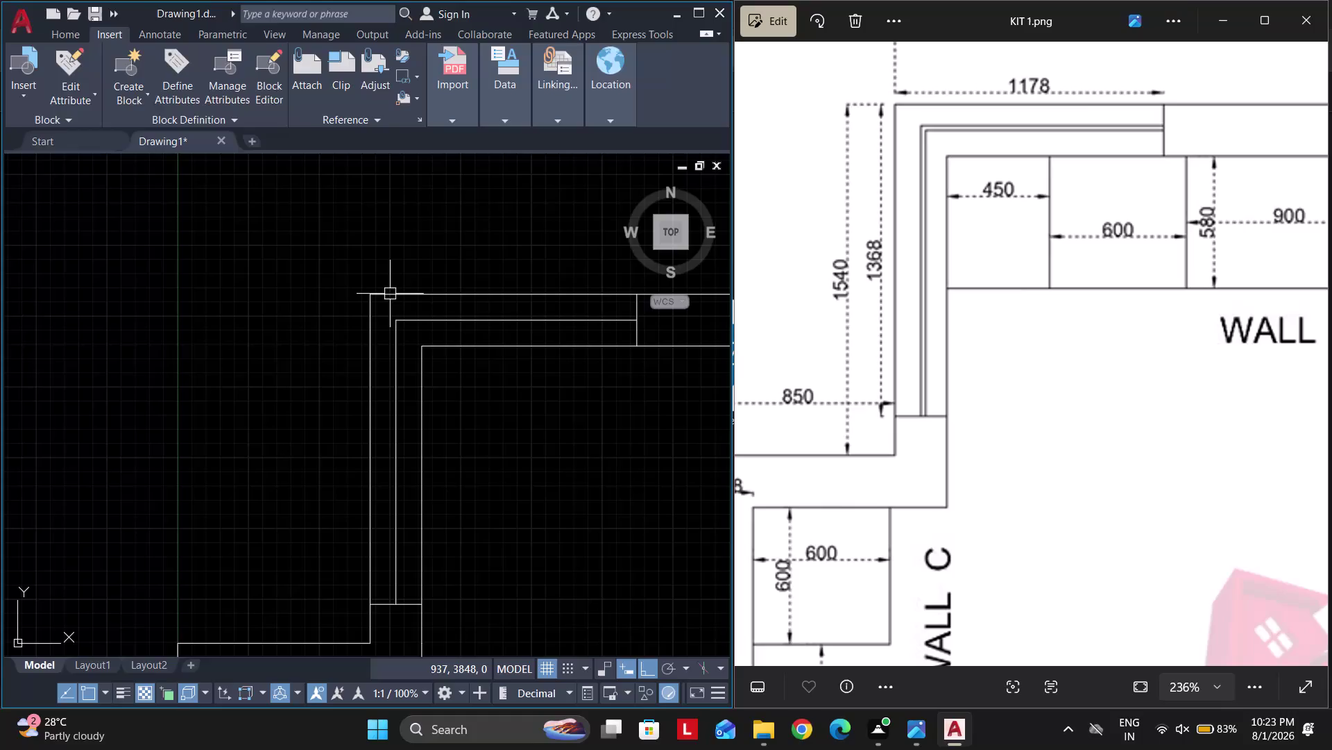
Offset four wall lines 20 units to form the parallel inner wall faces.
scroll(down, 3)
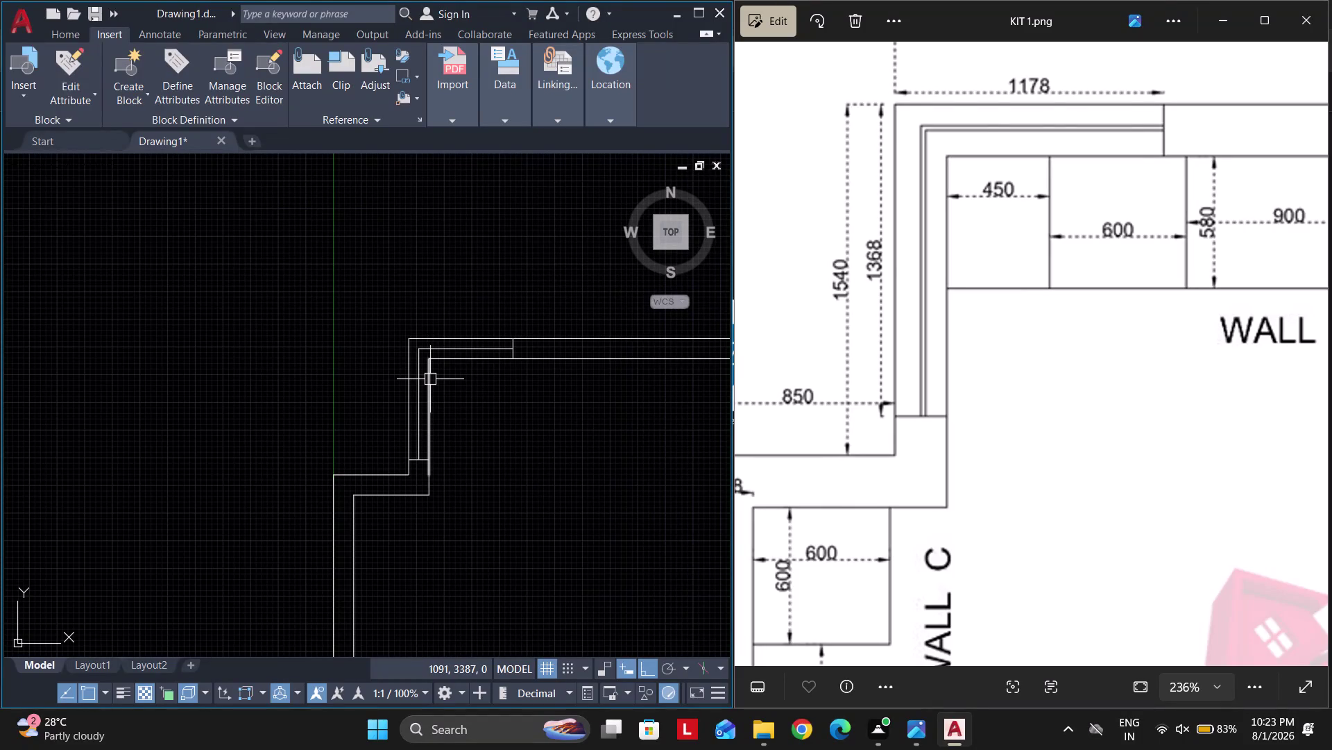
text(o 20)
key(Return)
scroll(up, 3)
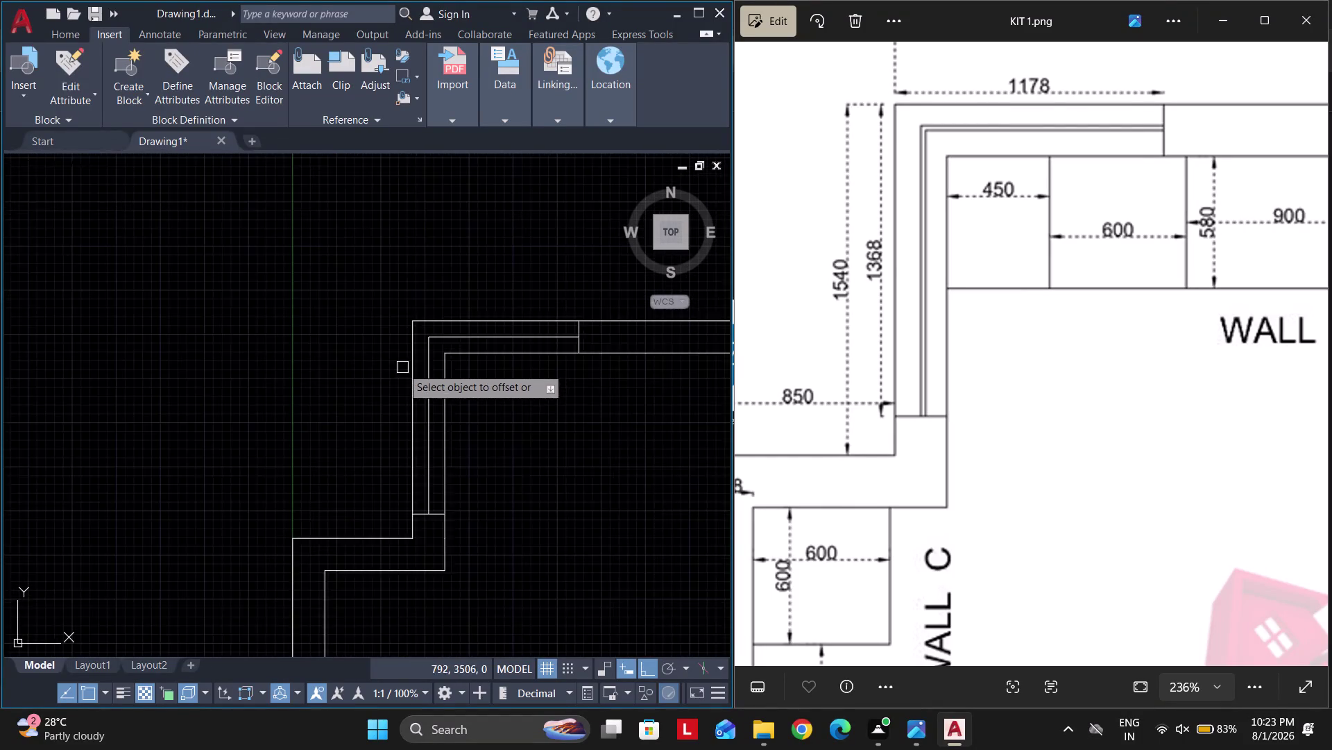
click(443, 380)
click(418, 381)
scroll(up, 3)
click(452, 302)
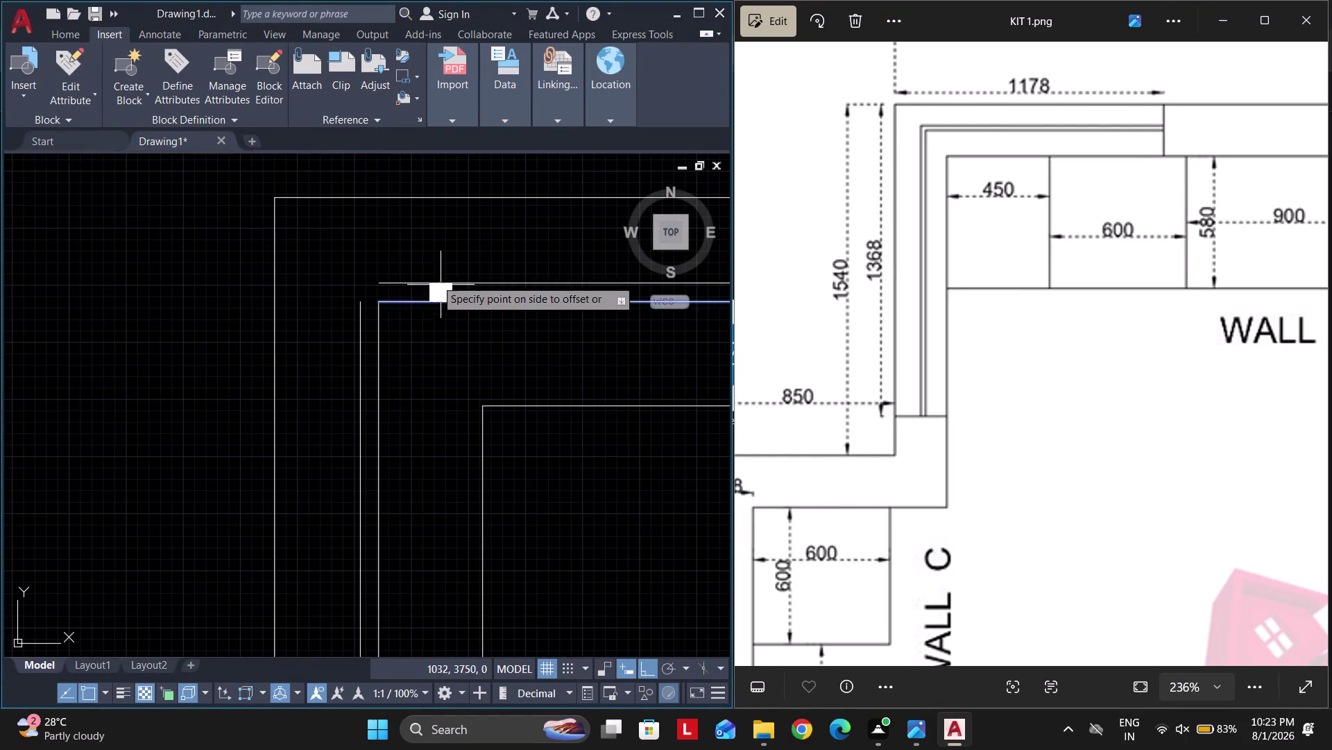
click(423, 255)
click(377, 343)
click(420, 338)
click(426, 296)
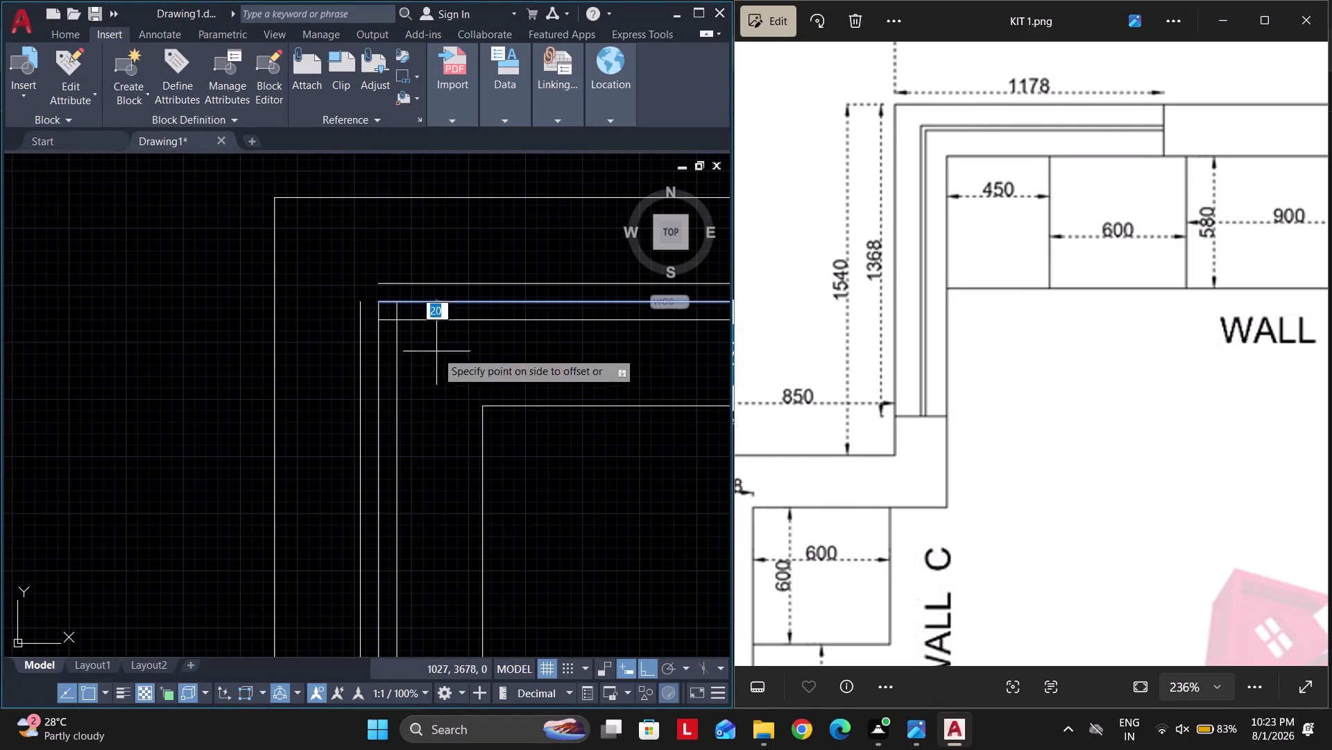
click(438, 354)
key(Escape)
Trim the overshooting line ends at the top-left wall corner.
text(tr)
key(space)
scroll(up, 3)
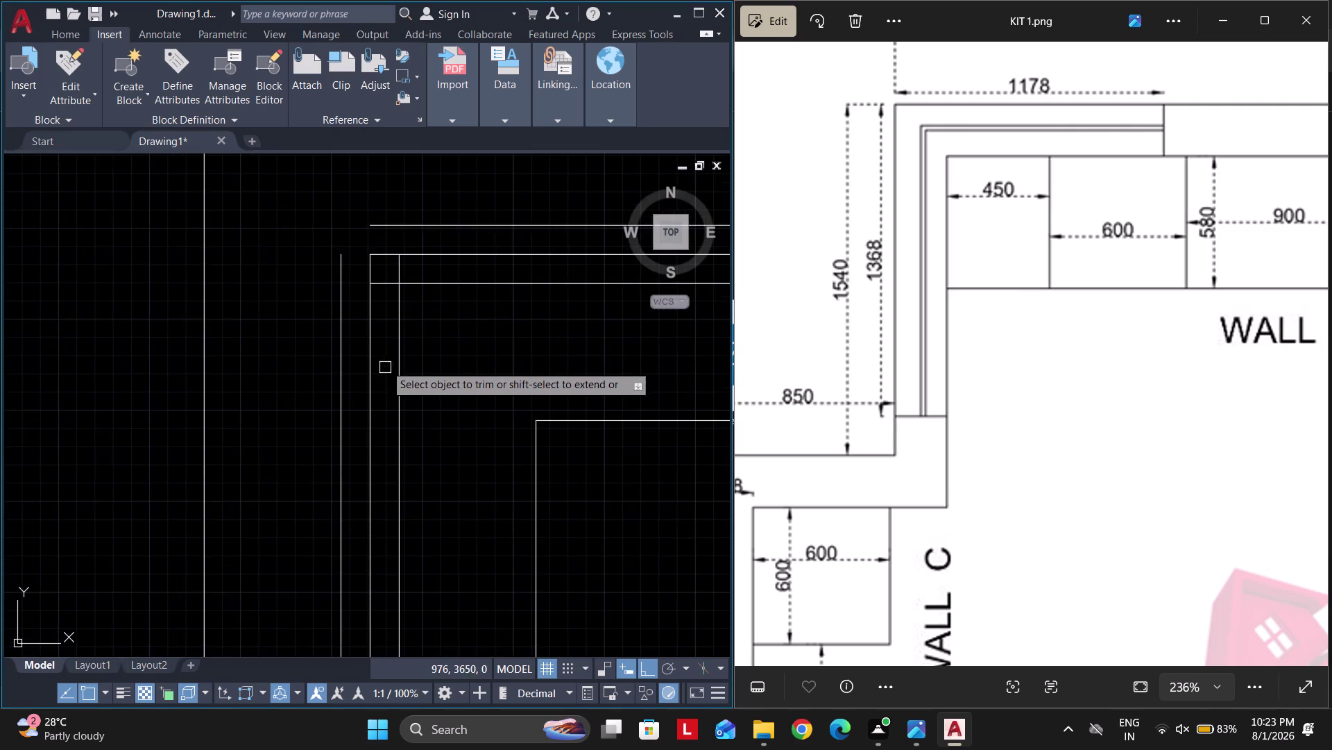
middle_drag(382, 329, 394, 384)
scroll(up, 3)
drag(395, 350, 448, 302)
key(Escape)
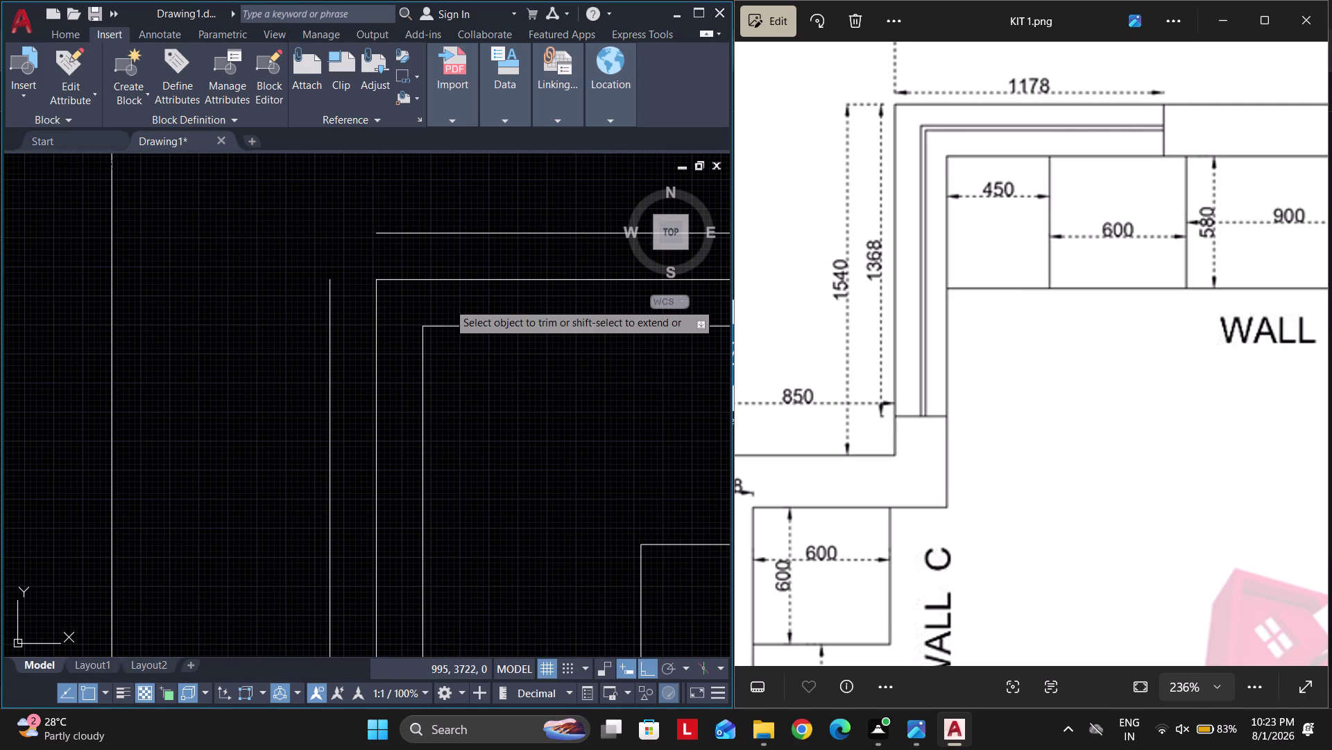
Fillet the wall lines with radius 0 to close the corners sharply.
text(f r 0)
key(Return)
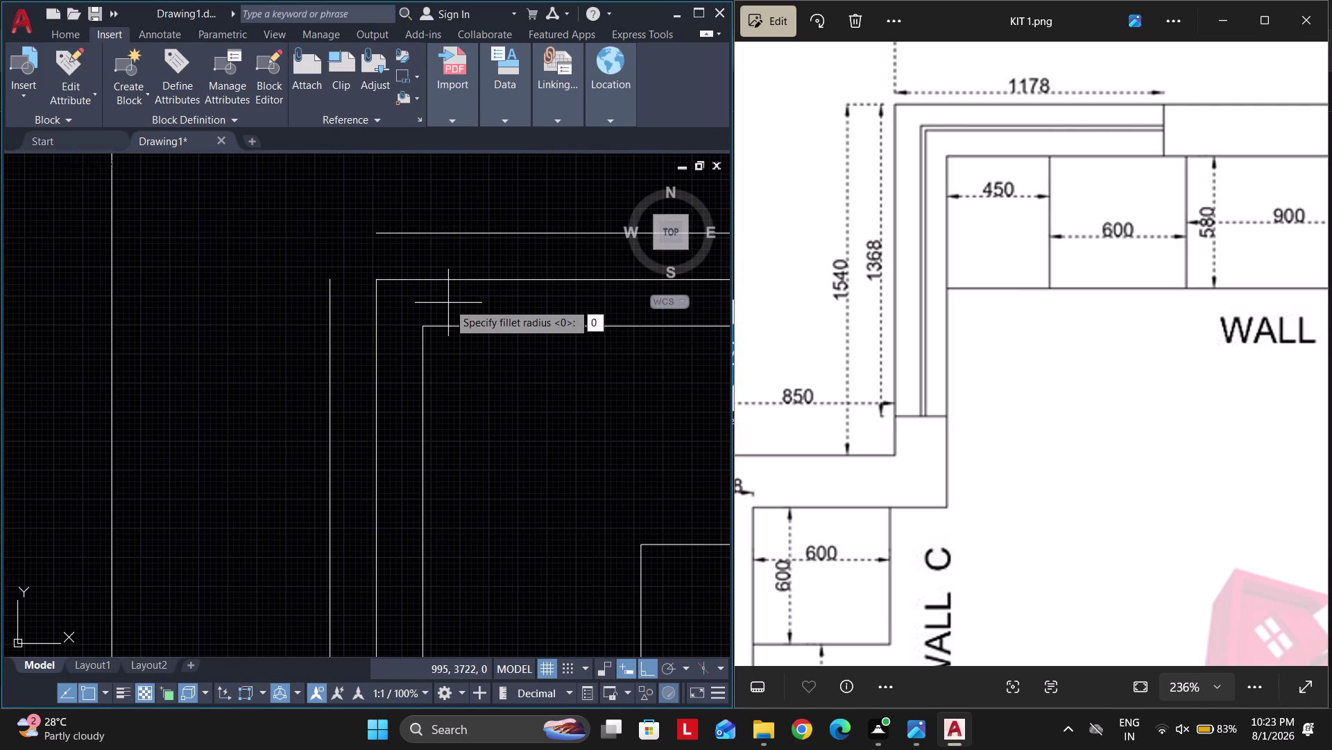
click(329, 322)
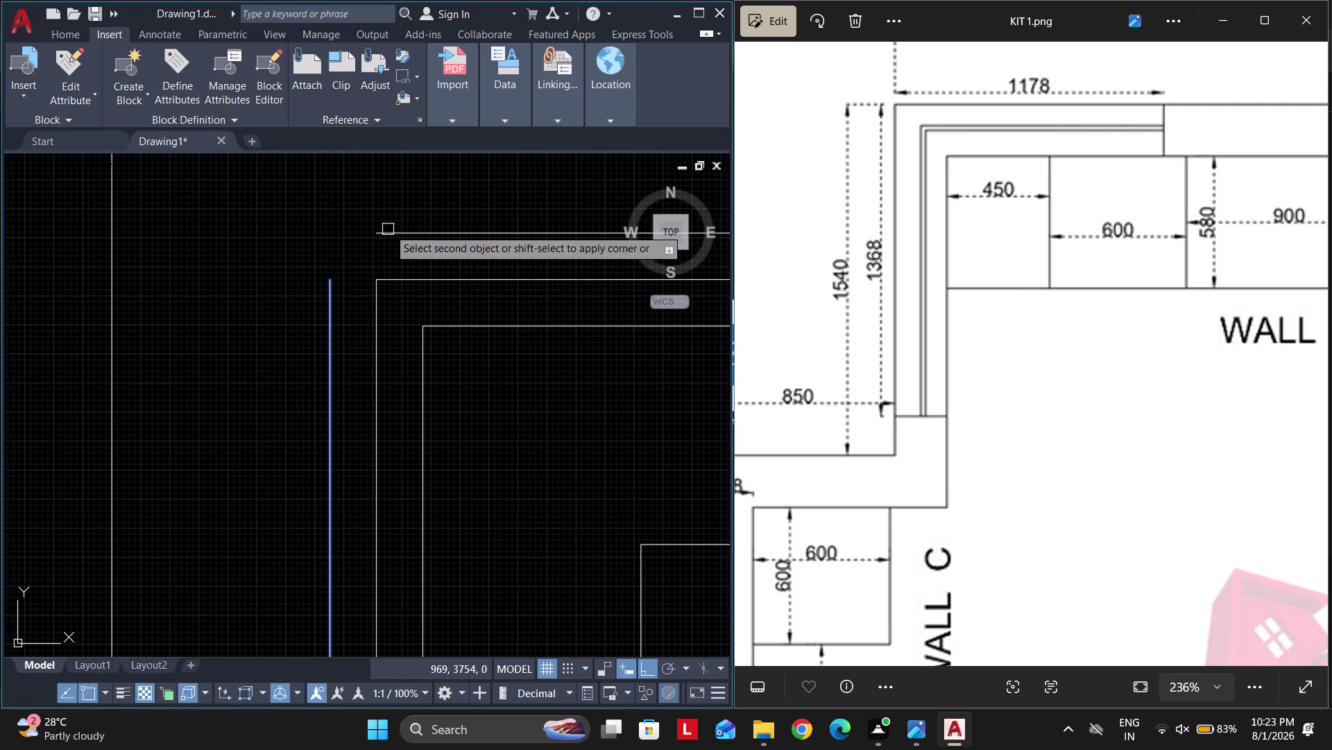
click(393, 225)
click(401, 228)
key(Escape)
scroll(down, 3)
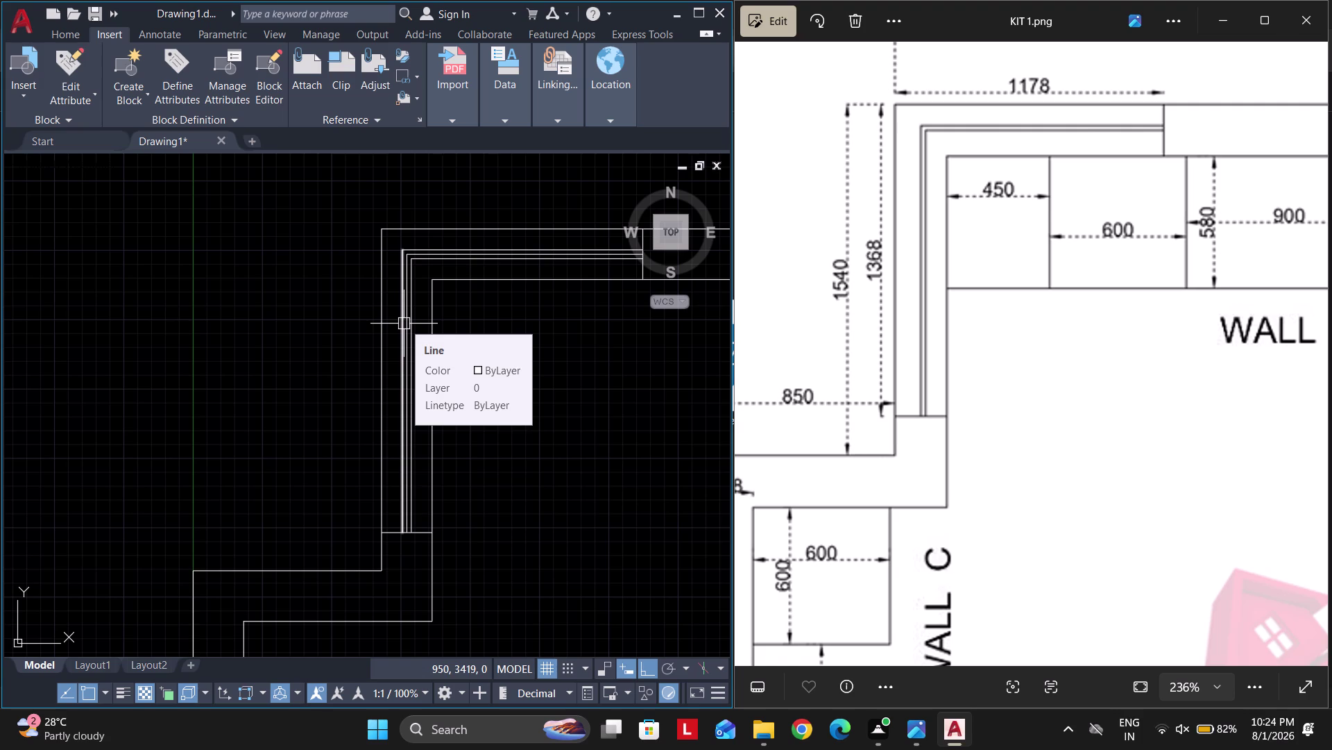
Pan the plan and shift the reference image to bring Wall C into view.
key(Escape)
scroll(down, 3)
middle_drag(510, 371, 470, 368)
scroll(down, 3)
scroll(up, 3)
scroll(up, 3)
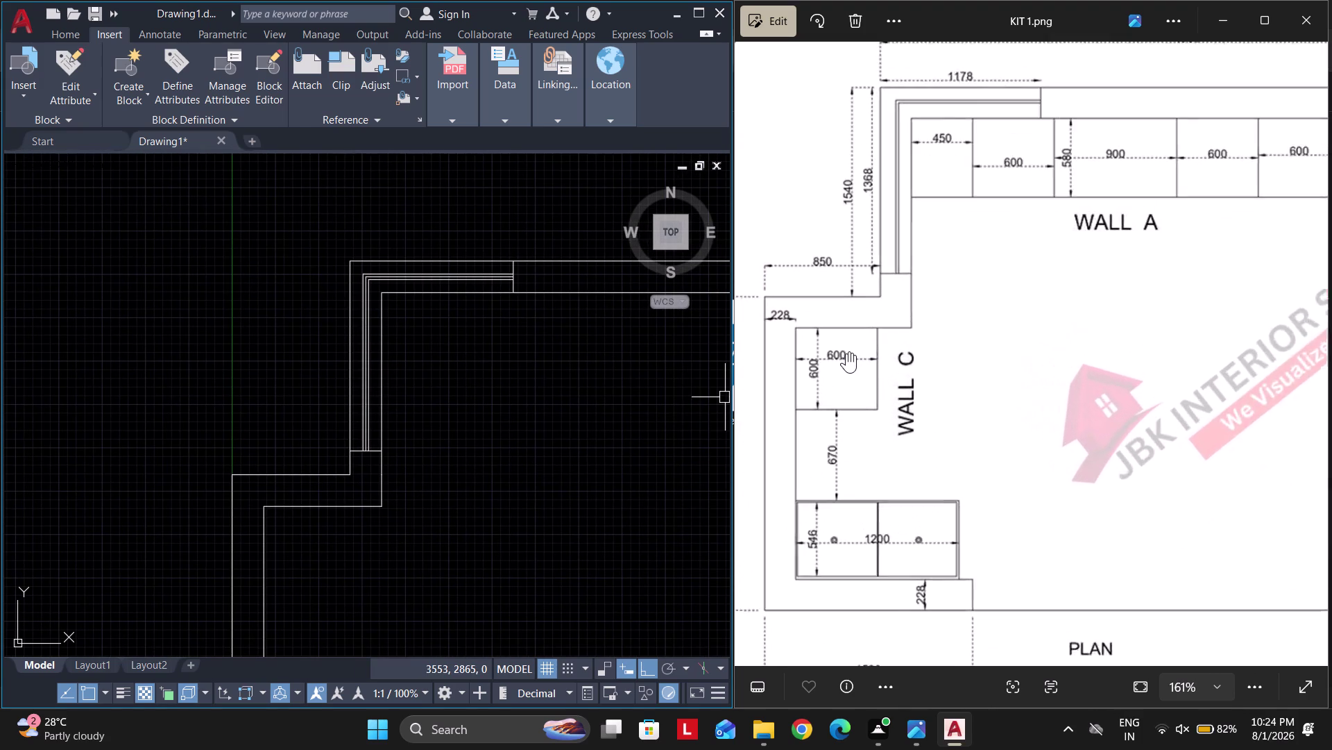
drag(821, 453, 864, 429)
scroll(up, 3)
middle_drag(368, 462, 384, 449)
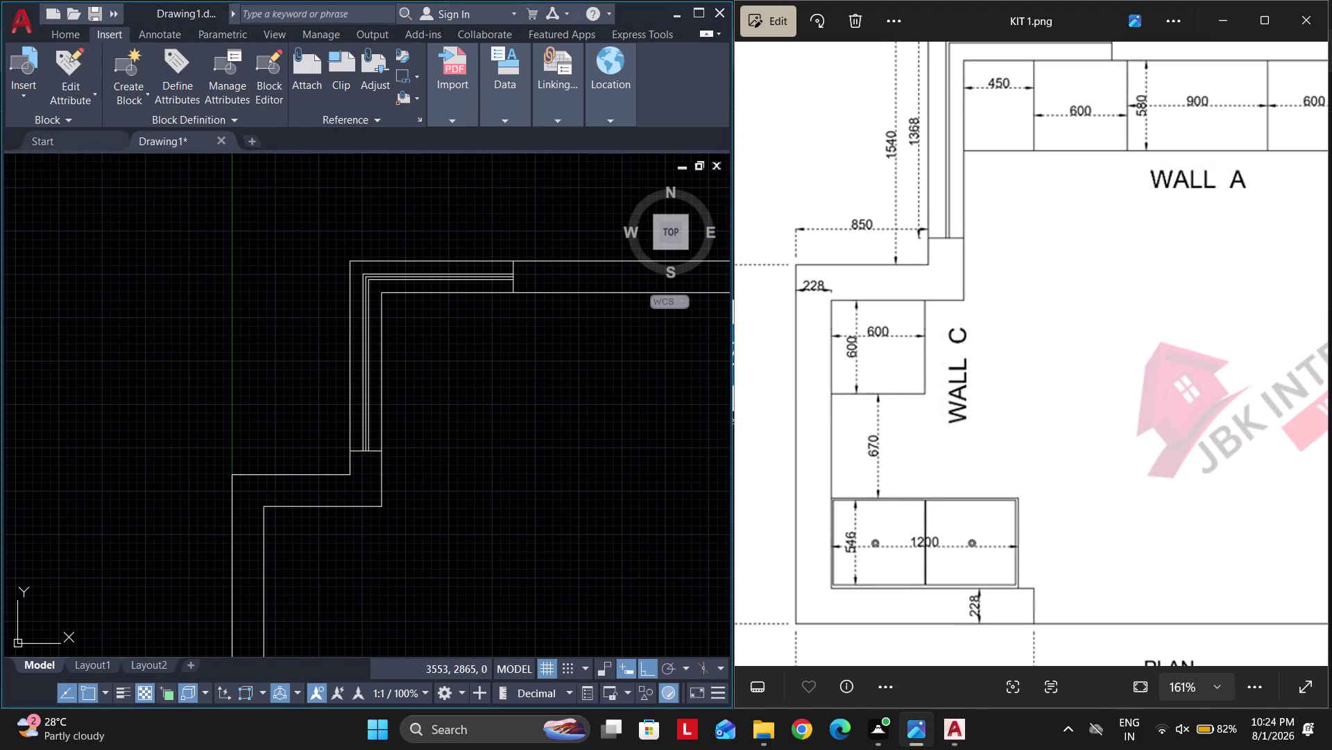
middle_drag(384, 449, 491, 338)
middle_drag(371, 458, 547, 280)
Draw a 600 by 600 rectangle cabinet against Wall C's inner face.
text(rec)
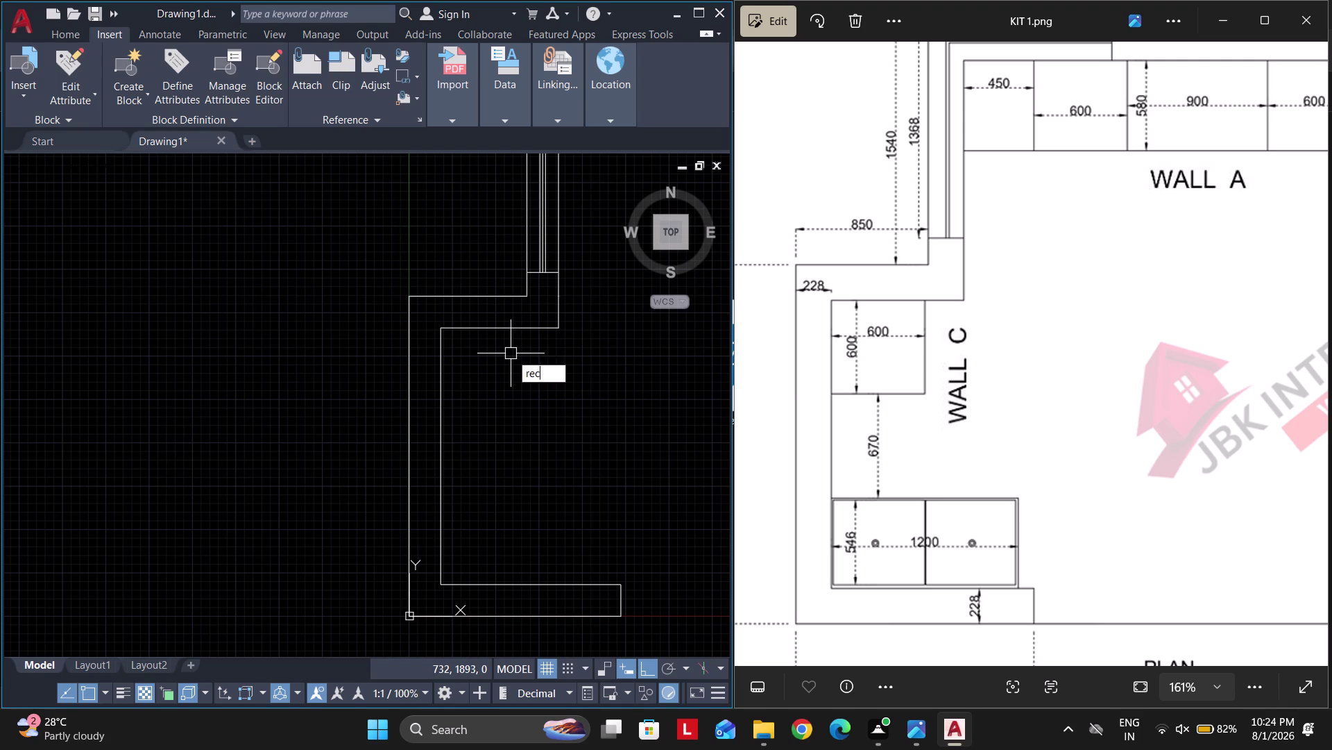
key(space)
click(437, 327)
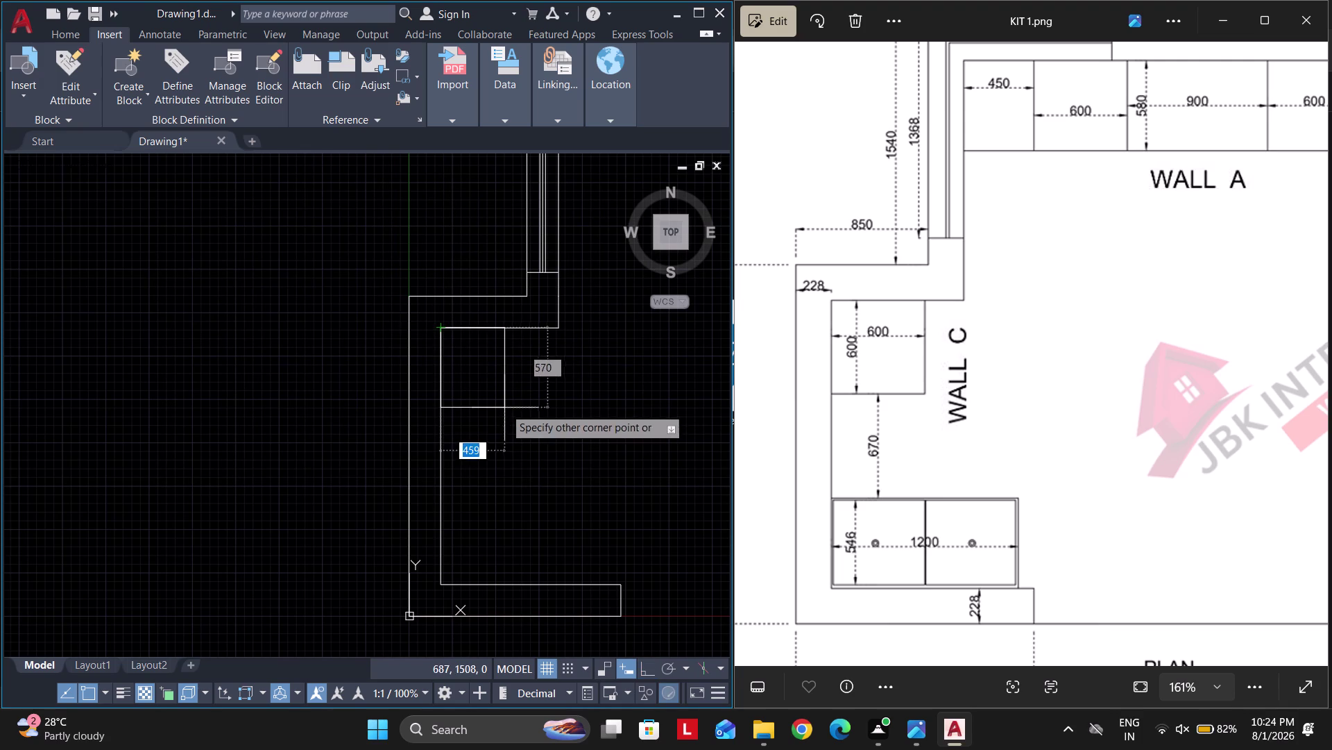
text(d 600)
key(Return)
text(6)
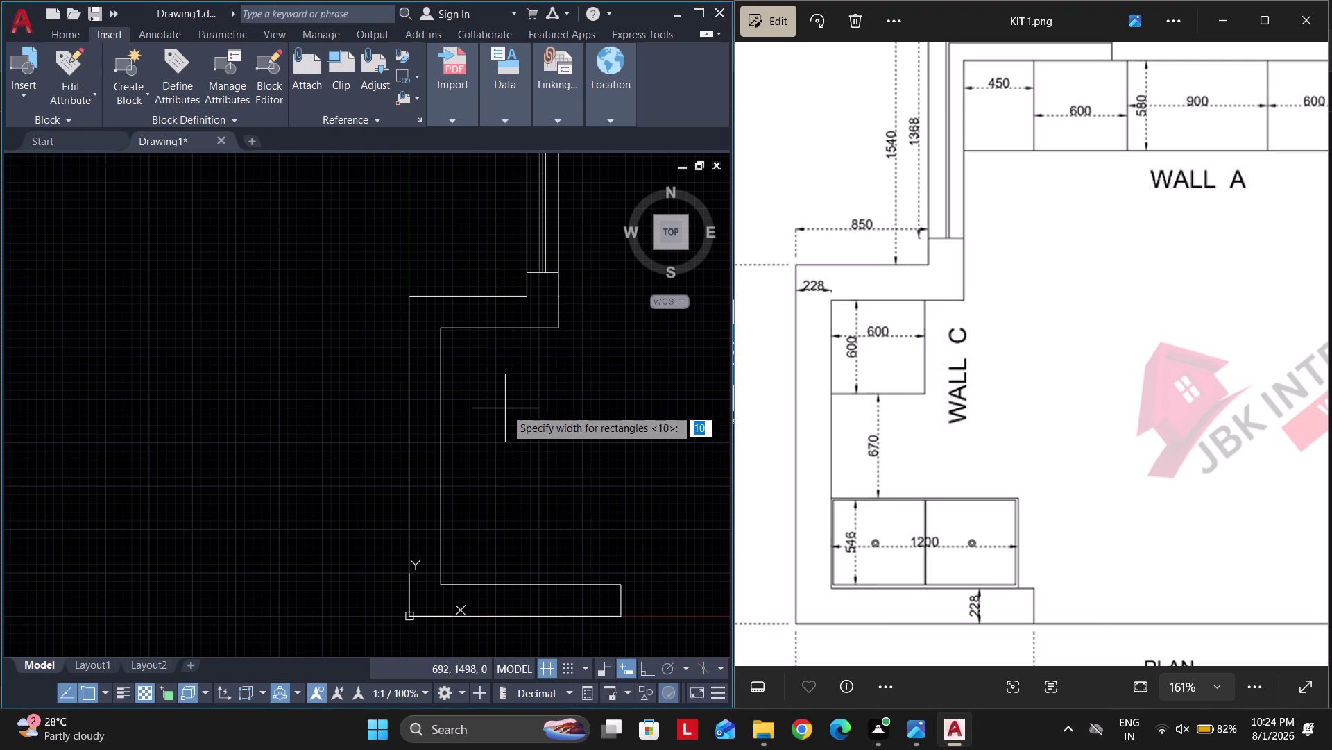
text(00)
key(Return)
click(526, 444)
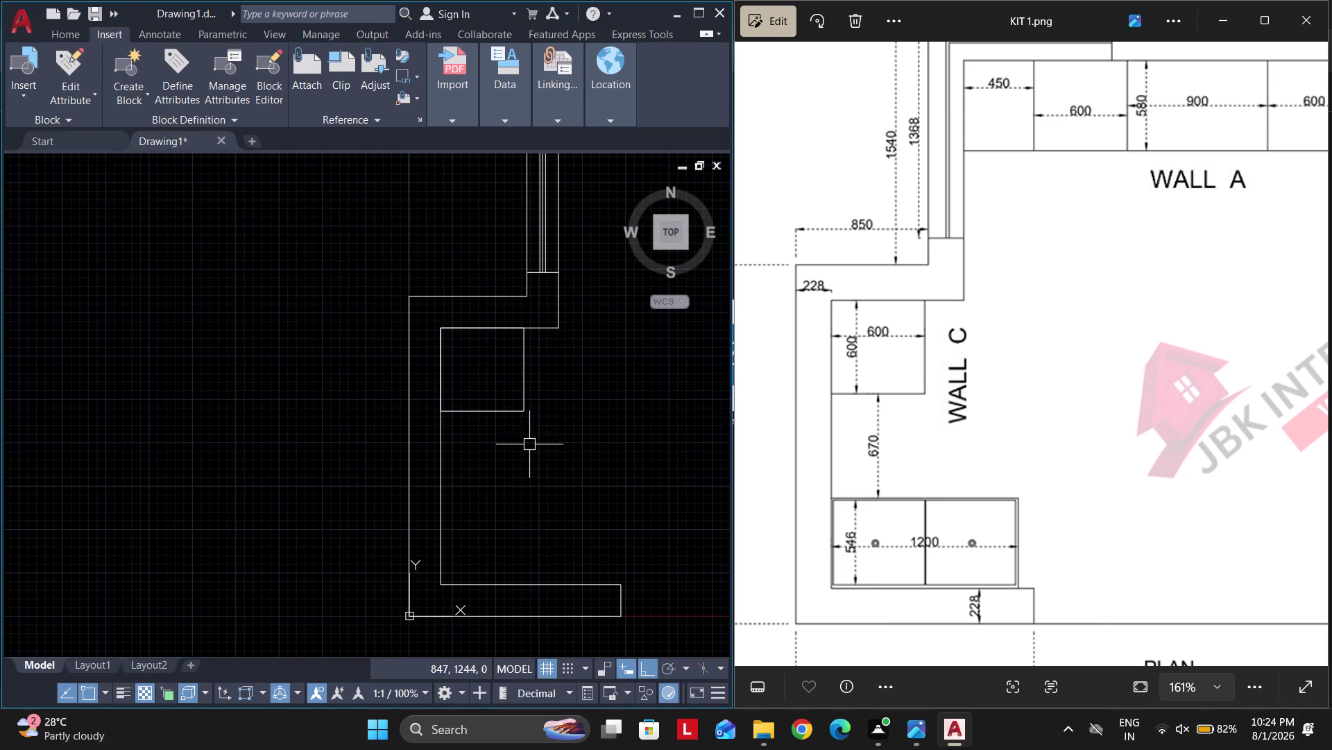
middle_drag(544, 450, 486, 376)
middle_drag(519, 475, 483, 433)
middle_drag(450, 460, 478, 422)
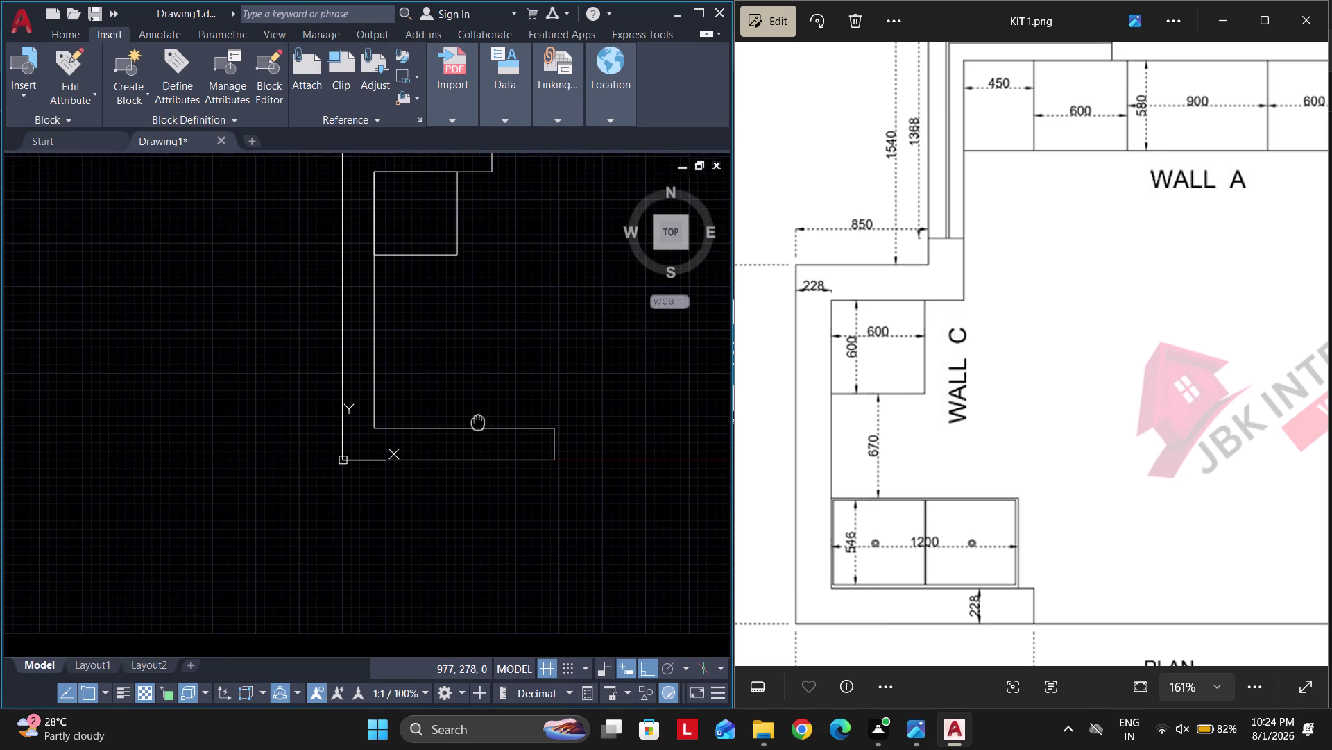
middle_drag(479, 421, 478, 420)
Offset the wall line 1200 toward the counter side.
text(o 120)
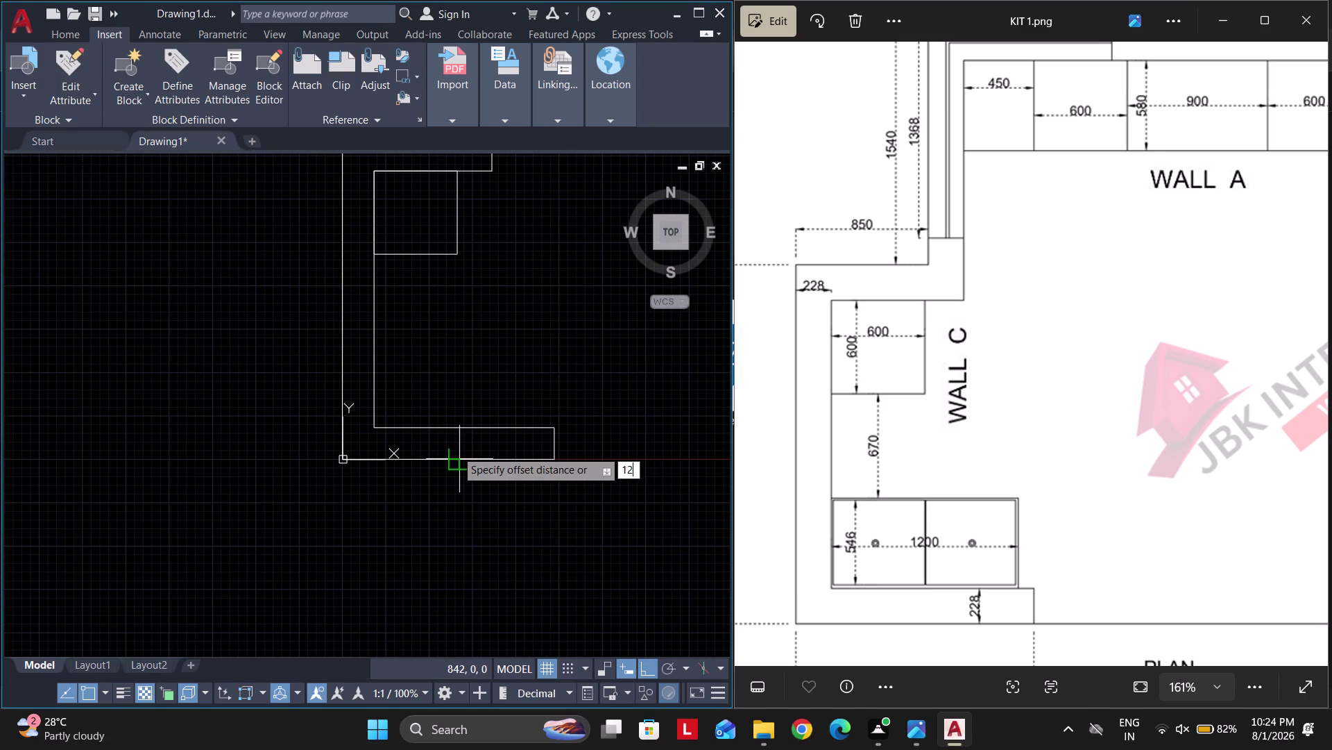
text(0)
key(Return)
click(373, 358)
click(462, 371)
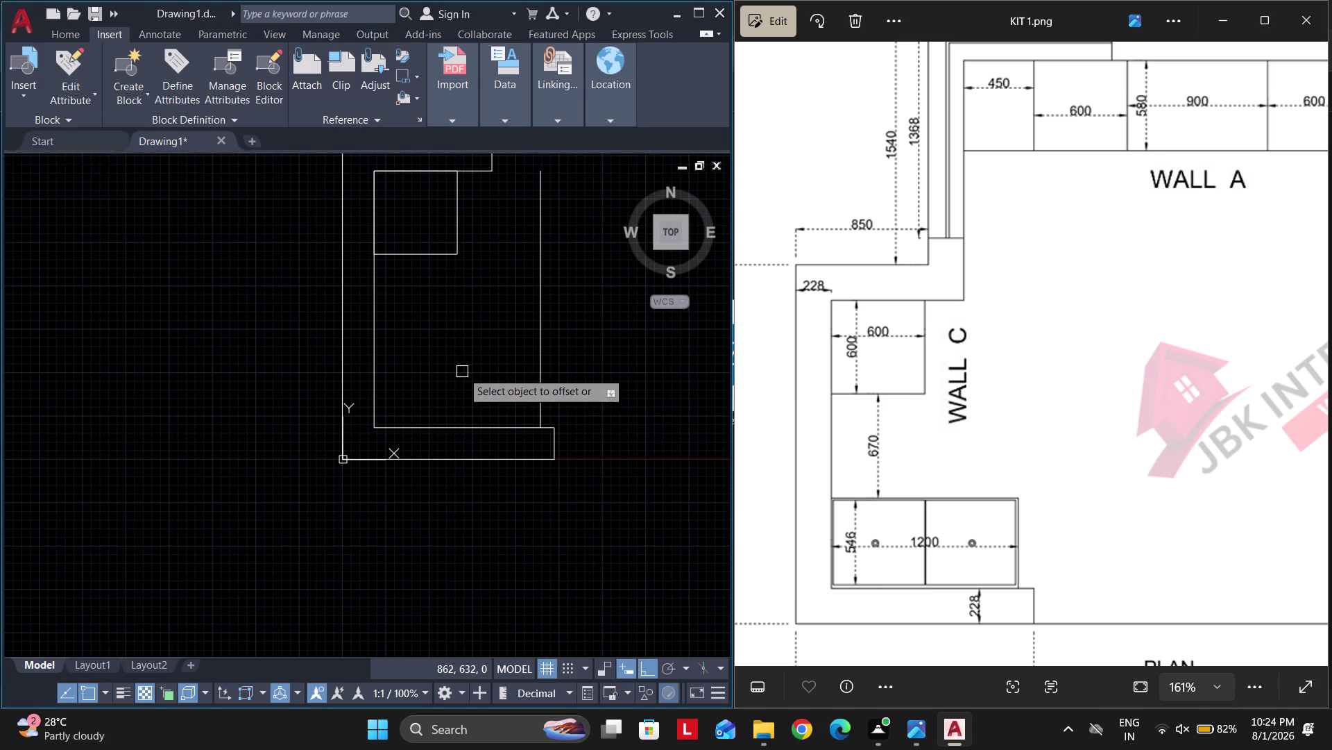
key(Escape)
middle_drag(585, 382, 527, 423)
key(space)
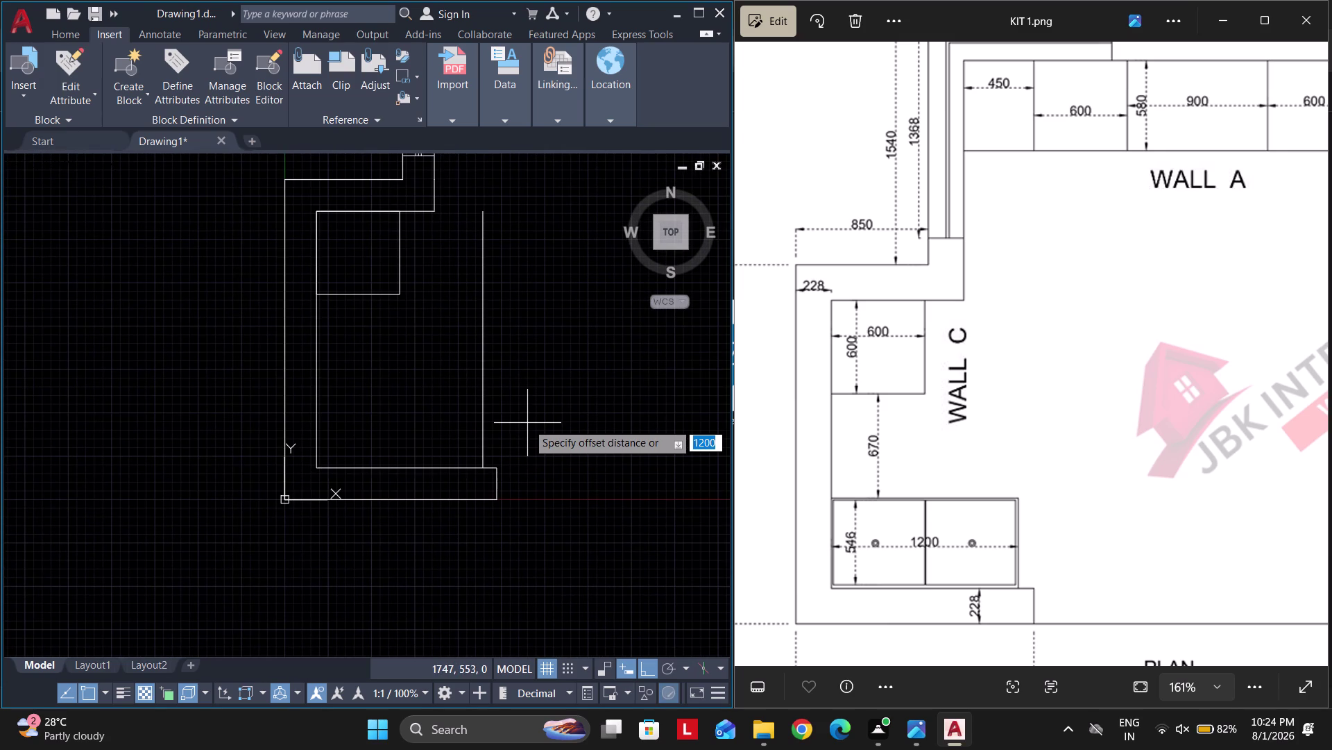
key(Escape)
key(Escape)
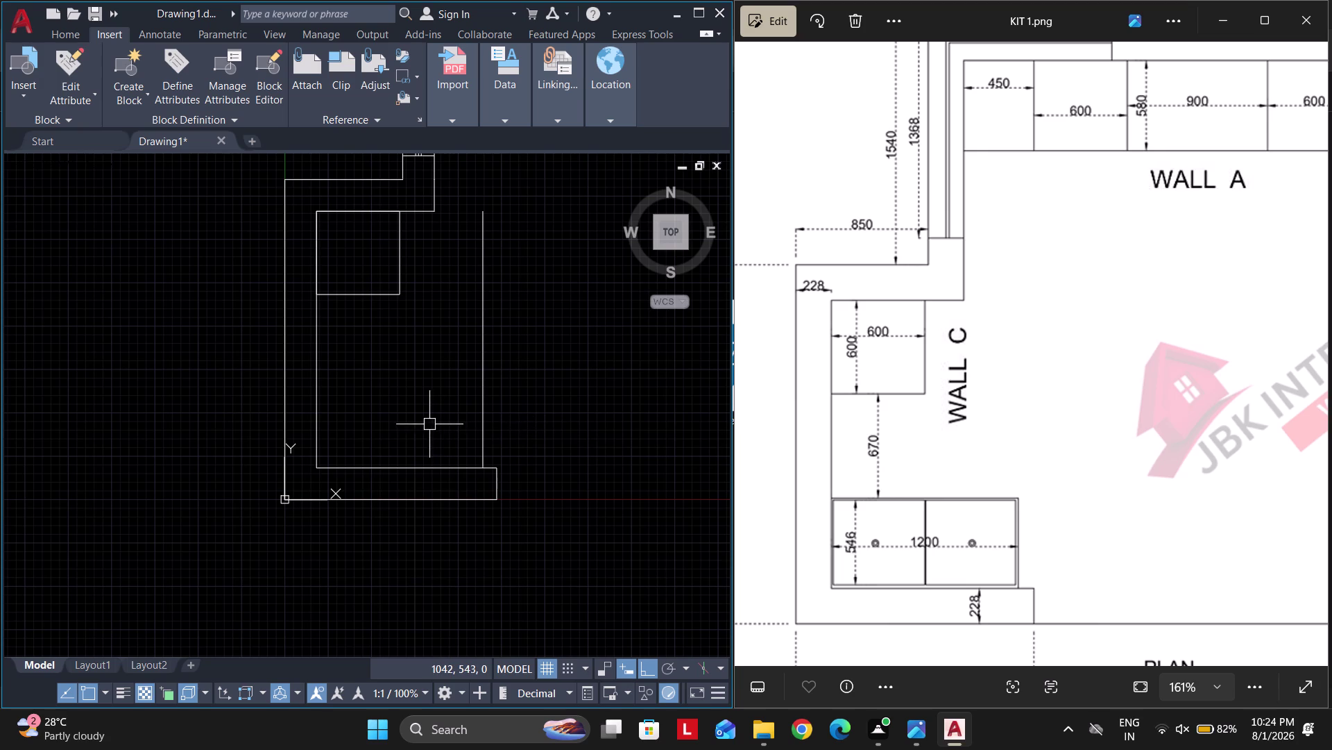
middle_drag(430, 424, 433, 445)
key(Escape)
key(Escape)
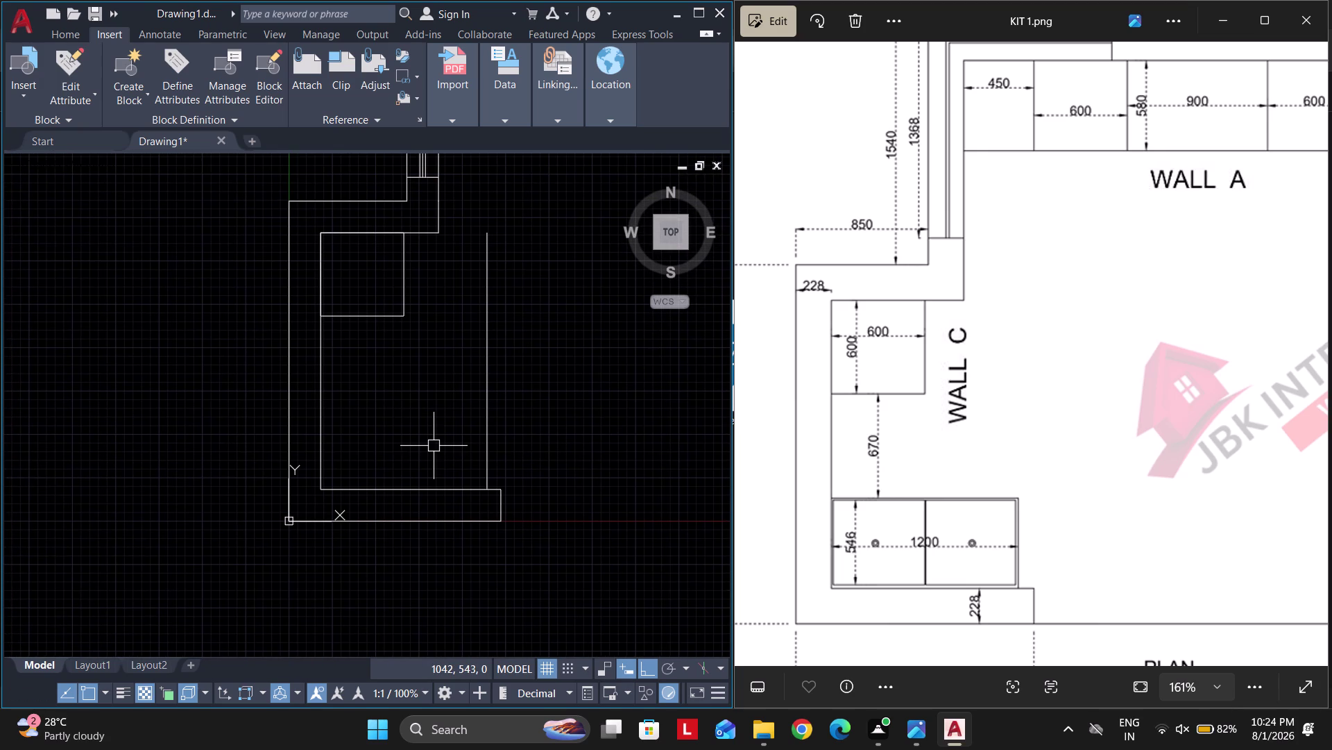
key(Escape)
Offset the base counter line 600 upward.
text(o)
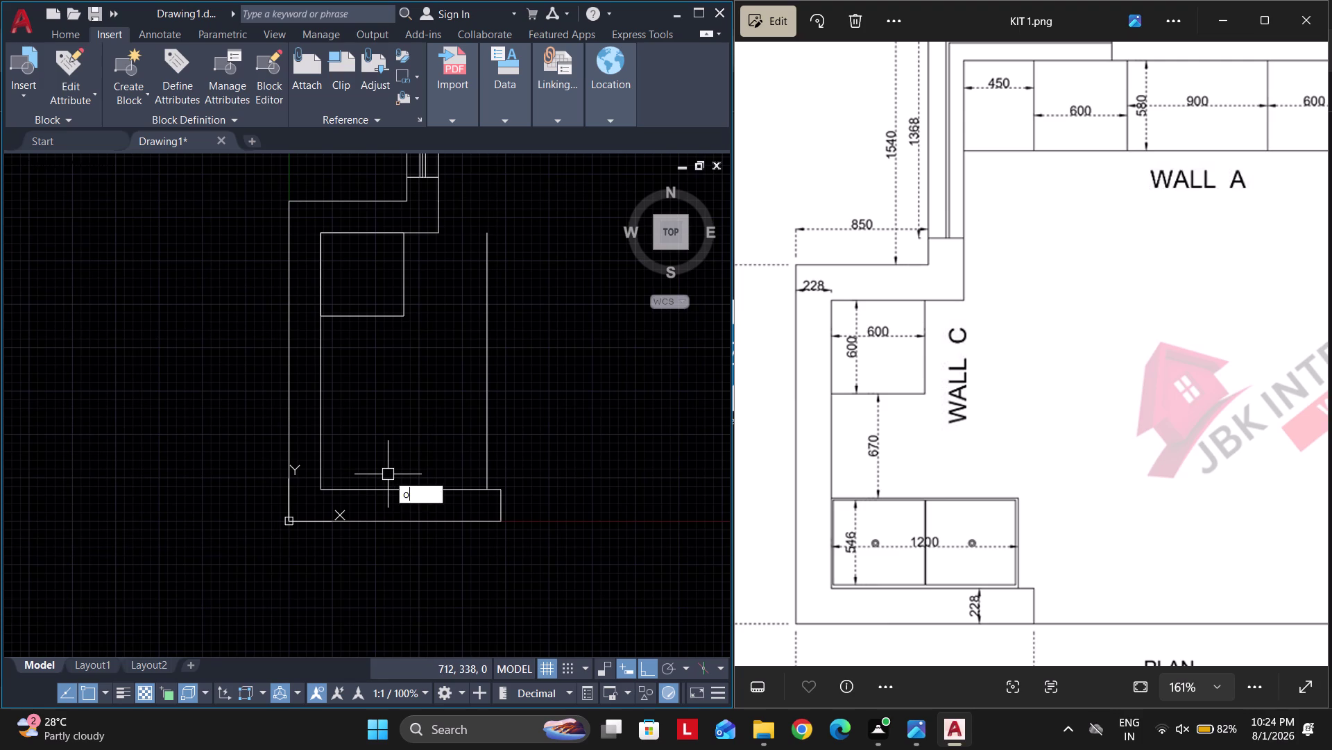
key(space)
text(600)
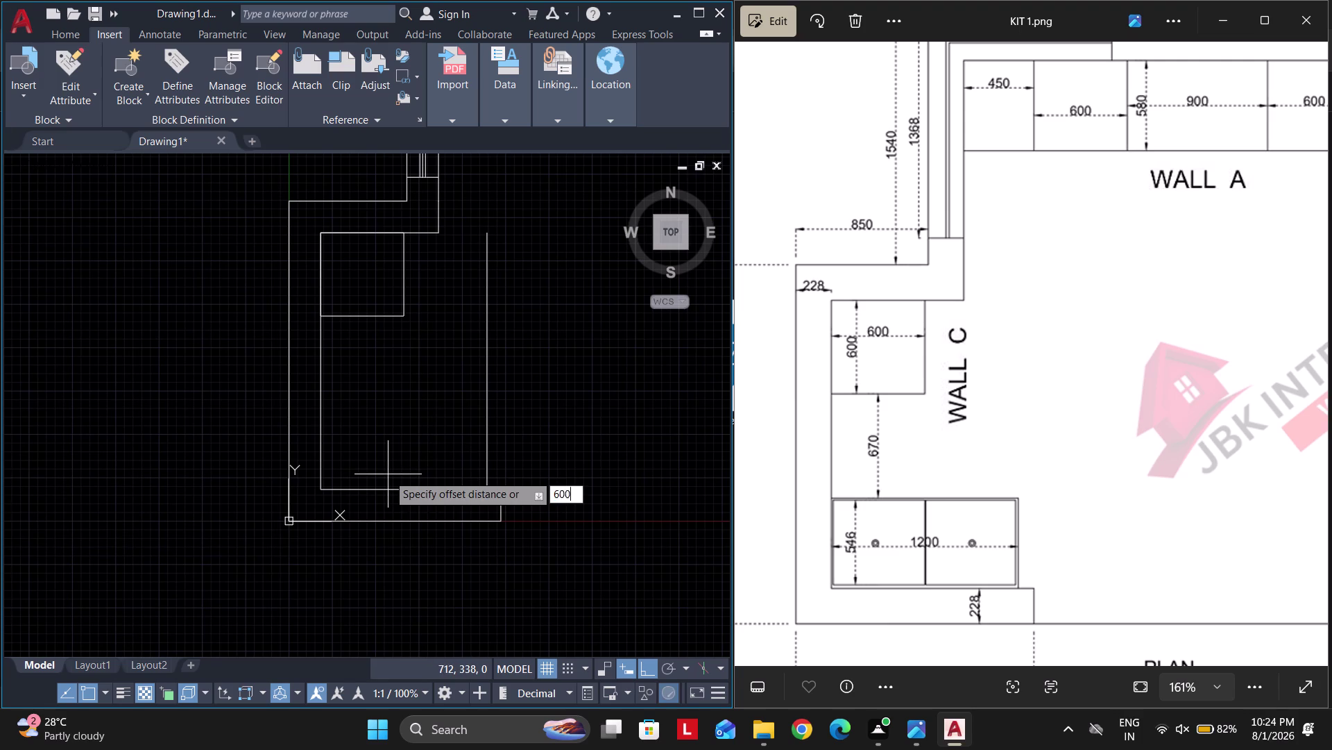
key(Return)
click(404, 495)
click(404, 488)
click(400, 452)
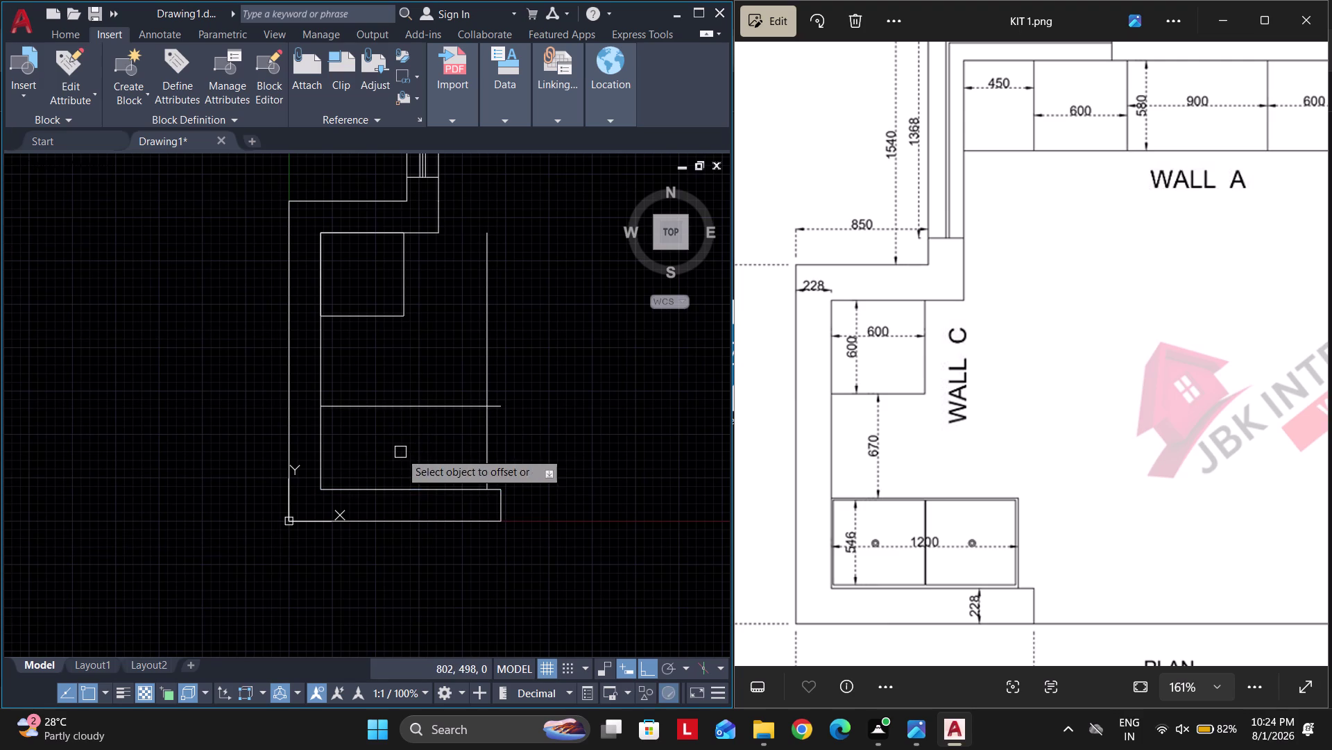
key(Escape)
Trim the excess line ends to close the 1200 by 600 counter block.
text(tr)
key(space)
drag(455, 370, 497, 429)
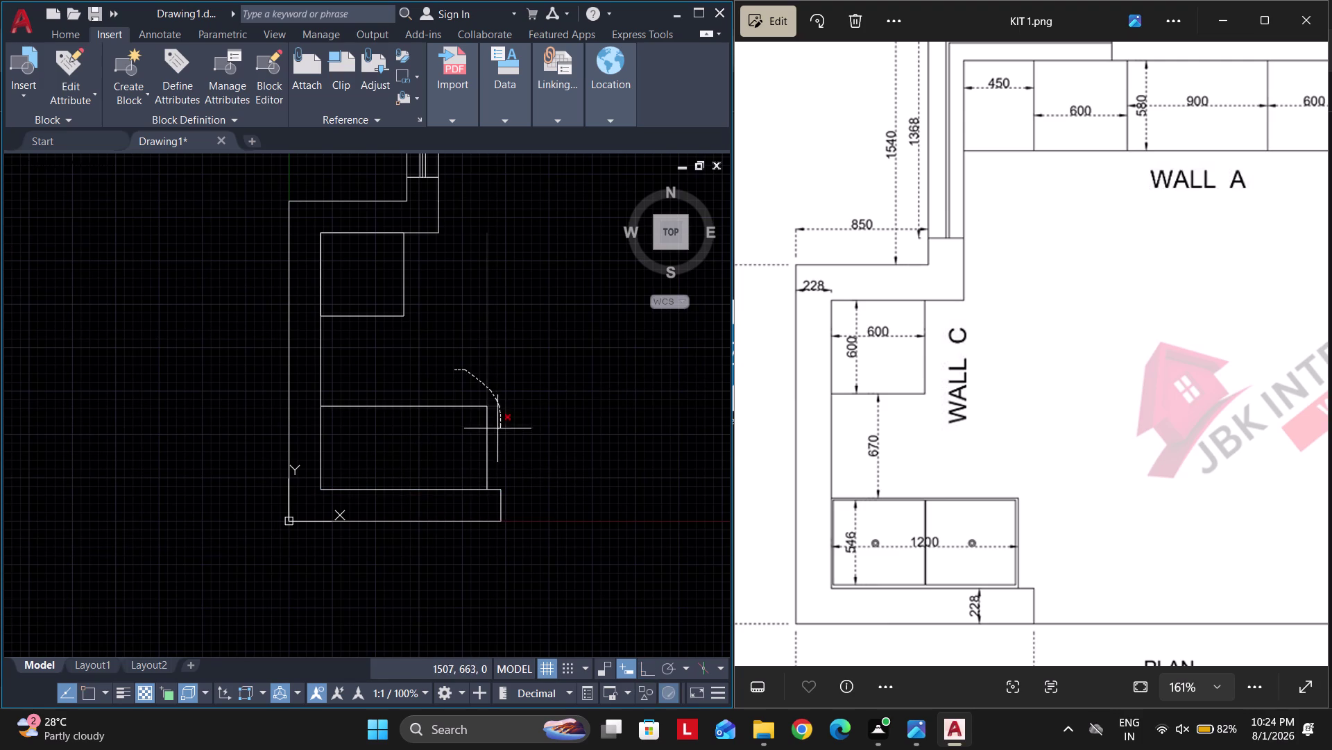
drag(498, 428, 498, 424)
key(Escape)
key(Escape)
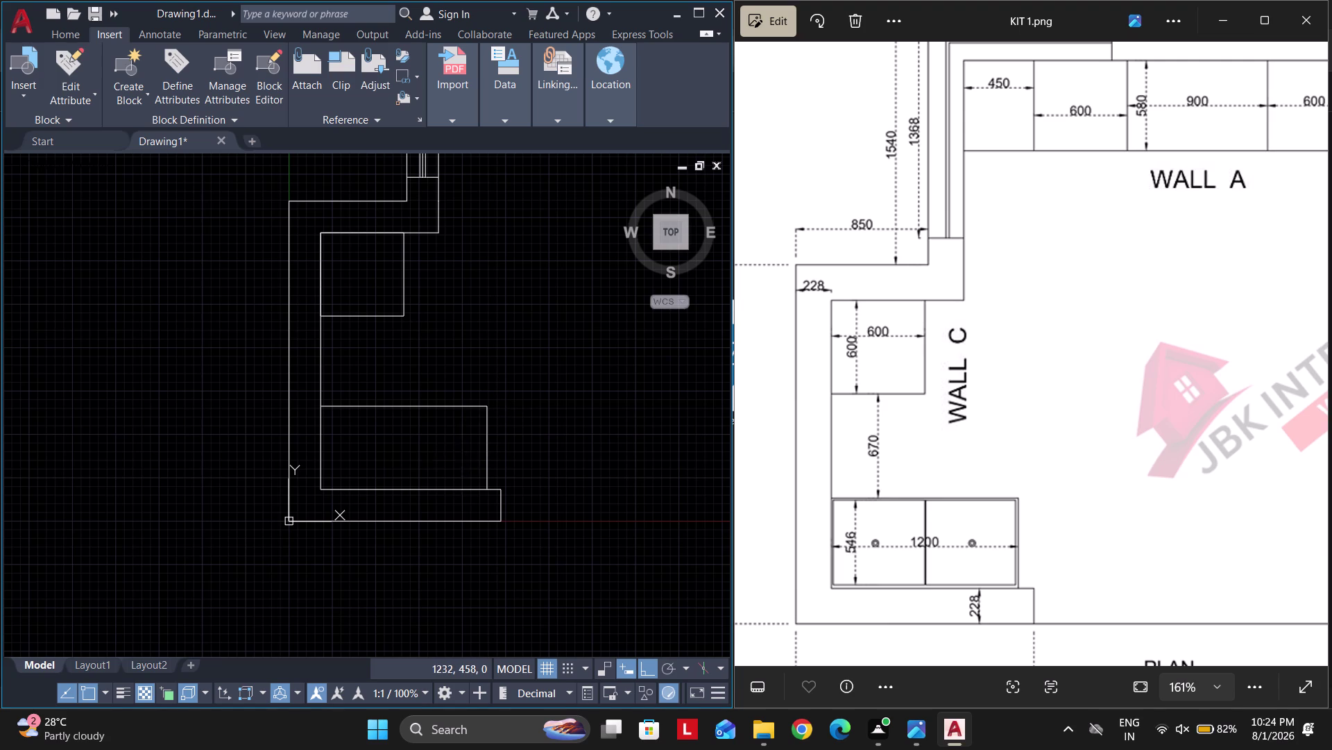
scroll(up, 3)
middle_drag(351, 457, 383, 457)
scroll(up, 3)
text(o)
key(space)
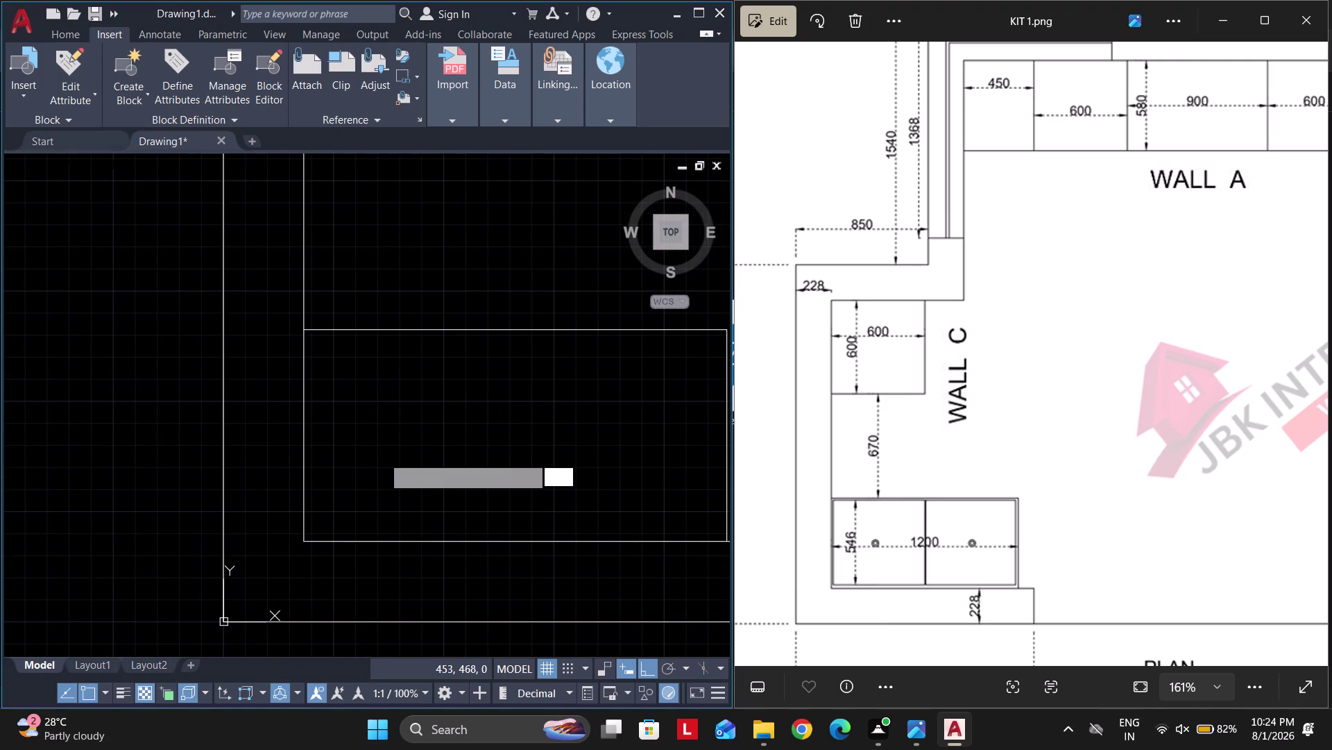
Offset the counter's lower, top and side edges 20 units inward.
text(20)
key(Return)
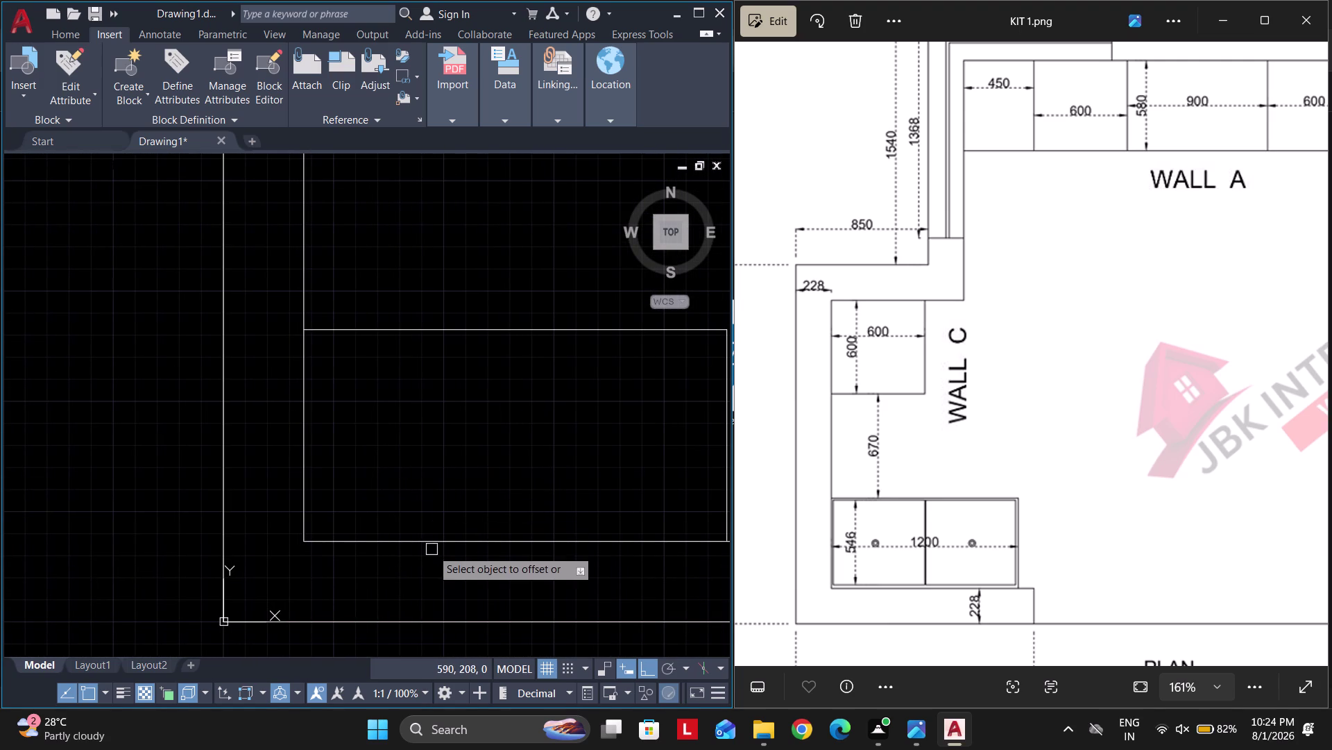
click(431, 543)
click(422, 495)
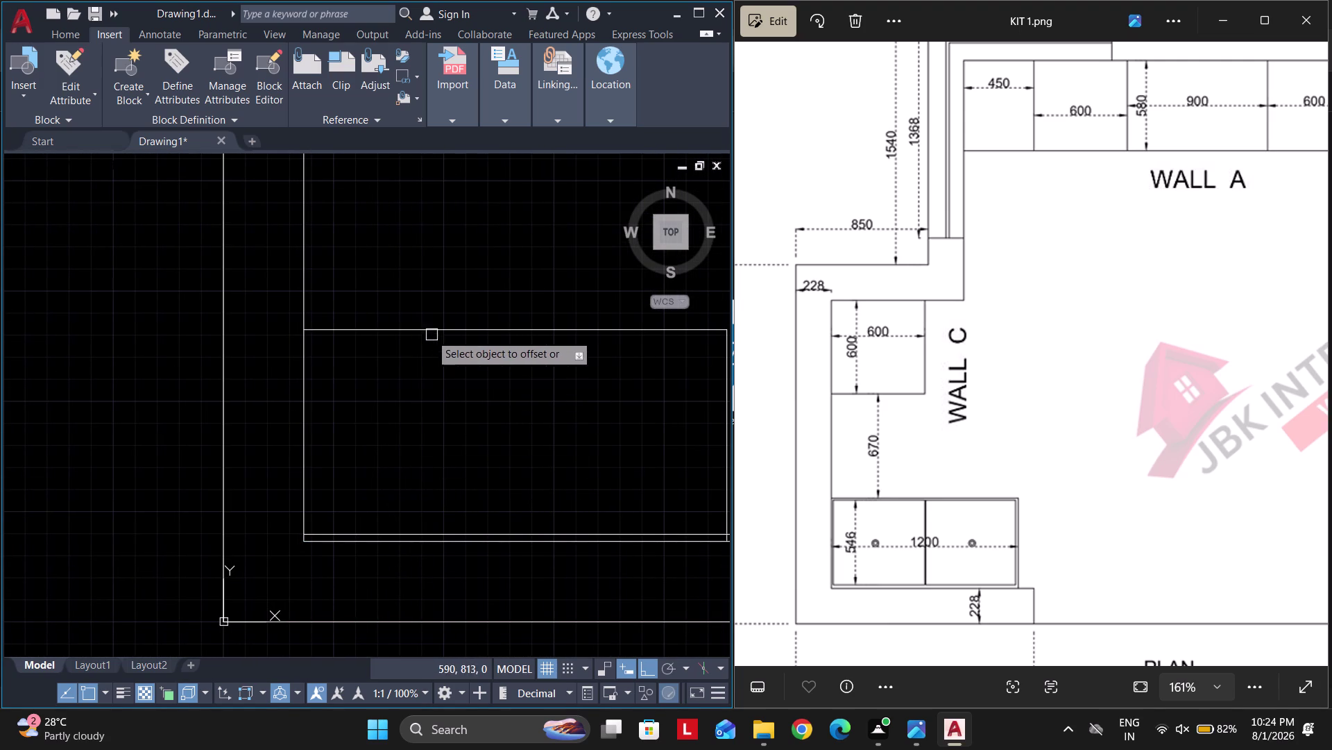
click(428, 333)
click(424, 359)
click(305, 379)
click(332, 382)
scroll(down, 3)
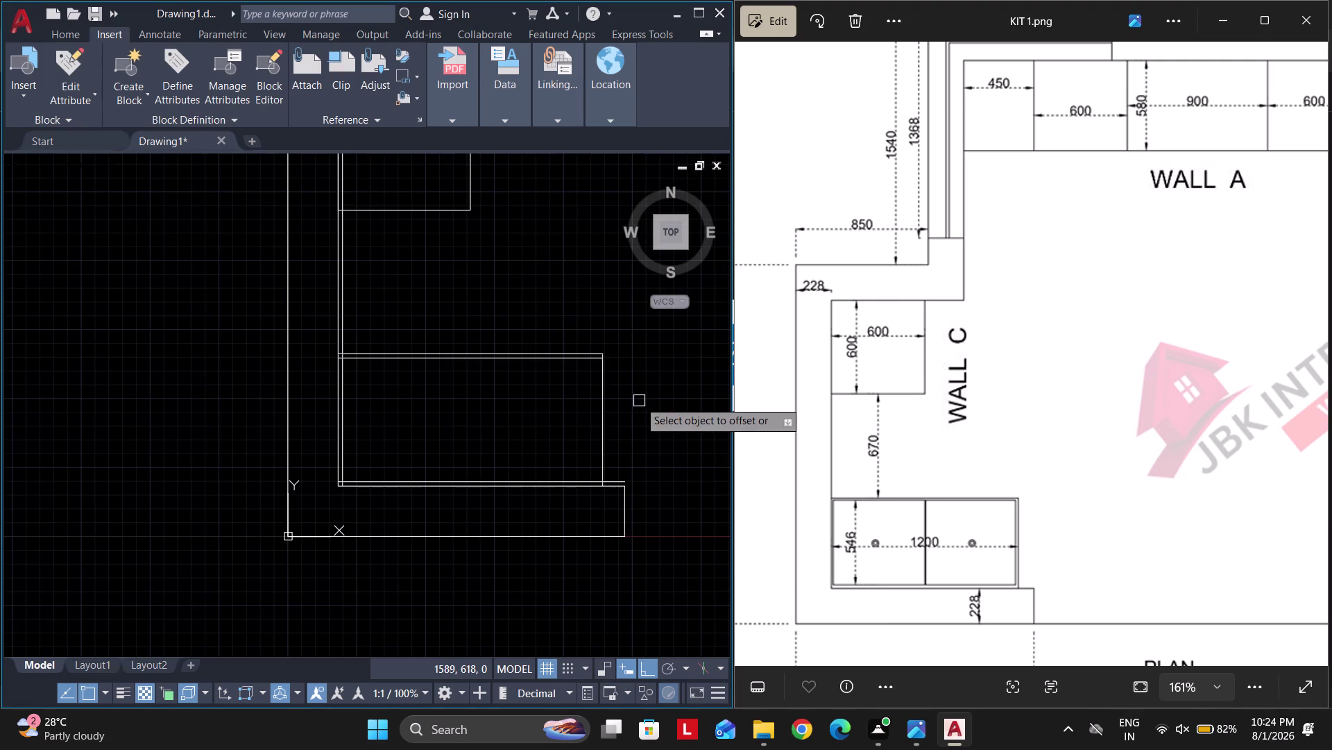
click(599, 412)
click(577, 418)
Trim overlapping line ends at the counter's first corners.
key(Escape)
key(t)
key(r)
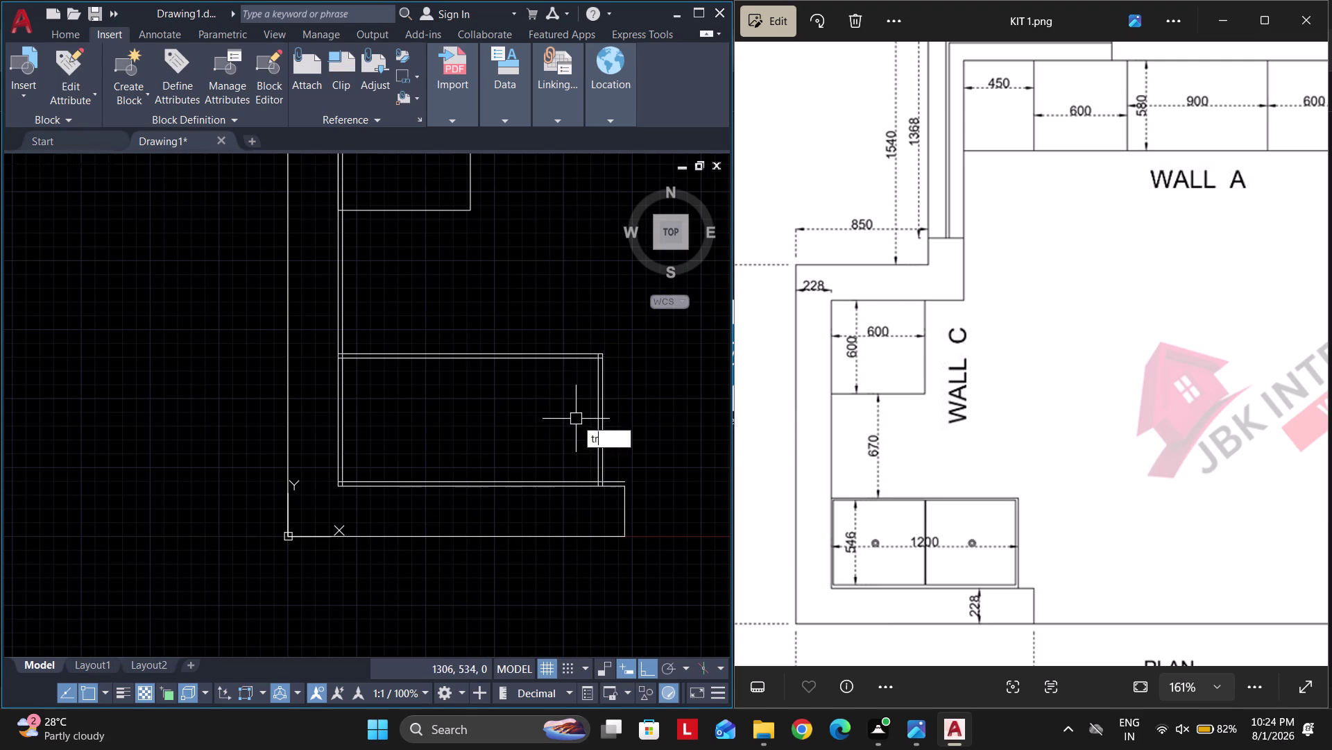
key(space)
scroll(up, 3)
click(329, 334)
scroll(up, 3)
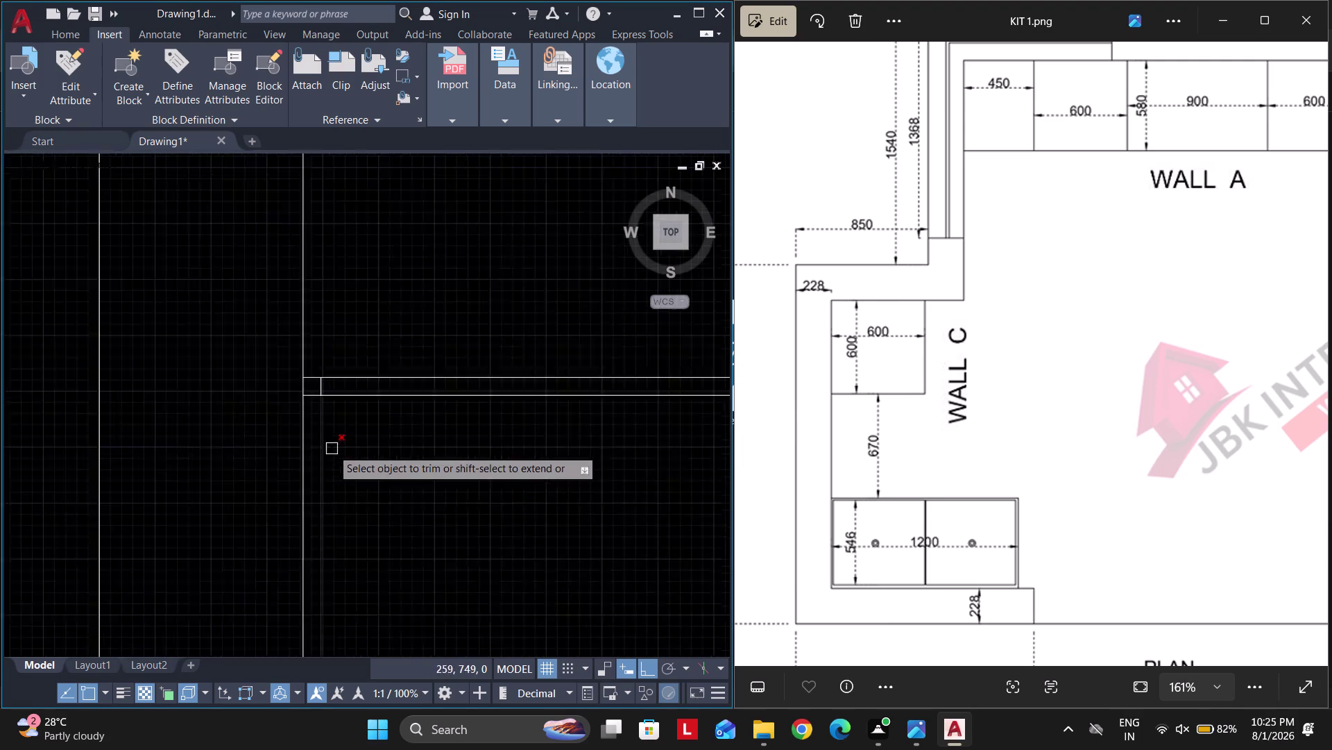
scroll(up, 3)
middle_drag(310, 326, 395, 384)
drag(361, 374, 369, 335)
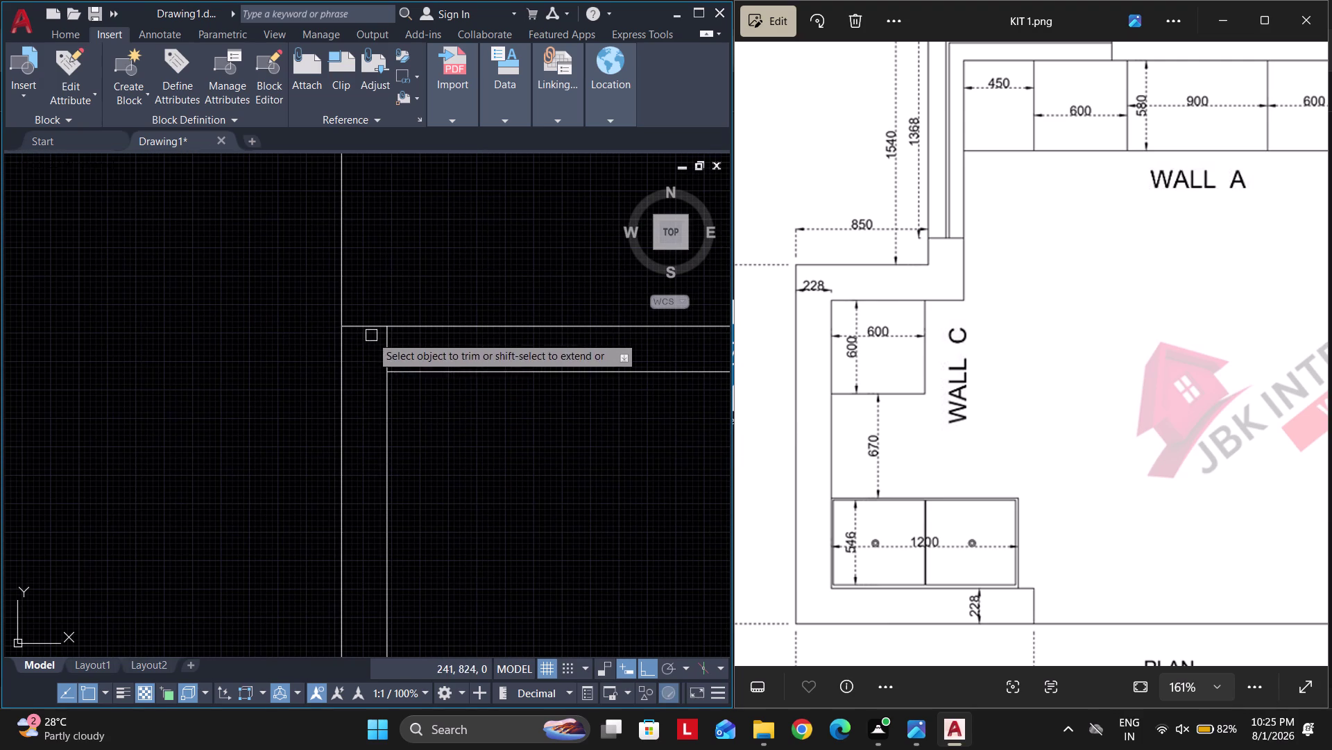
drag(371, 338, 382, 341)
click(396, 341)
scroll(down, 3)
middle_drag(441, 467, 423, 349)
scroll(up, 3)
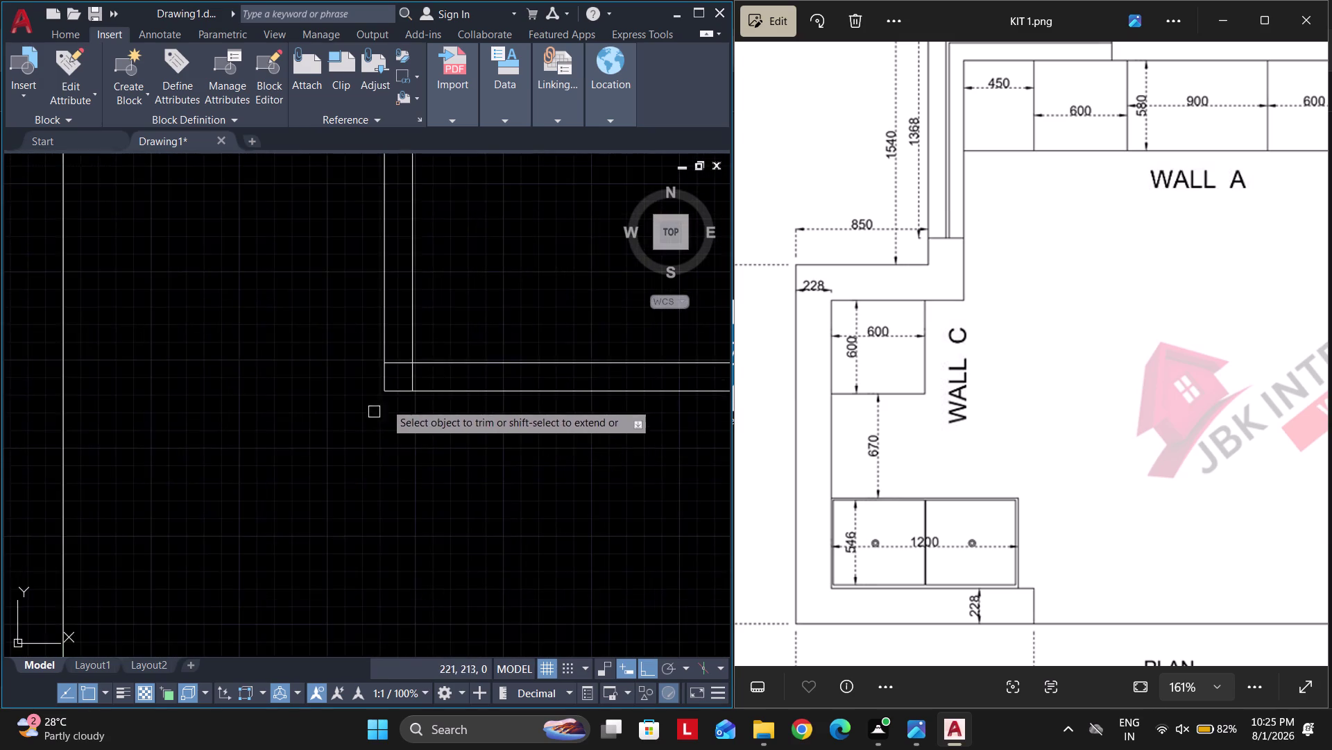
scroll(up, 3)
drag(389, 343, 445, 398)
scroll(down, 3)
Trim the remaining crossing lines at the counter's right corners.
key(Escape)
middle_drag(544, 436, 362, 467)
scroll(down, 3)
key(space)
middle_drag(633, 476, 510, 482)
scroll(up, 3)
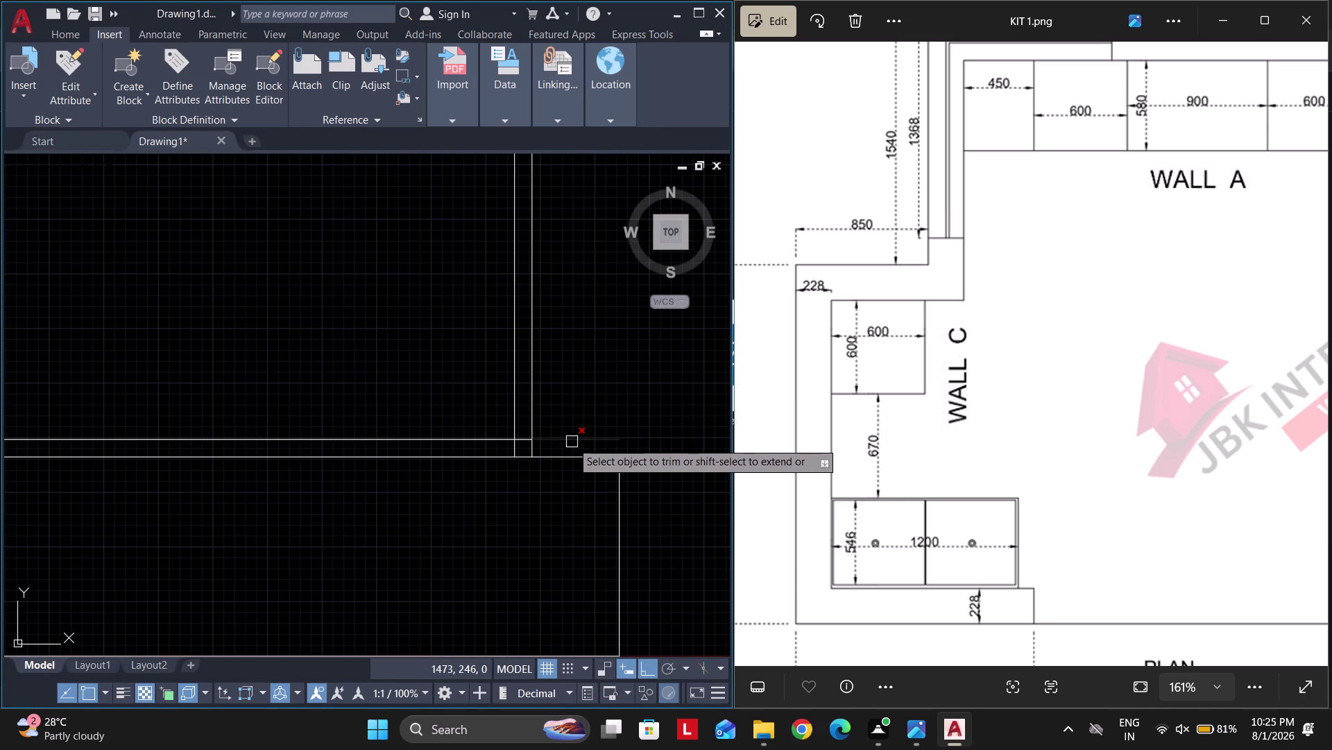
click(572, 441)
scroll(up, 3)
drag(492, 434, 559, 367)
scroll(down, 3)
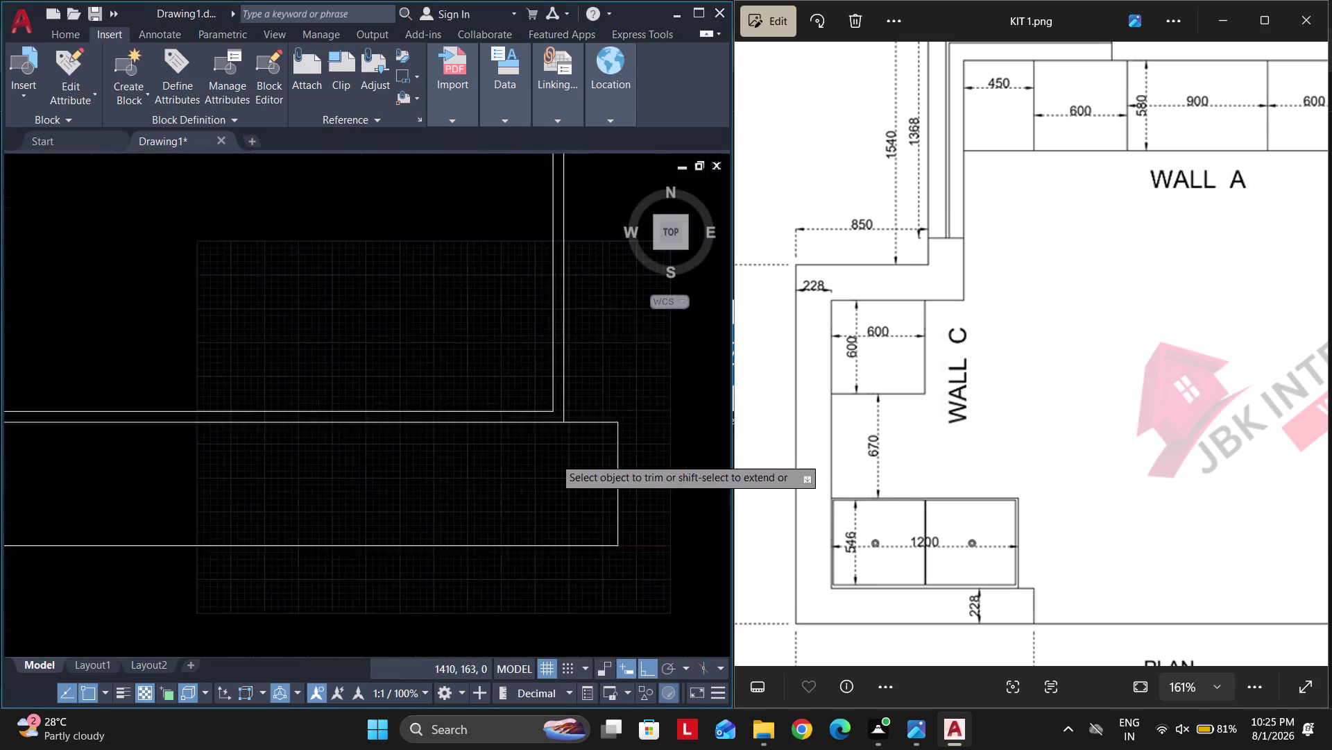
scroll(up, 3)
scroll(up, 3)
drag(501, 301, 626, 451)
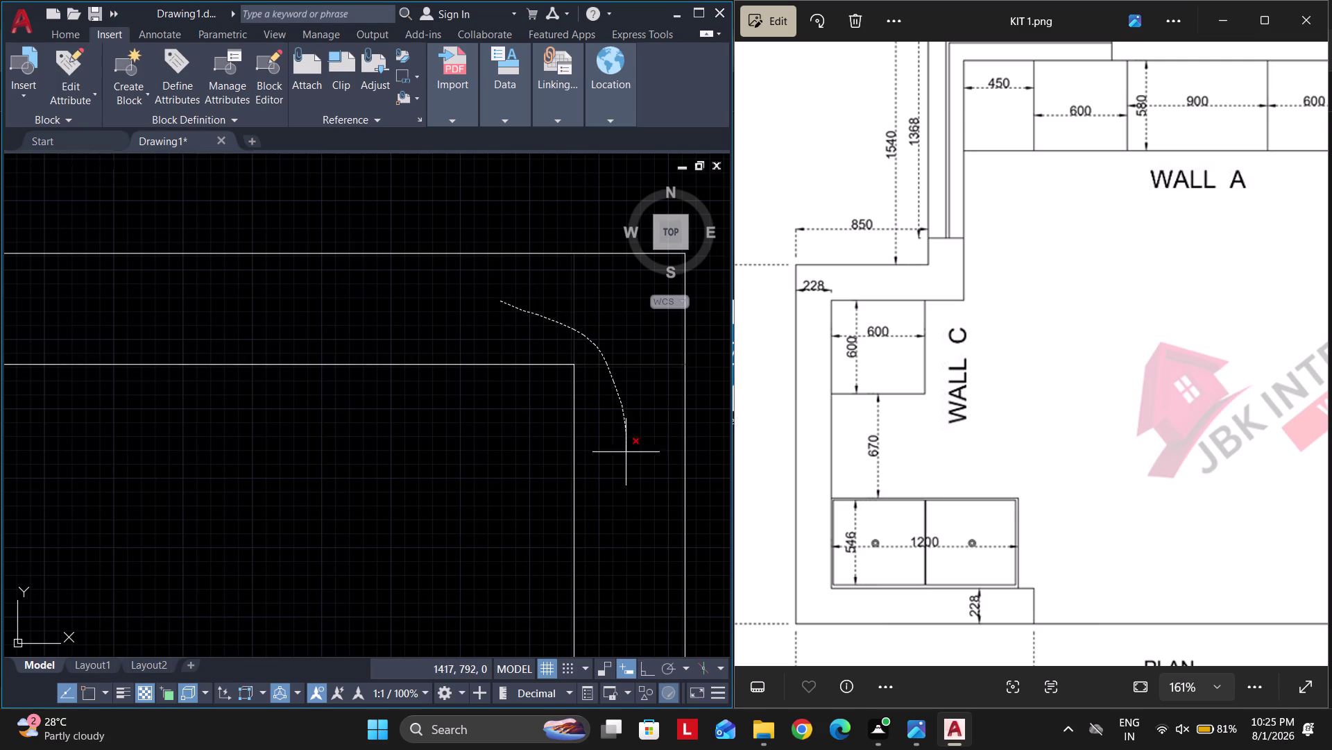
drag(626, 451, 626, 455)
scroll(down, 3)
key(Escape)
key(Escape)
middle_drag(580, 399, 625, 384)
scroll(down, 3)
key(l)
key(space)
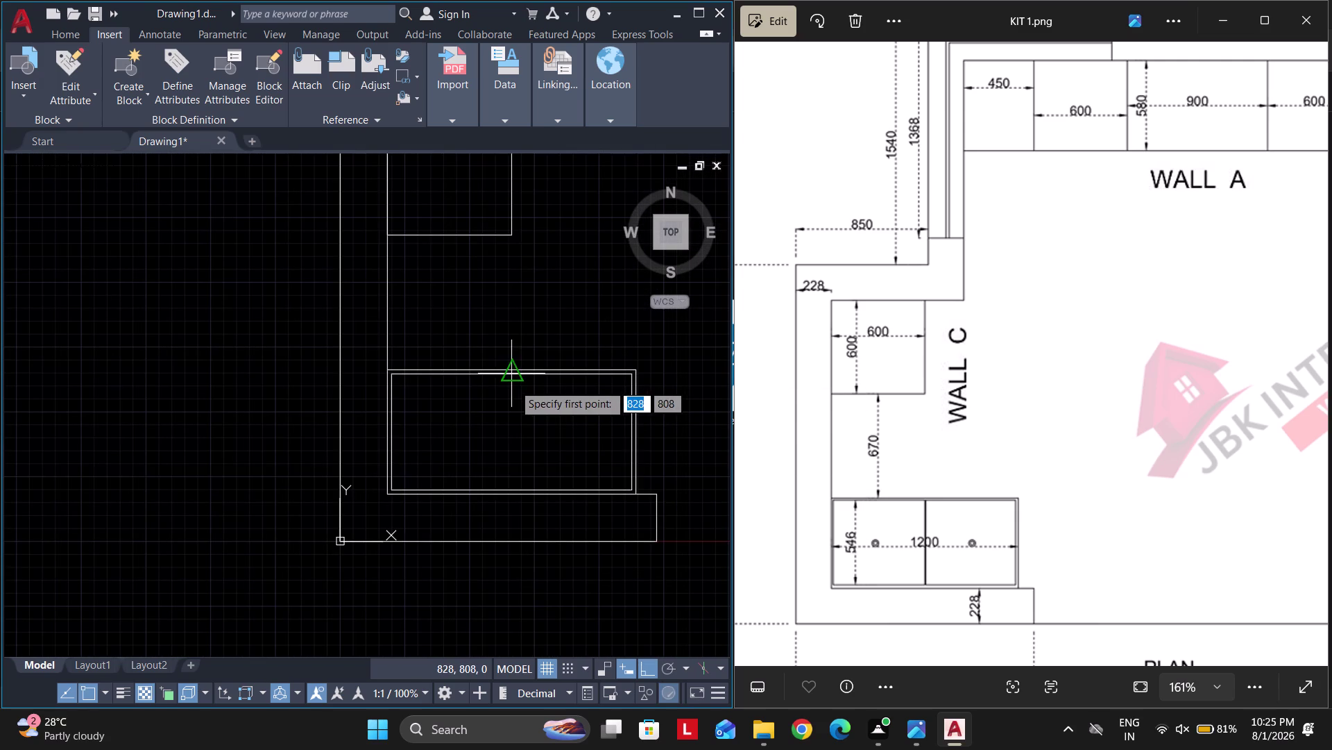
Draw the sink bowl divider line up from the inner bottom edge midpoint.
click(511, 379)
key(Escape)
click(510, 491)
key(Escape)
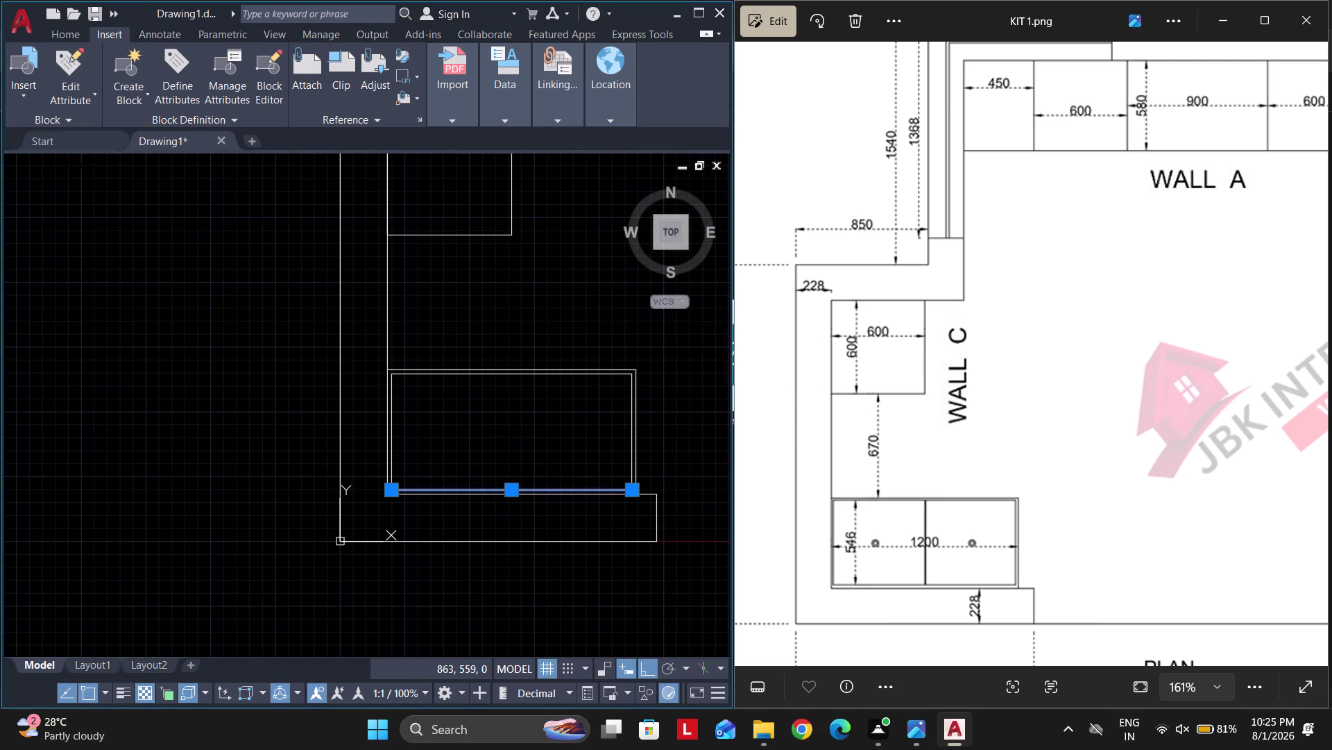
key(space)
click(517, 374)
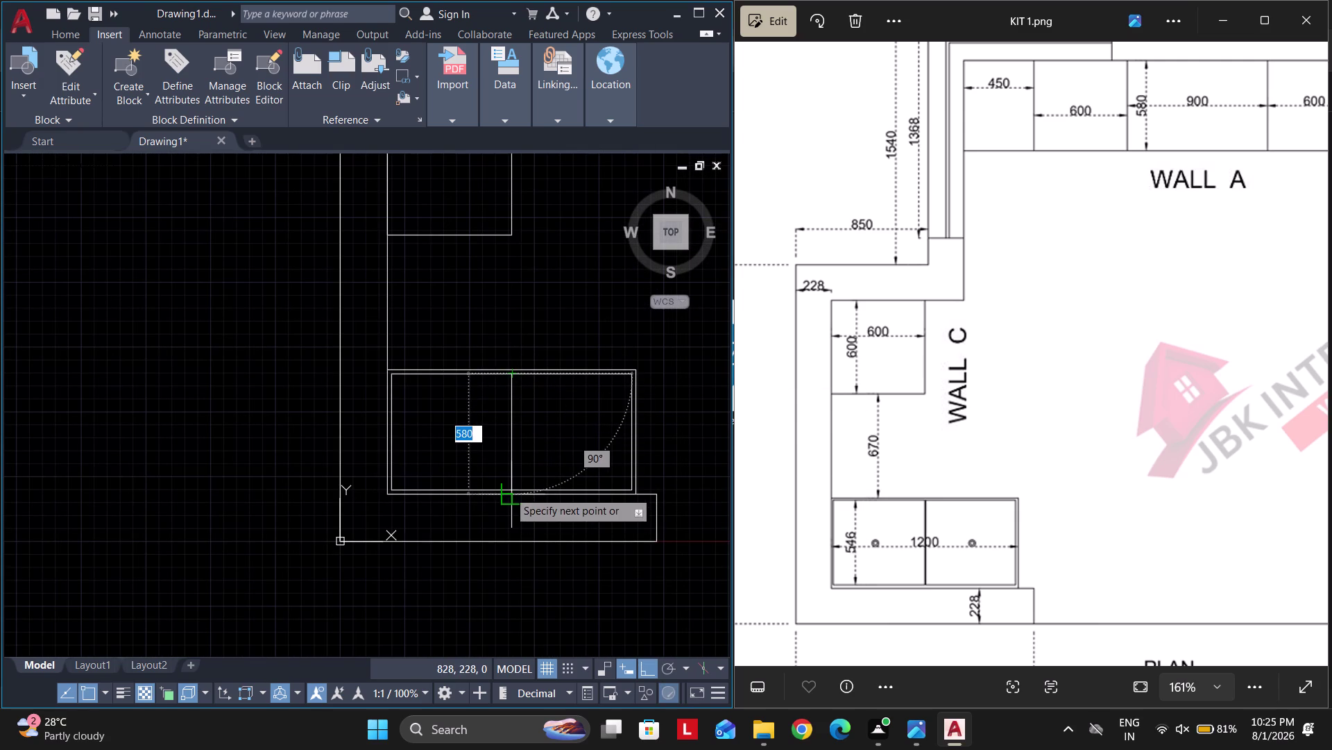
click(509, 490)
key(Escape)
Offset the divider 10 to make a double divider line, deleting a stray line.
text(o 10)
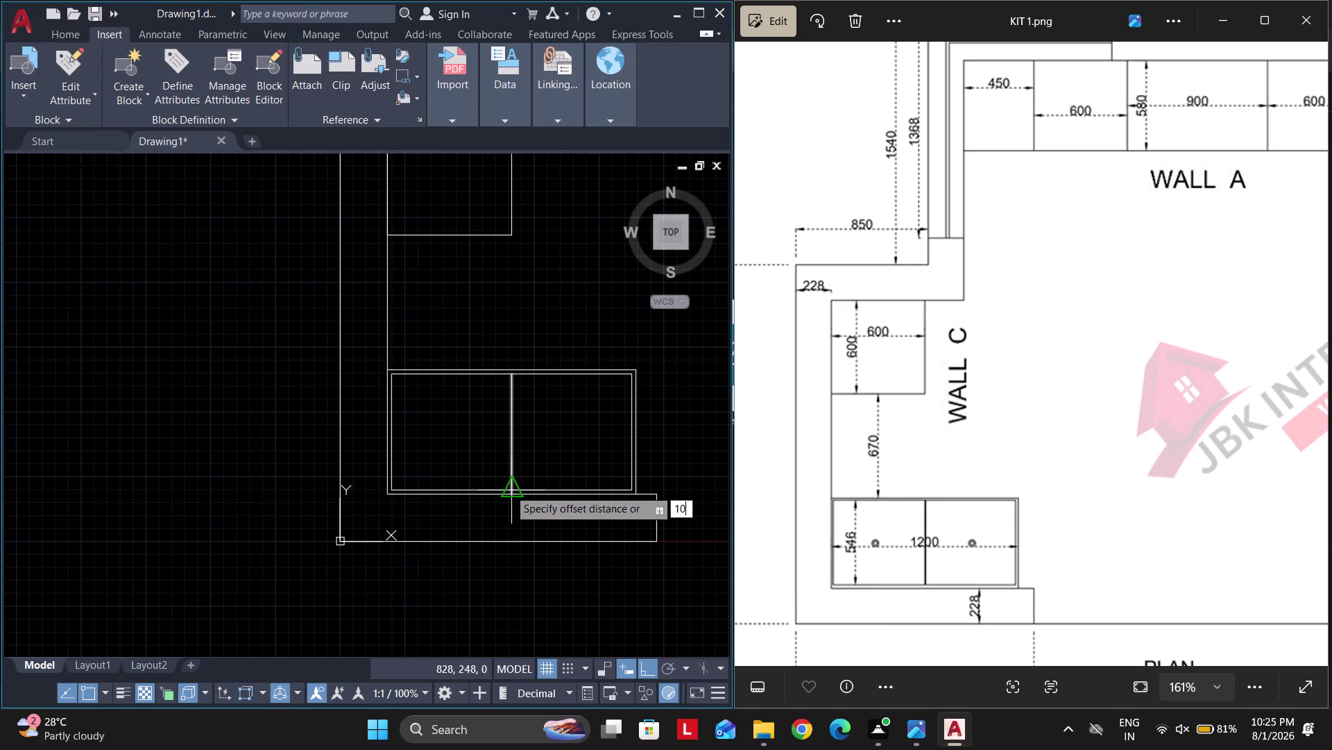
key(Return)
scroll(up, 3)
click(633, 435)
click(612, 442)
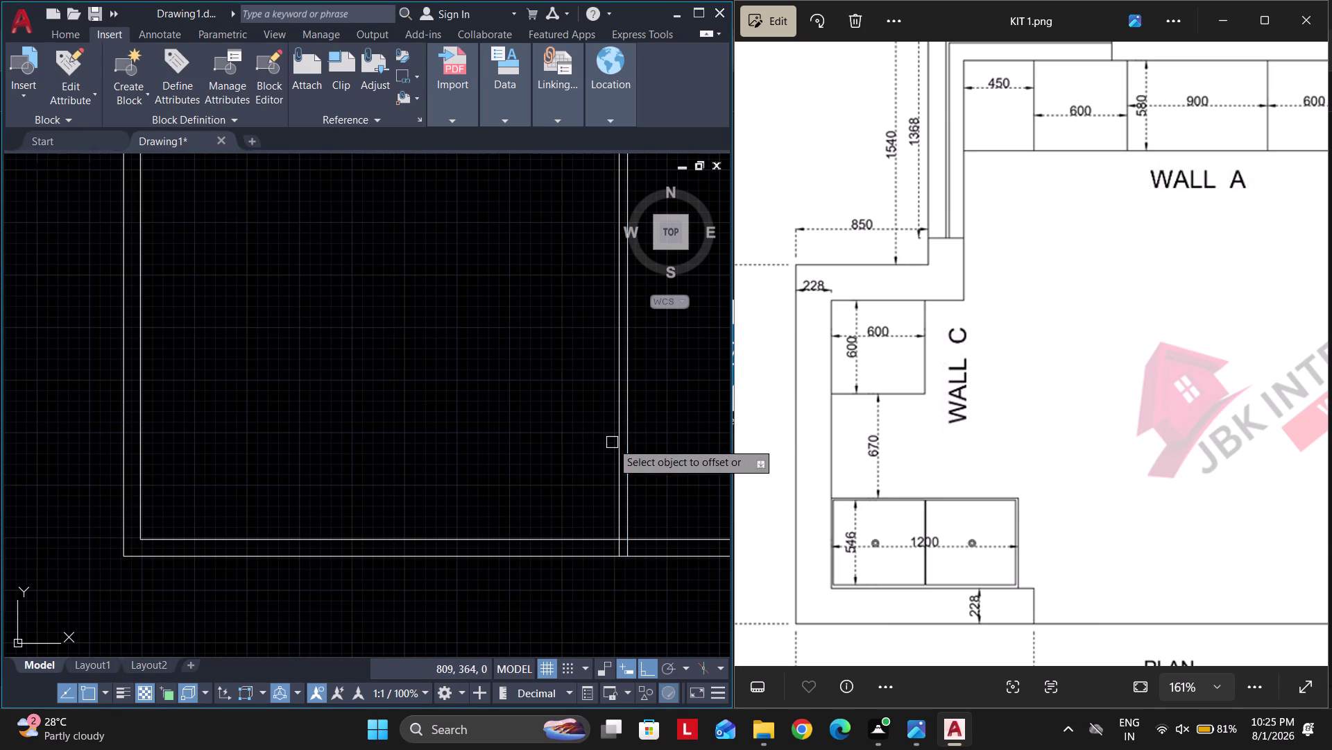
click(622, 447)
key(Escape)
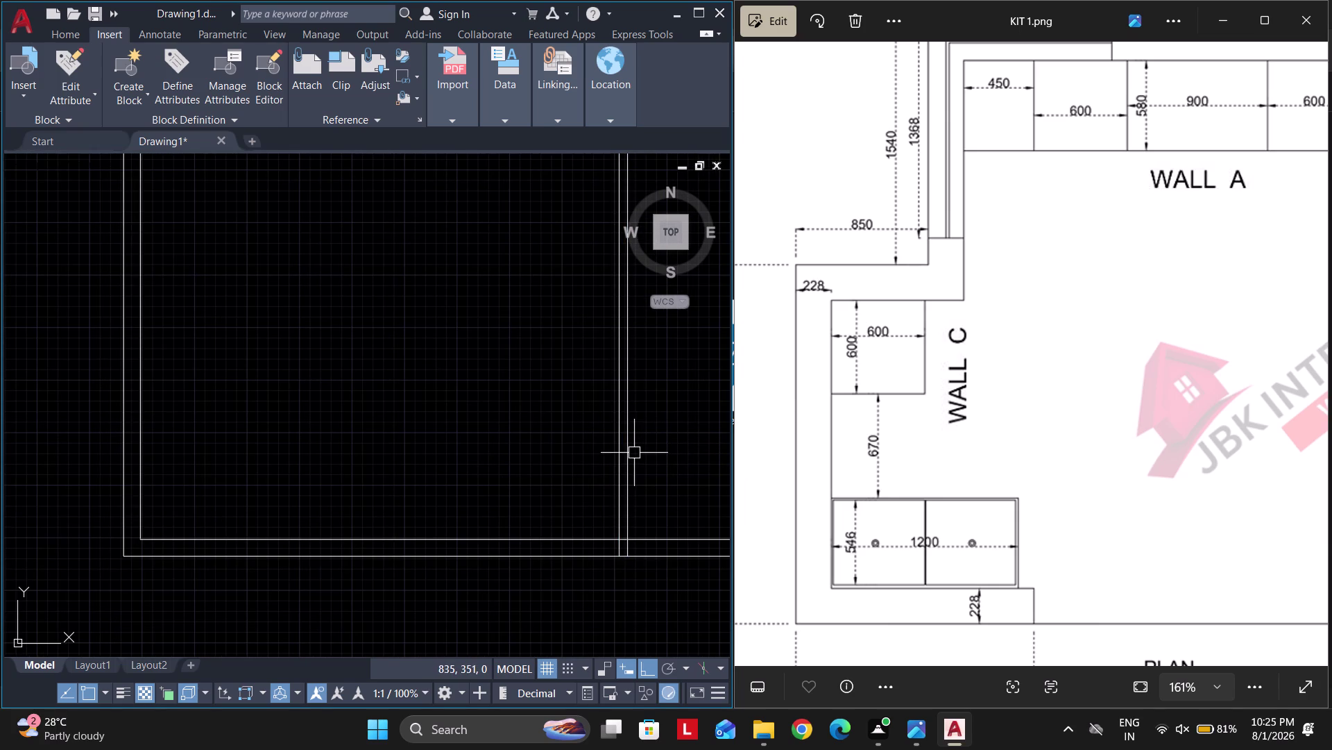
key(space)
key(space)
click(632, 452)
click(691, 450)
key(Escape)
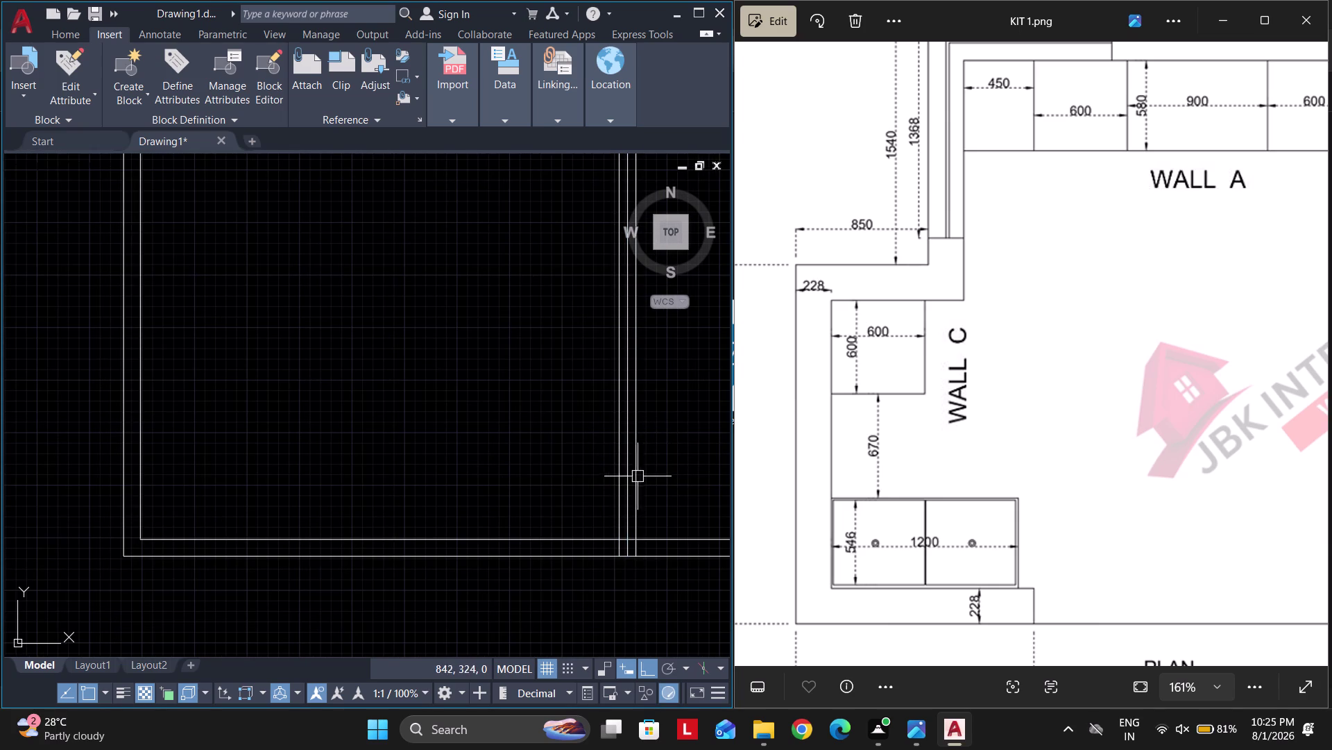
click(630, 477)
key(Delete)
Trim the divider line ends back to the counter edges.
middle_drag(529, 492, 491, 504)
text(t)
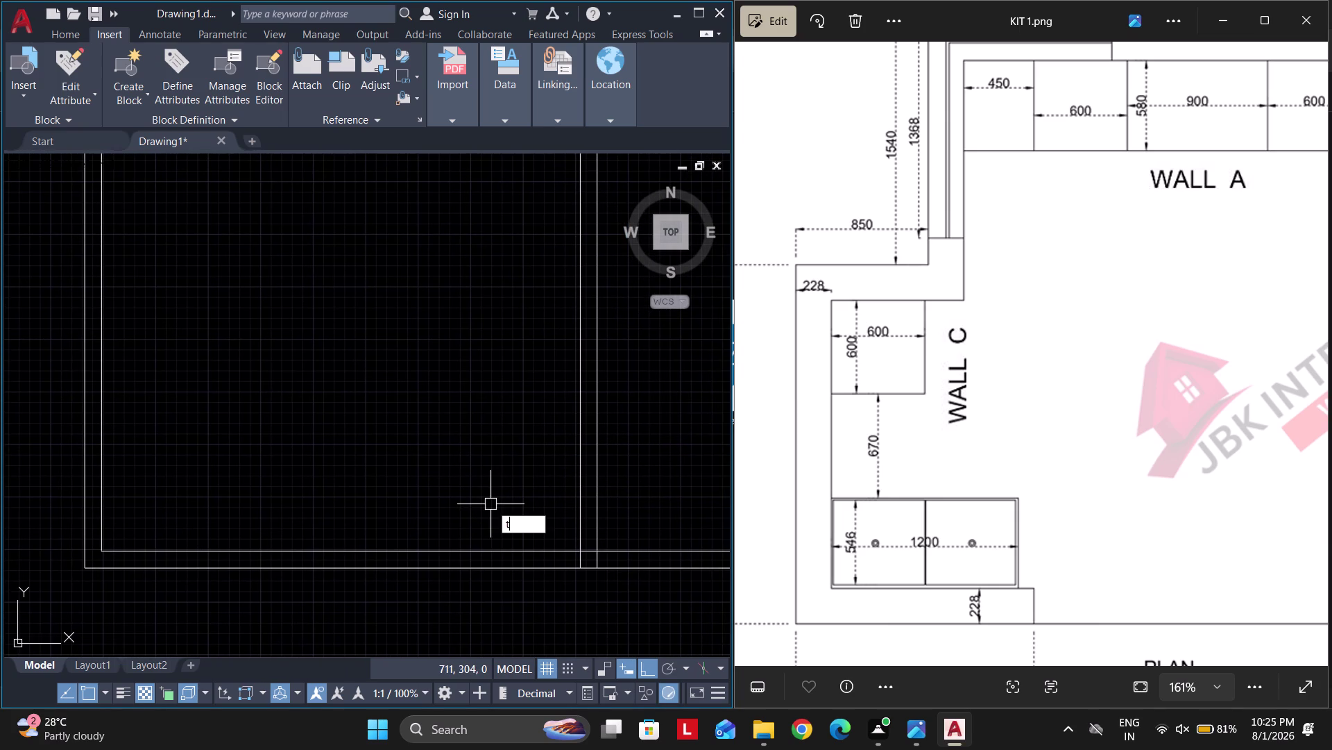
text(r)
key(space)
scroll(up, 3)
drag(547, 589, 605, 549)
scroll(down, 3)
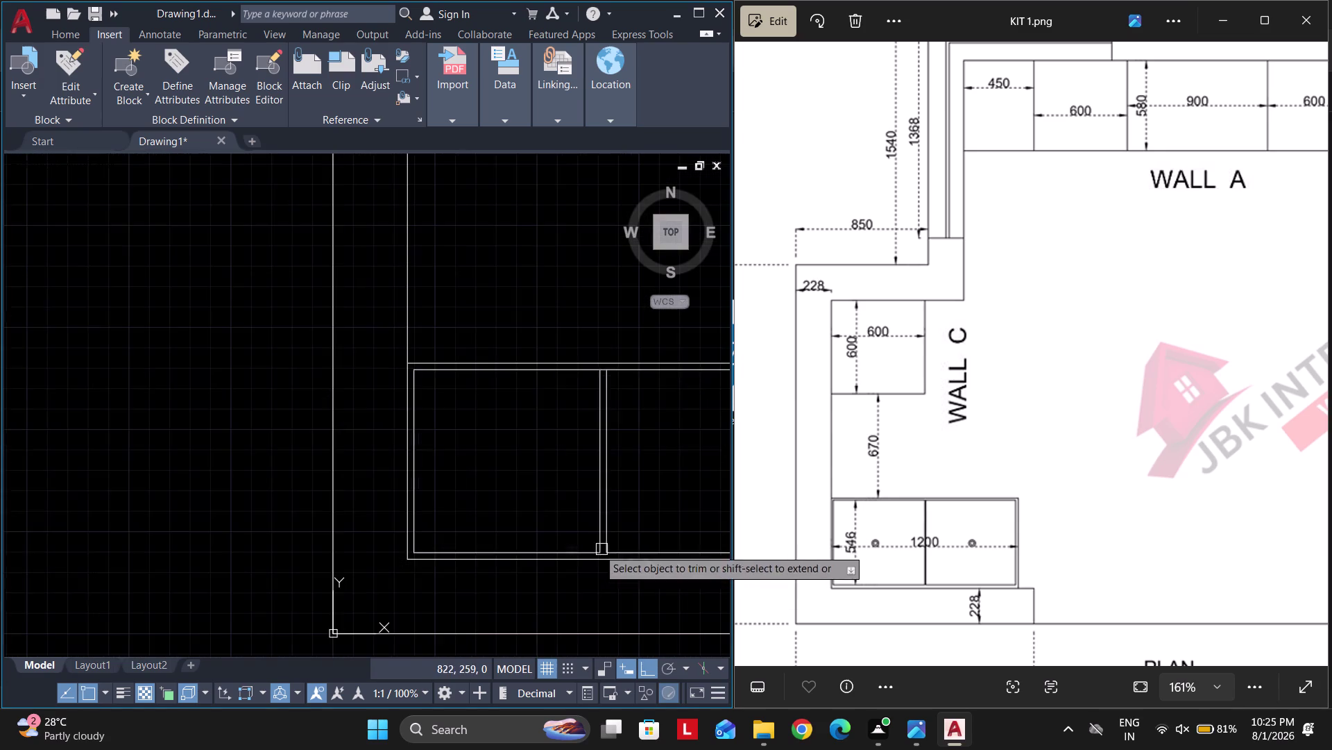
scroll(up, 3)
drag(602, 342, 602, 436)
scroll(down, 3)
key(Escape)
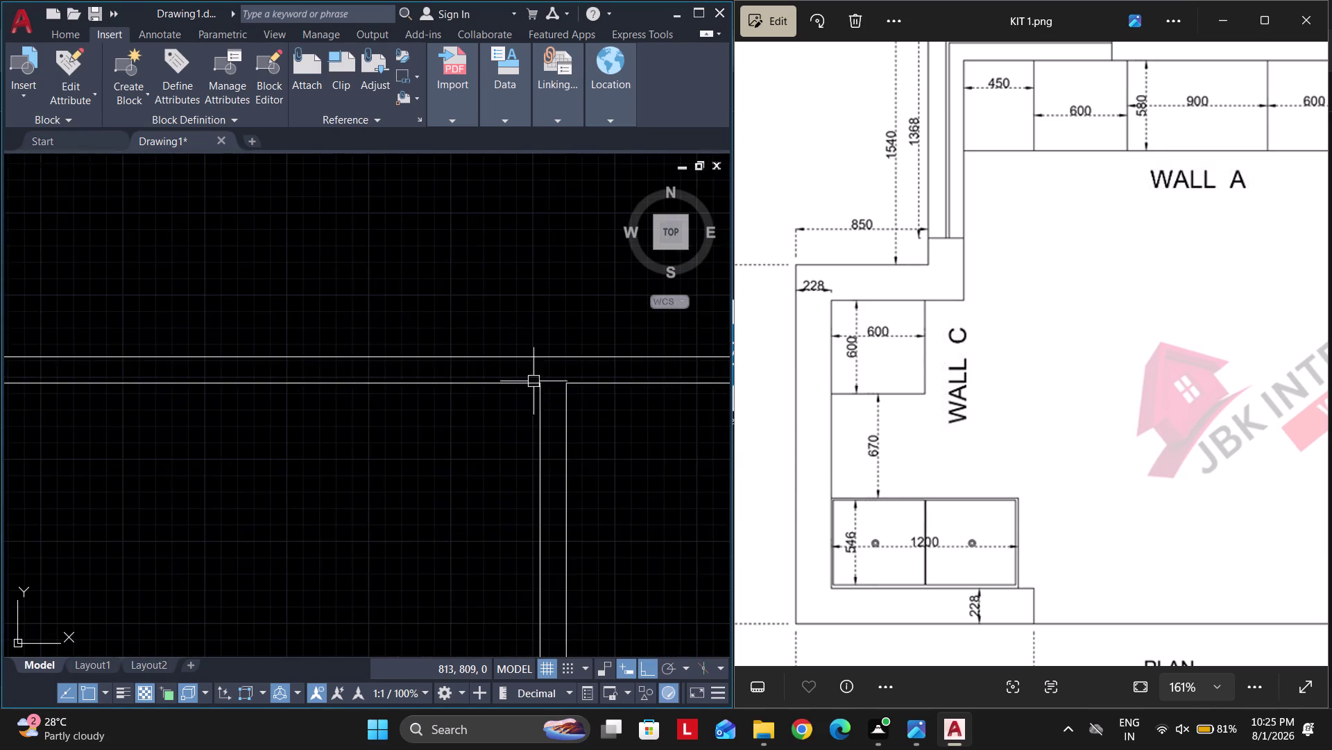
key(Escape)
scroll(down, 3)
middle_drag(542, 483, 544, 411)
Draw a radius 20 drain circle at the centre of the left bowl.
key(l)
key(Escape)
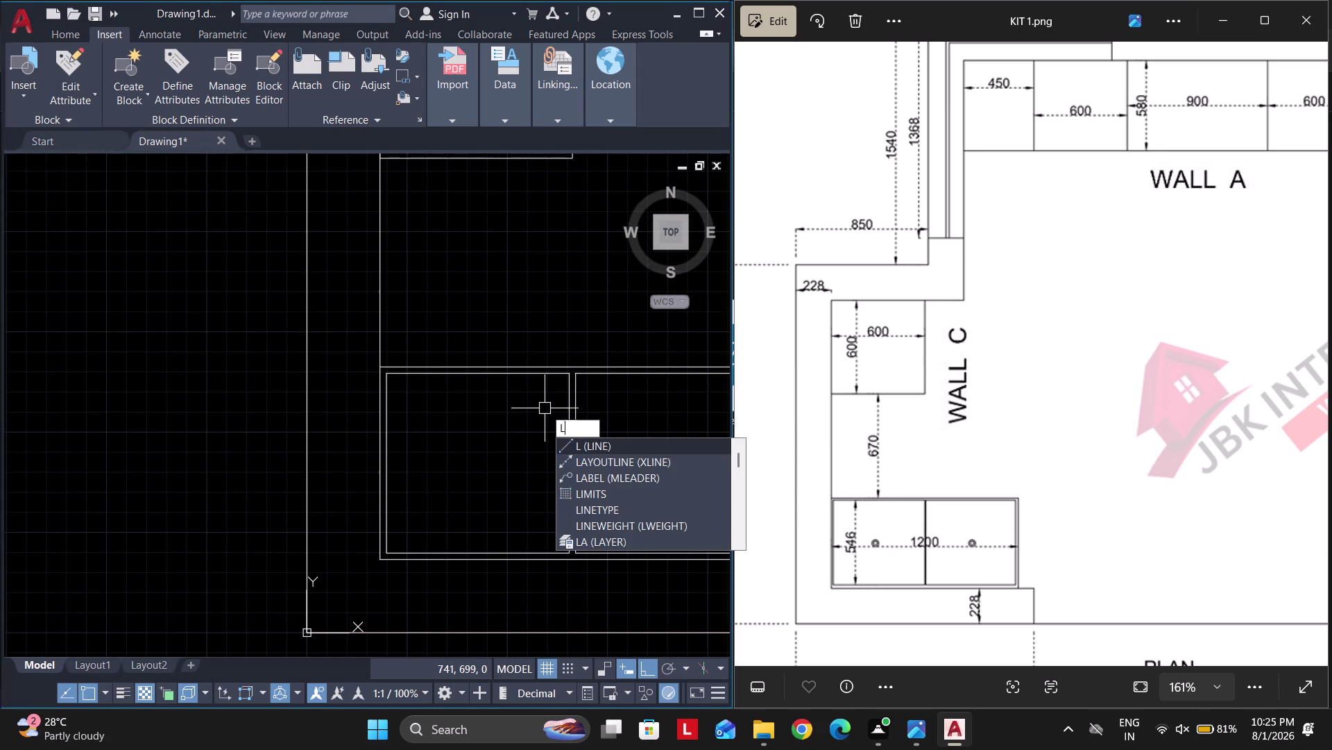
key(Escape)
key(Escape)
key(Escape)
key(Escape)
text(c)
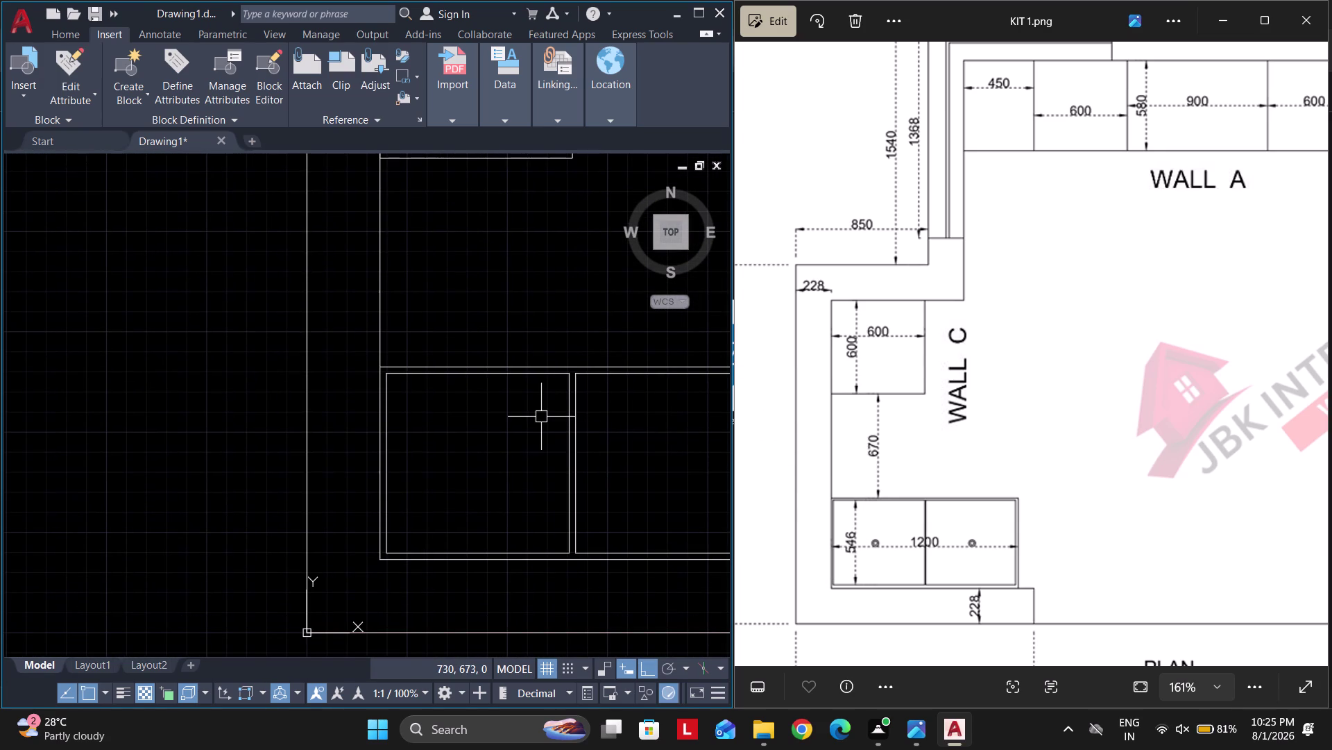
key(space)
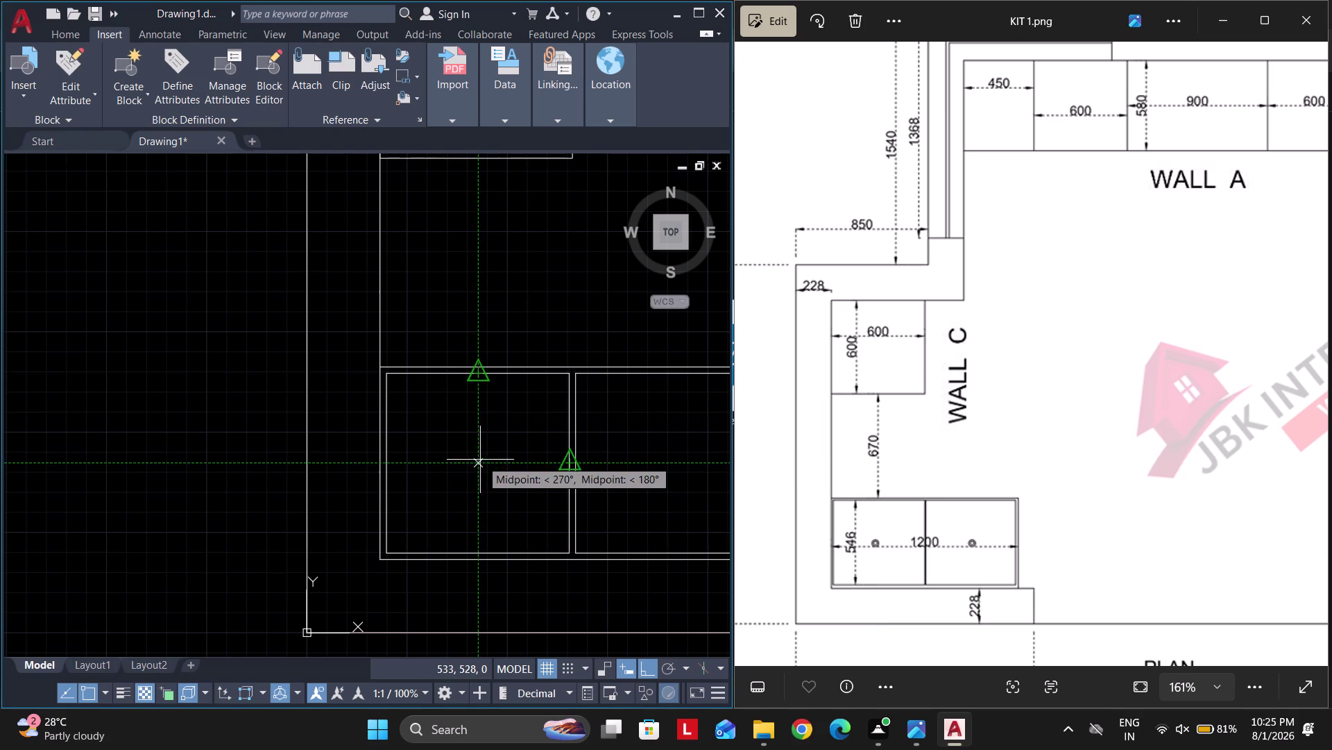
click(479, 463)
text(20)
key(Return)
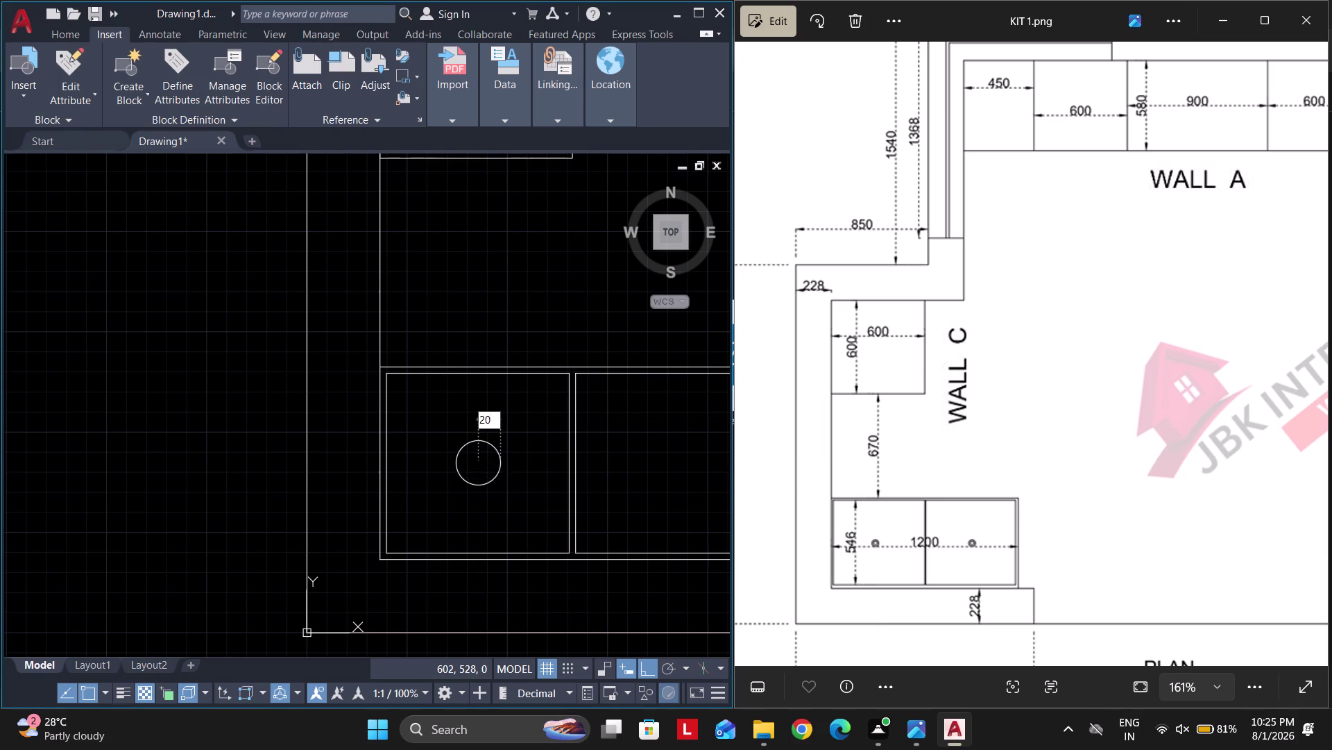
Offset the drain circle 10 outward to form its outer ring.
drag(453, 440, 467, 445)
click(538, 526)
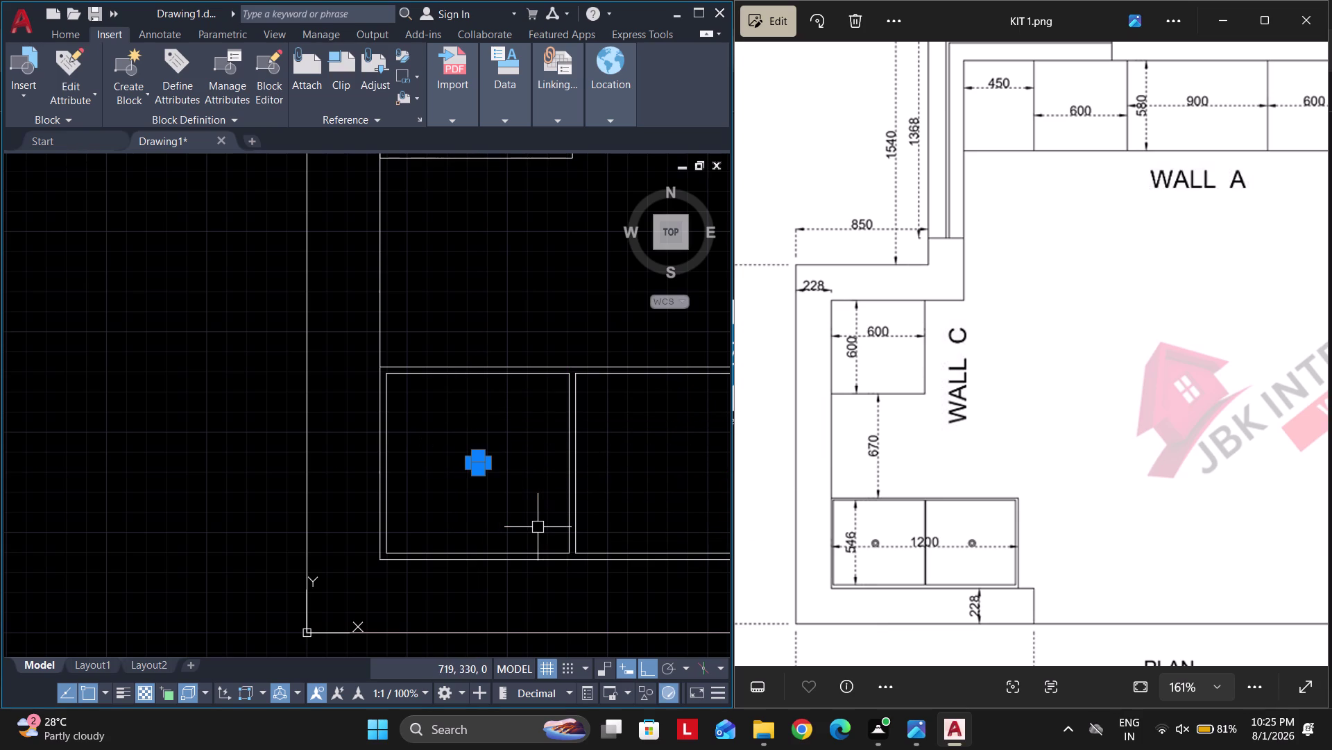
key(Escape)
text(o 10)
key(Return)
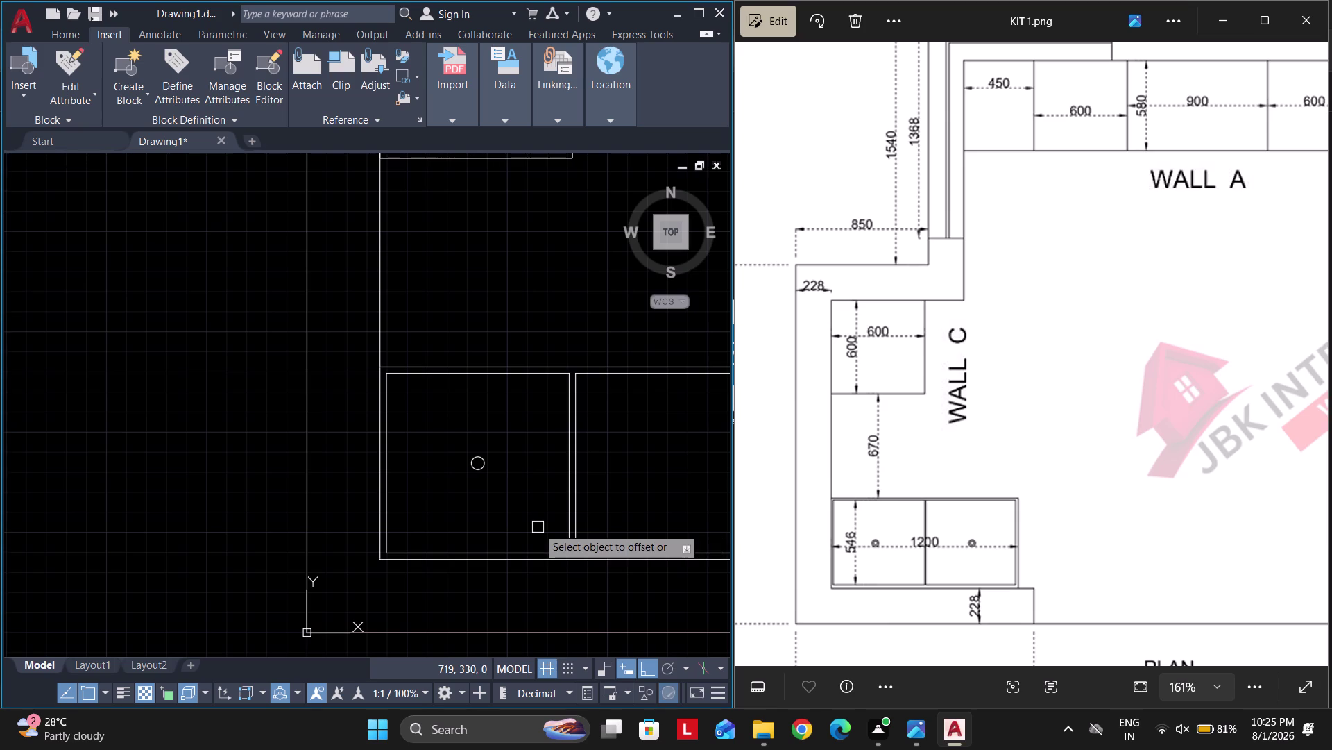
scroll(up, 3)
click(417, 429)
click(475, 467)
key(Escape)
Mirror both drain circles across the divider into the right bowl, keeping the originals.
drag(479, 484, 422, 409)
click(385, 371)
scroll(down, 3)
text(mi)
key(space)
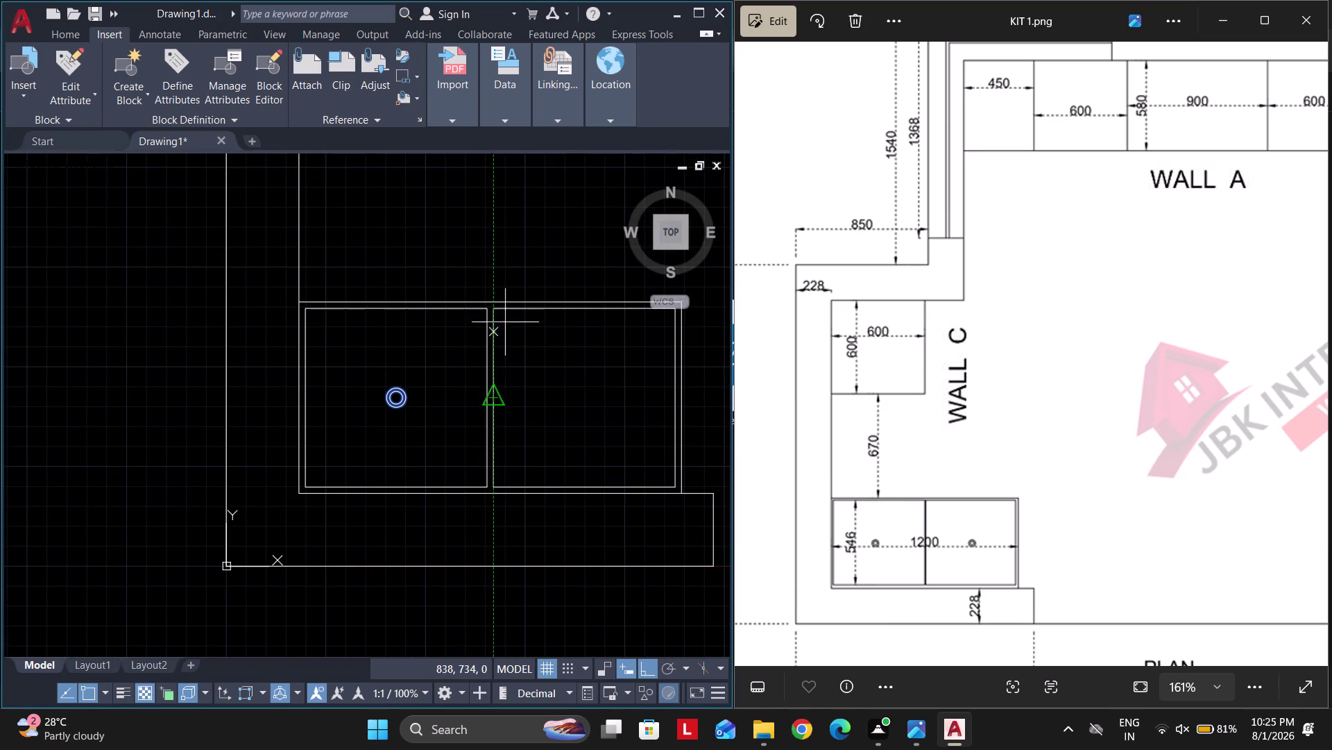
scroll(up, 3)
click(487, 288)
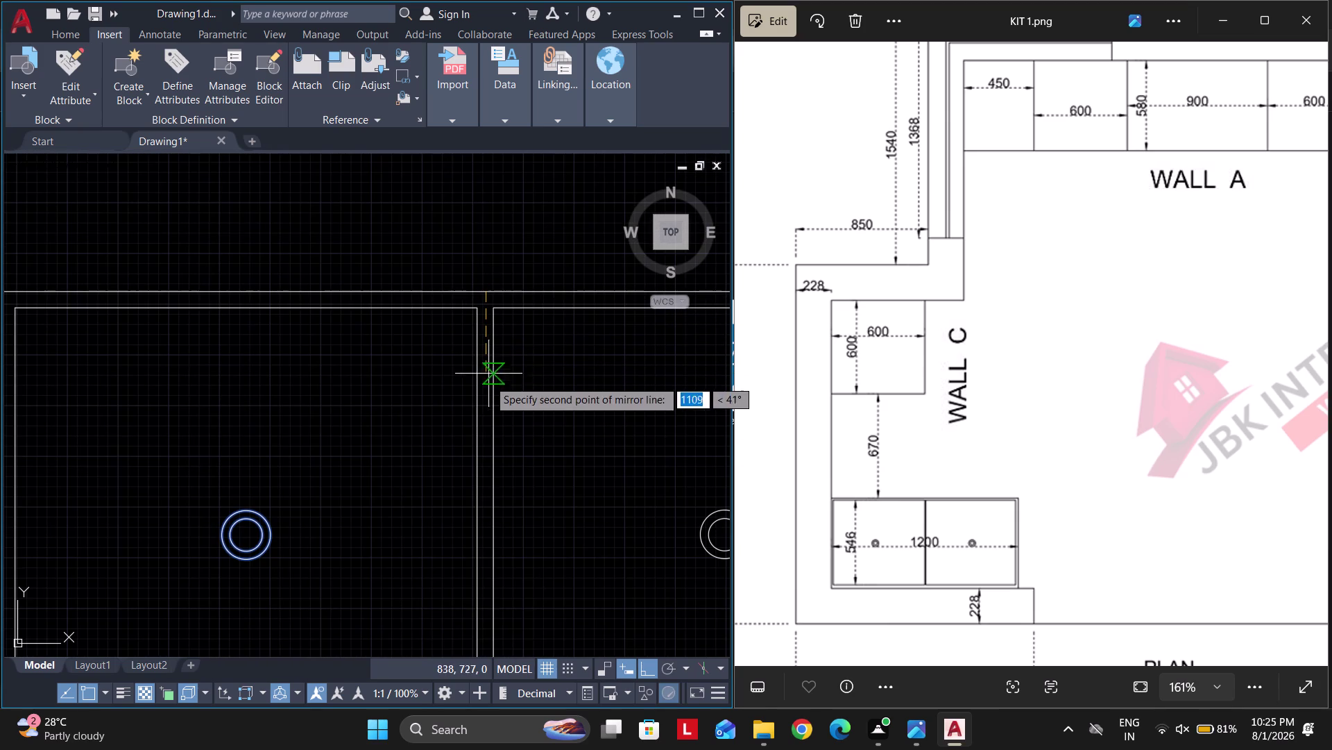
click(488, 433)
key(space)
scroll(down, 3)
middle_drag(540, 453, 453, 477)
key(Escape)
middle_drag(632, 504, 587, 489)
middle_drag(457, 383, 557, 408)
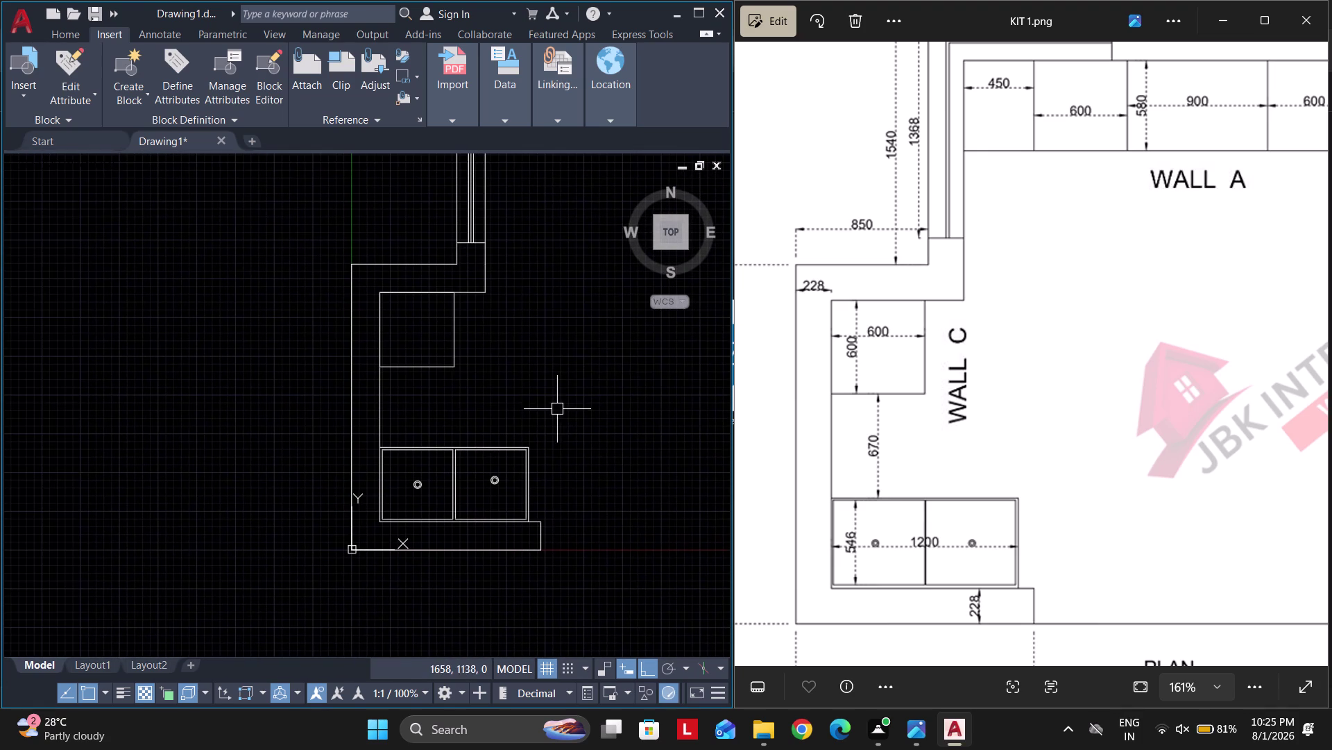
key(Escape)
middle_drag(542, 416, 514, 480)
key(Escape)
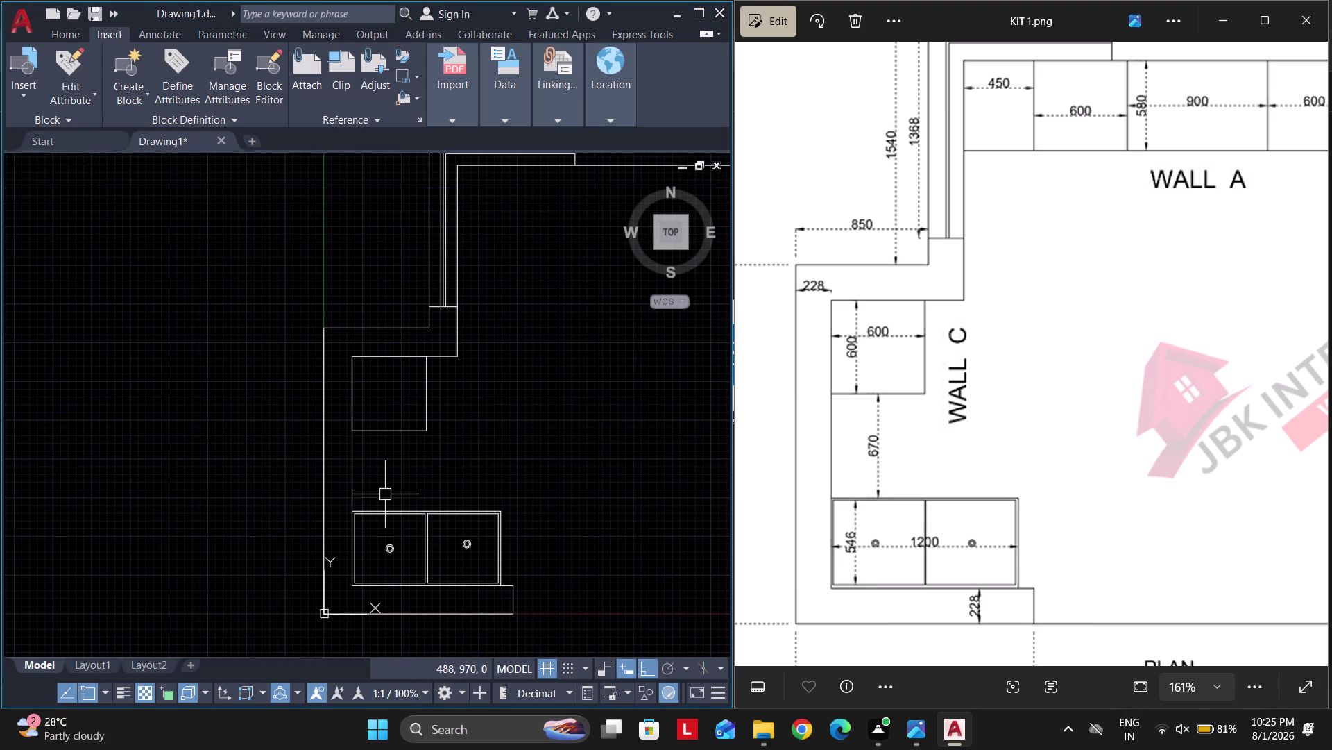
scroll(up, 3)
middle_drag(385, 475, 446, 470)
text(dl)
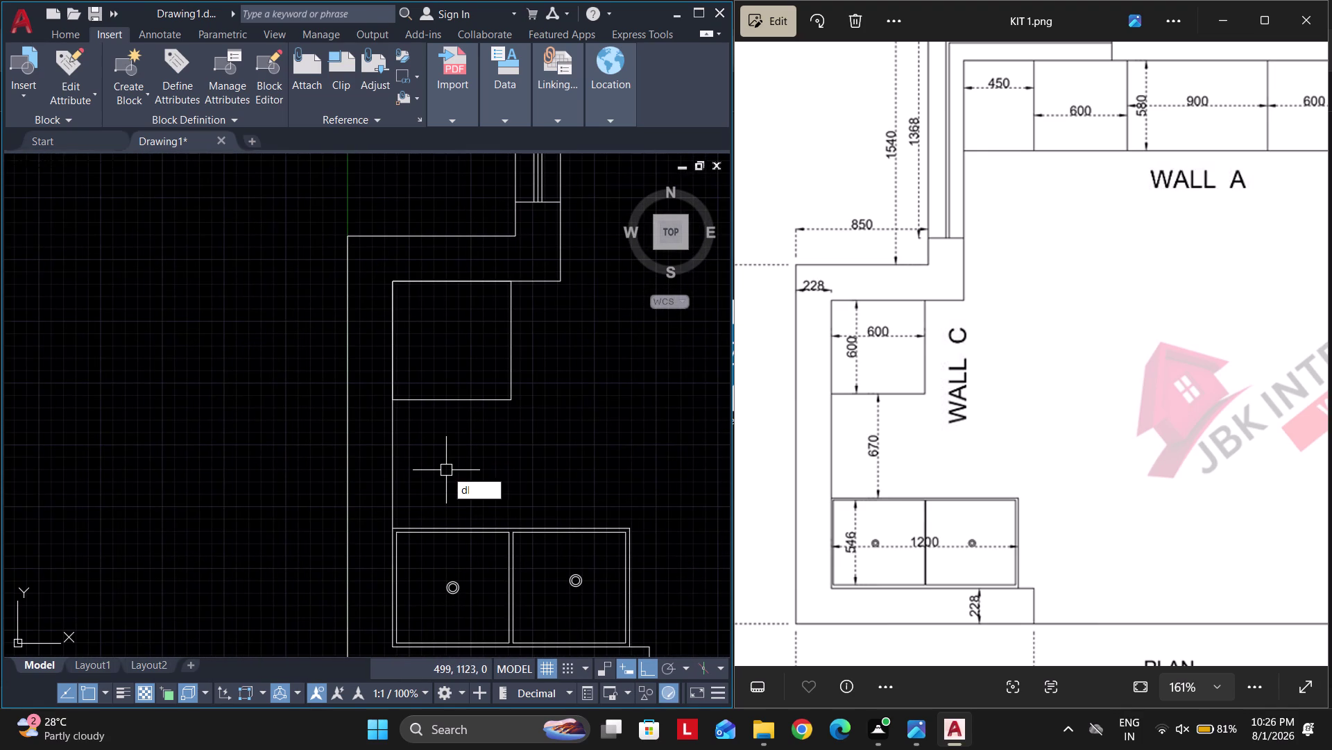
text(i)
key(space)
click(441, 400)
scroll(up, 3)
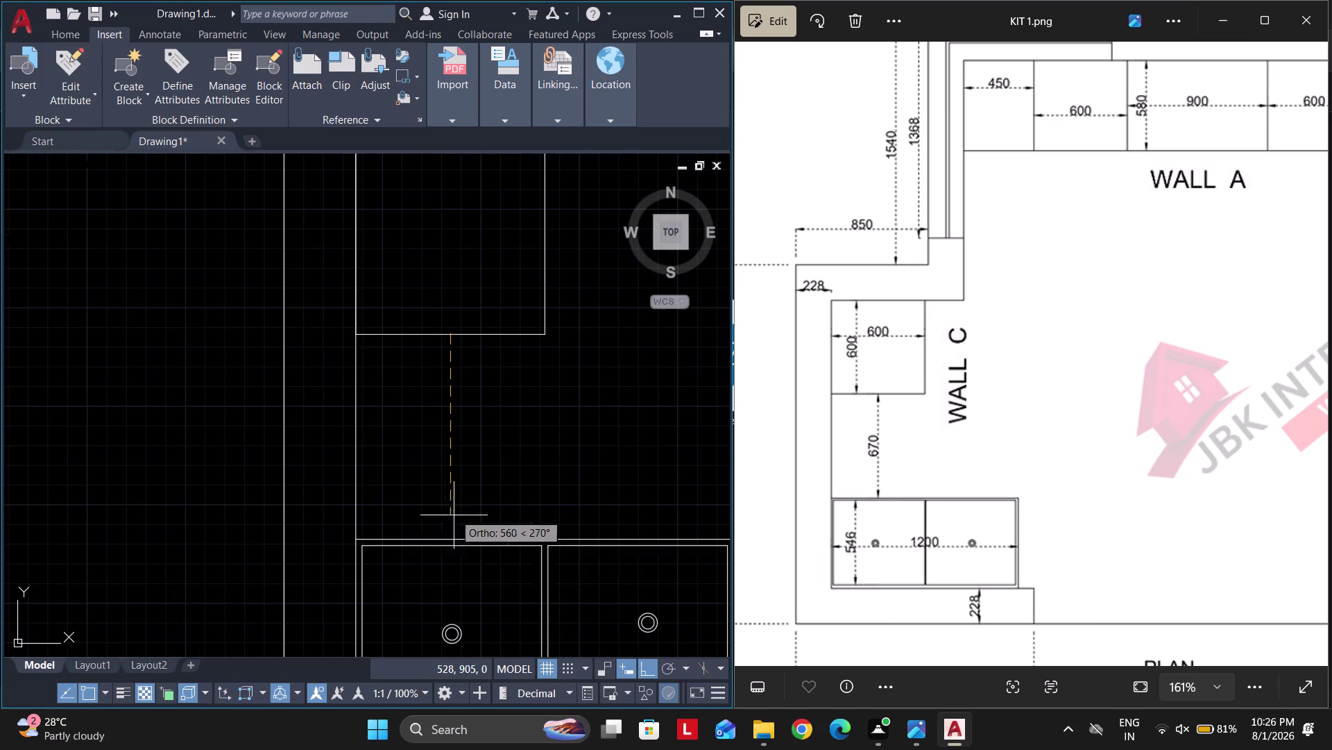
click(452, 535)
scroll(up, 3)
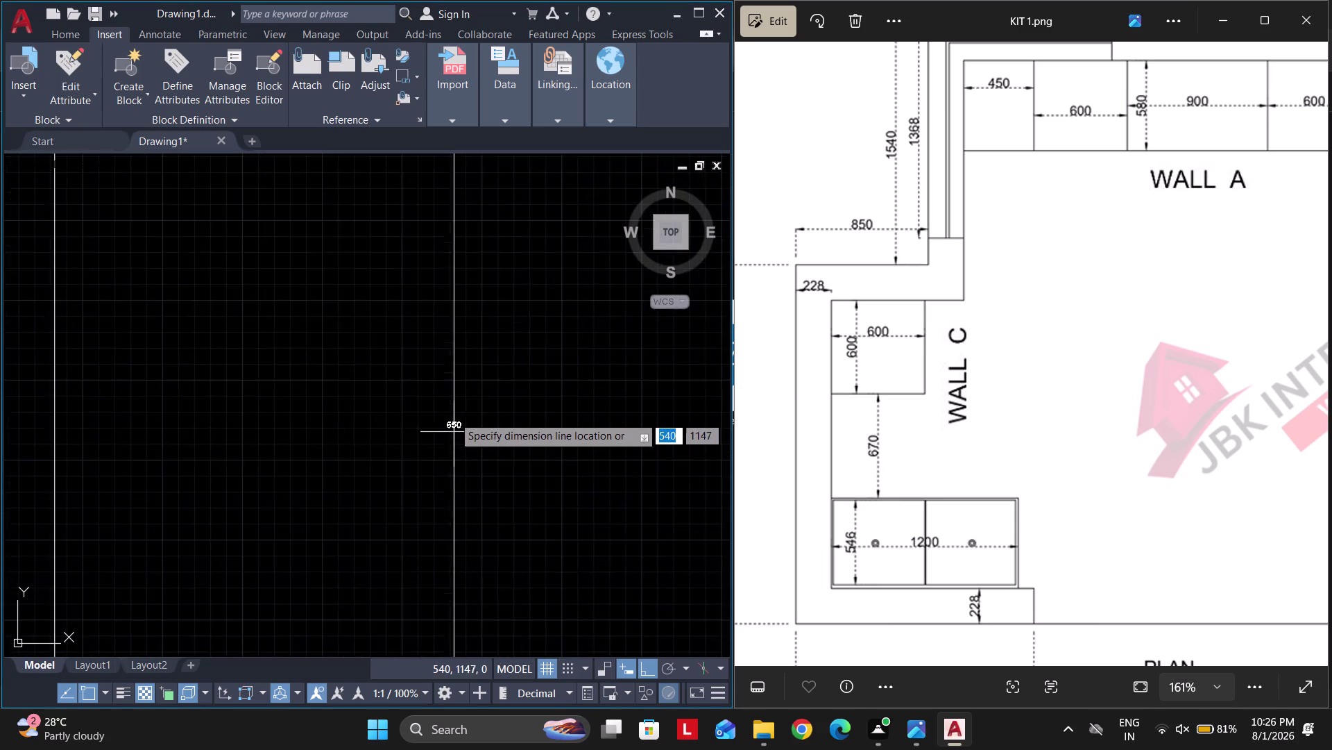
scroll(up, 3)
key(Escape)
scroll(down, 3)
scroll(down, 3)
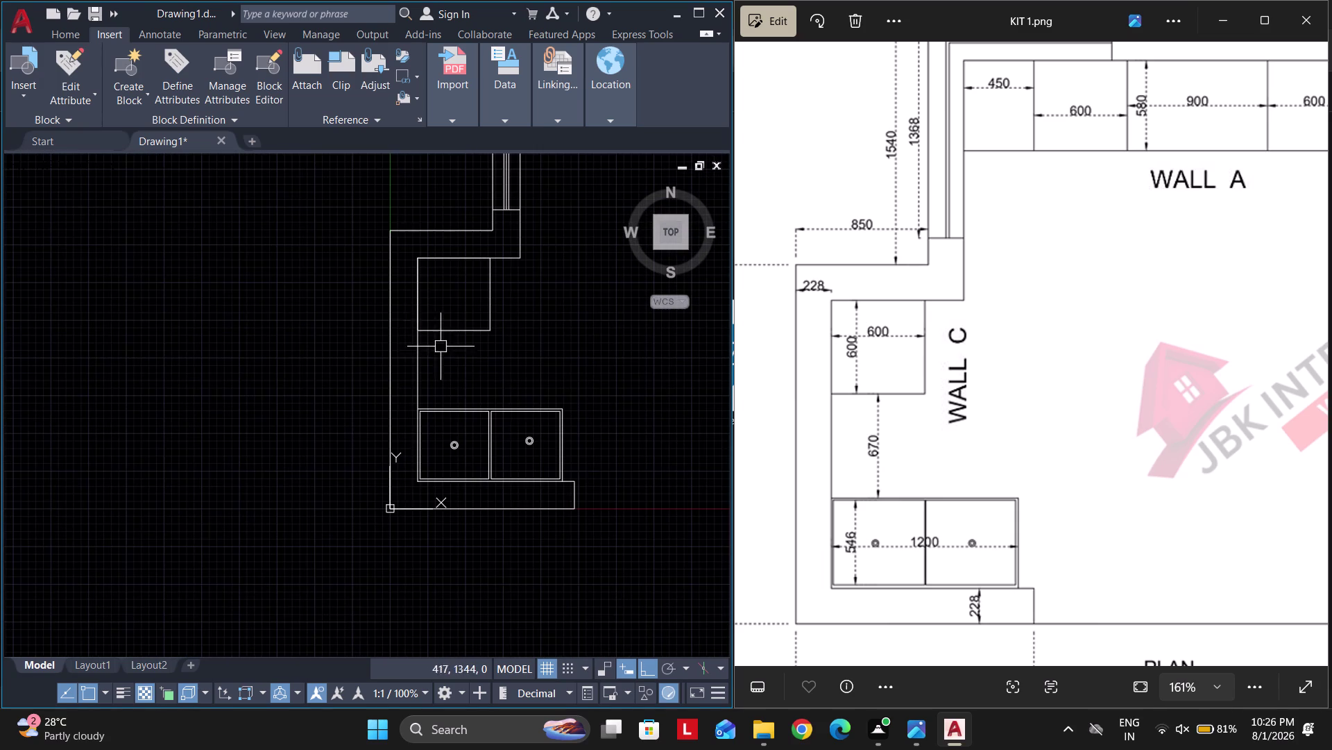
key(Escape)
scroll(down, 3)
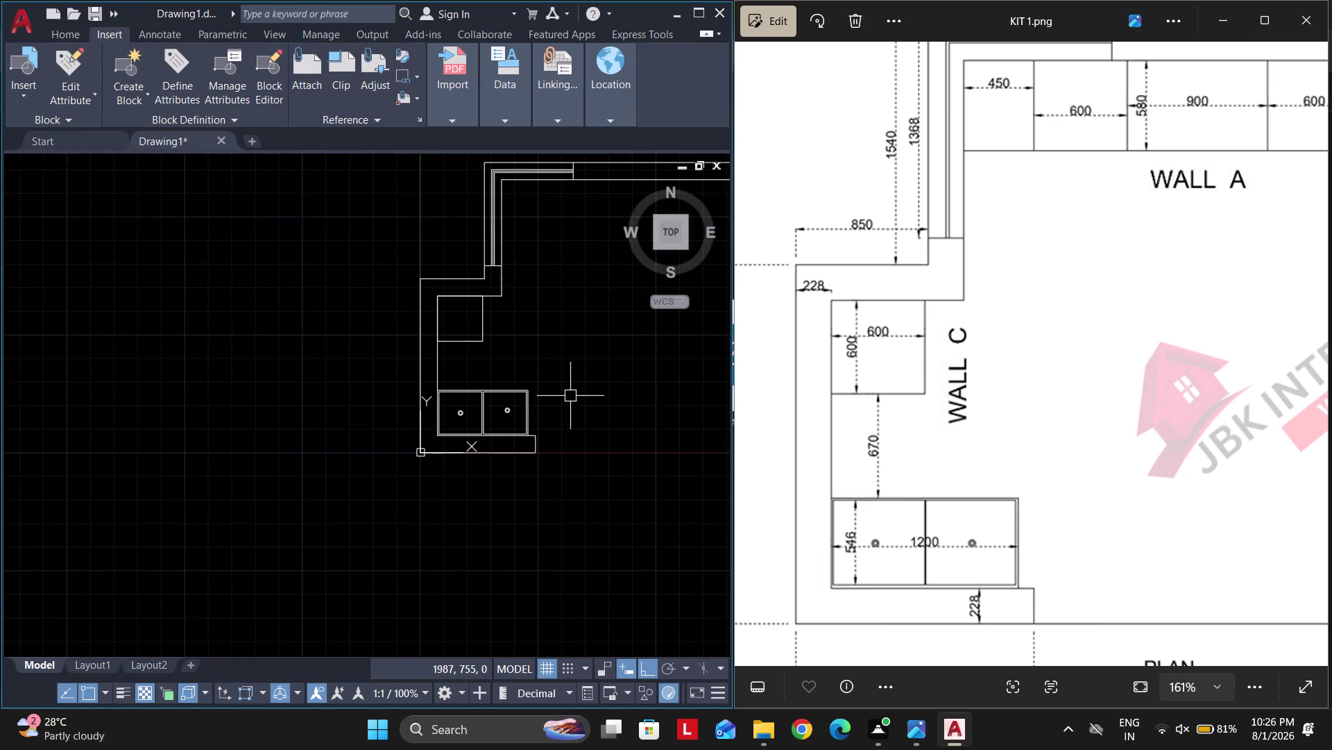
scroll(down, 3)
middle_drag(565, 427, 500, 454)
scroll(down, 3)
scroll(up, 3)
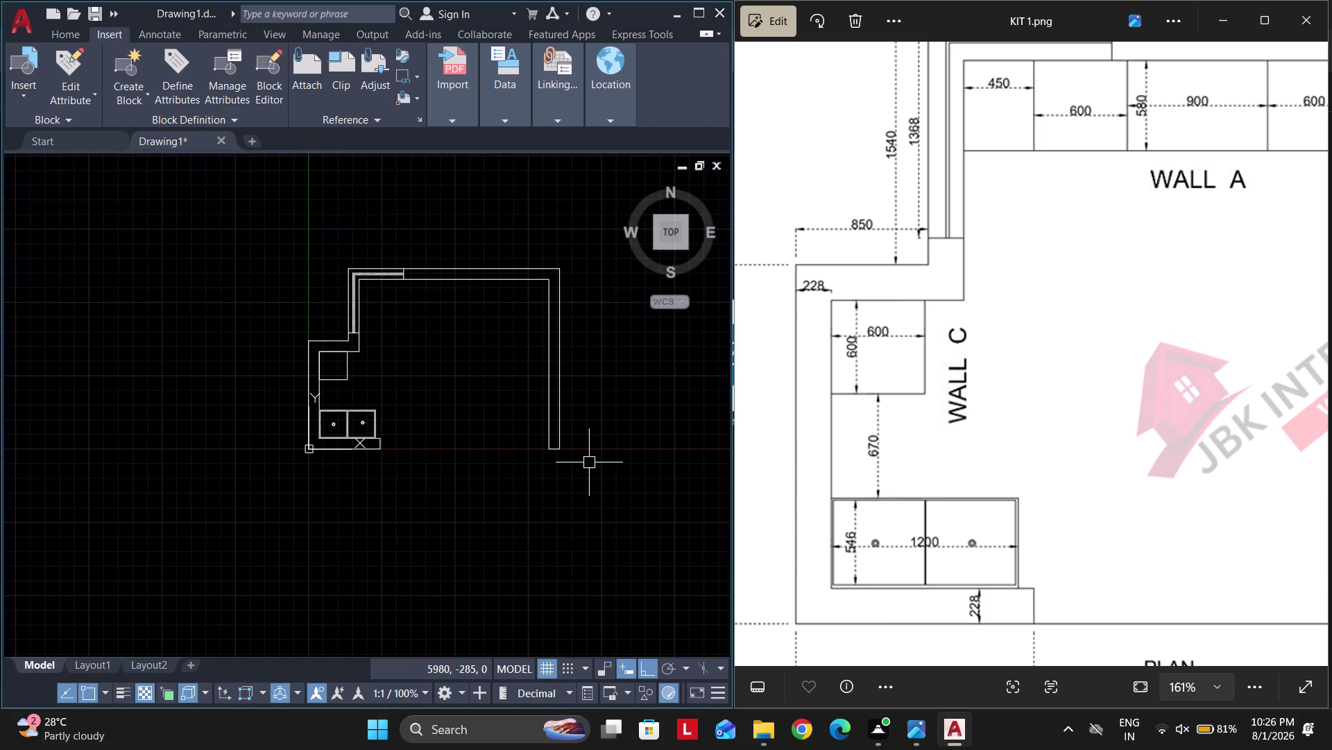
scroll(down, 3)
scroll(up, 3)
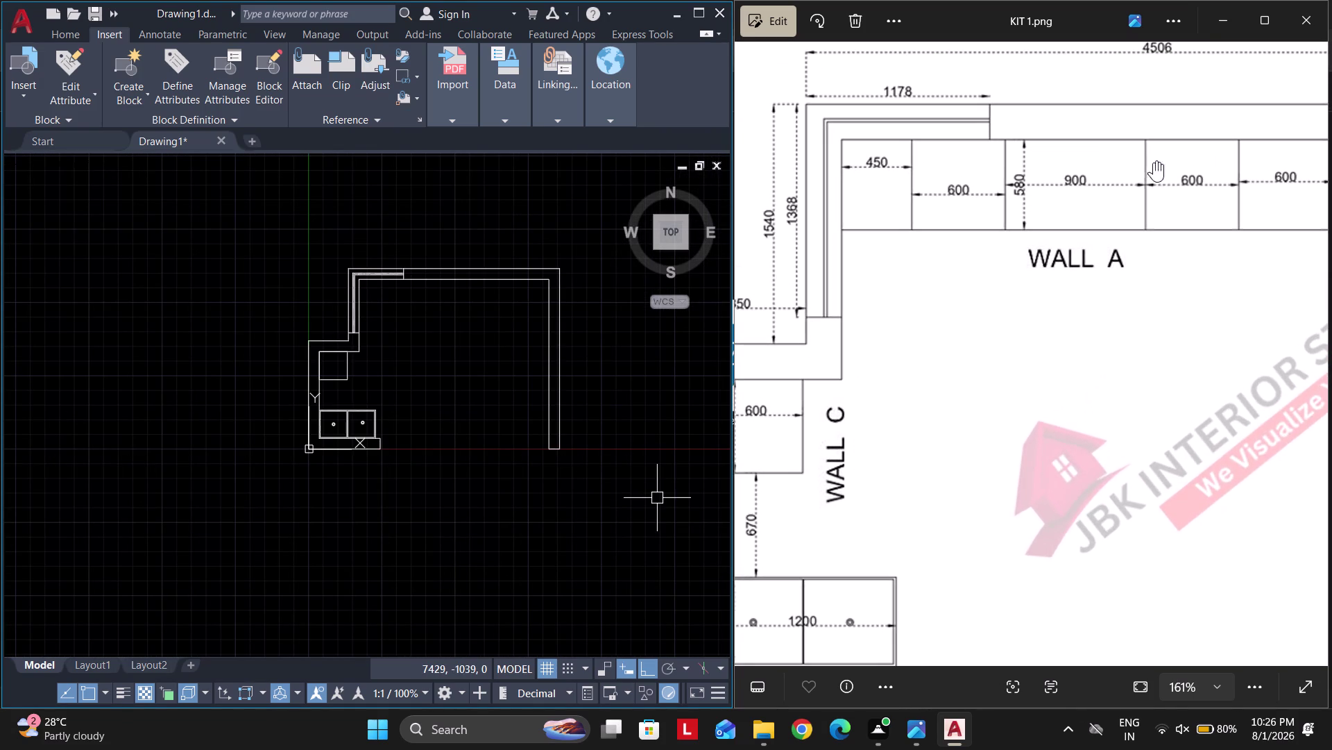
drag(1139, 181, 933, 284)
scroll(down, 3)
drag(946, 269, 1086, 384)
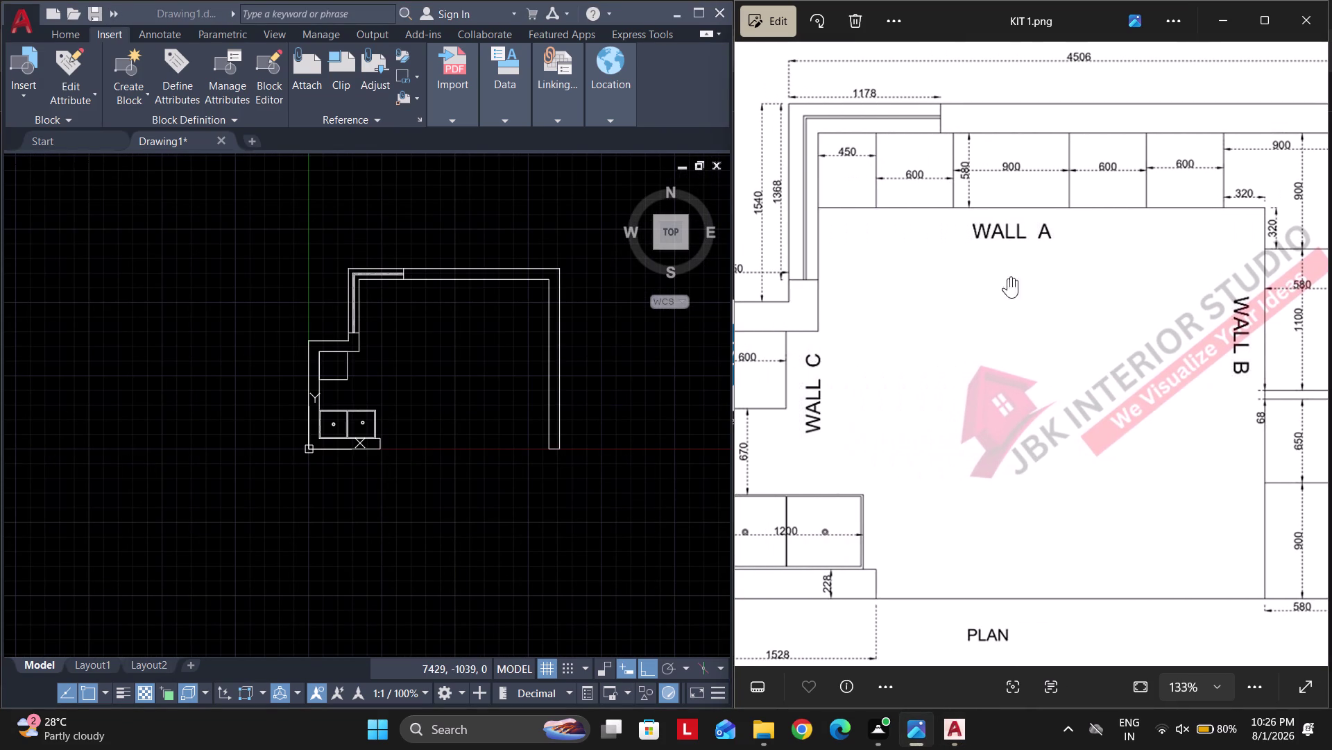
scroll(up, 3)
scroll(up, 3)
scroll(up, 3)
middle_drag(363, 324, 509, 313)
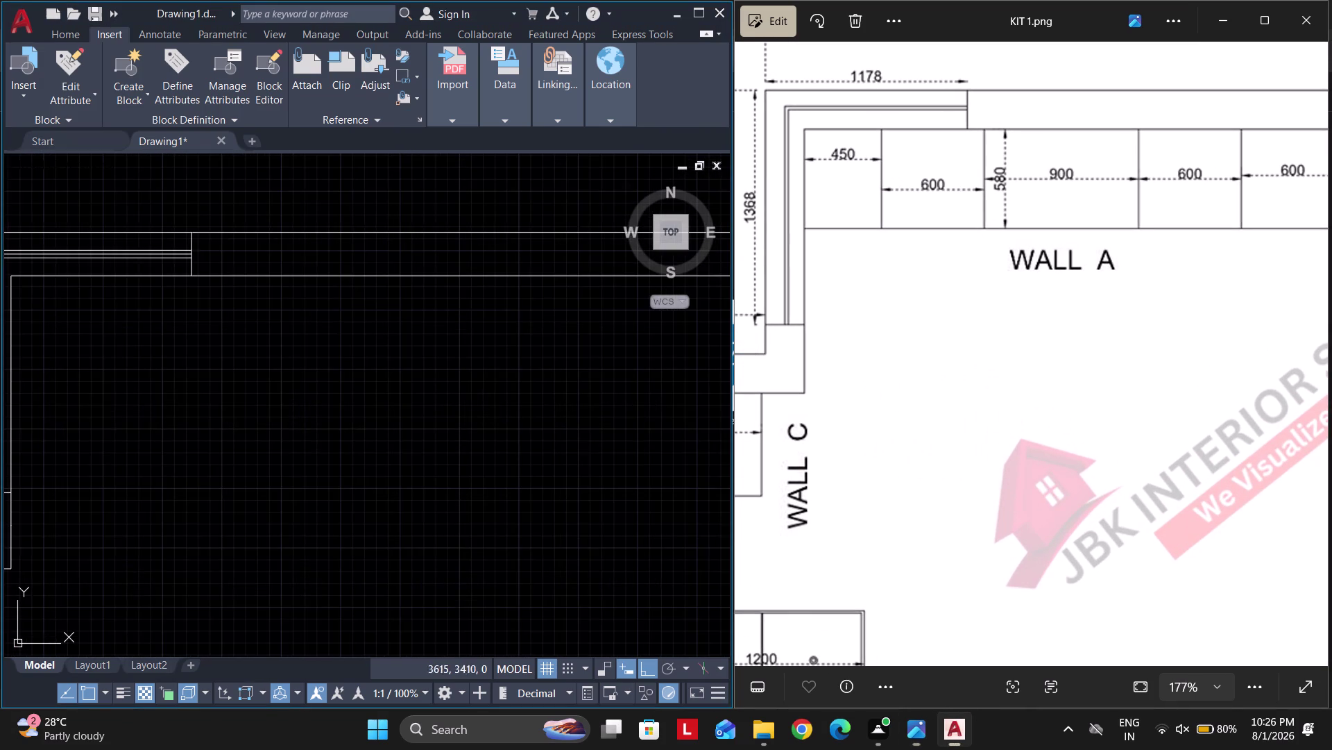
middle_drag(509, 314, 548, 308)
middle_drag(303, 386, 468, 386)
scroll(down, 3)
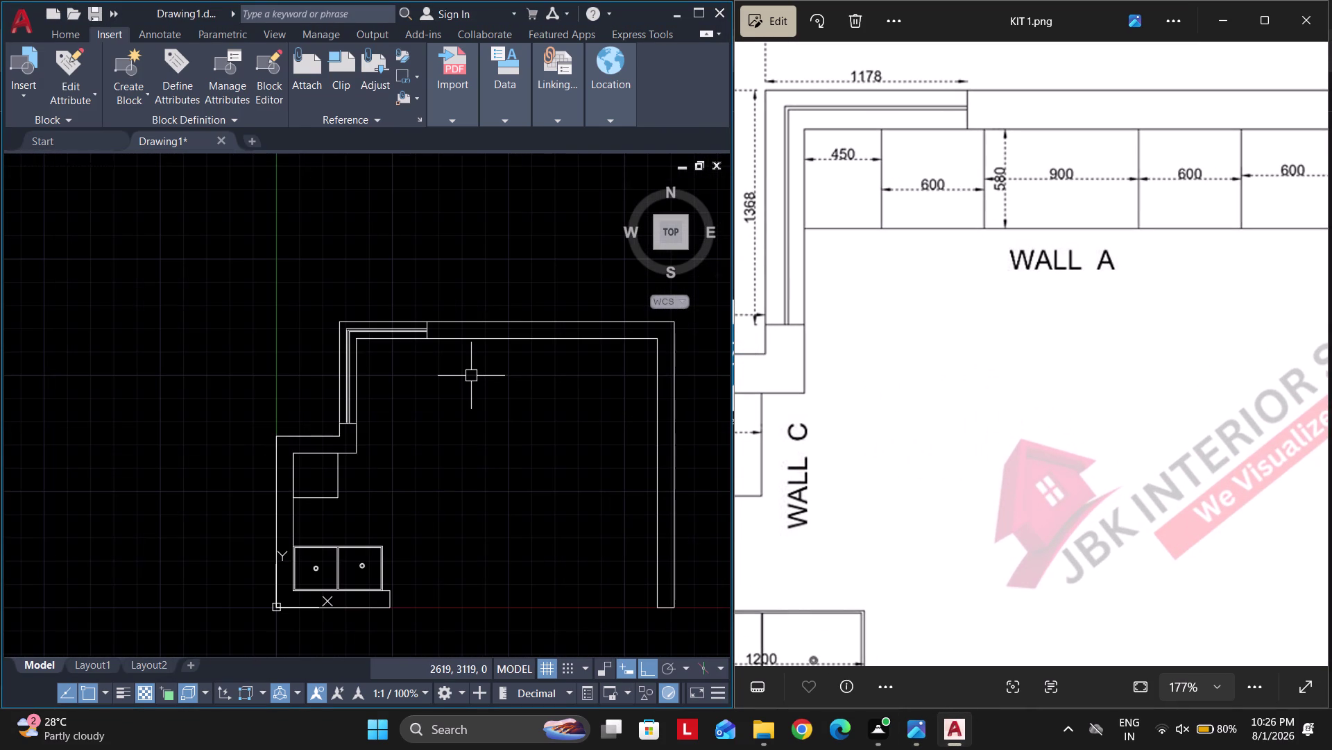
Offset the inner left wall line 450 inward.
middle_drag(450, 386, 450, 409)
text(o 450)
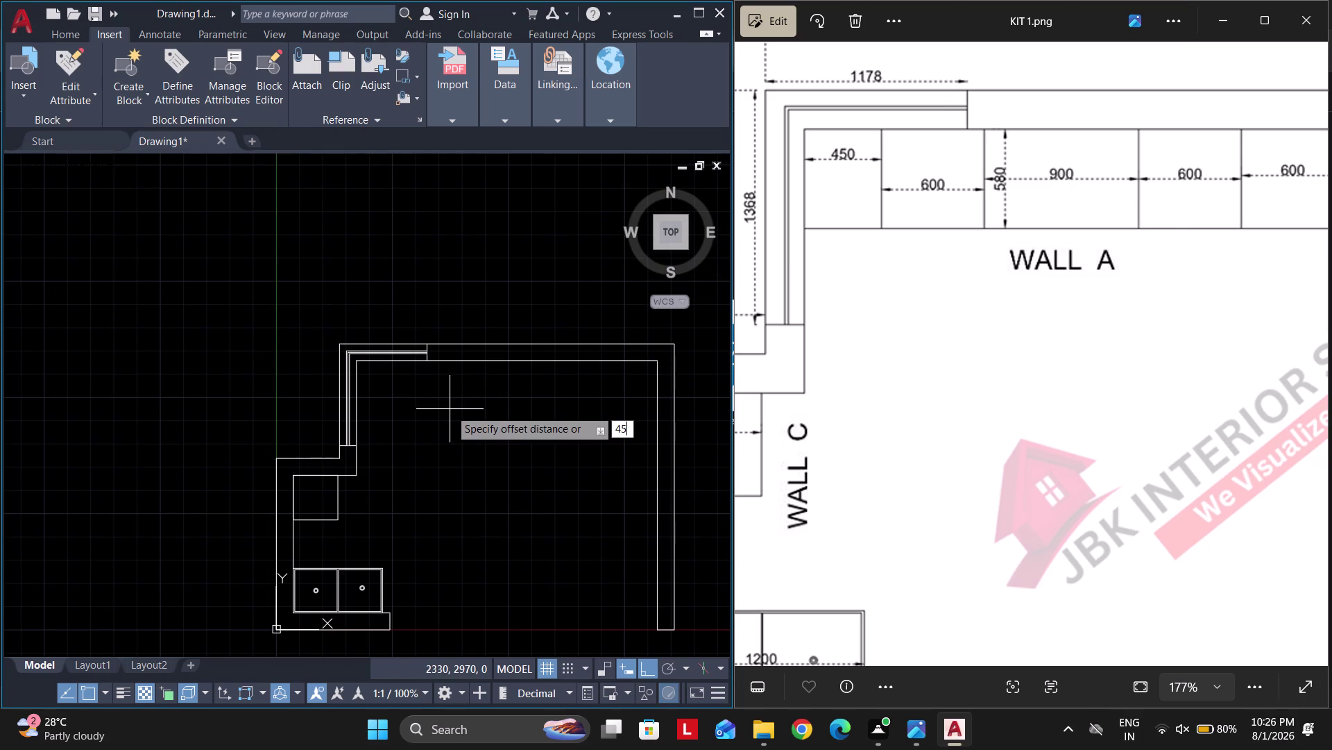
key(Return)
scroll(up, 3)
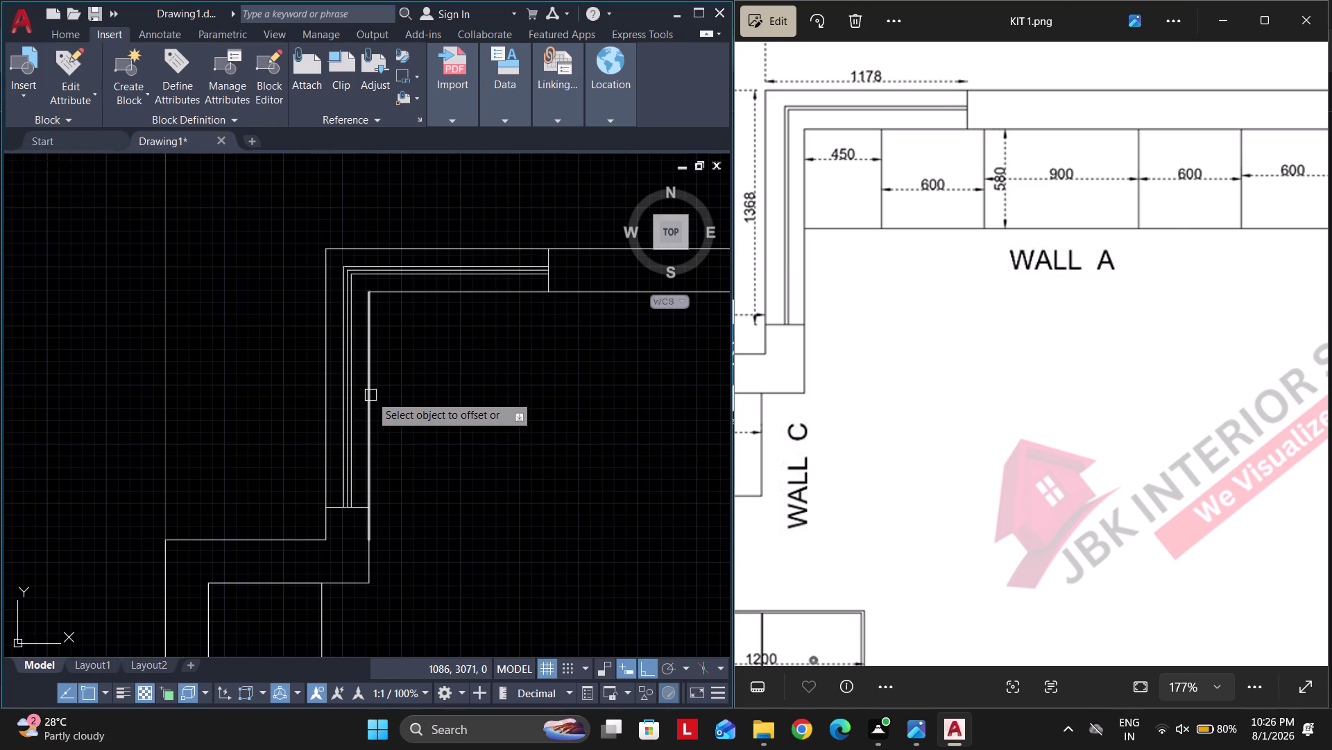
click(370, 394)
click(481, 402)
scroll(down, 3)
key(Escape)
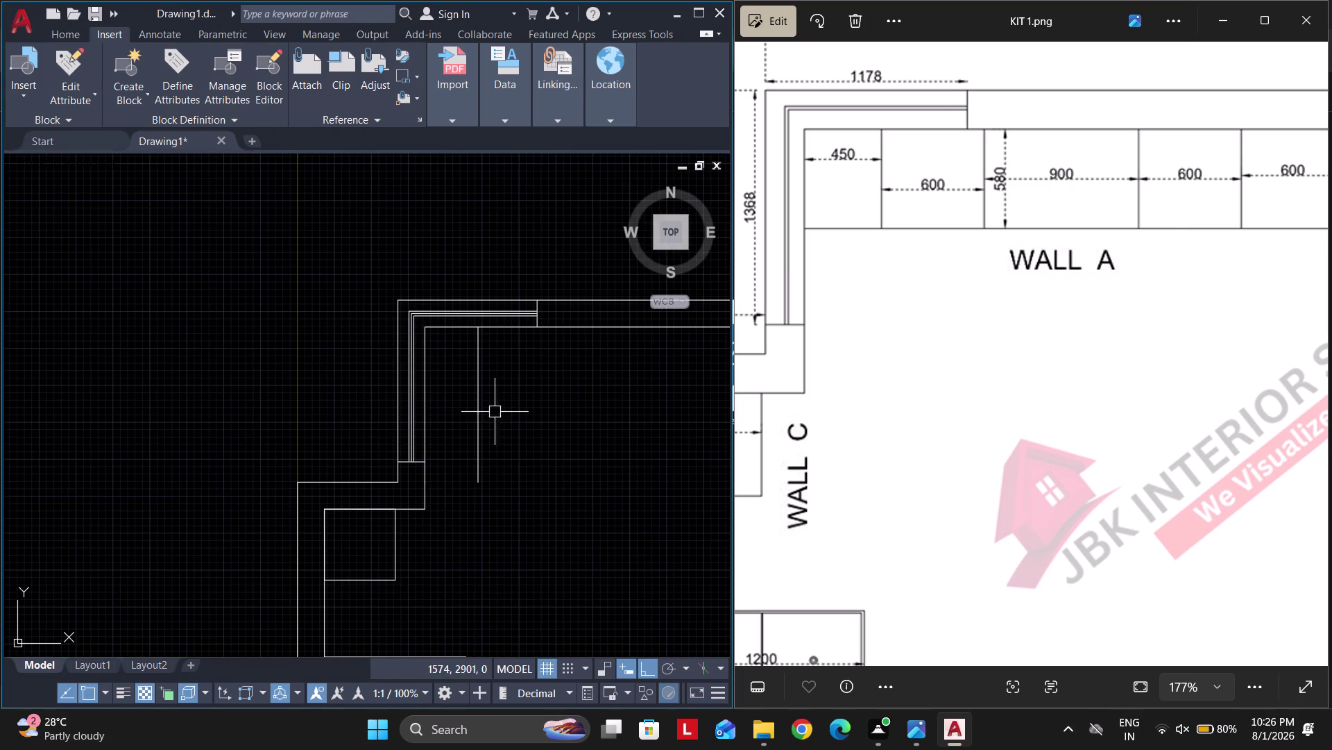
Offset the inner top wall 580 down to form the counter edge.
key(Escape)
middle_drag(553, 430, 460, 466)
key(Escape)
key(Escape)
key(Escape)
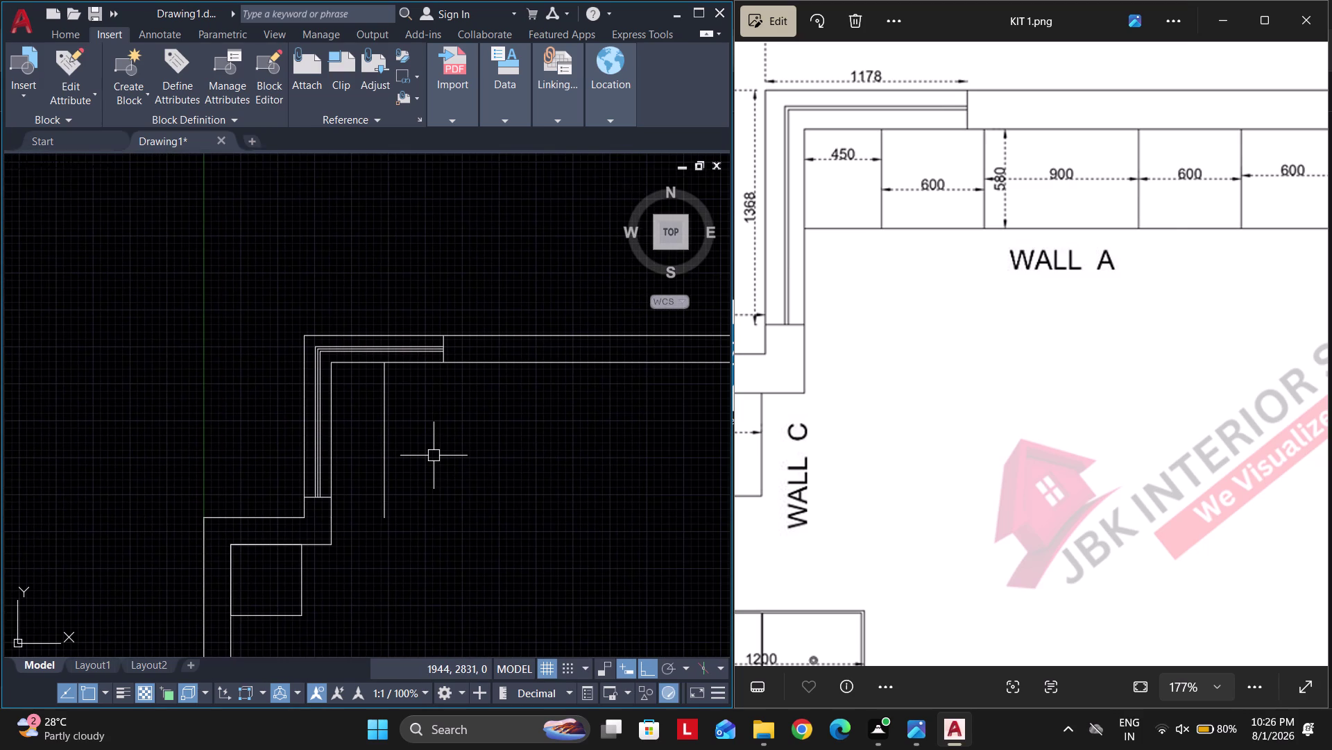
key(Return)
text(580)
key(Return)
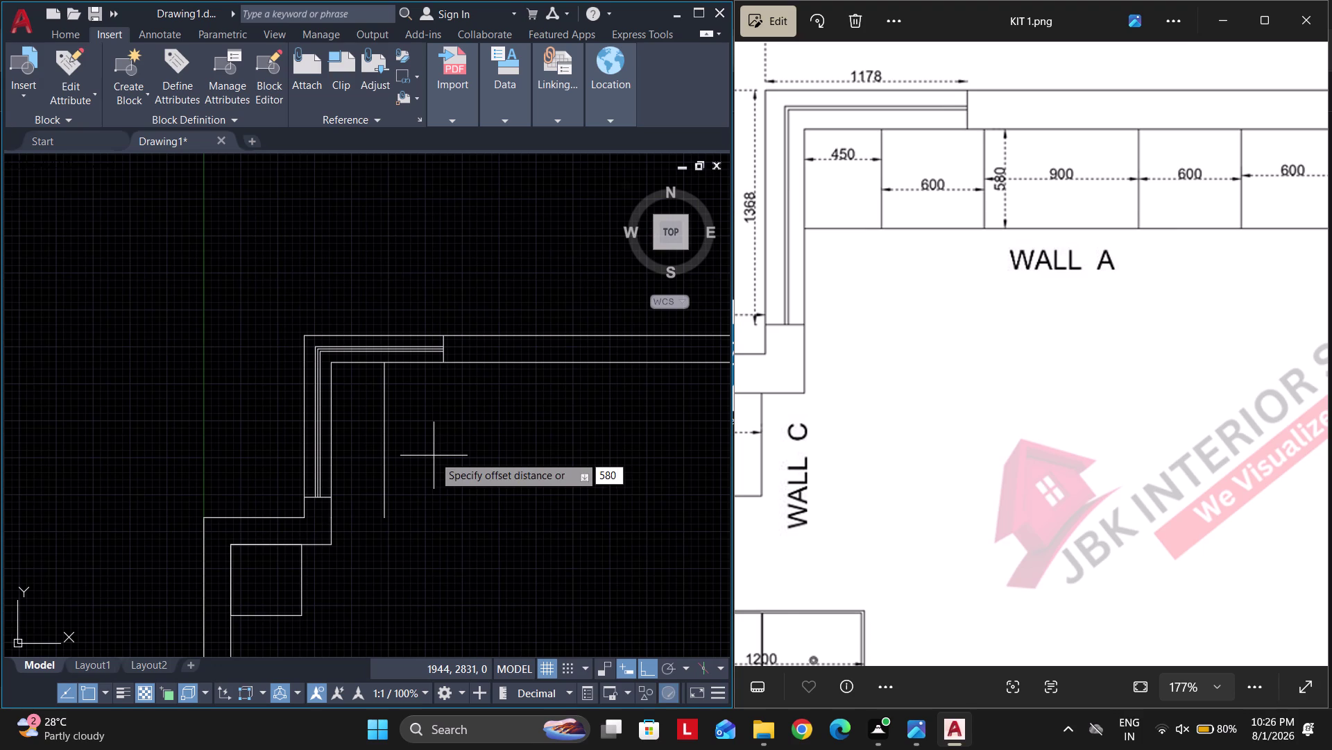
click(490, 359)
click(478, 405)
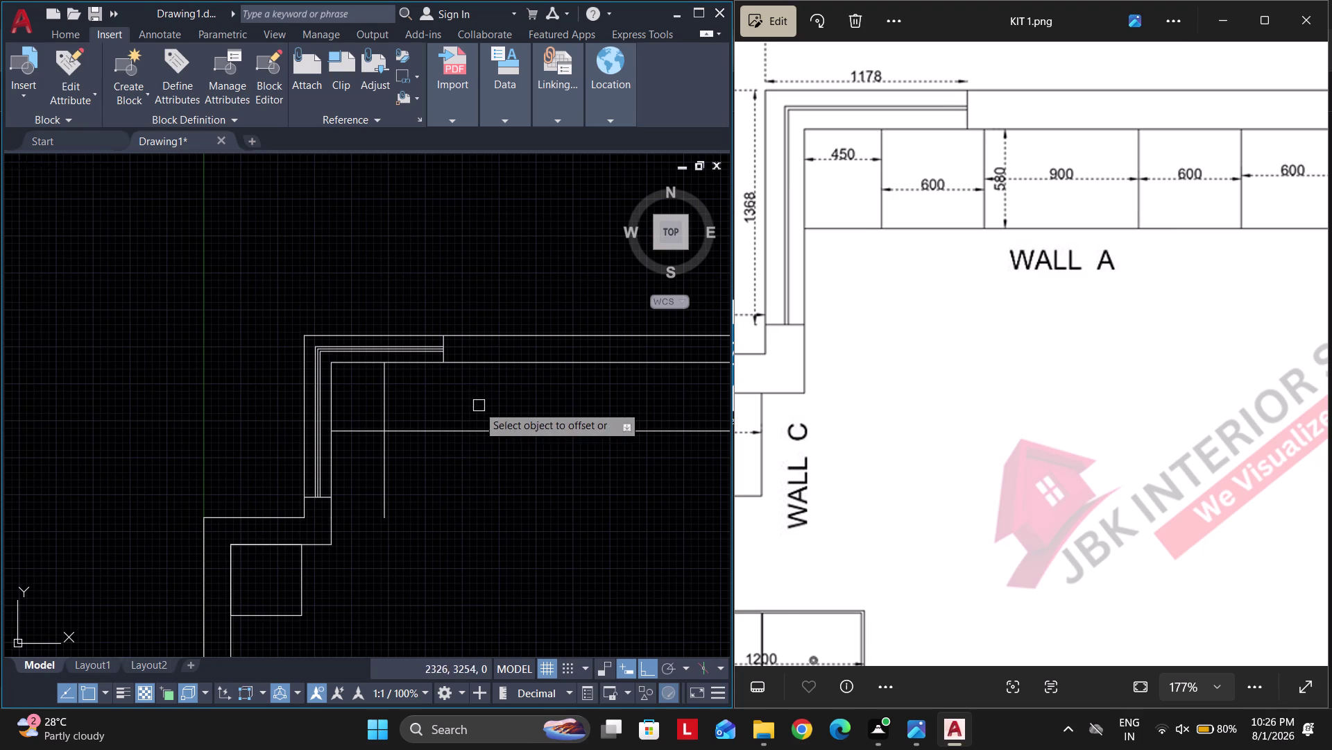
key(Escape)
Trim the excess divider line below the counter edge.
key(Escape)
text(tr)
key(space)
drag(372, 476, 375, 476)
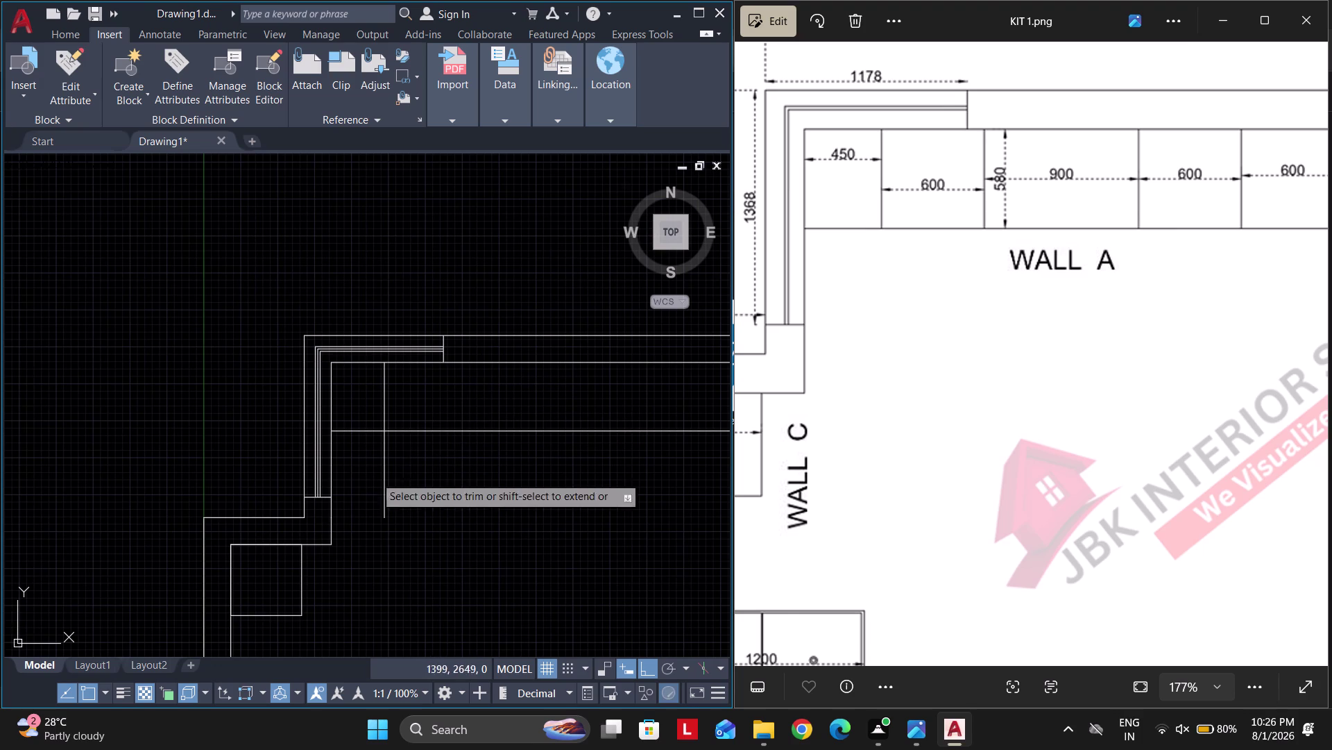
drag(374, 476, 413, 466)
scroll(down, 3)
key(Escape)
key(Escape)
scroll(up, 3)
Add cabinet divider lines offset 600 and then 900 to the right.
text(o)
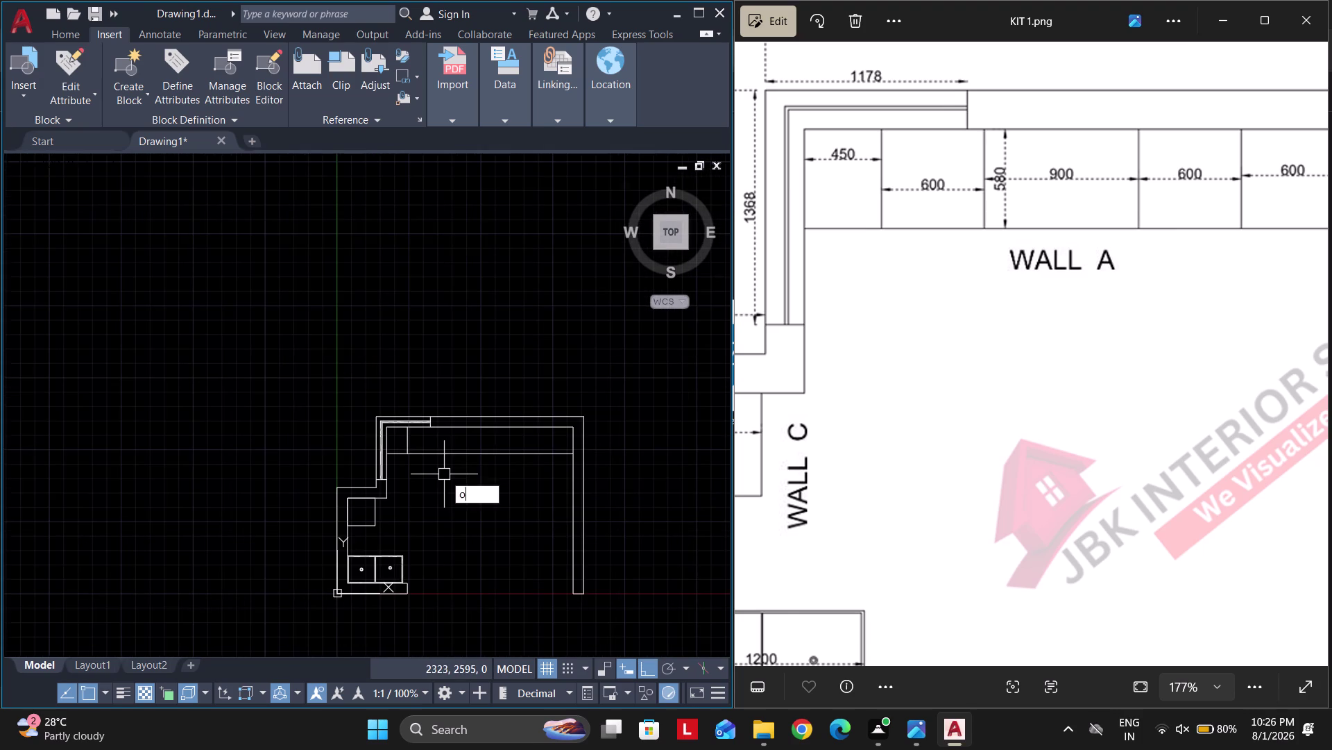
key(space)
text(600)
key(Return)
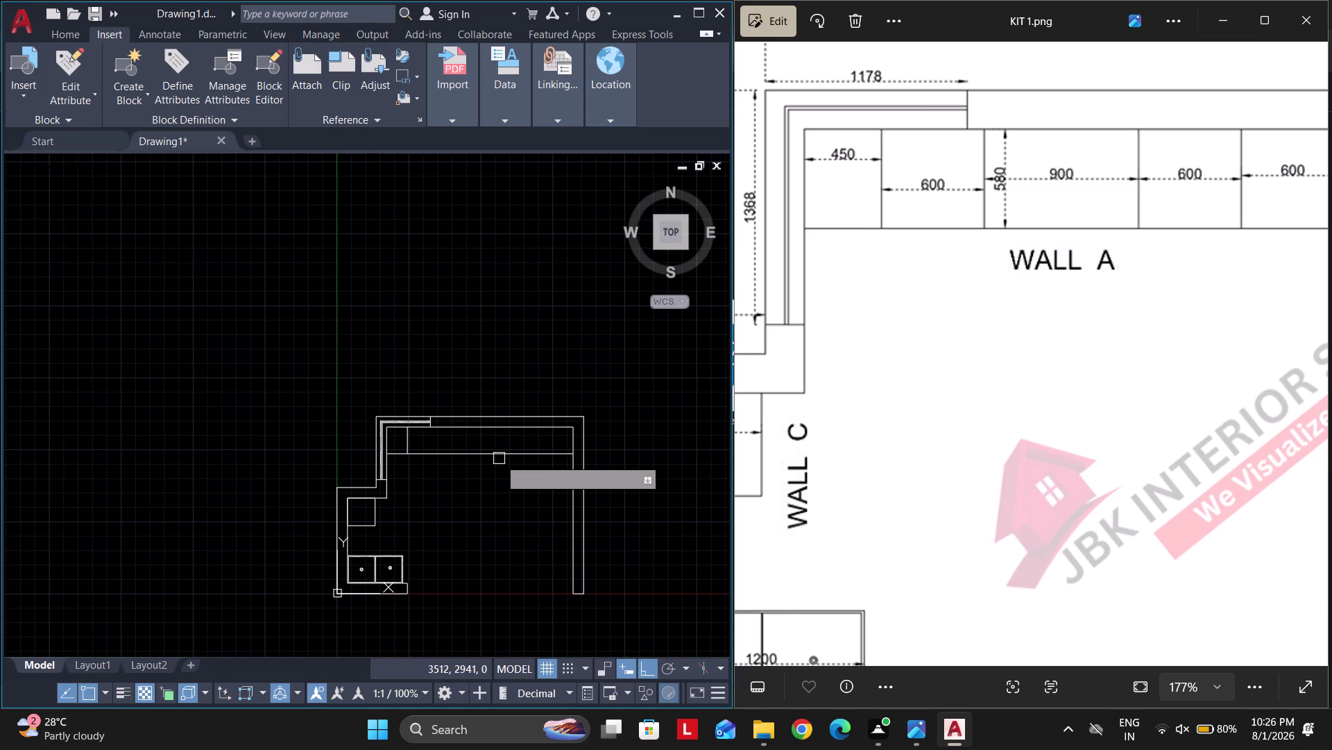
click(406, 450)
click(444, 447)
middle_drag(525, 470, 435, 496)
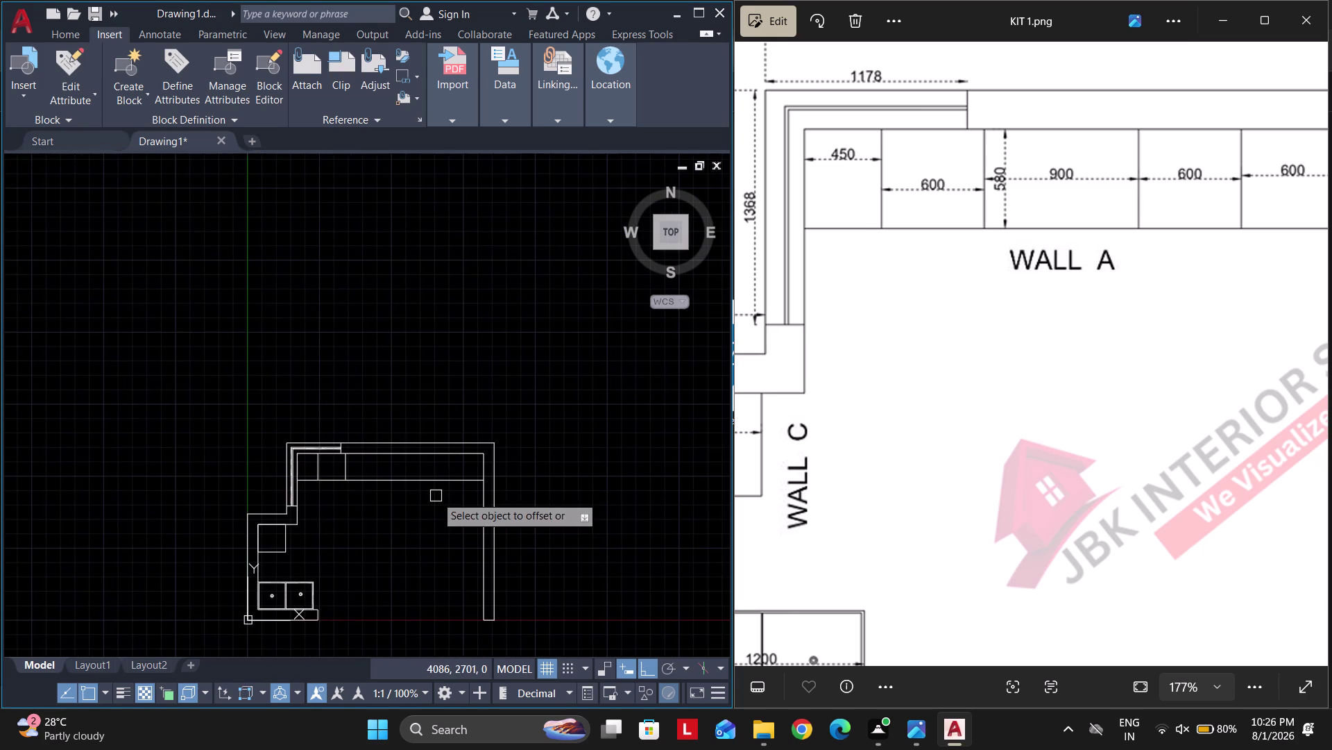
key(space)
key(space)
text(900)
key(Return)
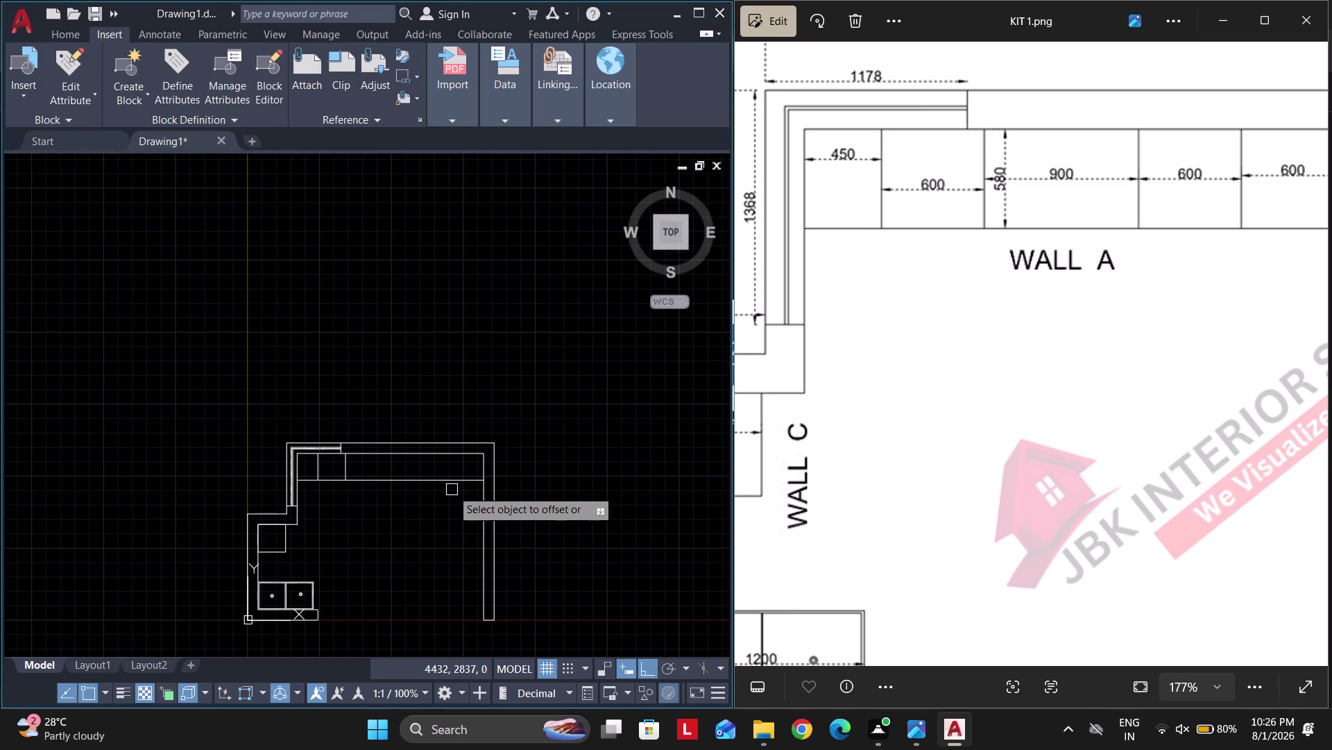
click(343, 466)
click(422, 478)
key(space)
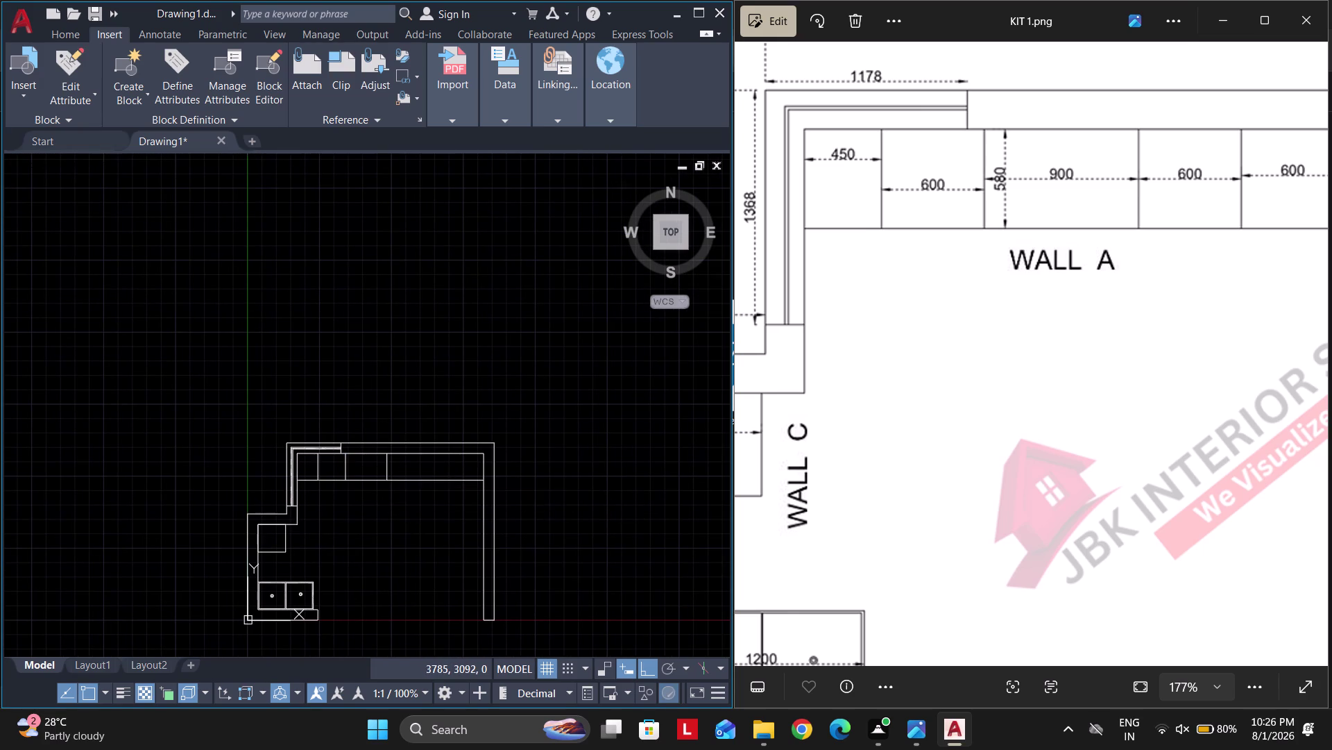
drag(1258, 252, 1014, 361)
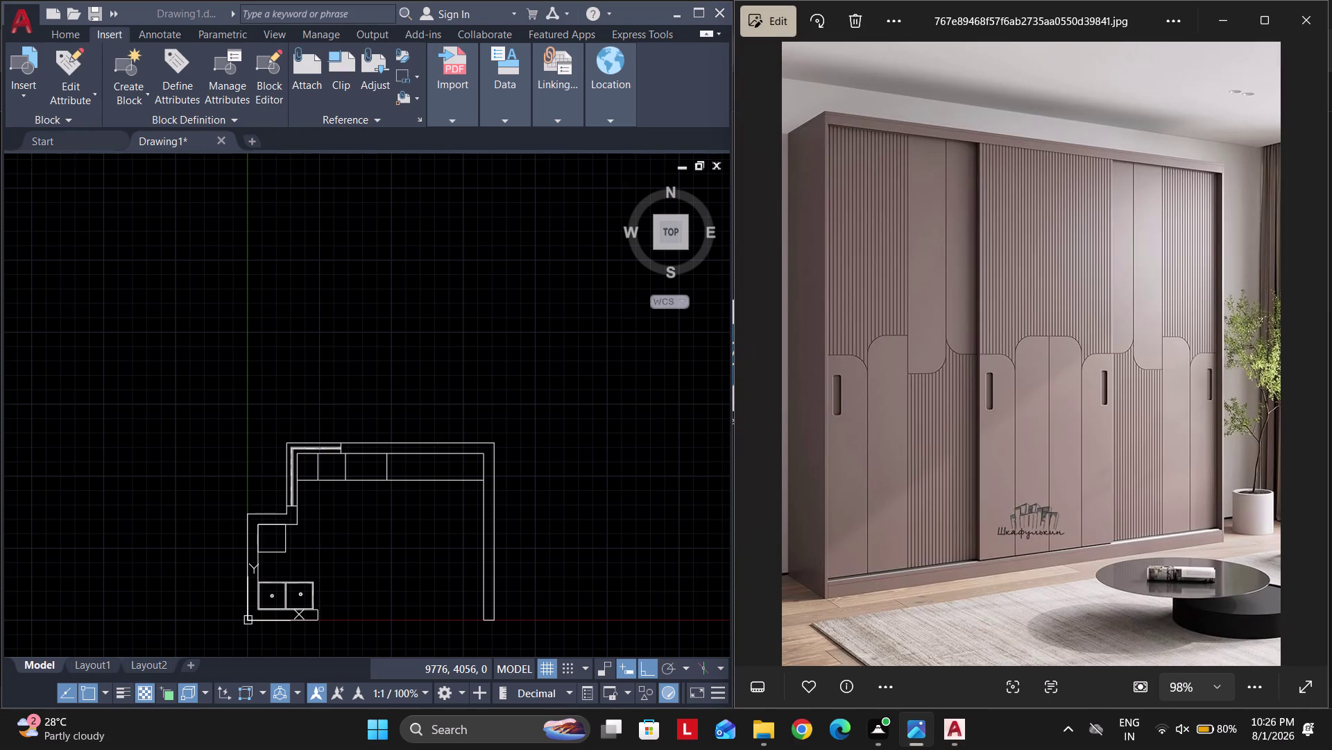
Browse back to KIT 1.png and pan to Wall B's cabinet widths by Wall A's end.
double_click(743, 355)
click(743, 355)
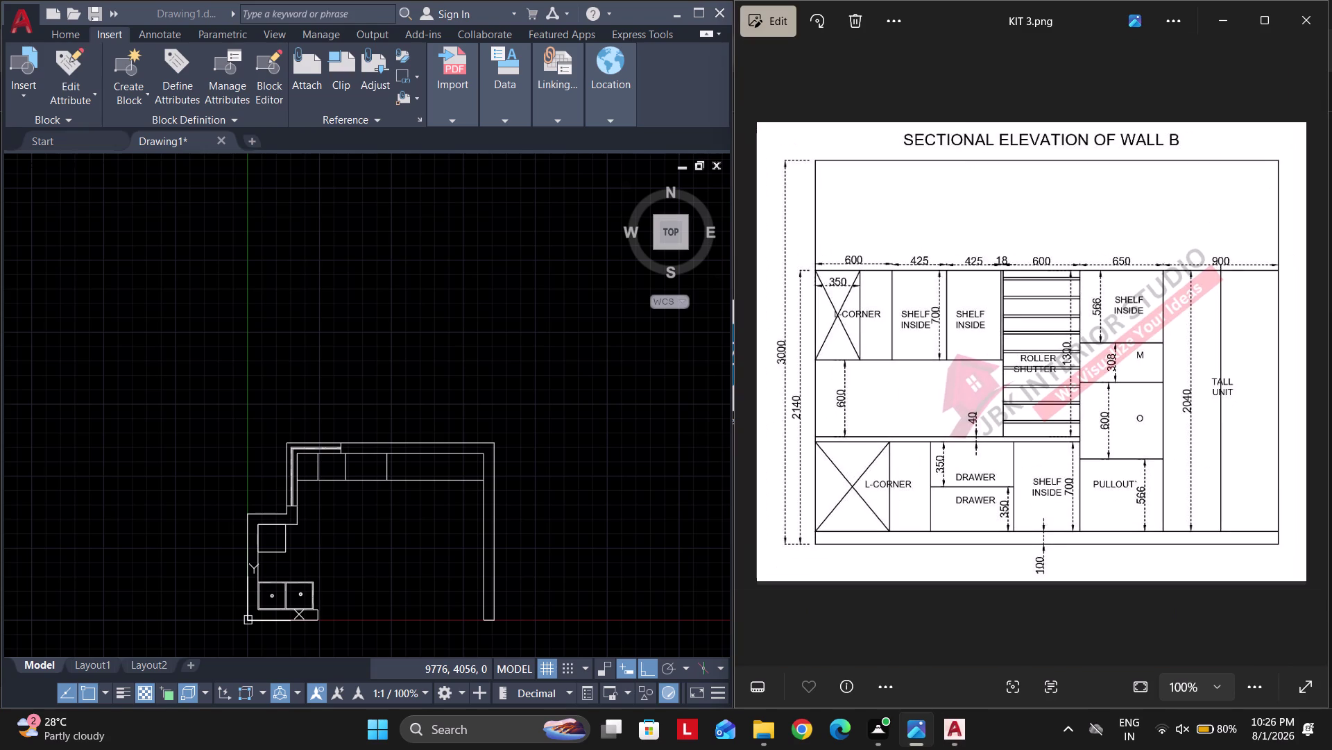
click(740, 361)
click(1246, 364)
click(1279, 368)
click(1282, 369)
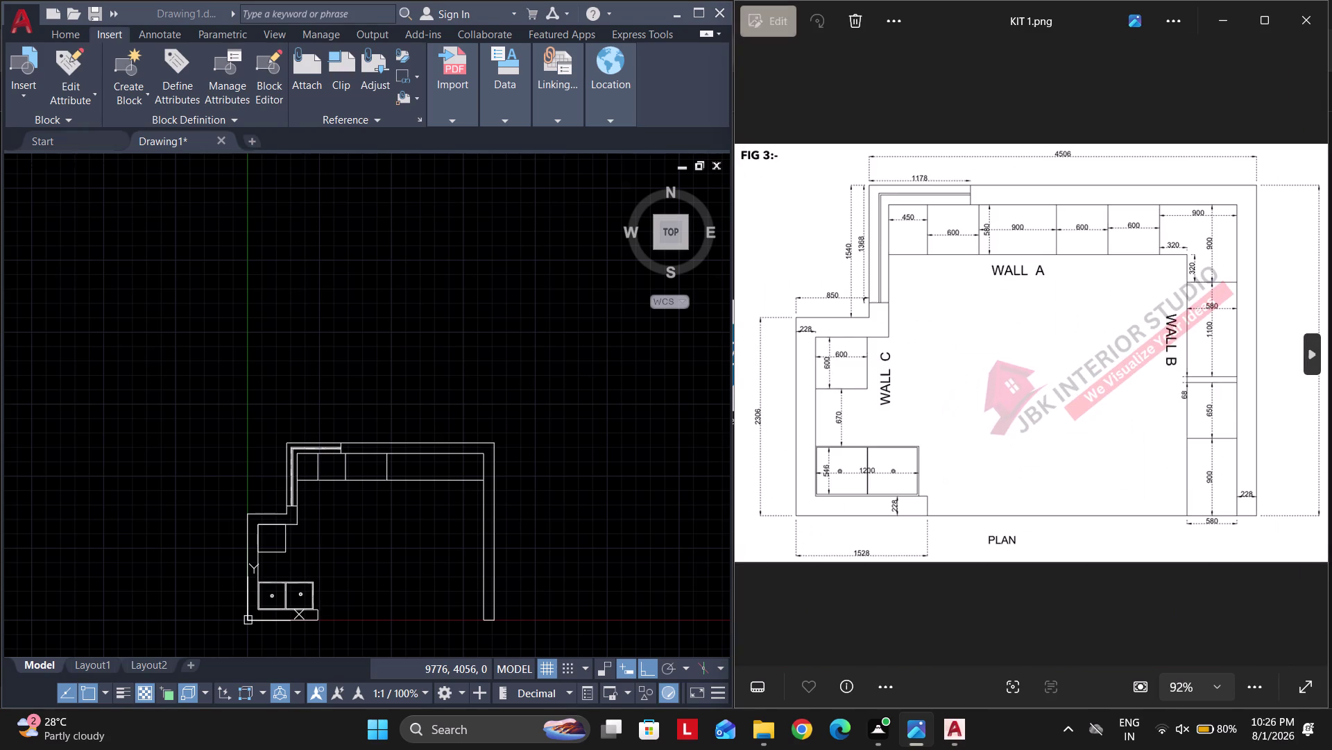
scroll(up, 3)
drag(1205, 188, 1221, 311)
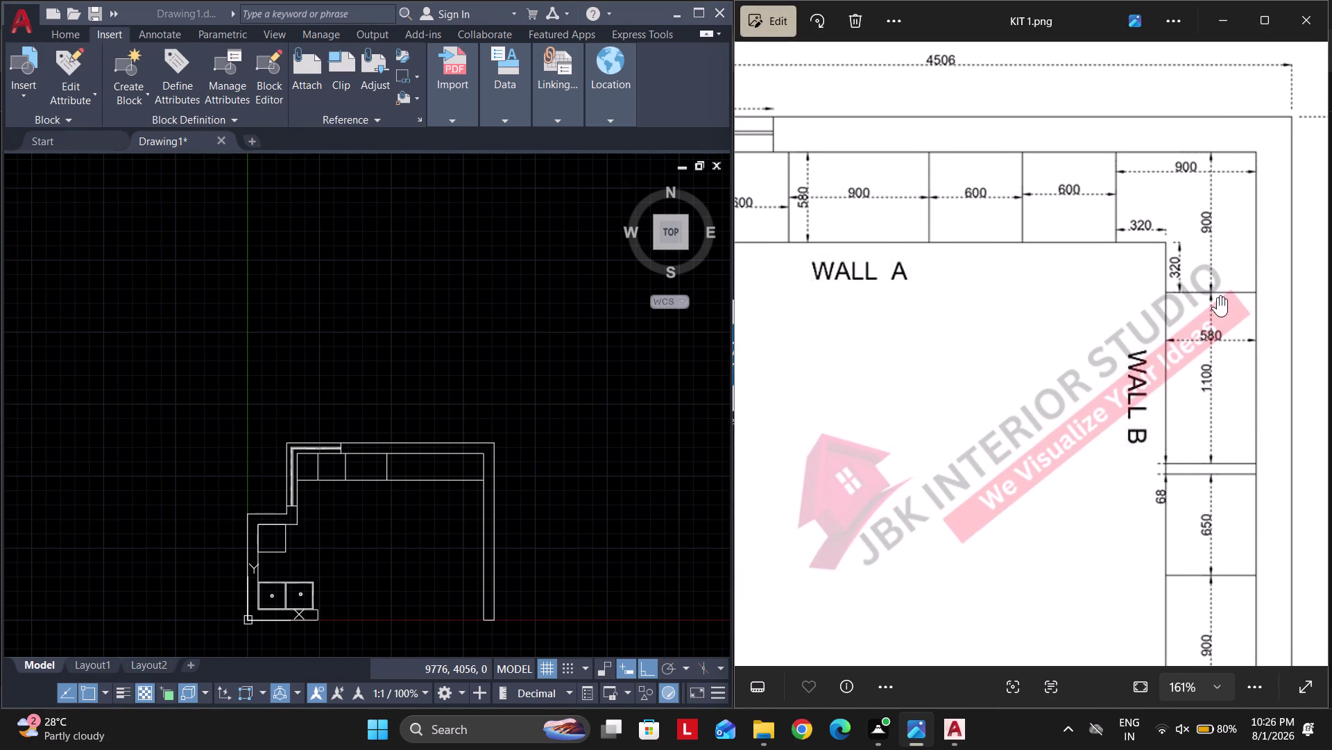
middle_drag(434, 488, 479, 476)
middle_drag(464, 458, 488, 454)
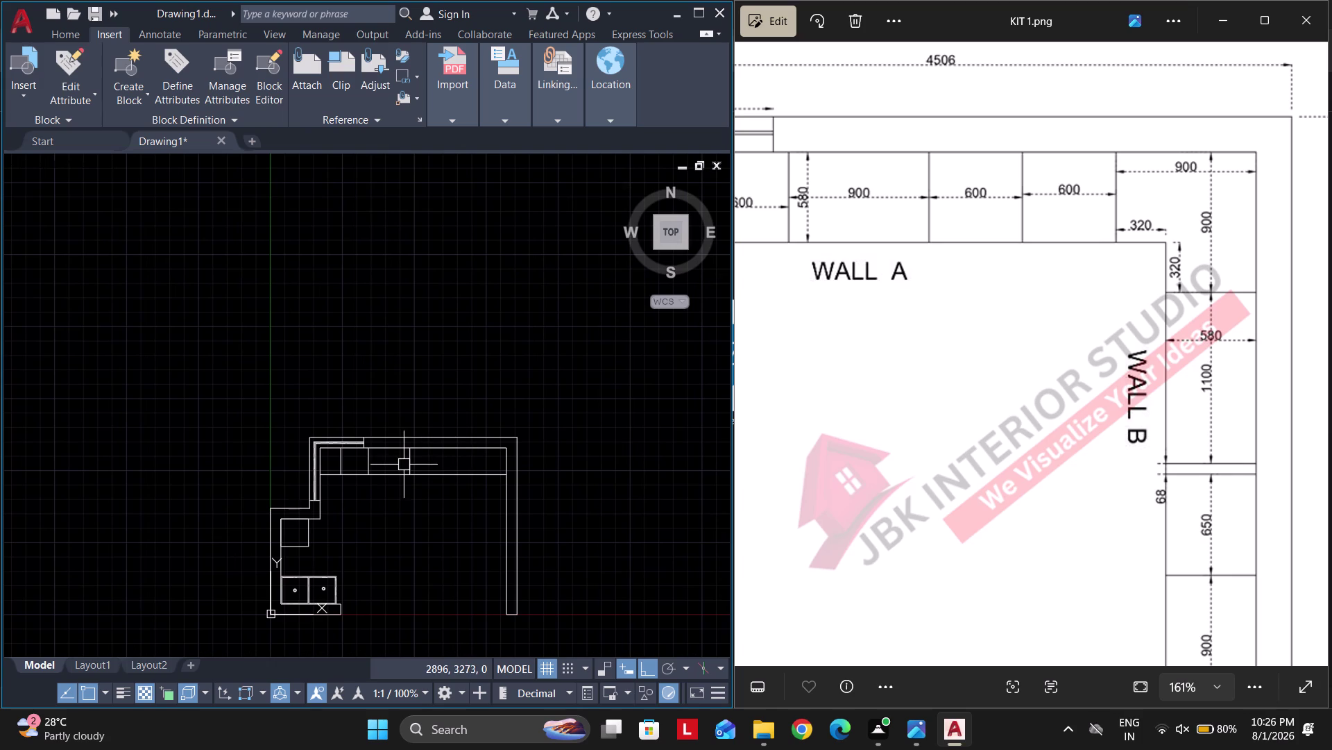
Frame the Wall A counter and cancel the pending linear dimension.
middle_drag(404, 465, 462, 466)
scroll(up, 3)
middle_drag(560, 466, 457, 494)
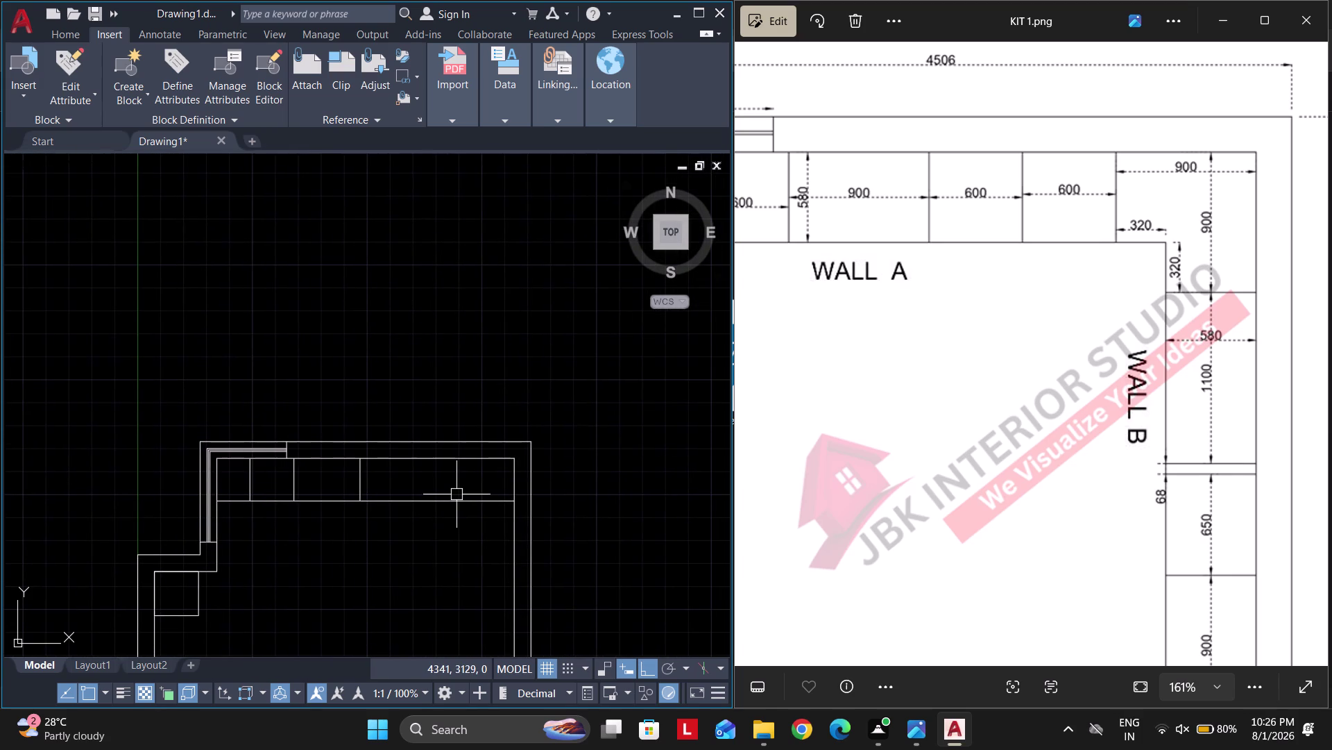
key(Return)
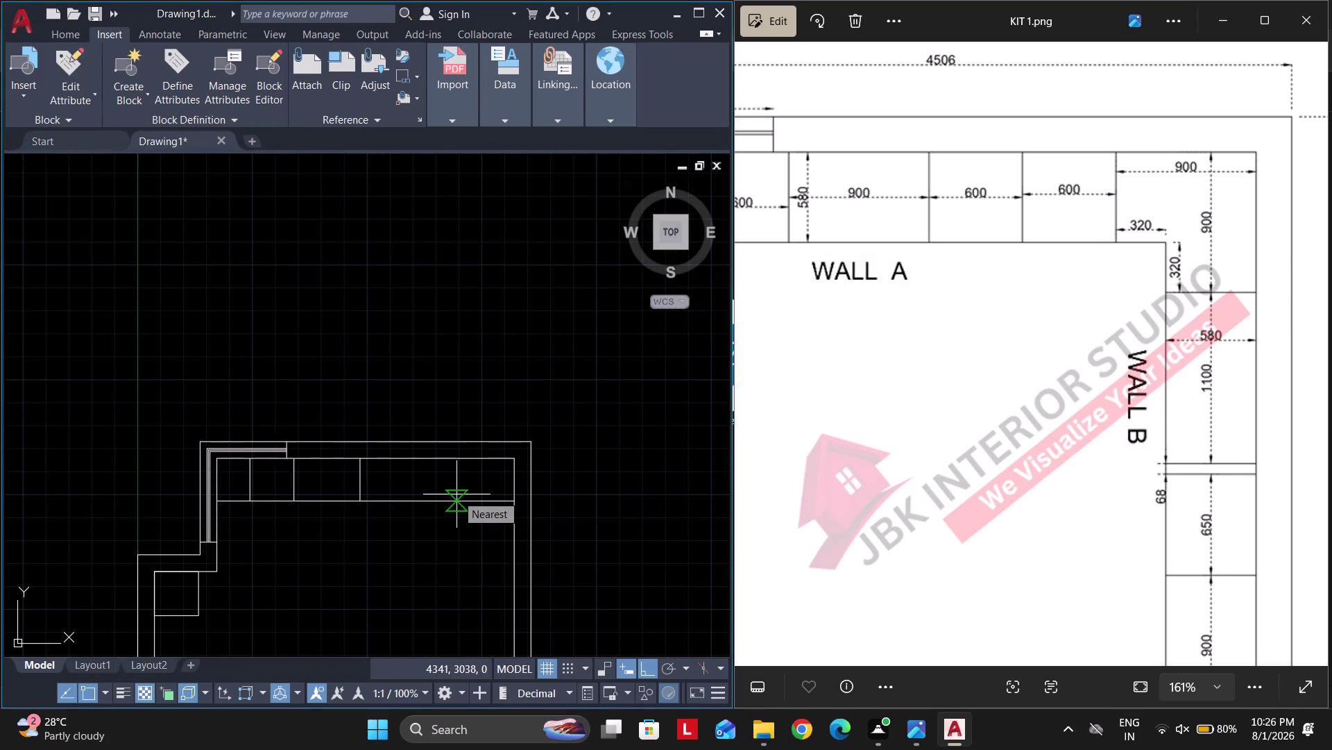
key(Escape)
Offset two 600 cabinet dividers to the right of the 900 divider on Wall A.
text(o 60)
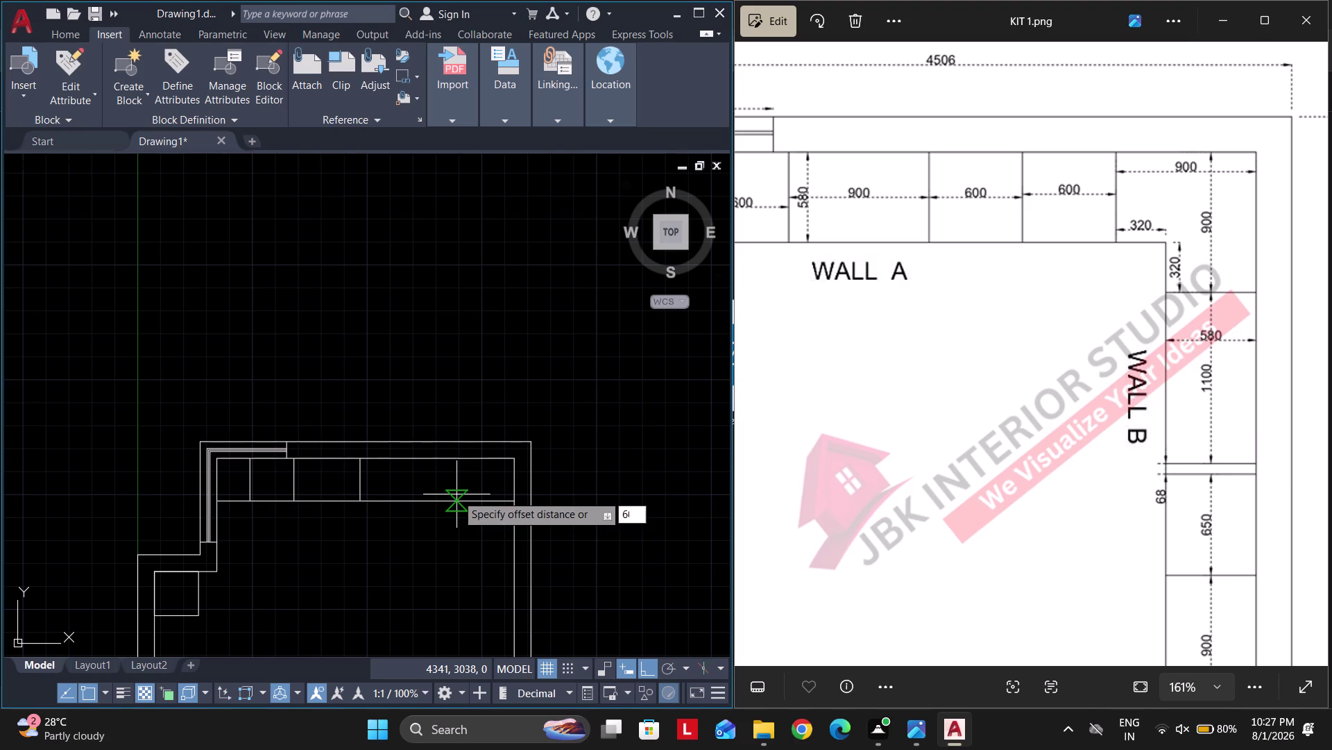
text(0)
key(Return)
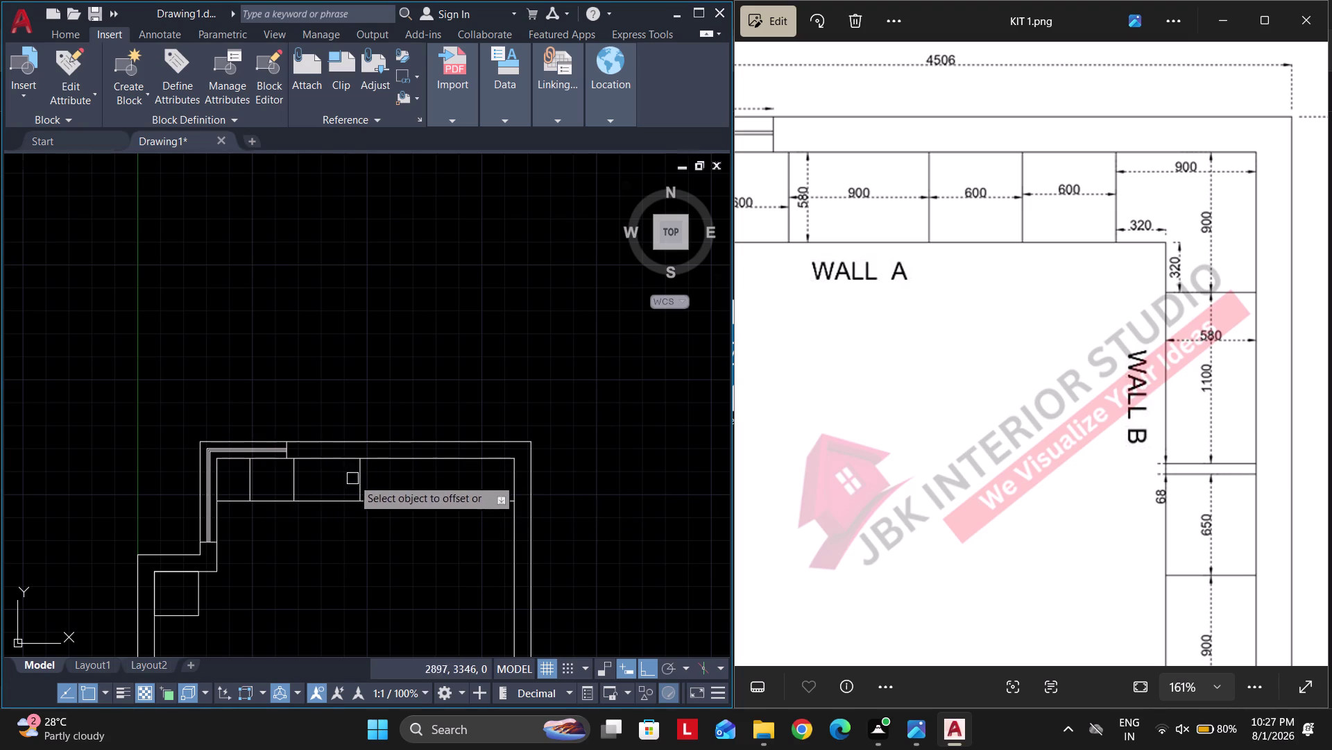
click(356, 478)
click(417, 488)
key(space)
key(space)
key(space)
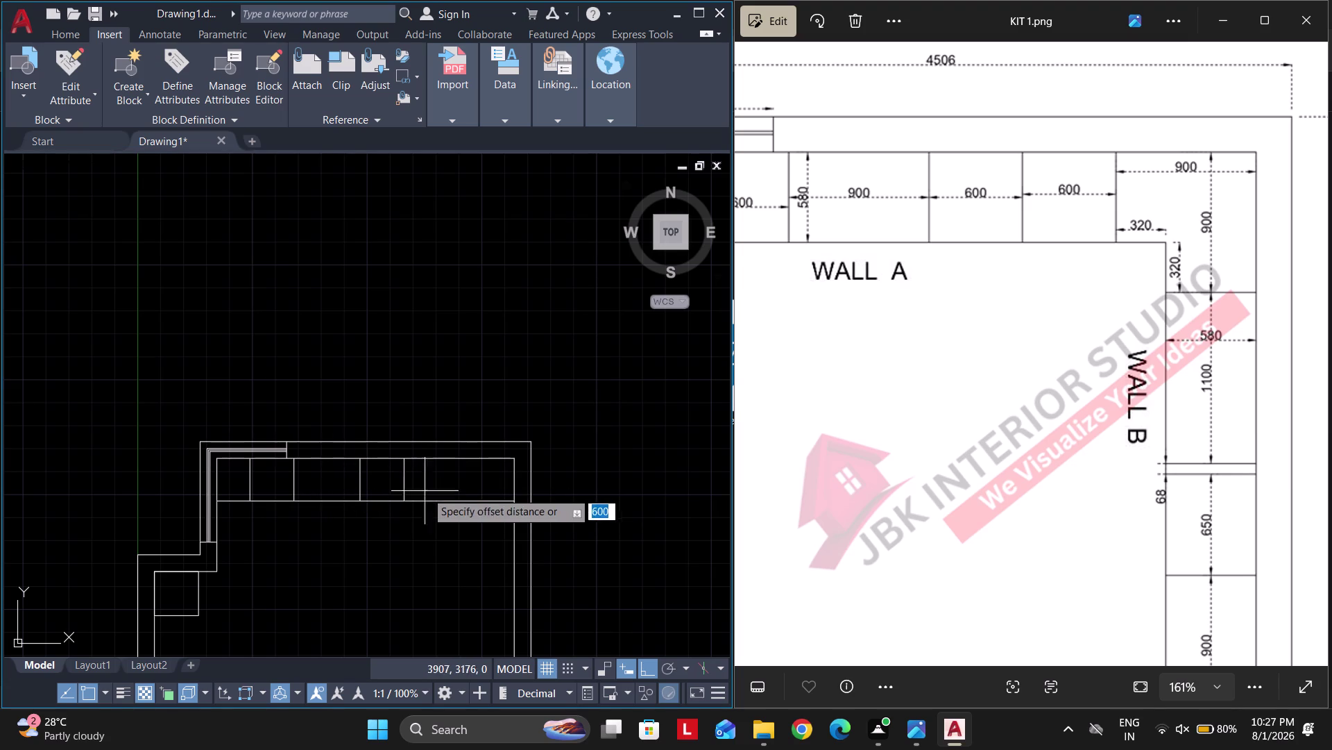
click(409, 482)
click(449, 487)
key(space)
key(space)
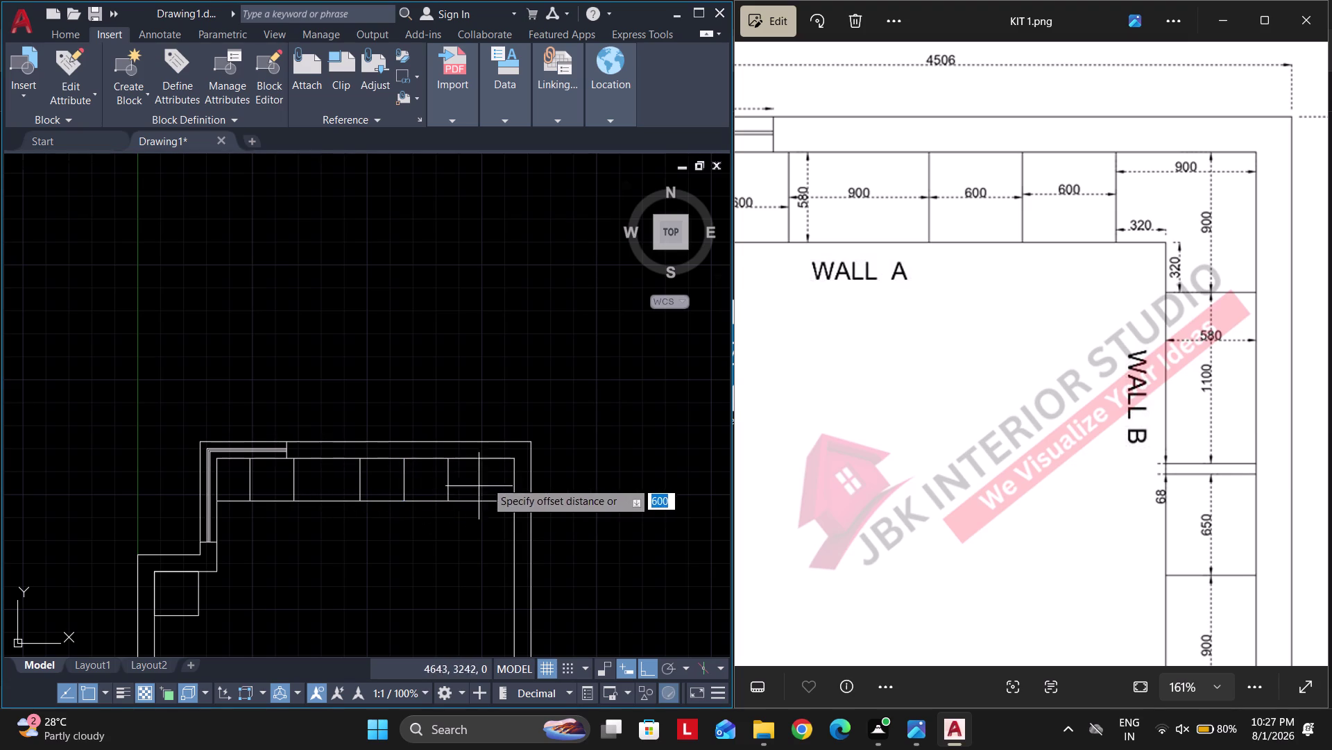
scroll(up, 3)
key(space)
click(387, 477)
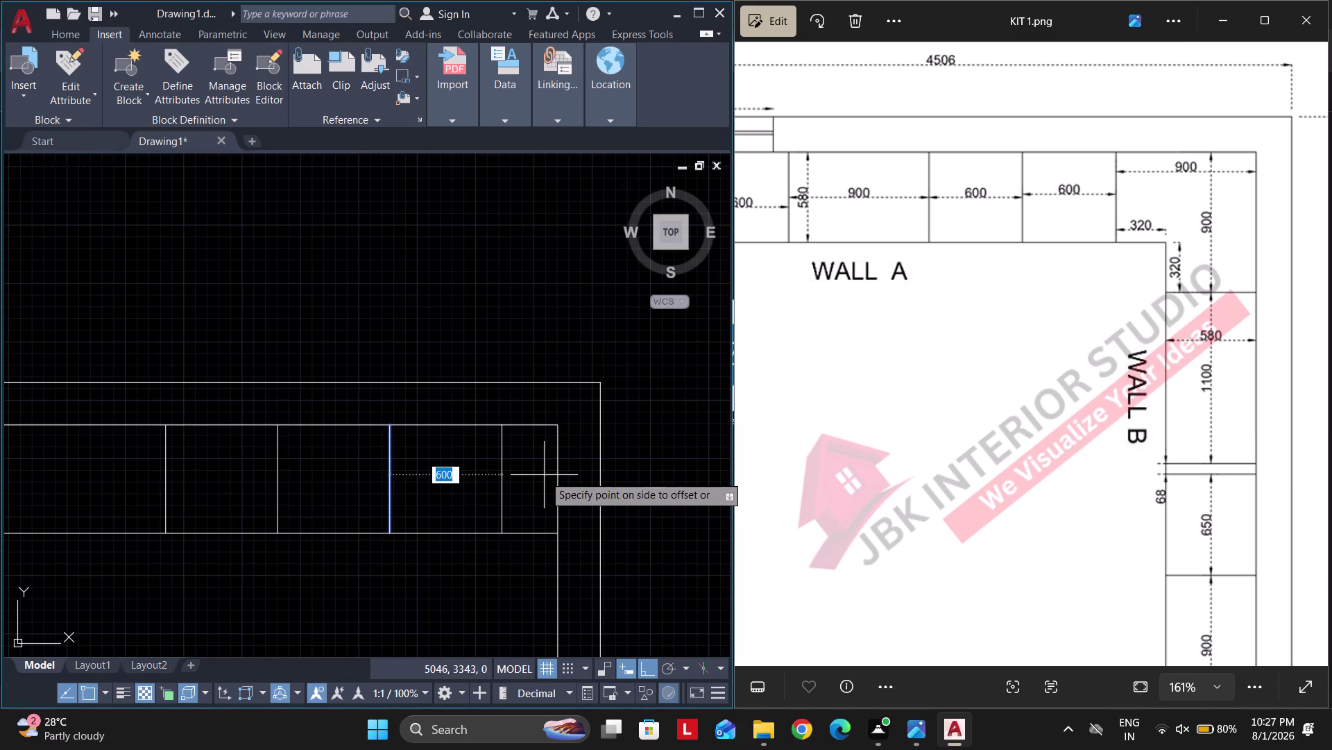
key(Escape)
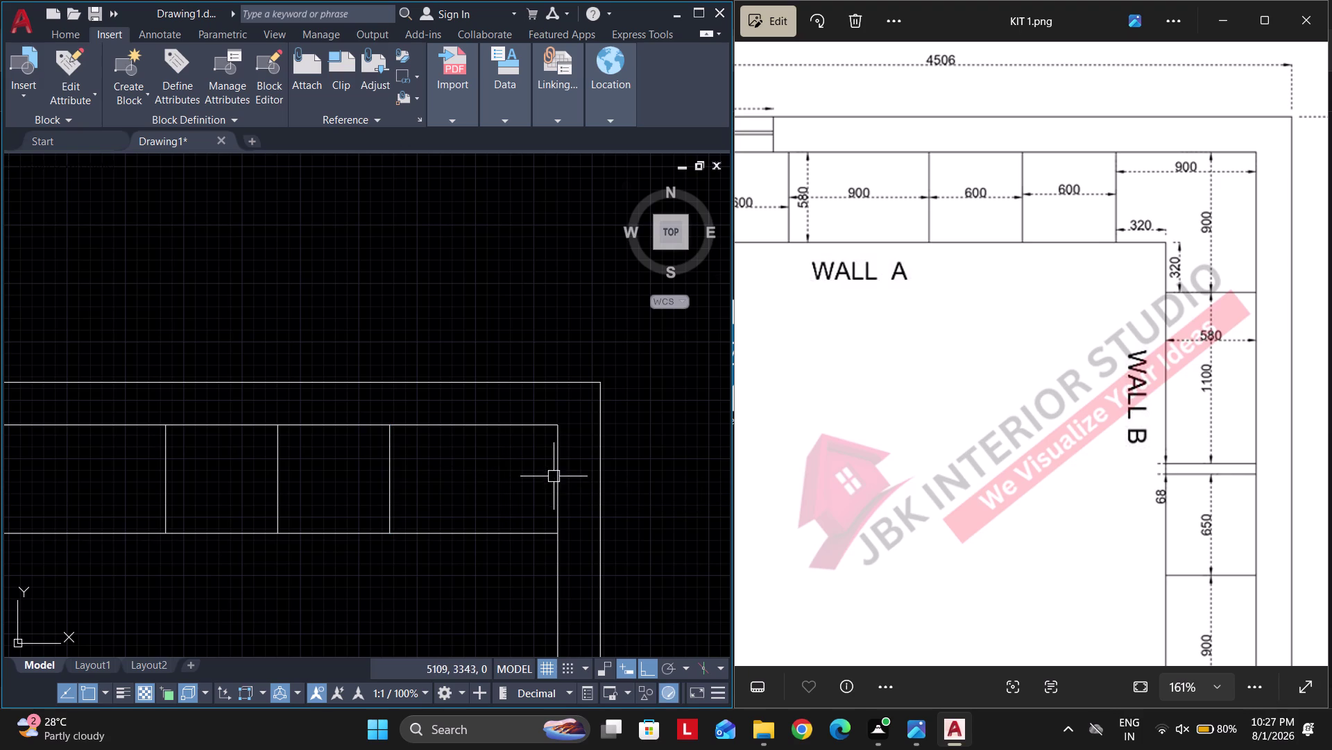
key(space)
key(Escape)
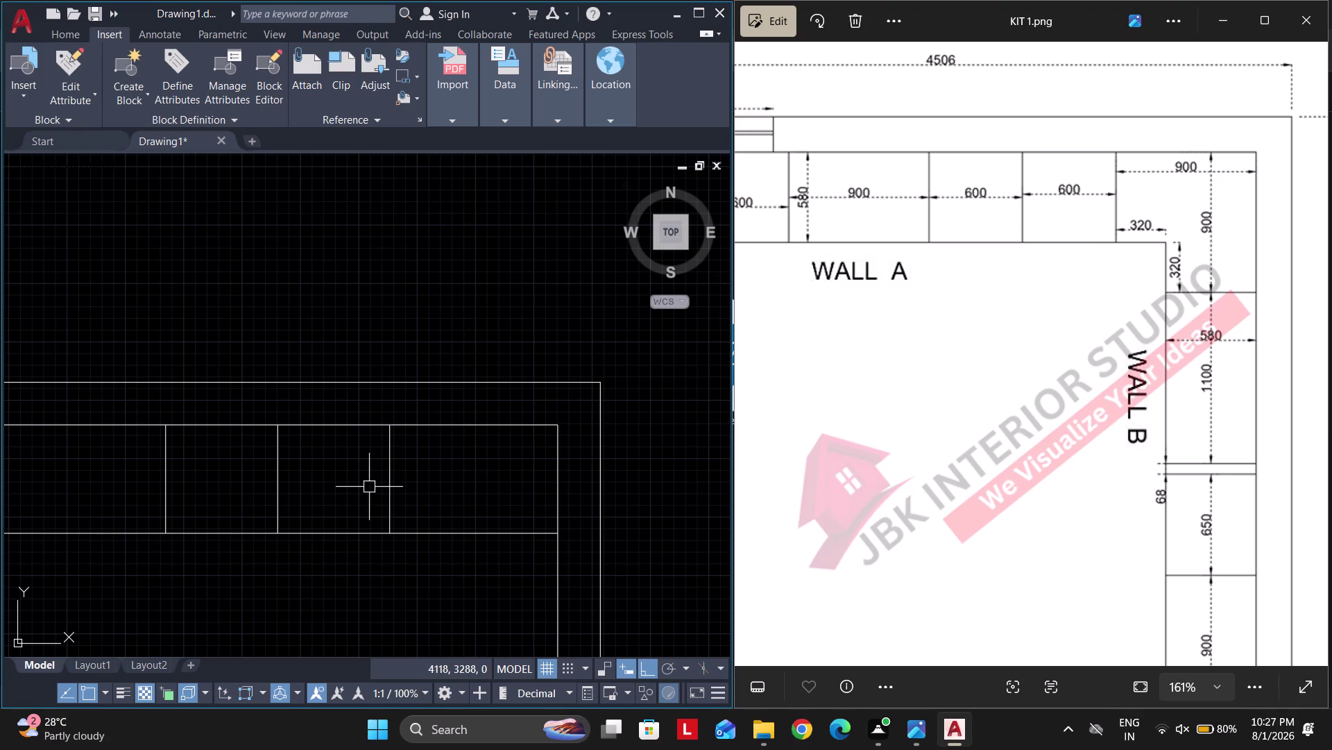
Start a linear dimension across the Wall A counter, cancel it, and reframe the plan.
key(d)
key(l)
key(i)
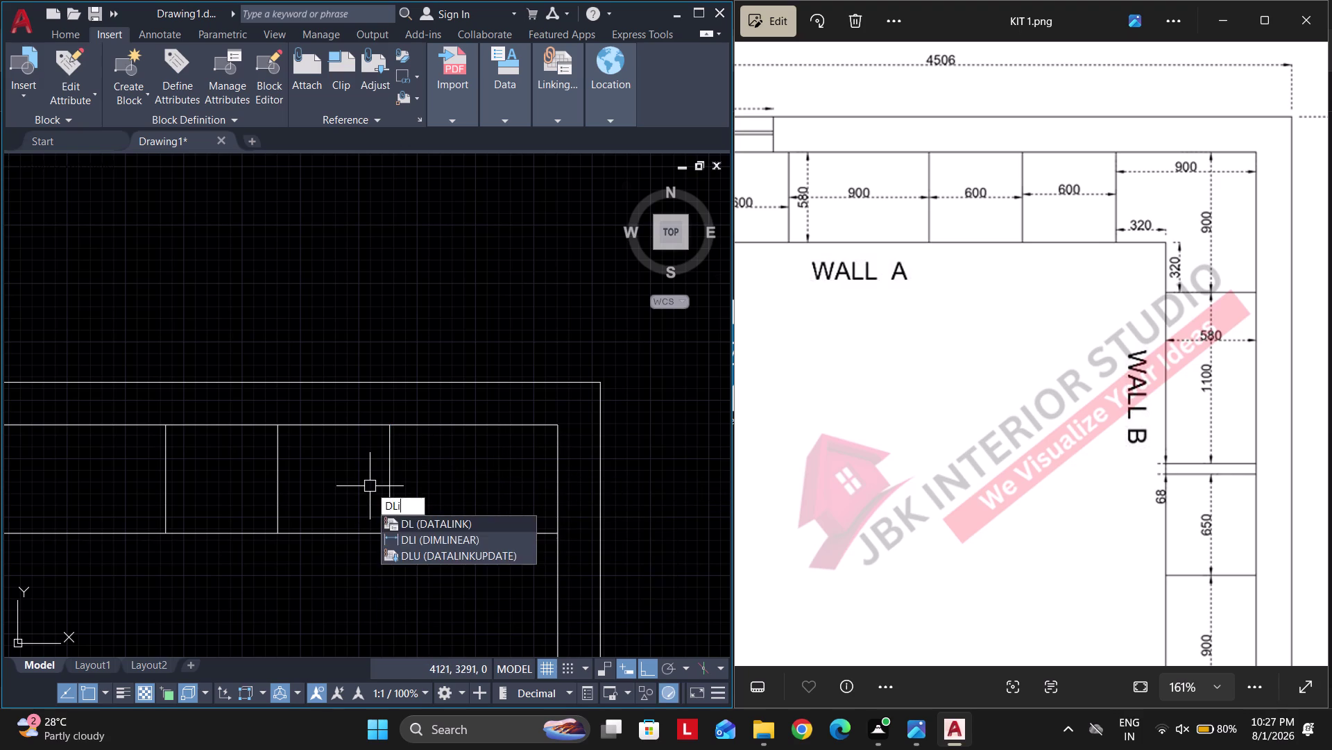
key(space)
click(397, 468)
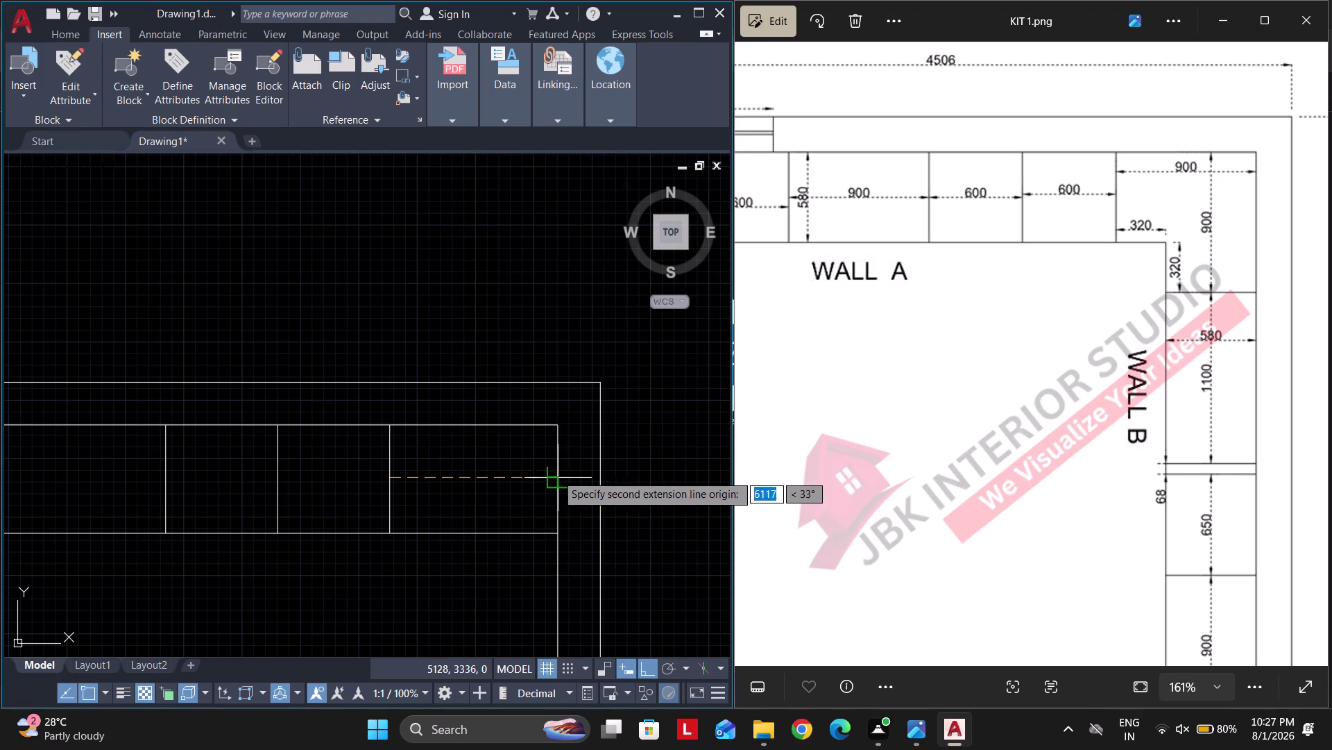
click(557, 474)
scroll(up, 3)
key(Escape)
scroll(down, 3)
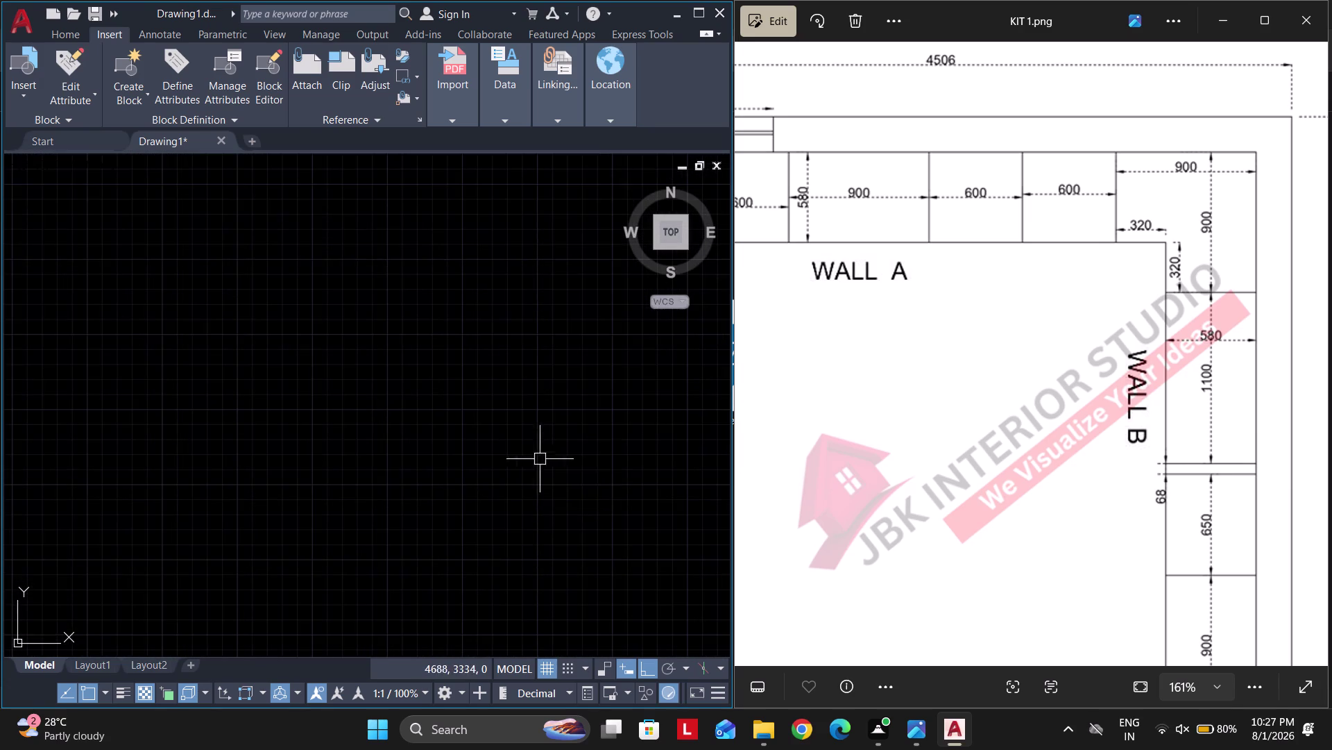
middle_drag(604, 501, 596, 500)
scroll(down, 3)
middle_drag(617, 520, 531, 471)
Offset a plan line by 900 toward the top.
text(o)
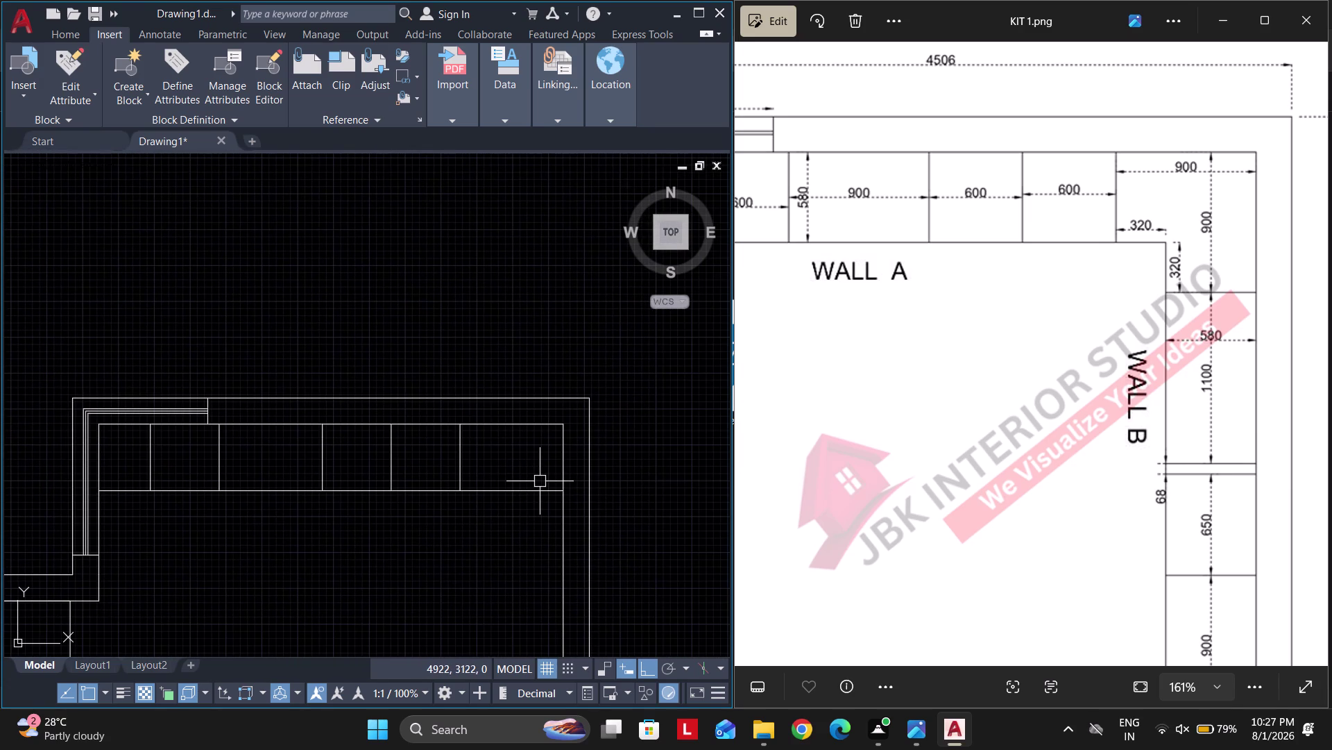
key(space)
text(900)
key(Return)
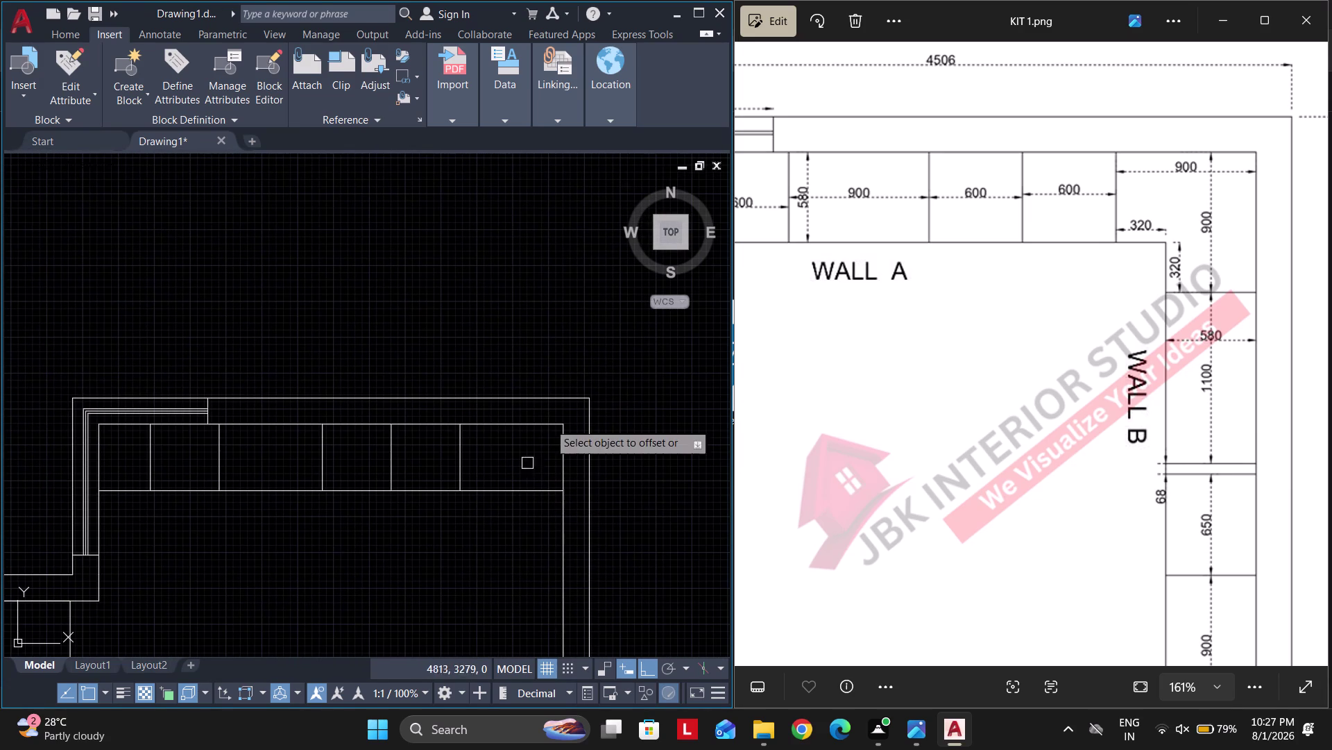
click(530, 432)
click(532, 425)
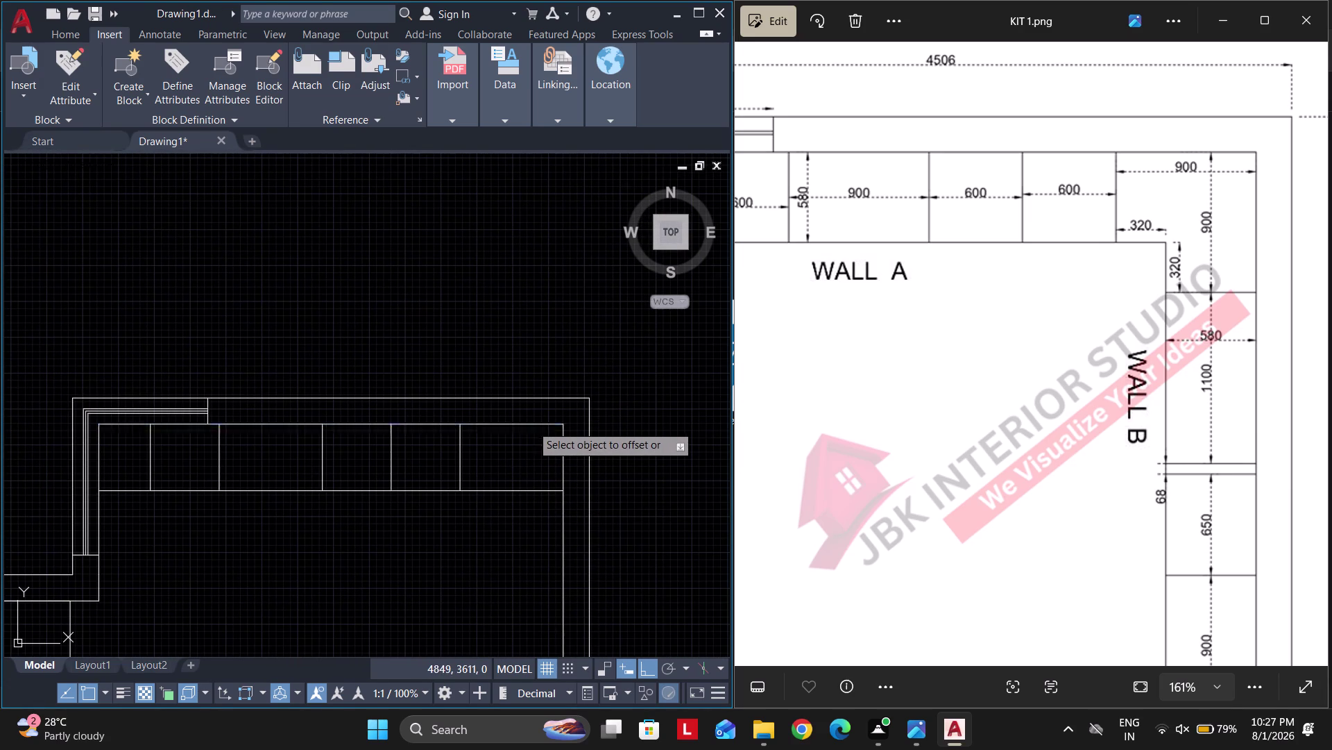
click(517, 565)
key(Escape)
Offset the right wall's inner line 580 inward to form the Wall B counter edge.
key(space)
text(58)
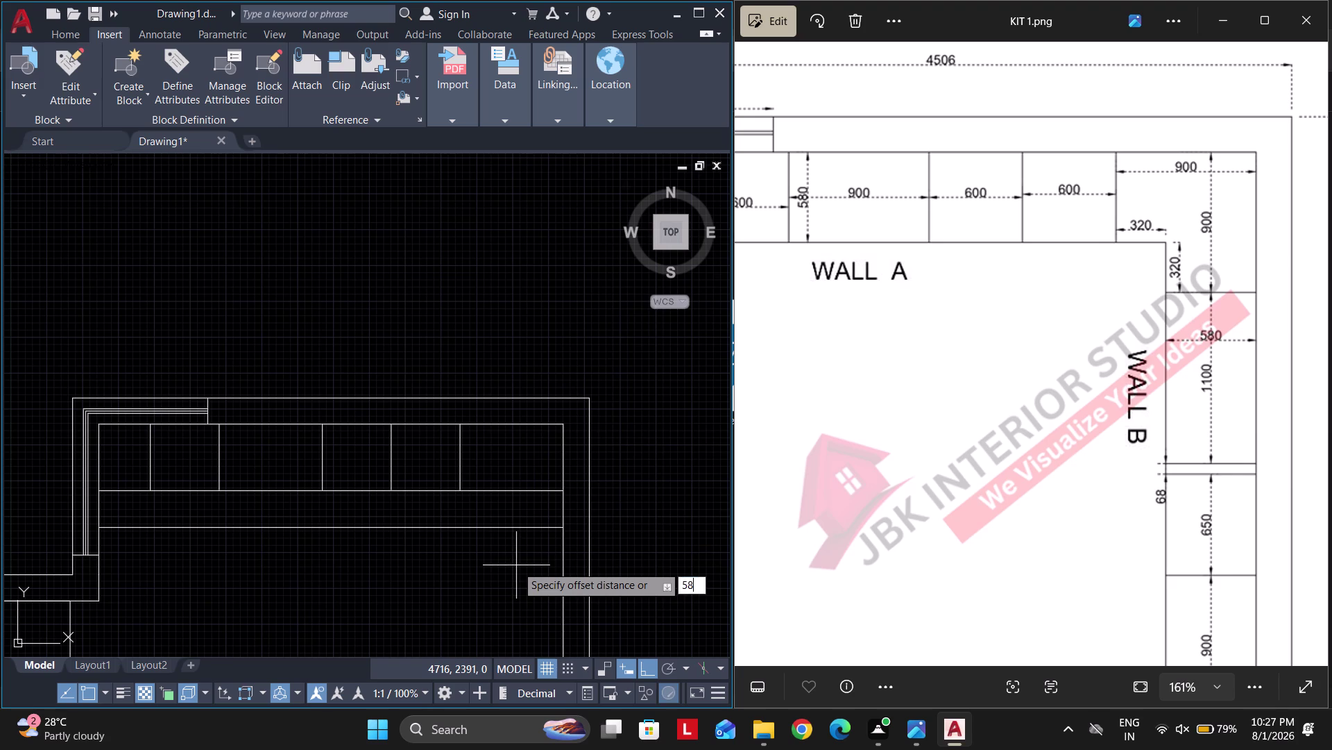
text(0)
key(Return)
click(564, 506)
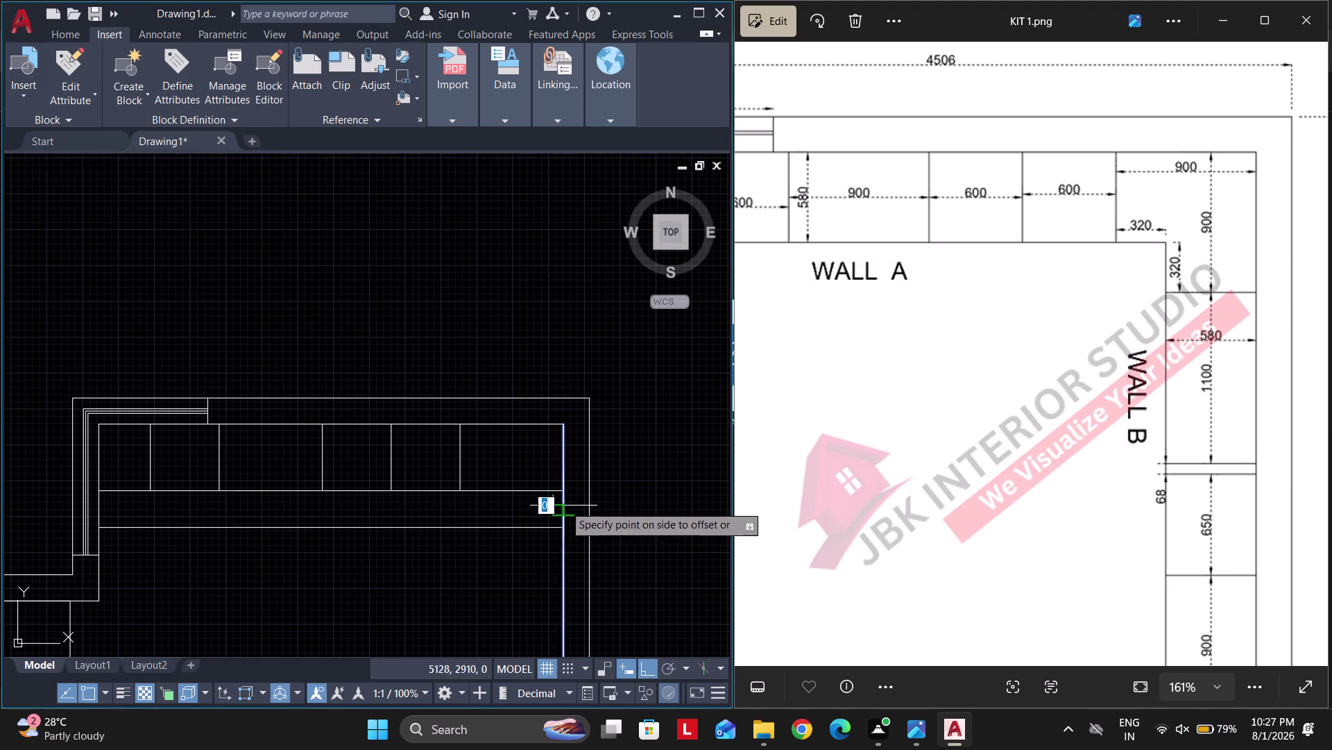
click(514, 508)
key(Escape)
Trim the overlapping counter lines where Wall A and Wall B counters meet.
text(tr)
key(space)
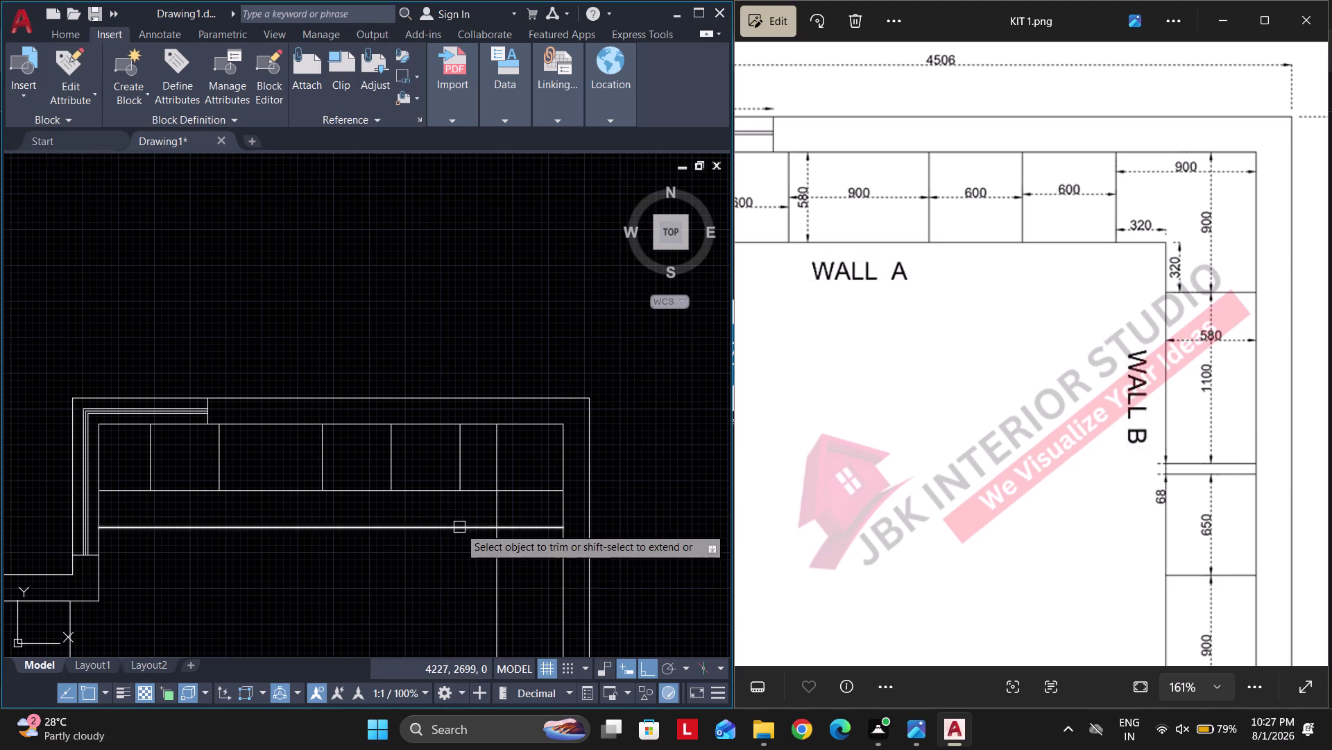
click(459, 526)
drag(478, 450, 523, 503)
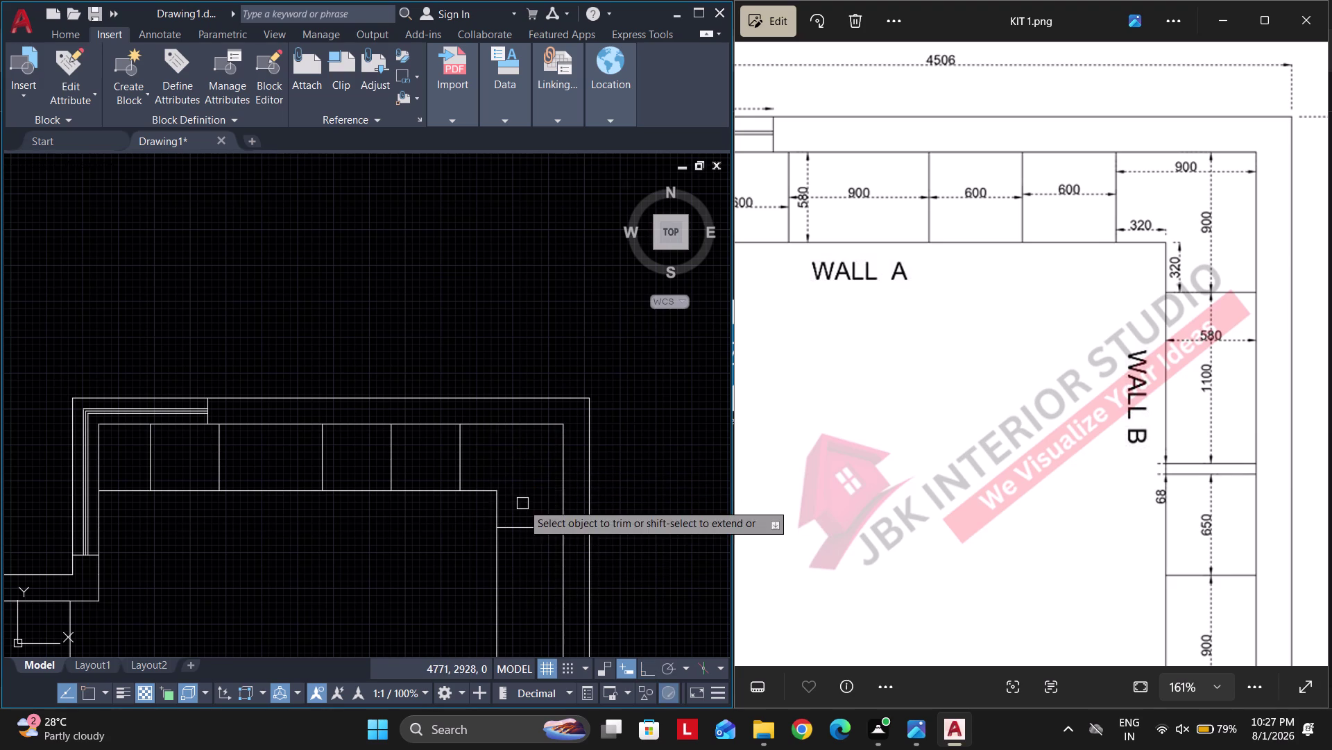
key(Escape)
scroll(down, 3)
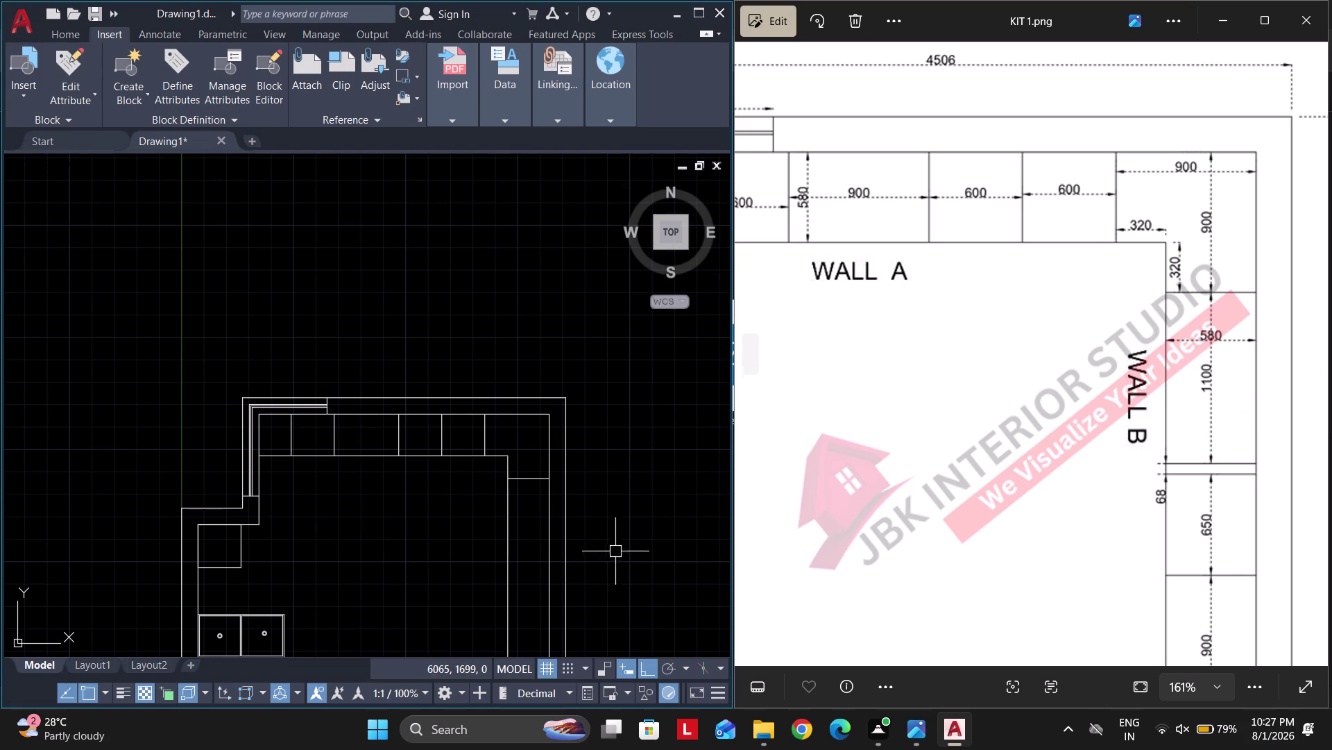
Offset the counter cross line 1100 down the Wall B counter.
middle_drag(515, 538, 534, 406)
text(o 110)
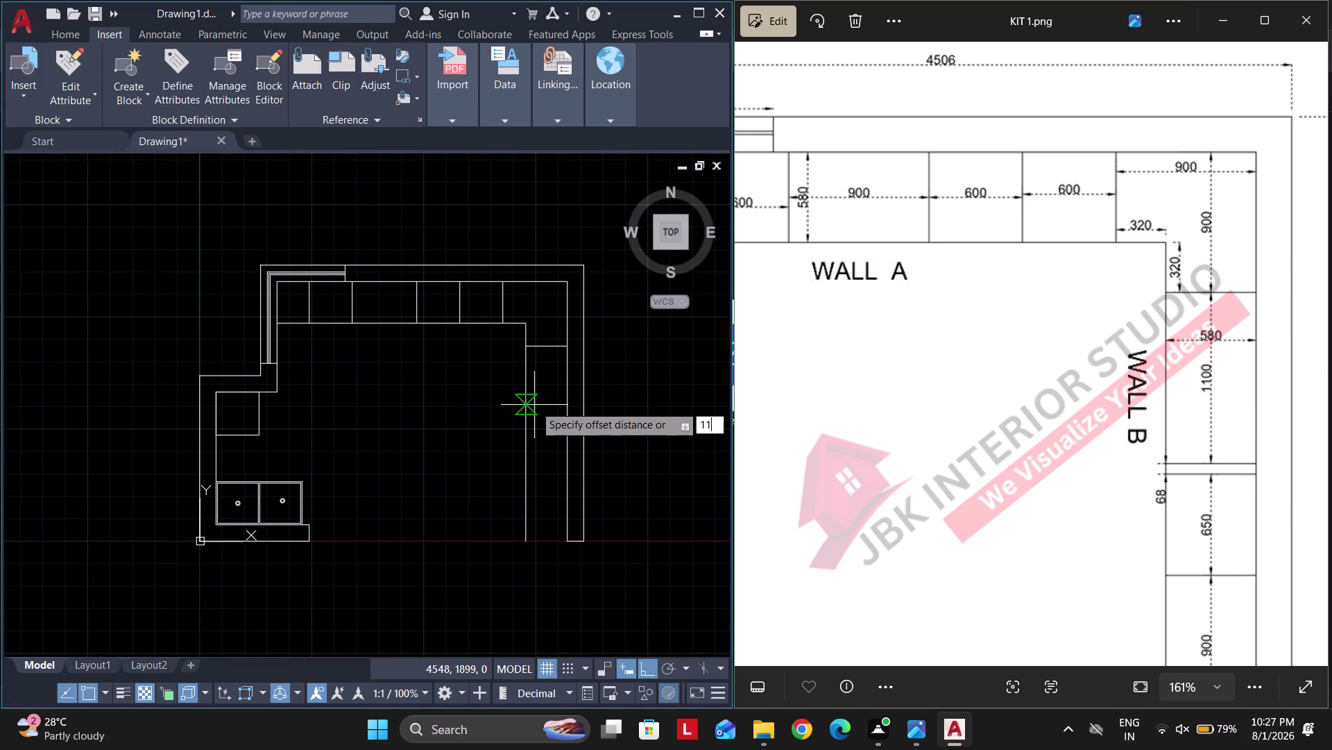
text(0)
key(Return)
click(557, 346)
click(537, 451)
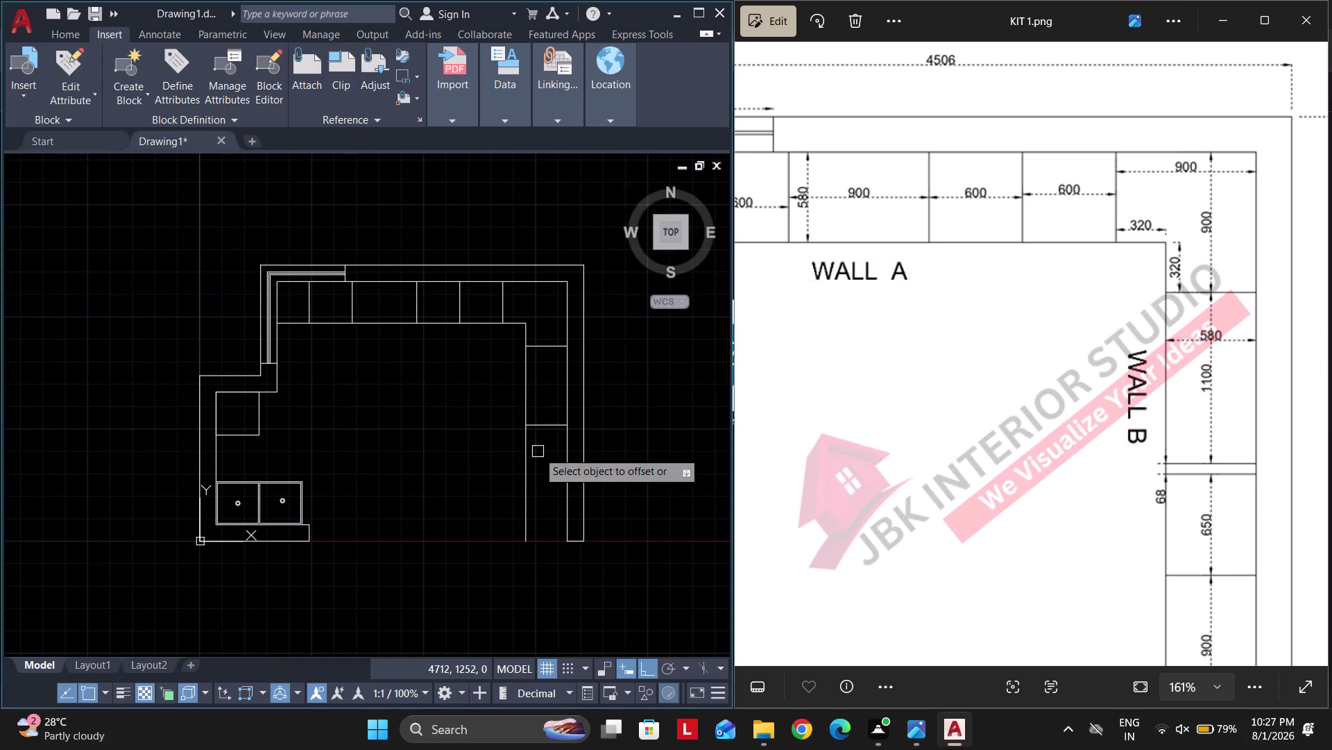
key(space)
drag(1245, 521, 1218, 348)
scroll(up, 3)
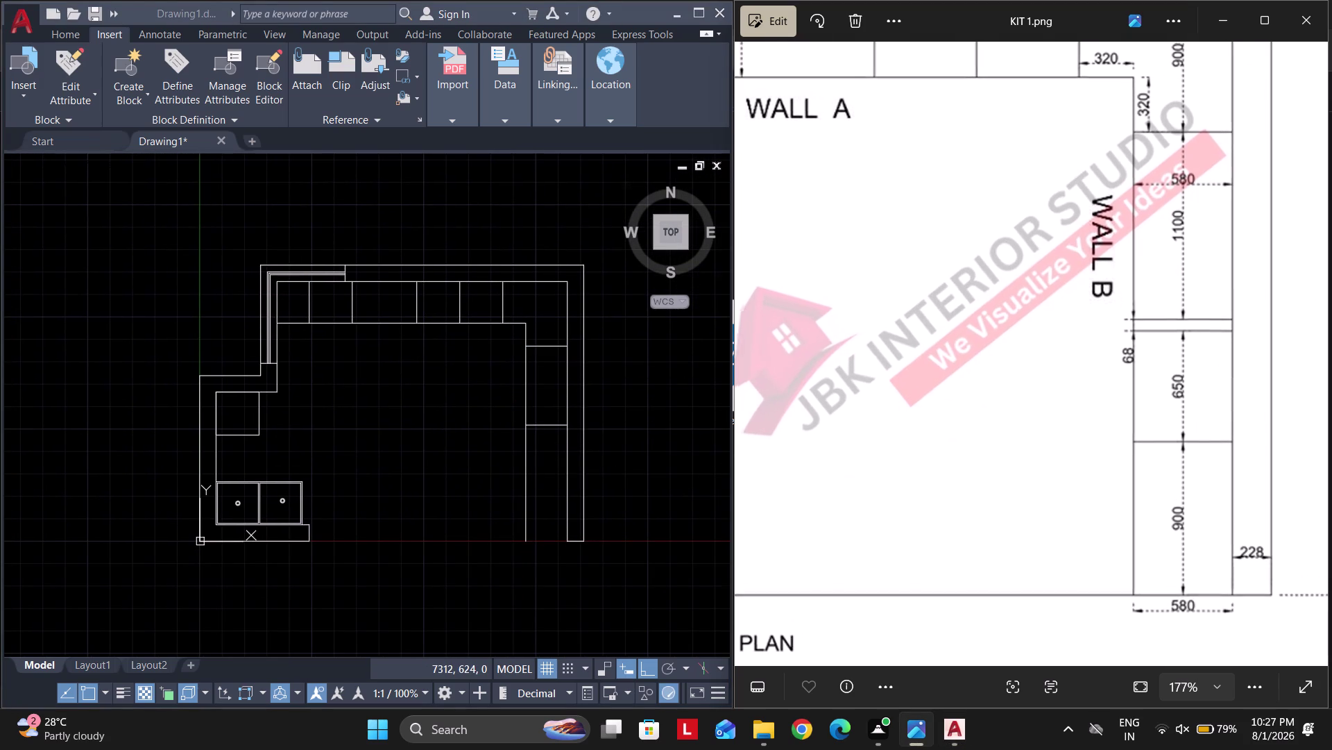
scroll(up, 3)
middle_drag(606, 514, 499, 465)
scroll(down, 3)
Offset the newest cabinet line 650 further down the counter.
key(space)
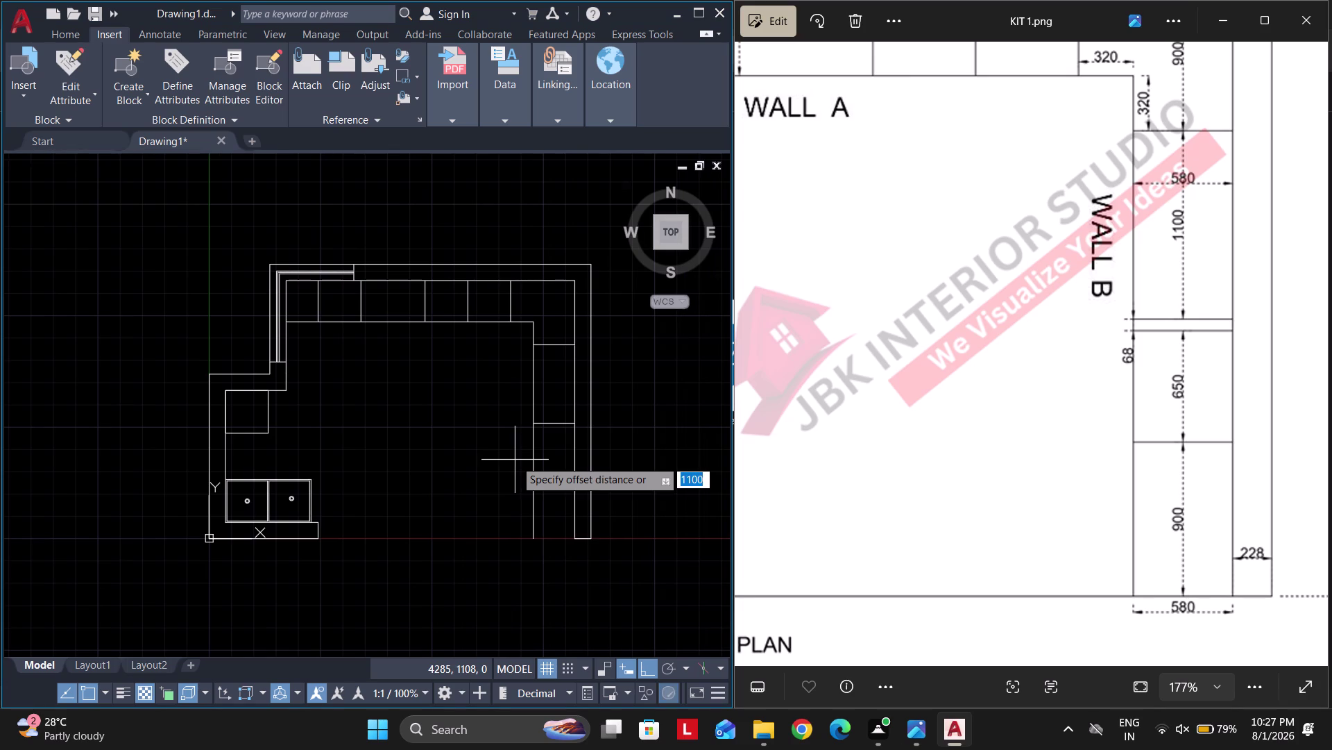
text(650)
key(Return)
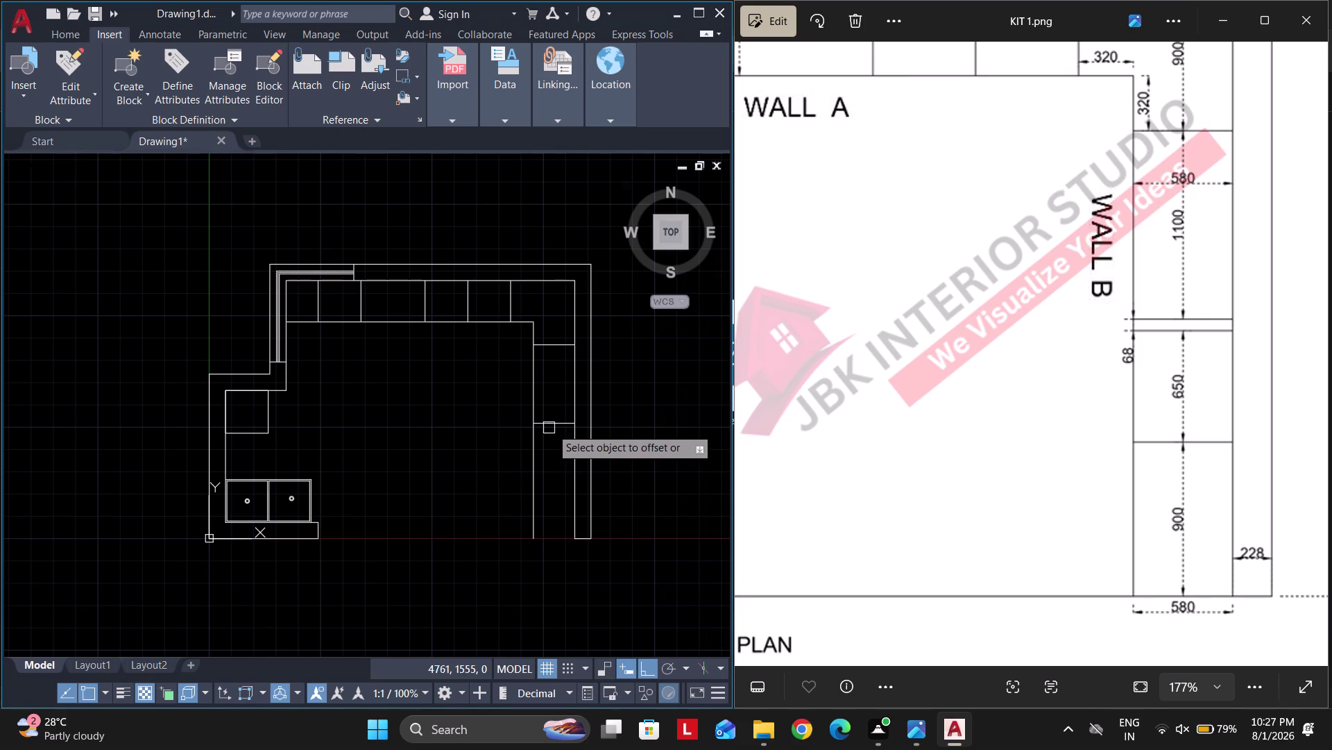
click(560, 424)
click(560, 527)
key(space)
Offset a 900 cabinet divider, then undo the last two changes.
key(space)
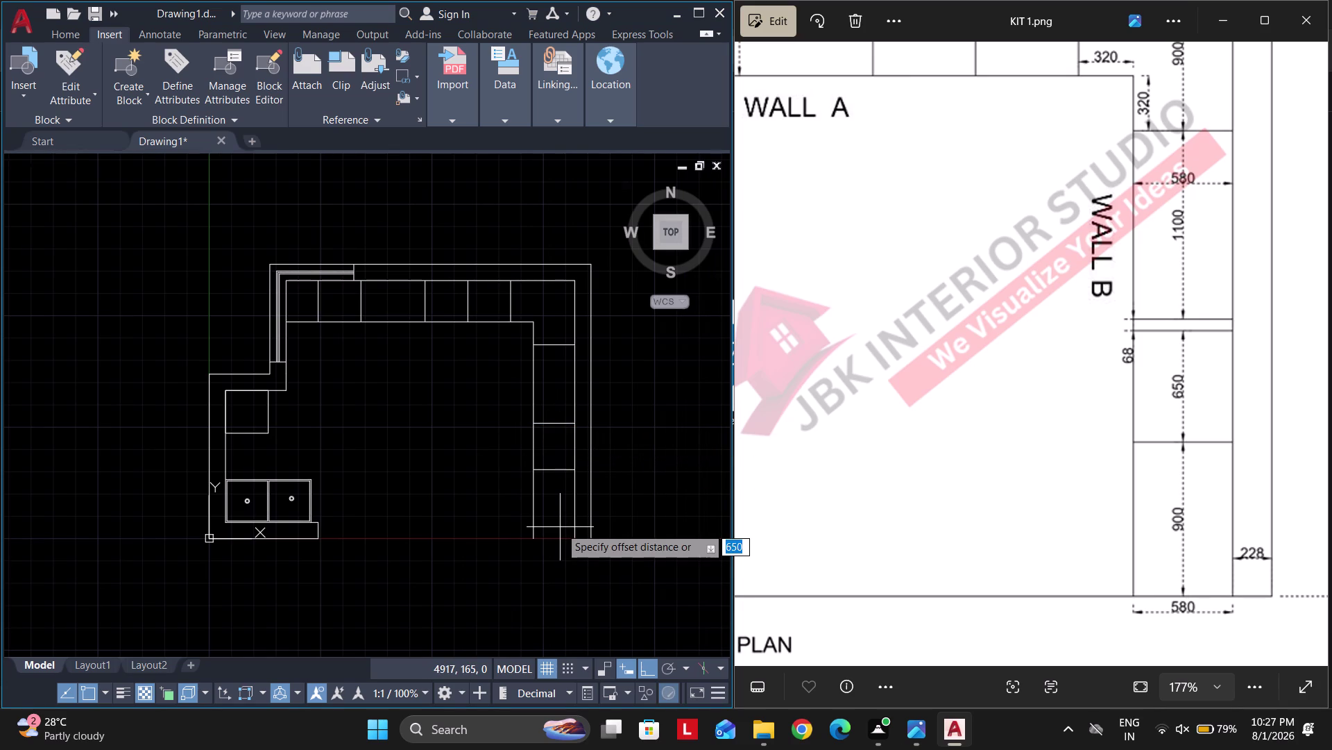
text(900)
key(Return)
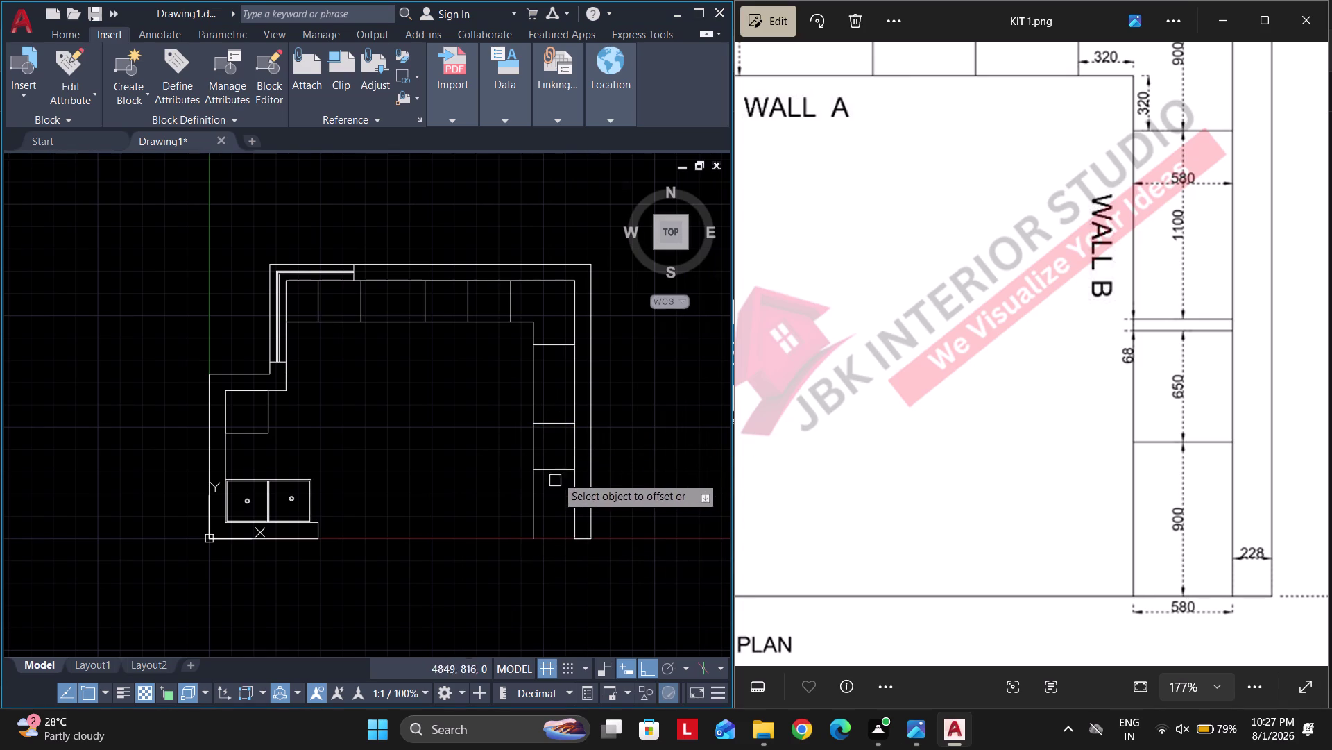
click(557, 471)
click(553, 531)
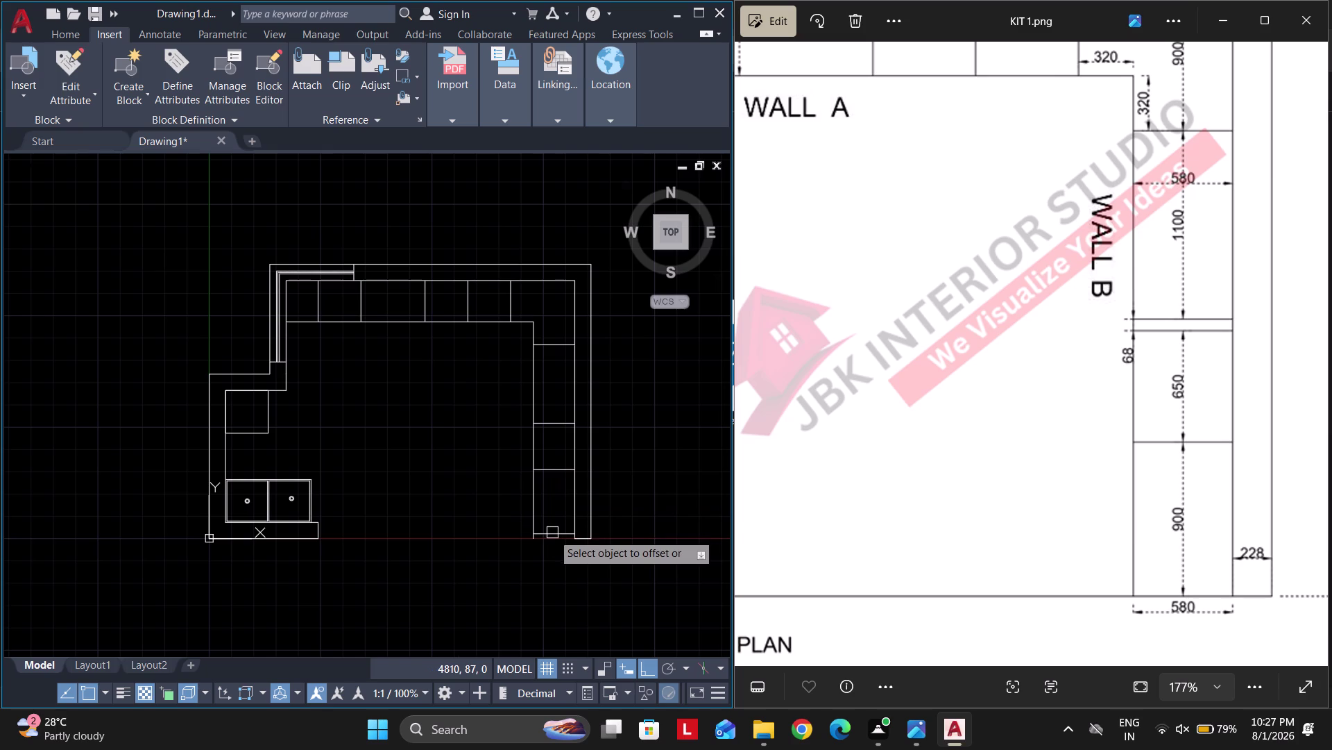
key(Escape)
key(Escape)
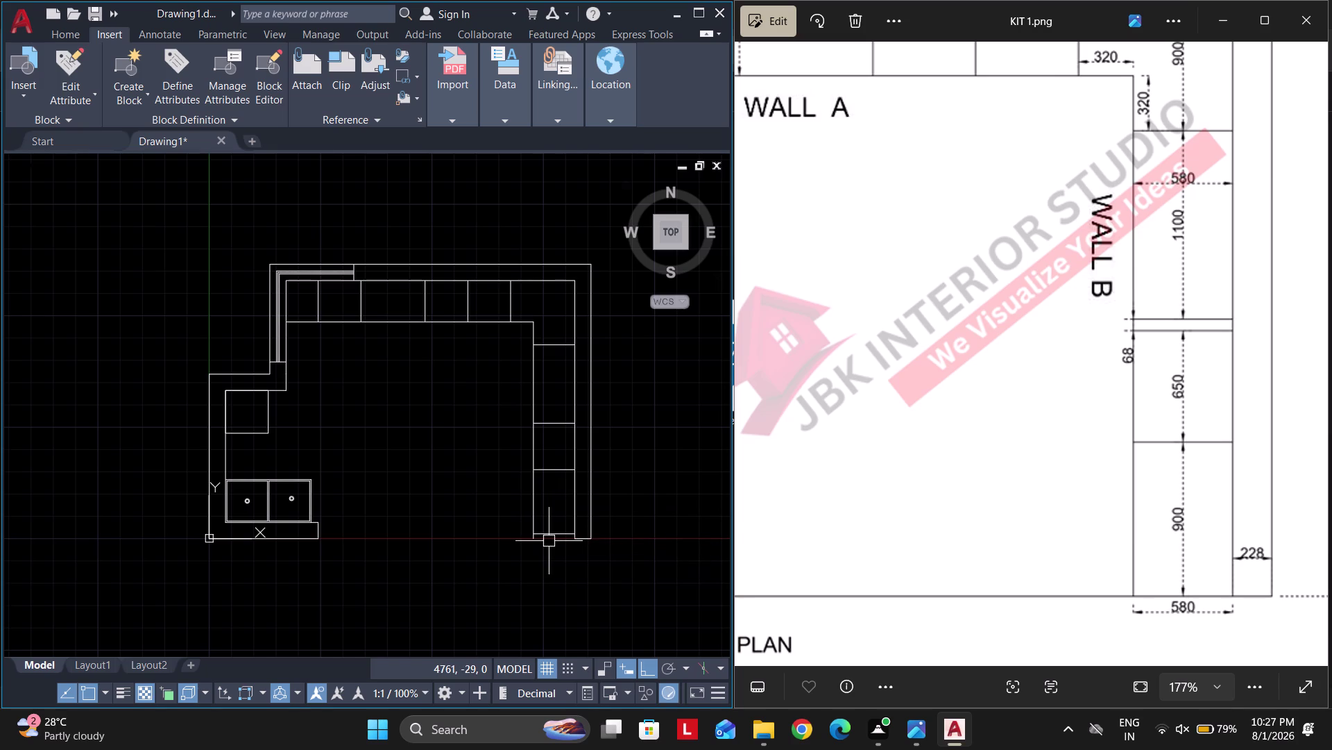
key(ctrl+z)
key(ctrl+z)
scroll(down, 3)
scroll(up, 3)
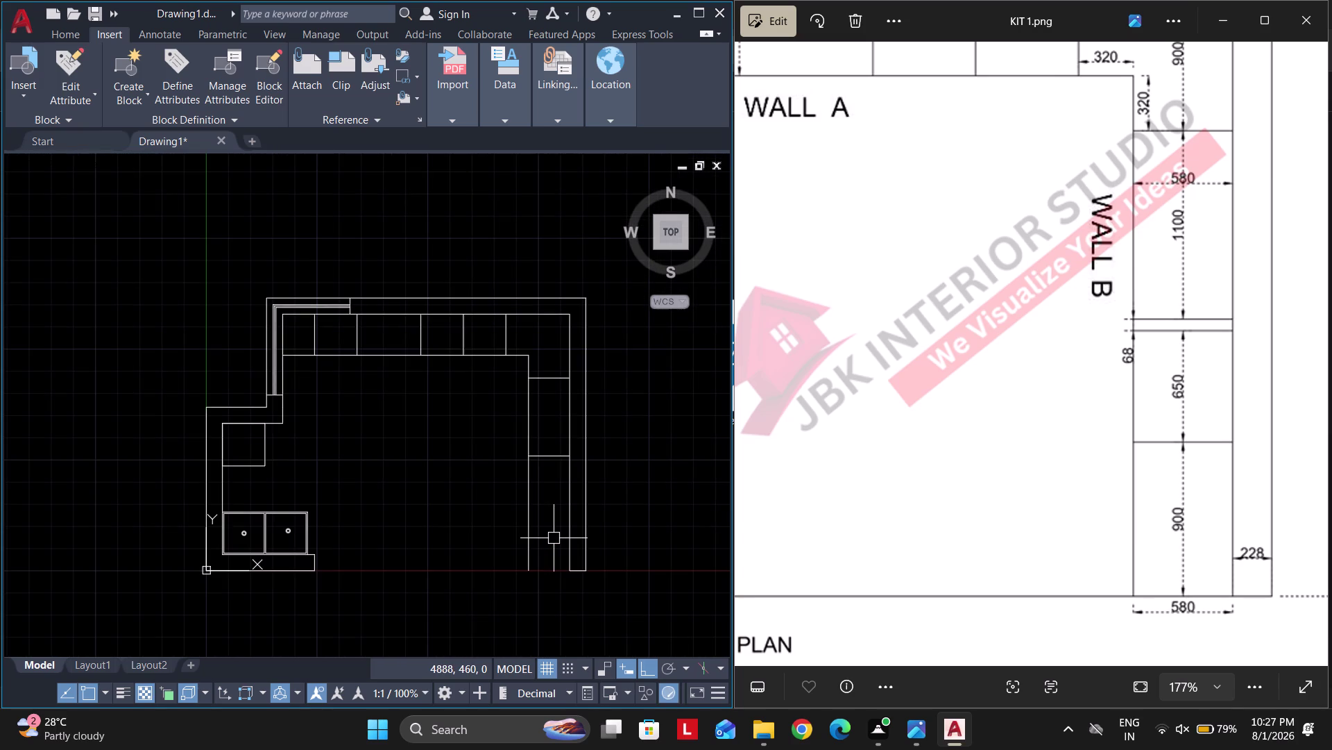
Offset a cabinet line by 68 to form a narrow strip.
text(o 68)
key(Return)
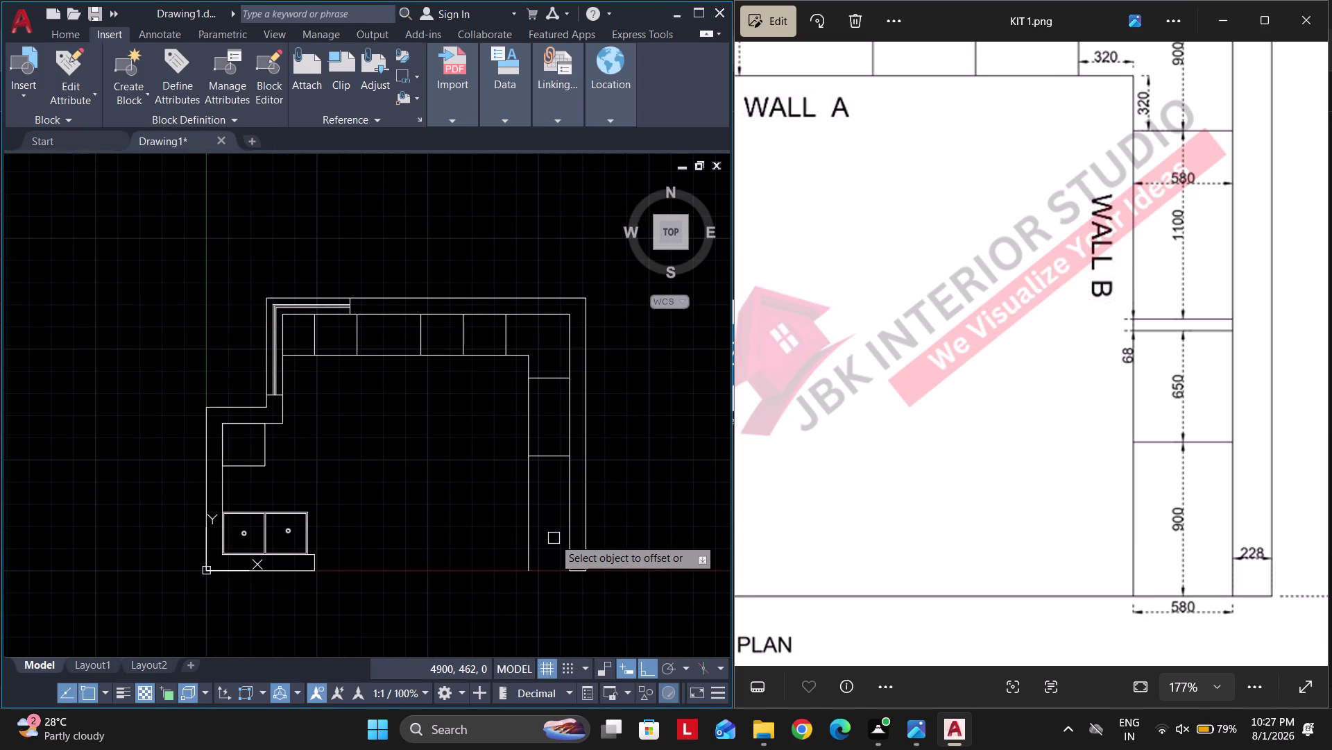
click(555, 450)
click(550, 510)
click(554, 457)
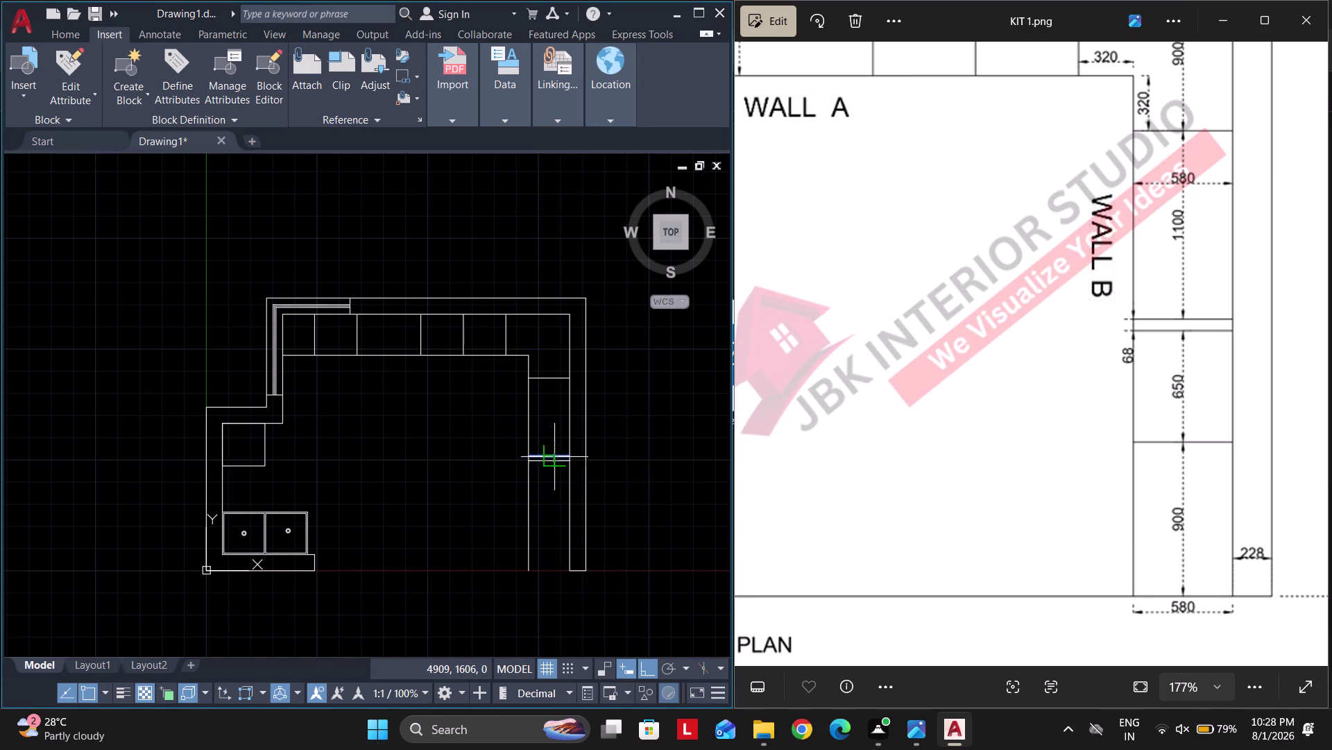
click(555, 506)
key(space)
scroll(up, 3)
Offset the 68 strip line 650 down the counter.
key(space)
scroll(down, 3)
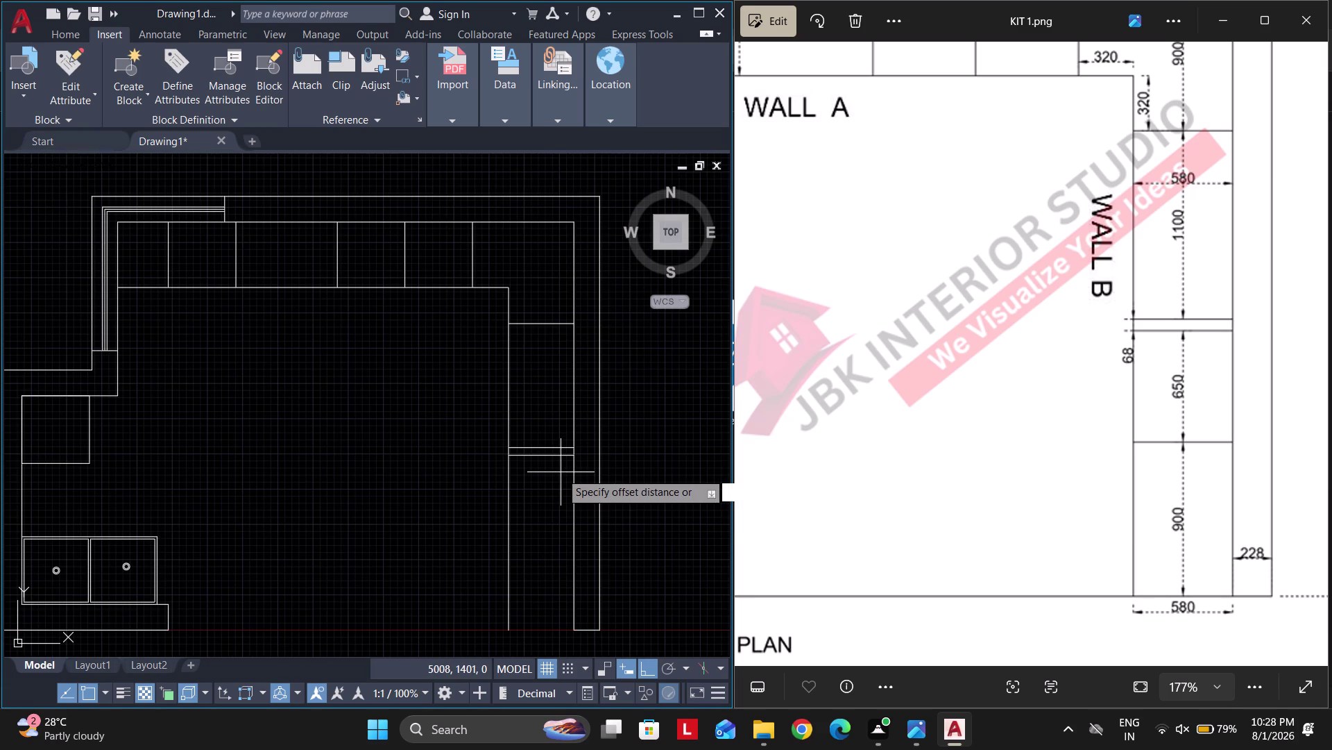
text(650)
key(Return)
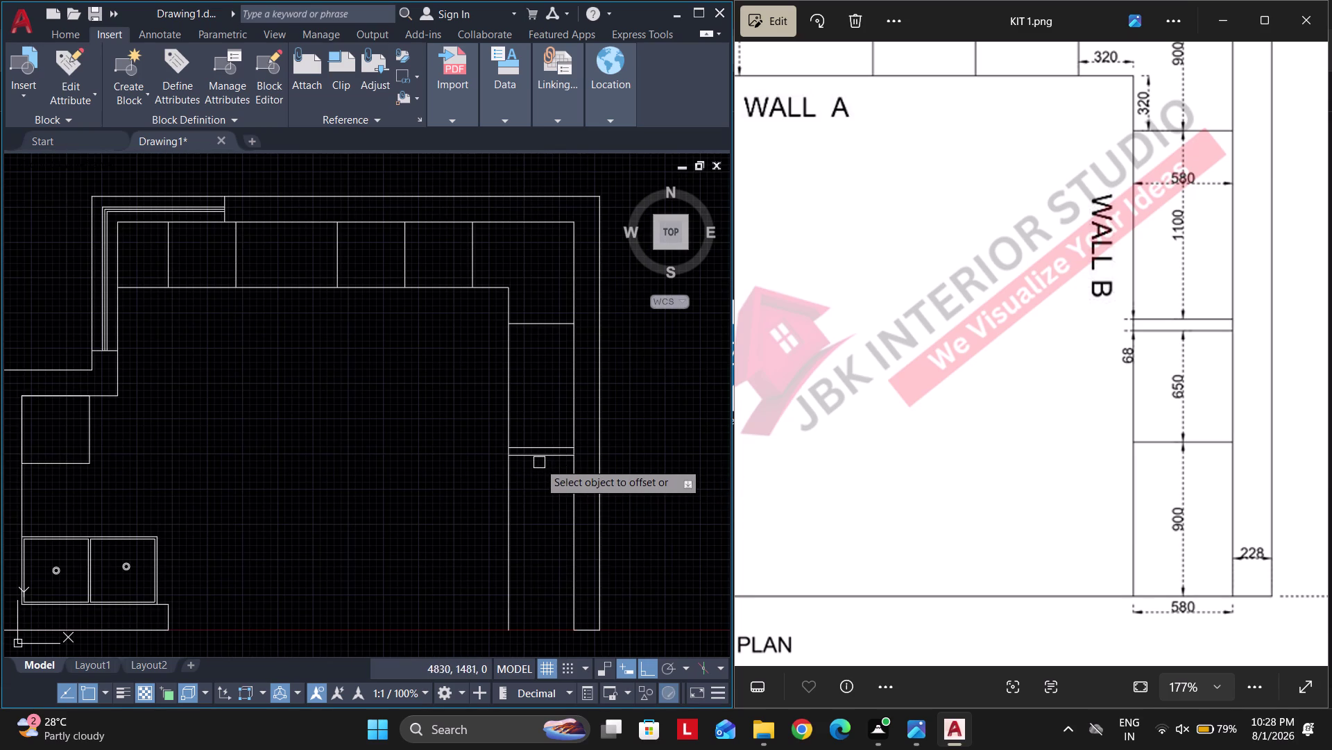
click(537, 456)
click(544, 520)
key(space)
Offset the final 900 cabinet divider and begin a linear dimension with DLI.
key(space)
text(9)
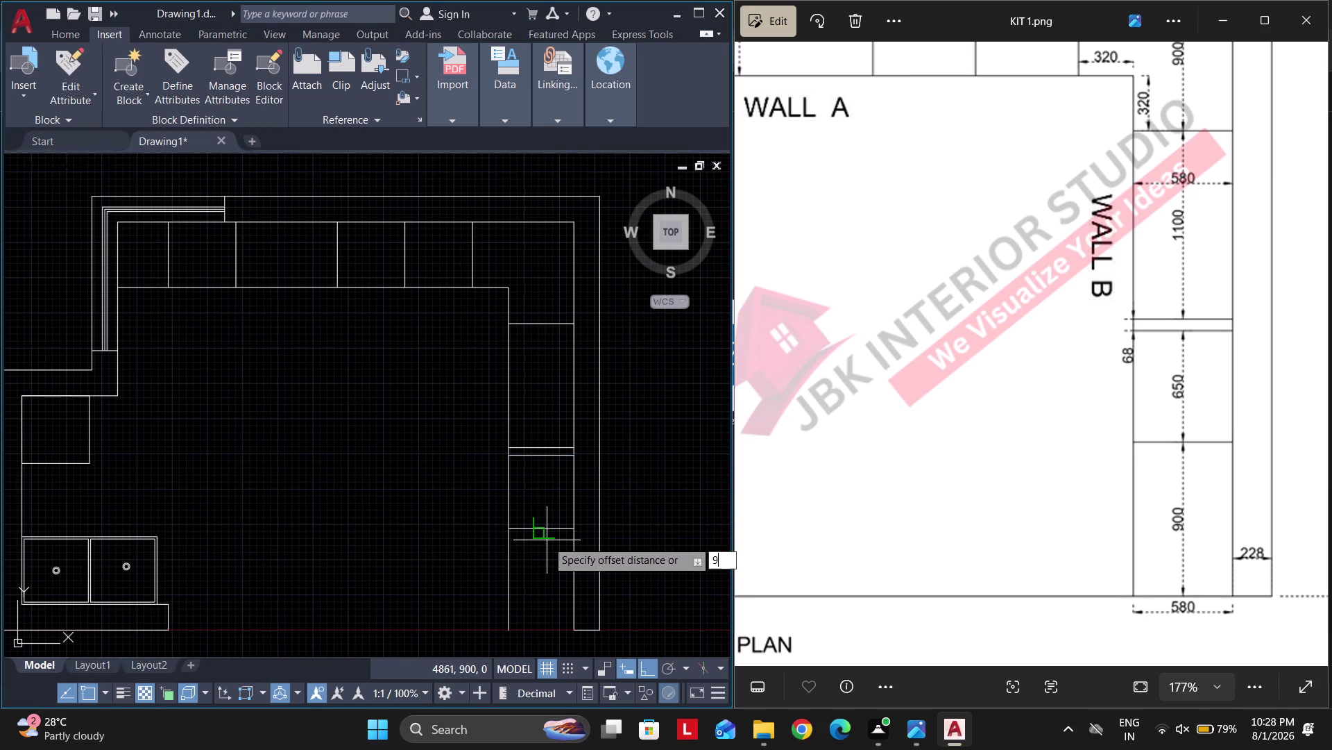
text(00)
key(Return)
click(535, 531)
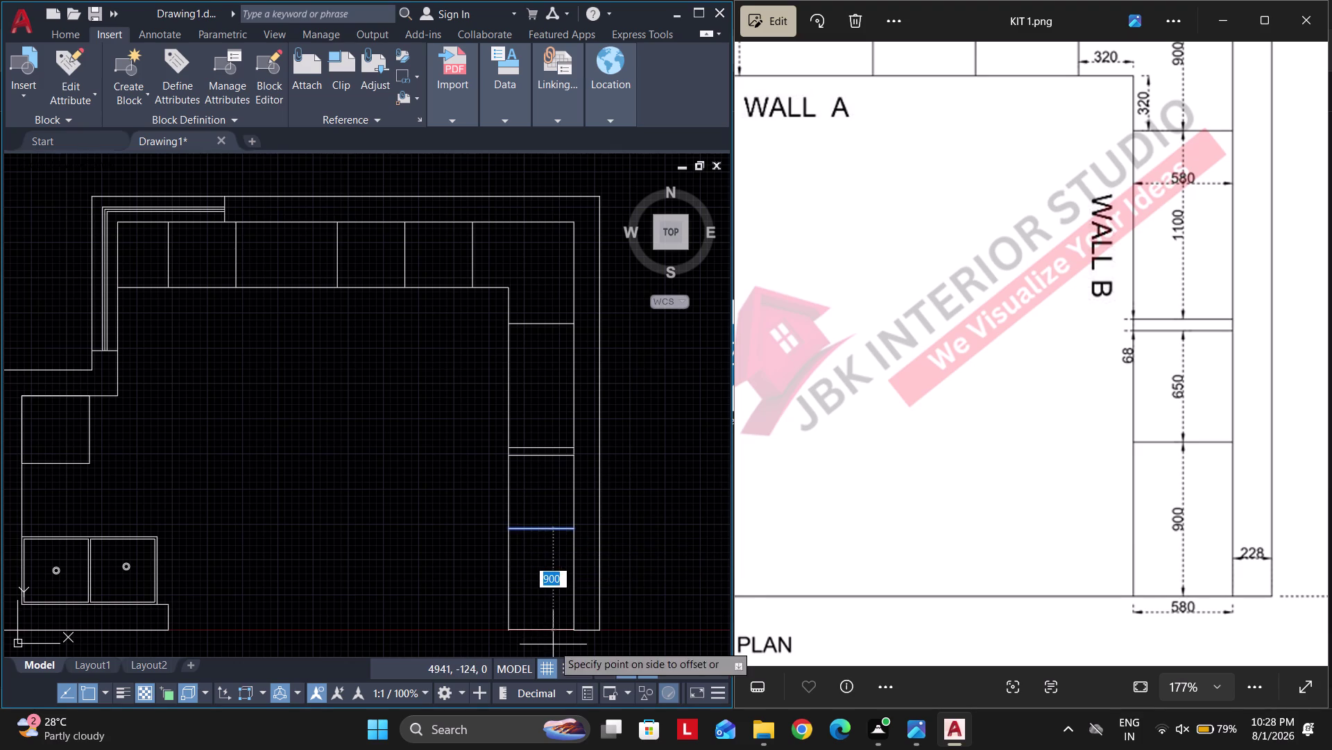
click(553, 644)
key(space)
scroll(down, 3)
middle_drag(547, 556, 590, 510)
scroll(up, 3)
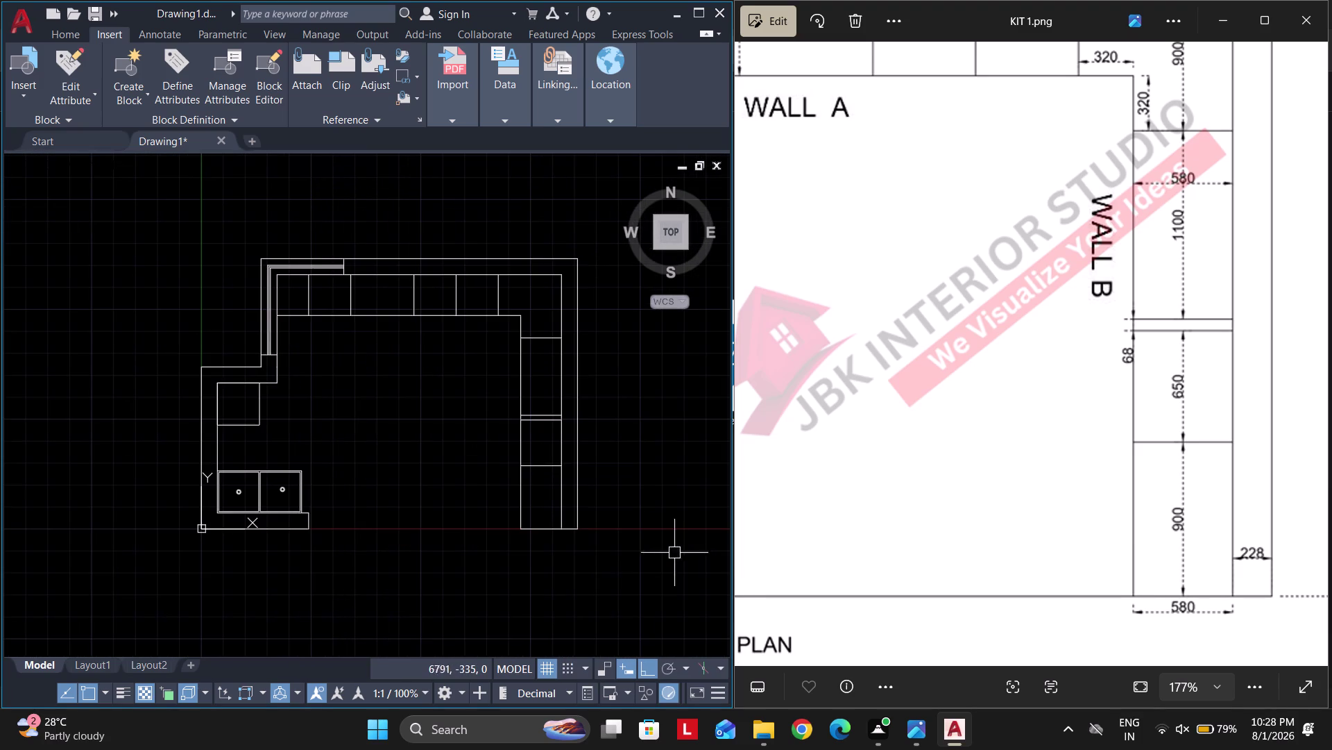
text(dli)
key(space)
Repeat the dimension command to measure edges along the cabinet counter.
scroll(up, 3)
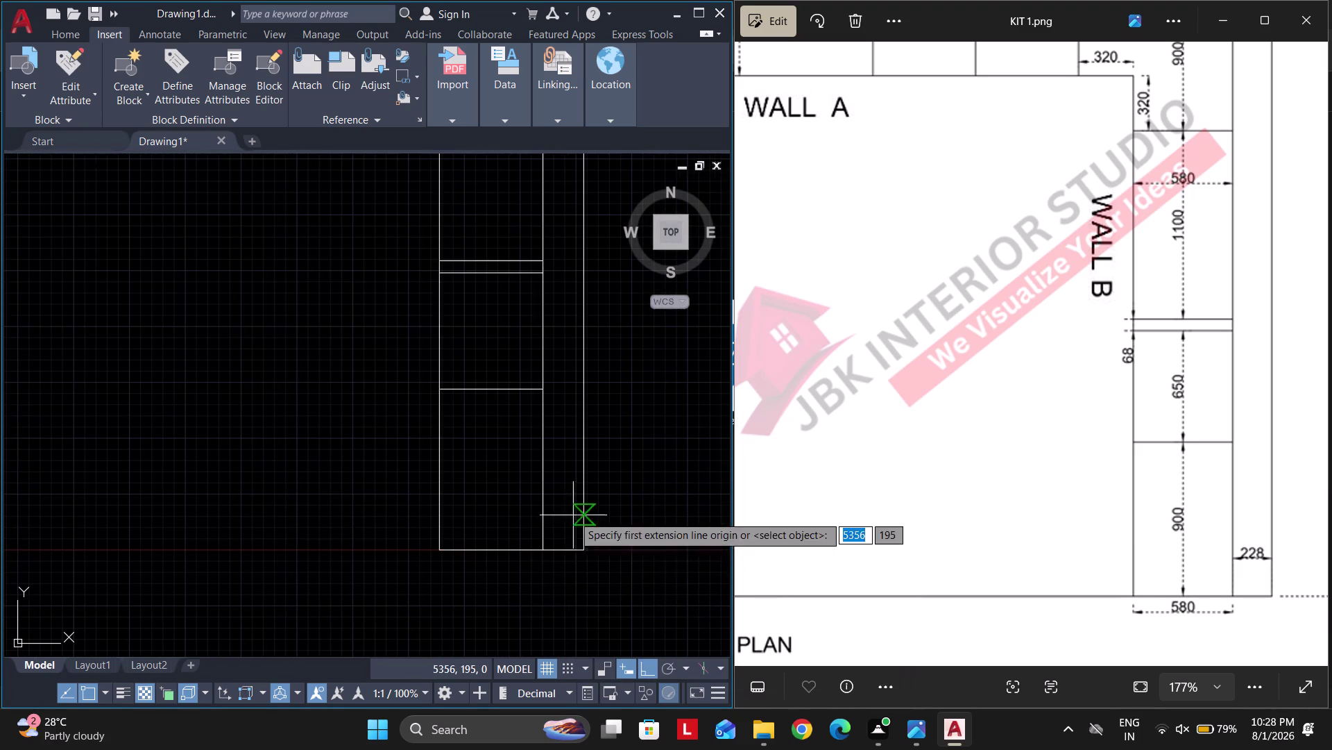
key(space)
click(568, 552)
scroll(up, 3)
click(567, 508)
scroll(down, 3)
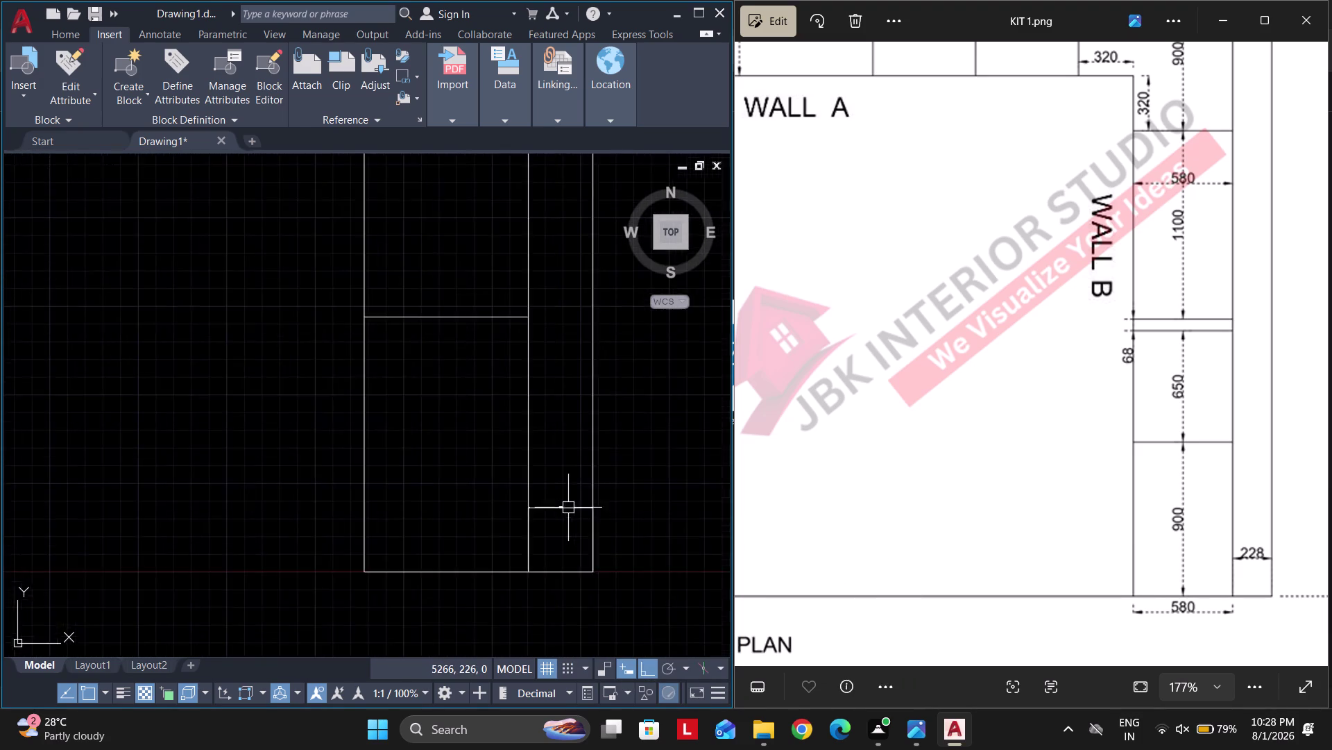
scroll(down, 3)
middle_drag(522, 508, 565, 529)
key(space)
click(560, 551)
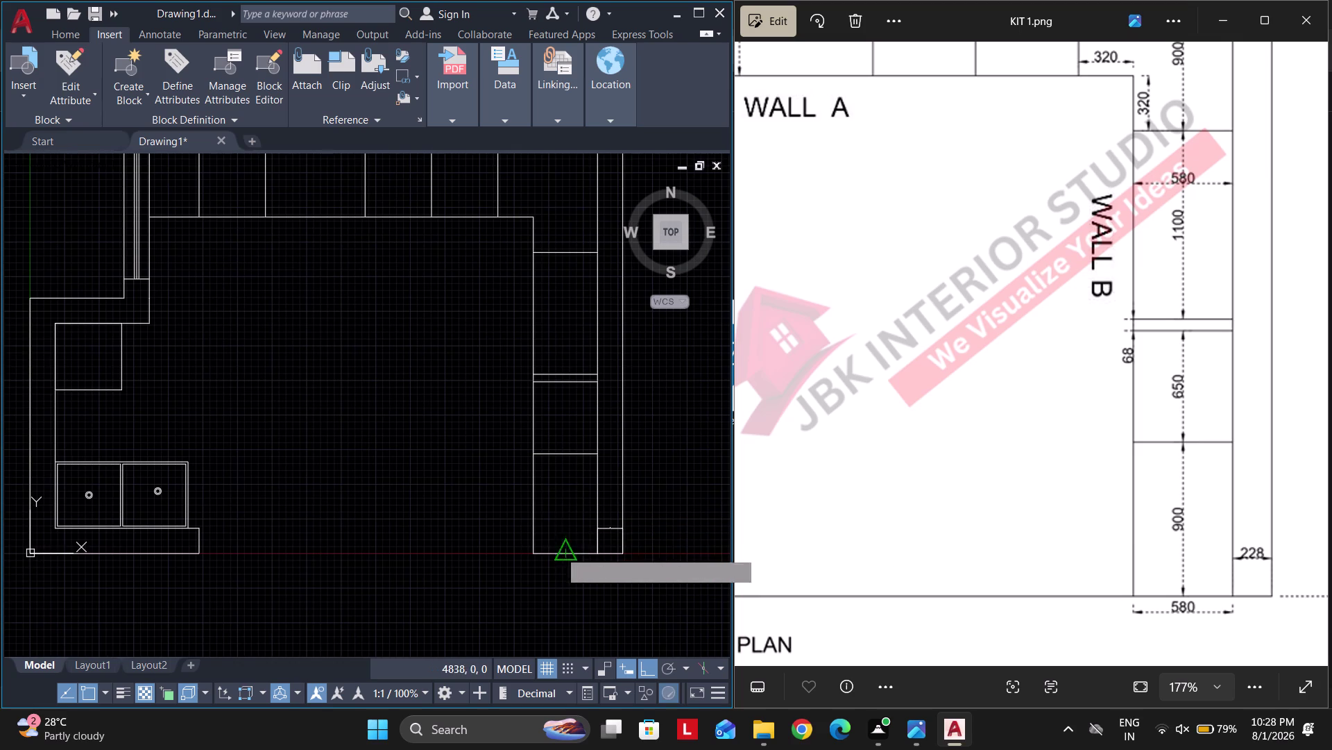
click(562, 453)
scroll(up, 3)
click(565, 490)
scroll(down, 3)
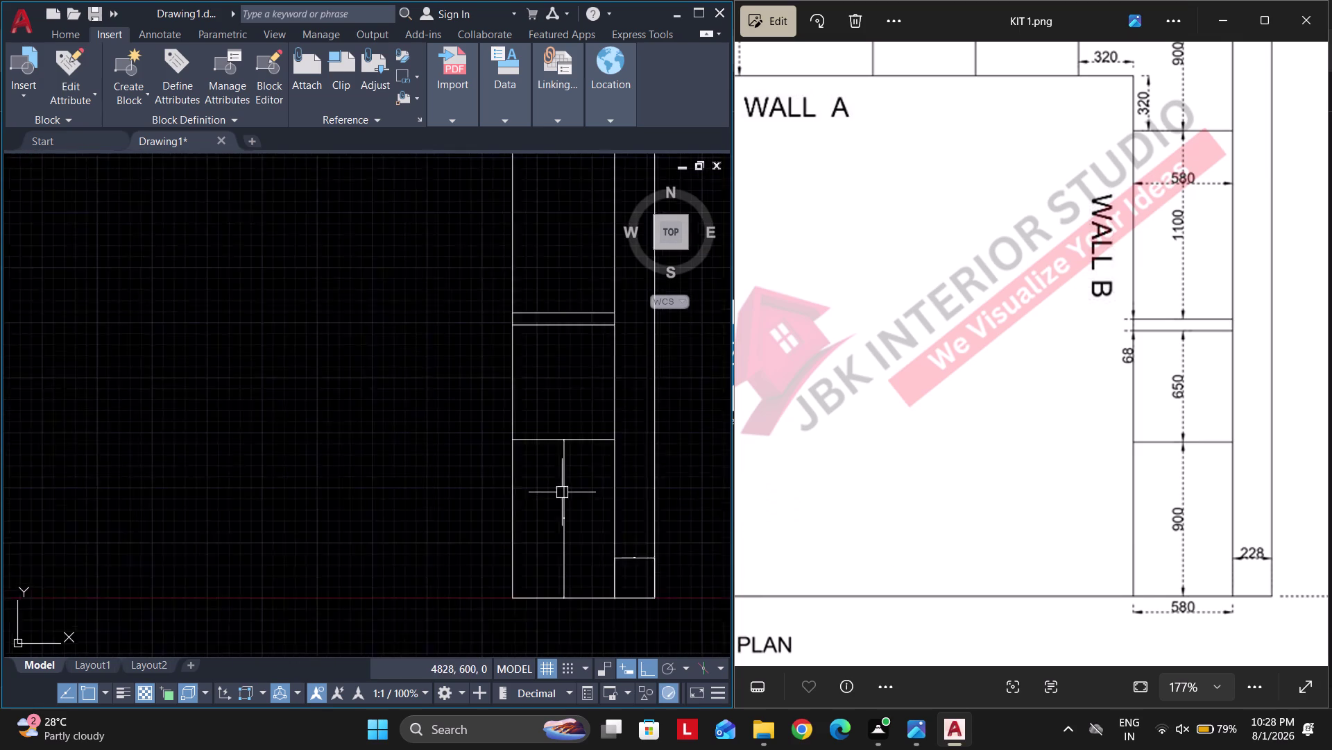
From the Annotate tools, add a linear dimension for the first cabinet along Wall A.
click(152, 37)
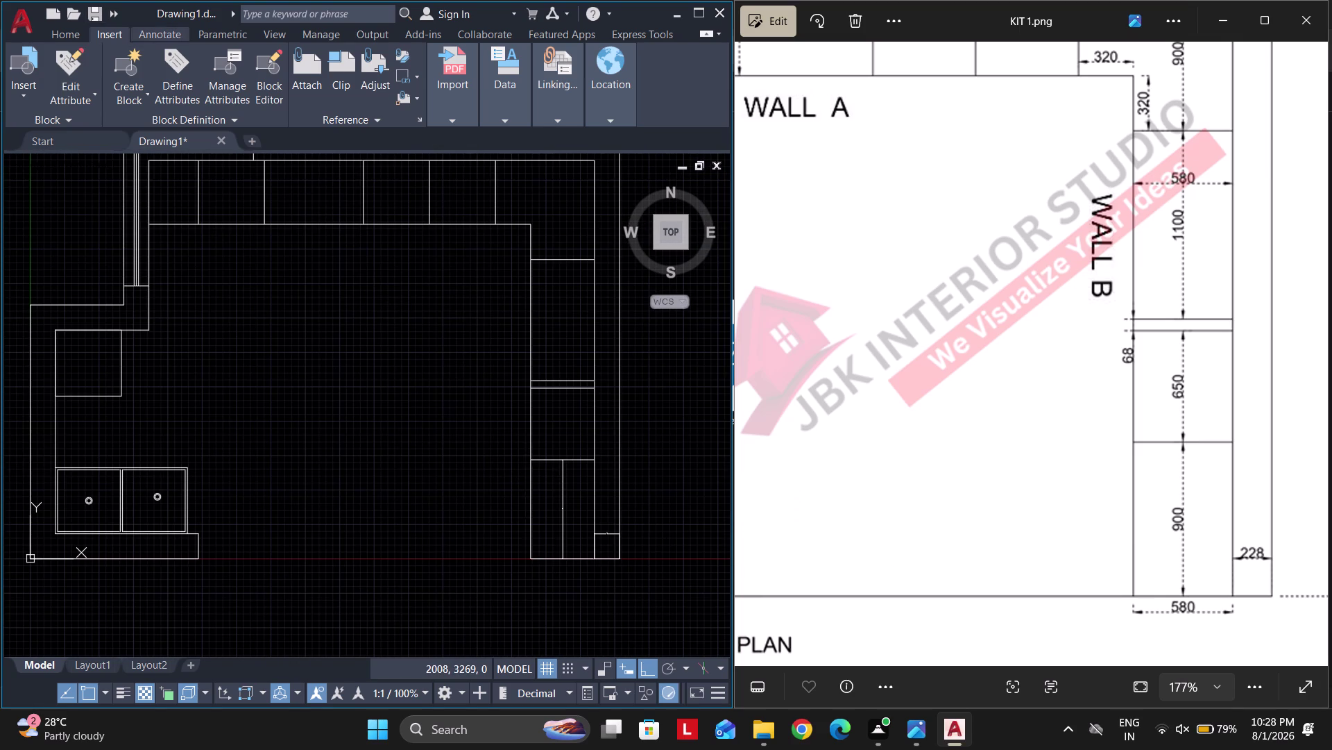
click(303, 124)
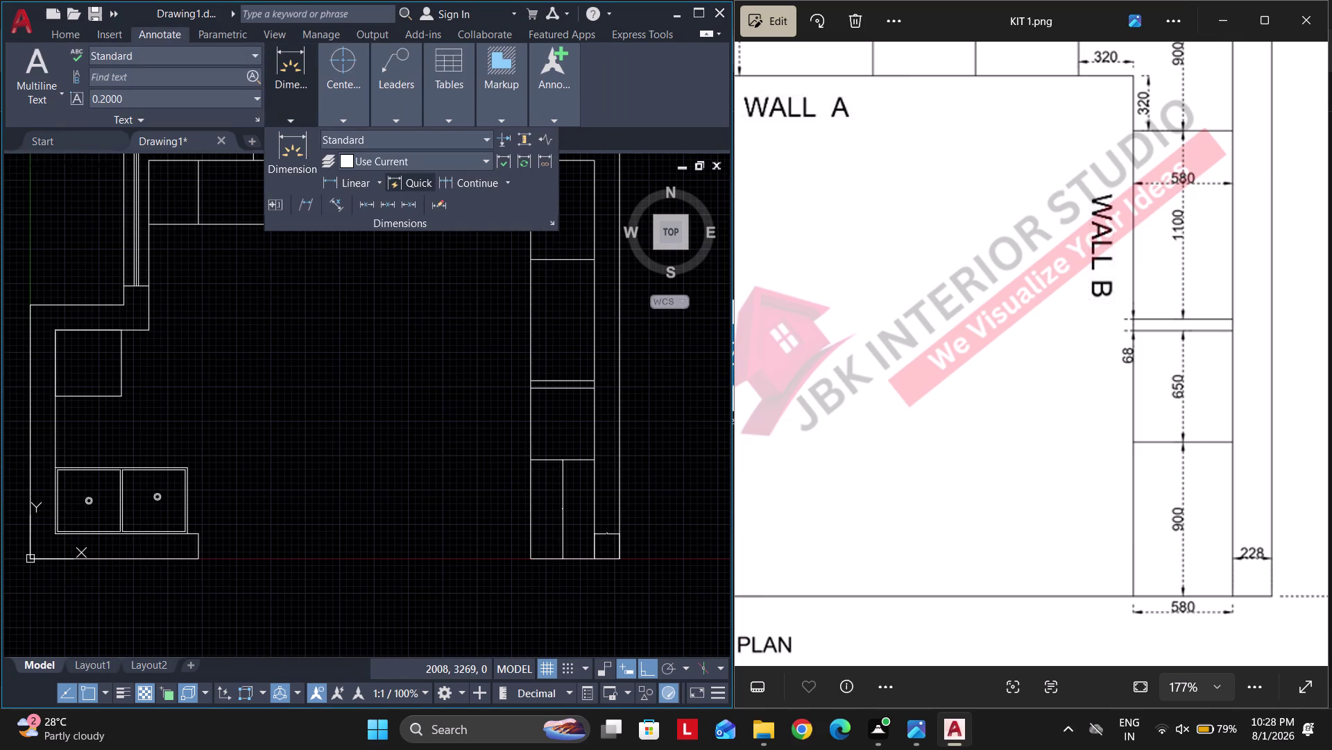
click(481, 185)
scroll(up, 3)
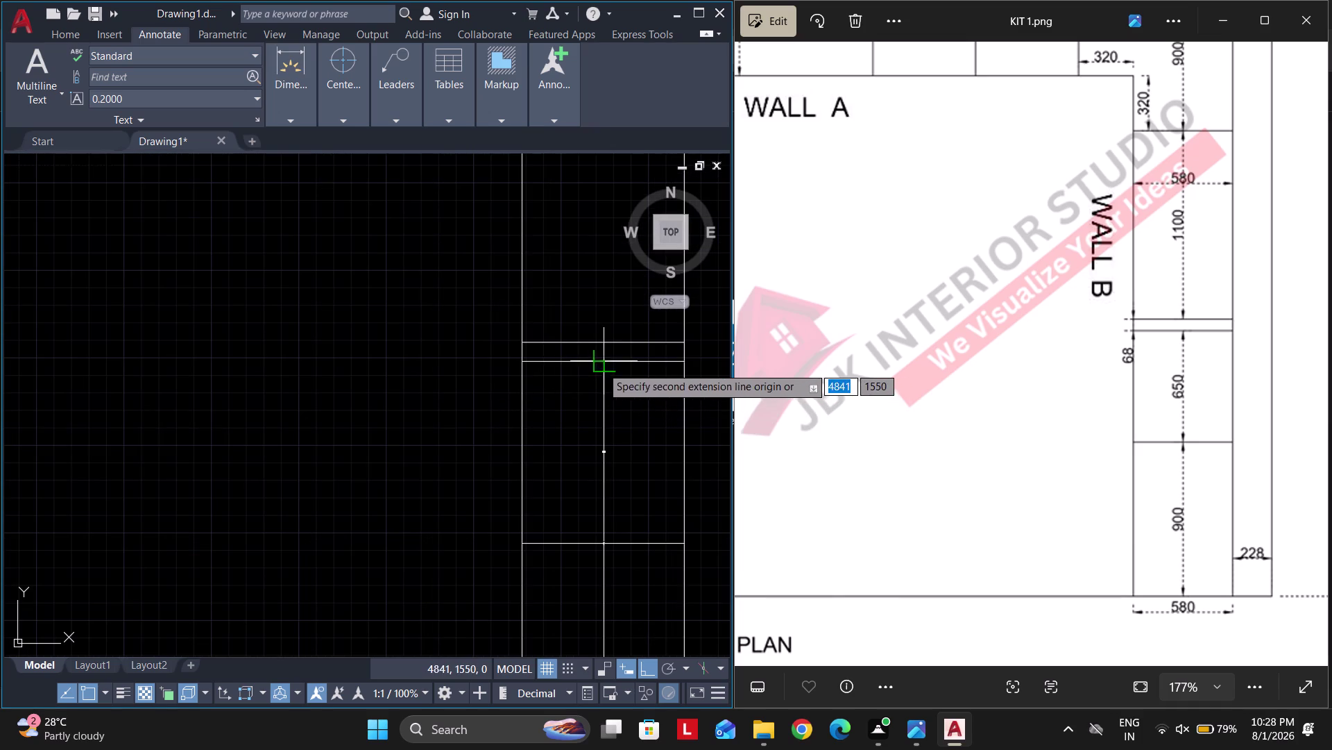
click(599, 366)
click(597, 343)
middle_drag(581, 283, 567, 485)
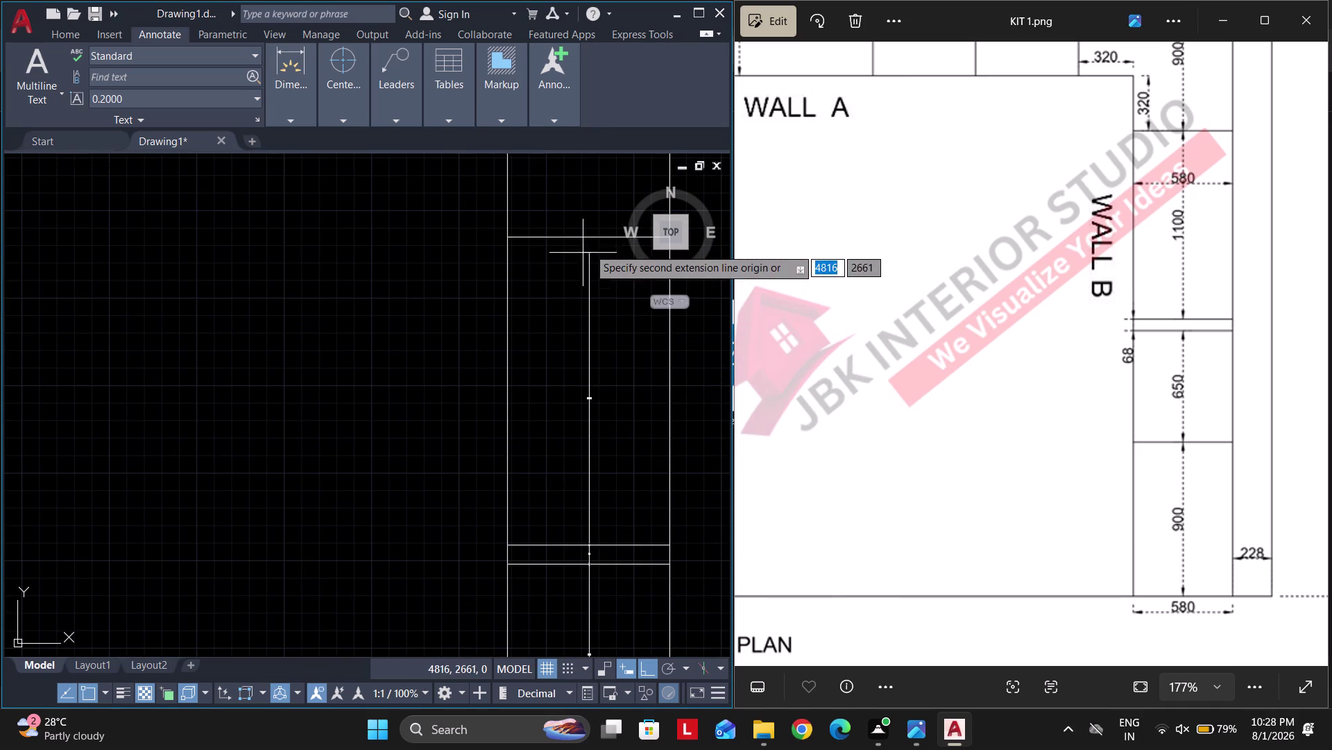
click(593, 233)
middle_drag(588, 237, 575, 546)
click(569, 292)
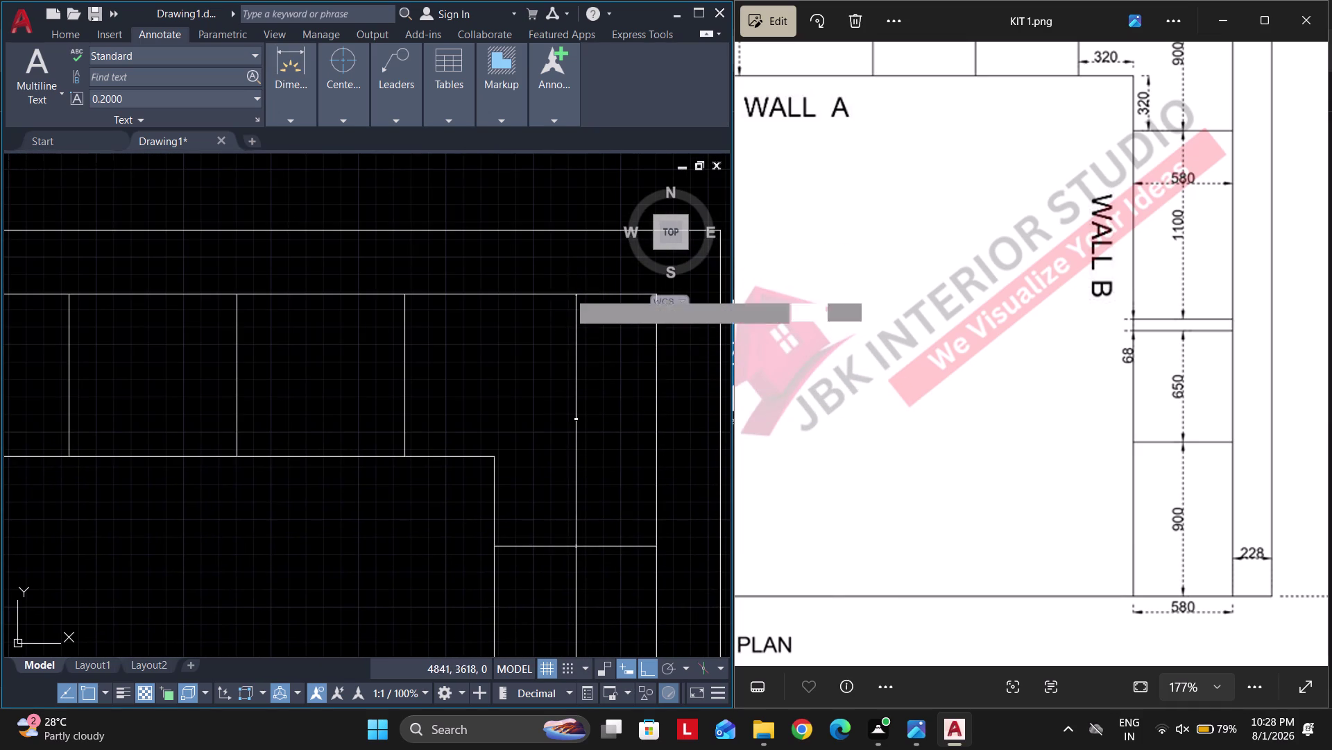
key(space)
scroll(down, 3)
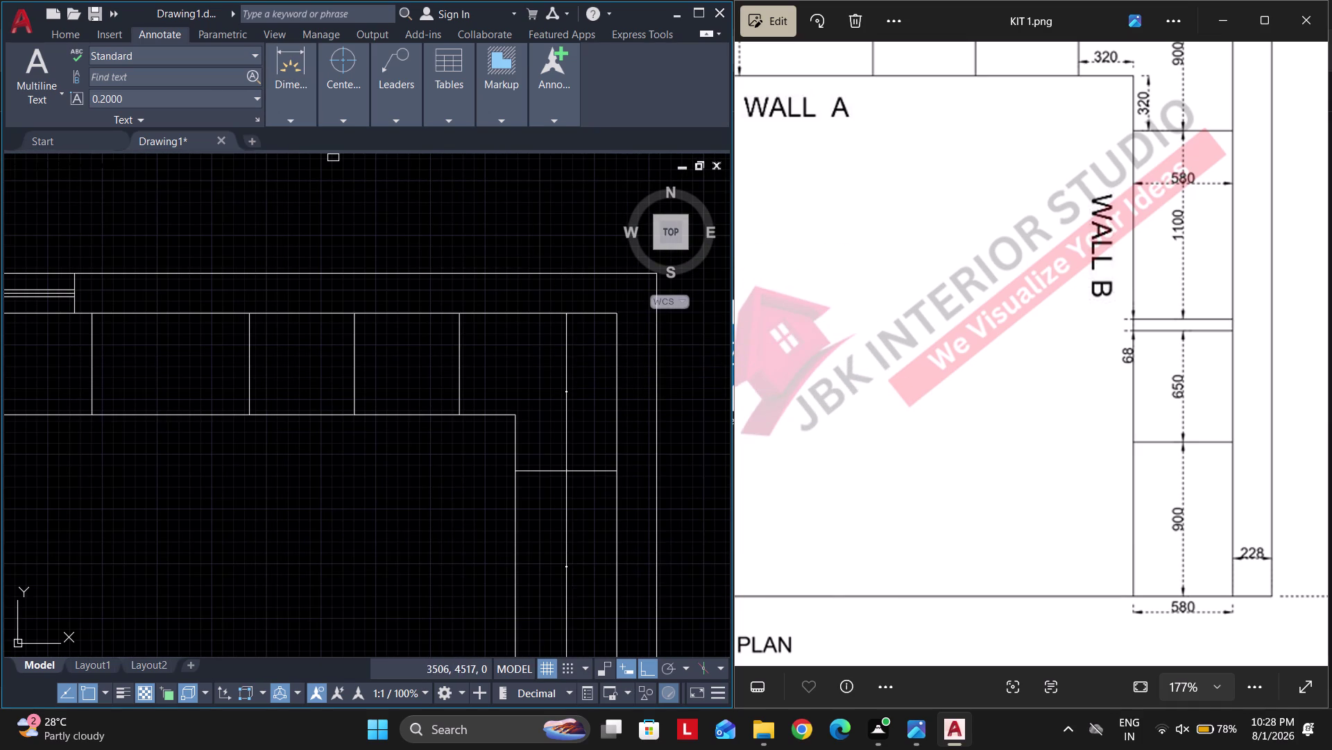
key(Escape)
Dimension the next cabinet width, placing the dimension line above the cabinets.
click(361, 93)
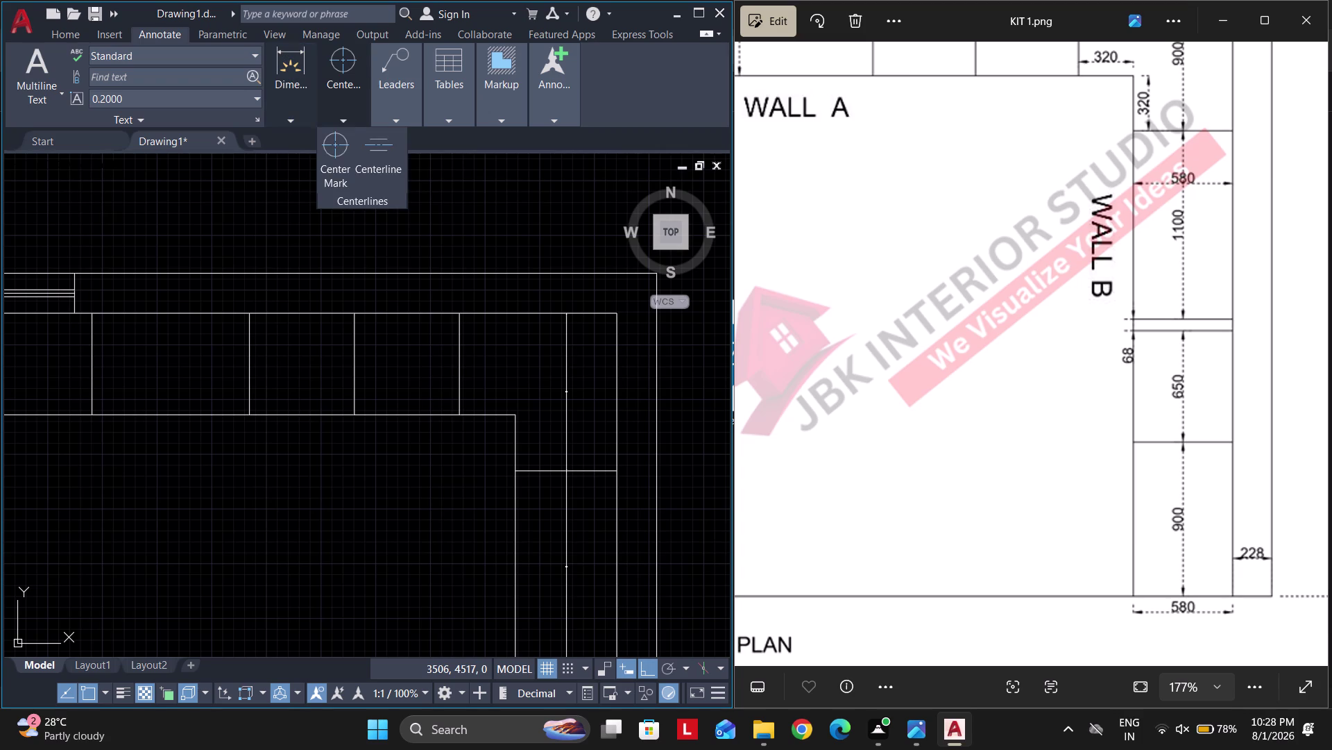
click(287, 107)
click(357, 179)
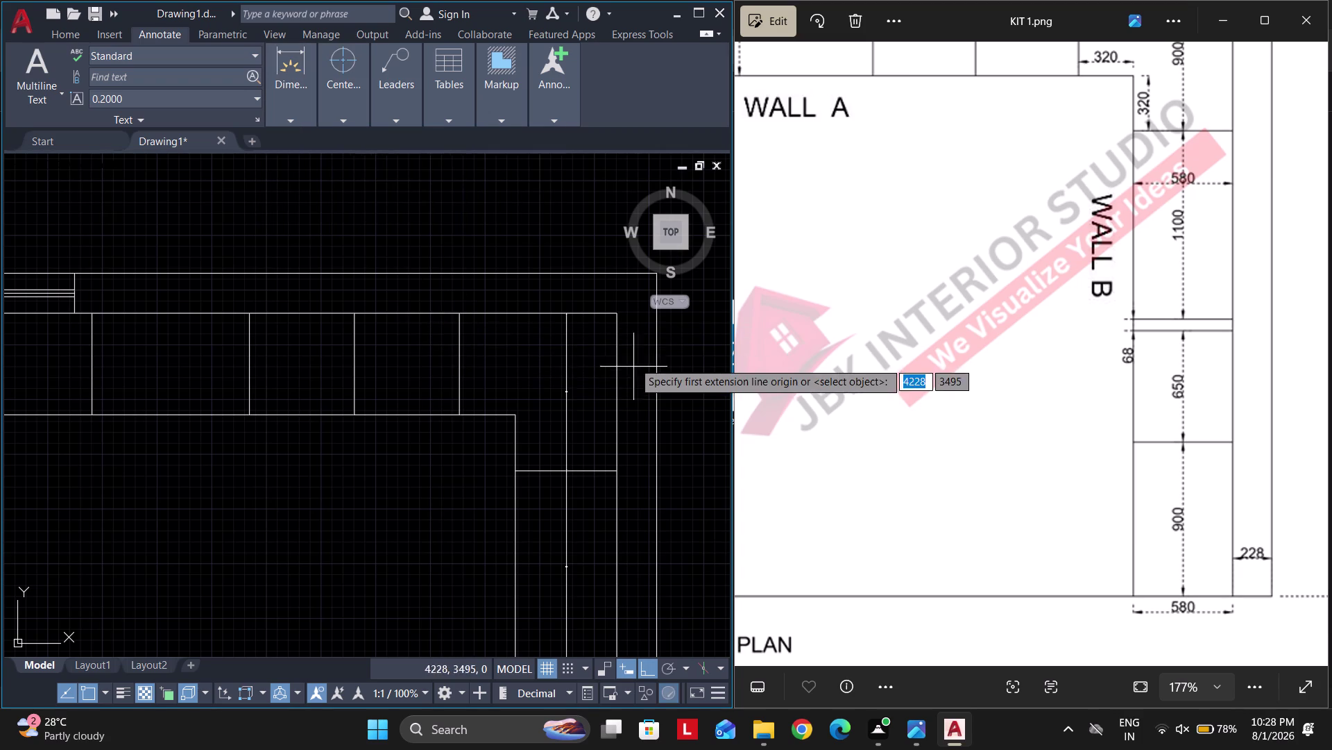
click(616, 363)
click(460, 371)
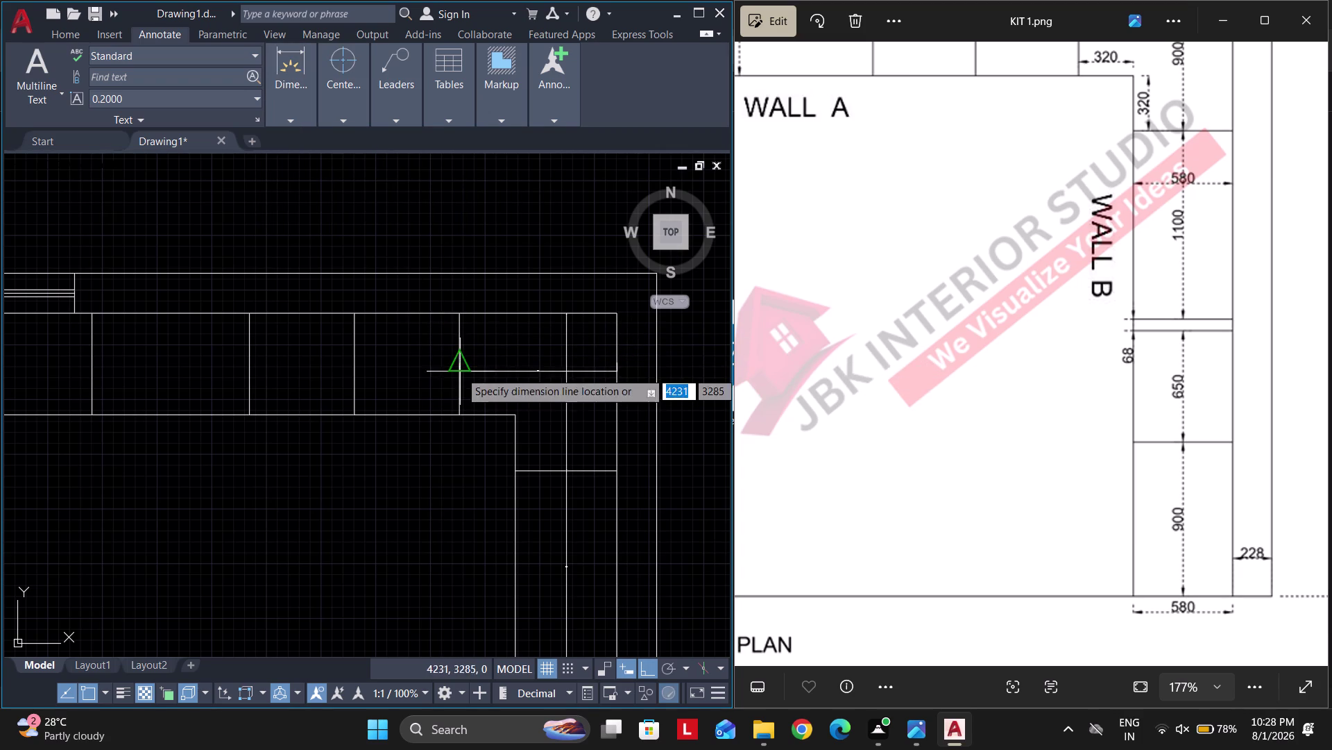
click(522, 361)
middle_drag(480, 362, 519, 374)
Dimension the remaining cabinet edges toward the left corner of the plan.
click(279, 109)
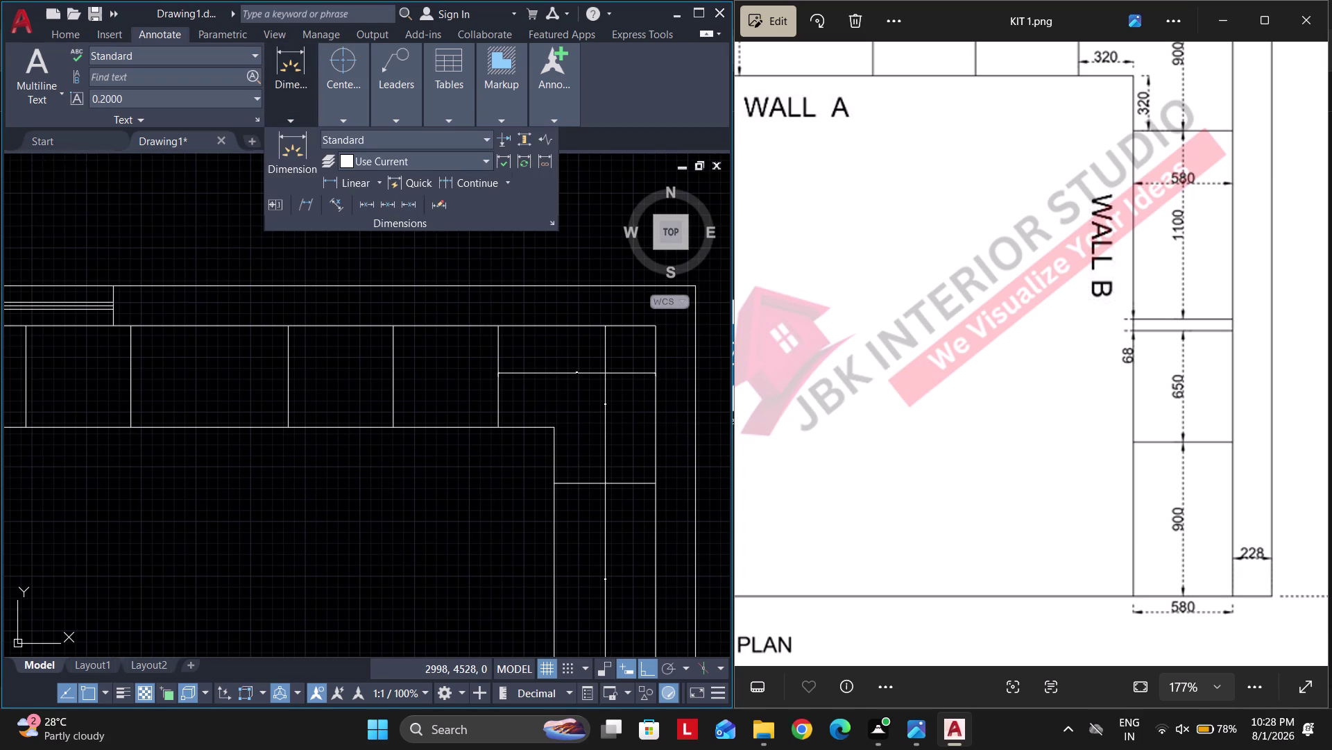
click(467, 183)
middle_drag(404, 356, 567, 352)
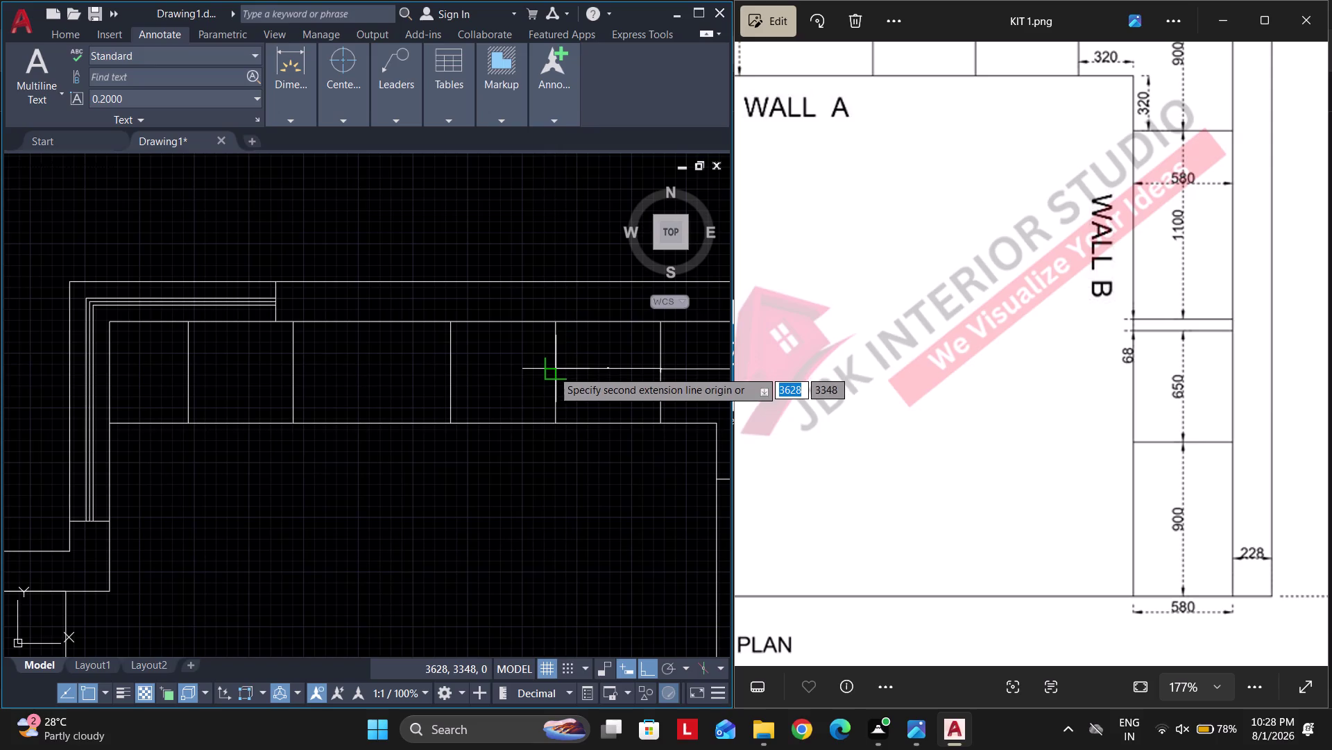
drag(552, 370, 545, 370)
click(455, 368)
scroll(up, 3)
middle_drag(363, 381, 527, 381)
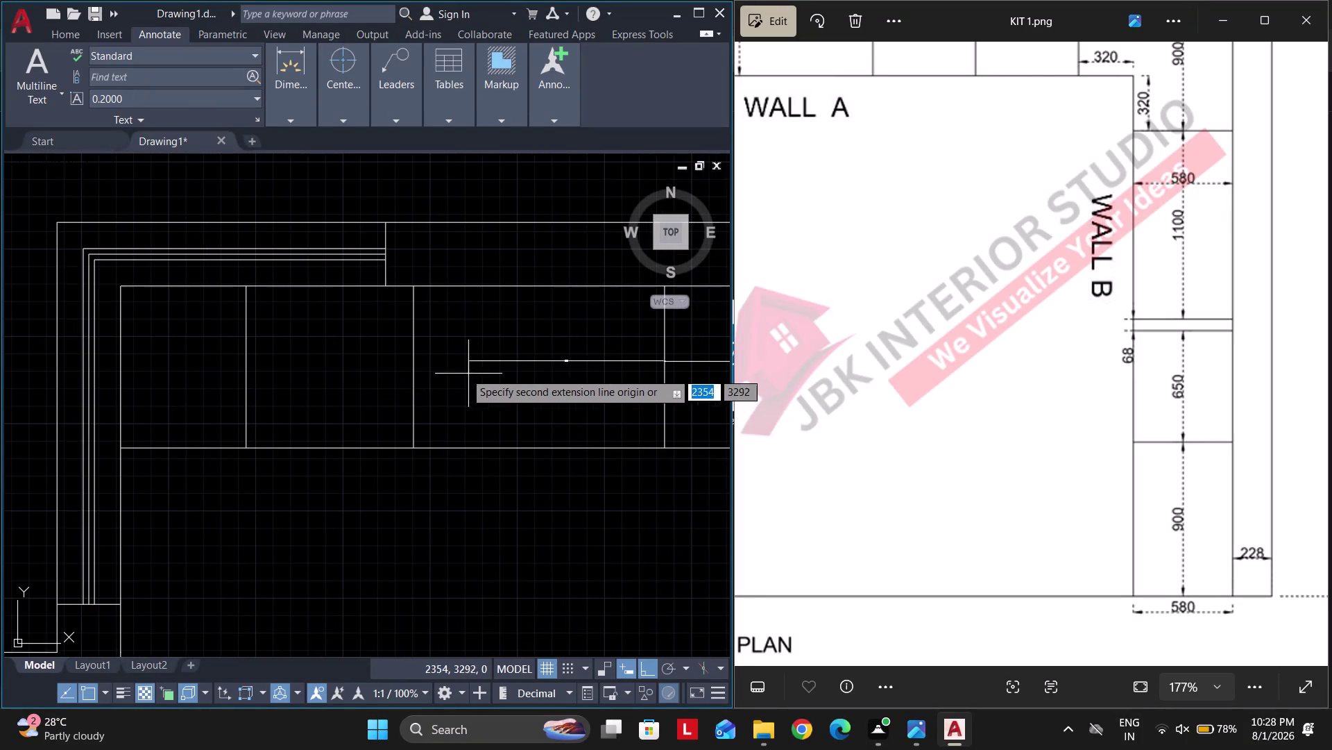
click(412, 360)
middle_drag(388, 365, 624, 403)
scroll(down, 3)
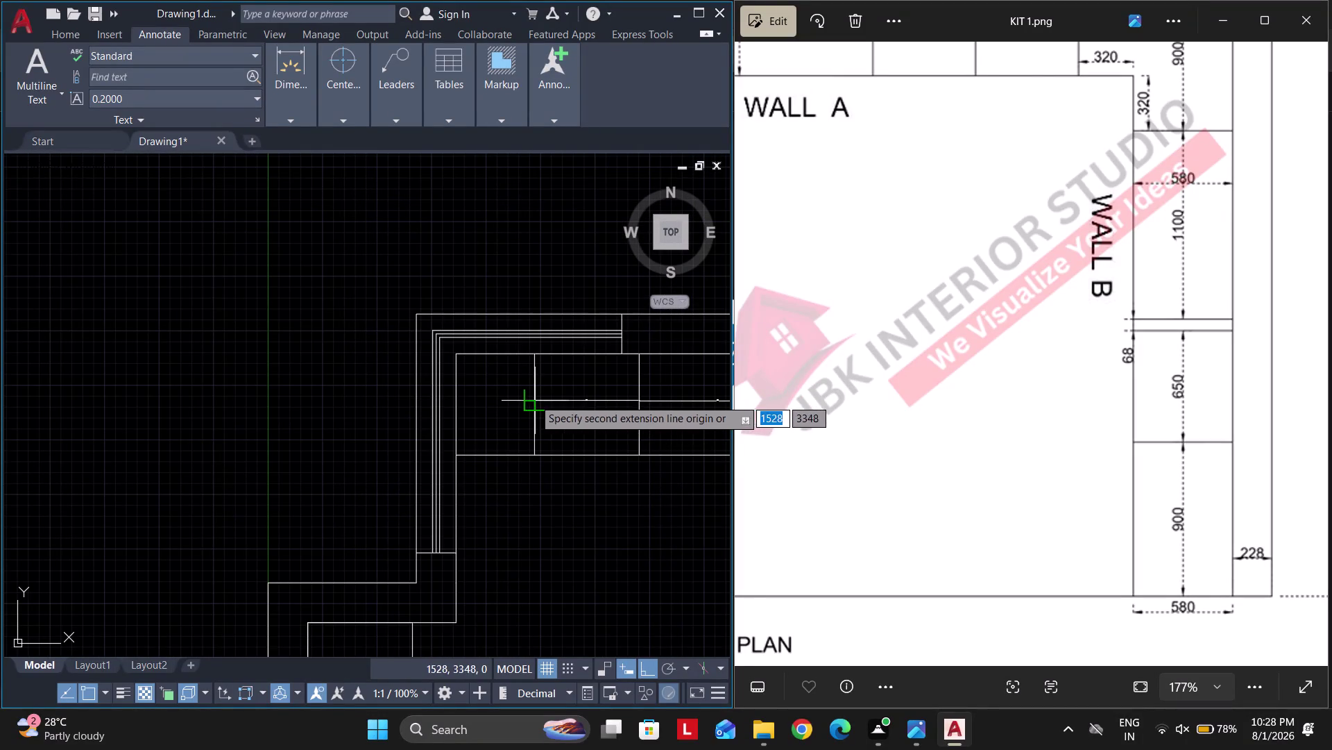
click(534, 399)
click(459, 401)
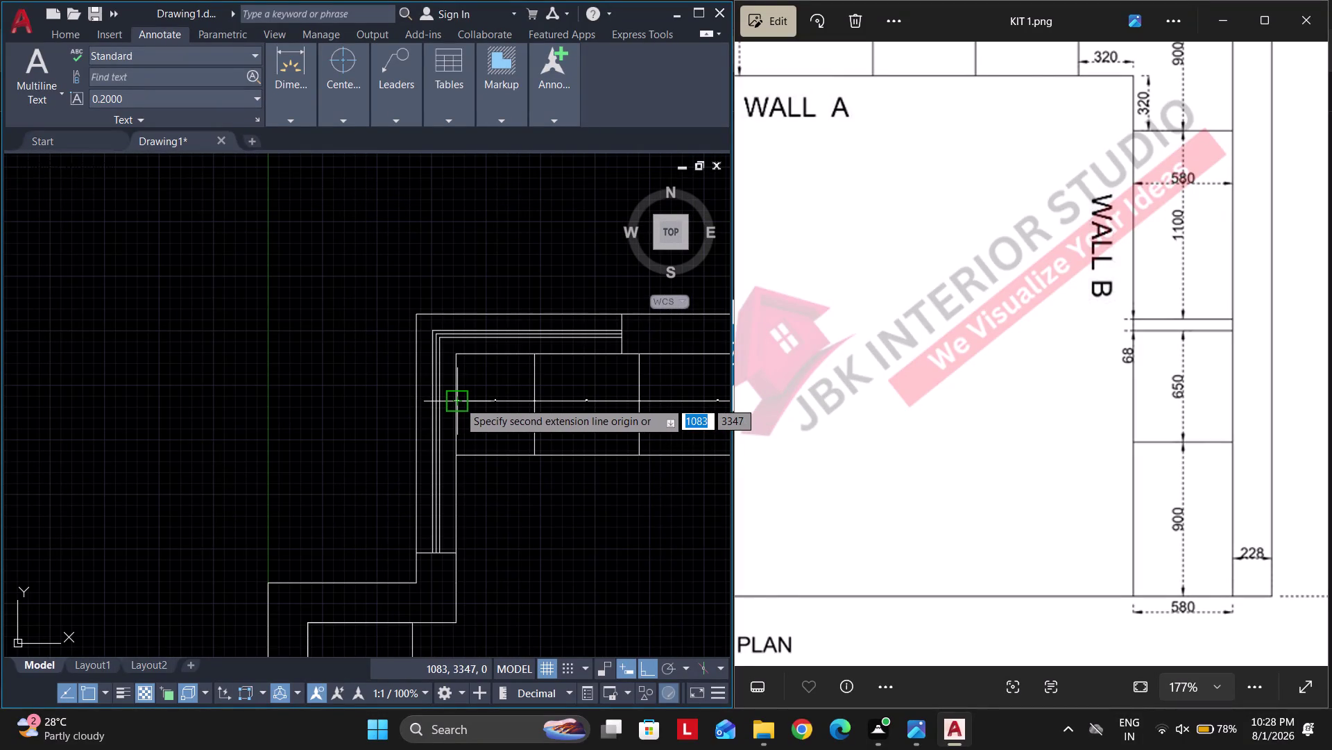
Exit the dimension command and open the Dimension Style Manager with D.
key(Escape)
scroll(down, 3)
key(Escape)
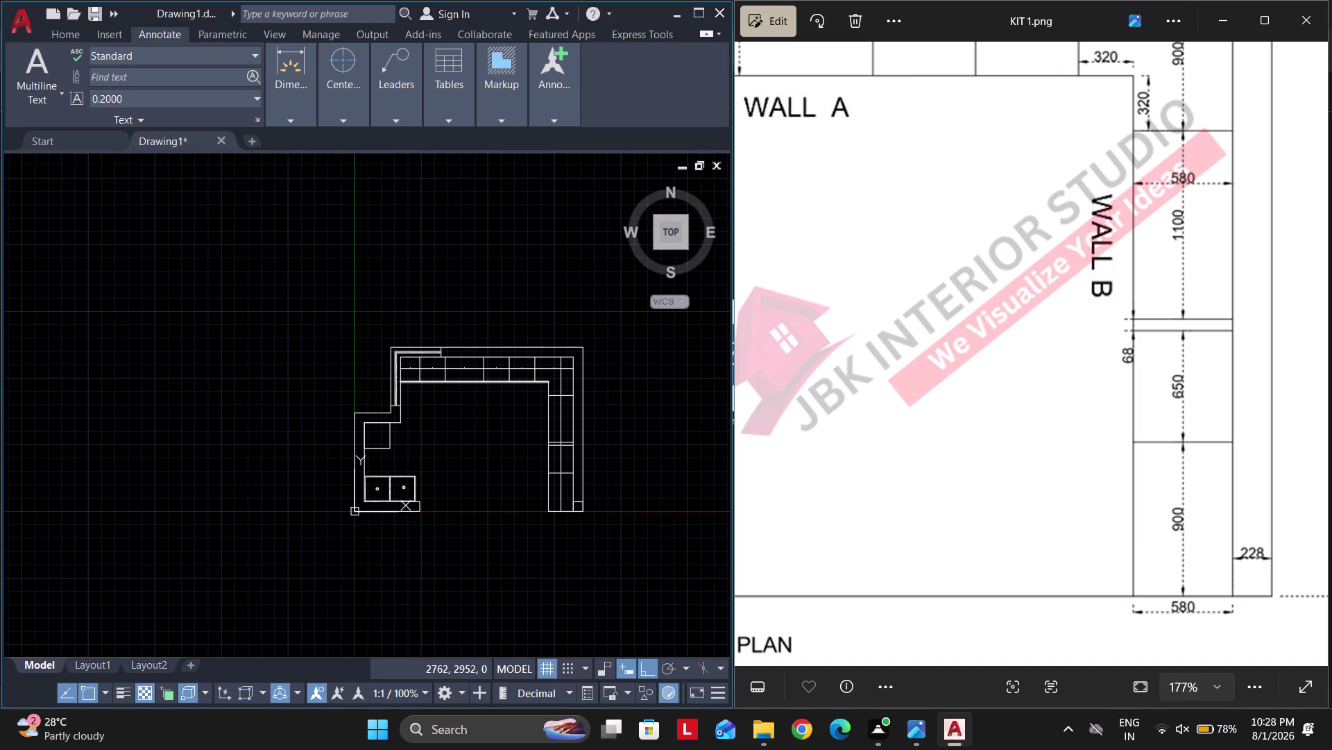
text(d)
key(space)
Modify the Standard style and set its arrow size to 25.
click(573, 325)
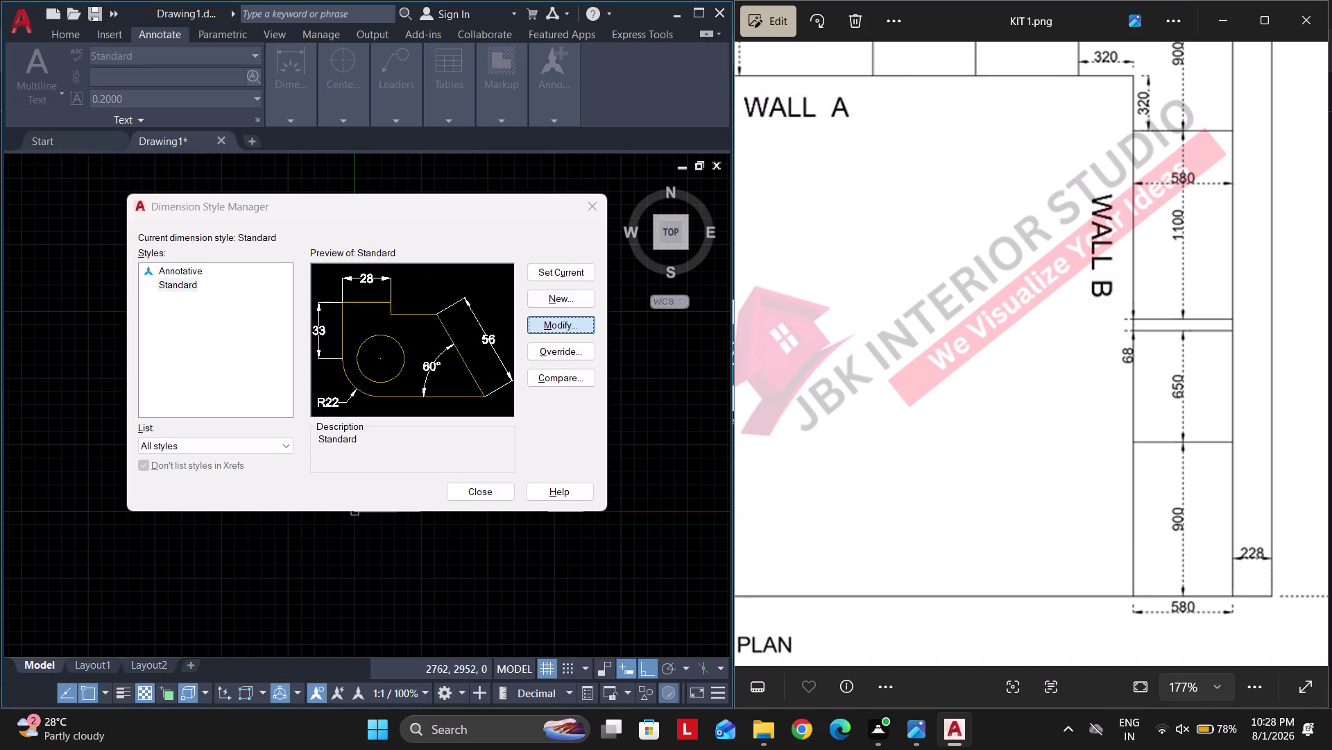
key(F5)
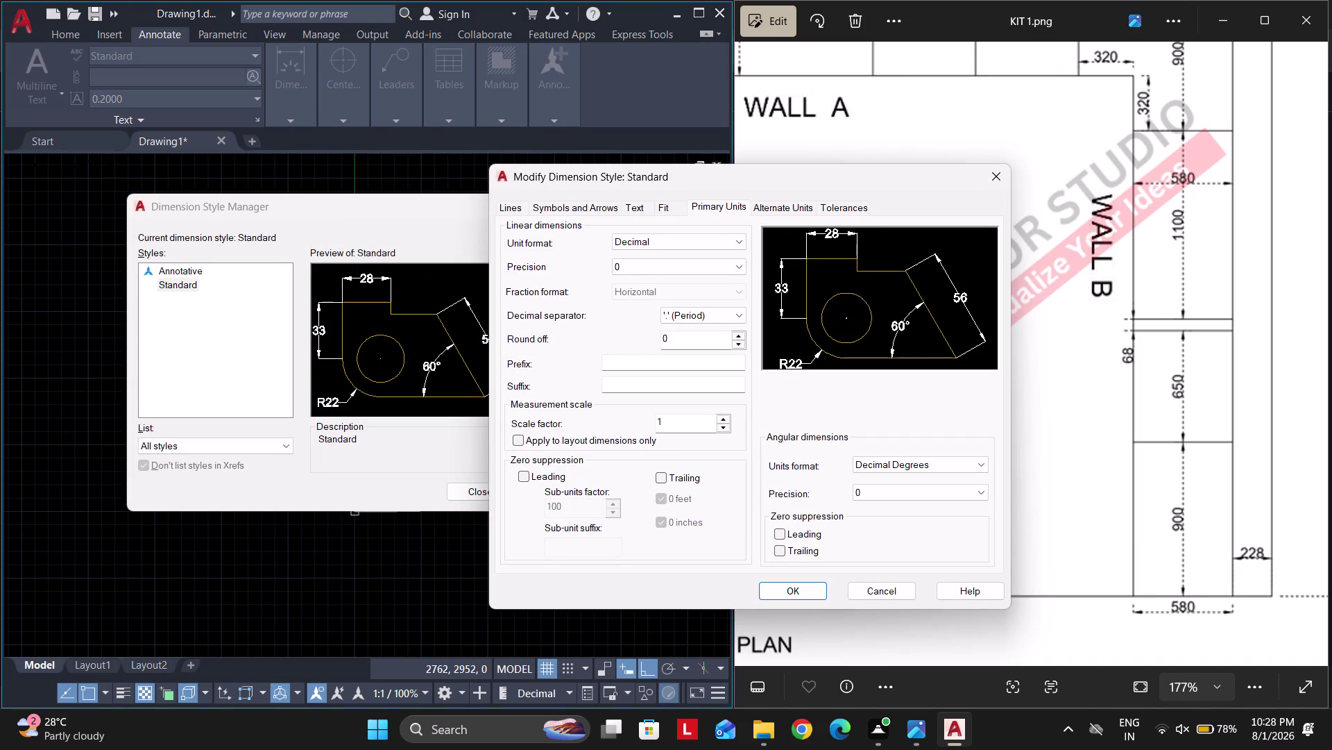
key(F5)
key(F5)
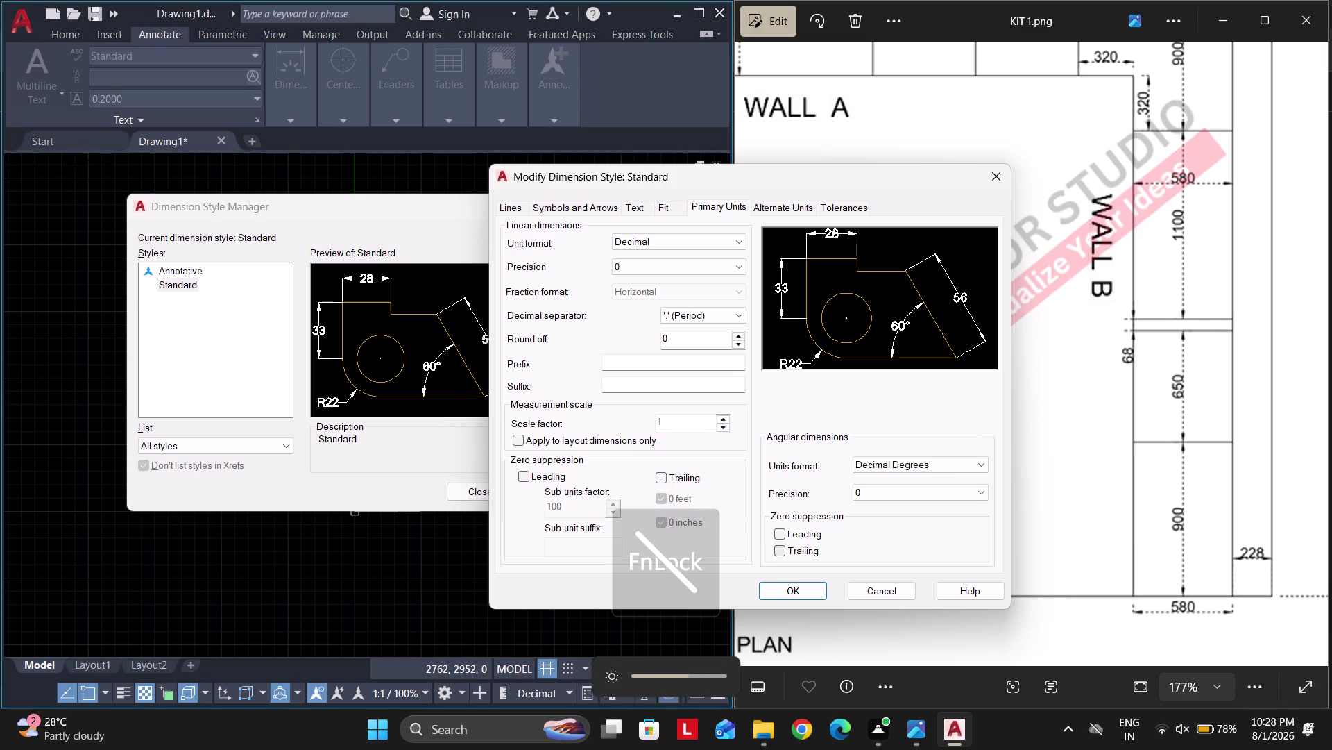
click(560, 202)
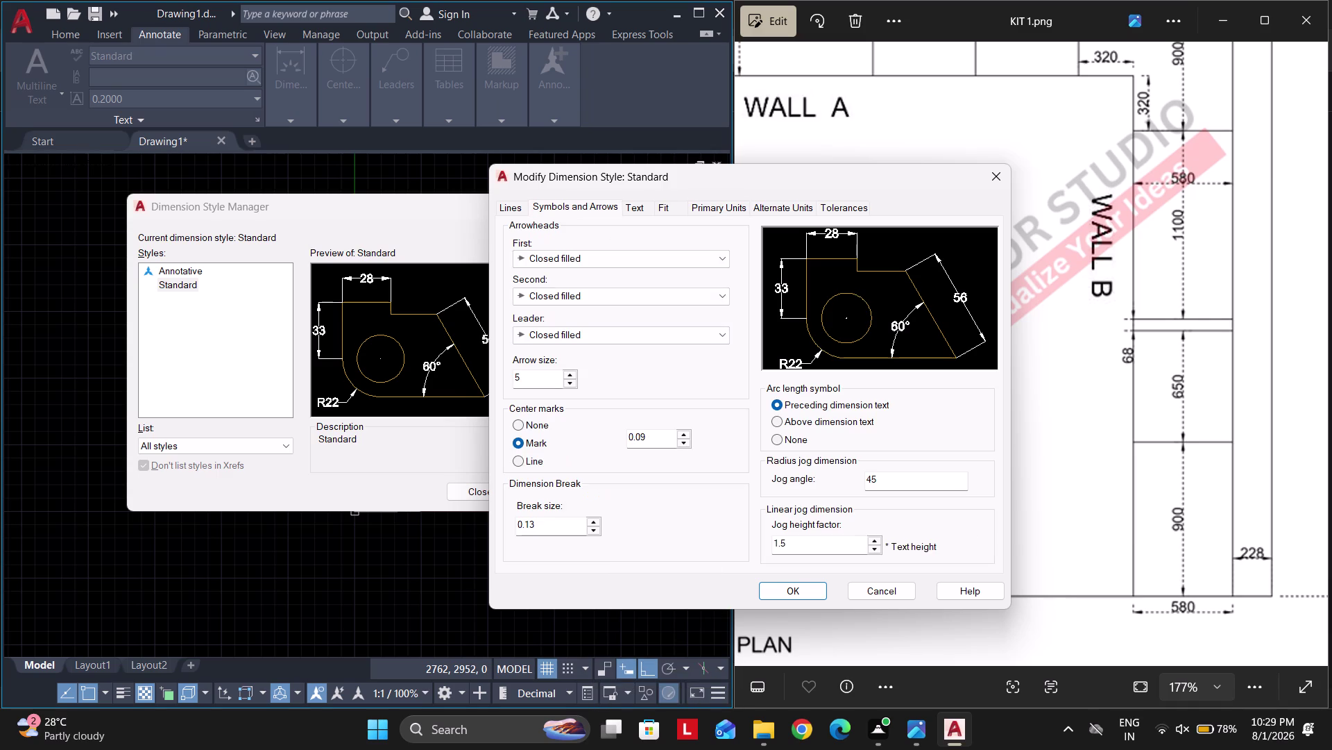
drag(546, 365, 510, 380)
drag(561, 377, 437, 395)
text(25)
key(Return)
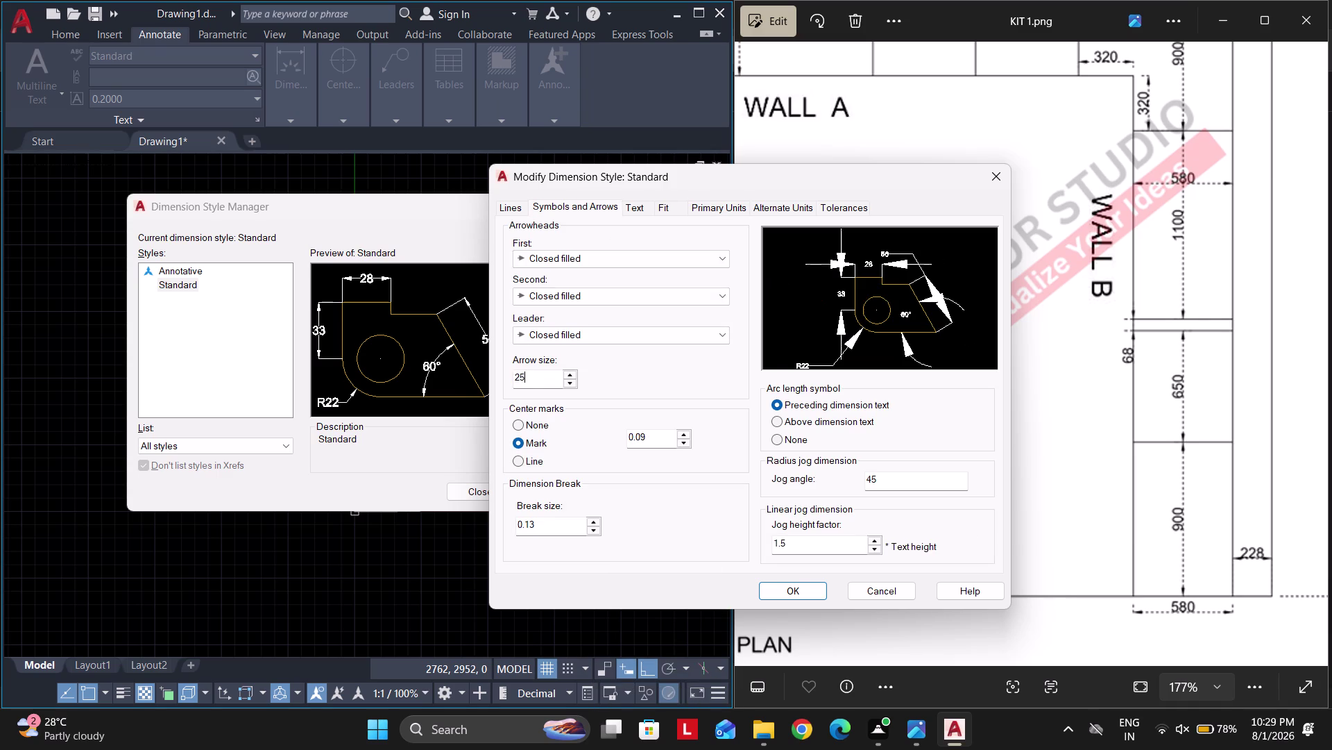
Set the dimension text height to 25 and accept the style changes.
click(645, 209)
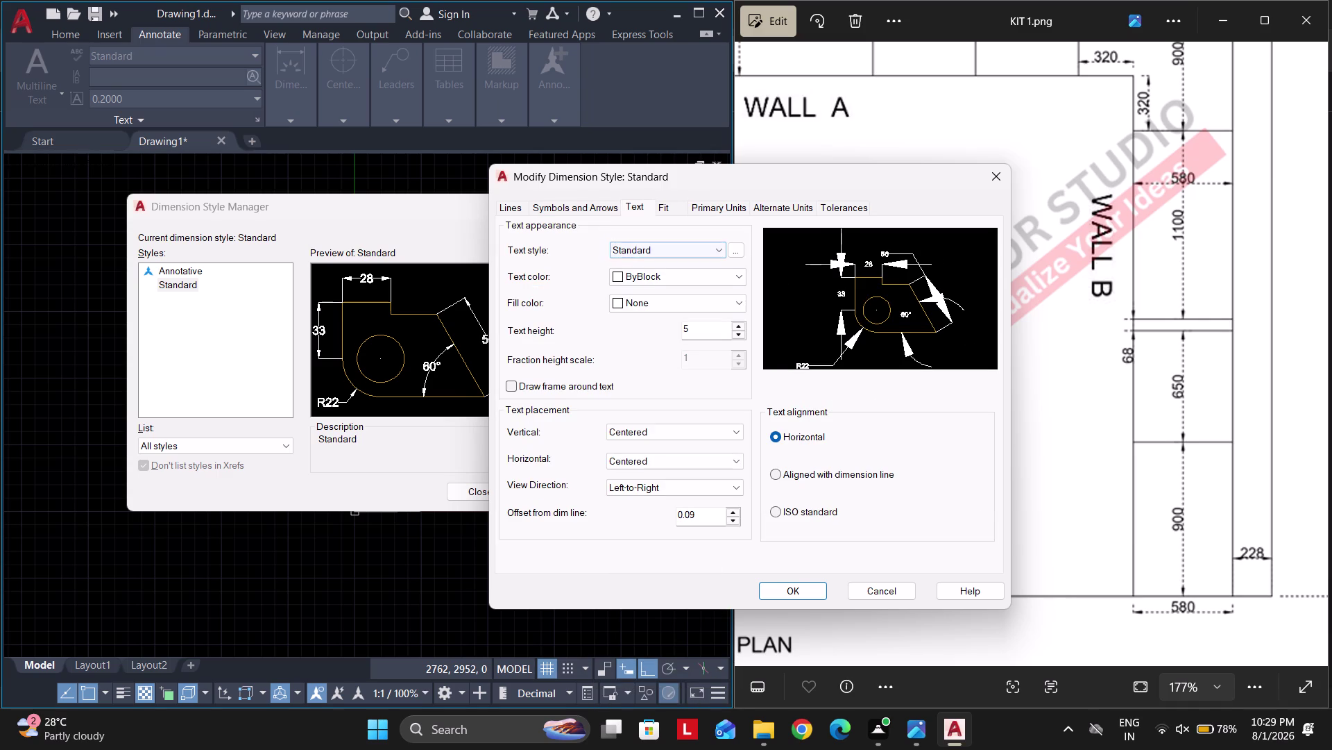
drag(704, 333, 582, 333)
text(25)
key(Return)
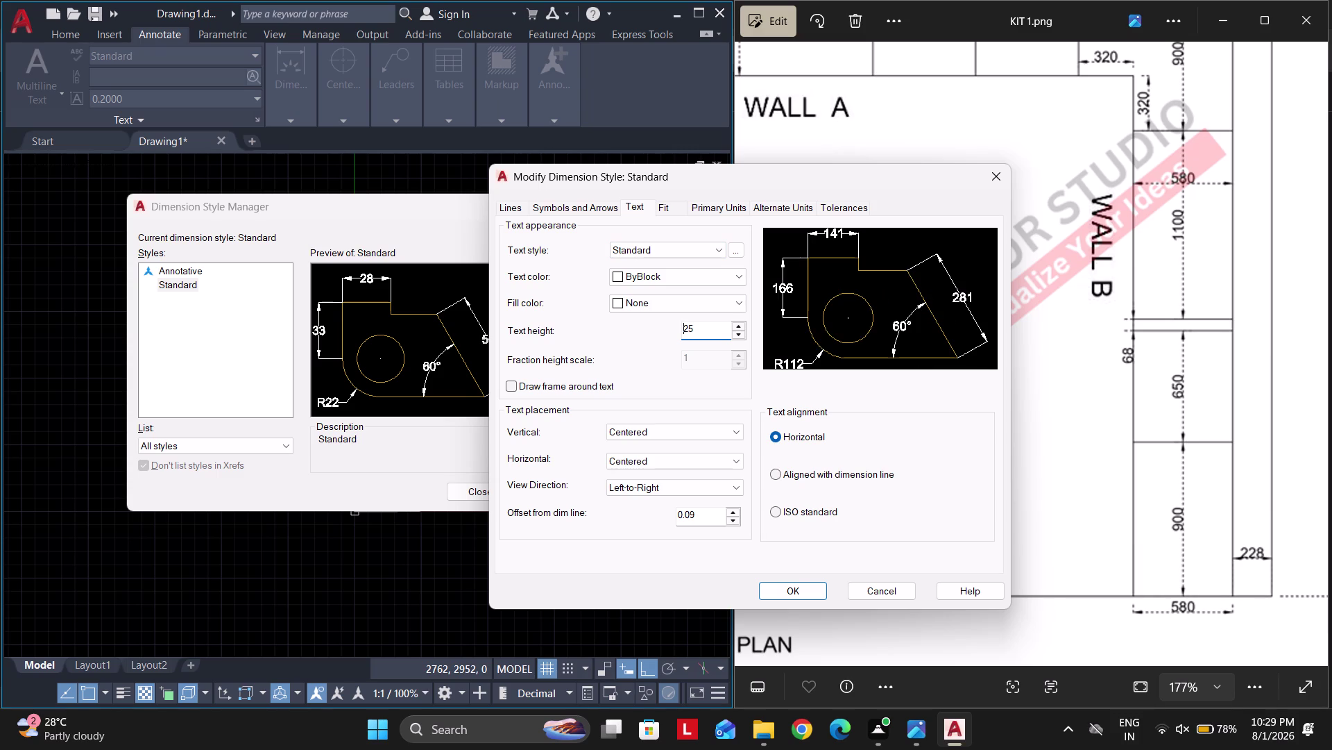
click(795, 597)
click(481, 494)
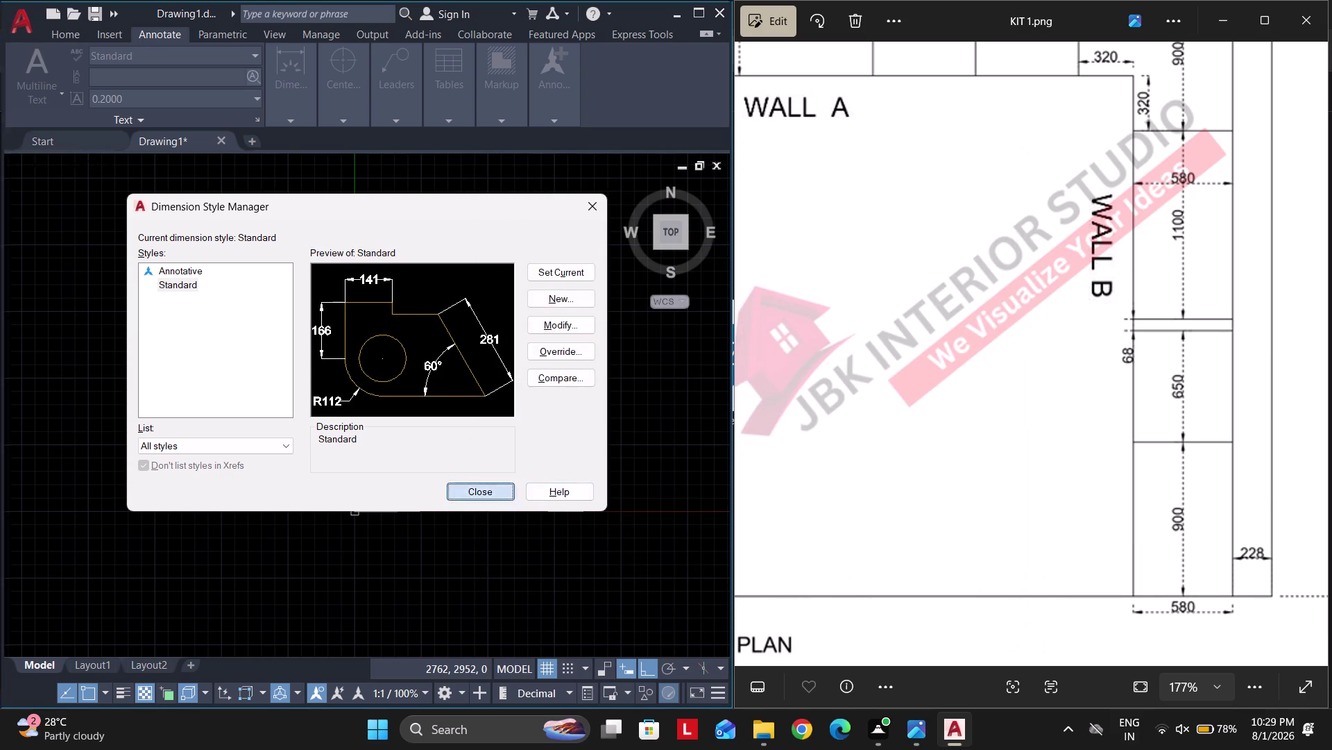
Compare the dimensioned cabinets against the Wall A dimensions in the reference image.
scroll(up, 3)
scroll(up, 3)
middle_drag(457, 397, 504, 386)
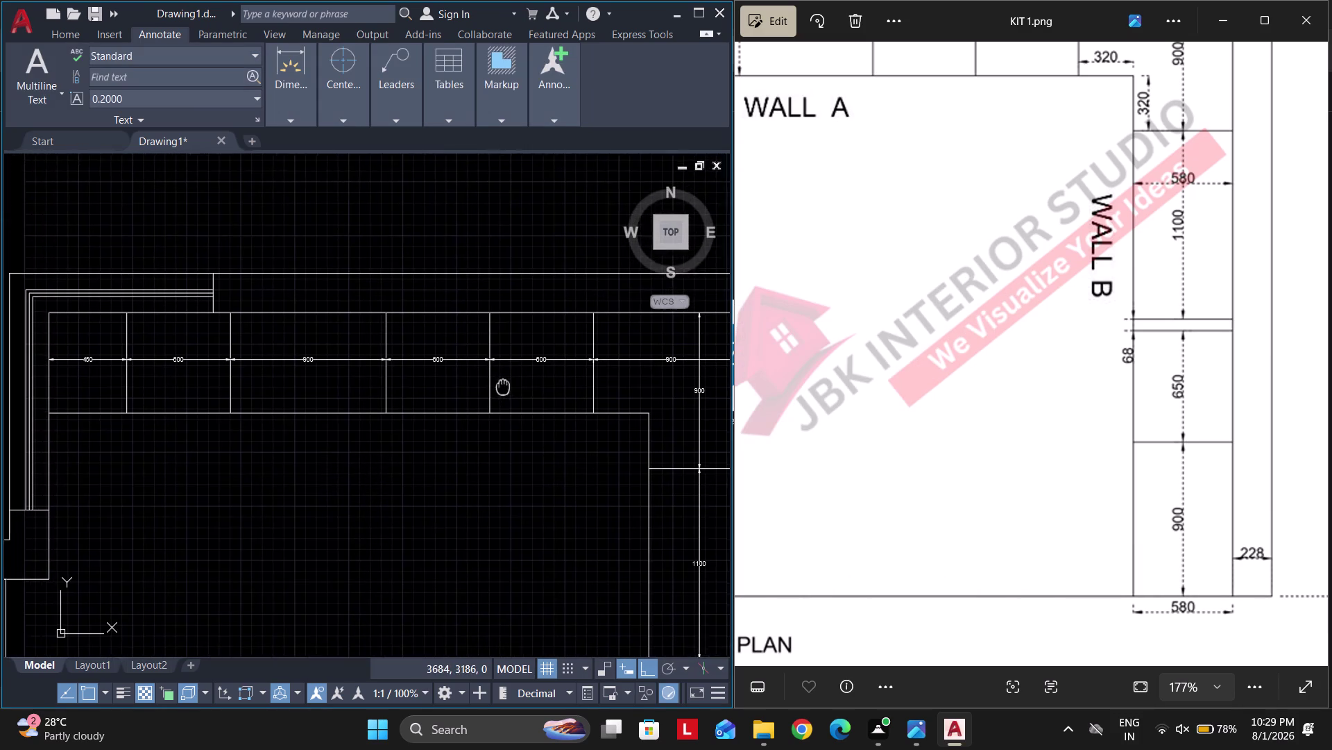
middle_drag(504, 386, 512, 384)
scroll(down, 3)
scroll(down, 3)
drag(1000, 307, 1044, 354)
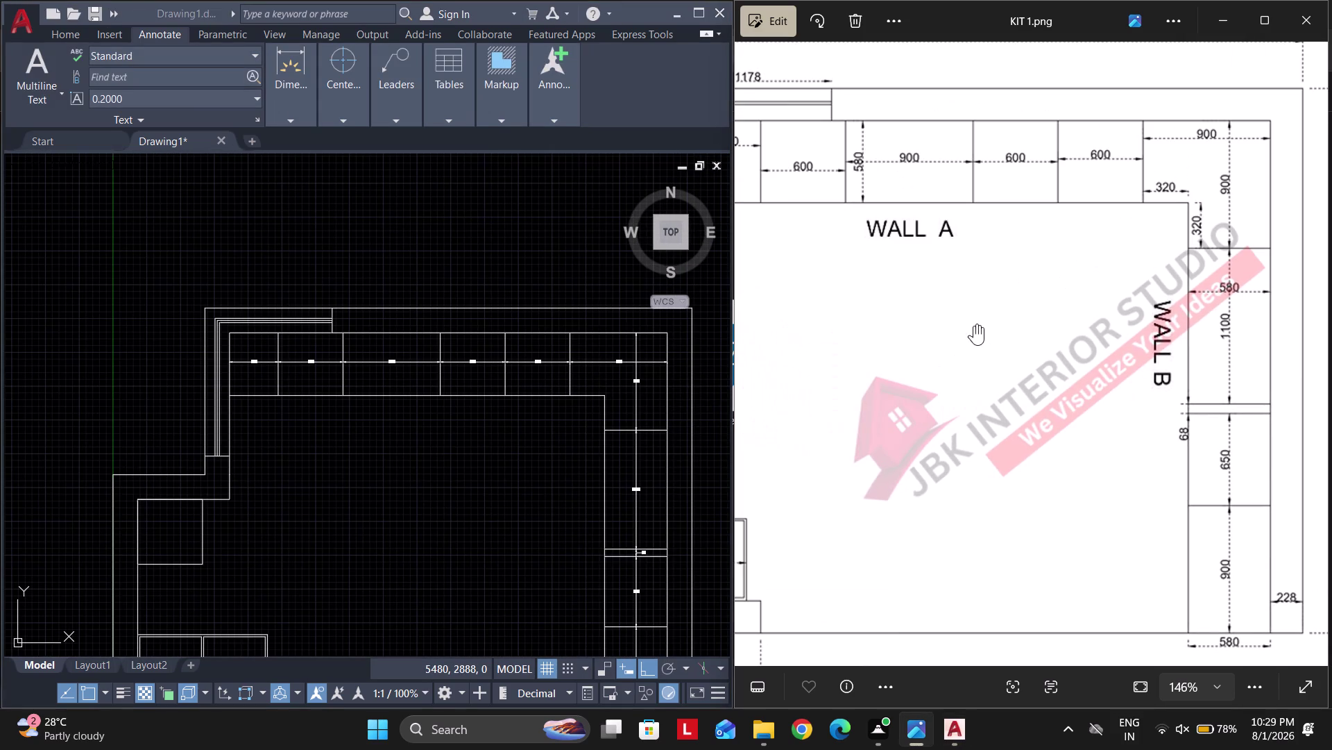
middle_drag(424, 379, 535, 406)
middle_drag(460, 414, 584, 452)
Write a 'WALL A' text label below the Wall A cabinets.
key(t)
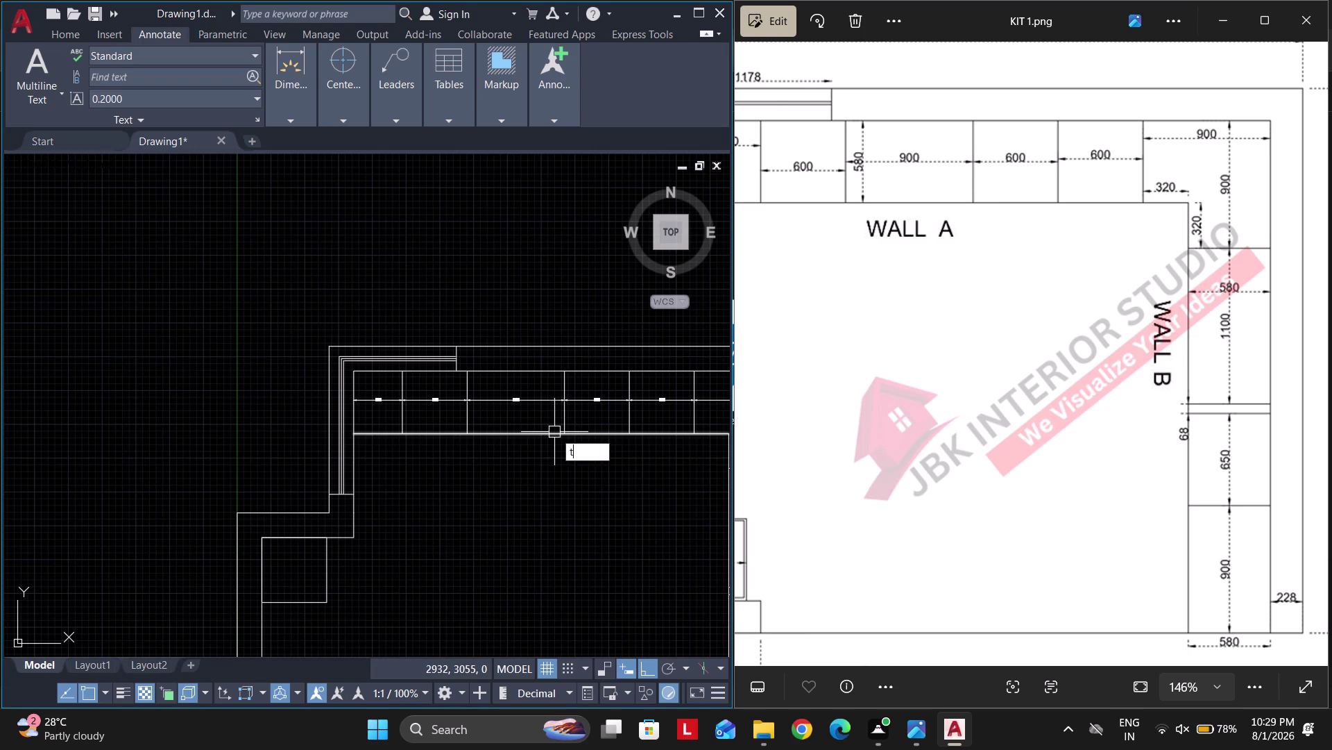
key(space)
scroll(up, 3)
click(437, 456)
middle_drag(622, 508, 508, 458)
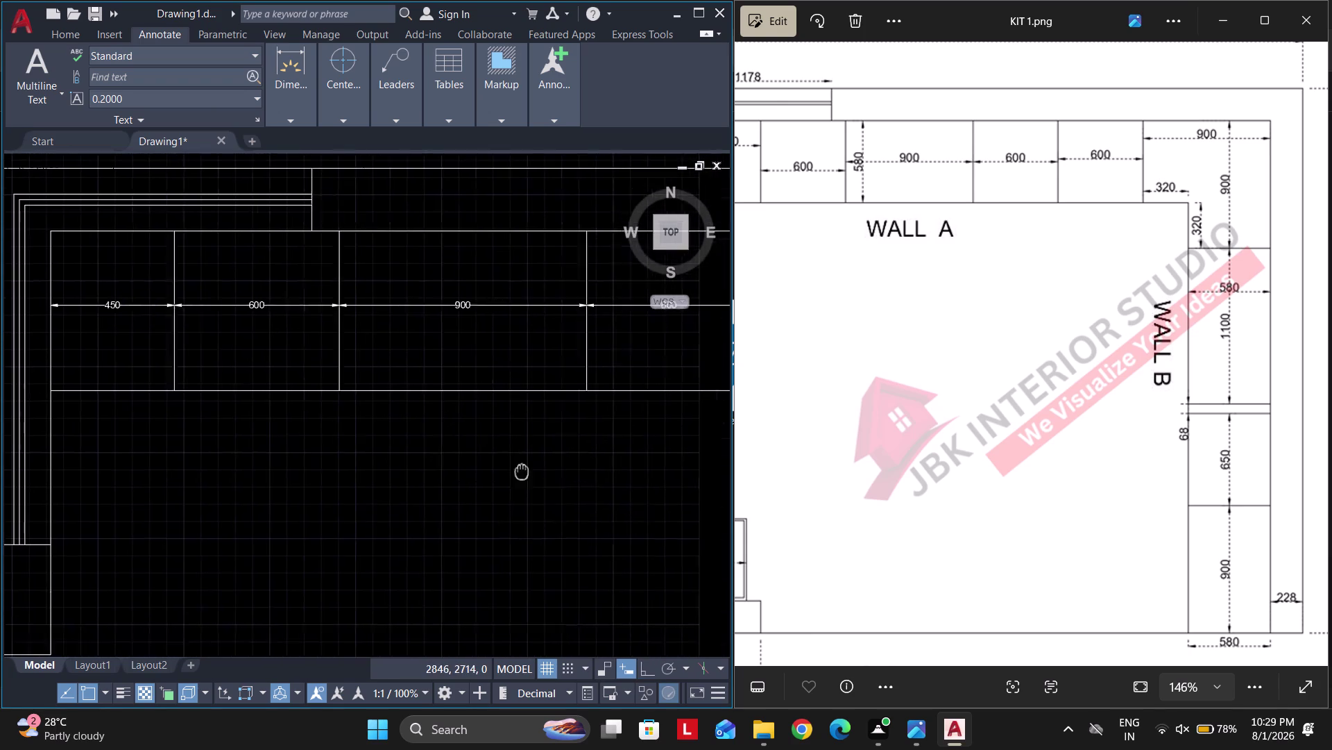
middle_drag(507, 458, 495, 443)
scroll(down, 3)
click(627, 449)
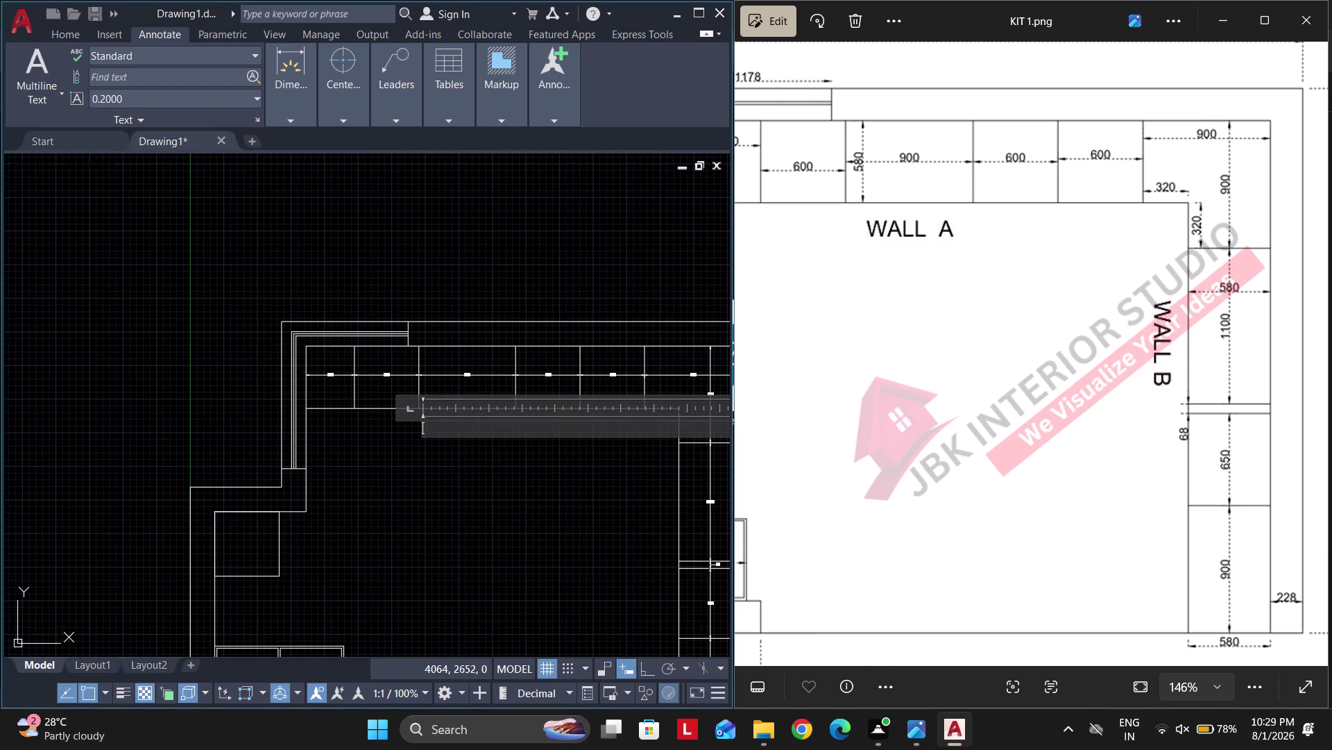
text(WALL)
key(space)
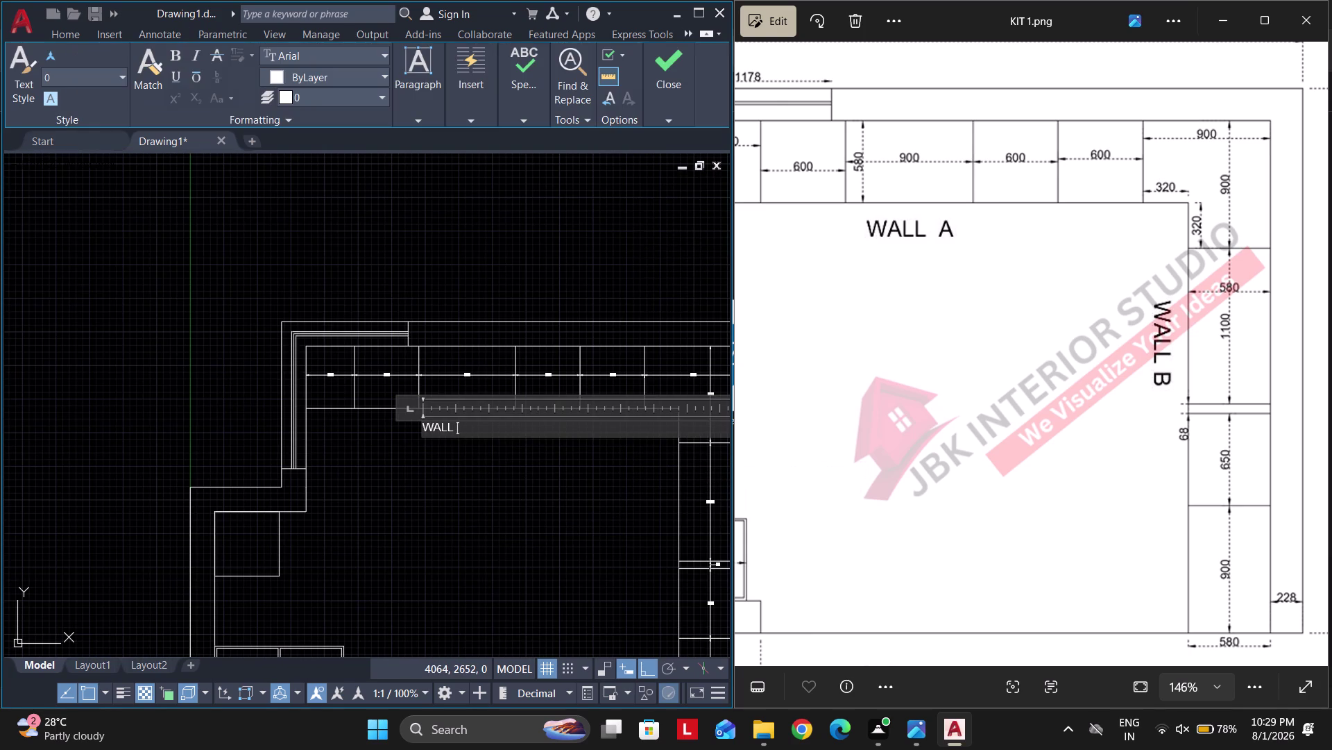
text(A)
scroll(up, 3)
Set the WALL A label's text height to 25.
drag(477, 436, 361, 439)
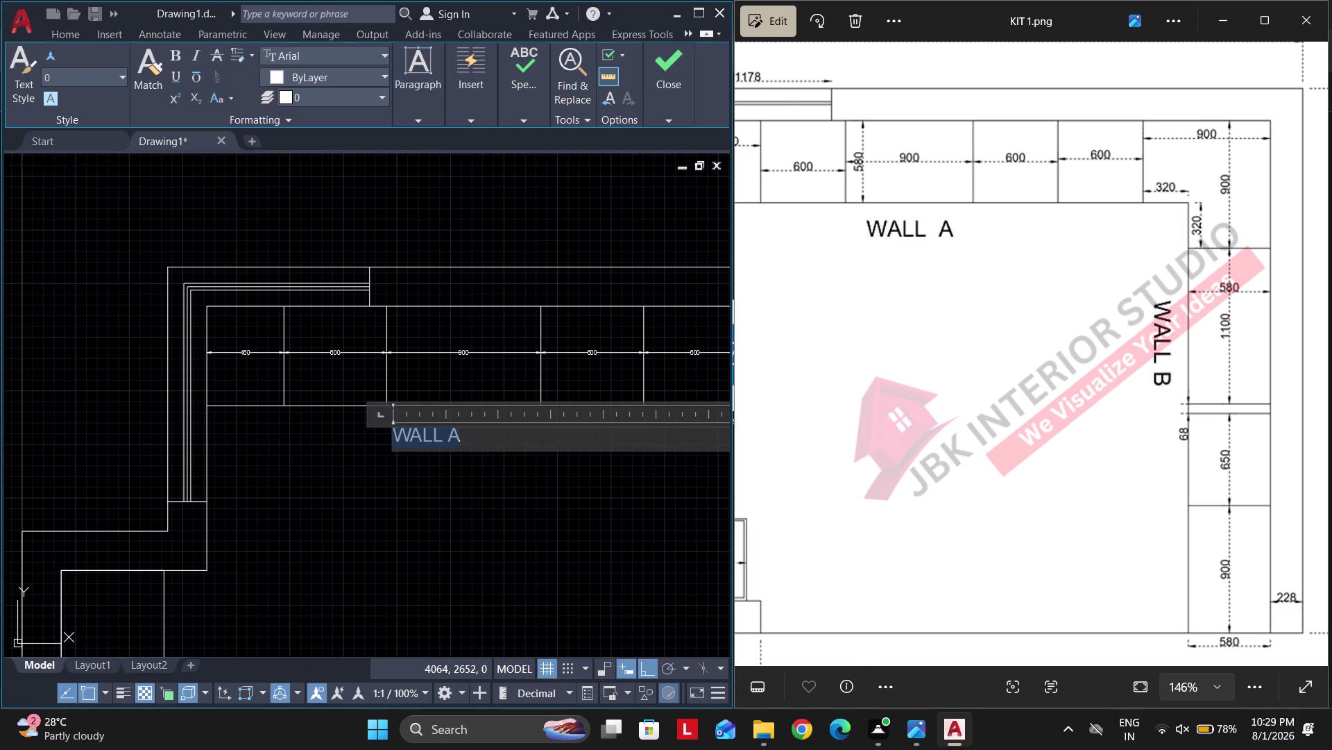
click(84, 73)
text(25)
key(Return)
click(474, 221)
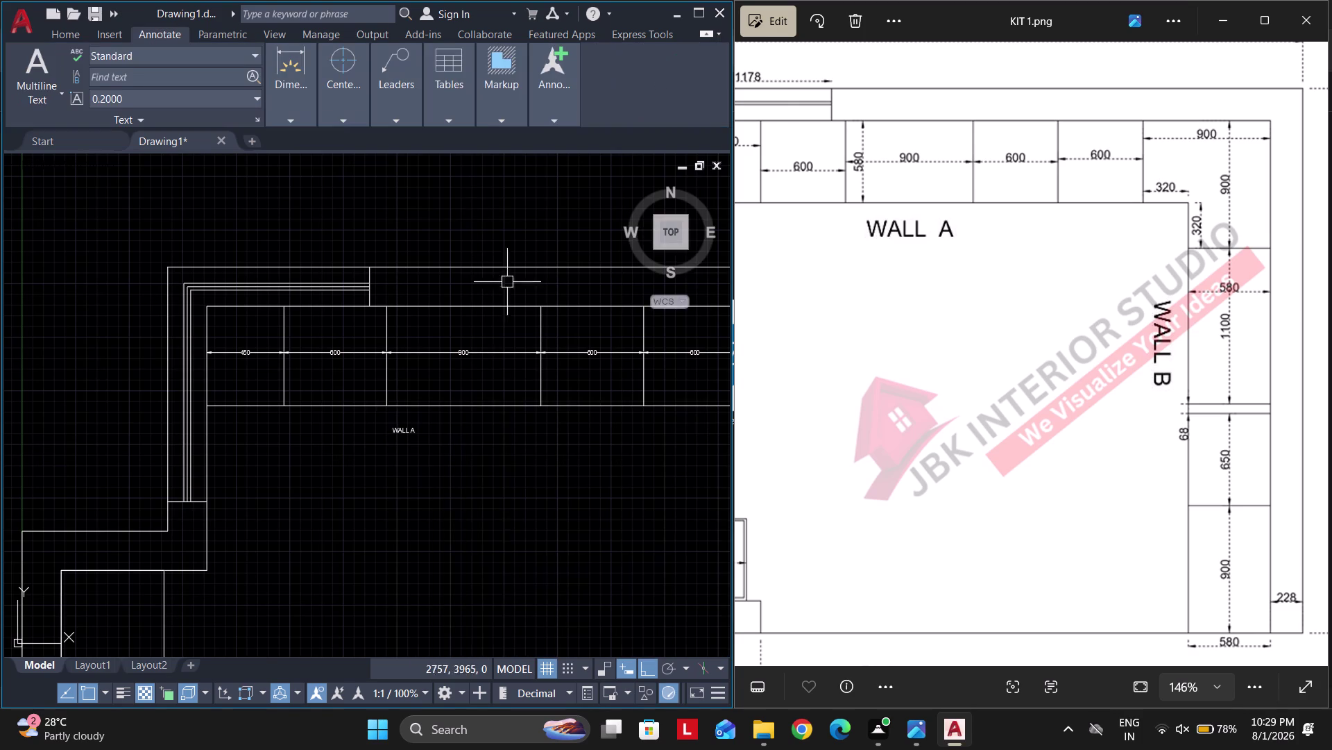
Reopen the WALL A label and increase its text height to 50.
scroll(down, 3)
scroll(up, 3)
click(406, 445)
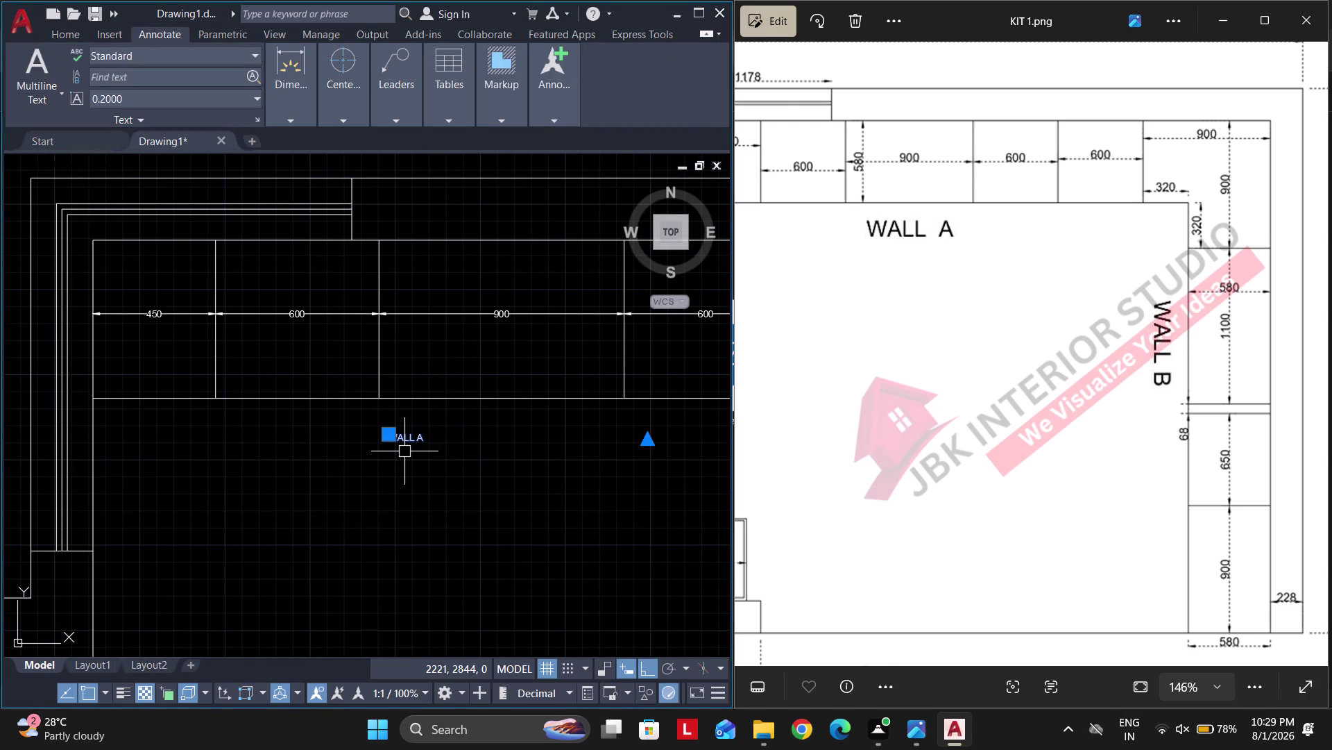
double_click(407, 436)
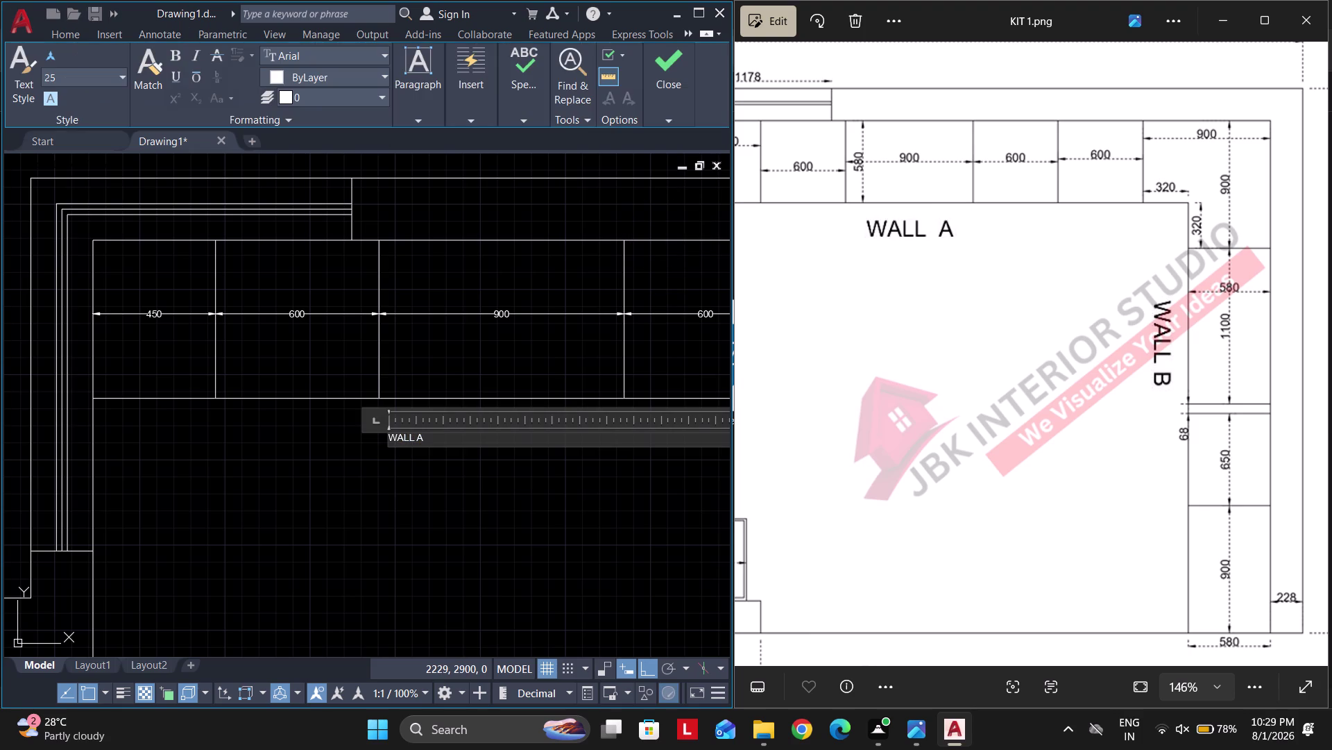
drag(443, 444, 306, 447)
drag(437, 436, 358, 442)
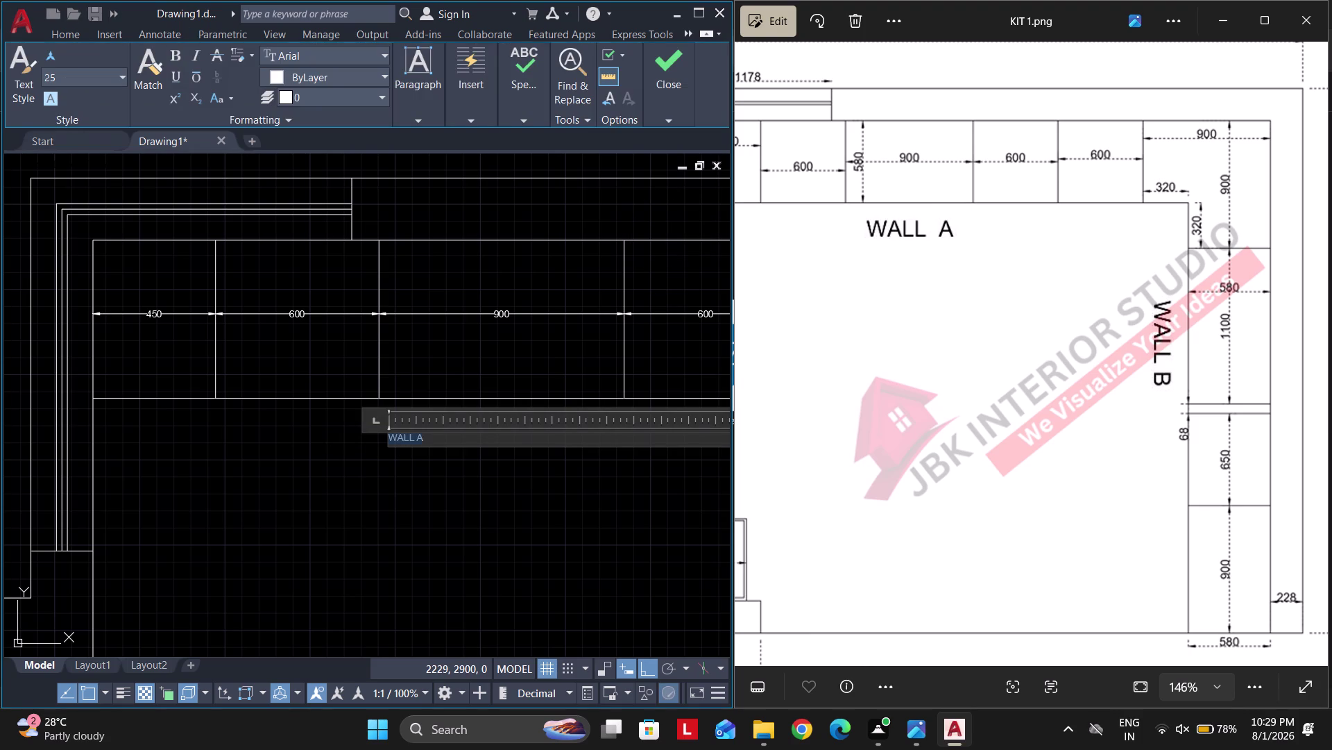
click(86, 69)
text(50)
key(Return)
scroll(down, 3)
click(533, 521)
scroll(up, 3)
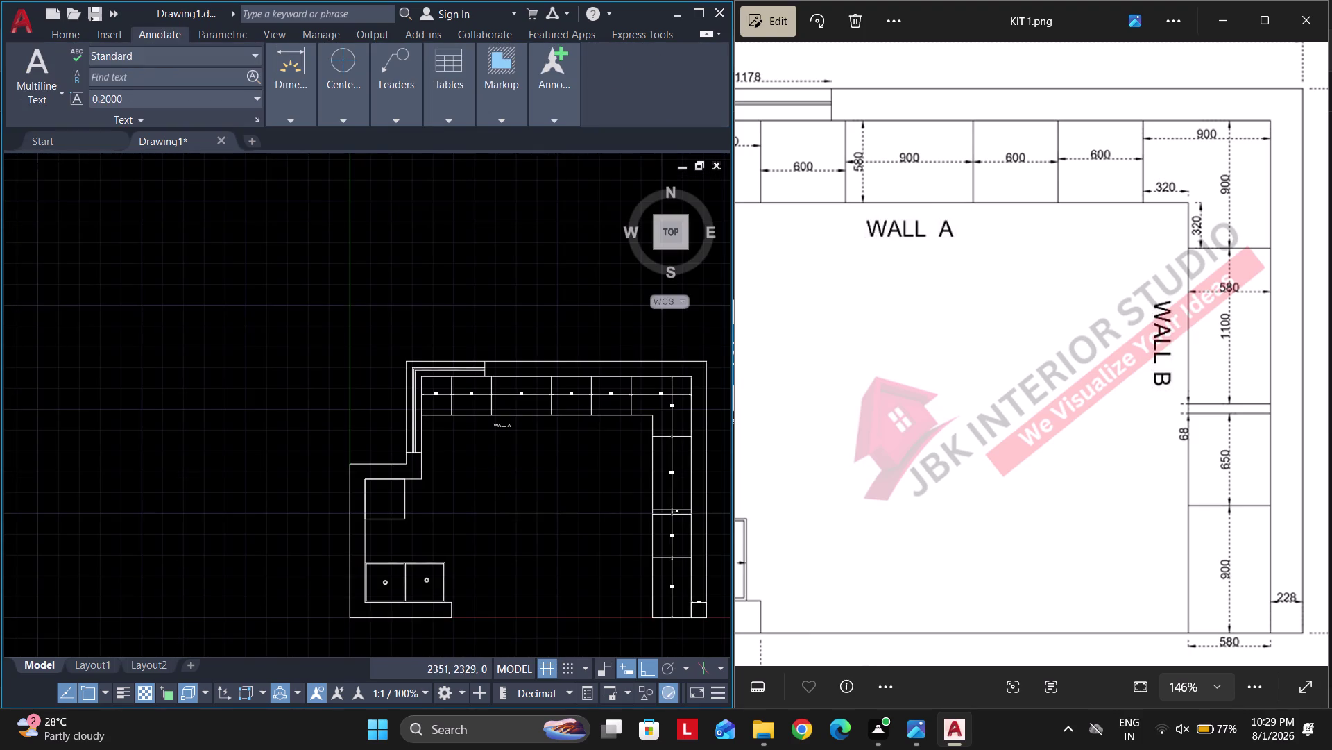
Copy the WALL A label to a spot near the Wall B cabinets.
click(511, 404)
text(C)
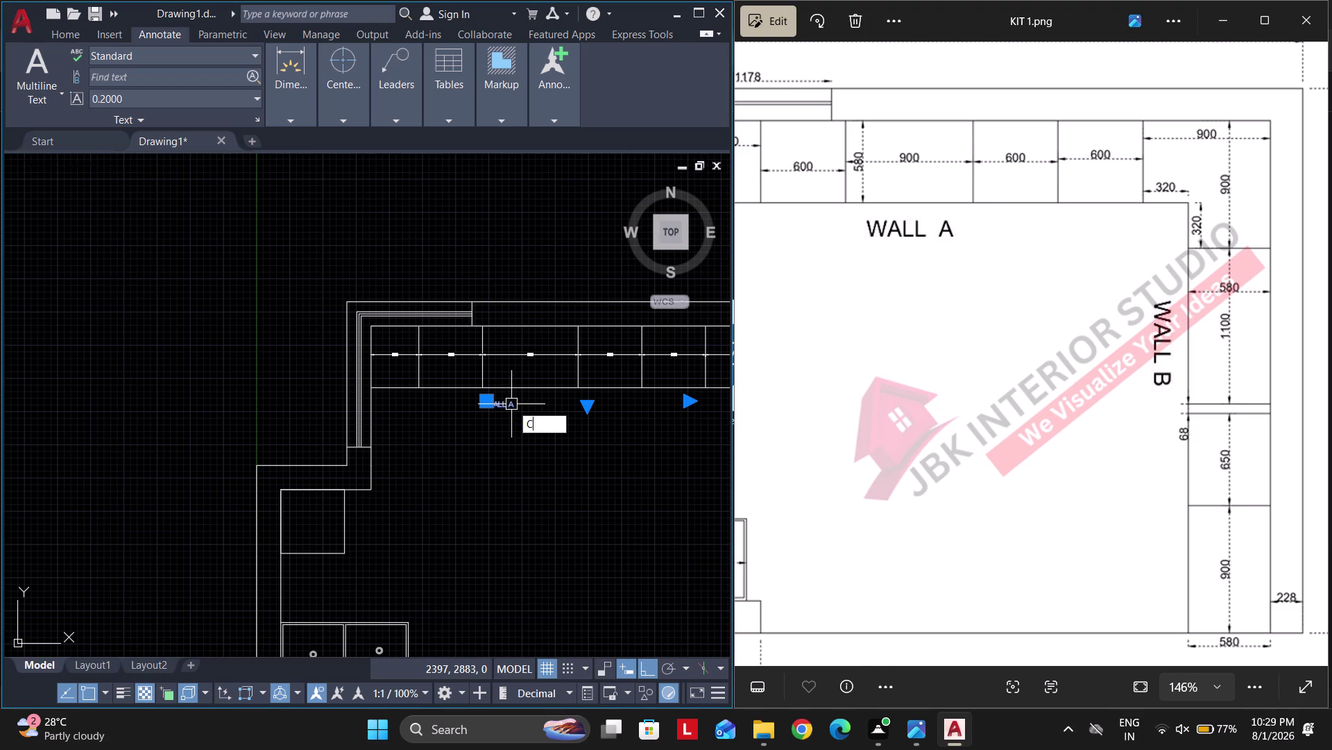
text(O)
key(space)
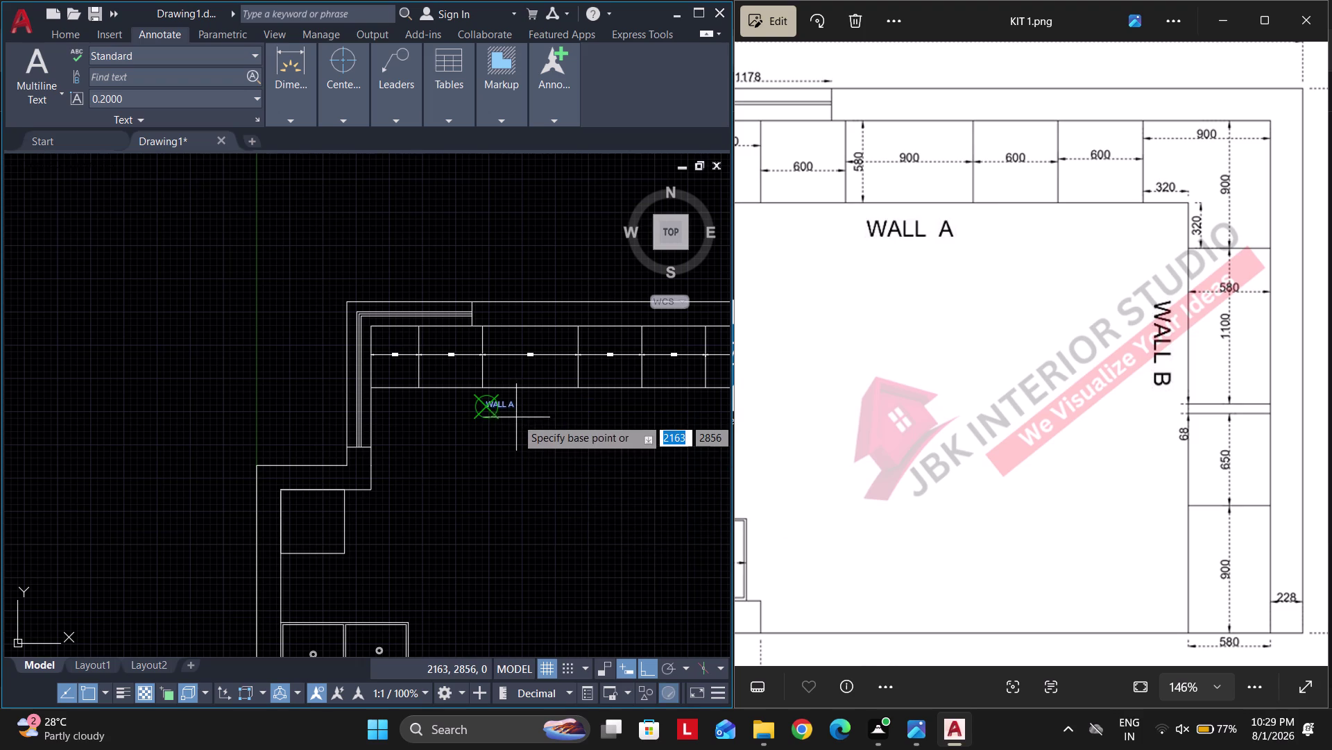
click(508, 418)
middle_drag(606, 493, 382, 406)
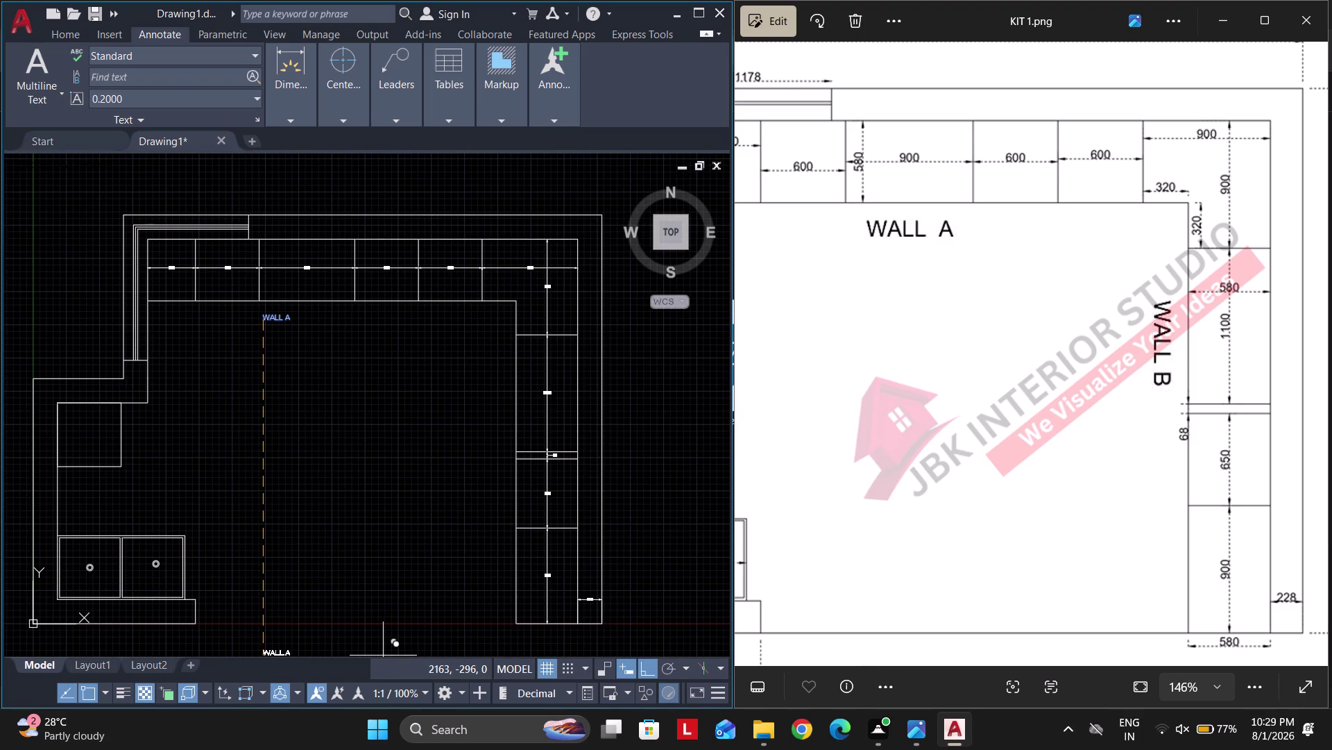
click(649, 673)
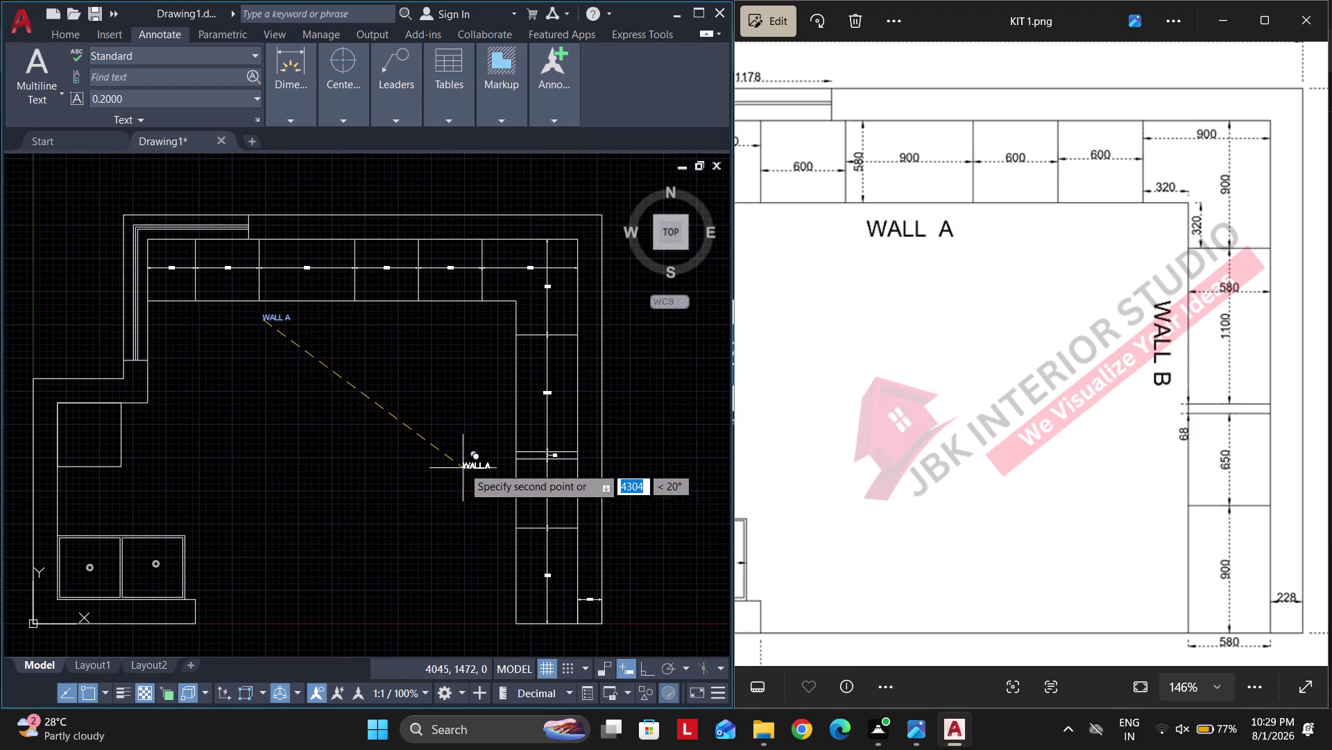
click(469, 458)
key(Escape)
Rotate the copied label 90° so it stands vertical.
scroll(up, 3)
click(653, 663)
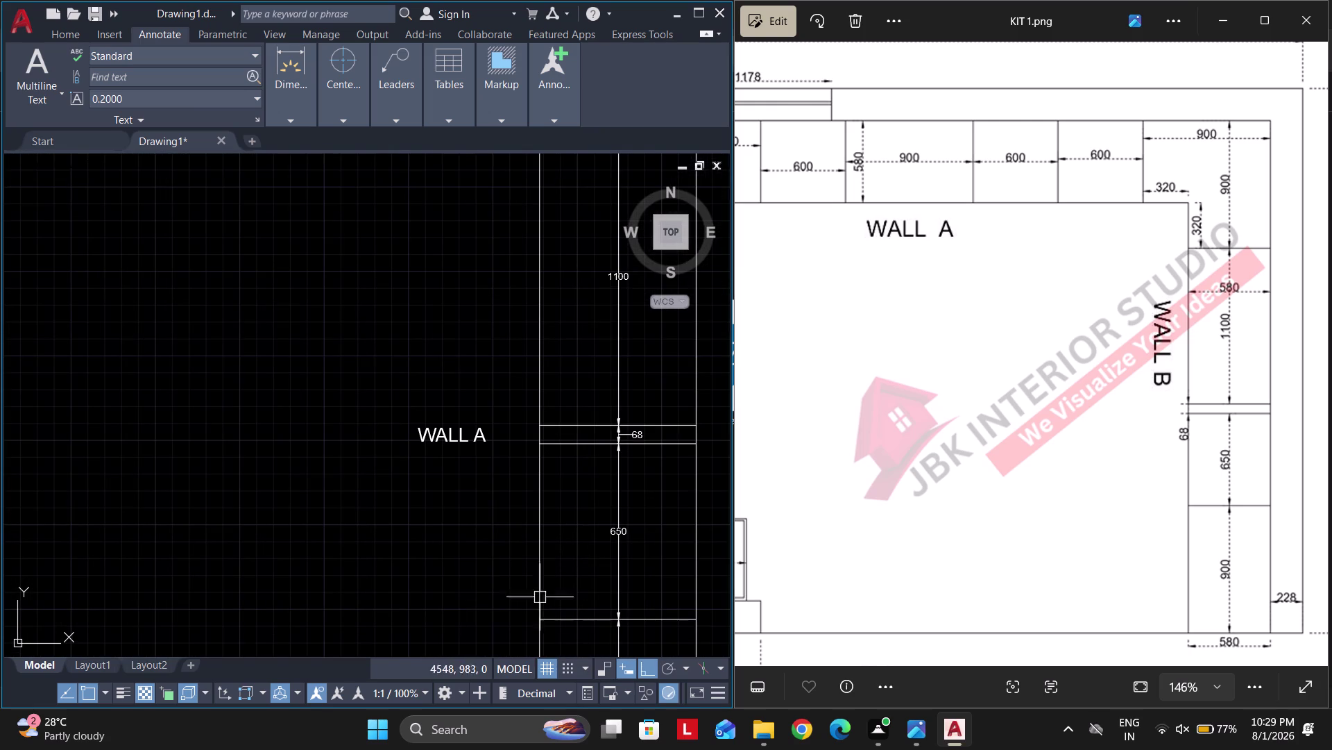
drag(511, 518, 475, 454)
click(392, 324)
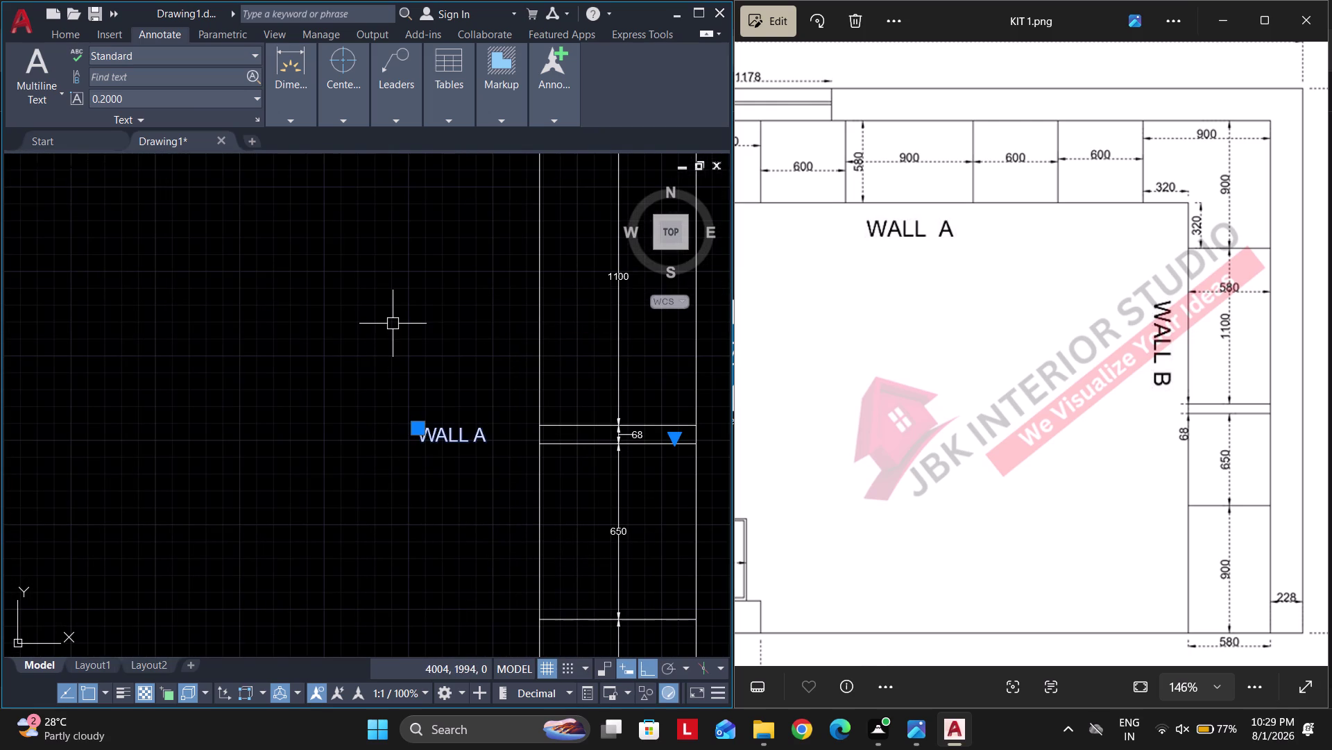
text(RO)
key(space)
click(487, 447)
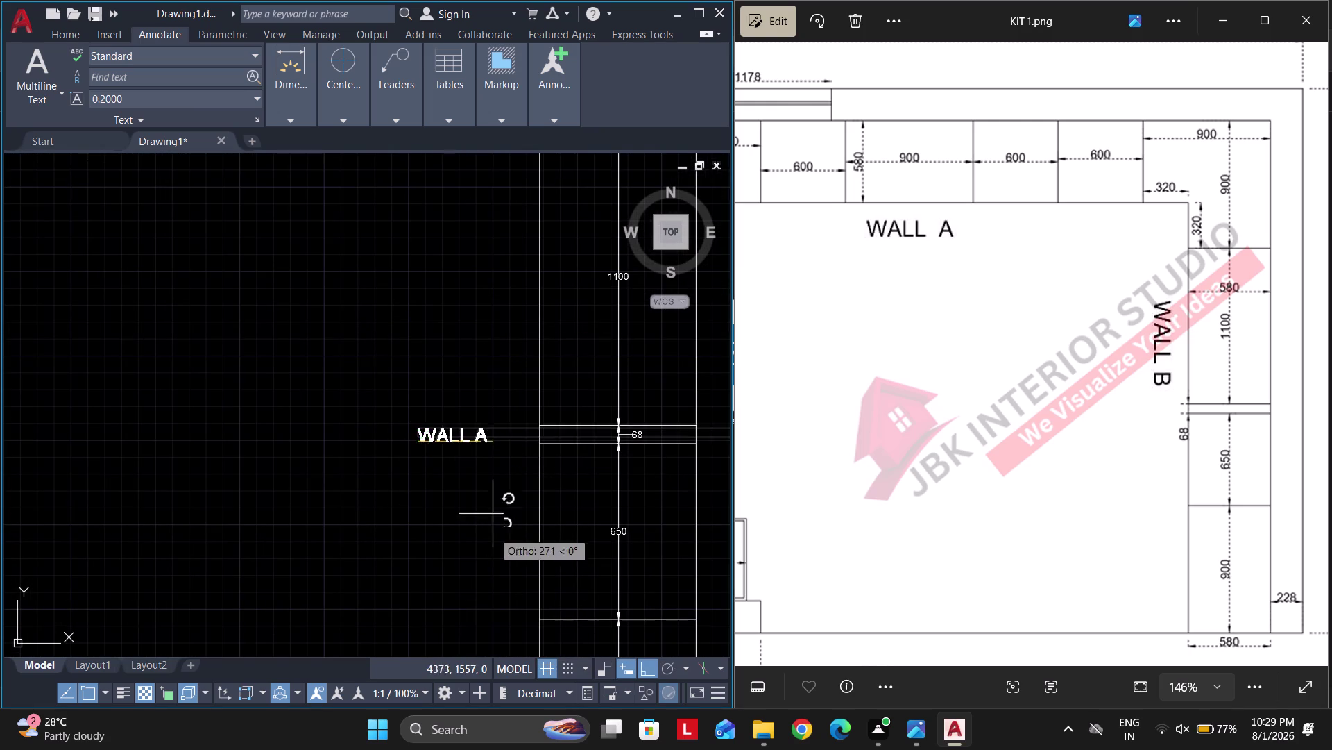
double_click(480, 551)
click(389, 455)
key(m)
key(space)
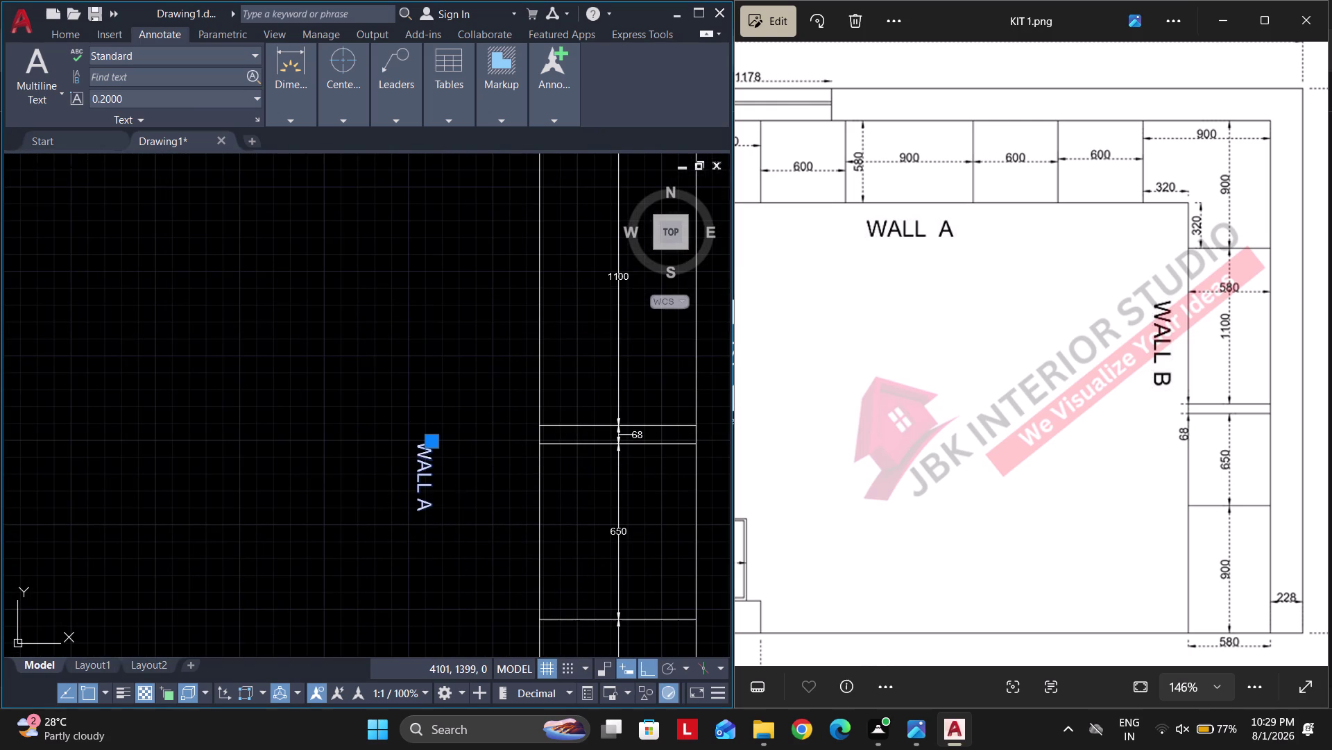
Move the vertical label beside the Wall B cabinets.
click(427, 484)
click(514, 401)
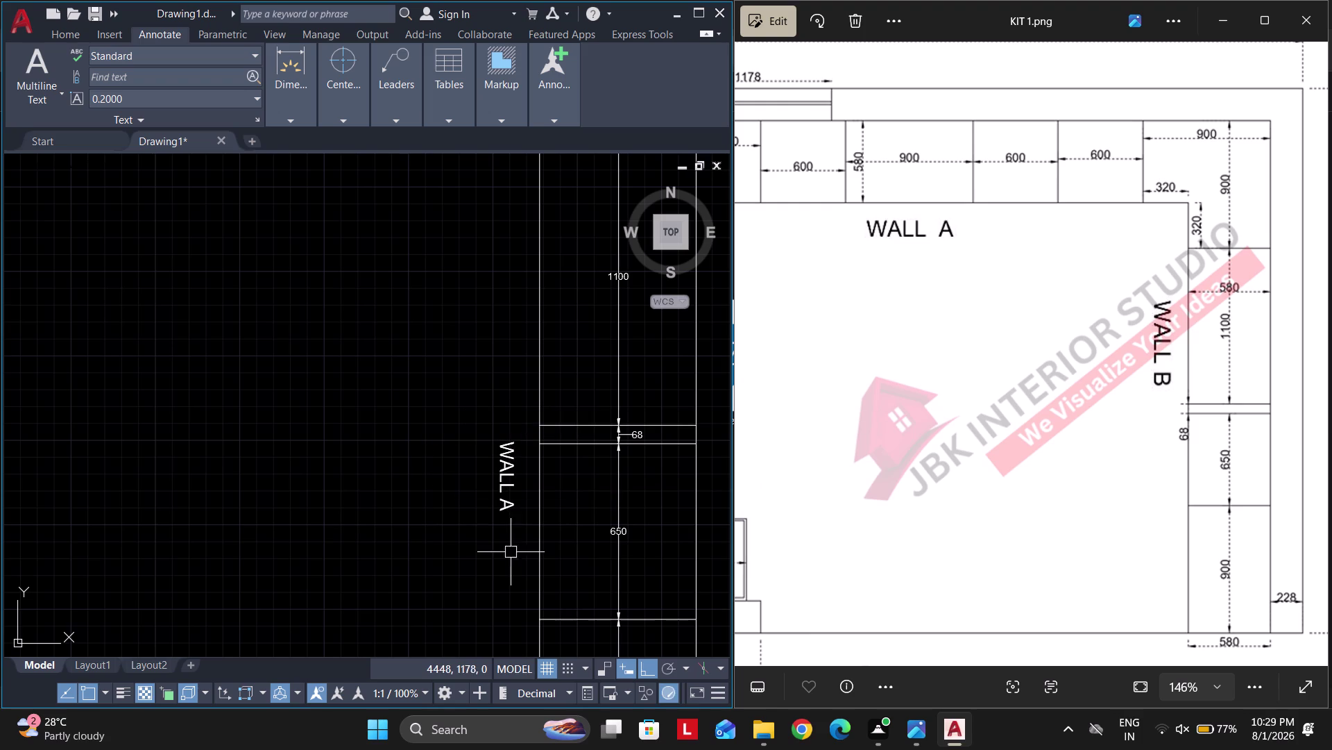
drag(510, 558, 504, 553)
click(469, 445)
key(space)
click(515, 508)
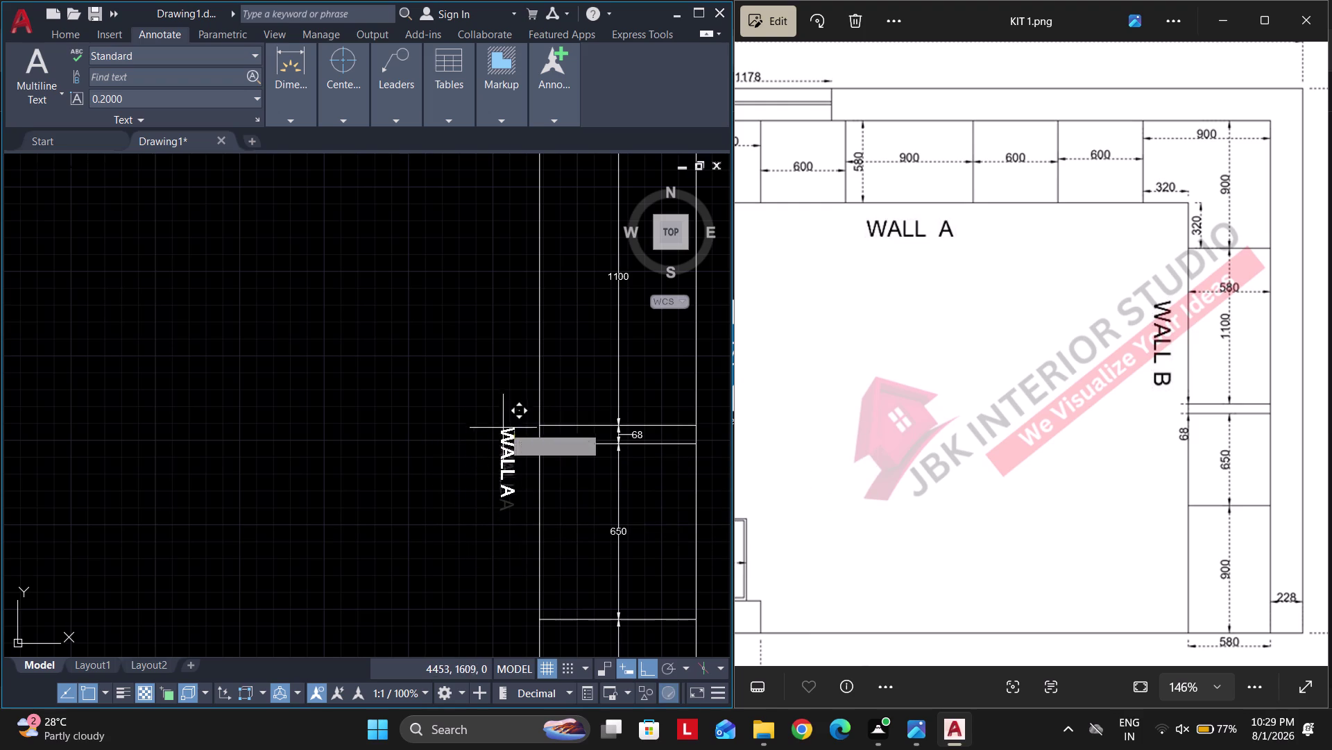
Edit the copied label's text to read 'WALL B'.
click(509, 360)
double_click(501, 414)
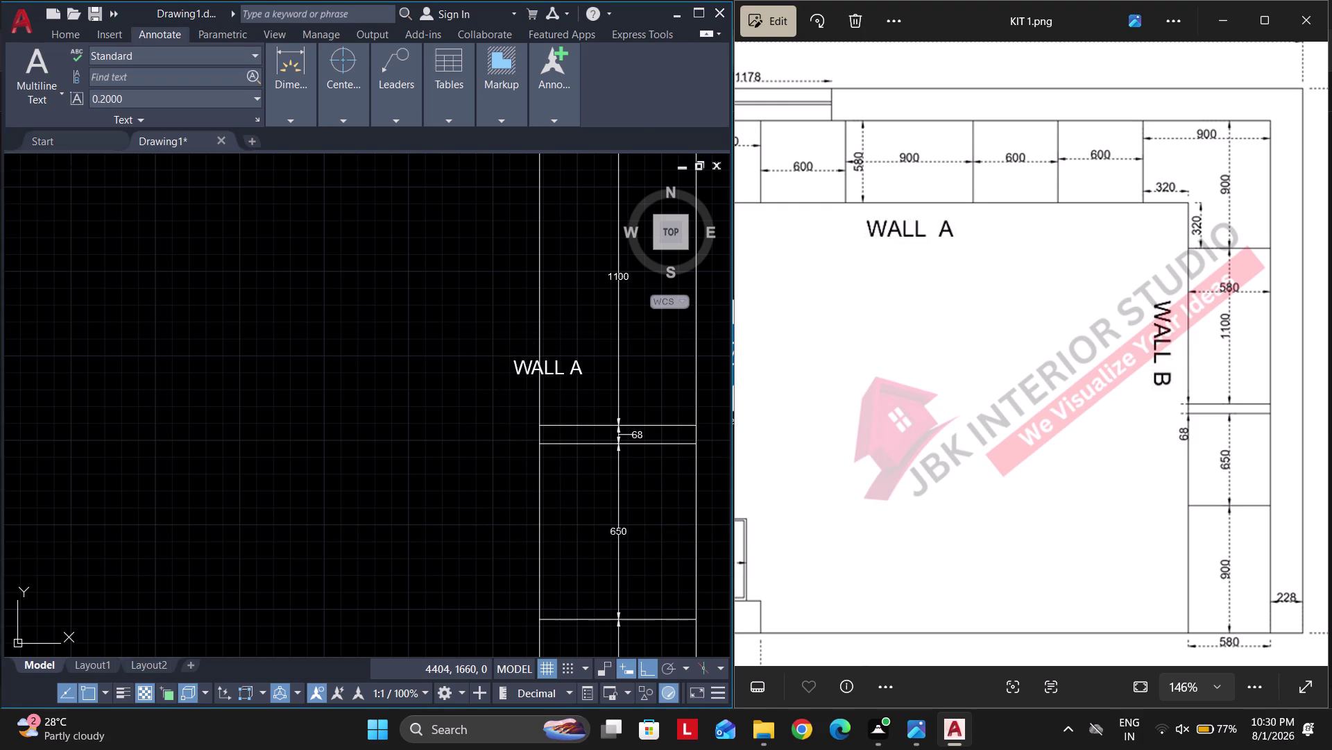
click(617, 380)
key(BackSpace)
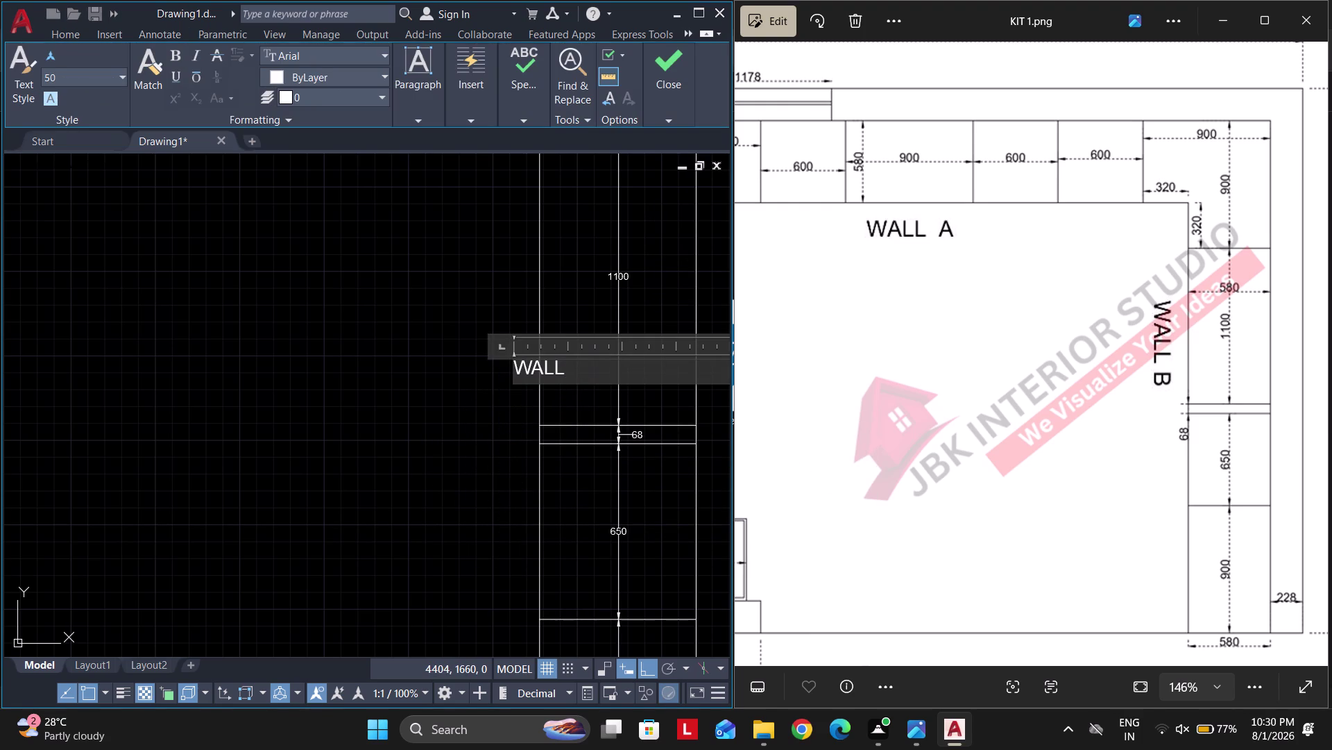
key(b)
click(394, 291)
scroll(down, 3)
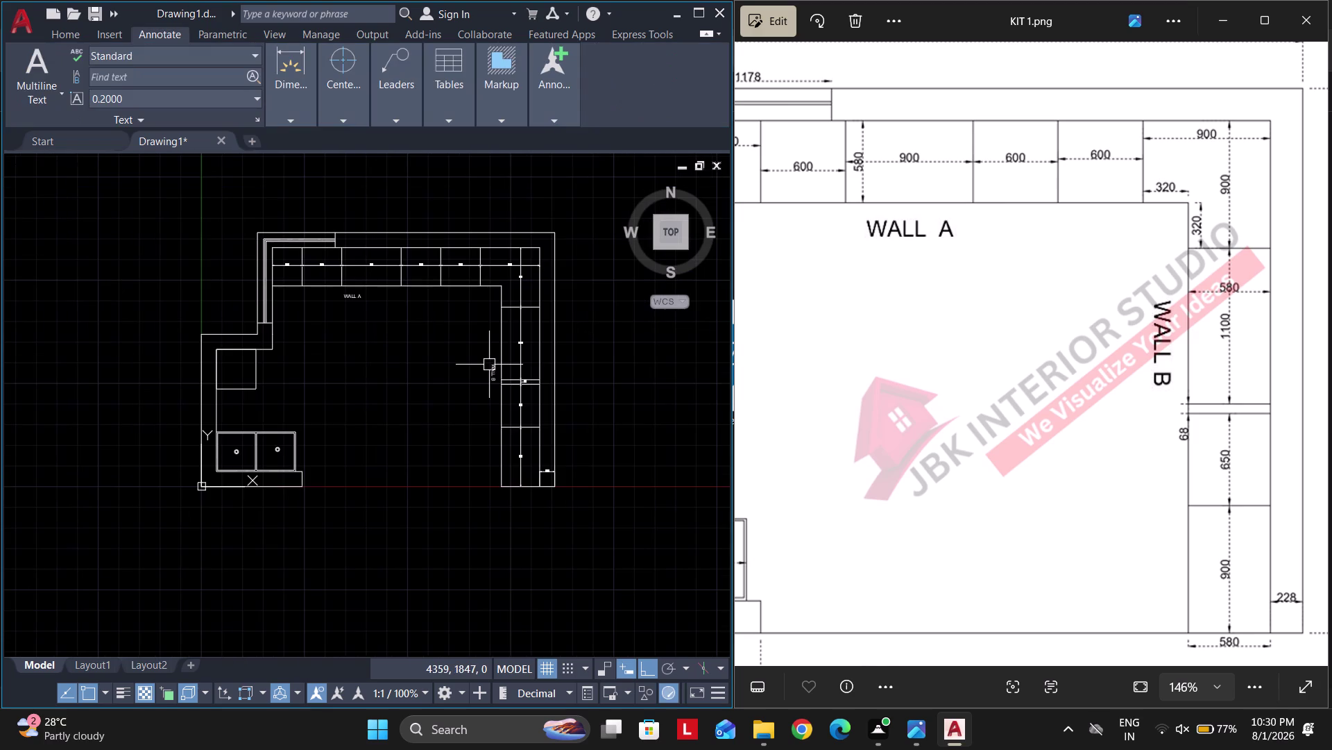
Mirror the WALL B label across the plan to the Wall C side.
scroll(down, 3)
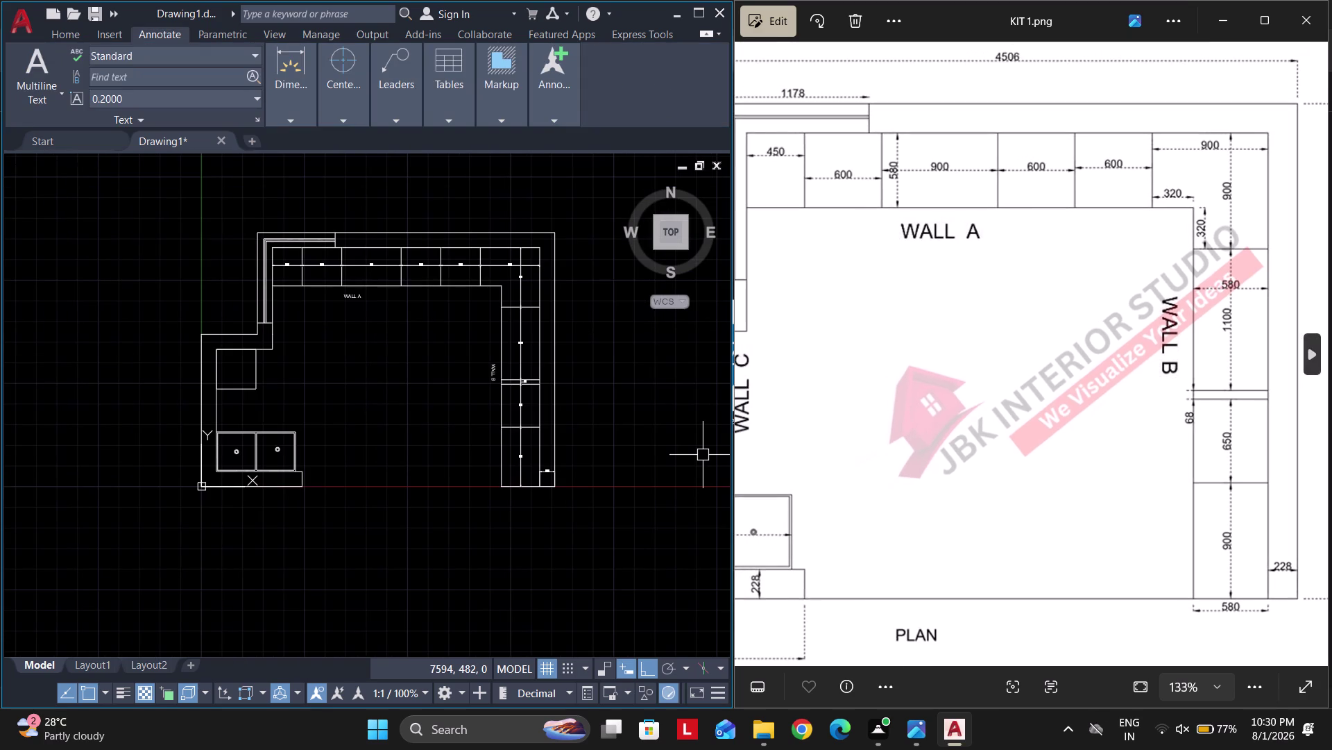
scroll(down, 3)
scroll(up, 3)
middle_drag(414, 439, 414, 439)
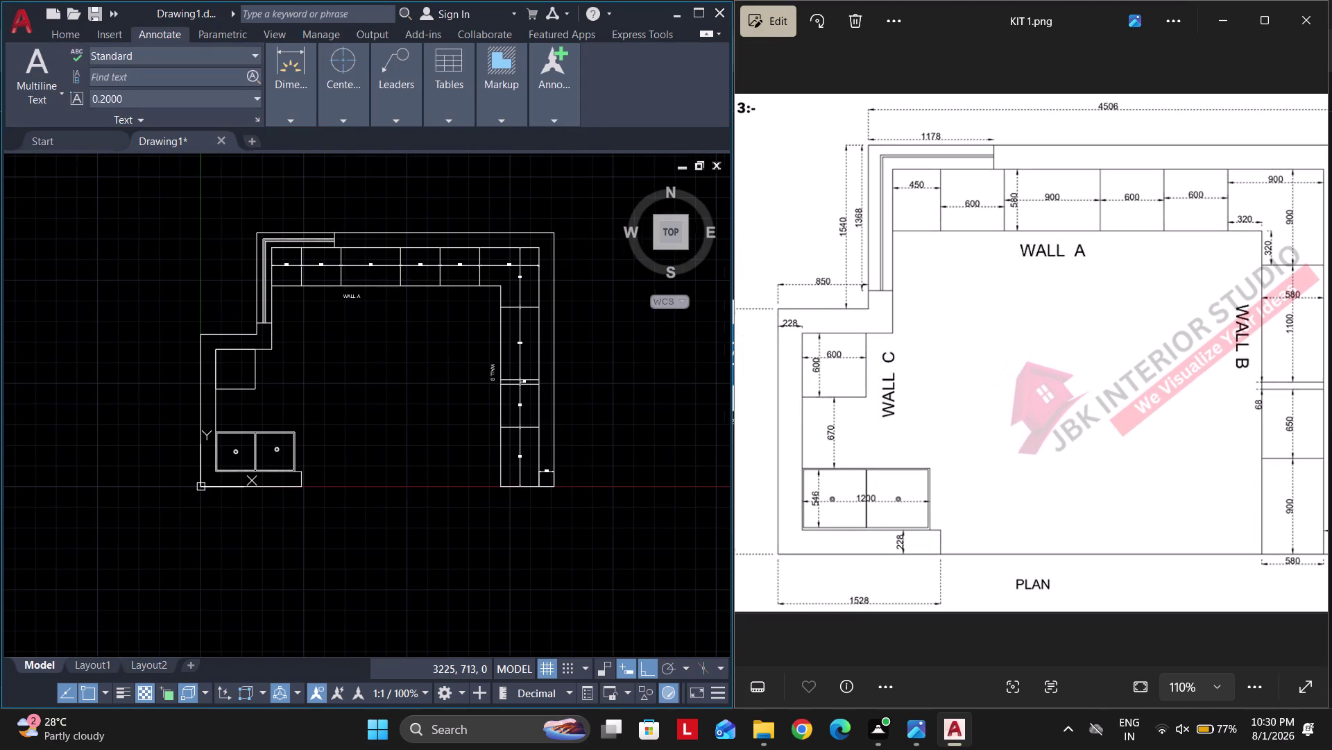
middle_drag(414, 440, 554, 431)
scroll(up, 3)
click(607, 372)
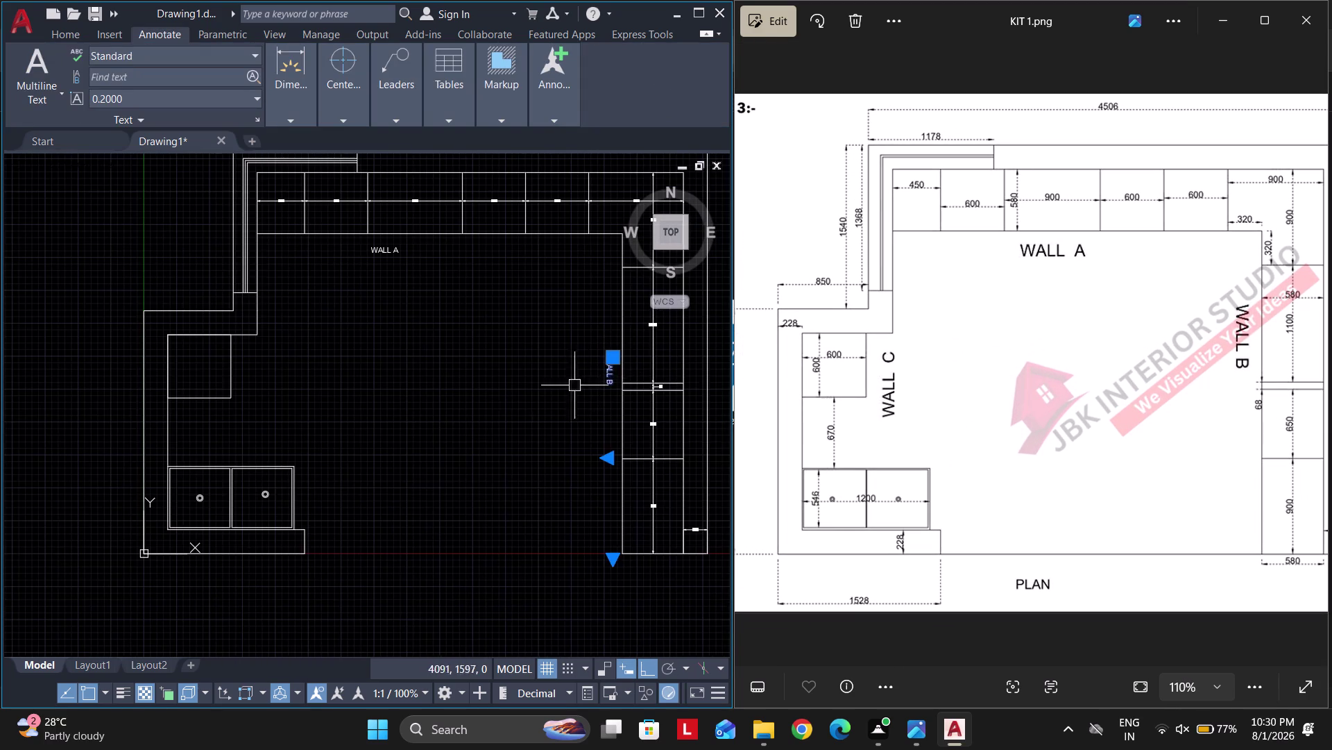
middle_drag(533, 402, 634, 417)
text(MI)
key(space)
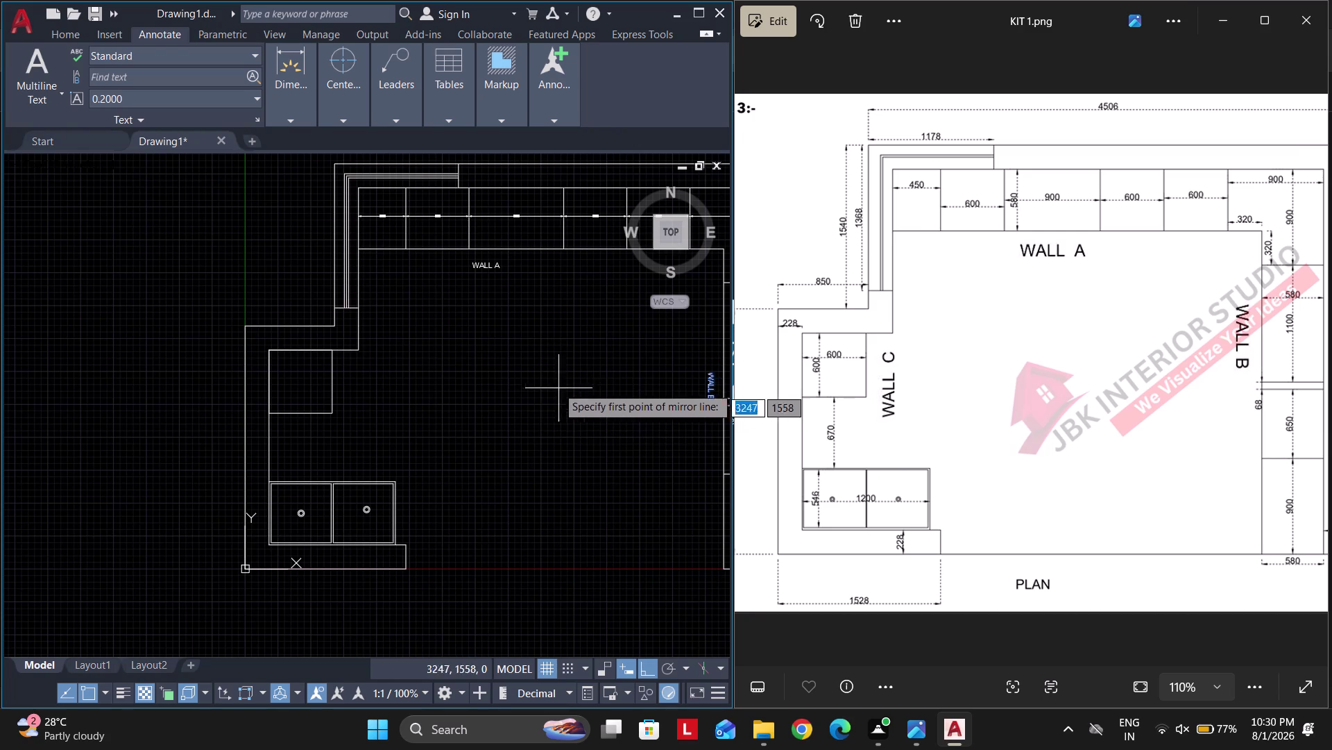
click(529, 373)
click(516, 550)
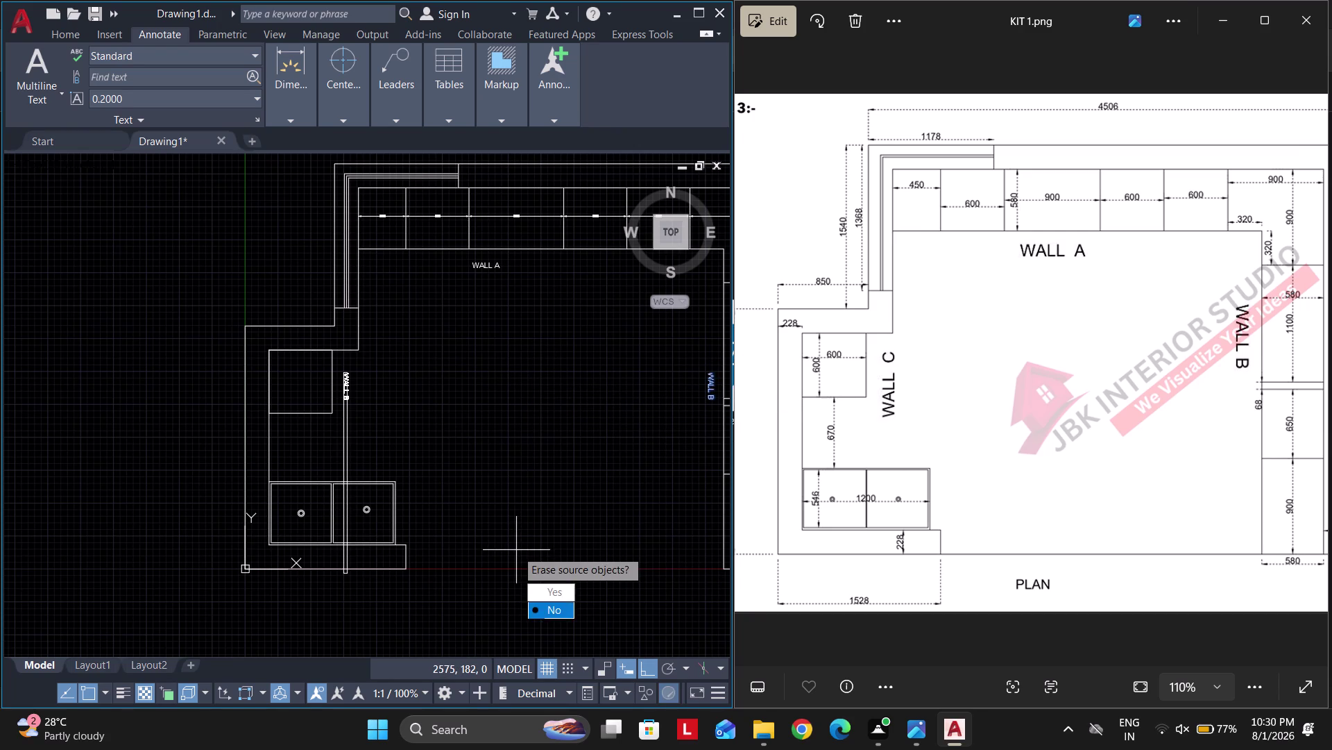
drag(553, 613, 517, 550)
Rotate the mirrored label so it reads vertically beside the Wall C cabinet.
scroll(up, 3)
click(372, 429)
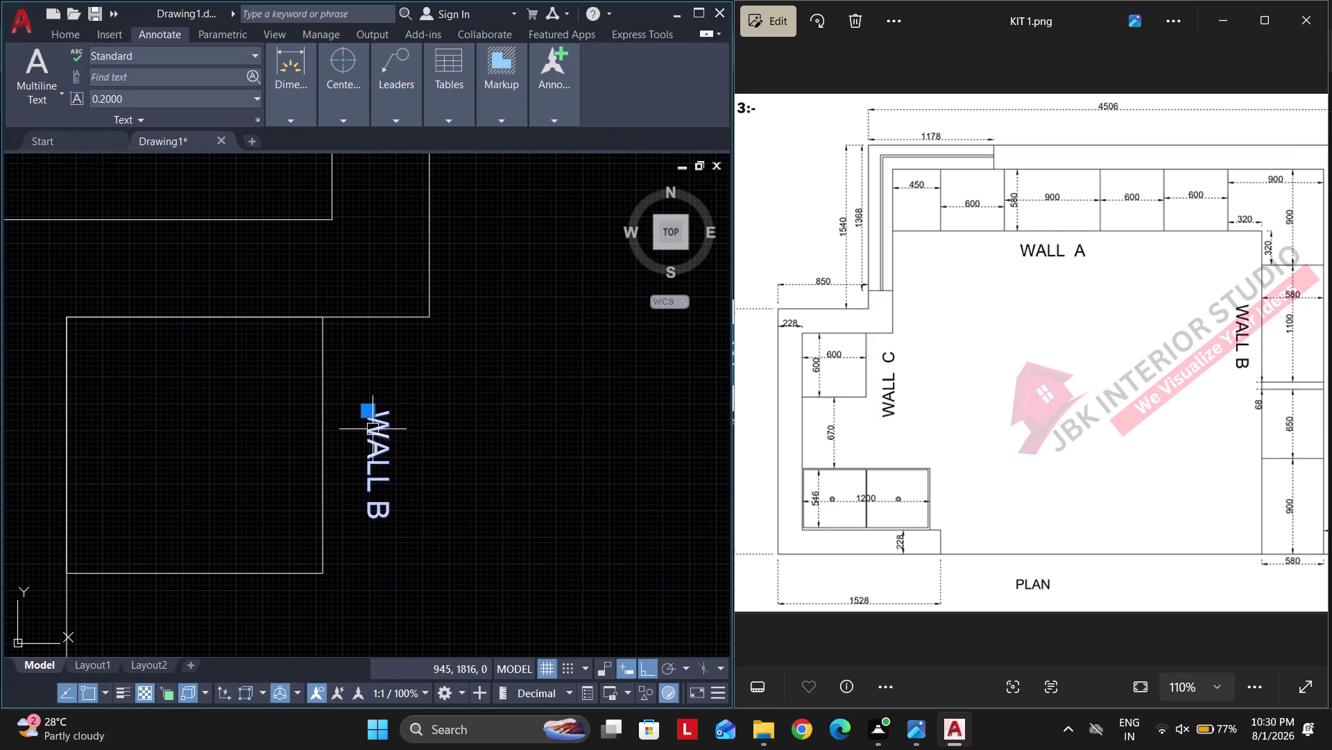
text(RO)
key(space)
click(377, 471)
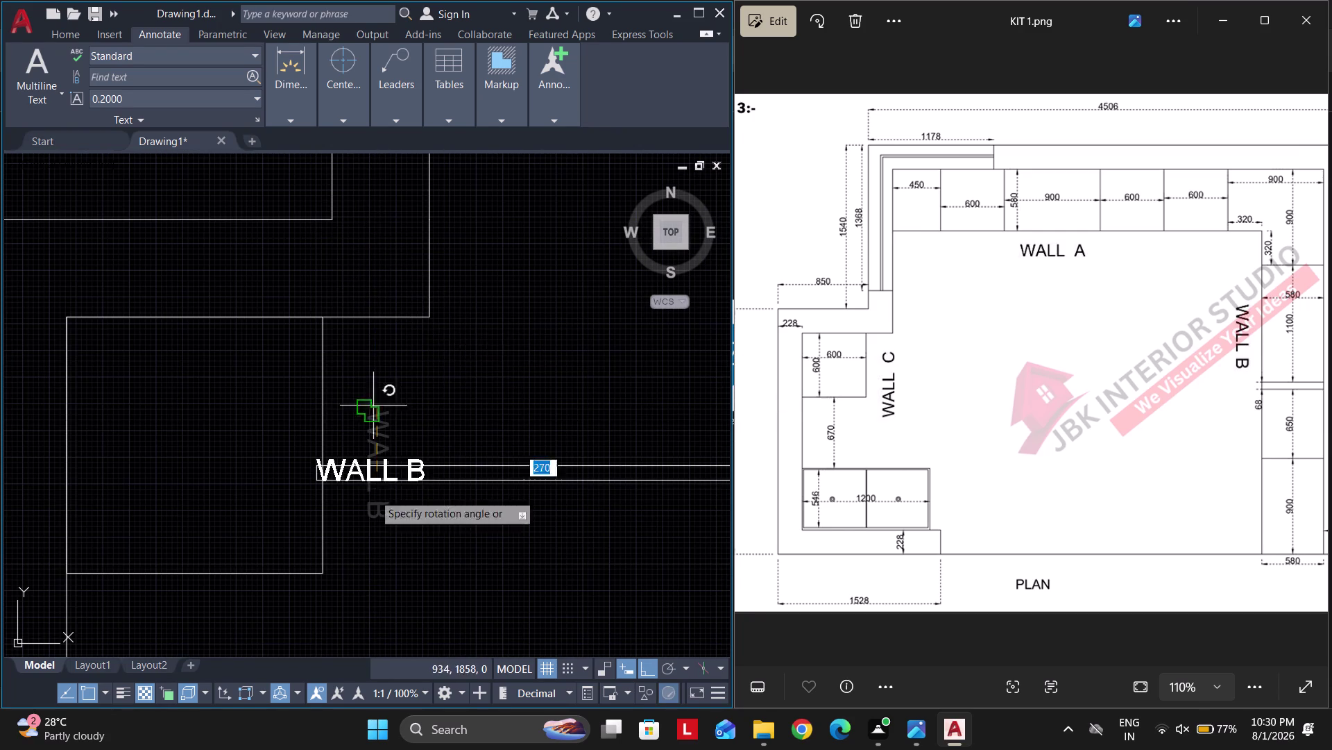
scroll(down, 3)
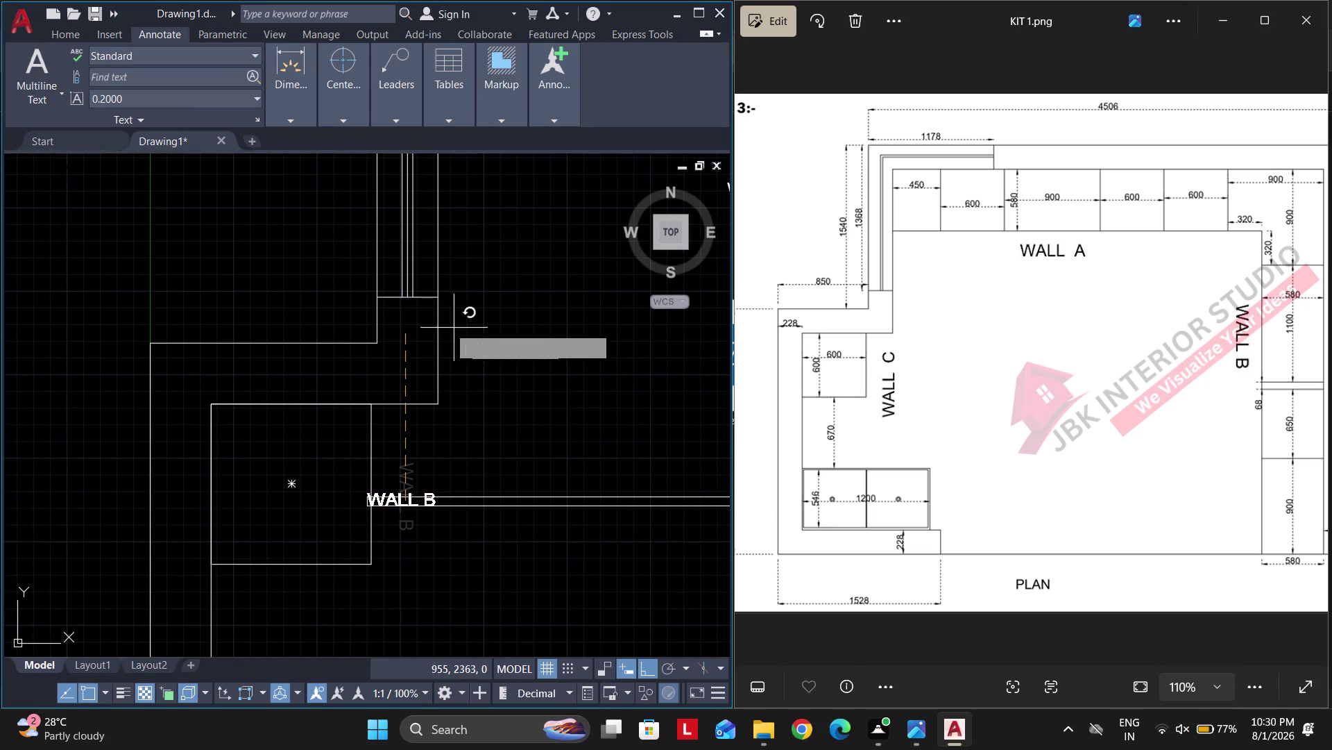
middle_drag(322, 492, 506, 444)
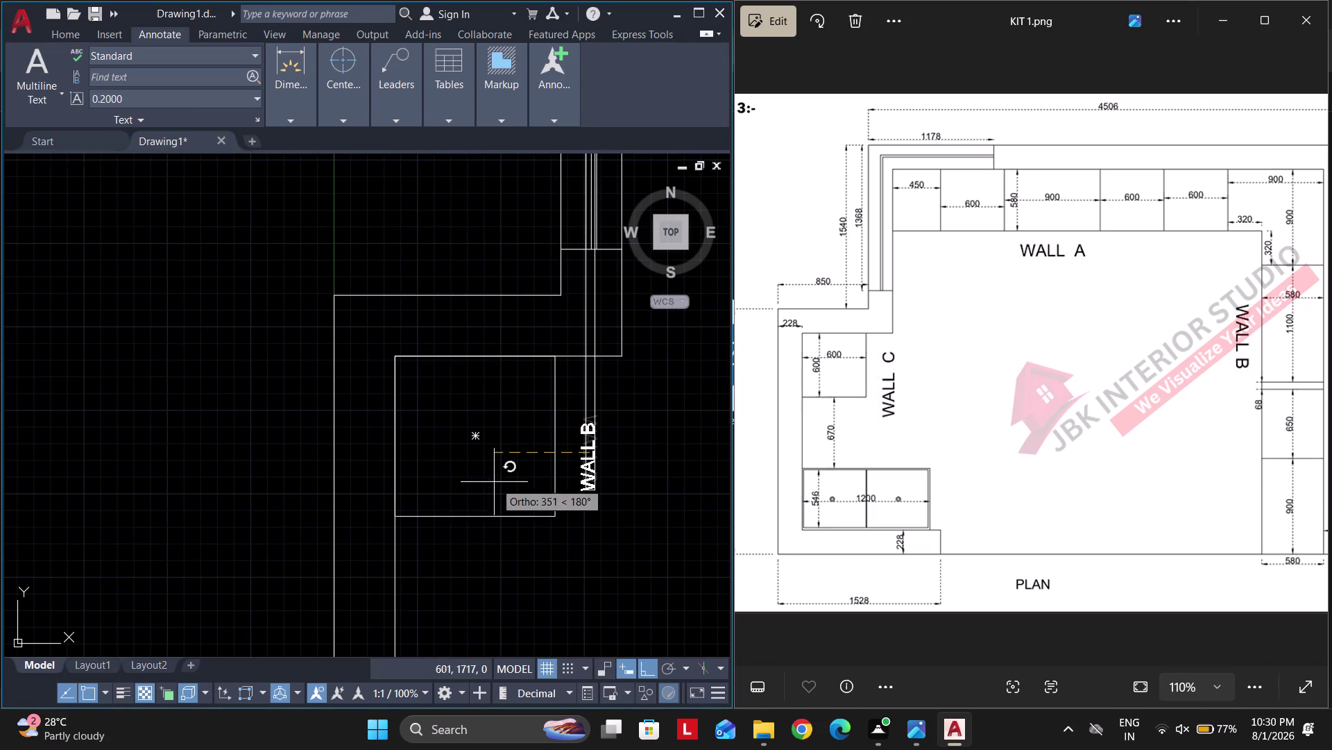
click(311, 451)
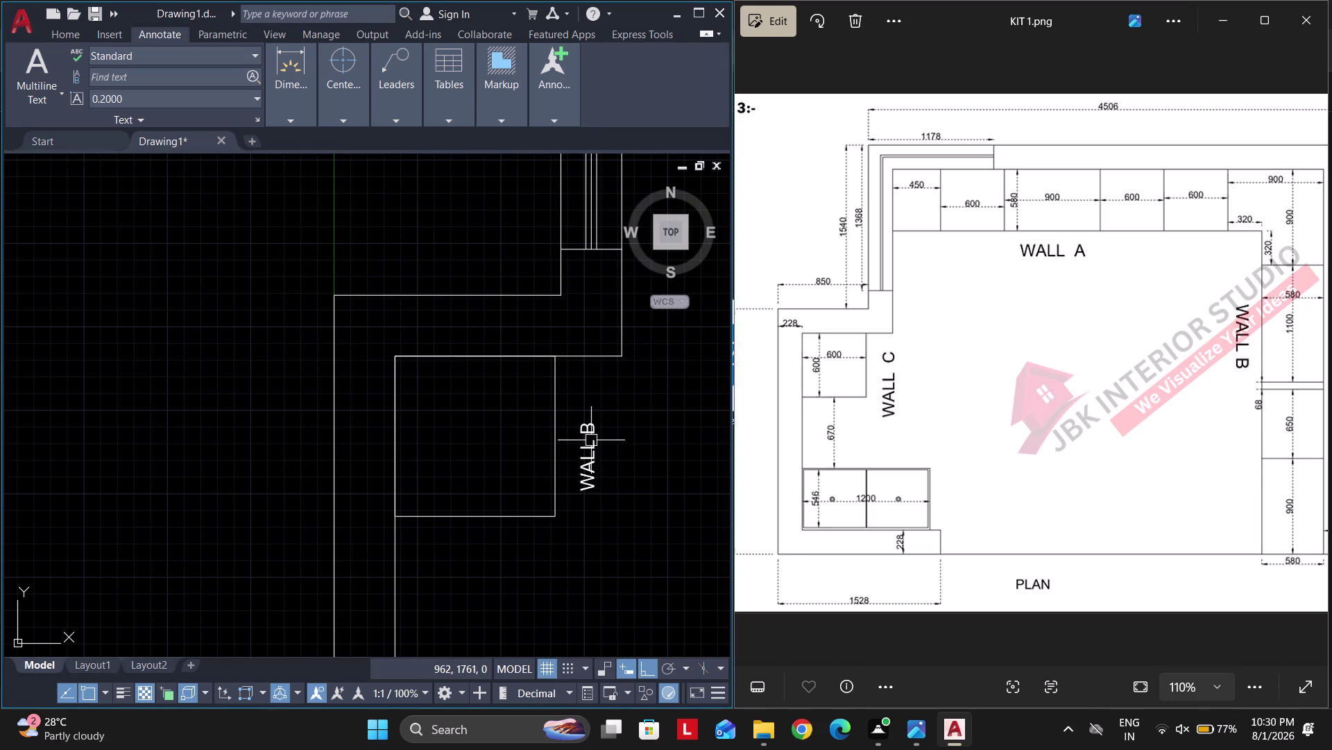
Change the mirrored label's text to WALL C and view the whole plan.
double_click(591, 440)
click(679, 492)
click(677, 485)
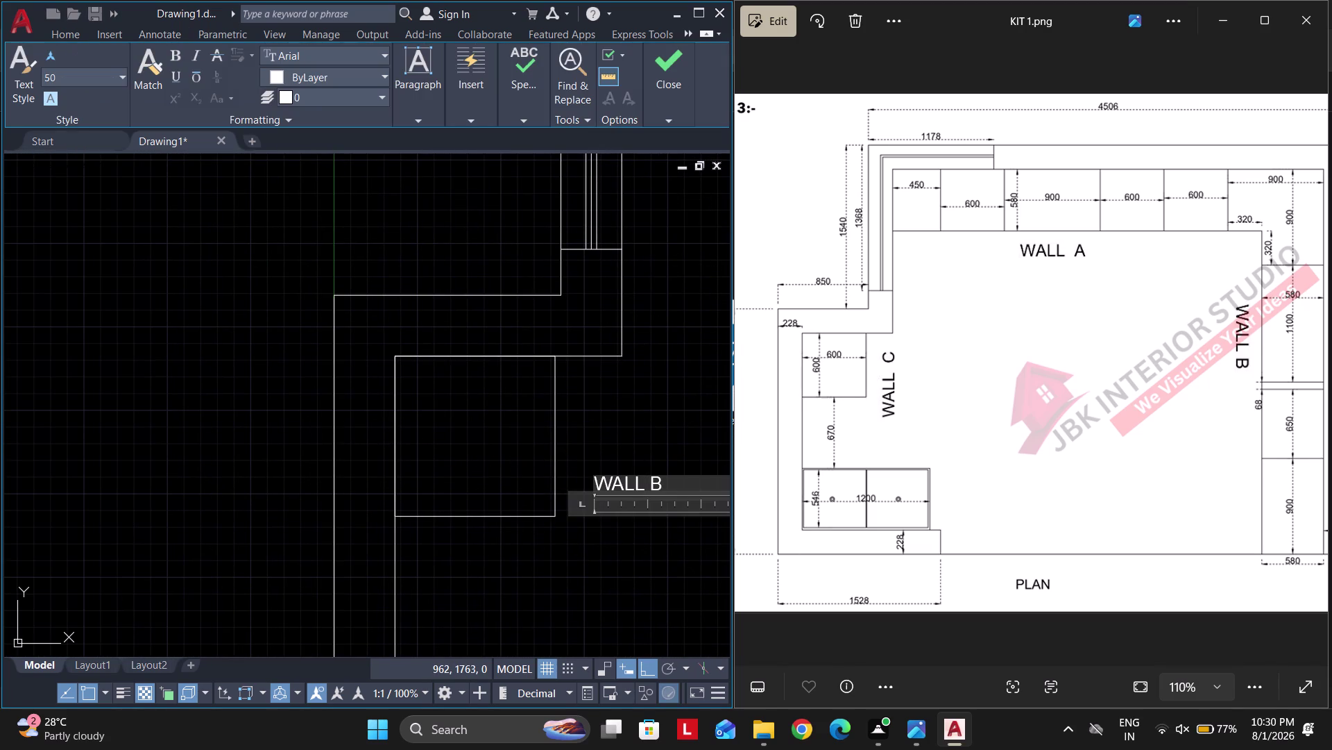
key(BackSpace)
key(c)
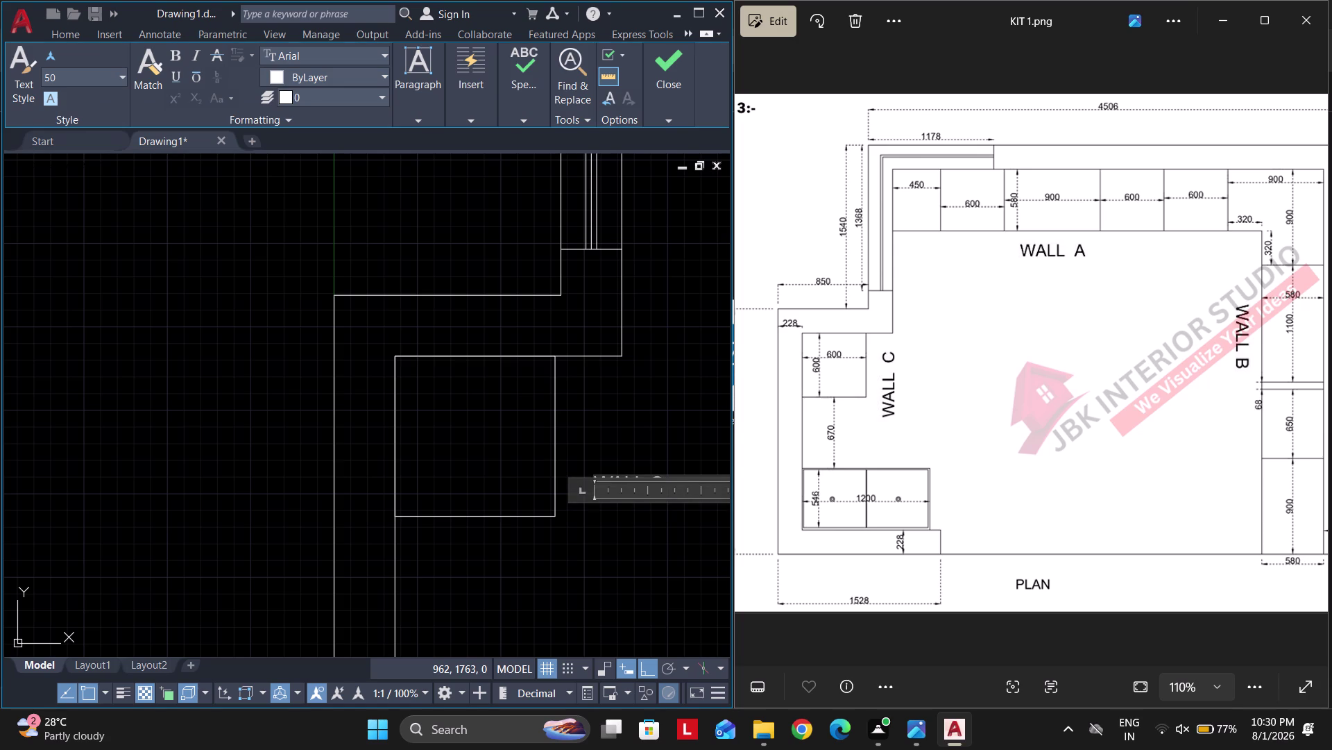
click(708, 374)
middle_drag(606, 422, 586, 428)
scroll(down, 3)
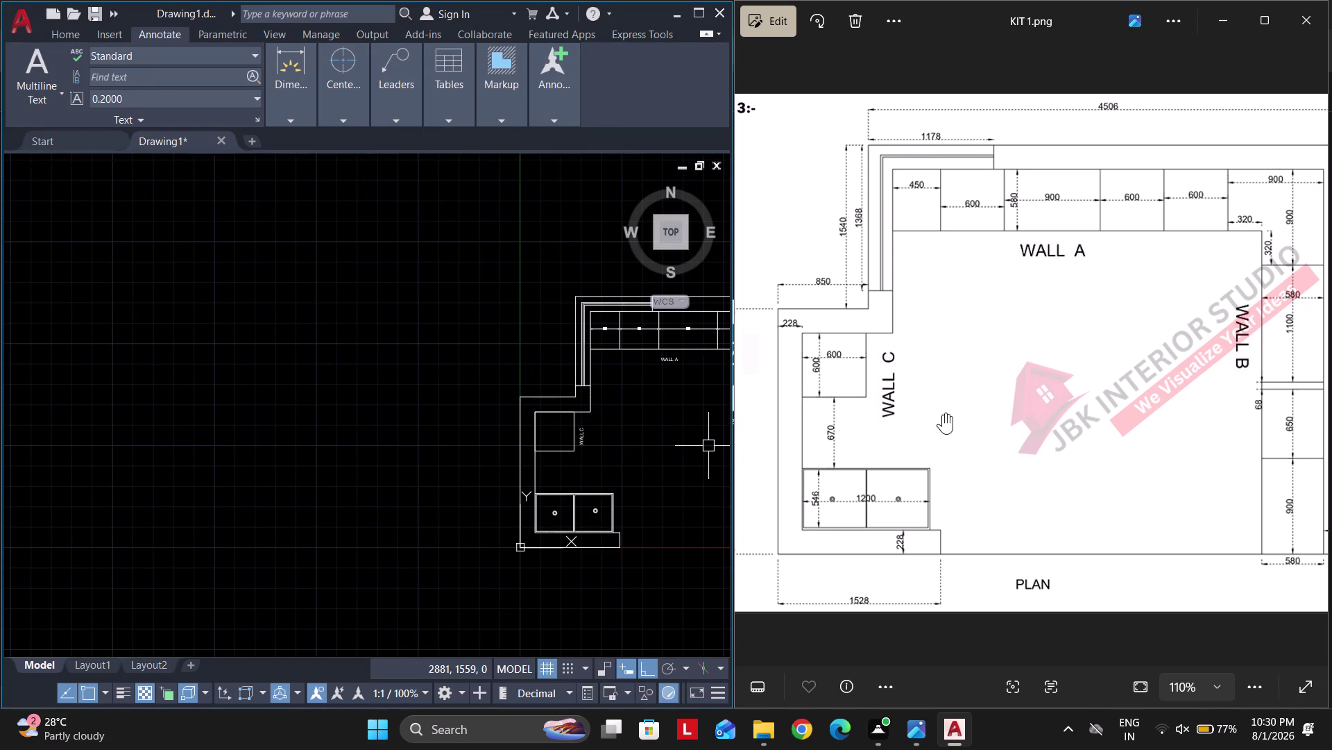
Dimension the upper Wall C cabinet as 600 by 600 with DLI.
scroll(up, 3)
scroll(up, 3)
scroll(up, 3)
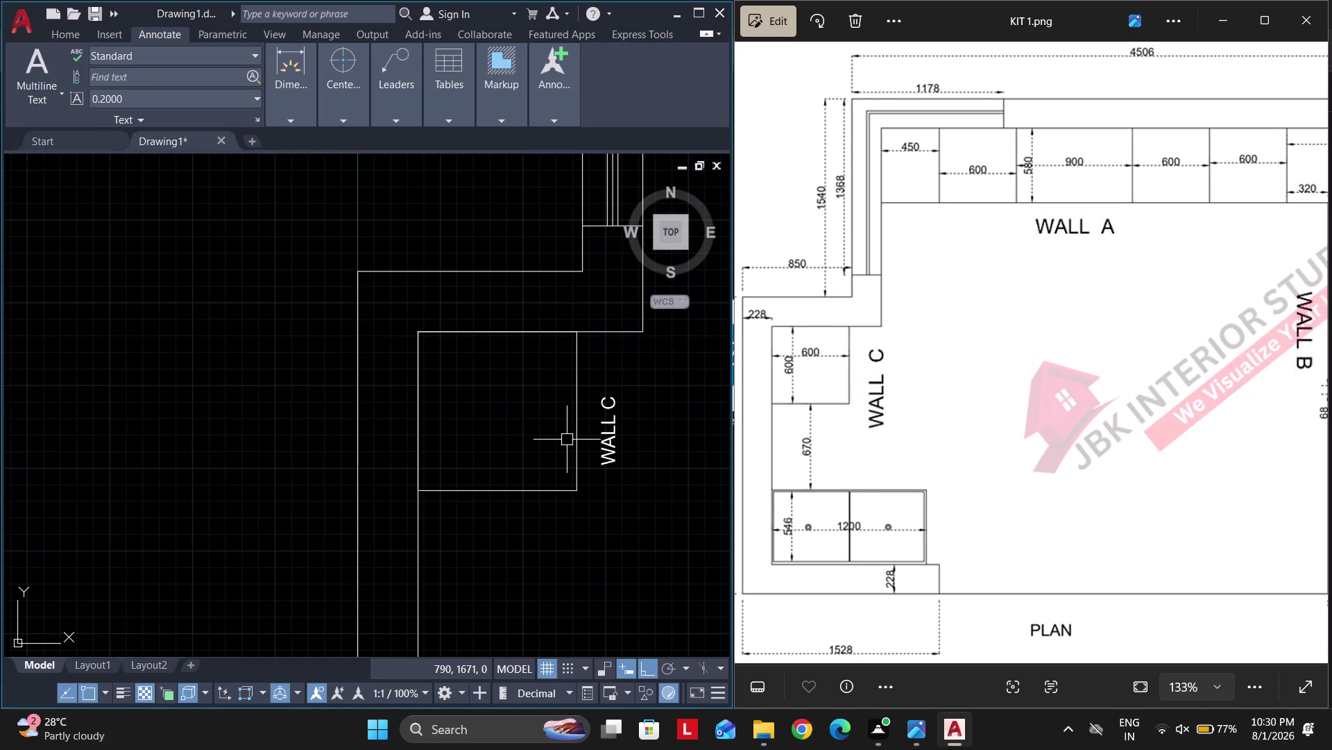
text(DLI)
key(space)
key(space)
click(577, 384)
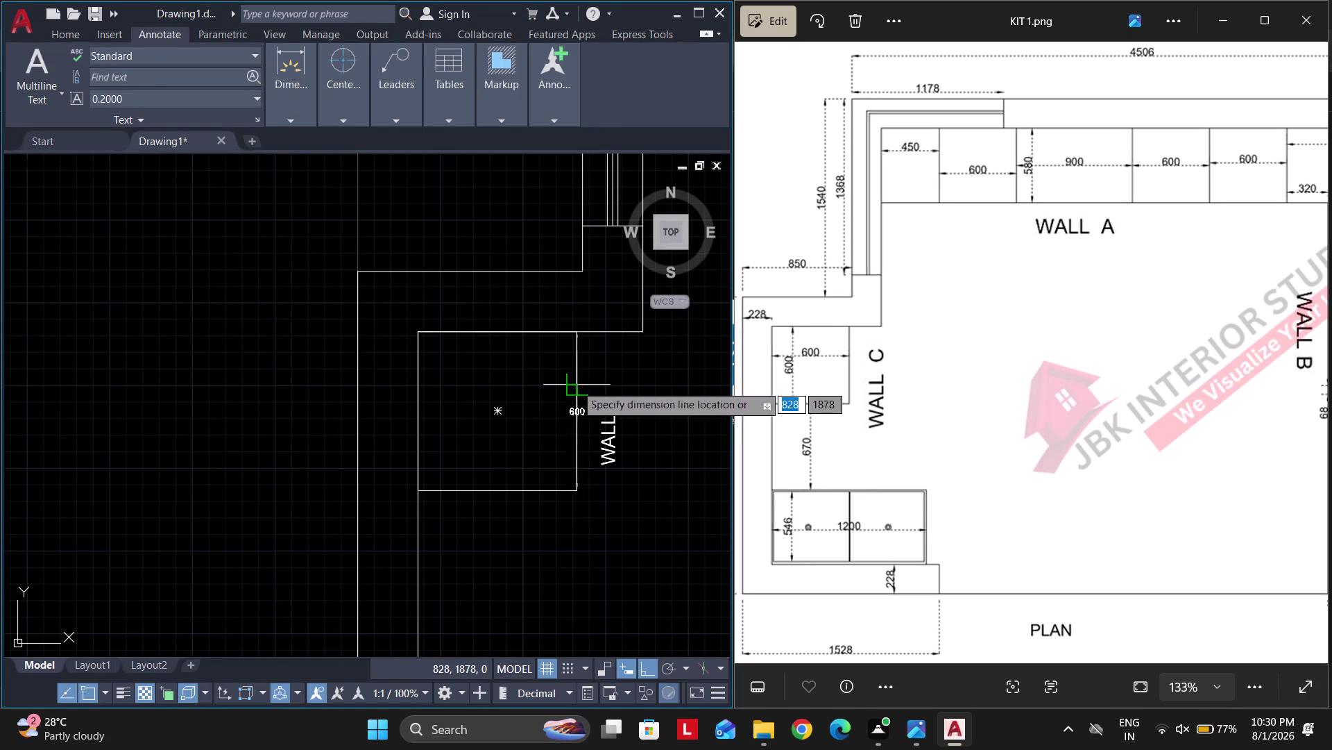
click(525, 385)
key(space)
key(space)
click(469, 486)
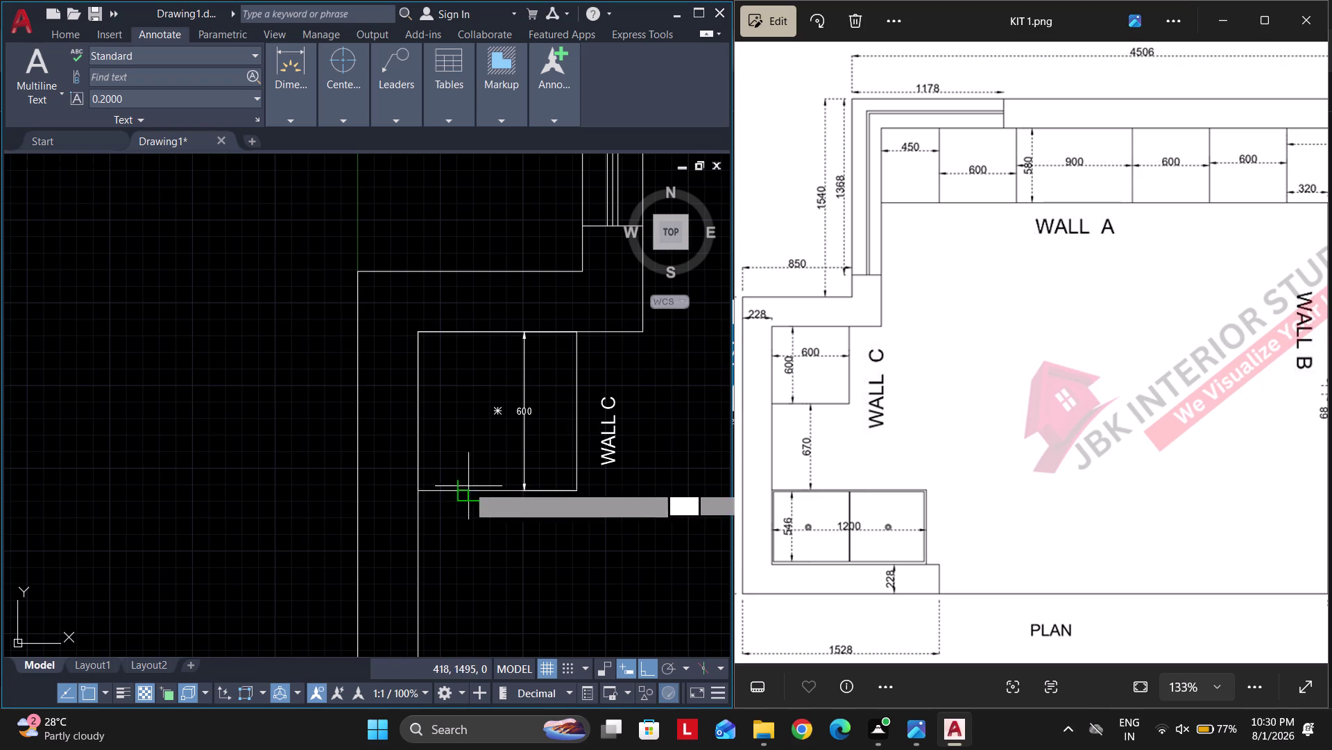
click(464, 447)
Add the sink unit's 1200 width dimension.
middle_drag(516, 546, 475, 377)
middle_drag(527, 448, 480, 395)
key(space)
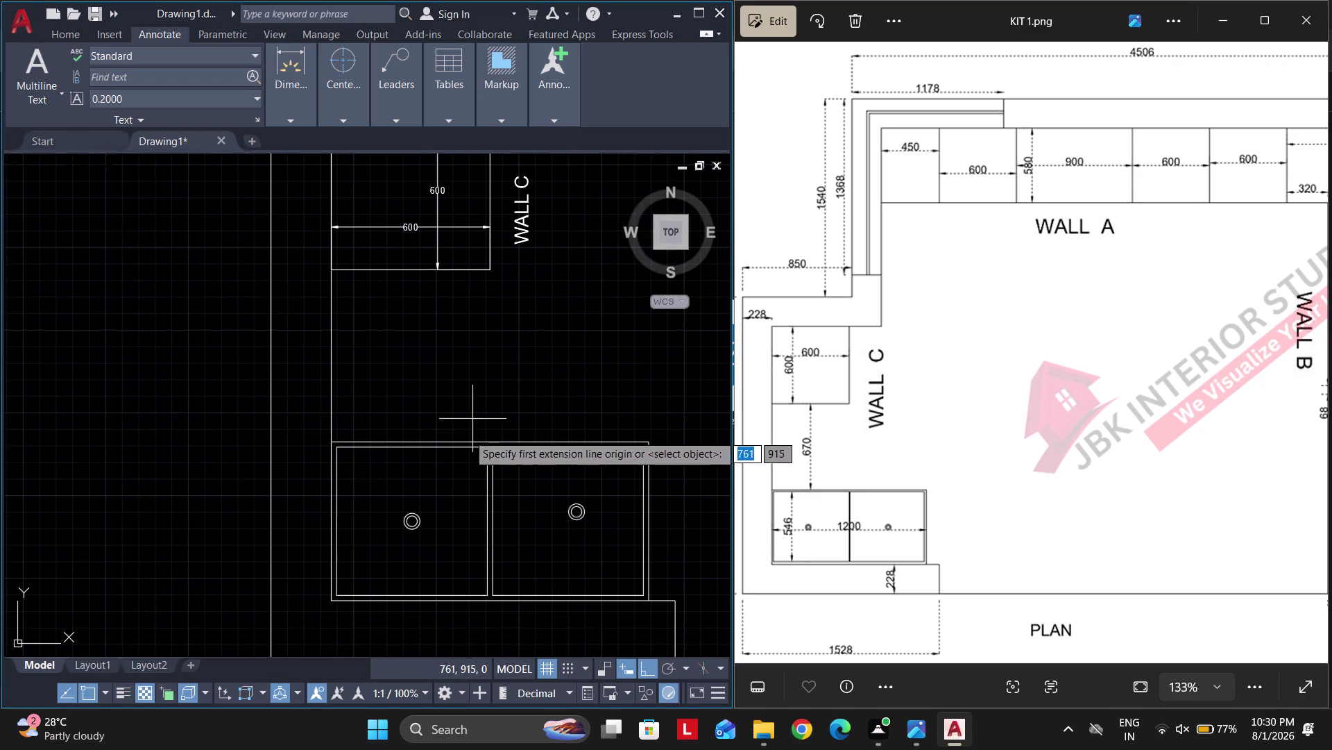
key(space)
click(454, 442)
key(Escape)
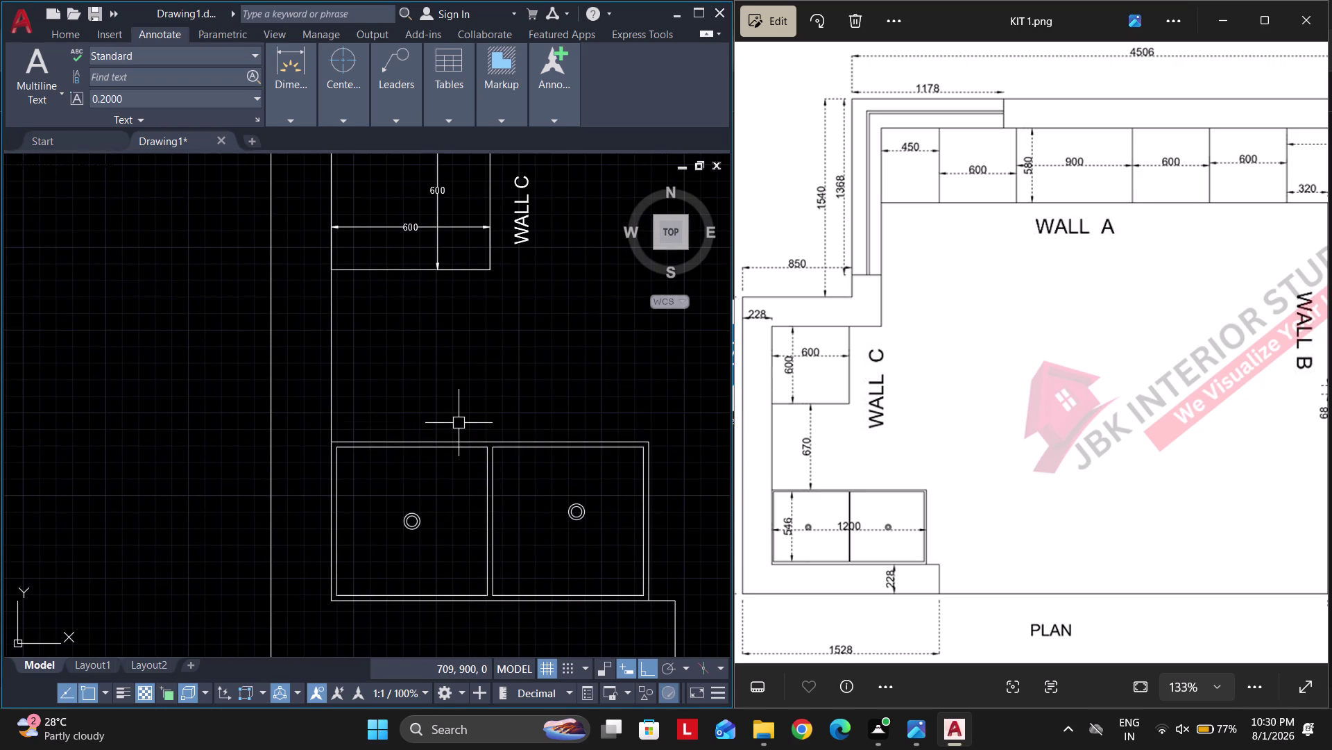
key(space)
scroll(up, 3)
key(space)
click(515, 439)
scroll(down, 3)
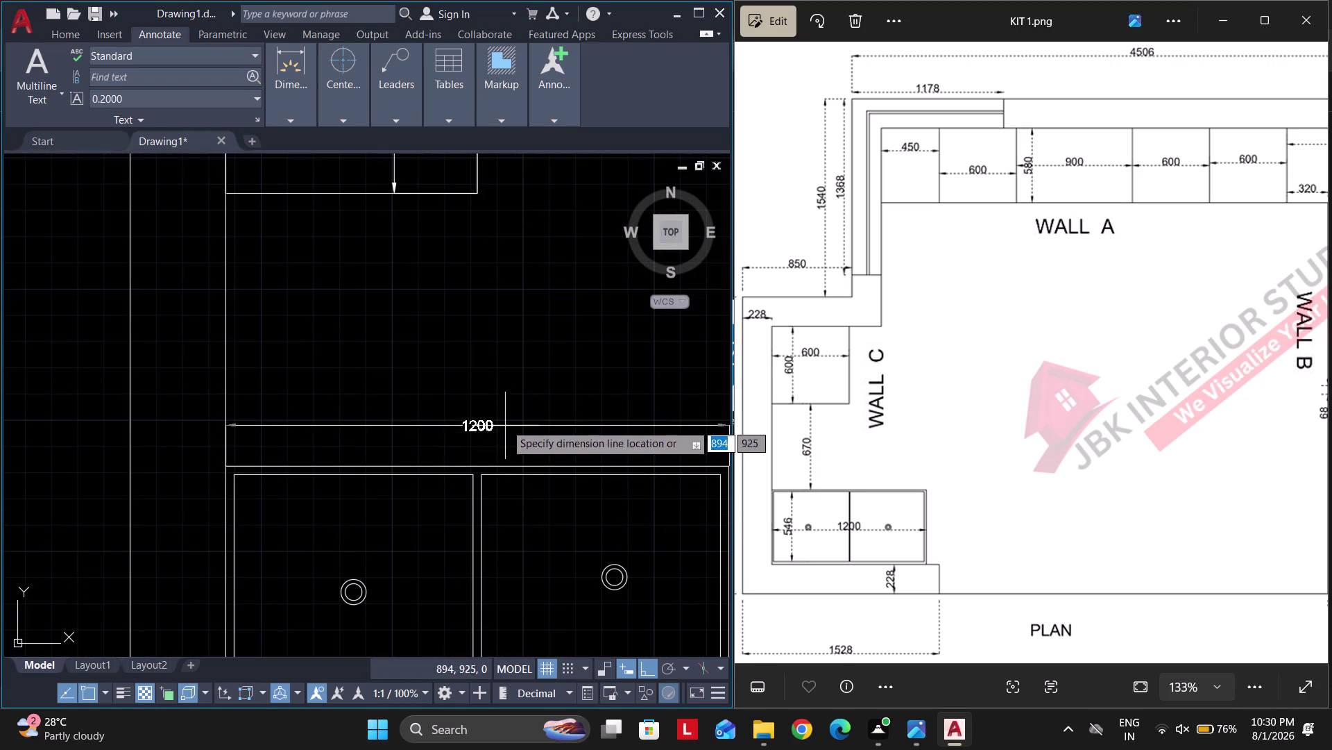
click(505, 418)
Add the sink unit's 600 depth dimension.
scroll(down, 3)
middle_drag(599, 494, 524, 479)
key(space)
key(space)
scroll(up, 3)
click(515, 464)
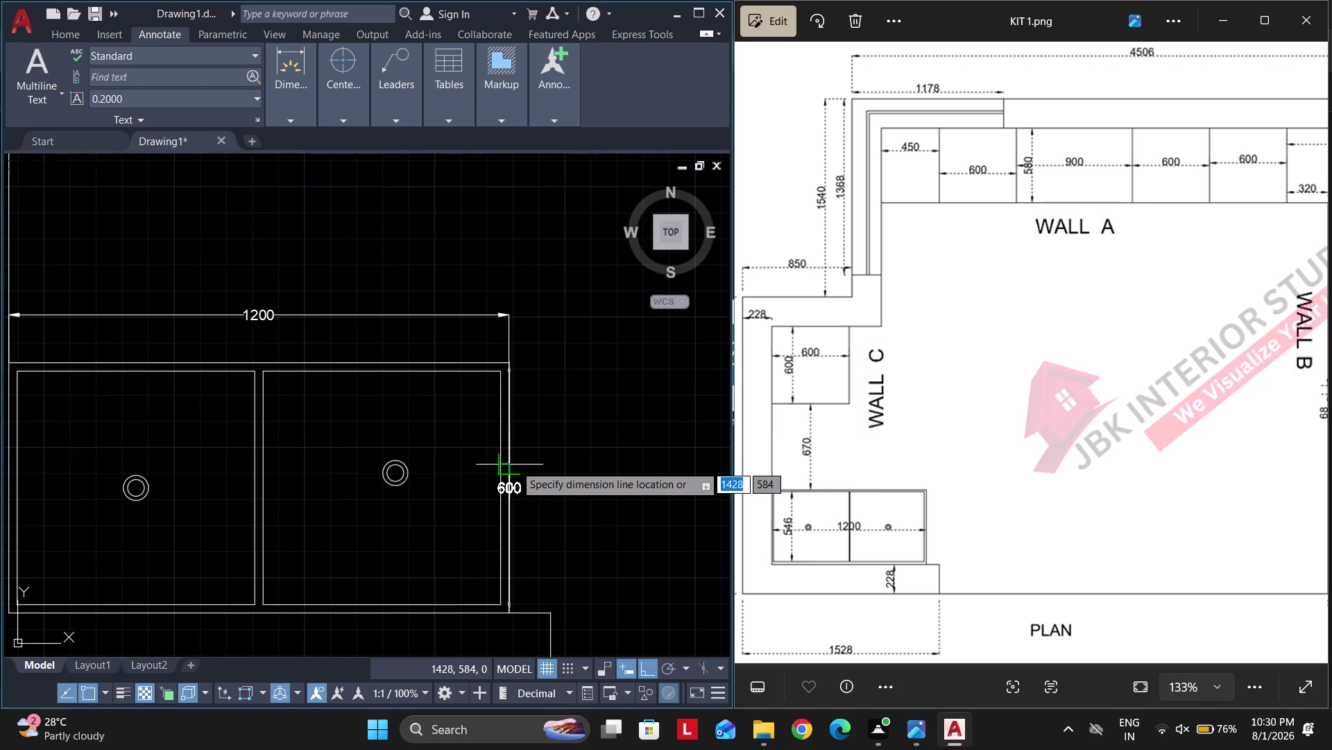
click(535, 464)
scroll(down, 3)
Dimension the 650 gap between the upper cabinet and the sink unit.
middle_drag(561, 485, 527, 504)
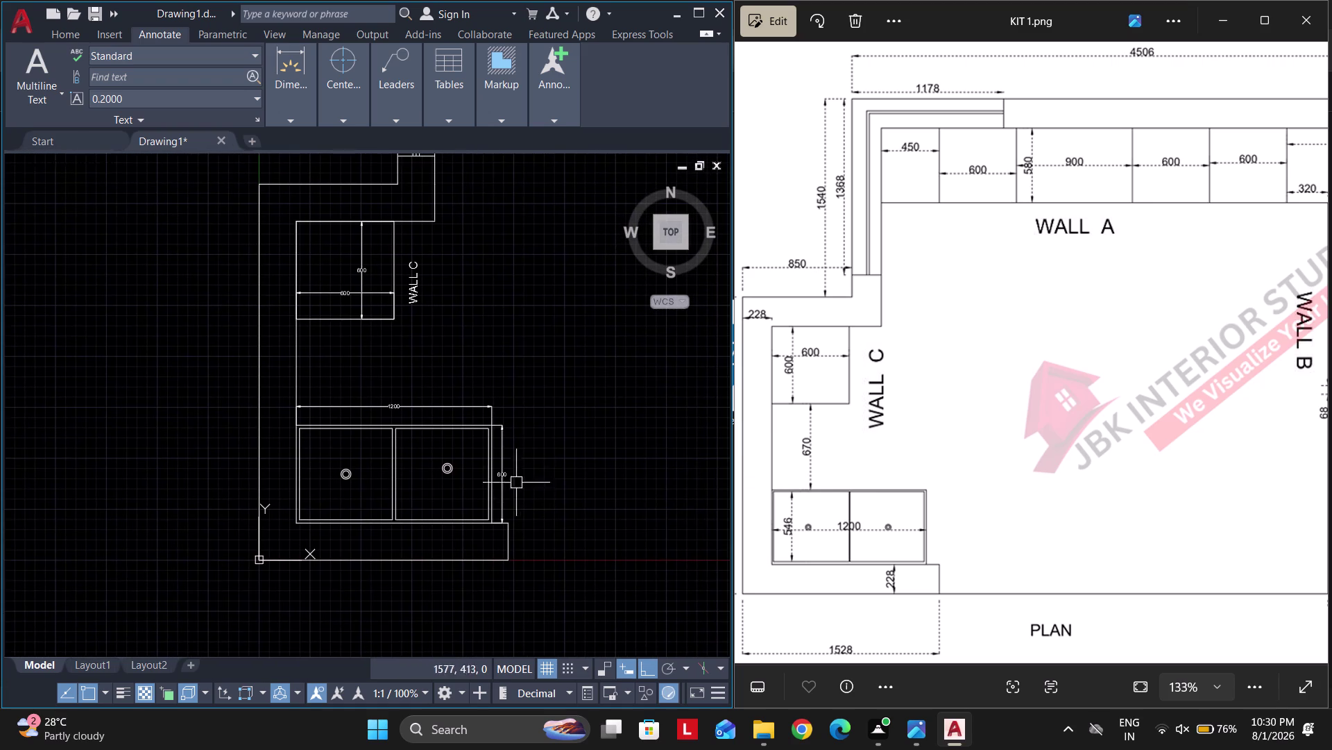
middle_drag(523, 431, 565, 462)
scroll(up, 3)
key(space)
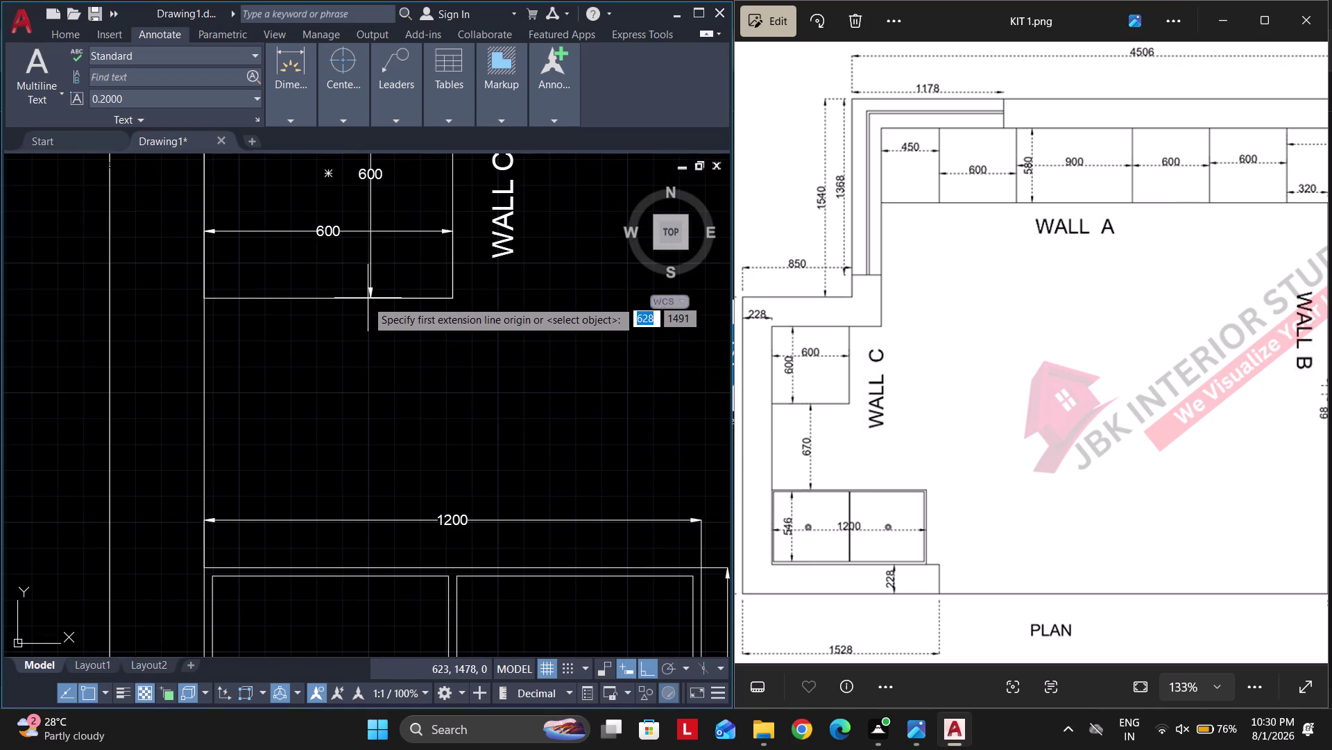
click(364, 300)
click(367, 561)
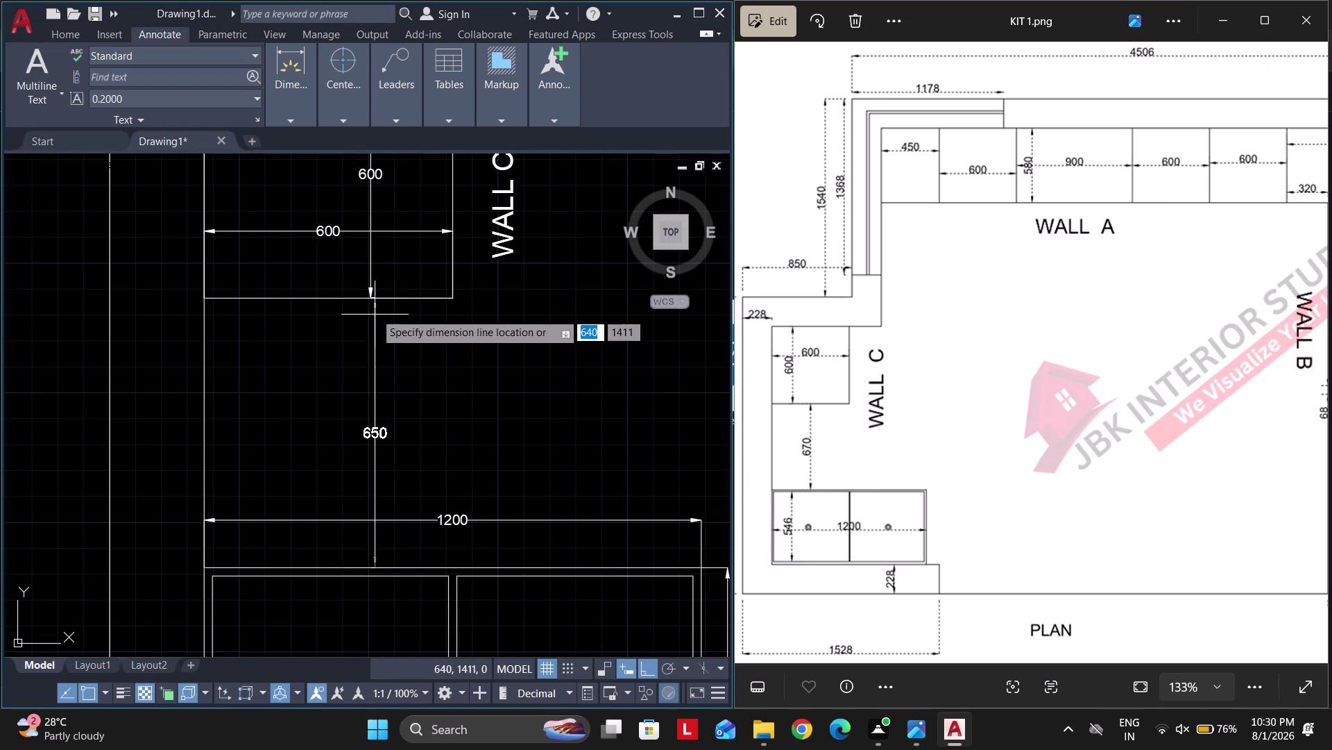
click(369, 292)
scroll(down, 3)
middle_drag(553, 378, 504, 467)
scroll(up, 3)
key(space)
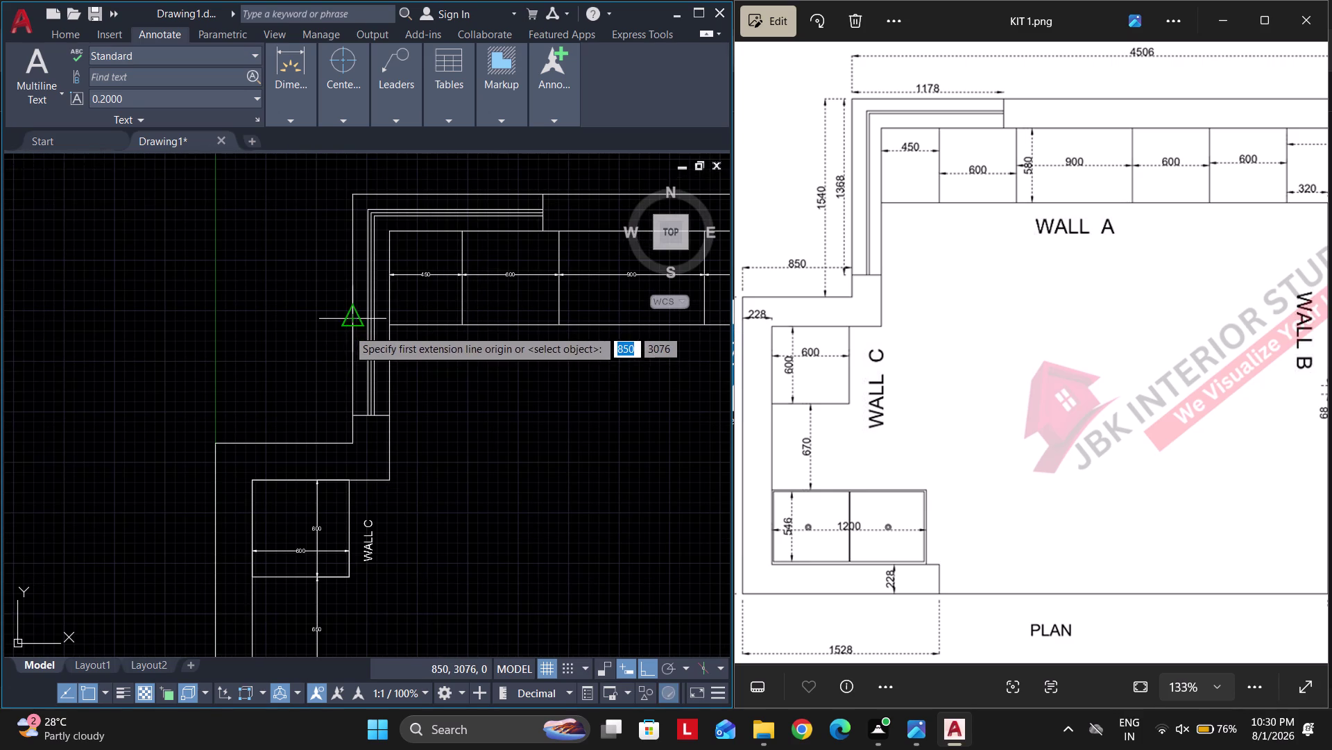
Dimension the 1178 run along the top from the plan's top-left corner.
click(355, 409)
middle_drag(357, 323, 394, 427)
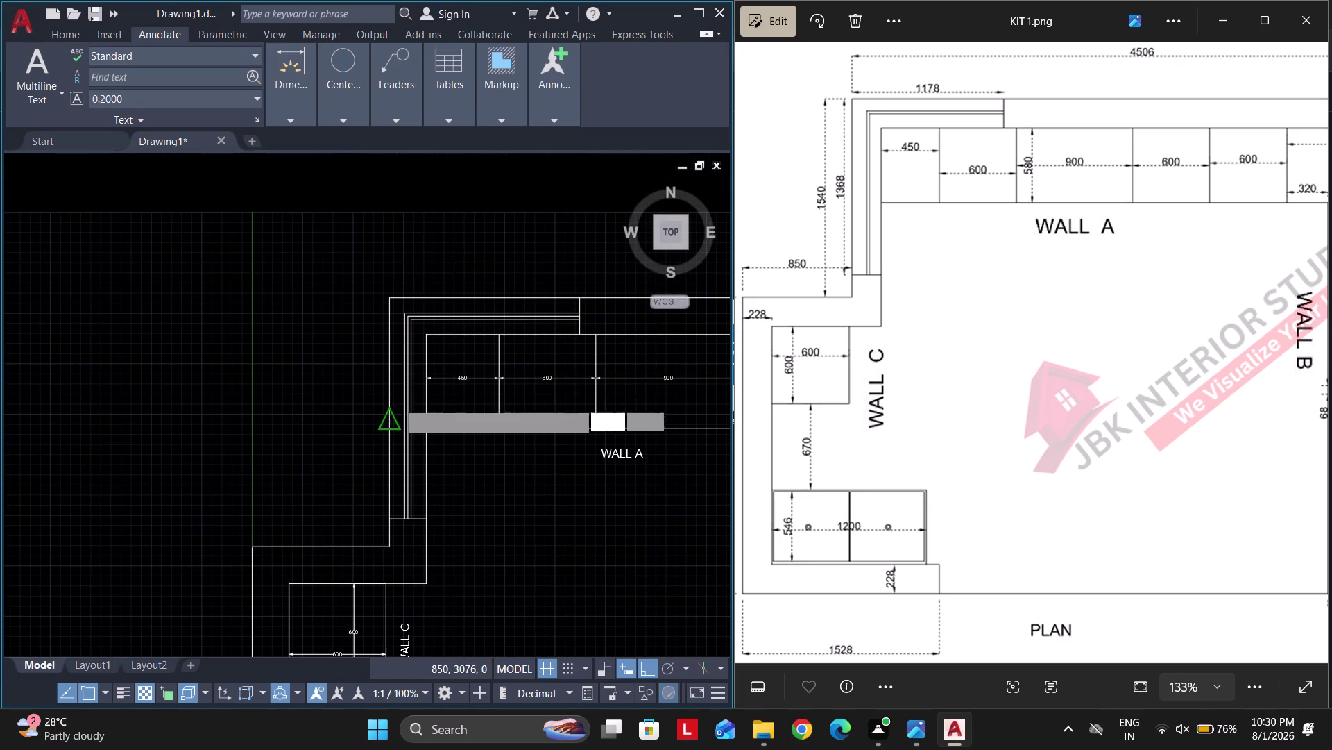
click(387, 293)
click(355, 329)
scroll(up, 3)
middle_drag(399, 332, 430, 398)
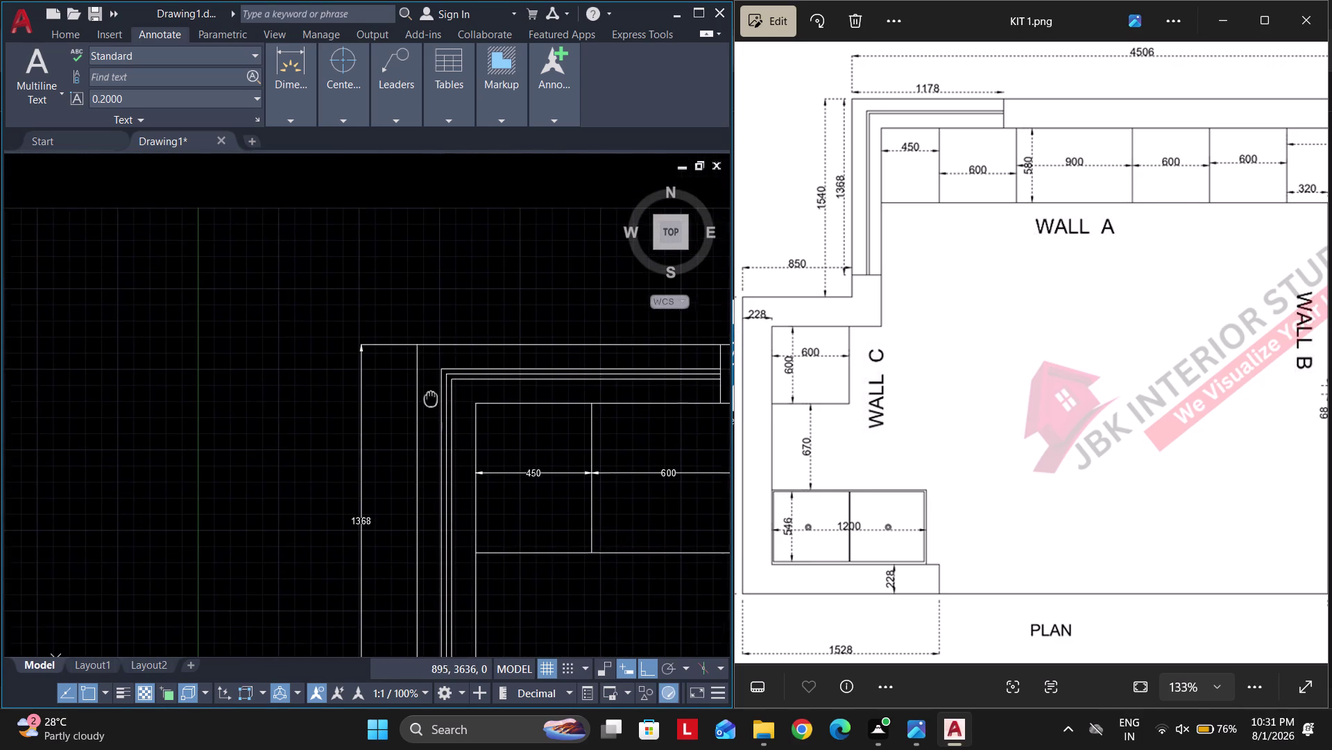
middle_drag(429, 398, 431, 399)
middle_drag(472, 341, 448, 353)
middle_drag(462, 357, 412, 373)
key(space)
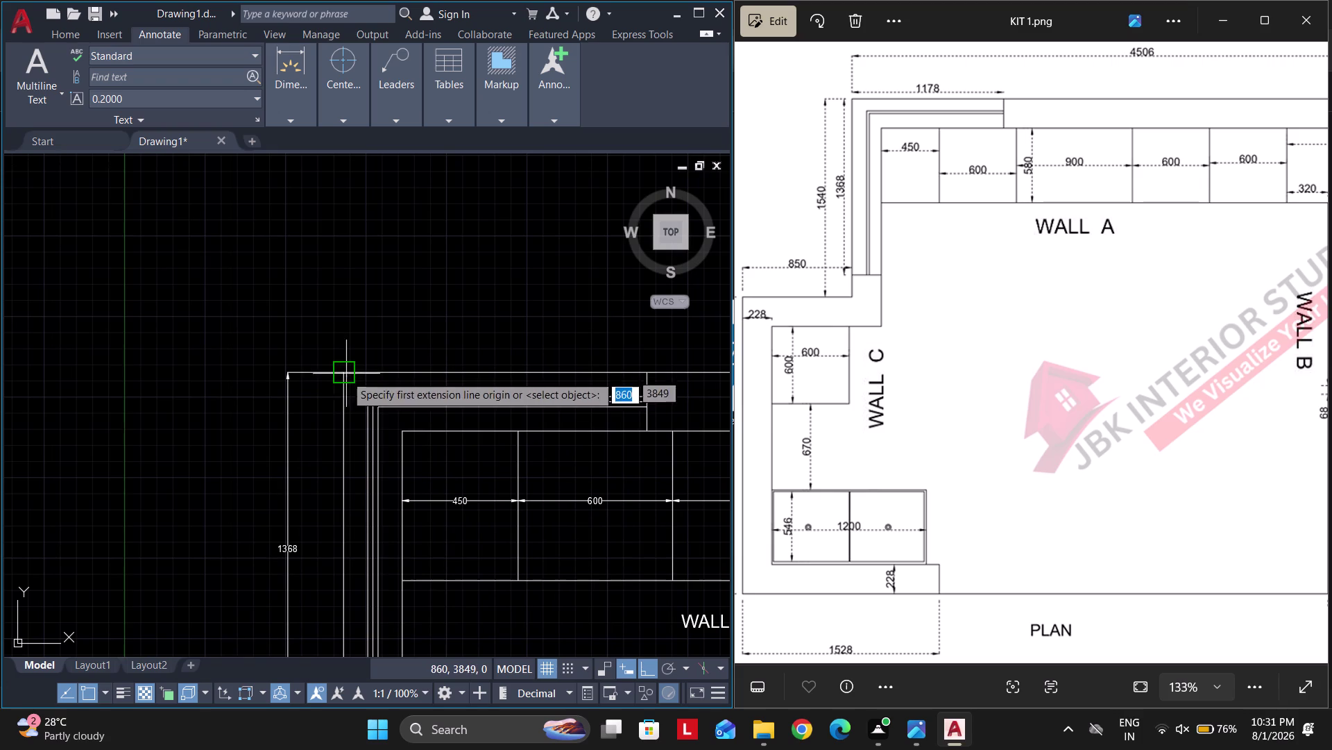
click(344, 375)
click(641, 373)
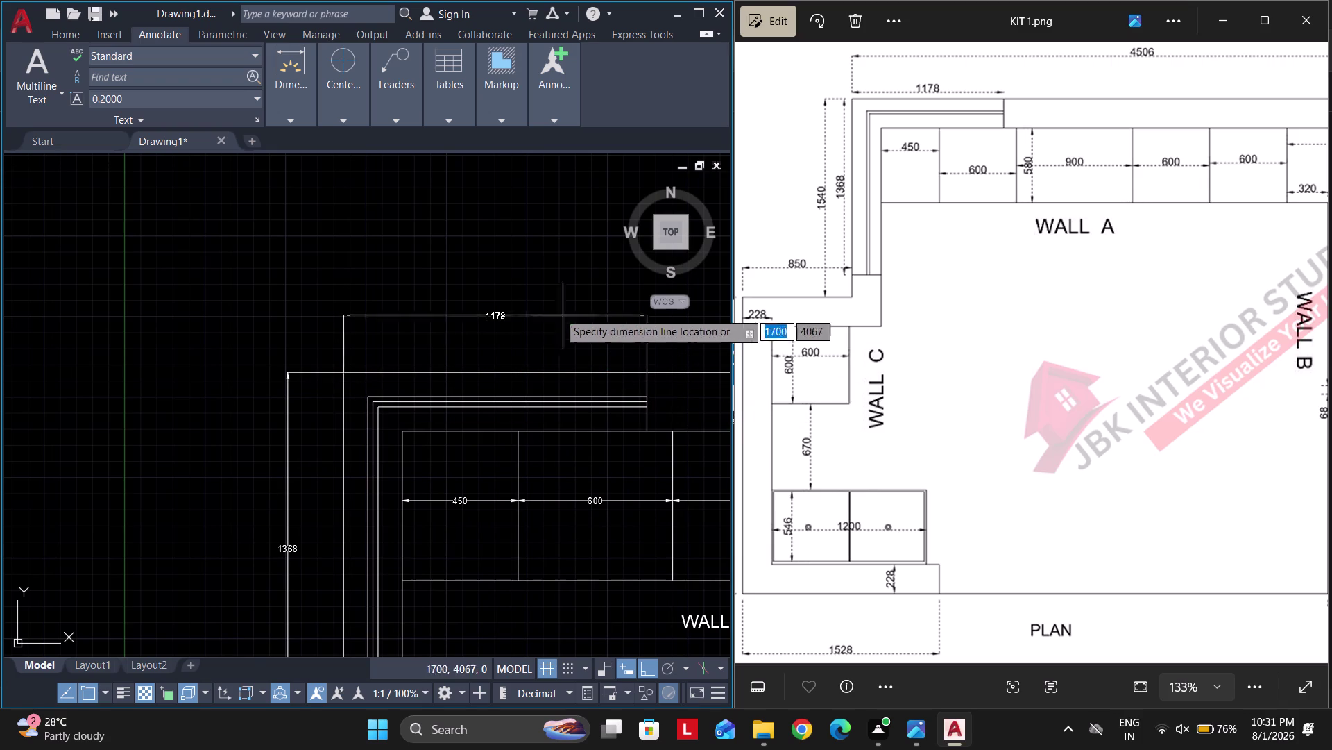
click(530, 296)
Add the 1540 dimension down the plan's left side.
middle_drag(472, 413, 481, 406)
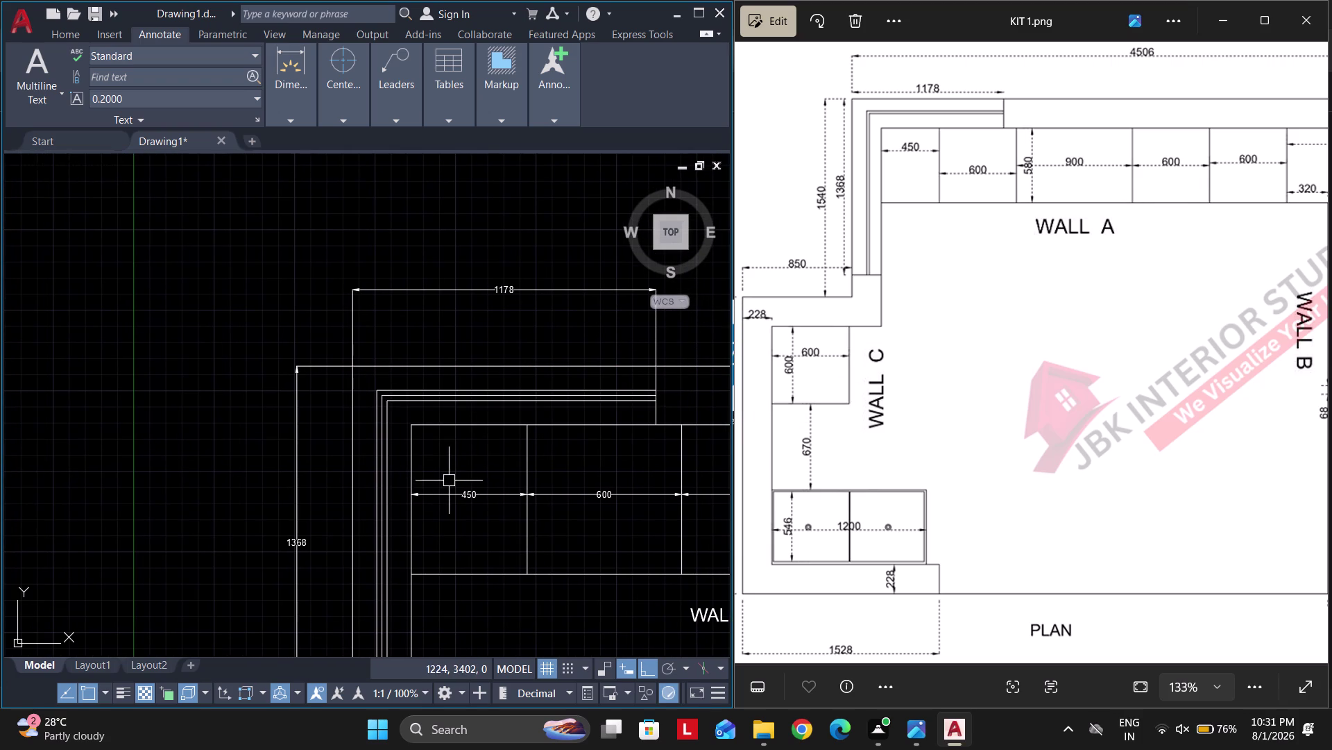
middle_drag(432, 480, 530, 456)
key(space)
click(449, 340)
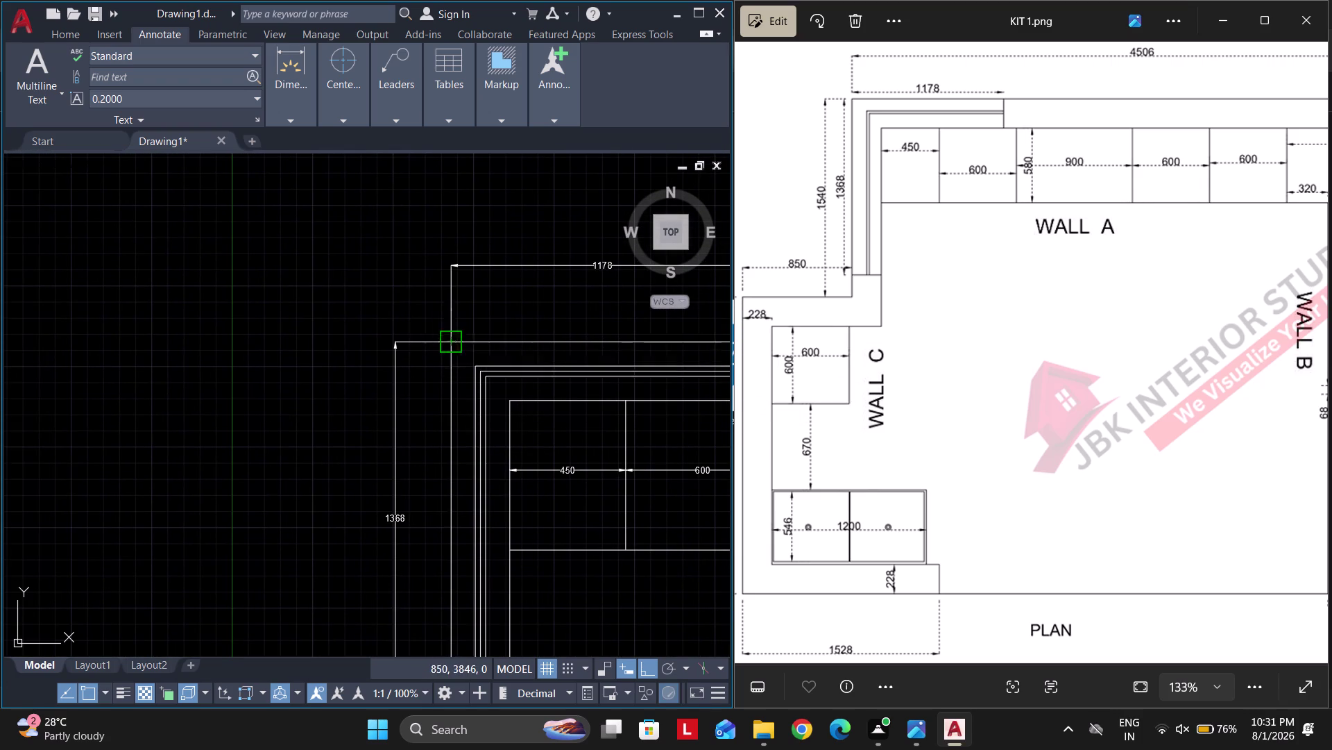
scroll(down, 3)
middle_drag(467, 516, 477, 441)
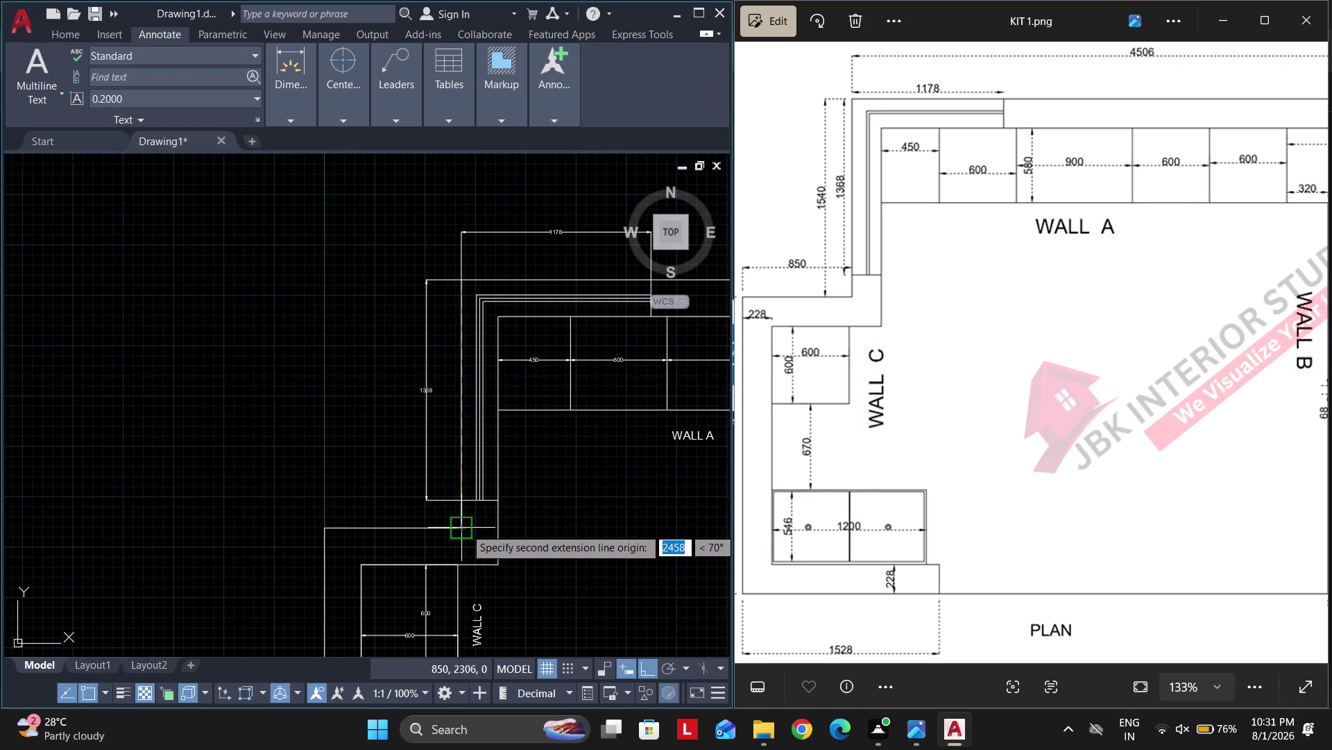
click(465, 527)
click(404, 436)
Add the 850 dimension at the step in the left wall.
middle_drag(401, 528, 461, 503)
scroll(up, 3)
key(space)
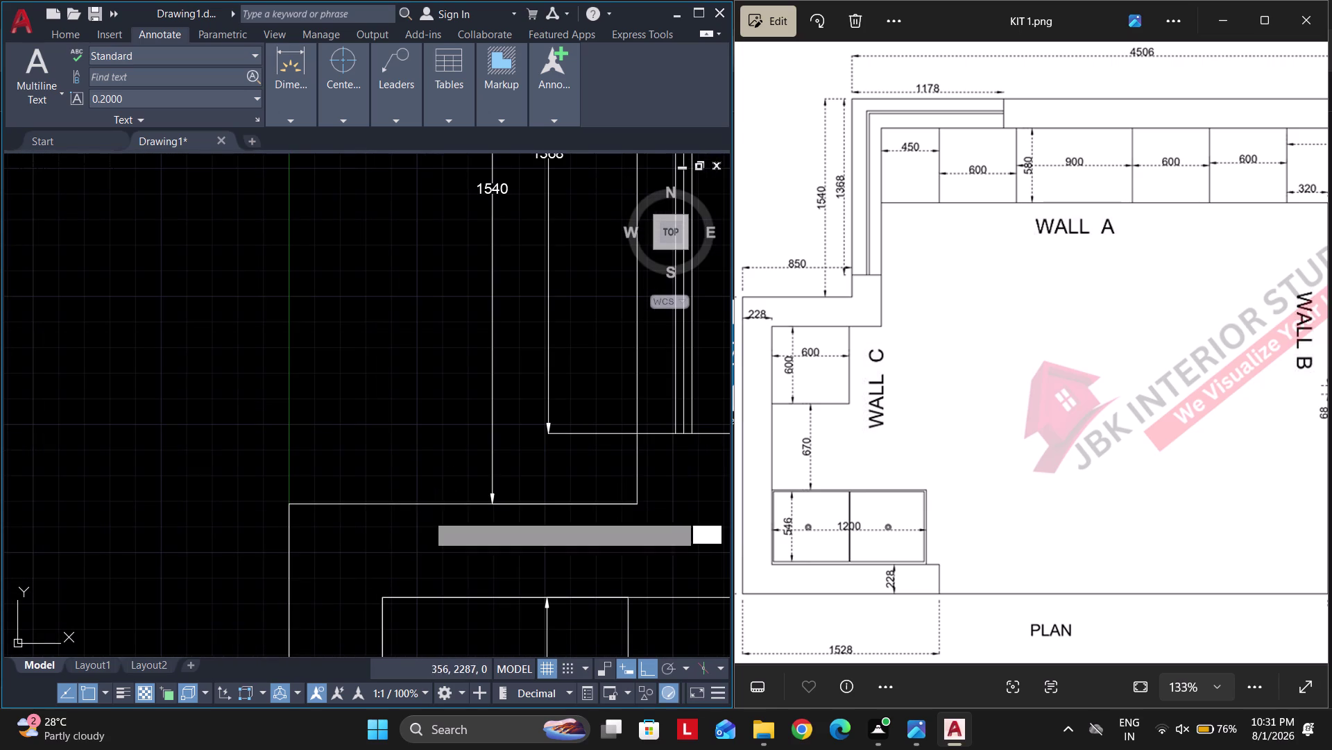
key(space)
click(408, 508)
click(410, 465)
scroll(down, 3)
middle_drag(478, 554, 547, 450)
key(space)
click(422, 488)
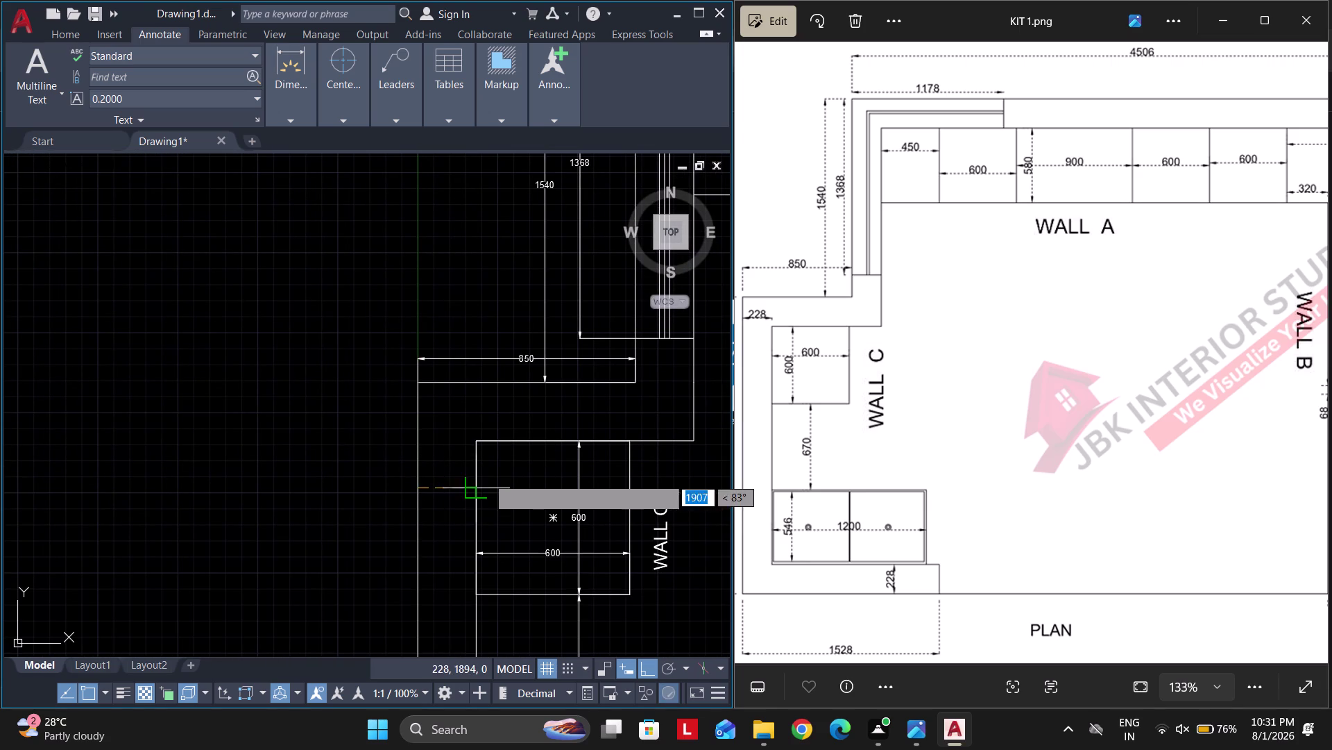
Dimension the small offset at the left-wall step, then zoom out to the whole plan.
click(475, 488)
click(463, 481)
scroll(down, 3)
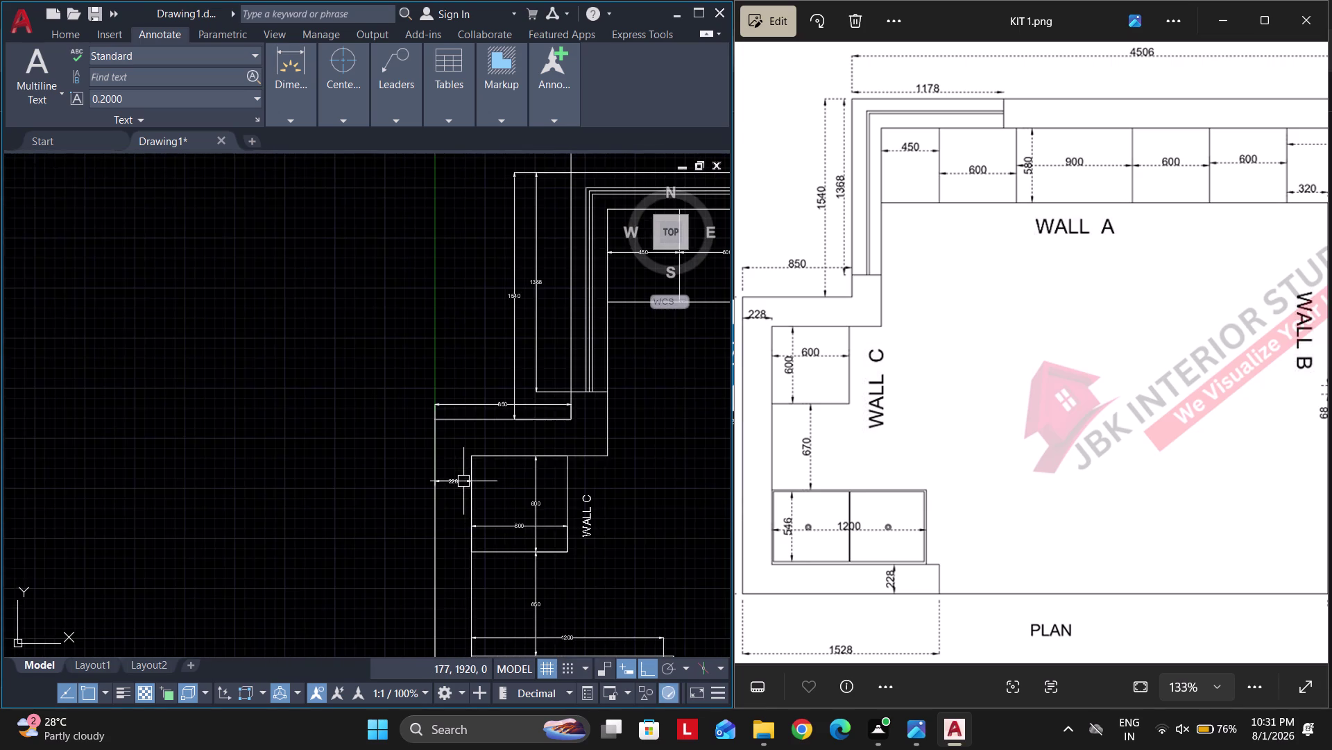
scroll(down, 3)
middle_drag(554, 482, 469, 476)
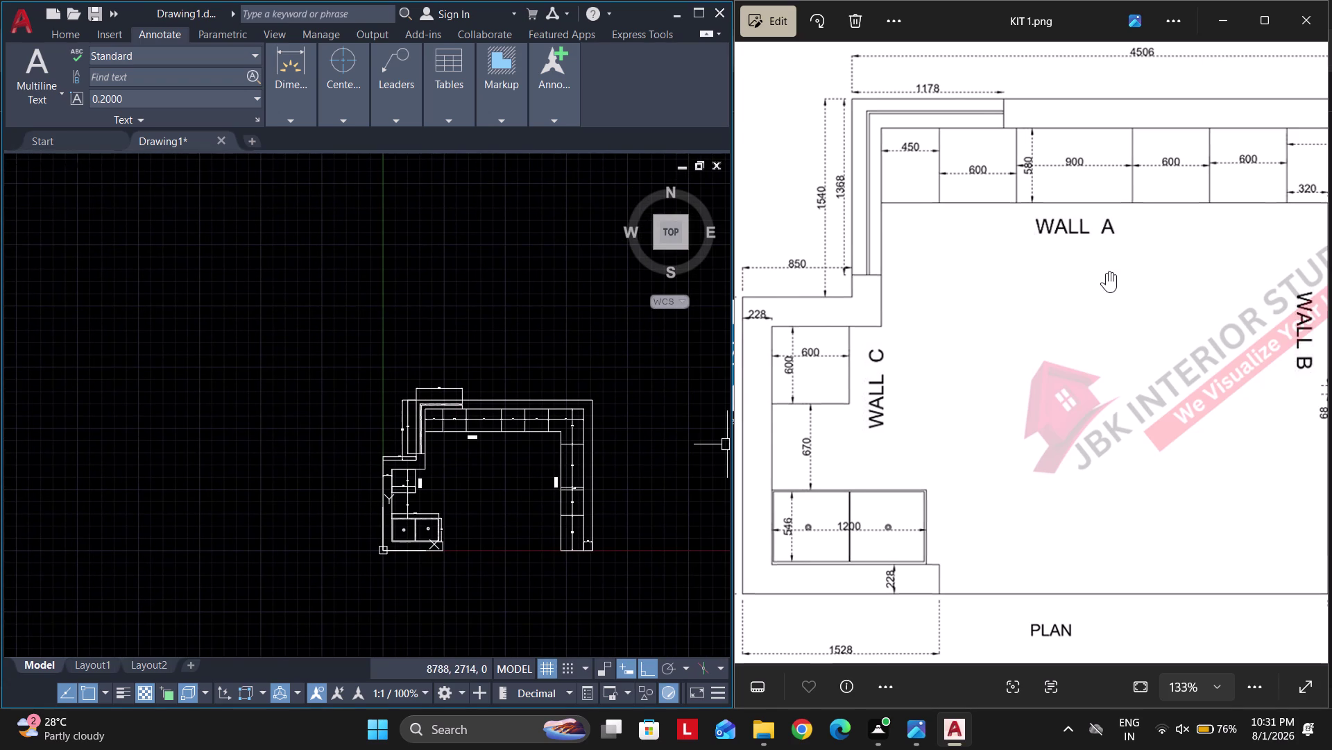
Copy the WALL A label to a spot above the plan.
scroll(down, 3)
middle_drag(433, 498, 445, 494)
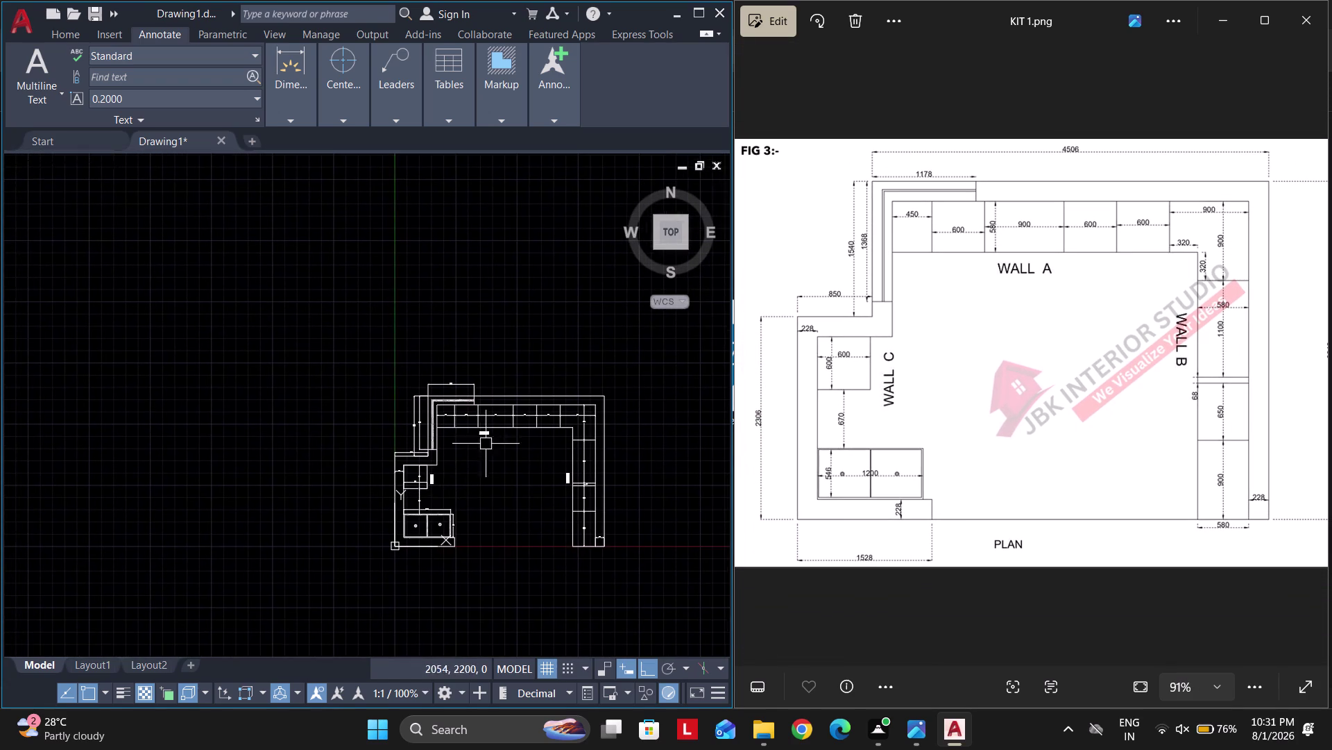
scroll(up, 3)
scroll(up, 3)
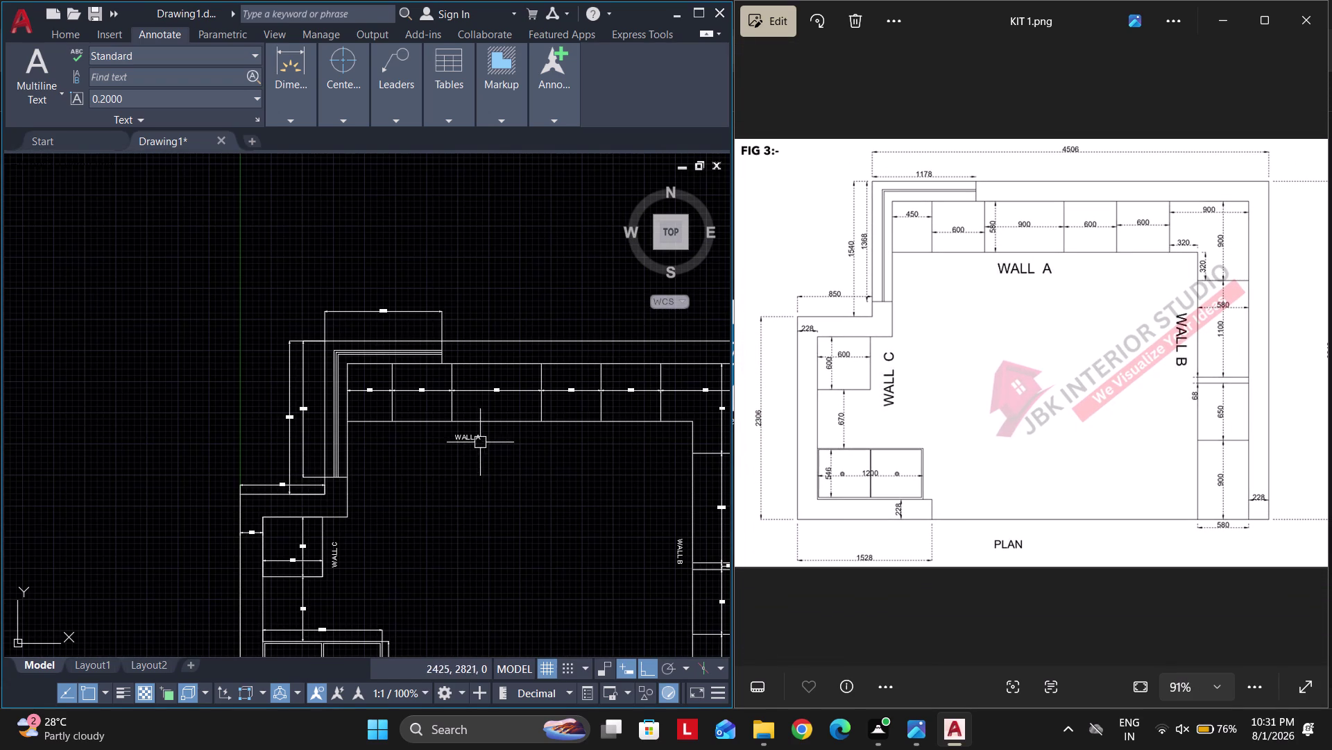
click(479, 441)
text(CO)
key(space)
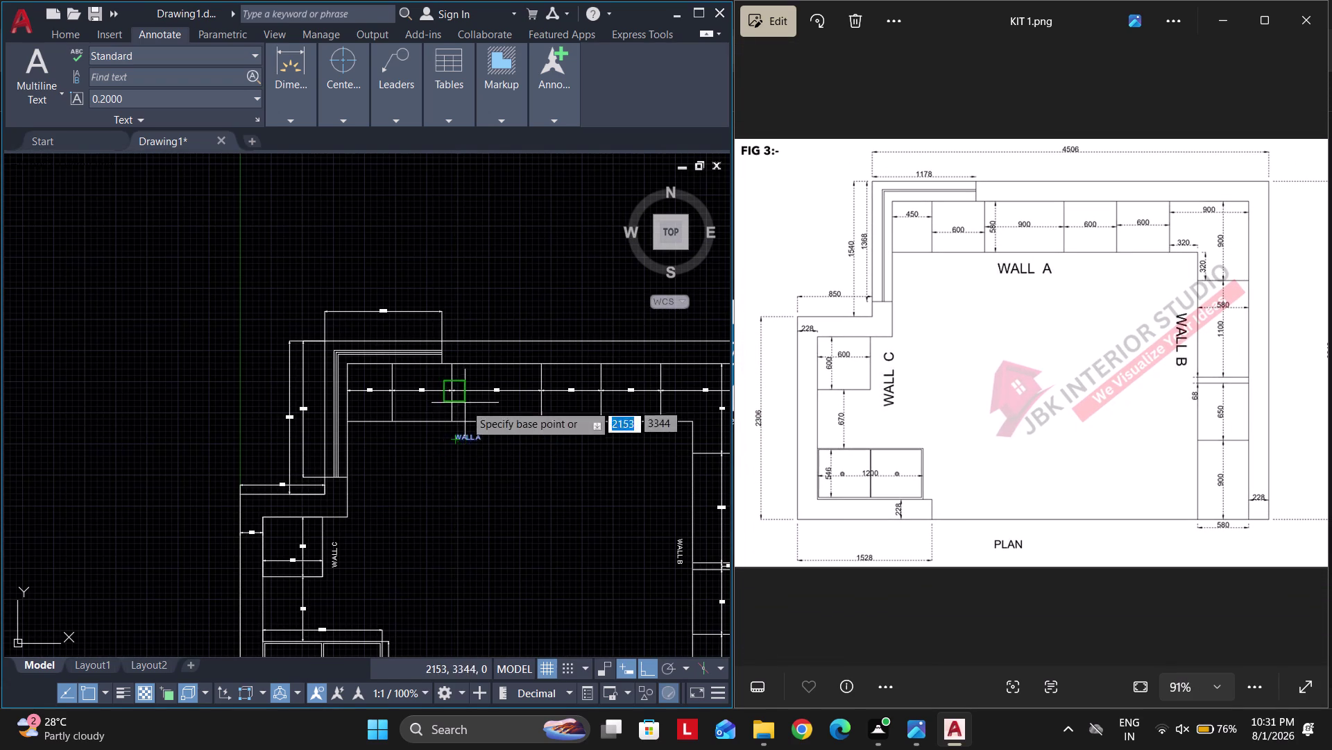
click(463, 439)
click(476, 282)
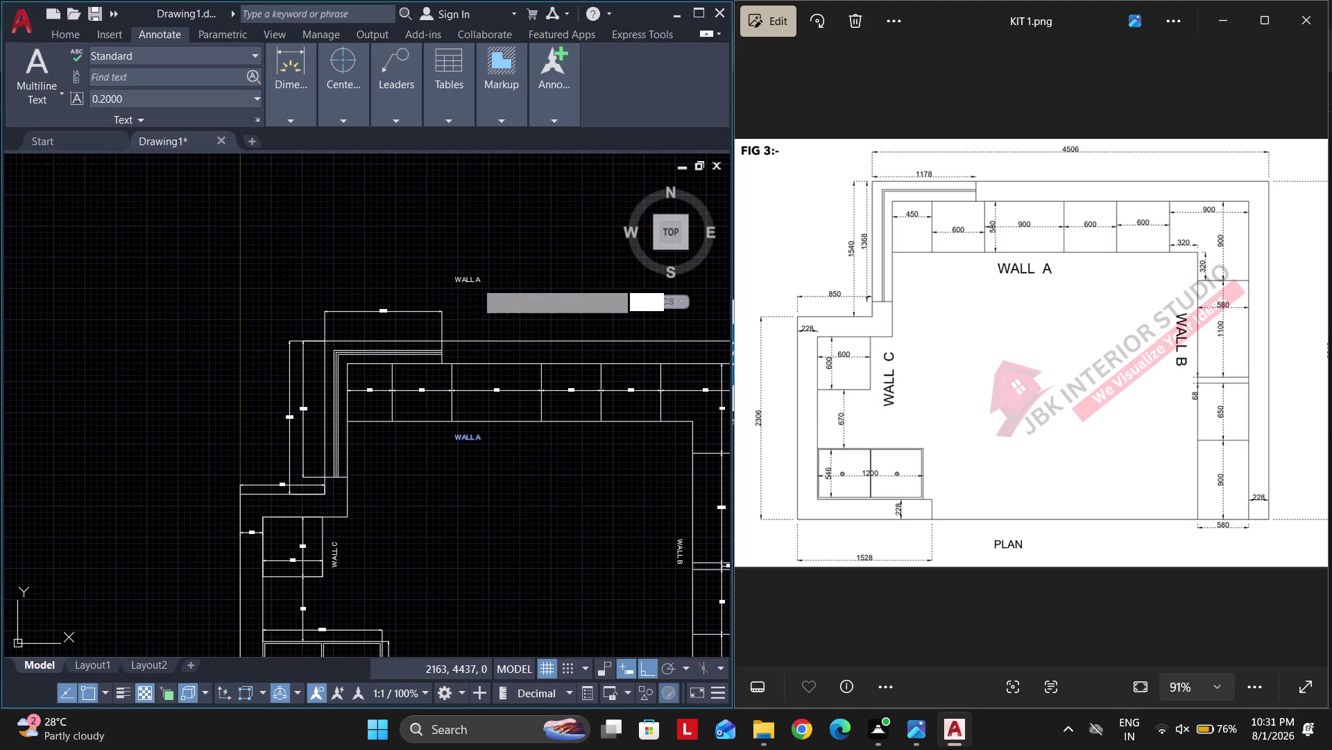
key(Escape)
Retype the copied label as KITCHEN TOP VIEW.
double_click(471, 279)
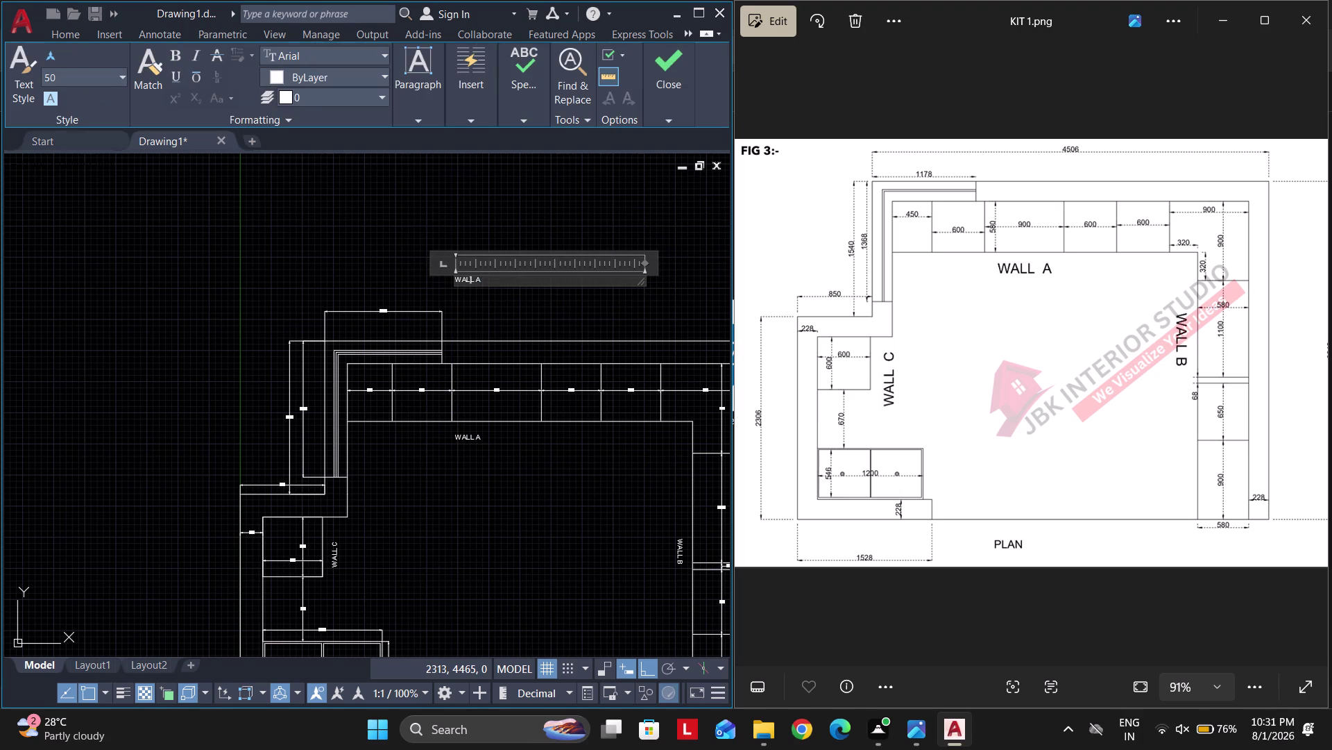
key(ctrl+a)
text(KI)
text(TCHEN)
key(space)
text(TOP V)
text(IEW)
key(ctrl+a)
click(180, 76)
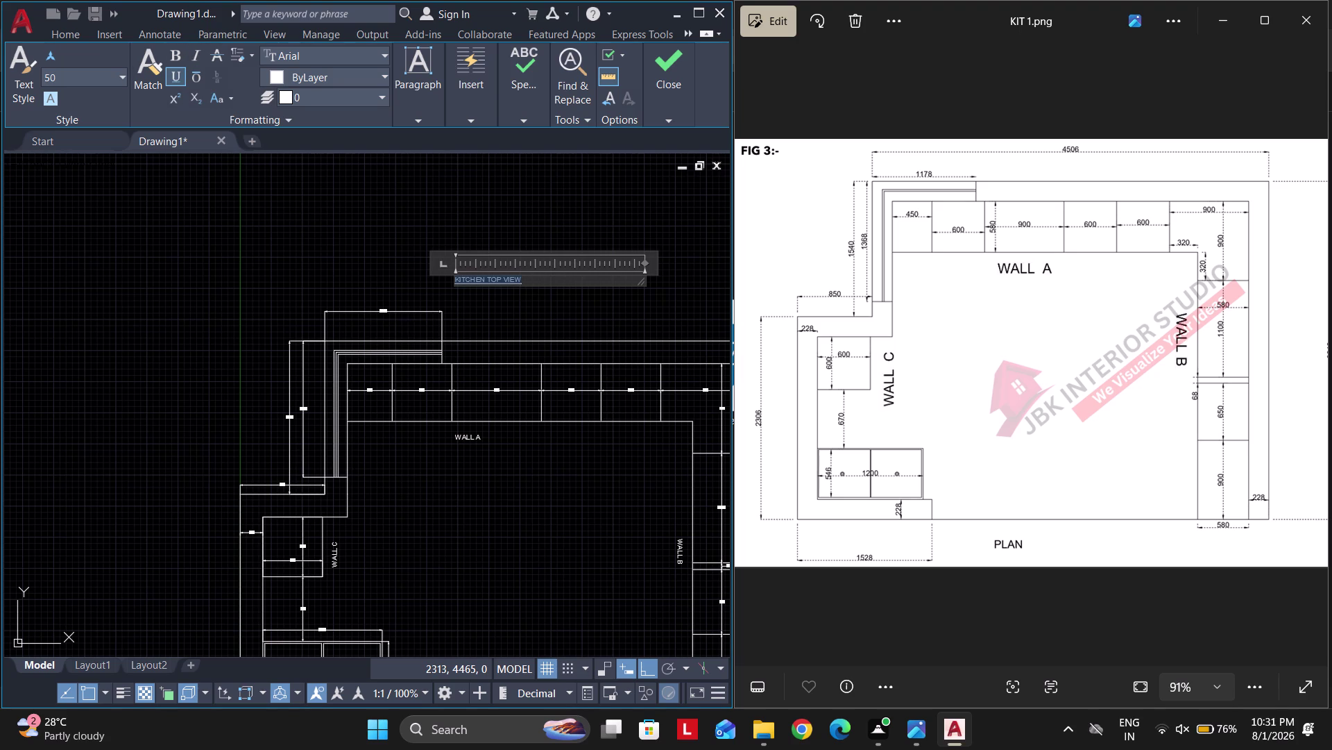
Make the KITCHEN TOP VIEW title bold and red, then zoom out.
scroll(up, 3)
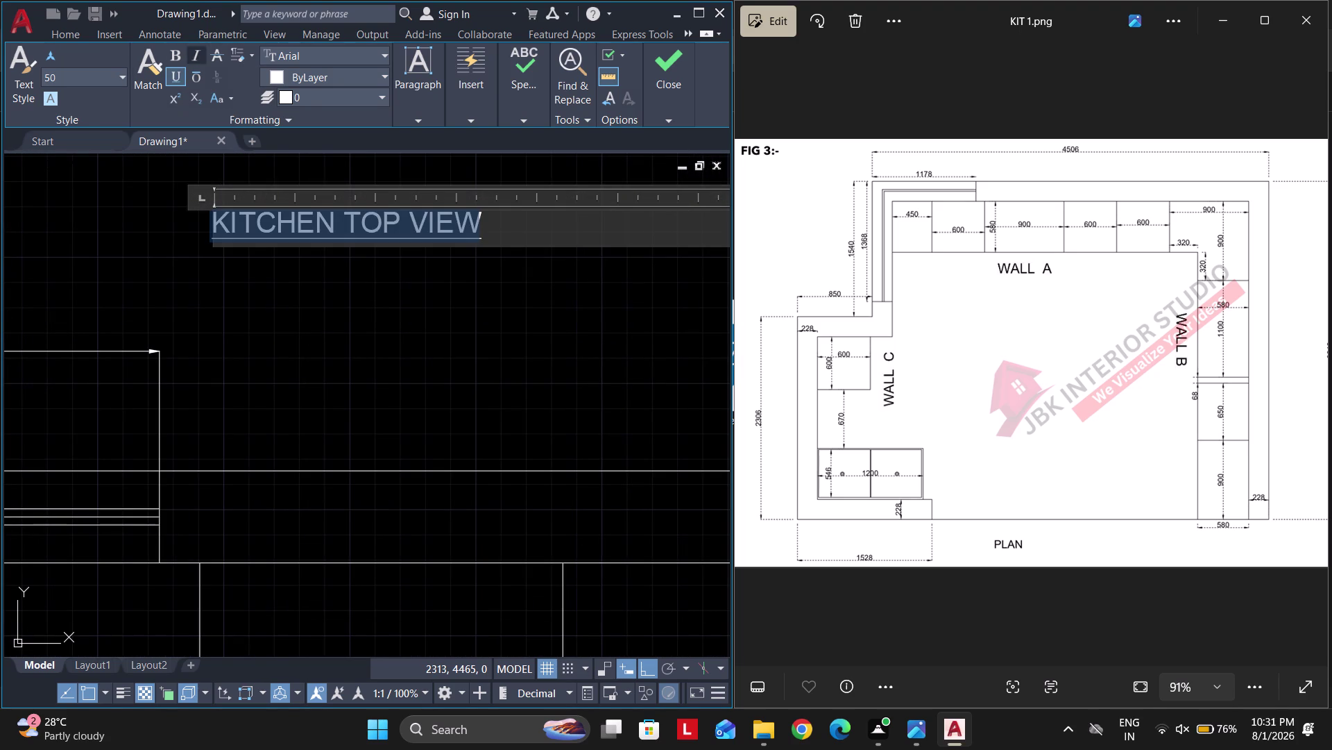
click(179, 52)
click(318, 71)
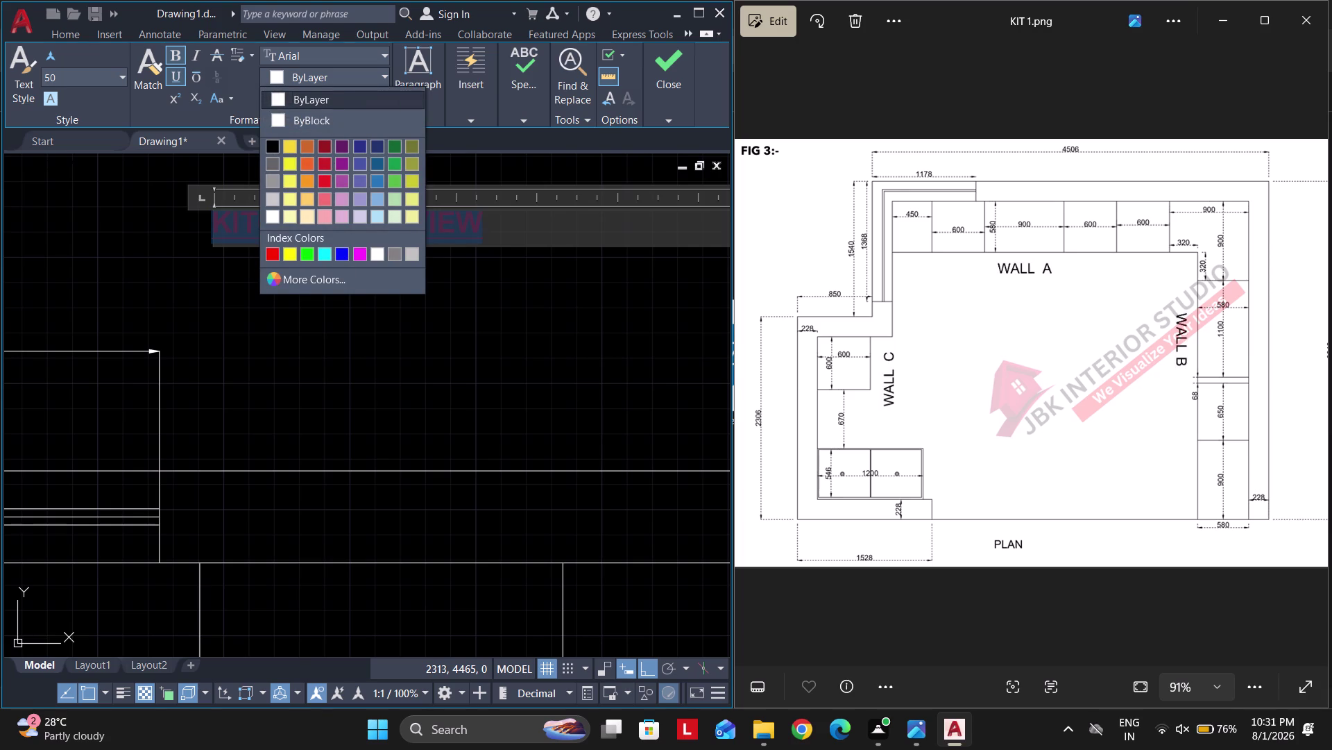
click(272, 254)
click(514, 336)
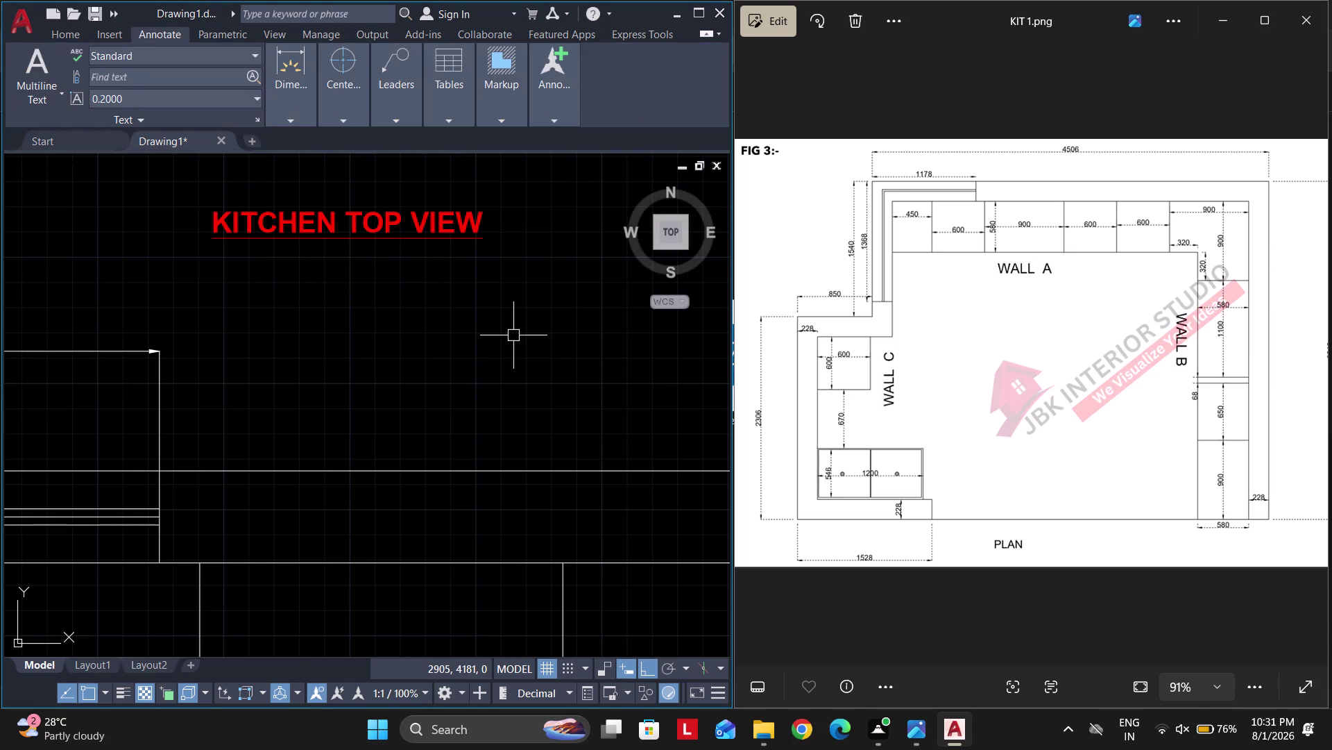
scroll(down, 3)
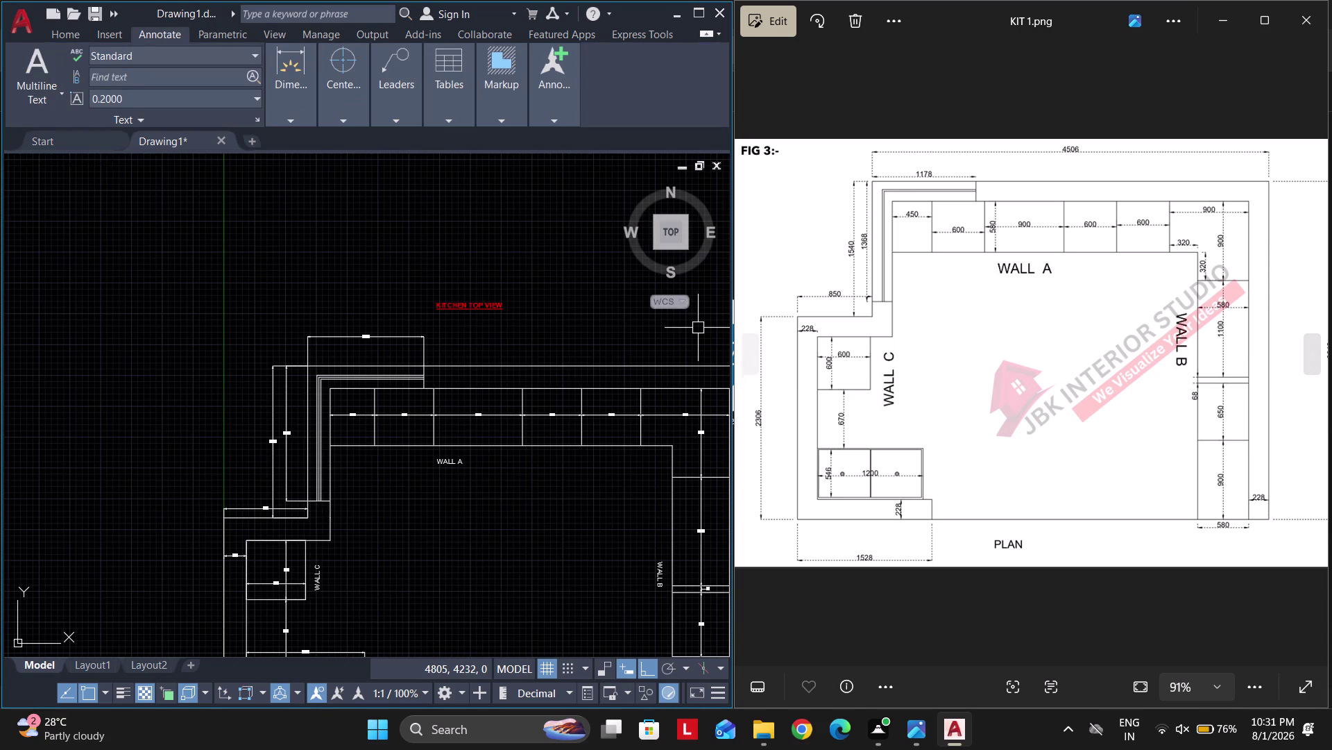
Pan and zoom over the lower plan and the Wall C cabinets.
scroll(down, 3)
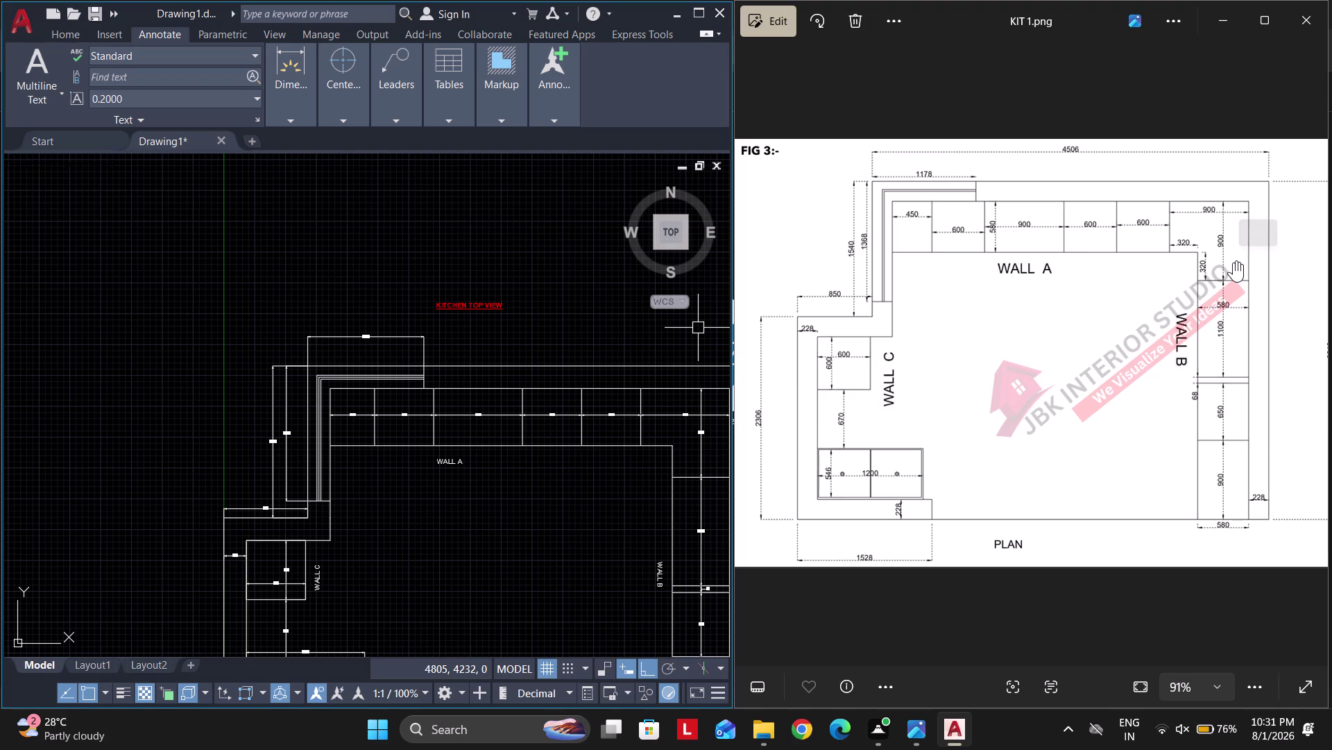
middle_drag(438, 513, 516, 391)
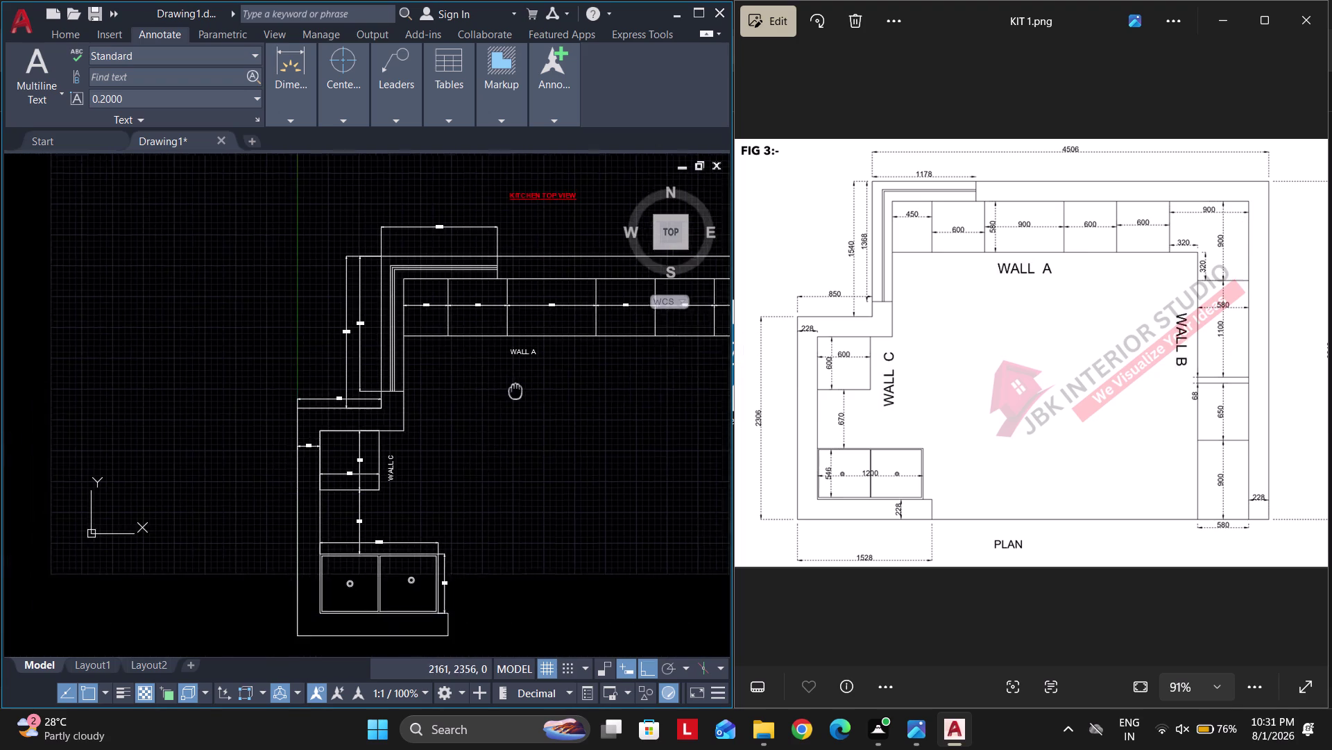
middle_drag(515, 391, 522, 369)
scroll(down, 3)
middle_drag(391, 460, 454, 421)
scroll(up, 3)
Open the Dimensions panel dropdown, then close it and cancel out.
click(297, 112)
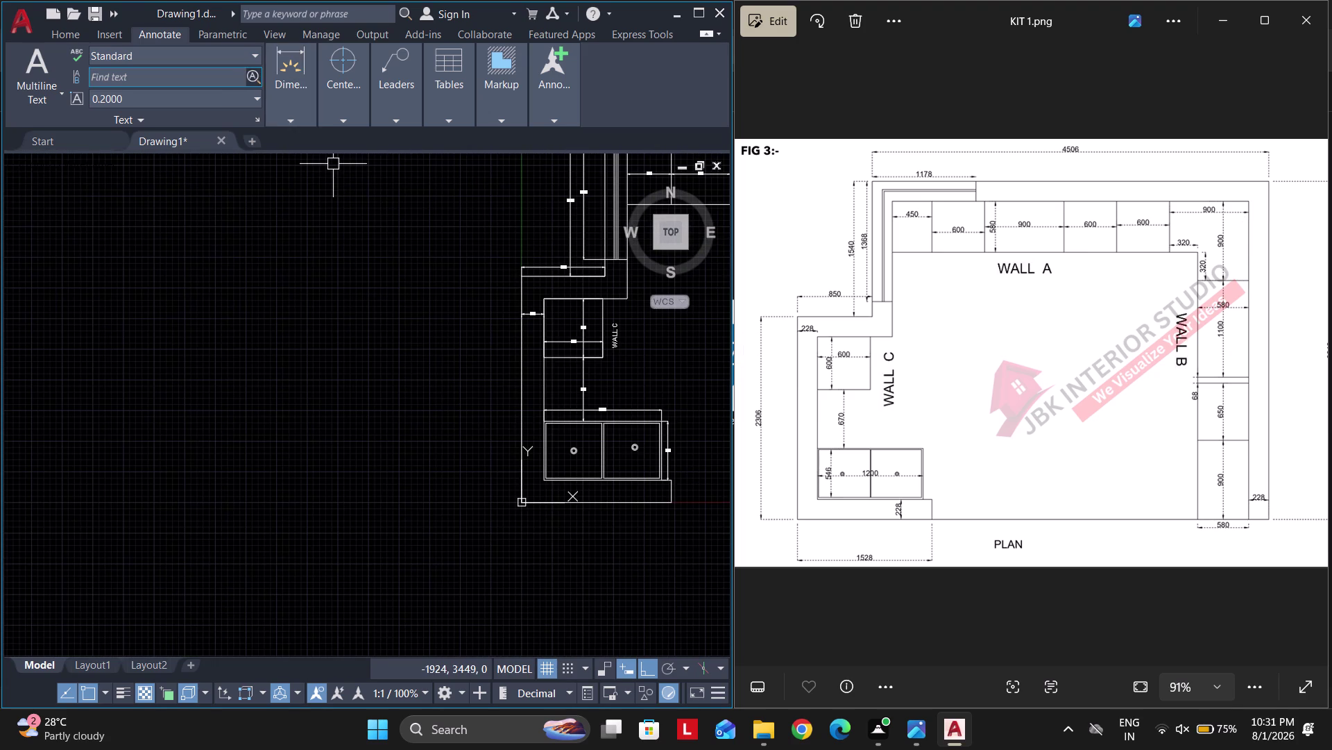
click(335, 179)
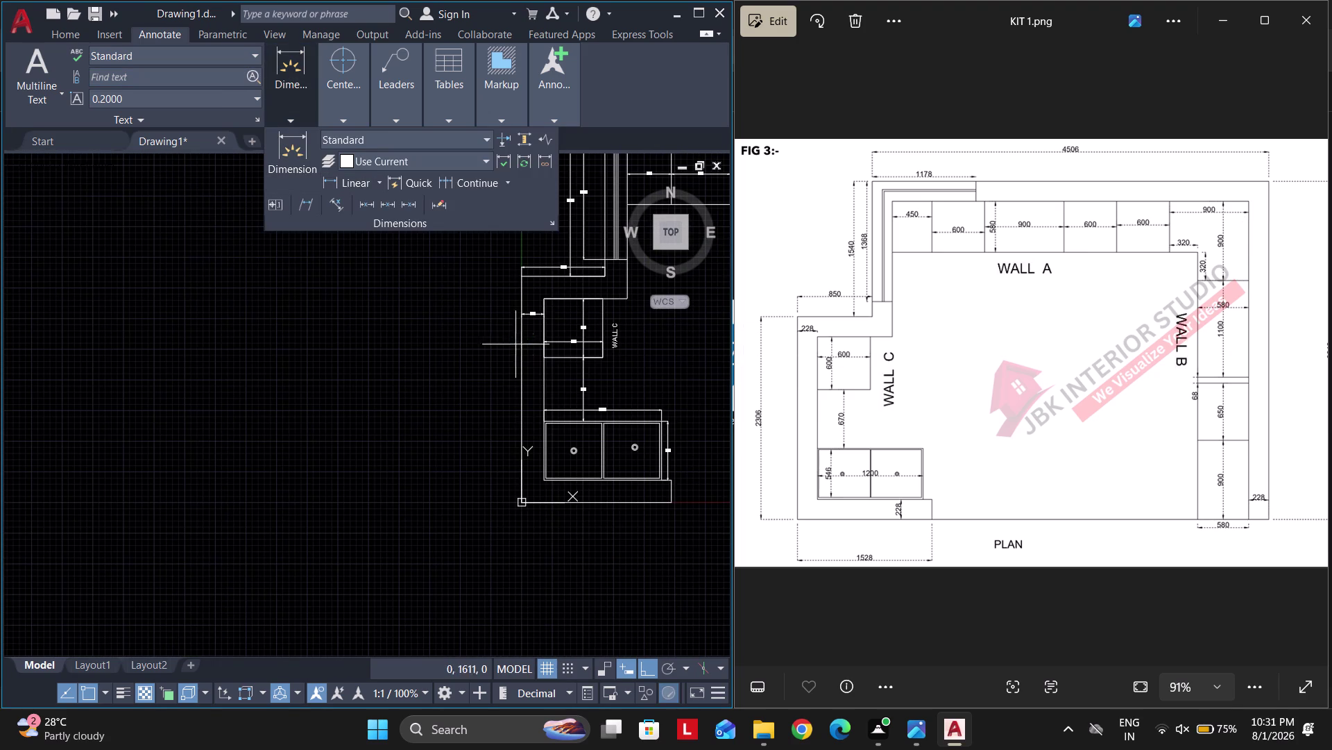
key(space)
click(525, 378)
click(493, 375)
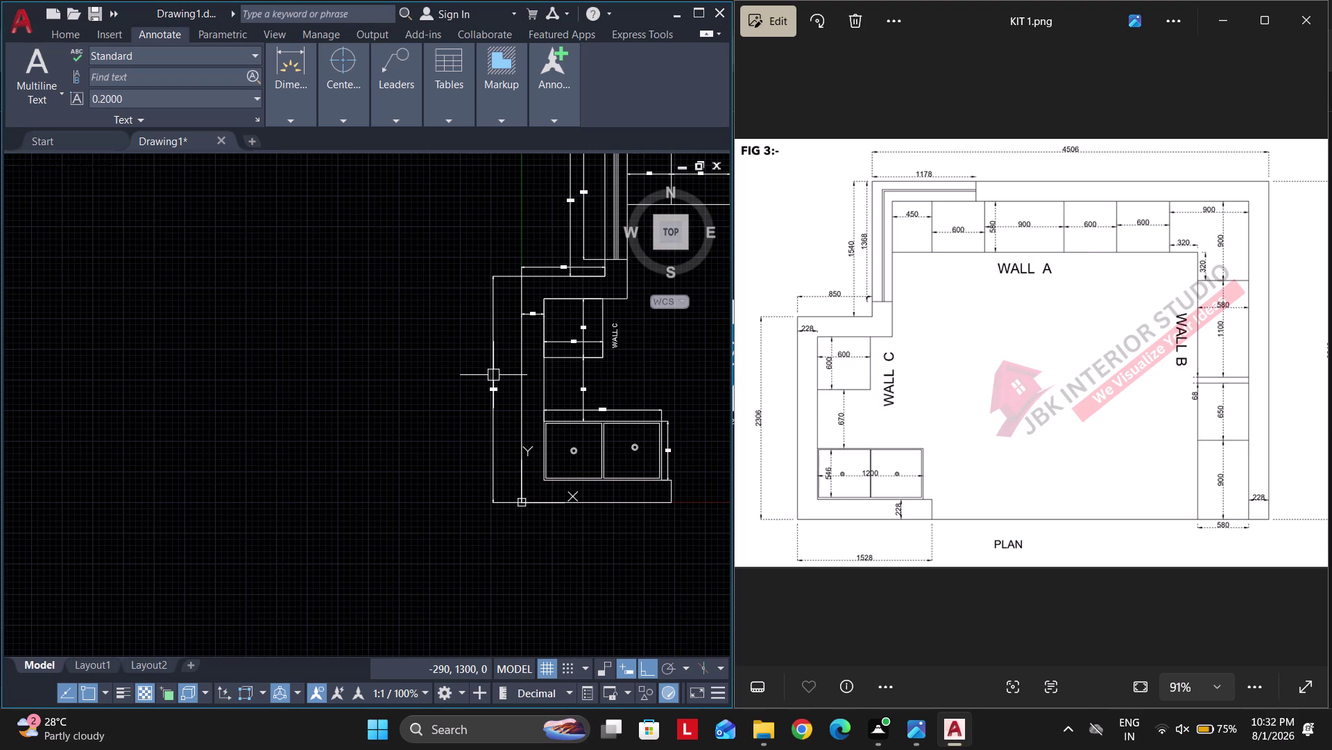
key(Escape)
key(Escape)
key(Escape)
key(Escape)
Zoom out and center the whole kitchen plan in view.
scroll(down, 3)
middle_drag(550, 449, 494, 462)
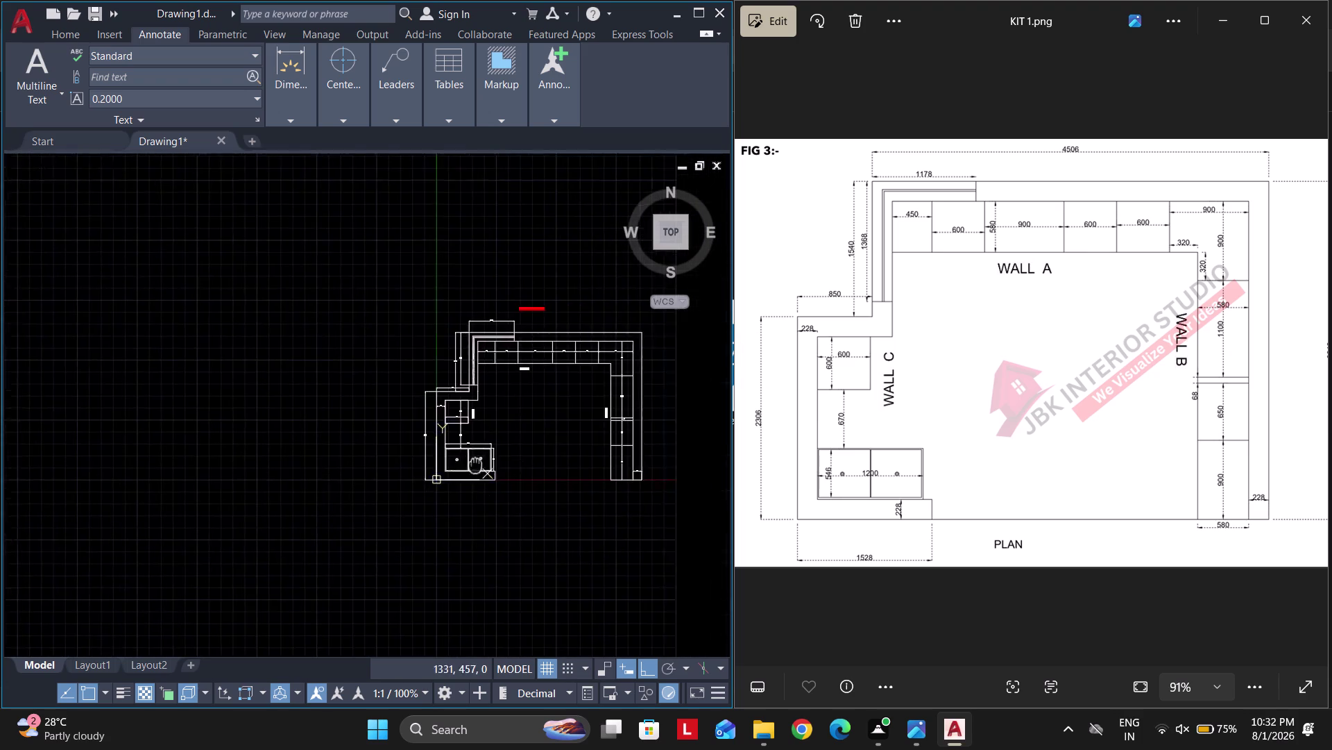
middle_drag(494, 462, 433, 469)
scroll(up, 3)
key(Escape)
key(Escape)
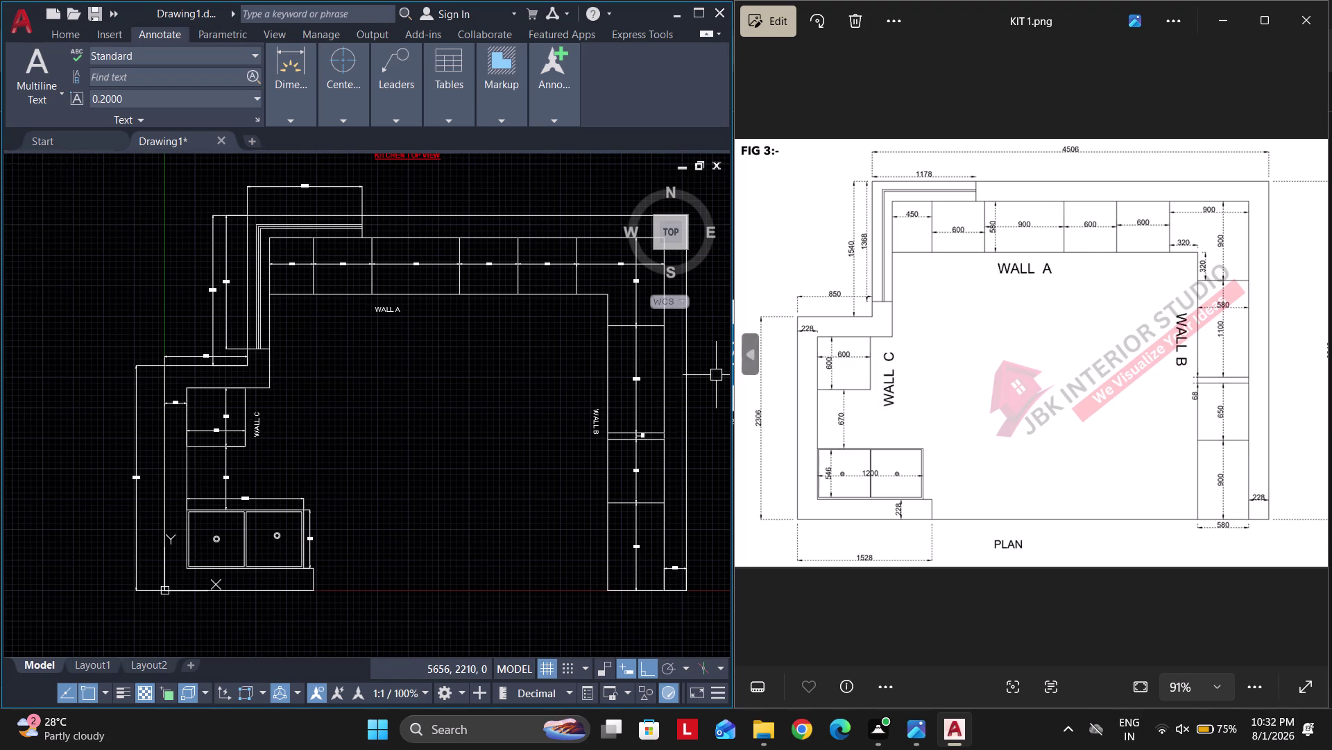
Switch the Photos viewer to KIT 2.png and recenter the plan.
click(749, 372)
scroll(down, 3)
middle_drag(550, 409, 493, 418)
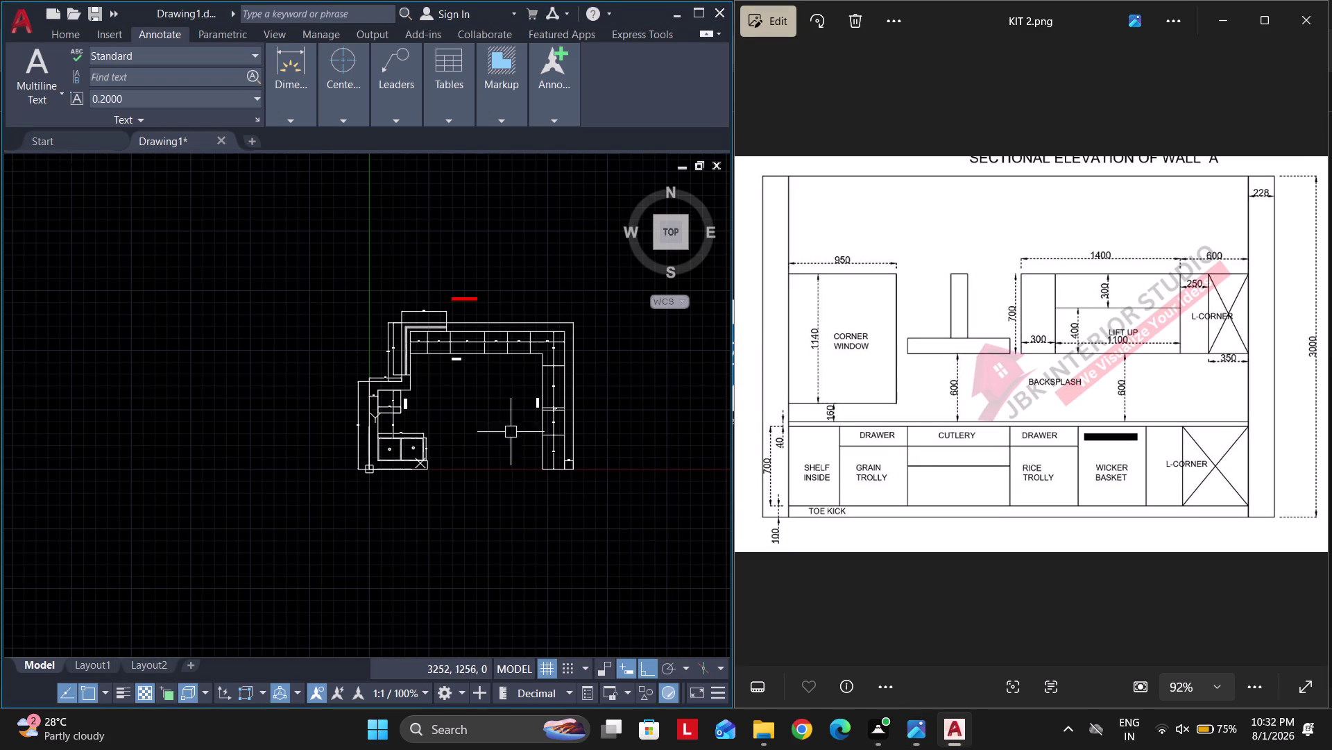
Window-select the titled kitchen plan and COPY it to the right of the original.
drag(639, 521, 628, 505)
click(298, 253)
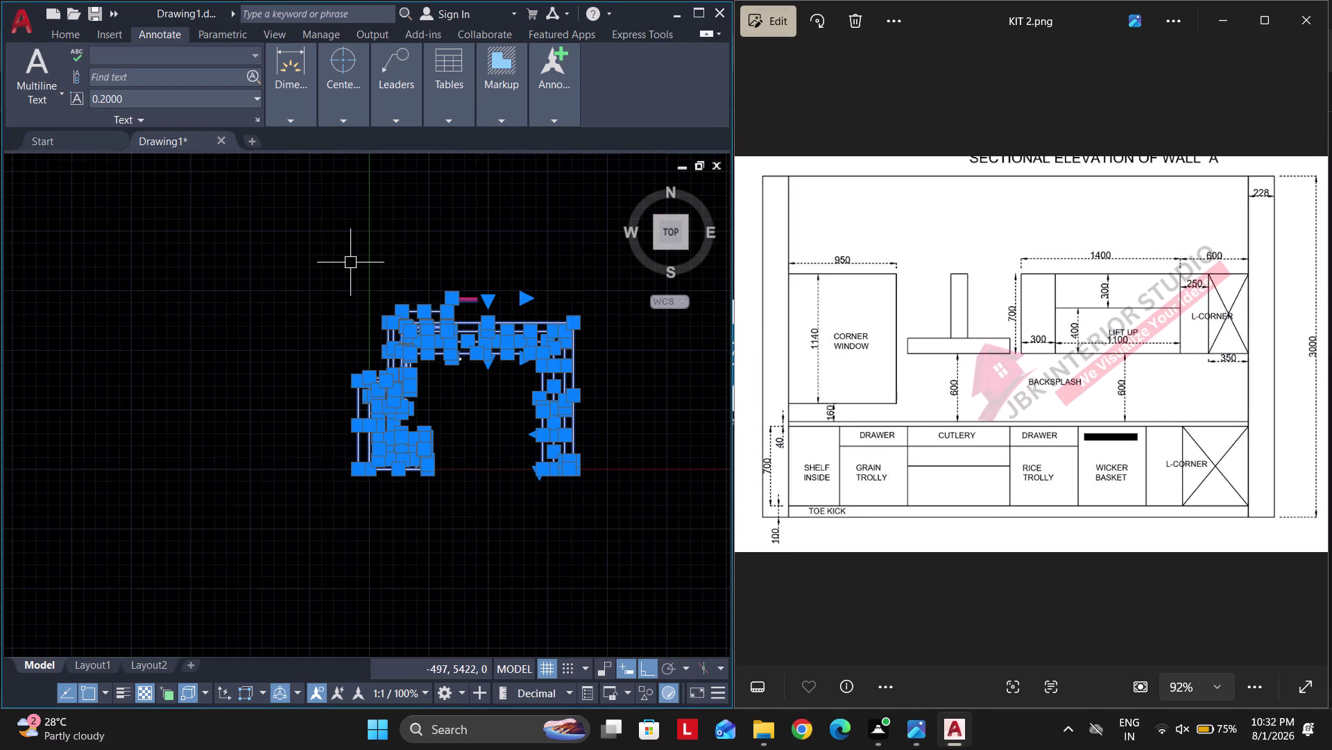
key(c)
key(o)
key(space)
click(388, 327)
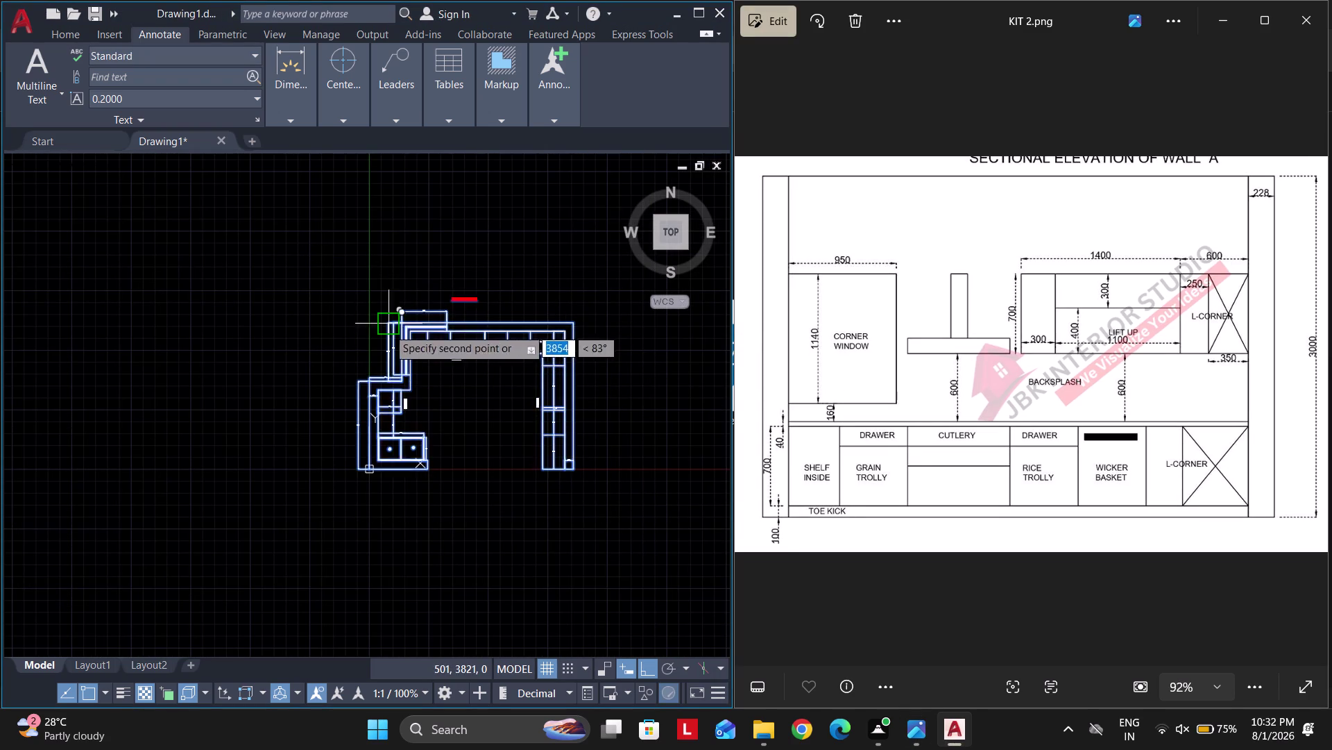
scroll(down, 3)
middle_drag(556, 359, 453, 371)
click(491, 356)
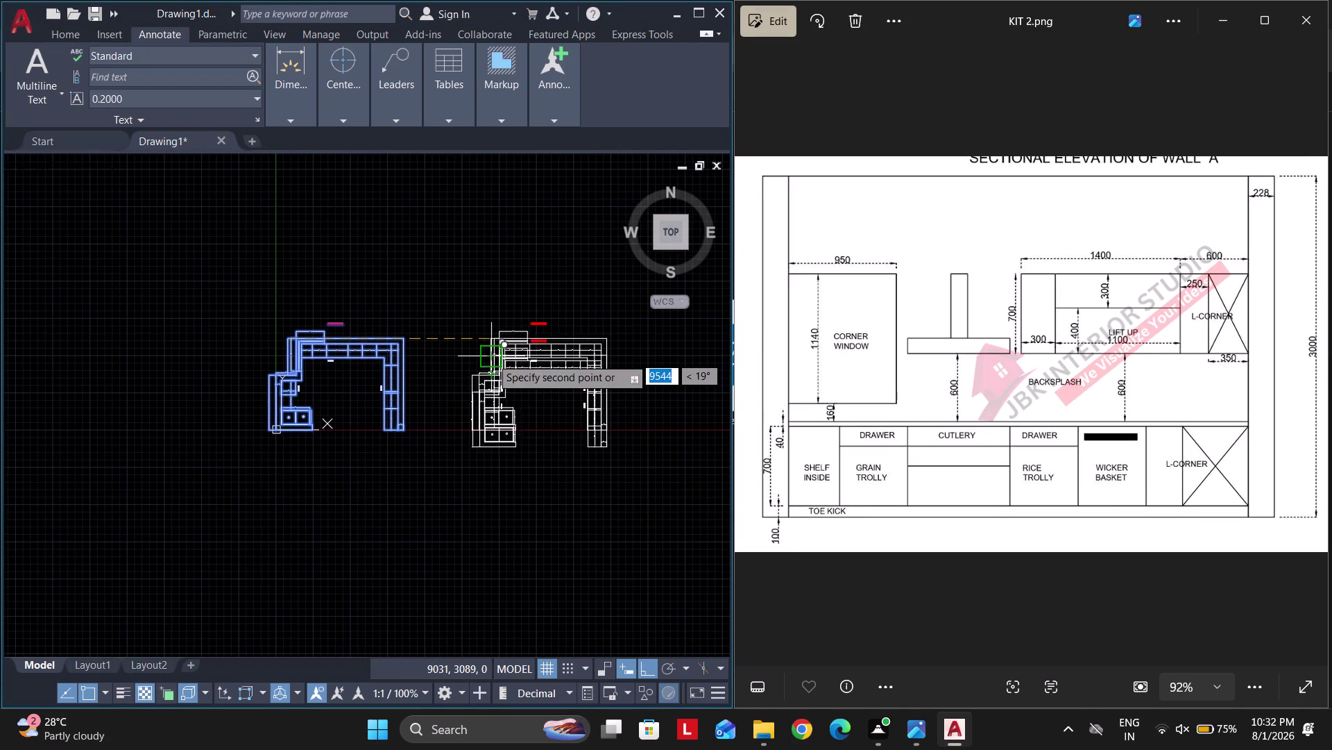
key(Escape)
middle_drag(552, 447, 520, 363)
key(c)
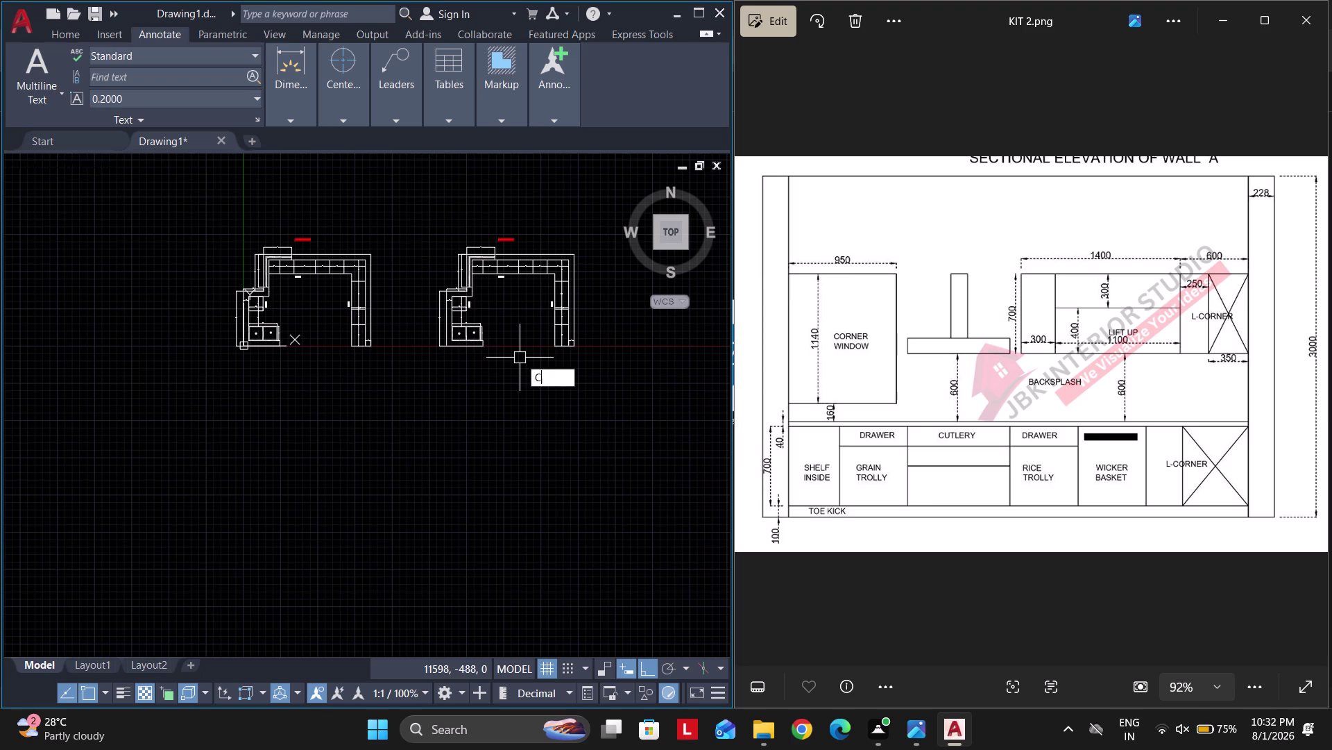
key(Escape)
Draw a horizontal construction line below both plans.
text(XL)
key(space)
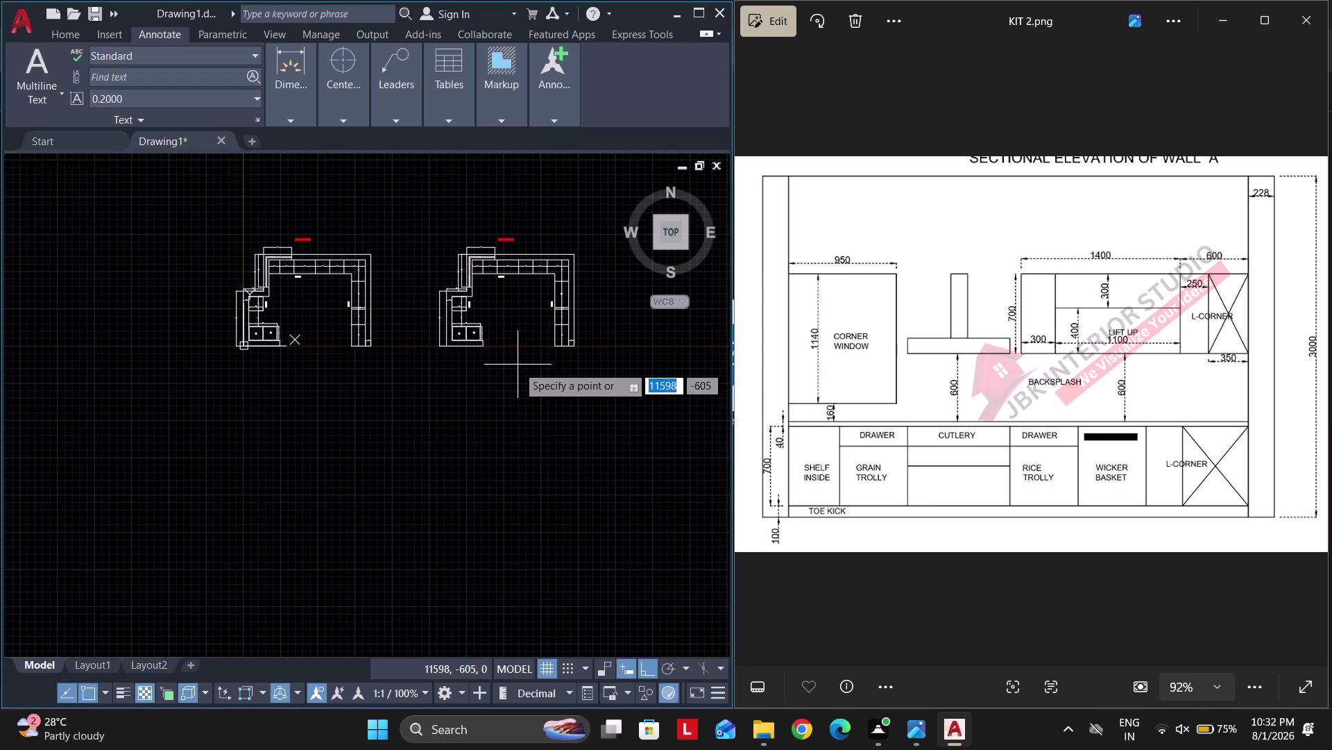
key(h)
key(space)
click(480, 364)
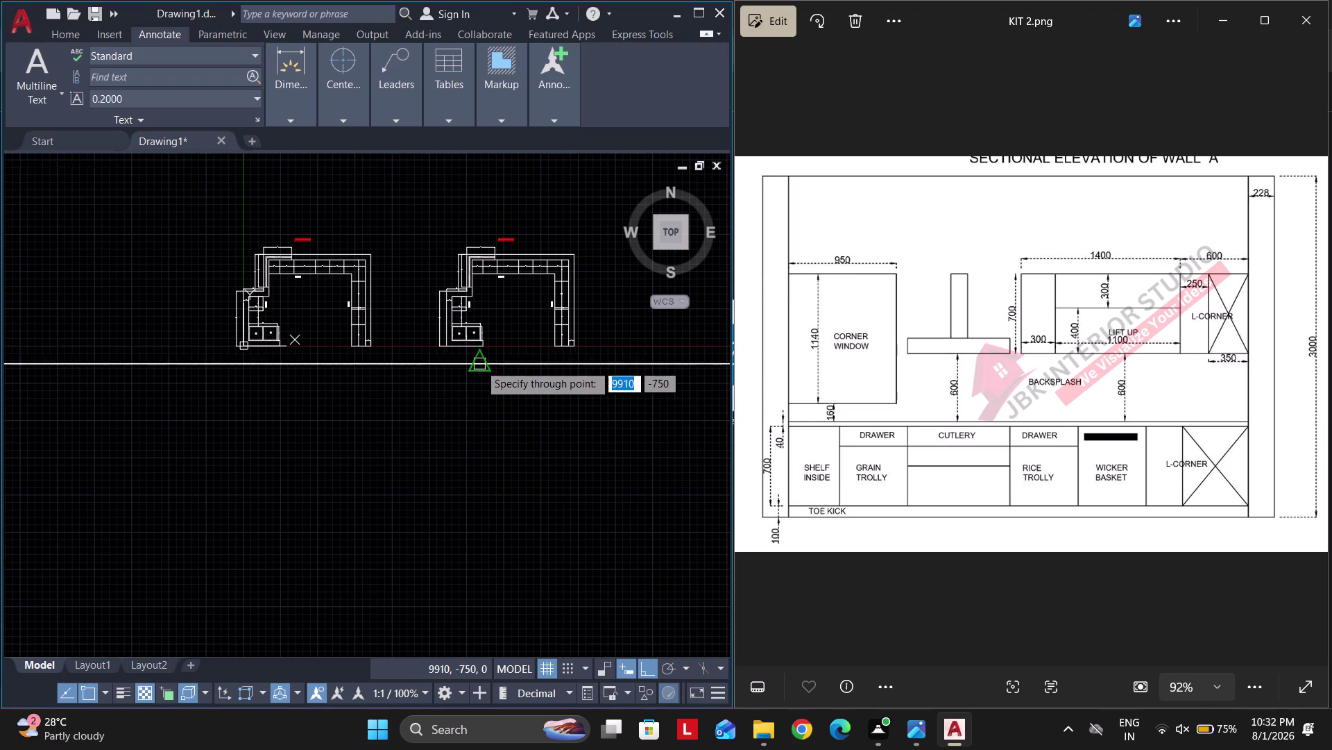
key(Escape)
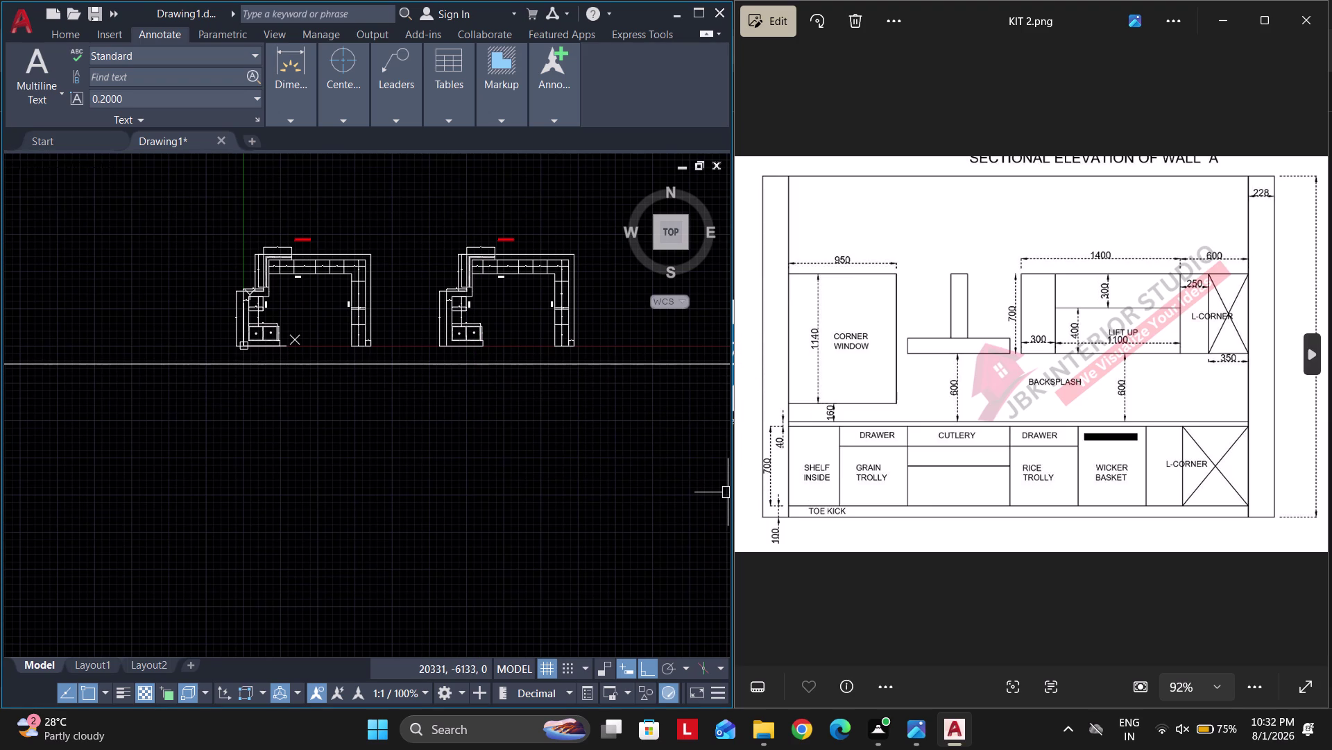
middle_drag(505, 451, 472, 450)
Offset the horizontal construction line 3000 downward.
text(O)
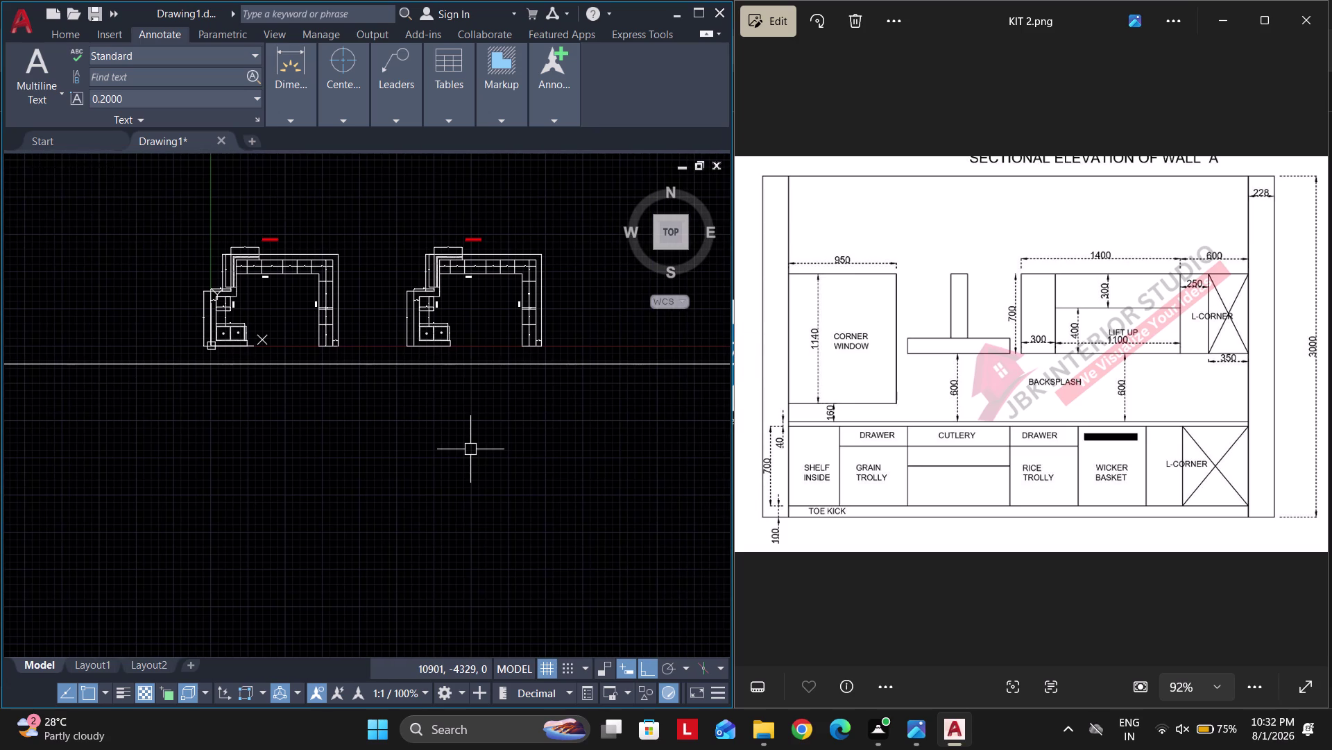
key(space)
text(3000)
key(Return)
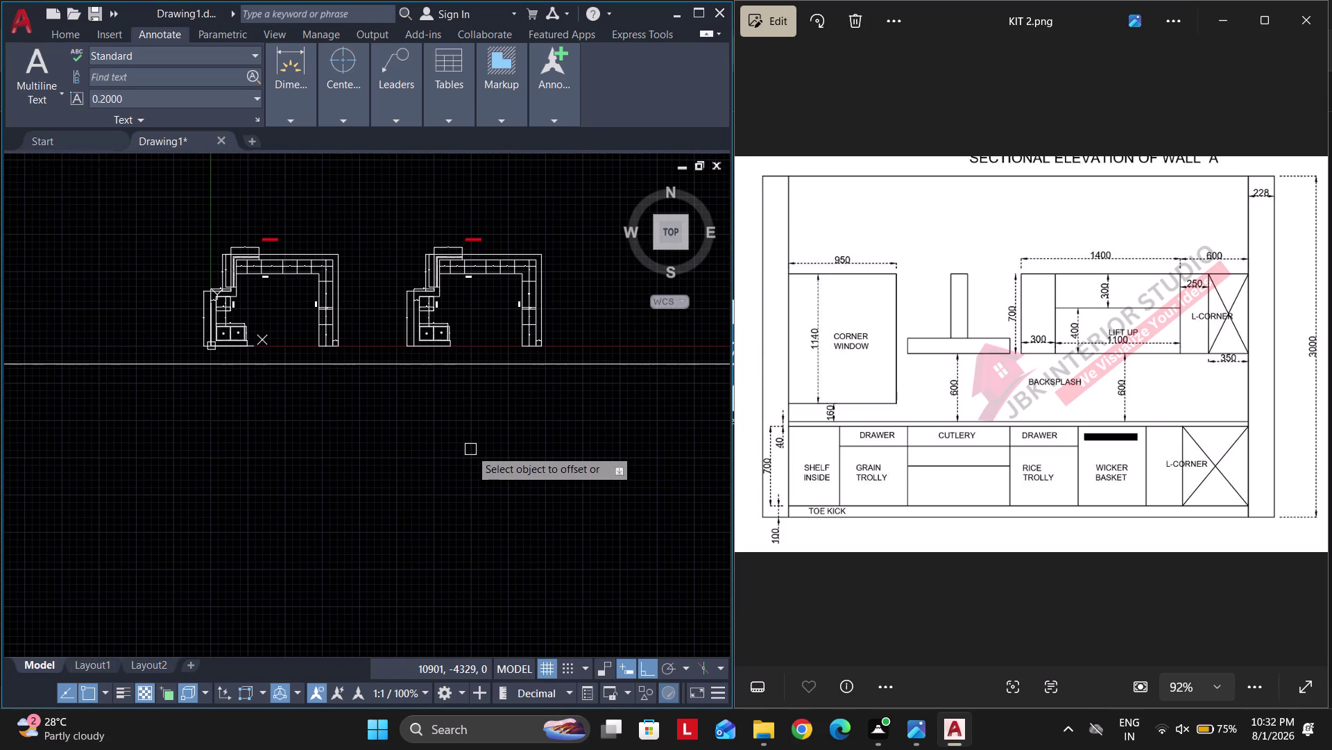
click(506, 362)
click(487, 527)
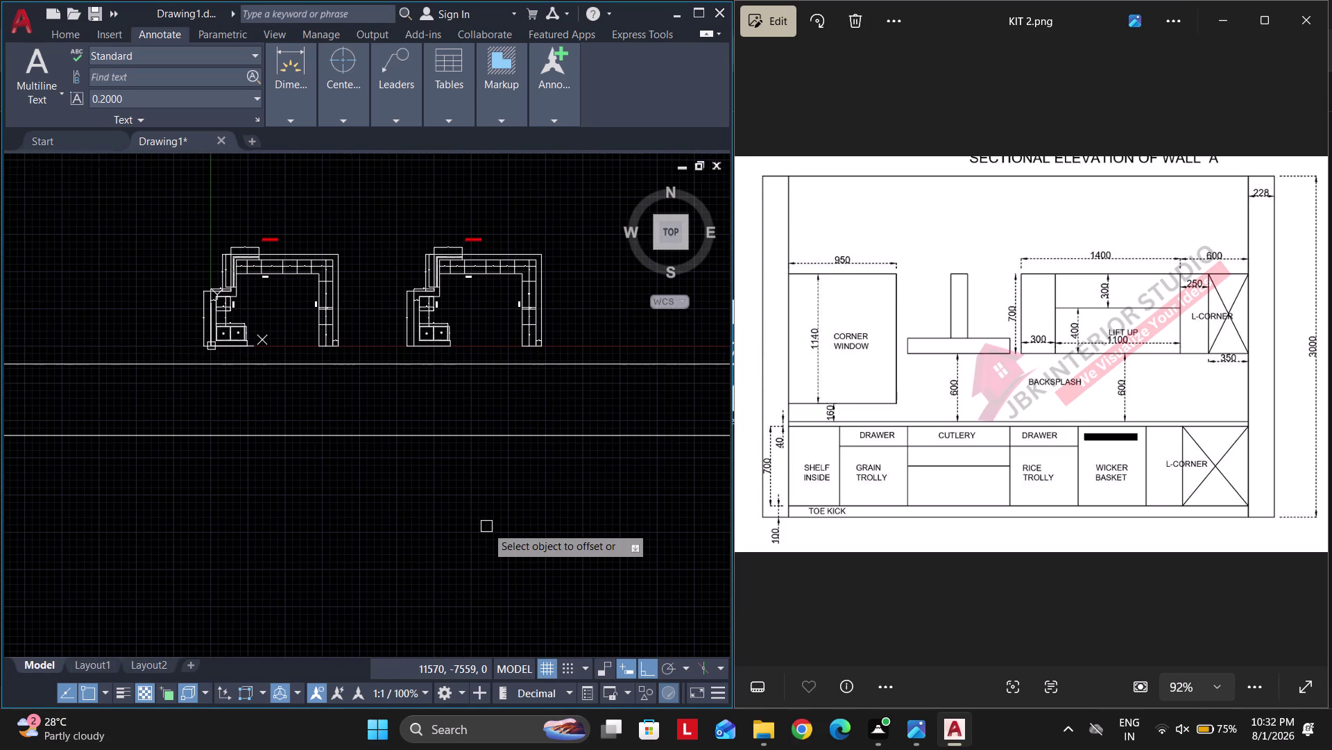
key(space)
key(Escape)
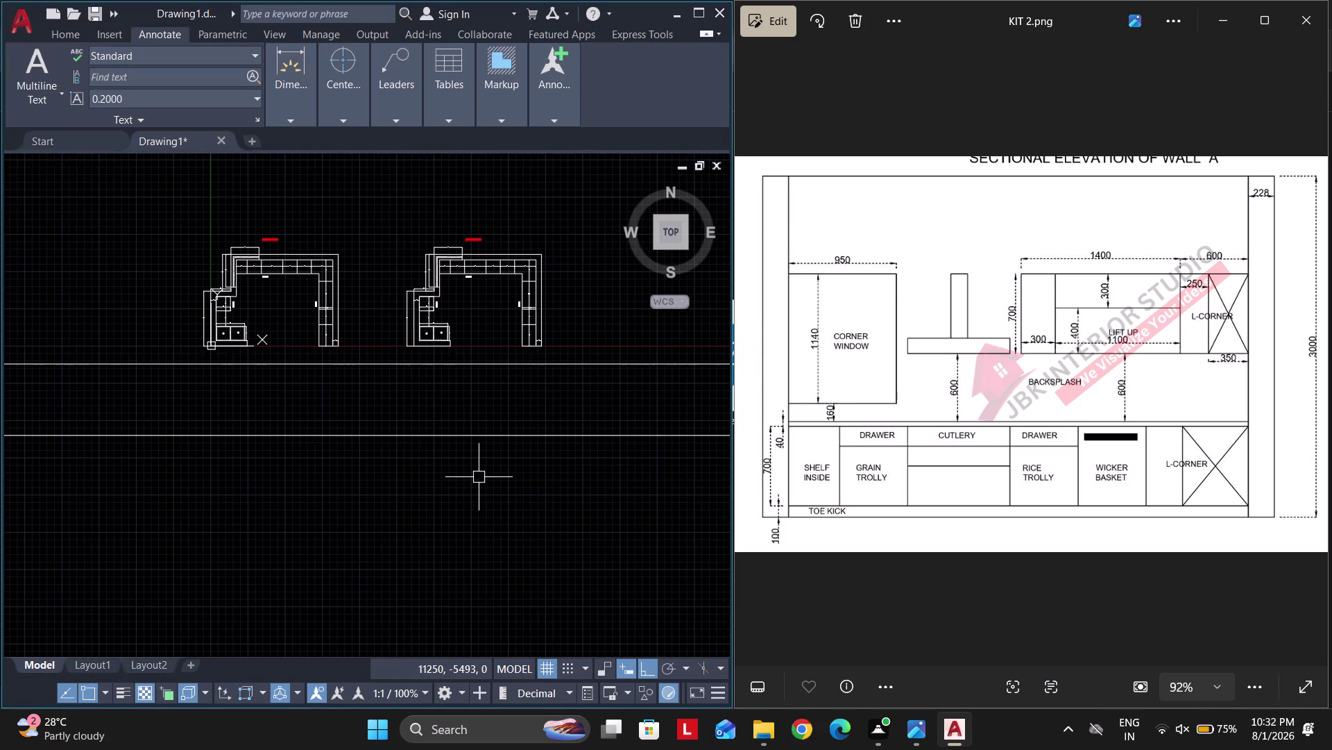
Add vertical construction lines at the plan's left end and the Wall B end.
text(XL V)
key(space)
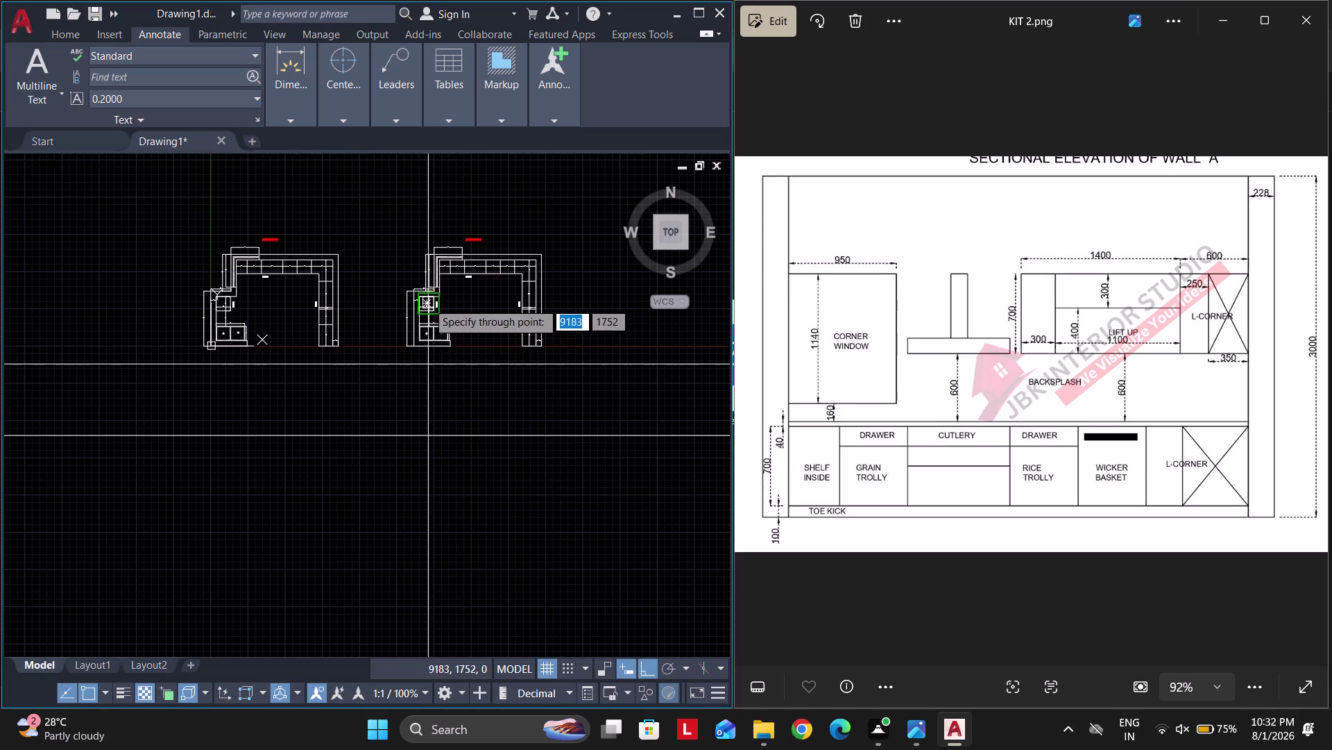
scroll(up, 3)
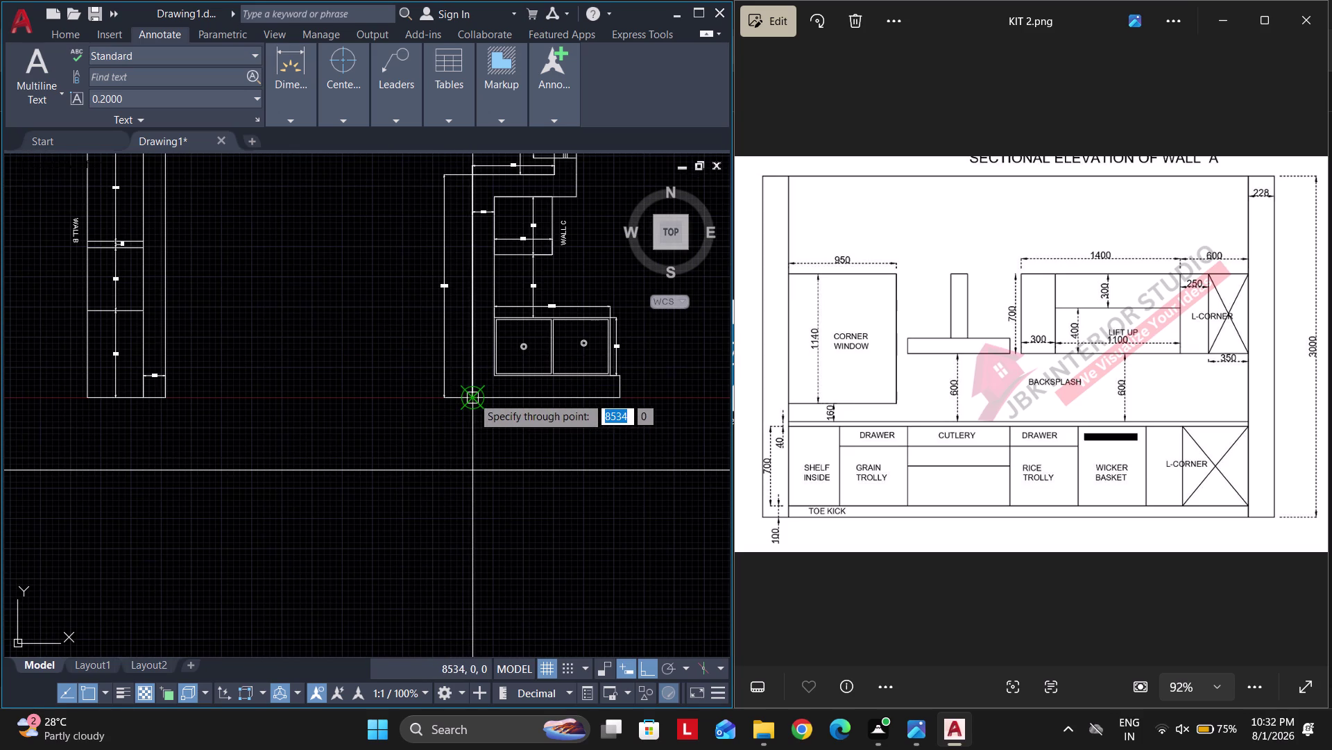
click(473, 396)
scroll(up, 3)
click(510, 402)
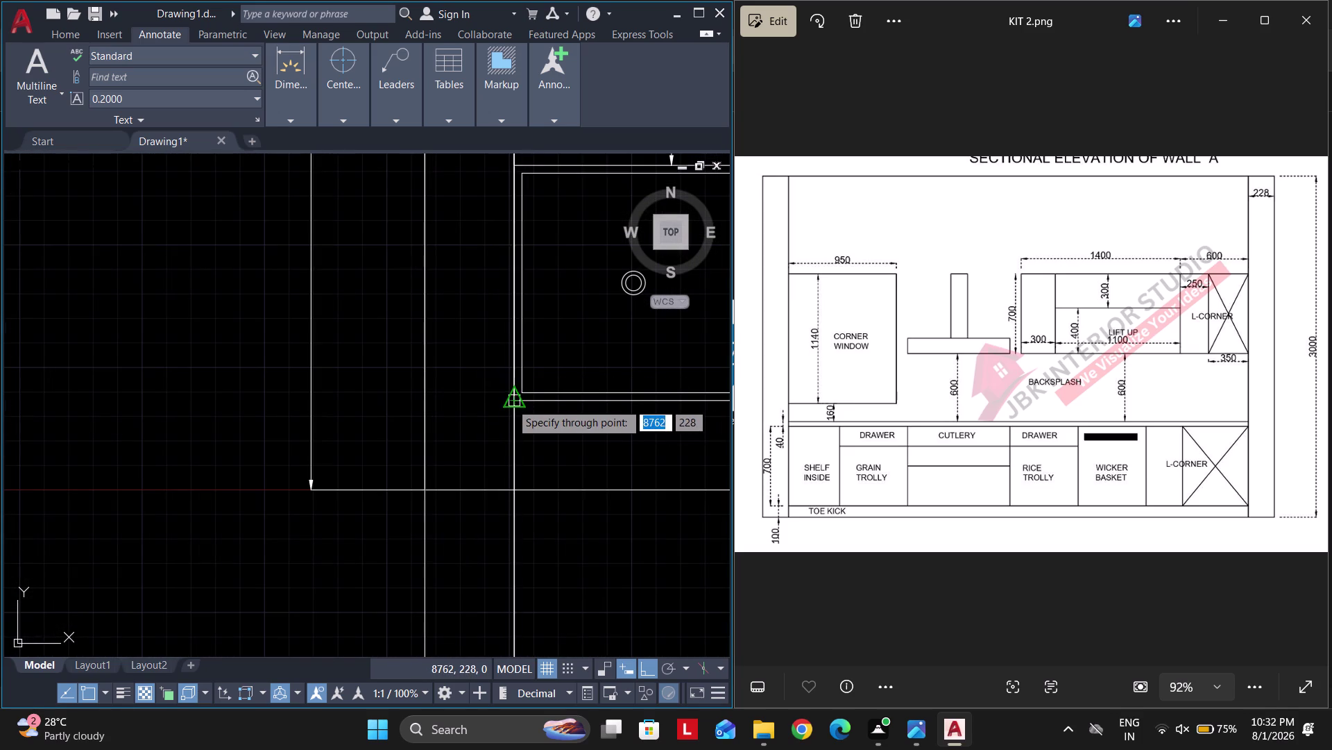
scroll(down, 3)
middle_drag(621, 466, 424, 443)
scroll(down, 3)
scroll(up, 3)
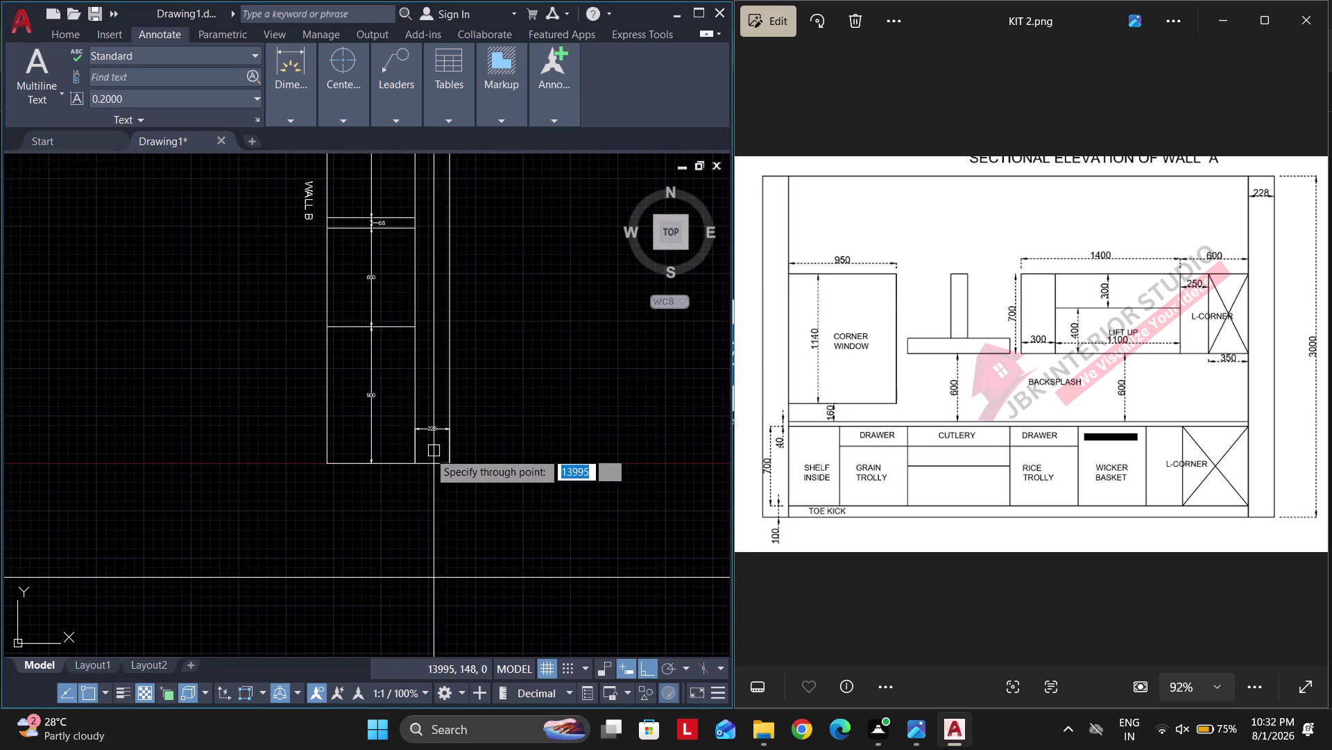
click(408, 460)
click(447, 458)
scroll(down, 3)
key(space)
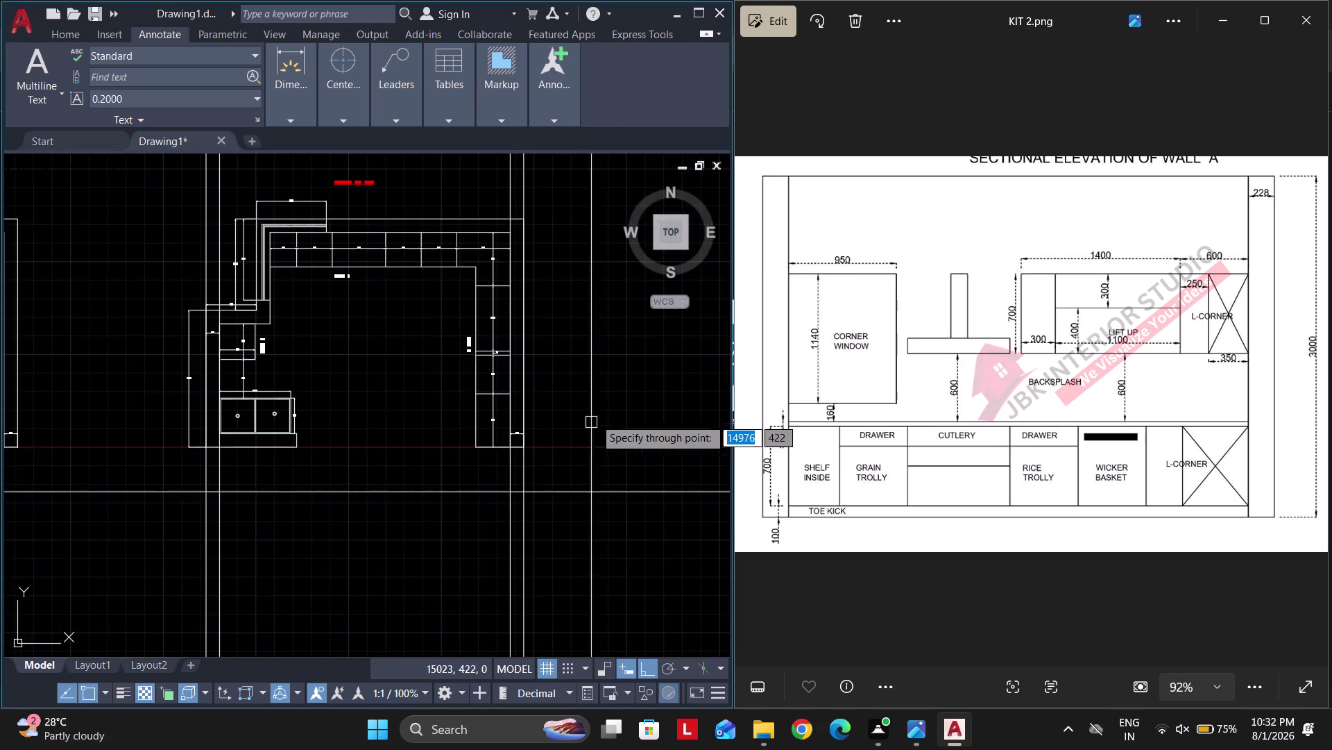
scroll(down, 3)
middle_drag(594, 484, 593, 477)
Trim the construction lines back to a rectangular outline.
key(t)
key(r)
key(space)
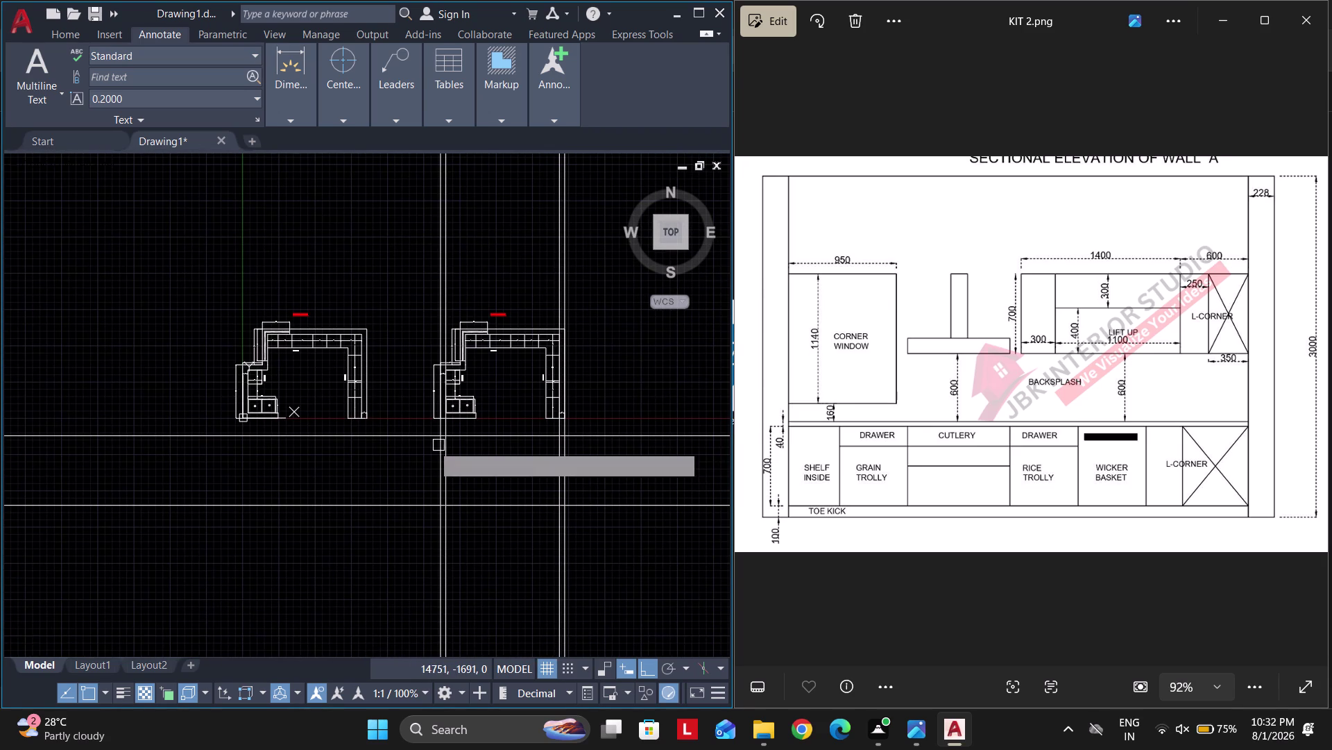
drag(401, 449, 544, 433)
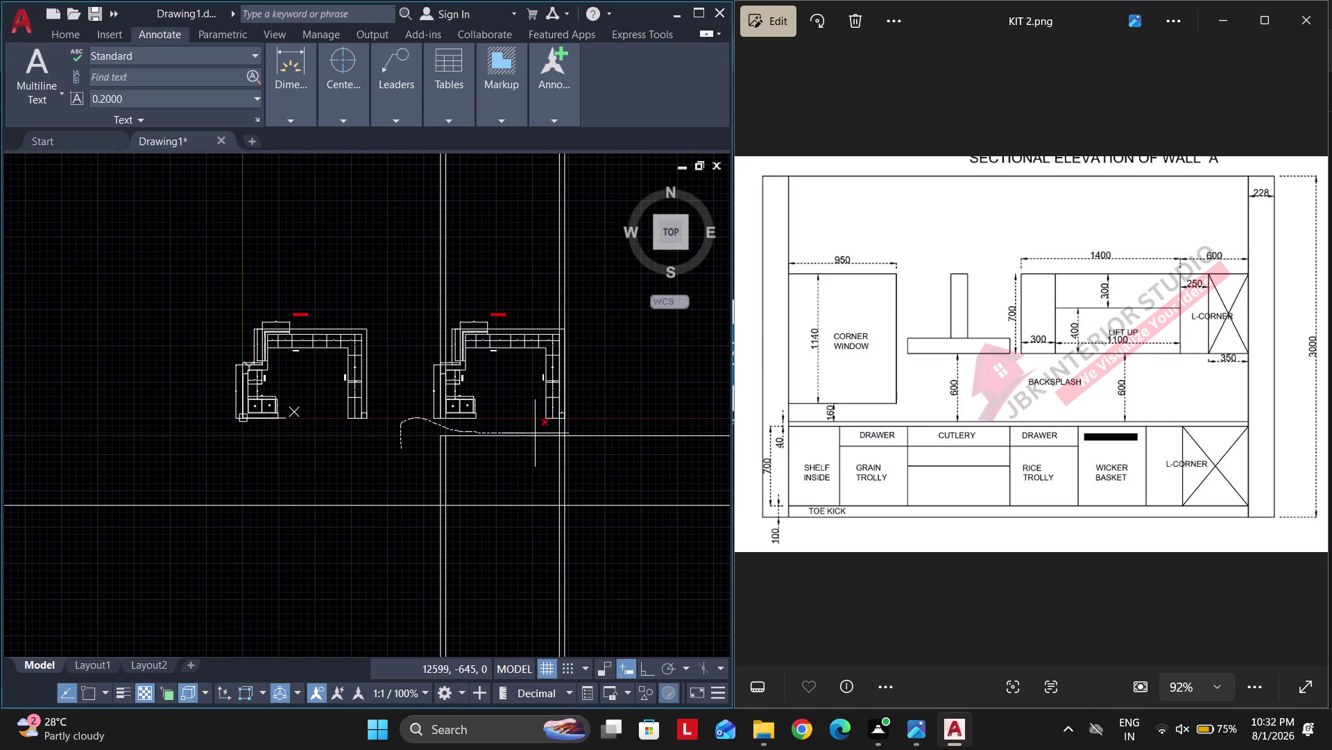
drag(543, 433, 405, 479)
key(space)
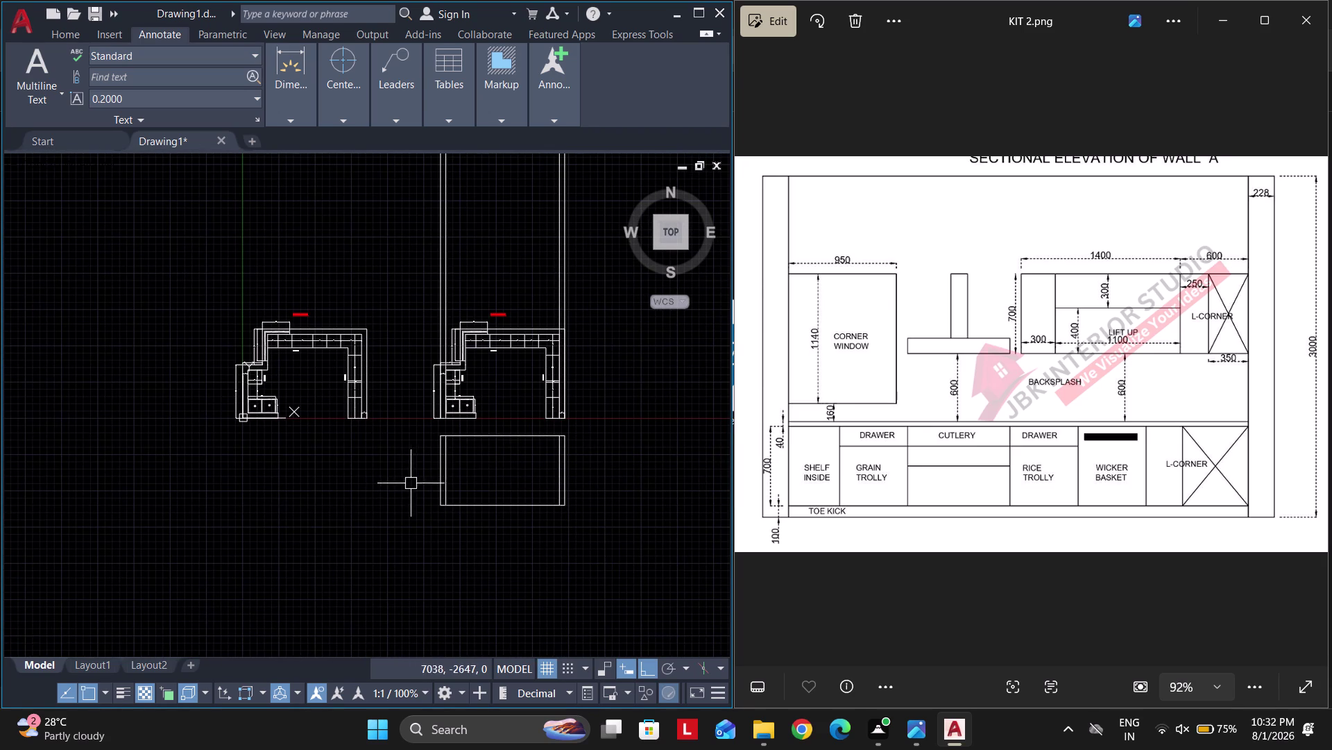
Delete the two leftover vertical construction lines above the plans.
click(593, 292)
click(408, 207)
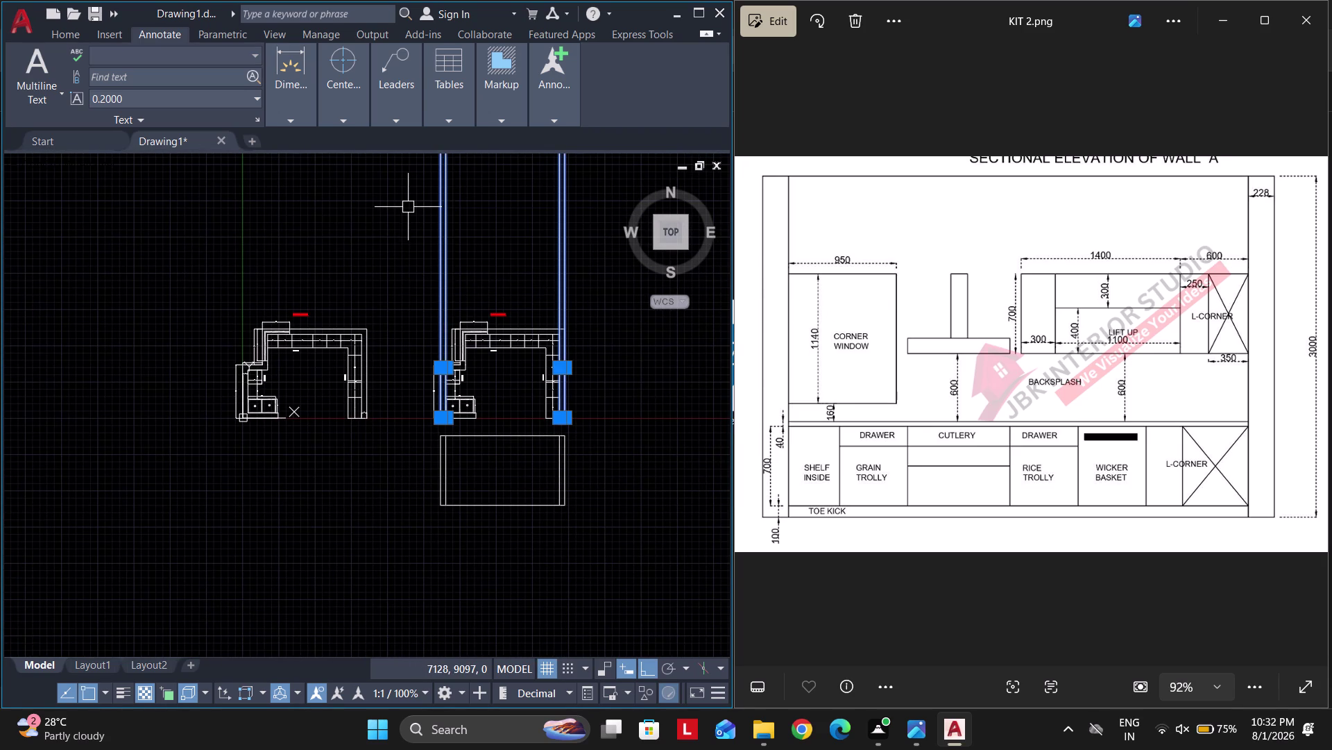
key(Delete)
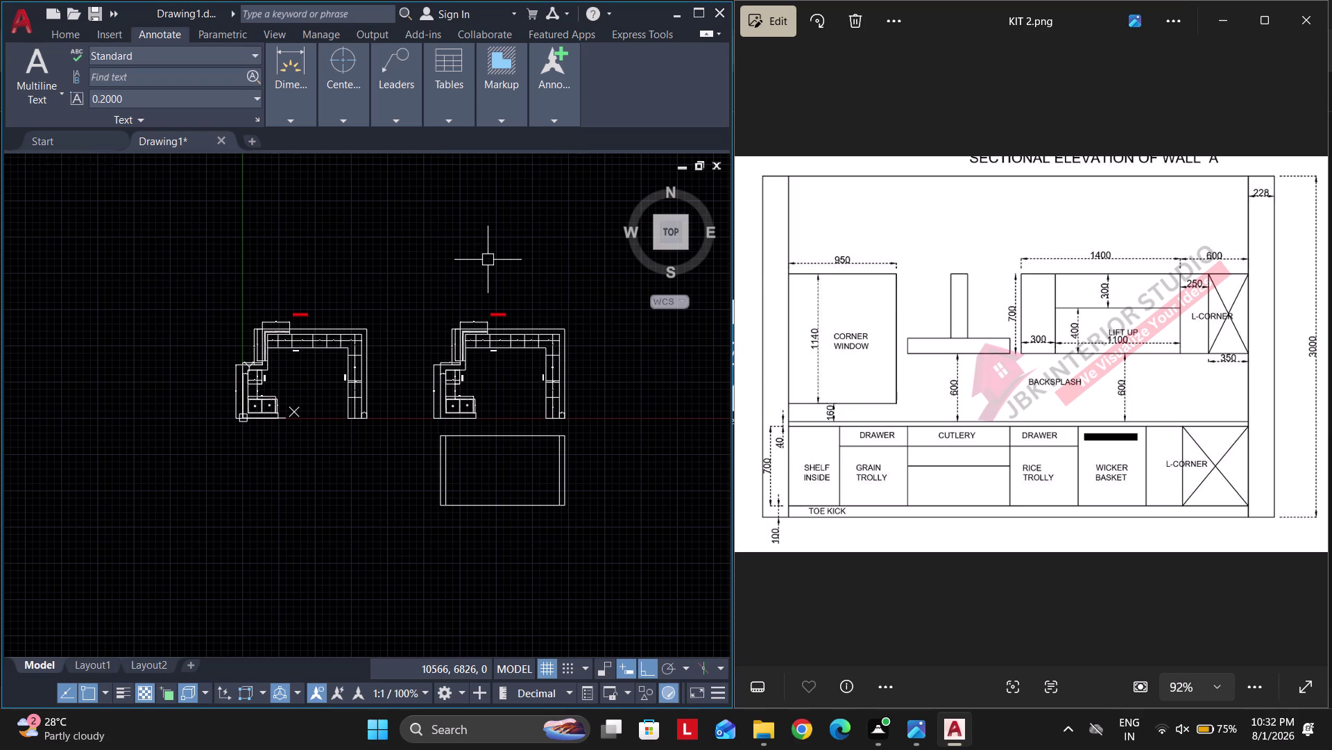
scroll(up, 3)
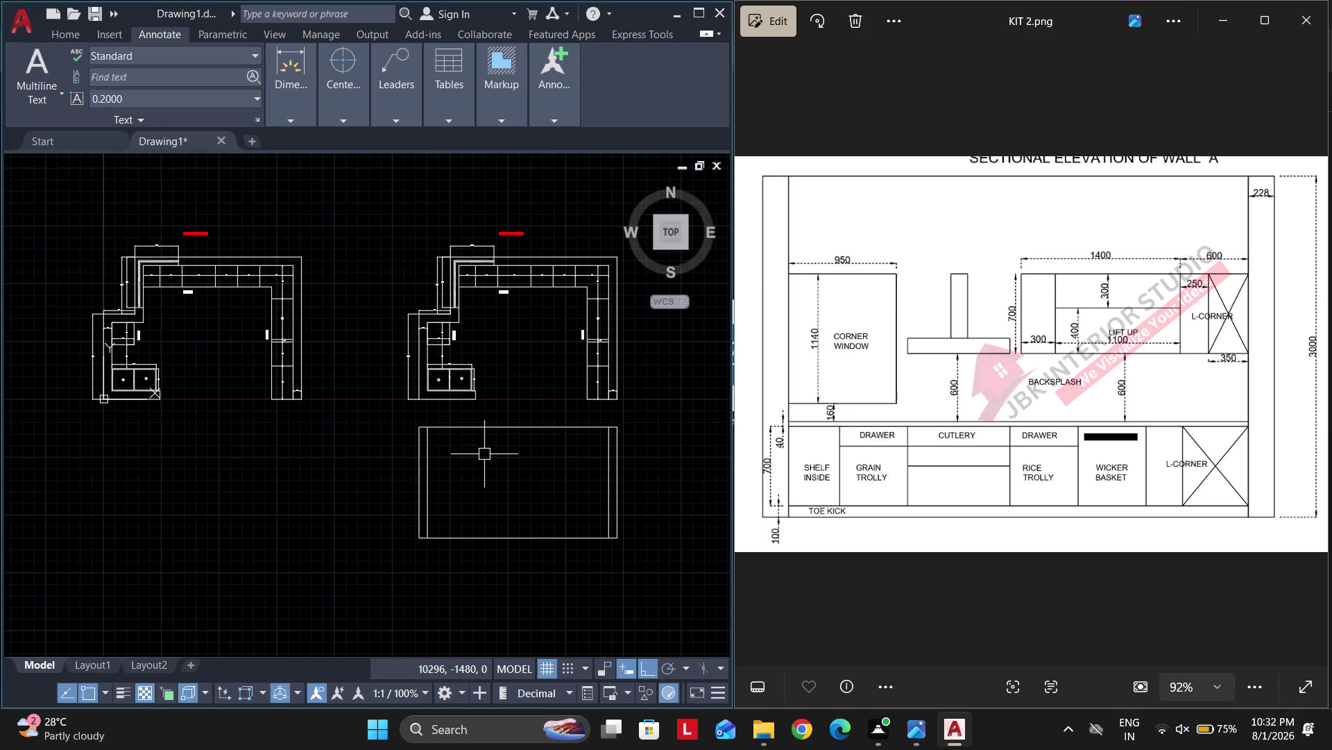
Drop vertical construction lines through the first four Wall A cabinet divisions.
text(XL V)
key(space)
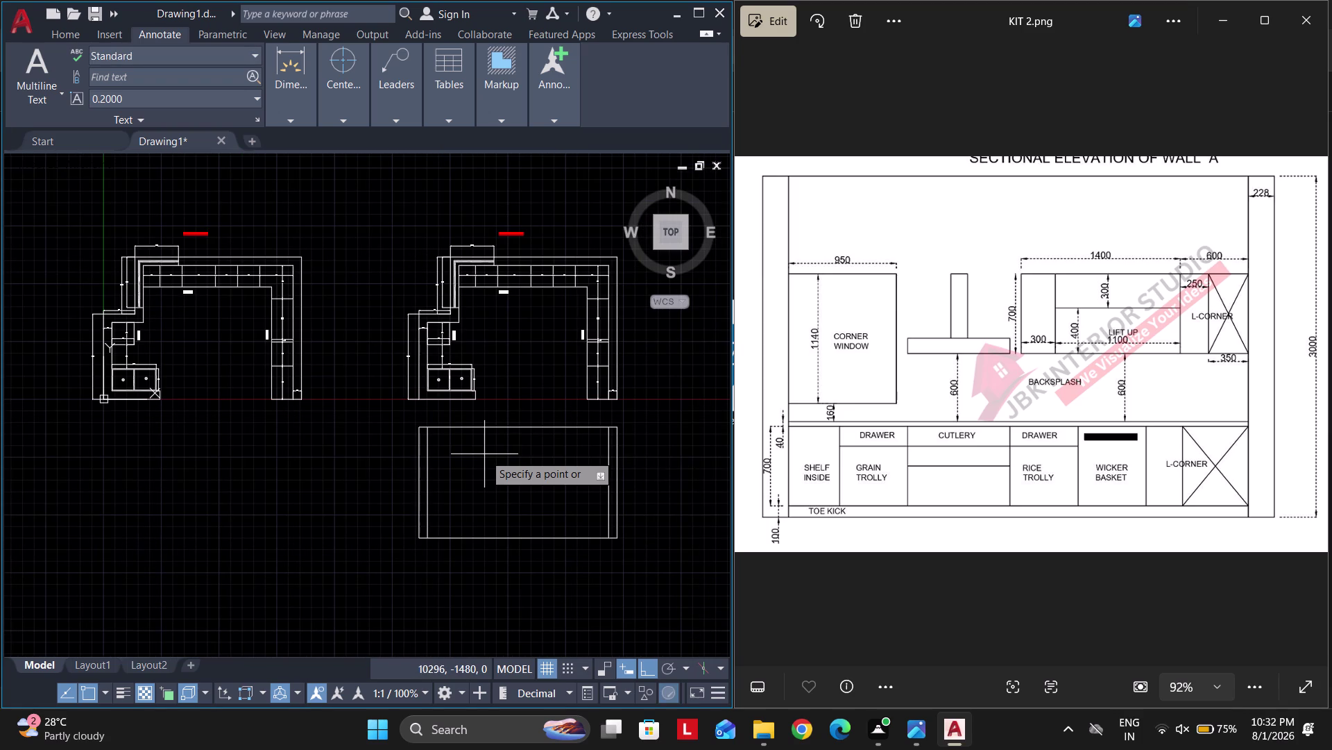
scroll(up, 3)
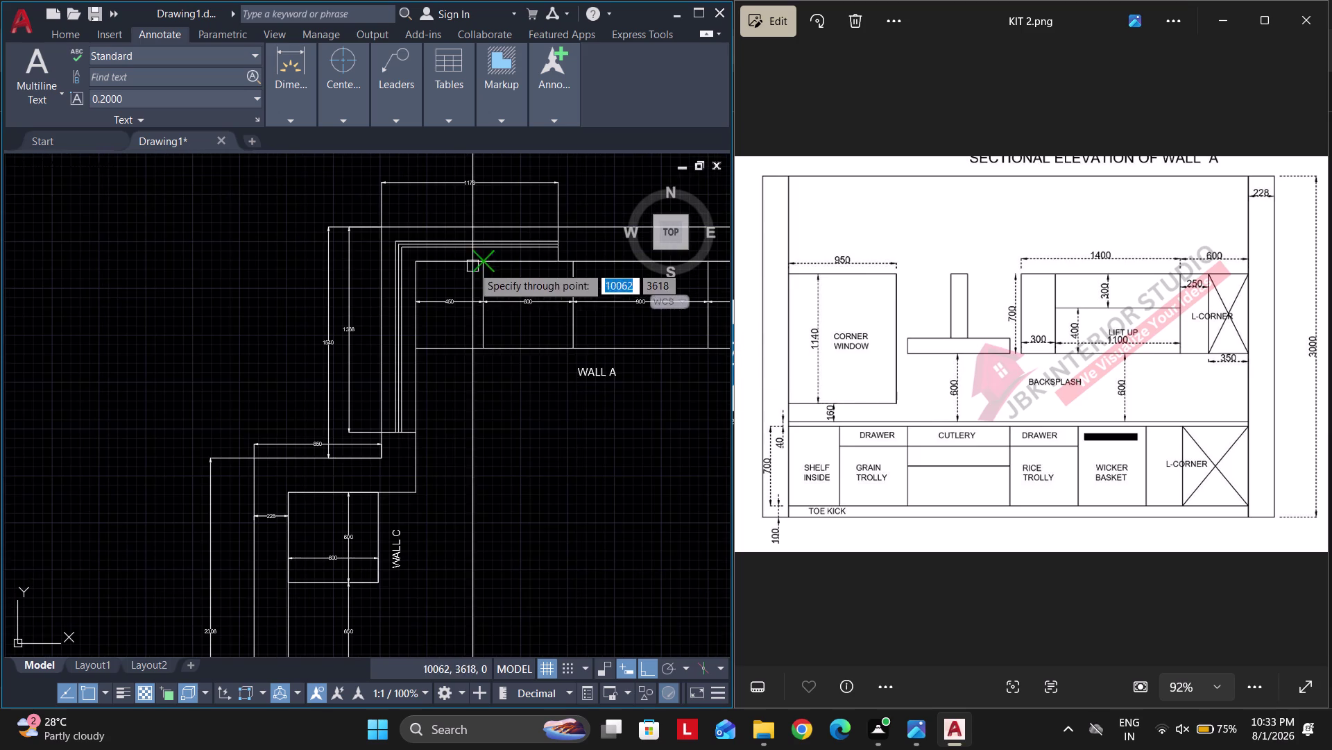
click(417, 349)
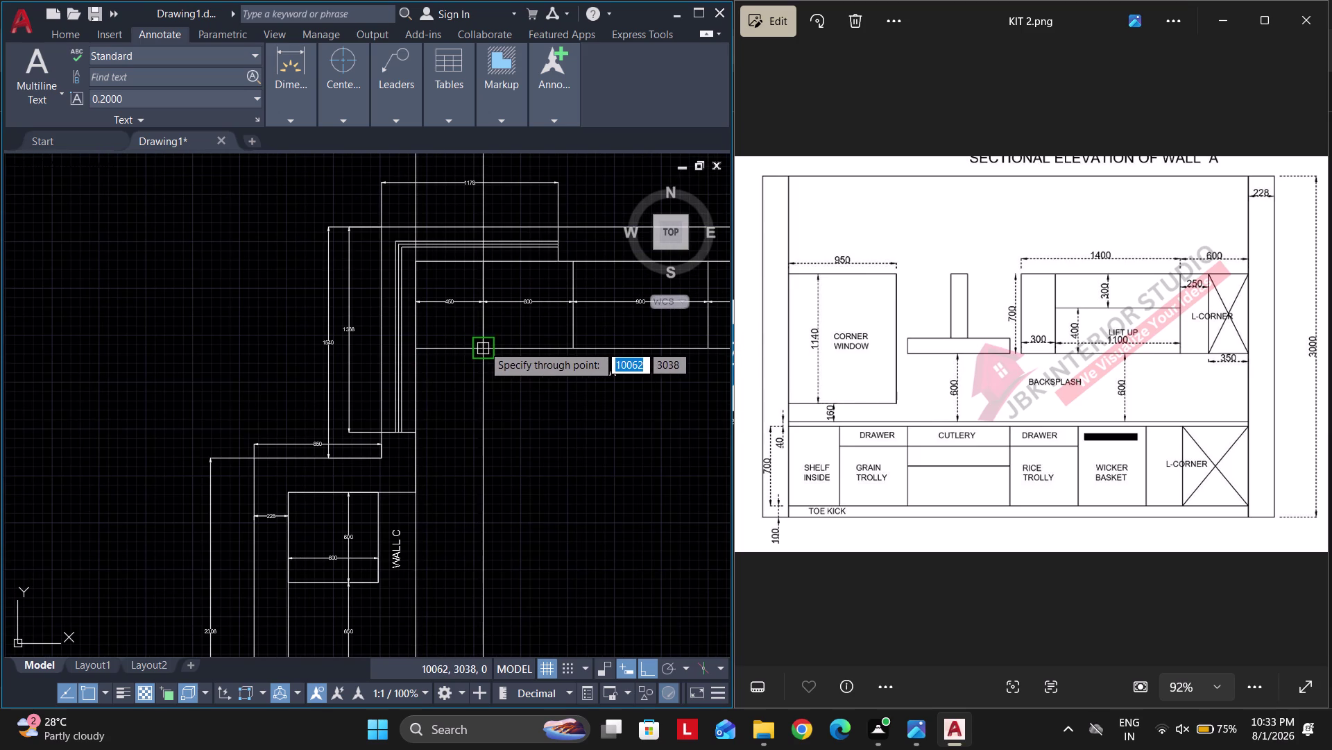
click(483, 344)
middle_drag(627, 390, 499, 412)
click(445, 372)
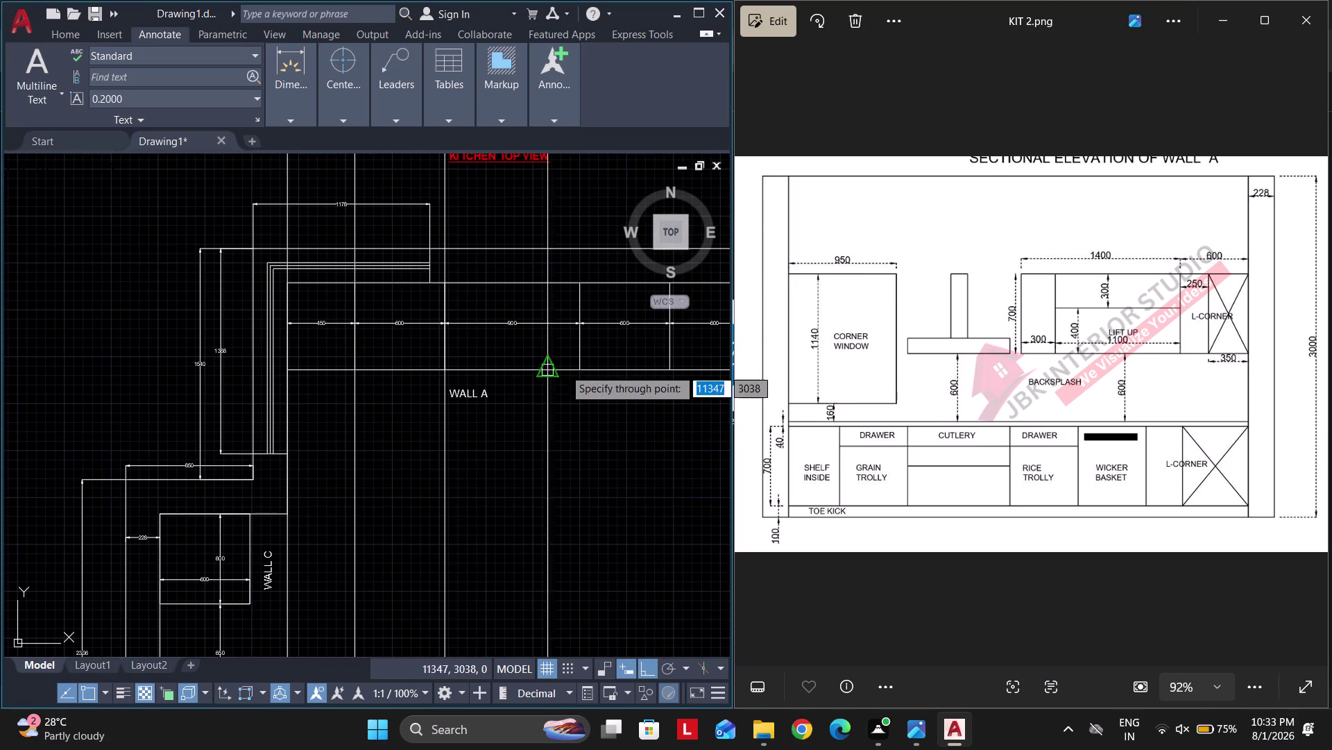
click(577, 365)
Add vertical construction lines at the remaining Wall A divisions up to the Wall B corner.
middle_drag(613, 383, 506, 413)
click(567, 393)
middle_drag(592, 400, 560, 411)
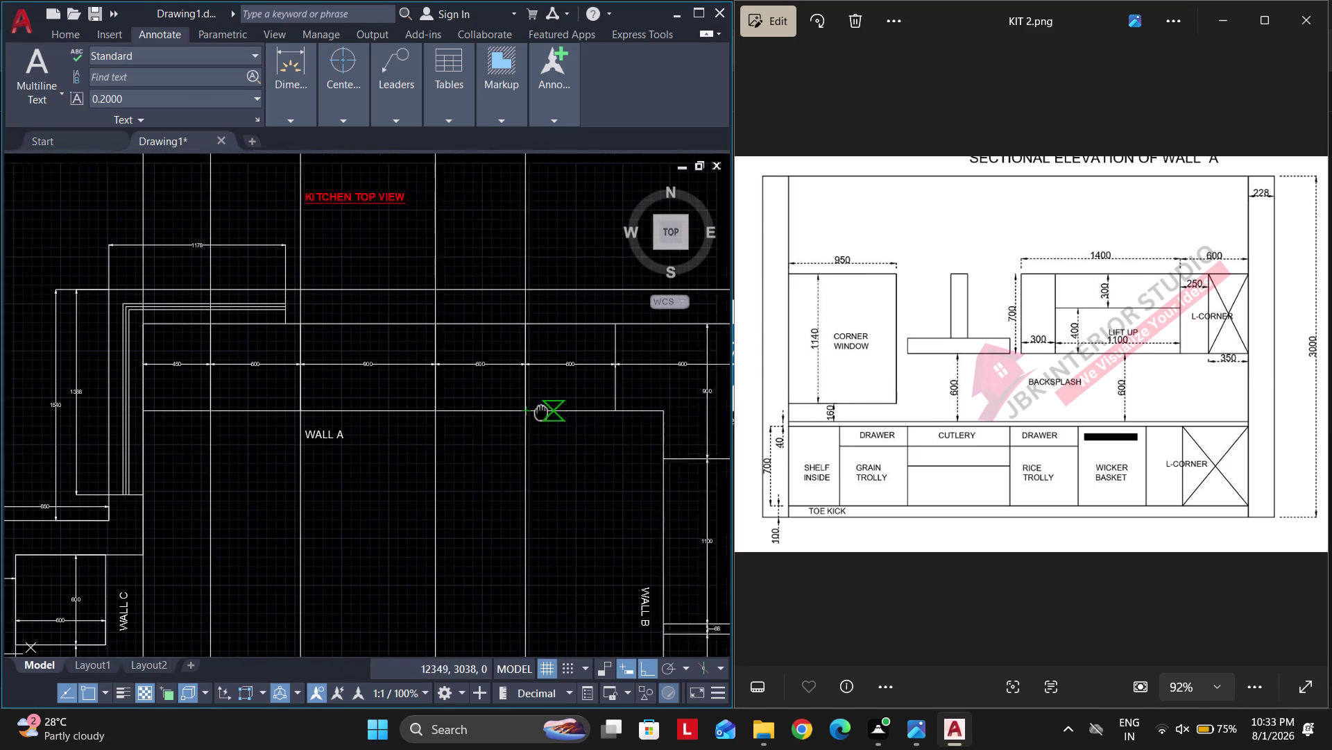
middle_drag(560, 411, 476, 418)
click(534, 417)
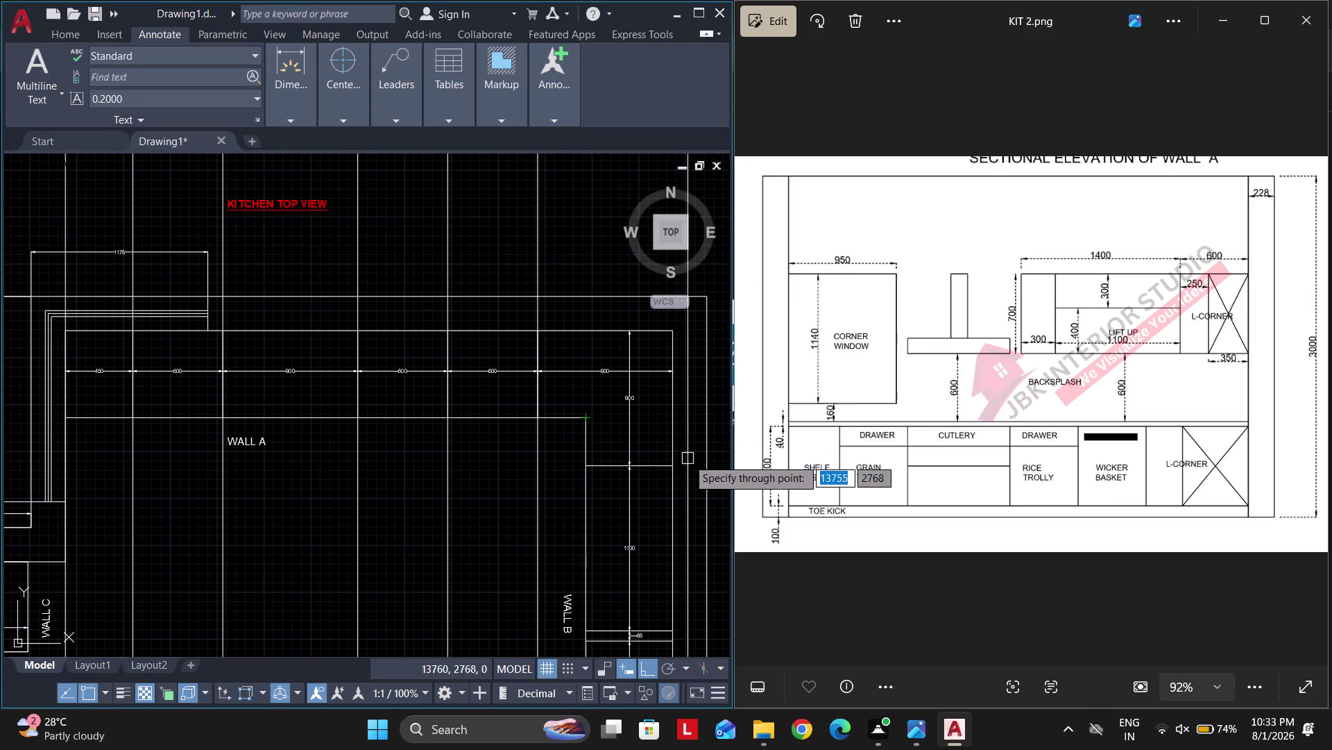
click(676, 466)
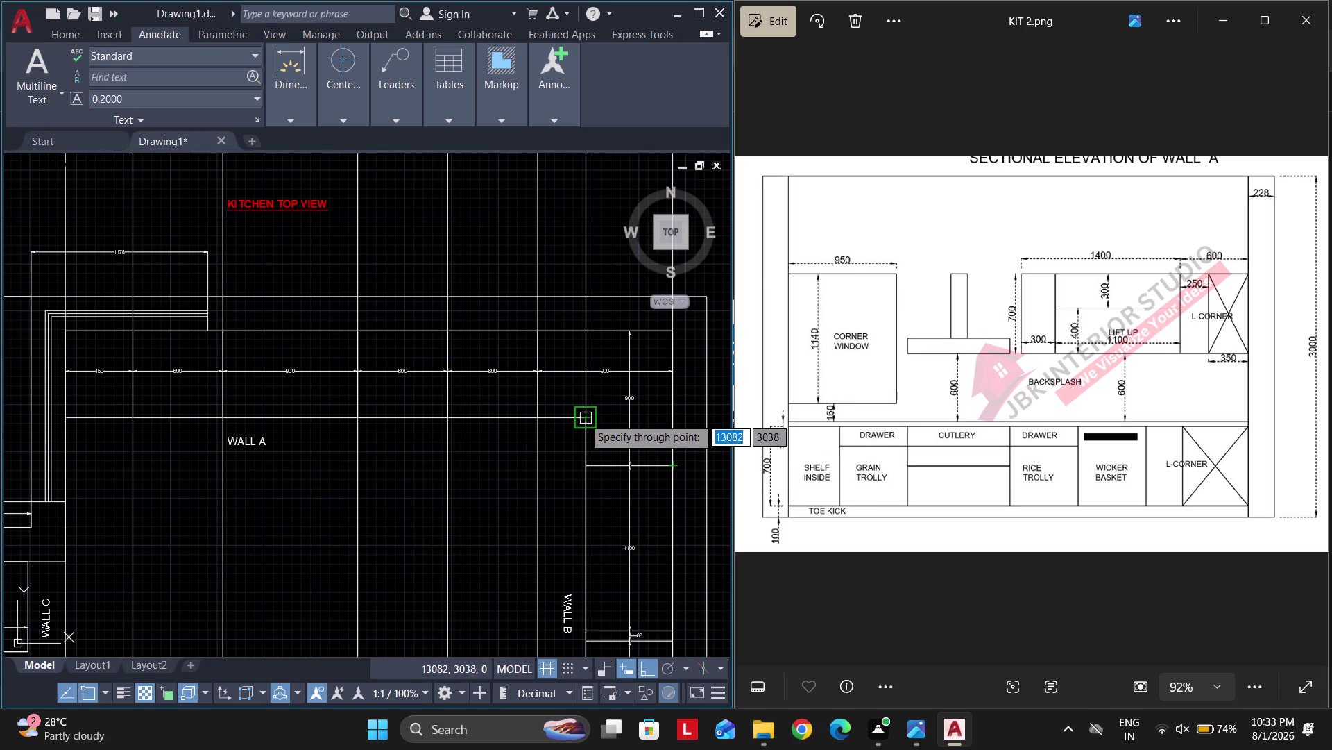
click(583, 417)
key(space)
scroll(down, 3)
middle_drag(544, 548, 543, 430)
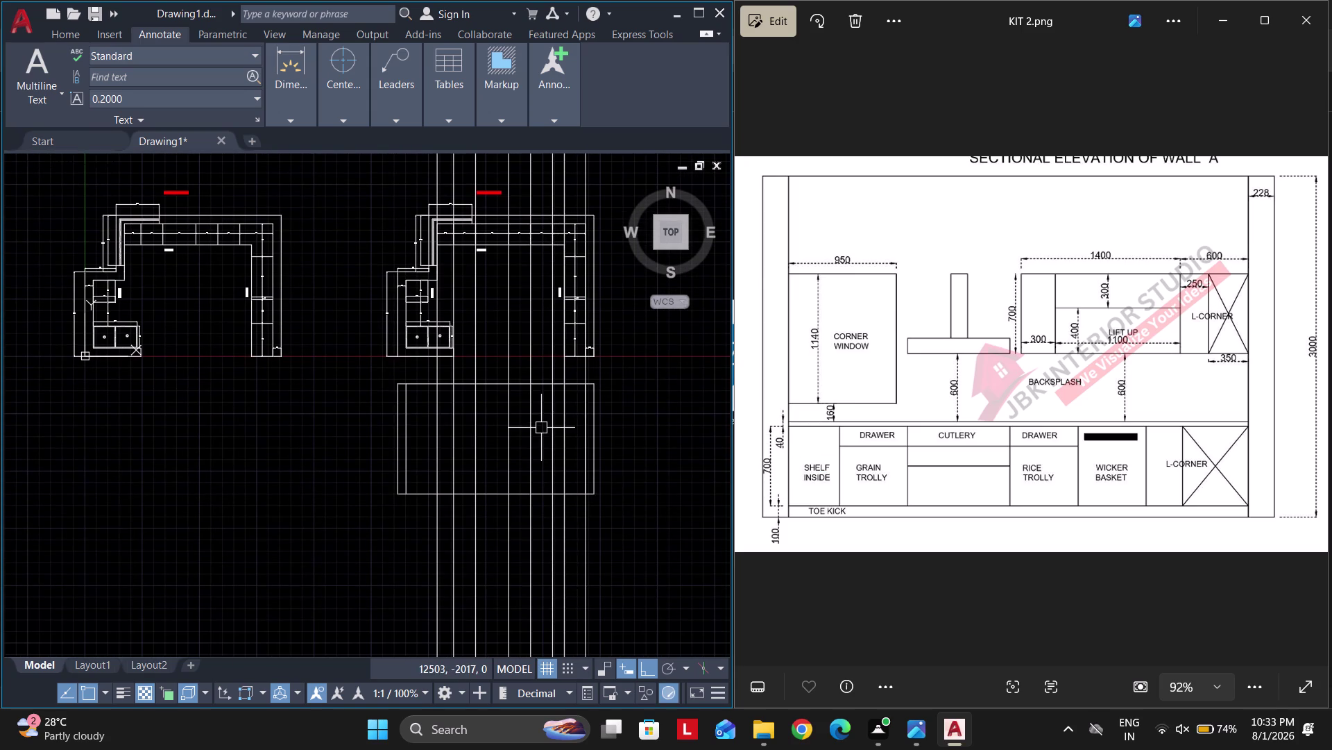
Fence-trim the construction lines outside the elevation rectangle.
key(t)
key(r)
key(space)
key(space)
drag(401, 374, 414, 374)
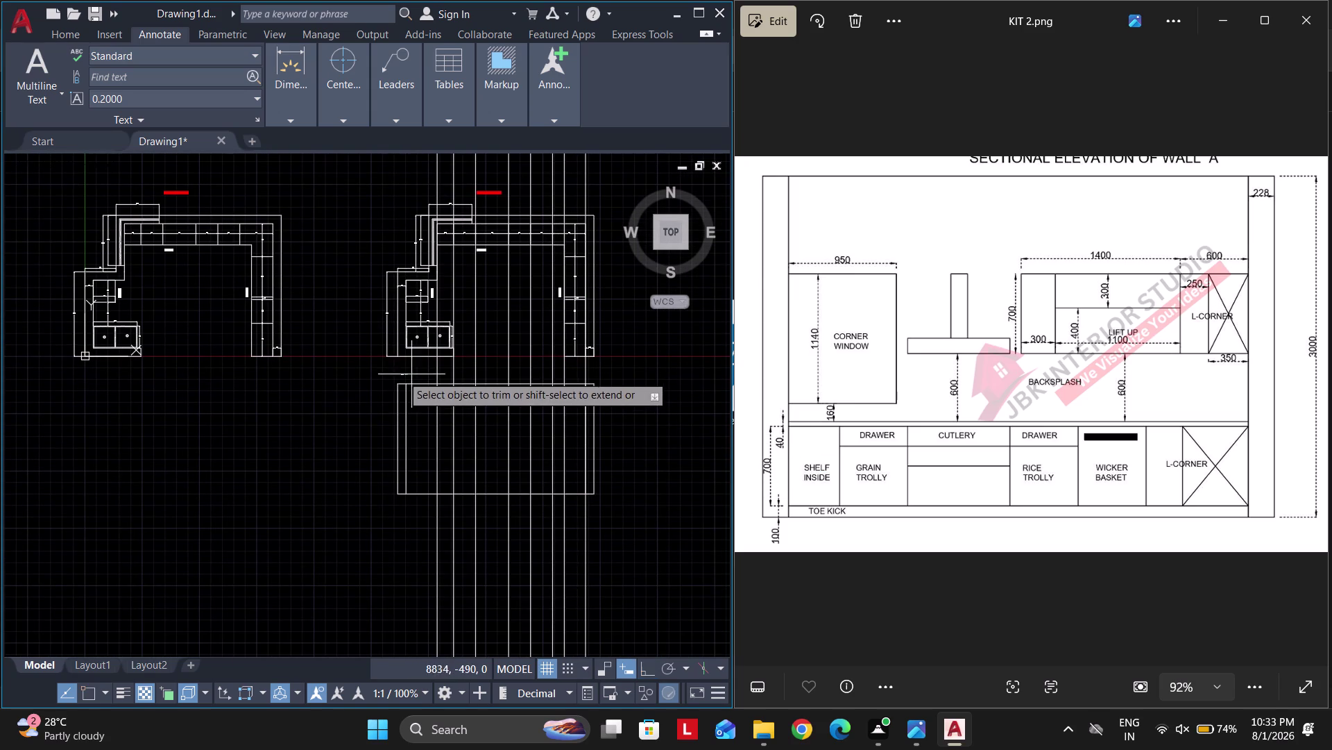
drag(415, 374, 667, 375)
drag(657, 526, 432, 558)
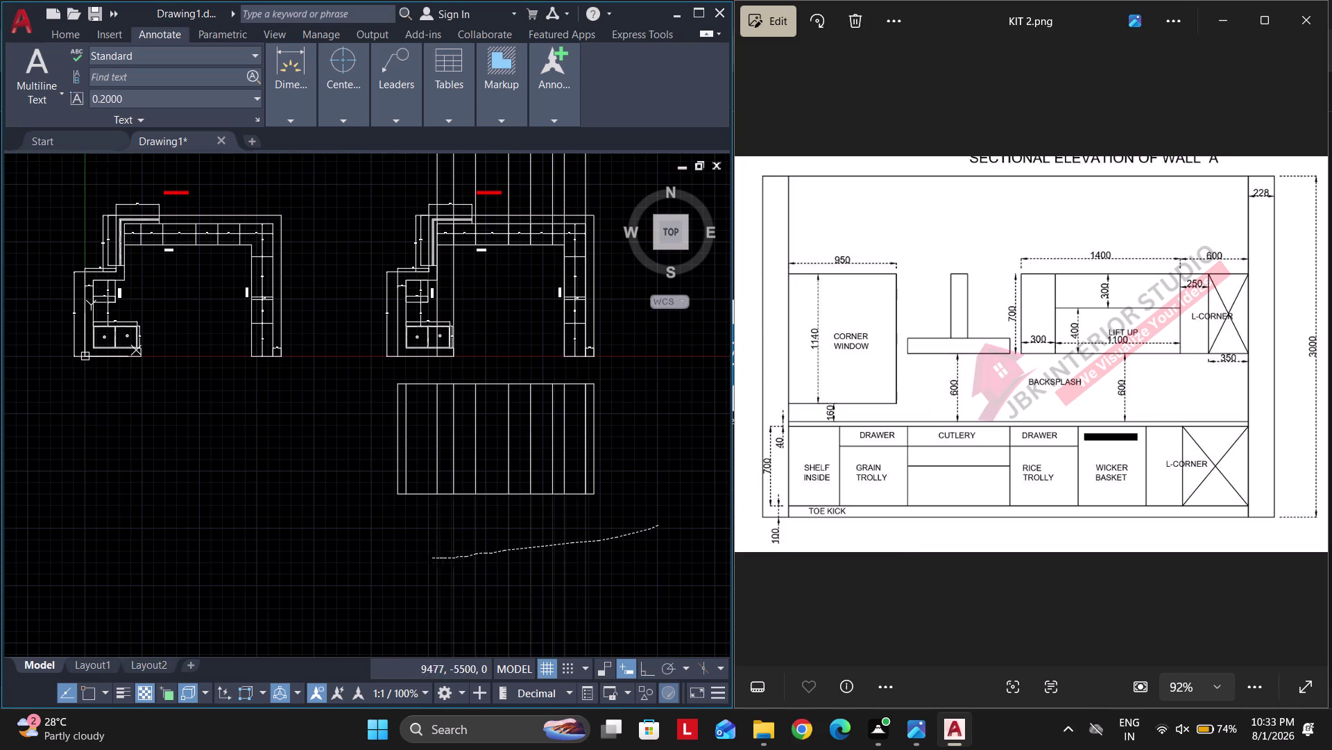
scroll(down, 3)
key(space)
Delete the leftover construction lines above the plan.
click(529, 371)
click(414, 292)
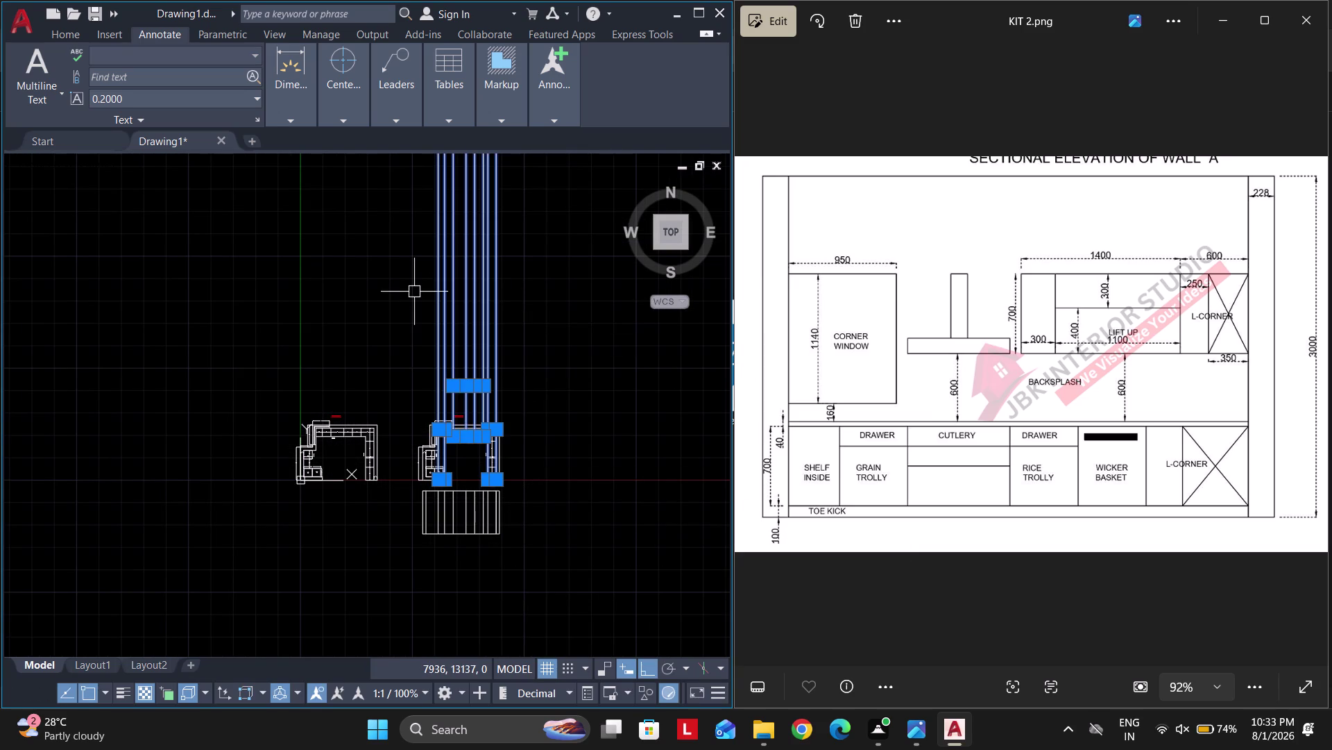
key(Delete)
scroll(up, 3)
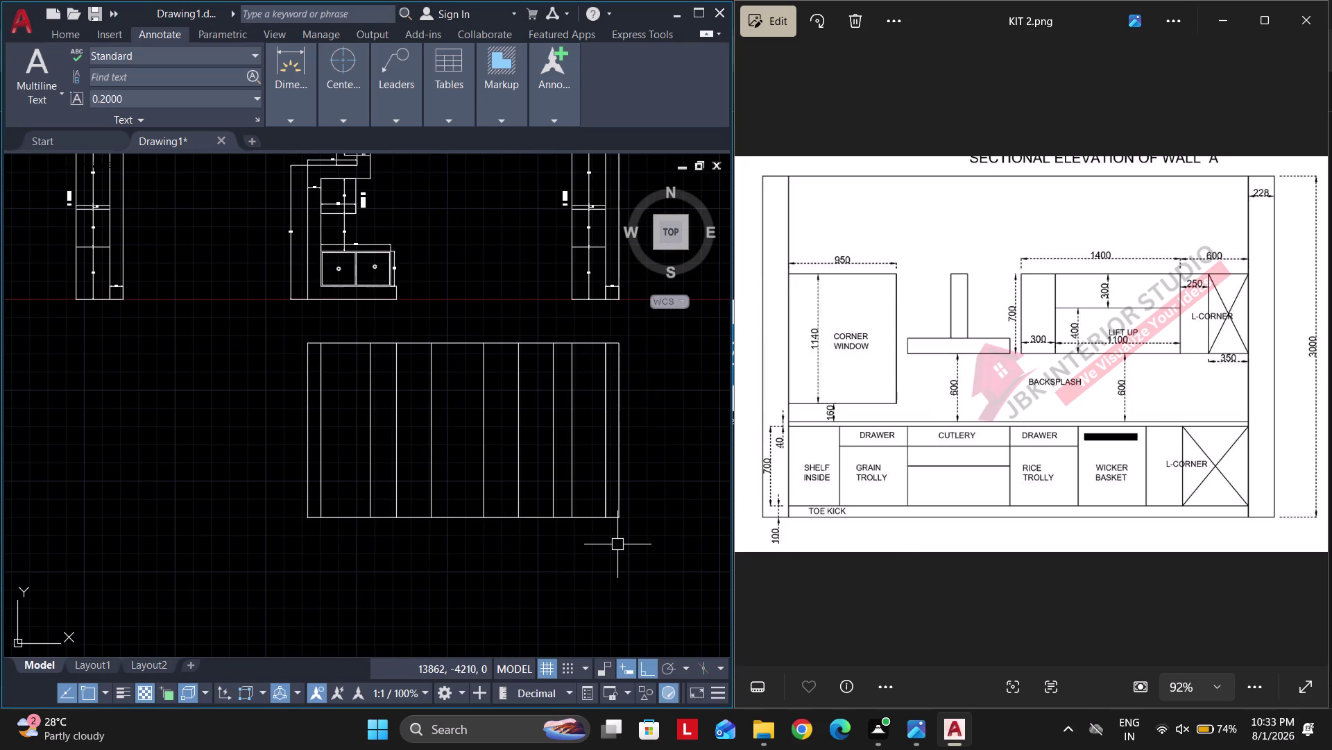
Offset the elevation's bottom edge 100 upward to create the toe-kick line.
key(o)
key(space)
middle_drag(657, 559, 706, 545)
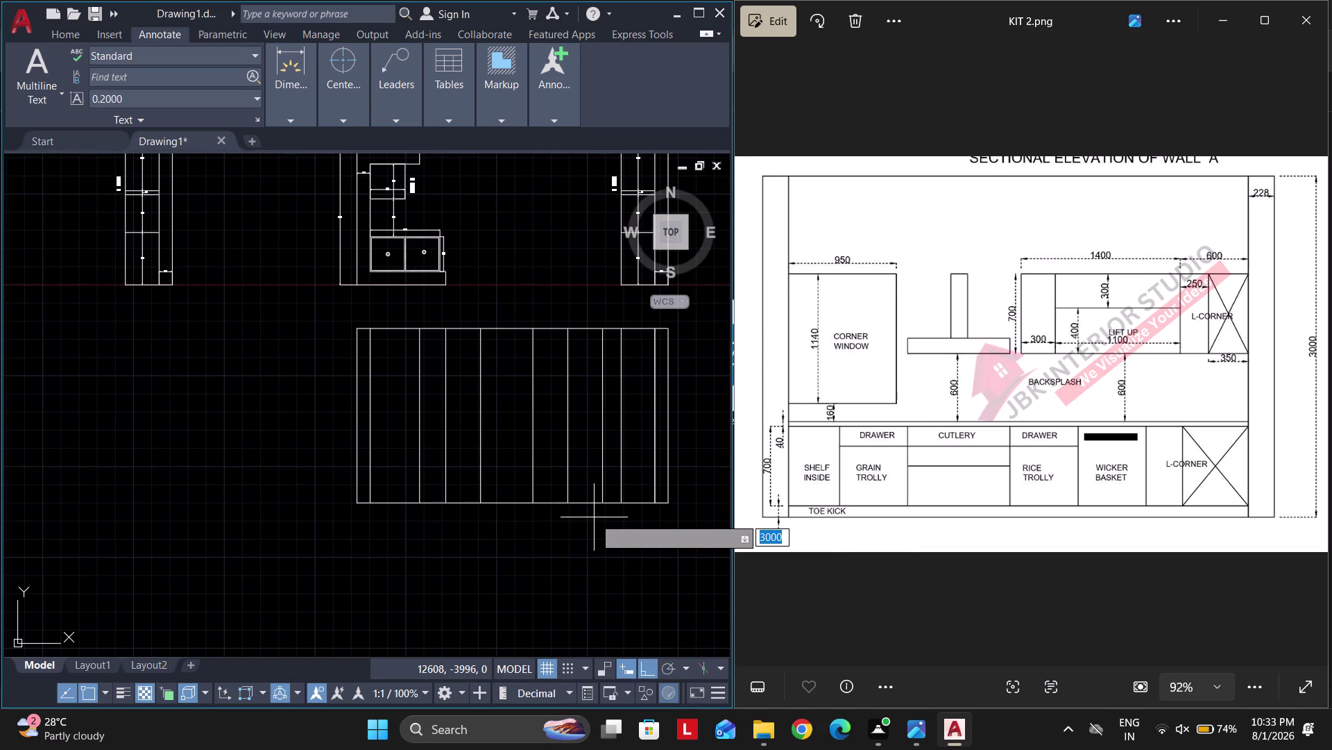
text(100)
key(Return)
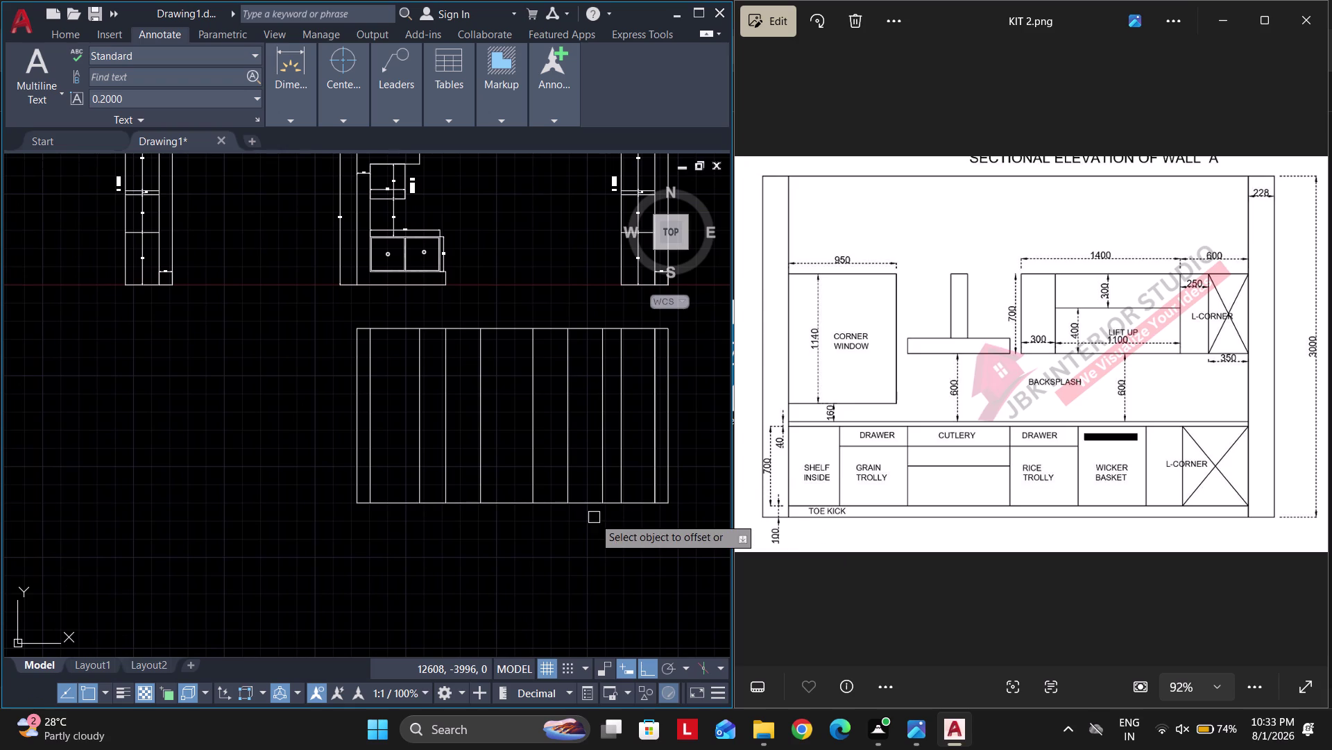
click(500, 500)
click(498, 469)
key(space)
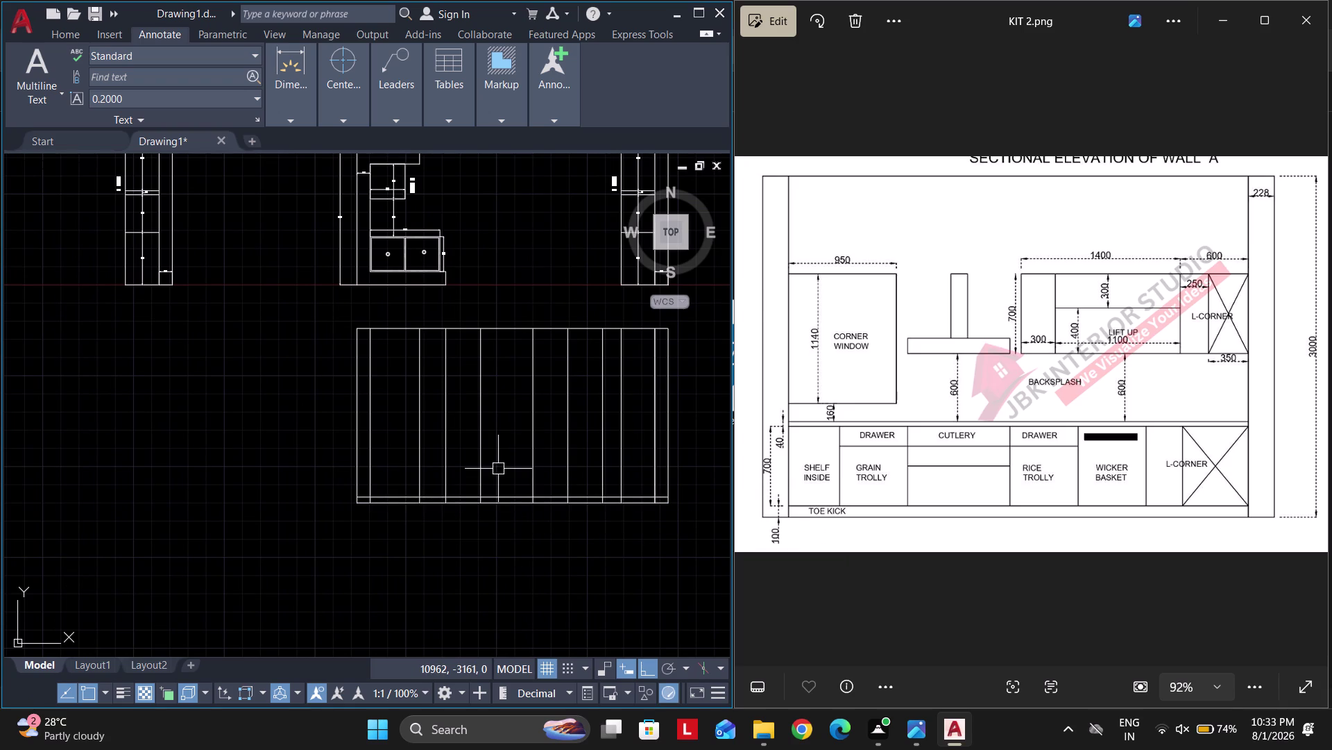
Trim the first cabinet division ends below the toe-kick line.
text(T)
key(r)
key(space)
scroll(up, 3)
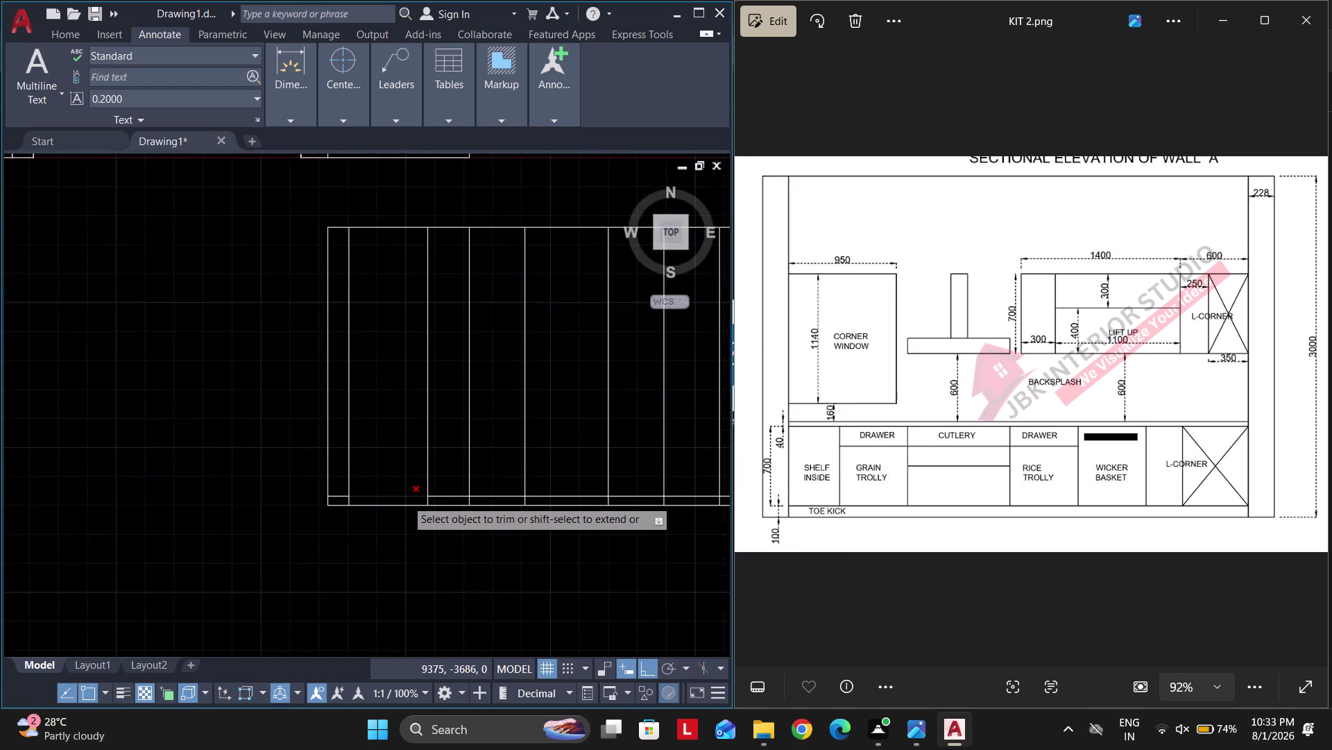
scroll(up, 3)
click(329, 487)
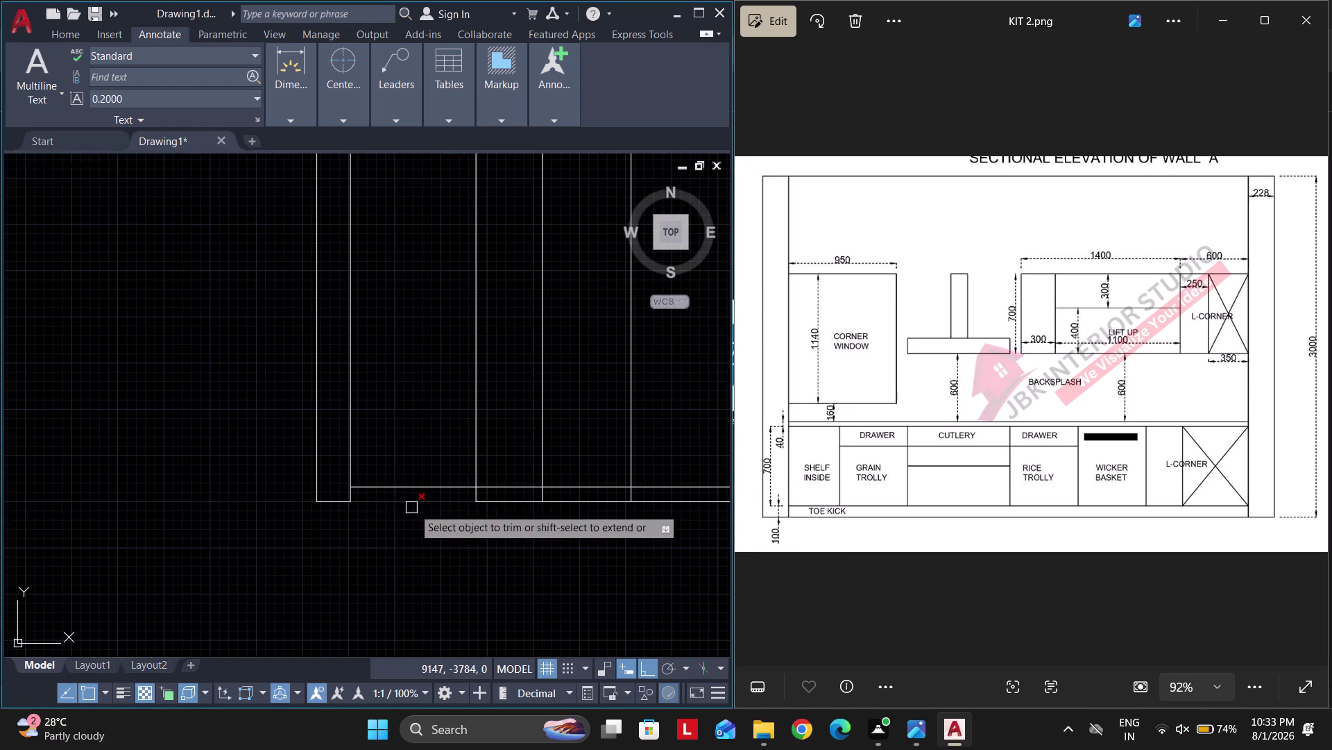
scroll(up, 3)
click(515, 484)
click(664, 484)
middle_drag(670, 485, 355, 468)
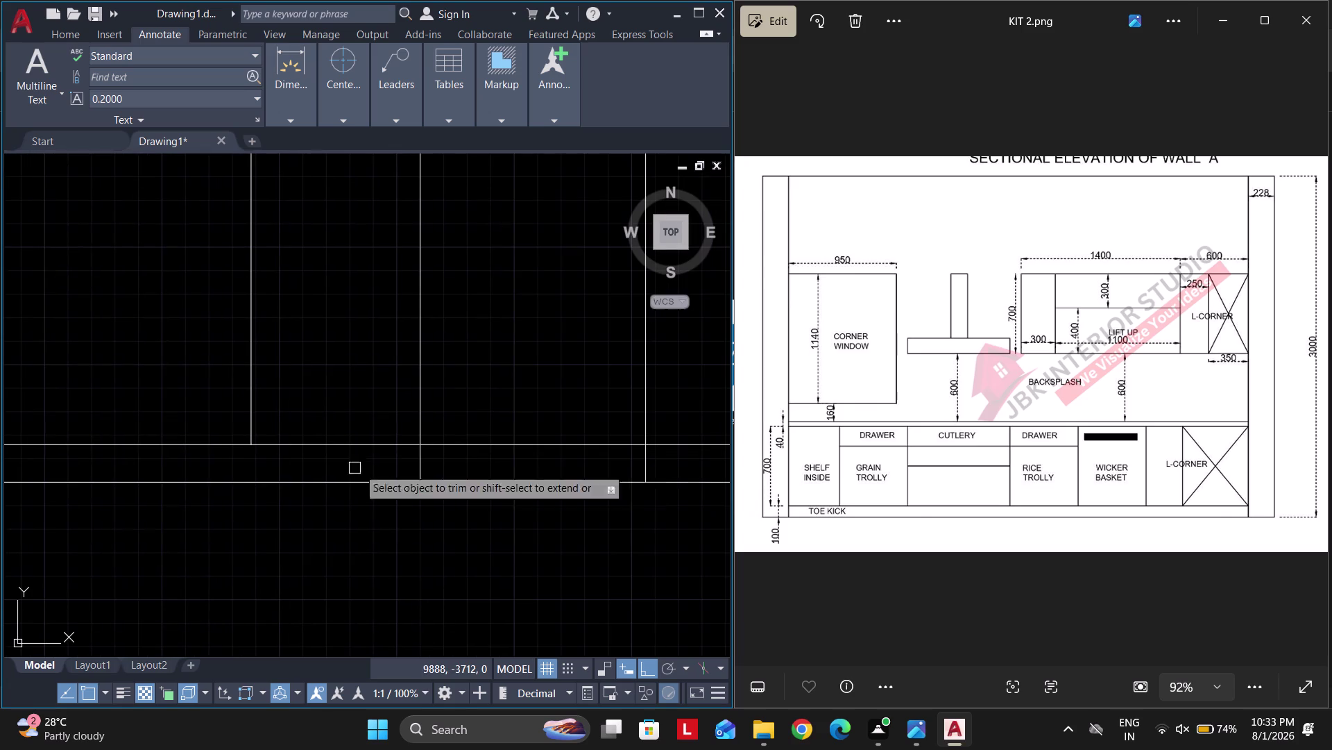
drag(376, 458, 673, 459)
Trim the remaining division ends along the base, then view the whole elevation.
scroll(down, 3)
middle_drag(662, 509, 524, 531)
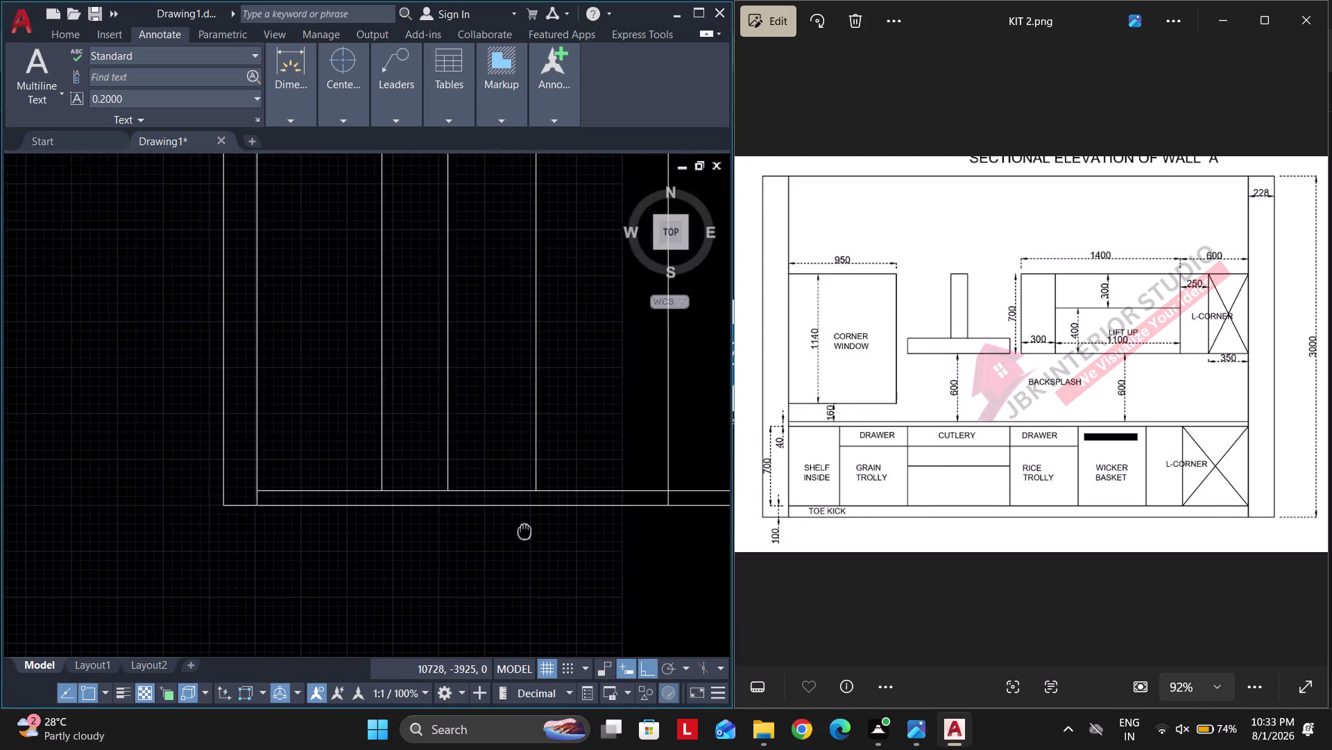
middle_drag(525, 531, 488, 530)
middle_drag(556, 512, 425, 512)
scroll(up, 3)
drag(493, 488, 678, 496)
scroll(down, 3)
middle_drag(653, 517, 462, 523)
scroll(up, 3)
drag(437, 498, 632, 504)
middle_drag(675, 505, 523, 506)
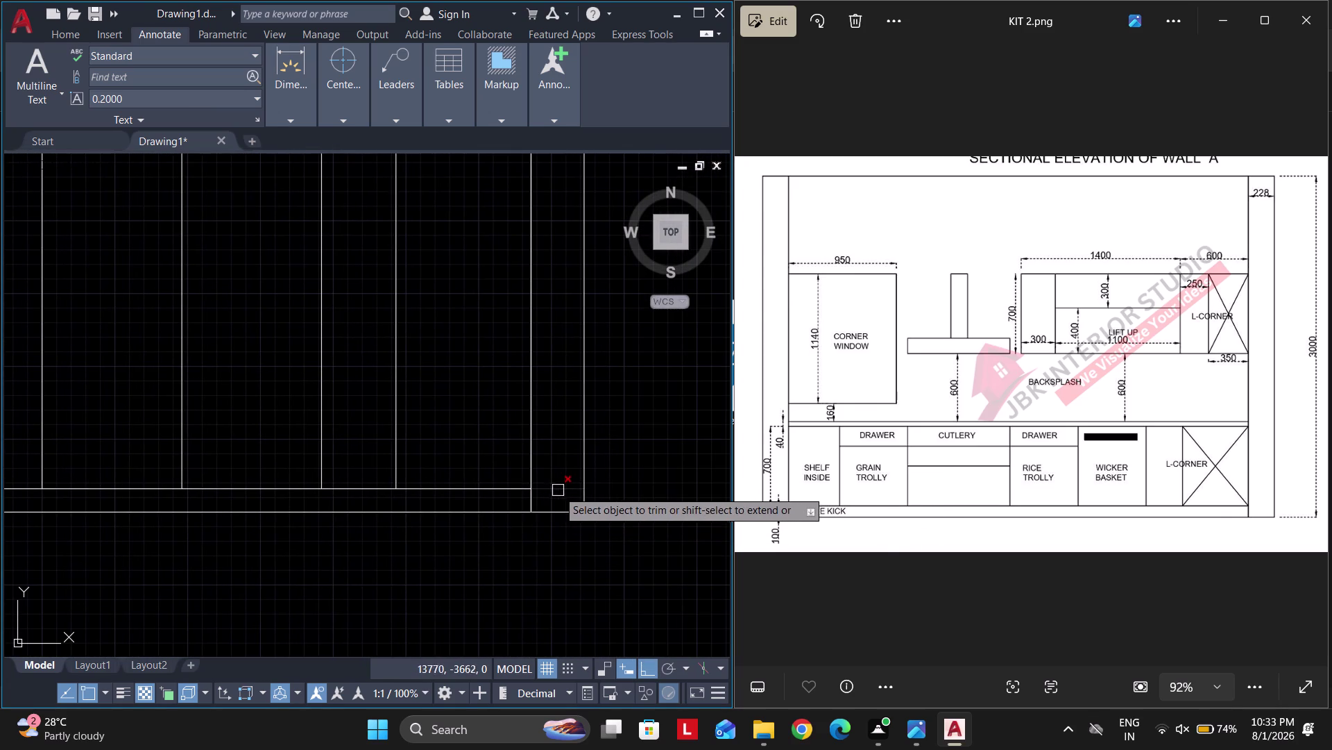
click(563, 487)
key(space)
scroll(down, 3)
middle_drag(535, 486, 642, 477)
scroll(down, 3)
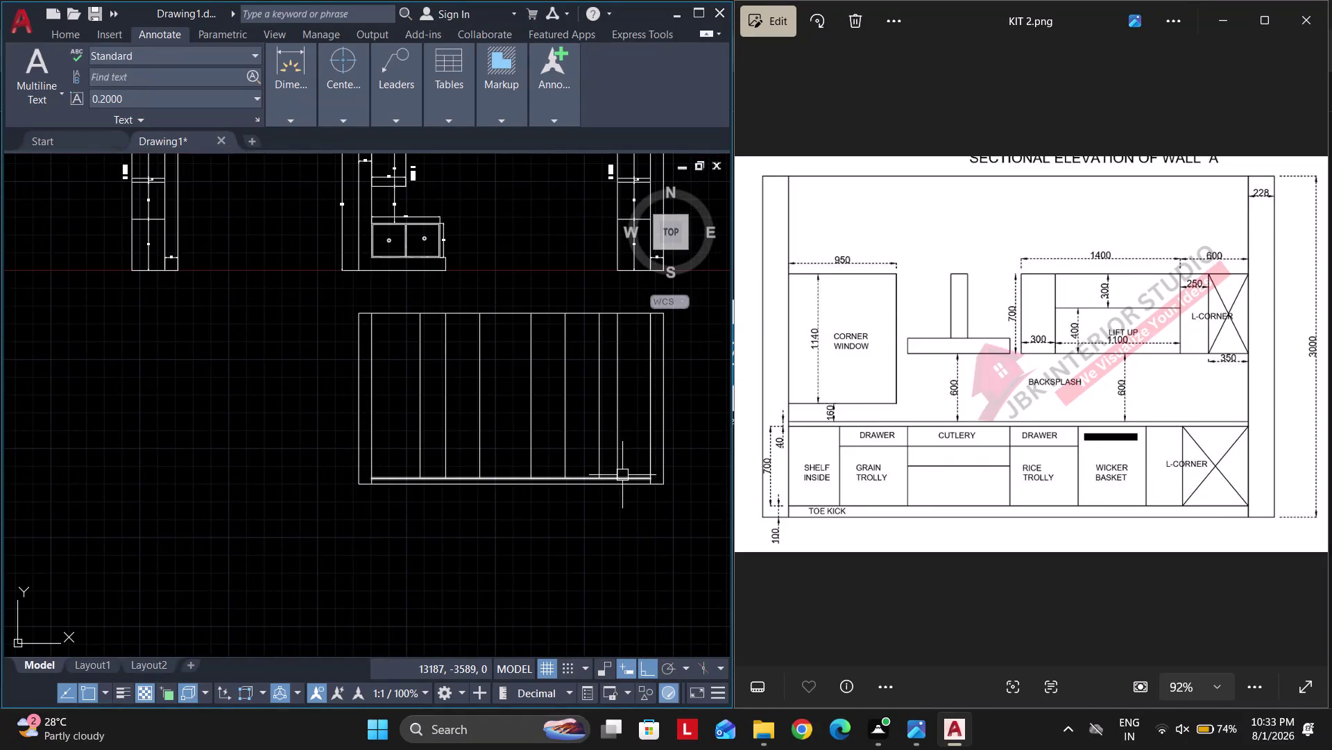
Offset the toe-kick line 700 upward to form the counter line.
text(O)
key(space)
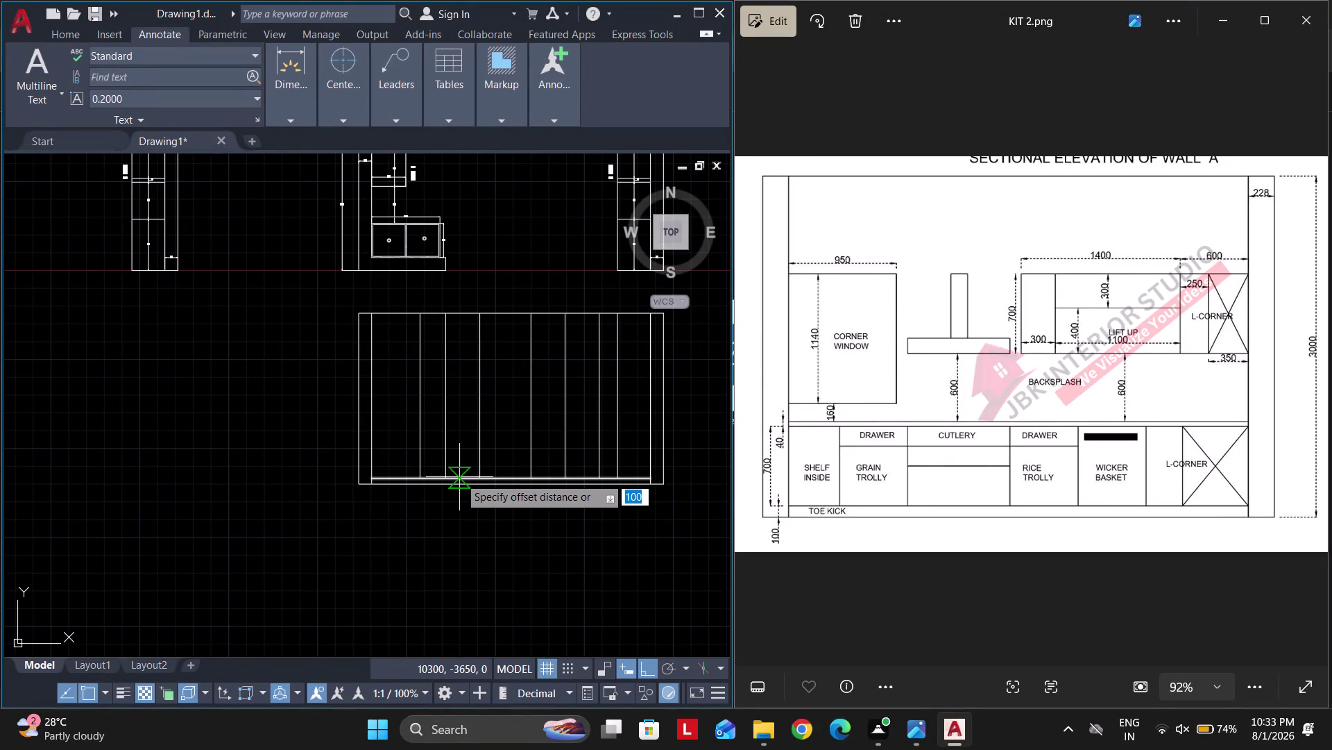
text(700)
key(Return)
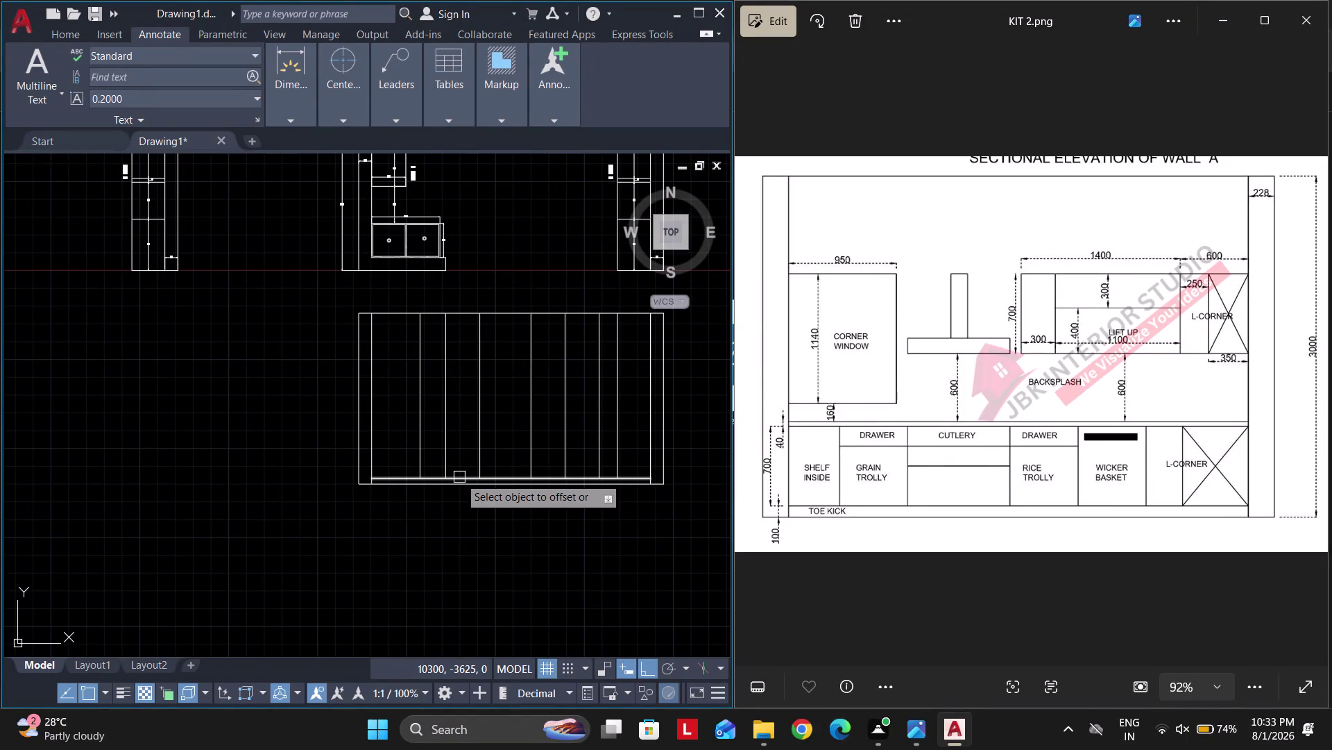
click(460, 476)
click(456, 421)
key(space)
Add a 40 offset copy of a line near the counter line.
key(space)
text(40)
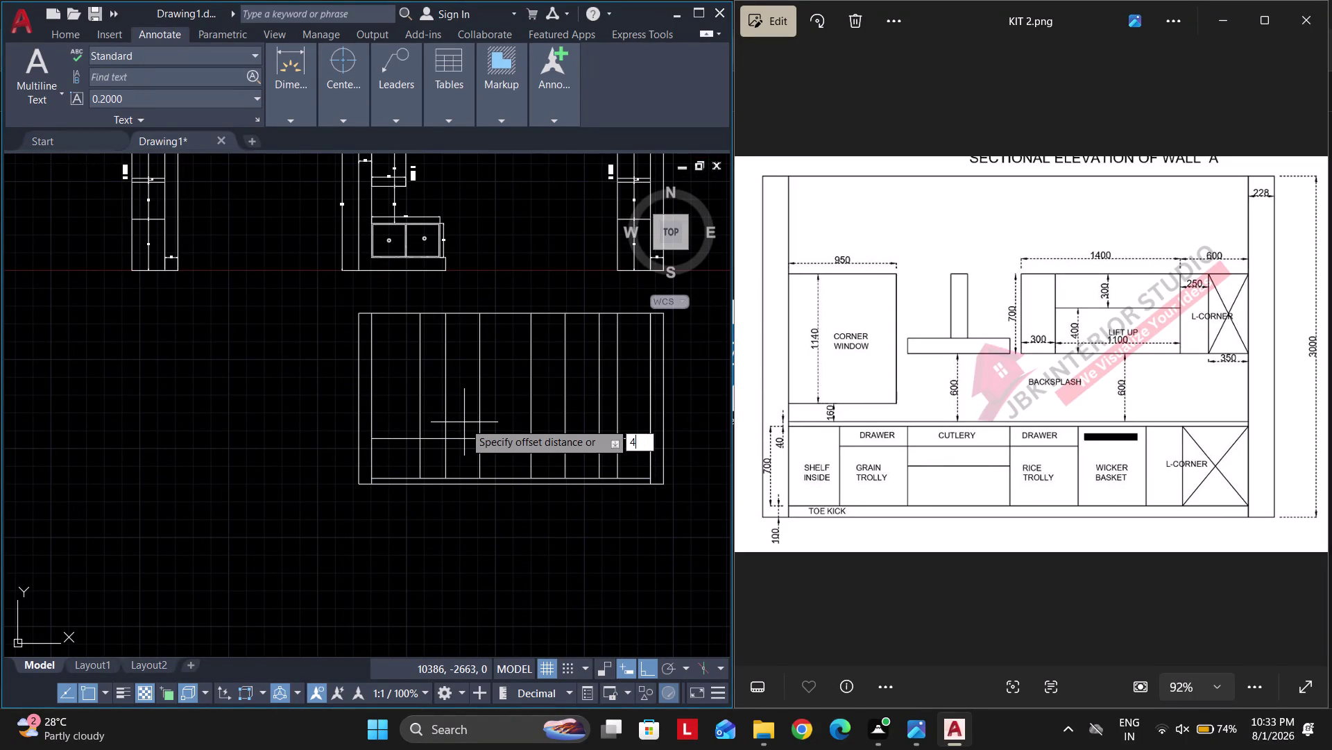
key(Return)
click(476, 437)
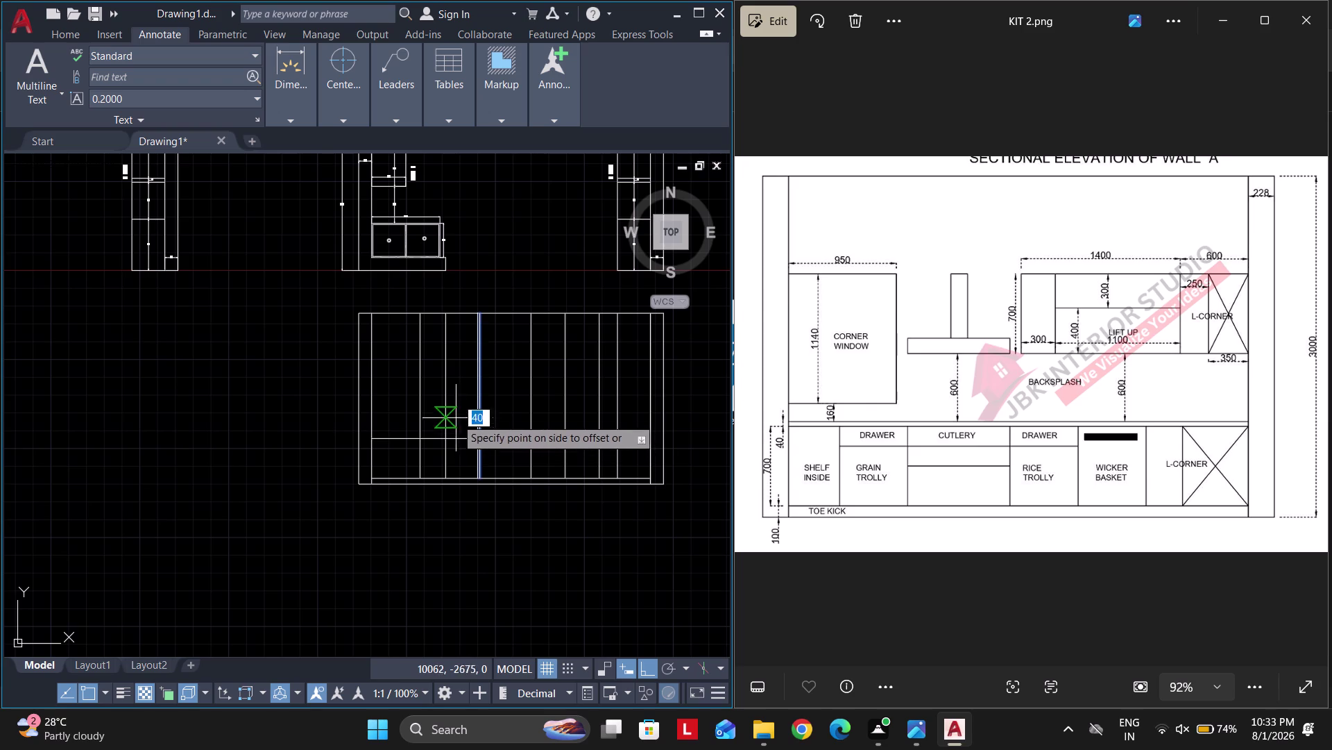
click(456, 414)
click(470, 447)
key(space)
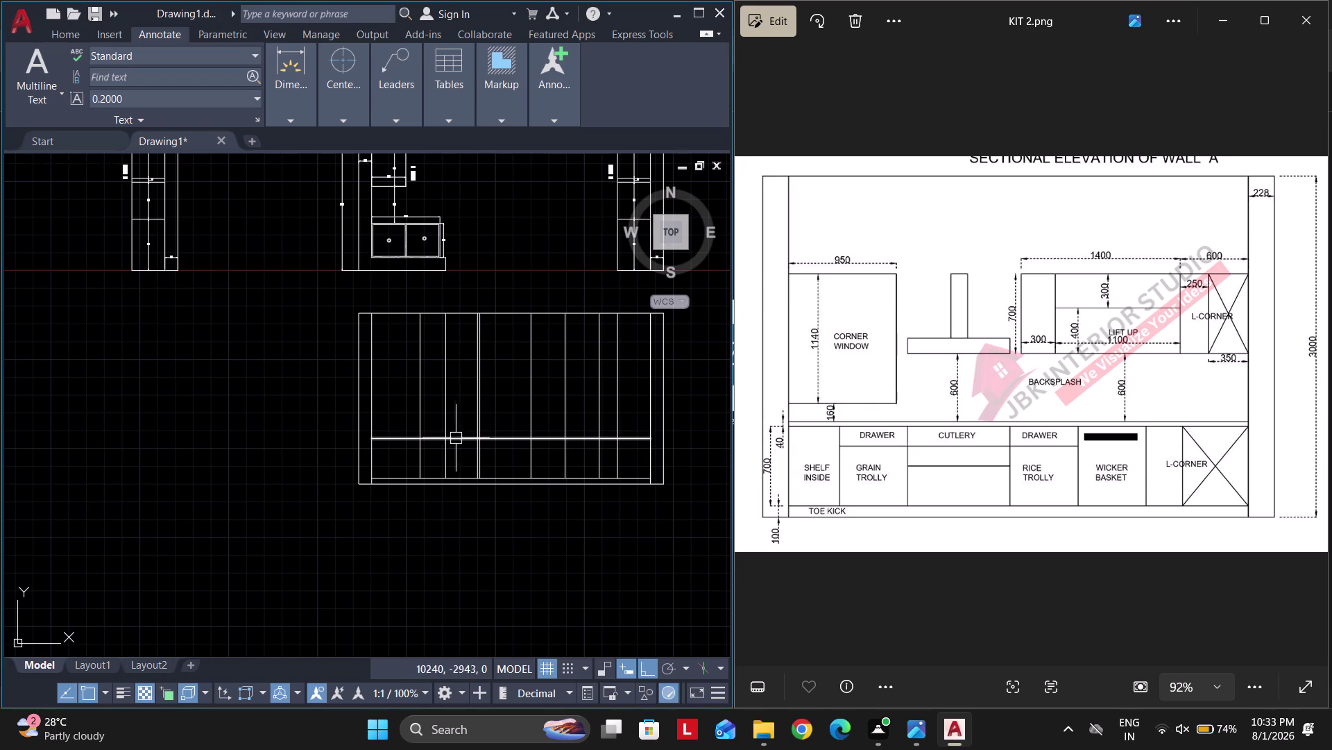
Offset the counter line 40 upward for the worktop thickness.
key(space)
text(40)
key(Return)
scroll(up, 3)
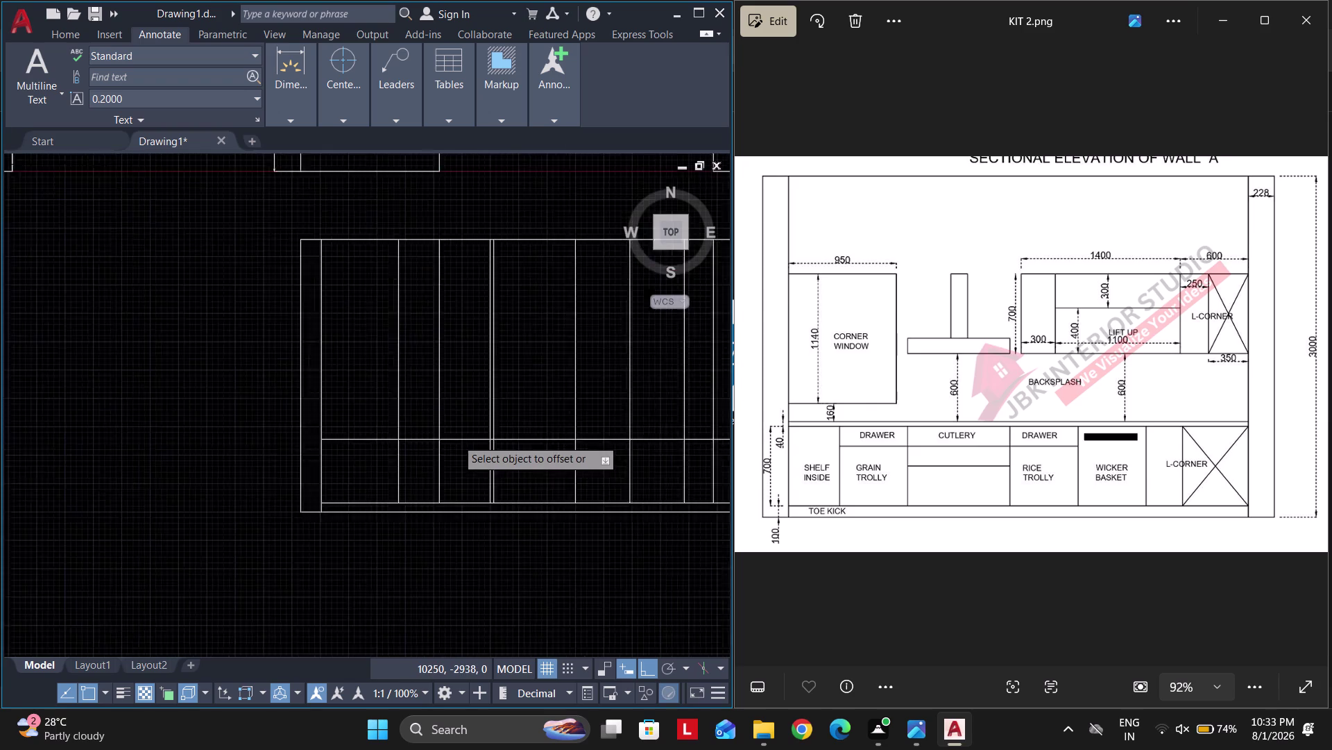
click(457, 438)
scroll(down, 3)
click(475, 366)
key(space)
scroll(up, 3)
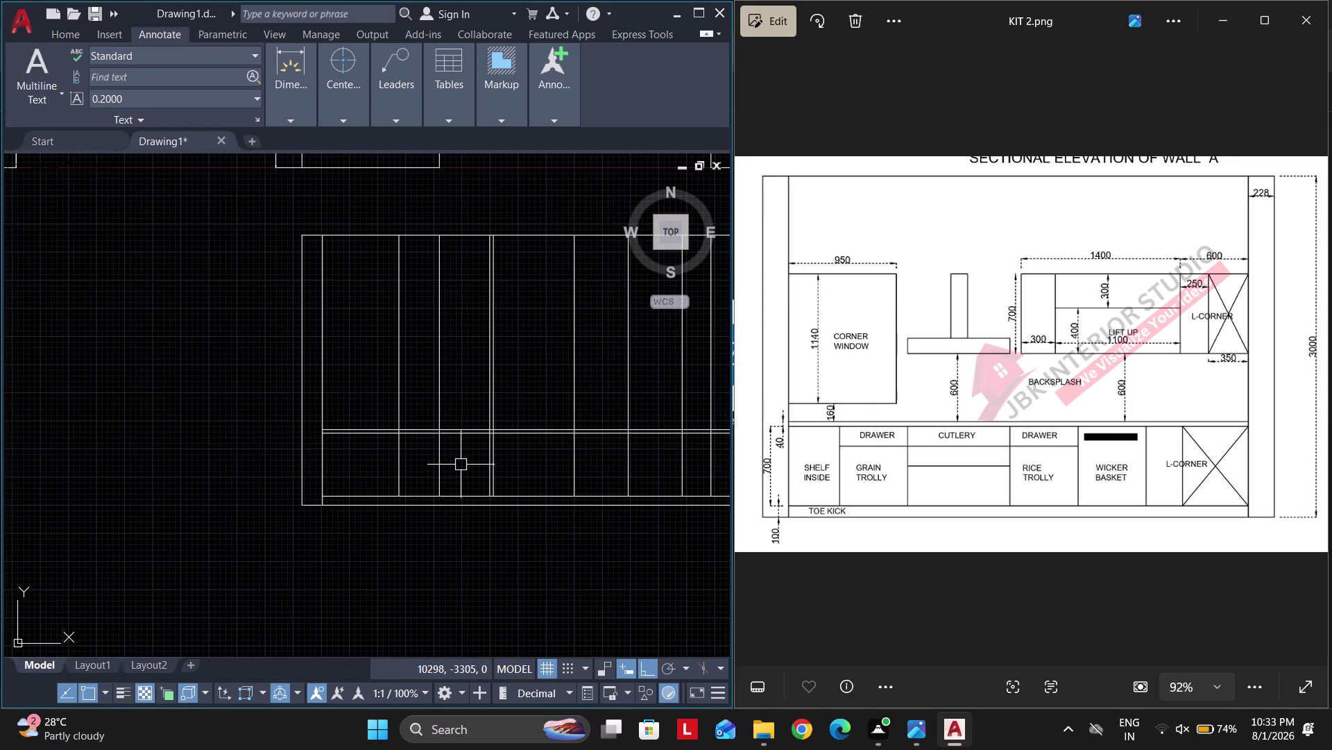
Offset an elevation line 600 to add another band line.
text(TR)
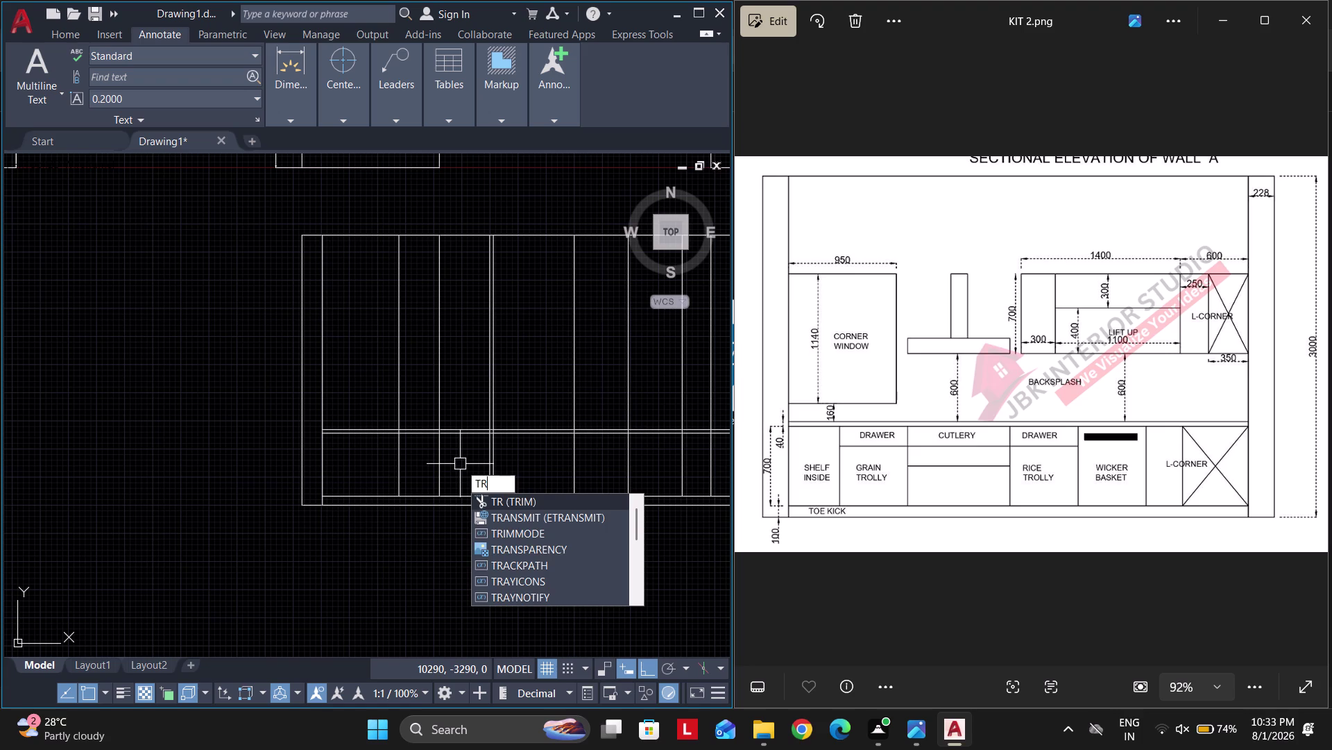
key(Escape)
text(O)
key(space)
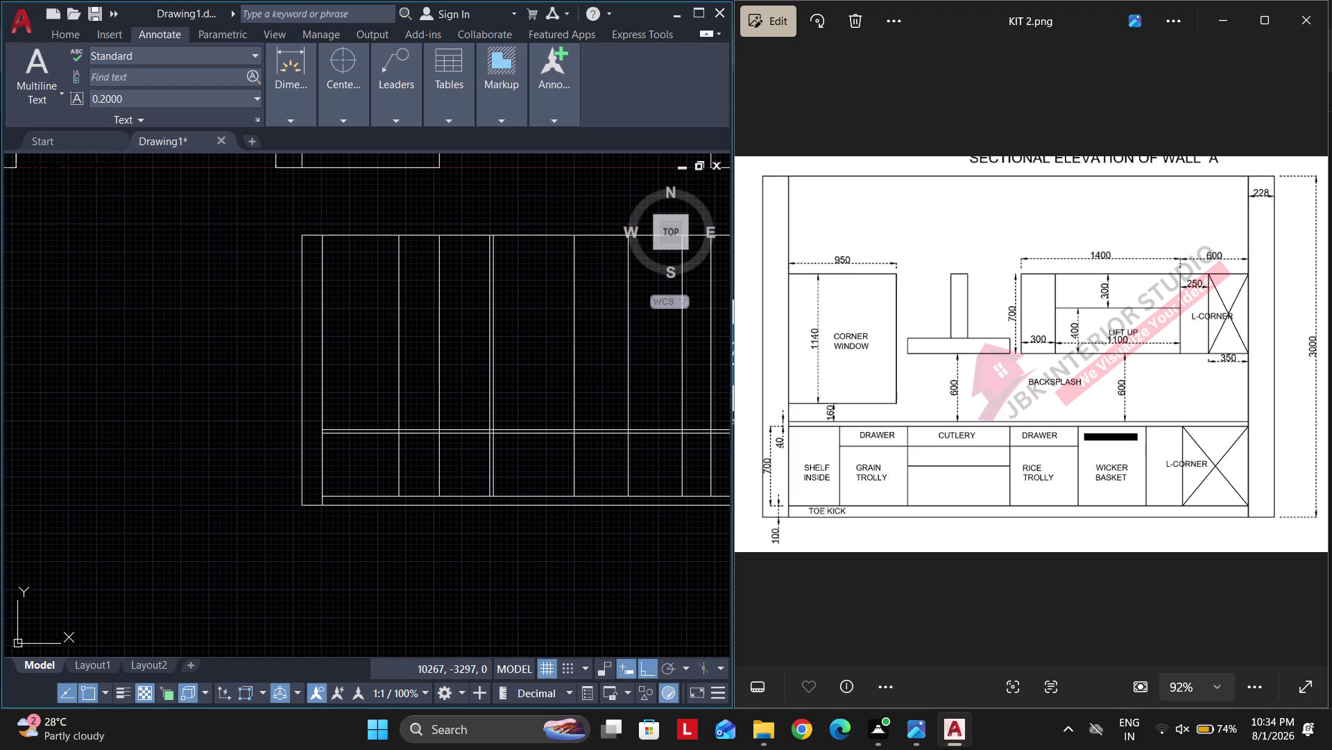
text(600)
key(Return)
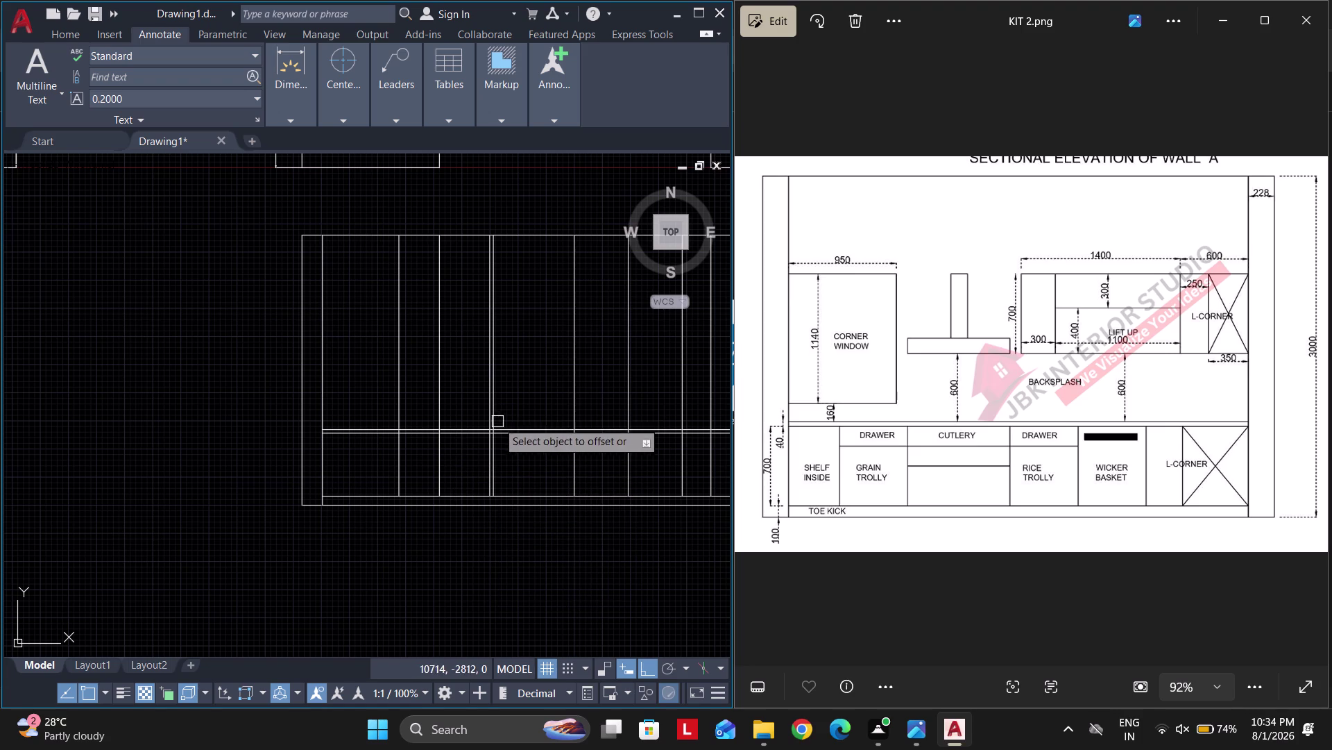
click(483, 427)
click(471, 388)
middle_drag(528, 421, 419, 481)
key(space)
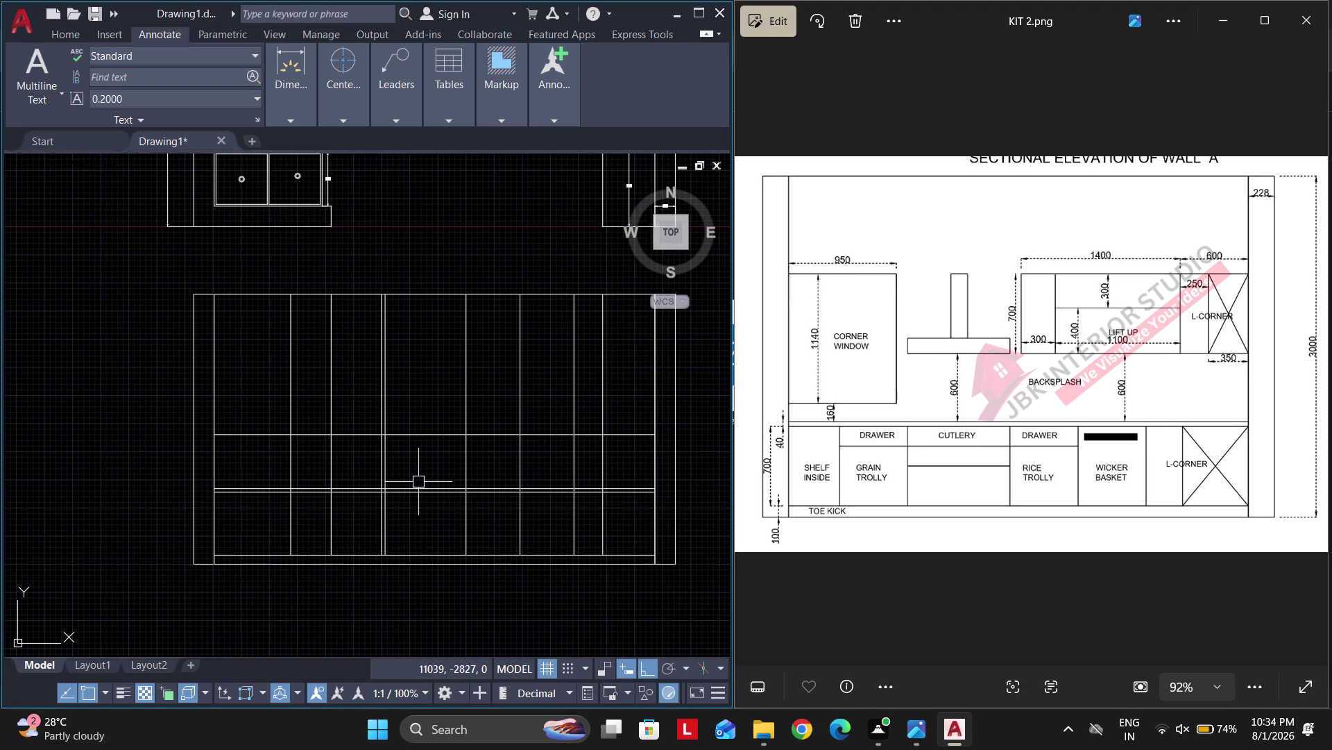
Create a 700 offset copy of an elevation line, redoing the placement once.
key(space)
text(700)
key(Return)
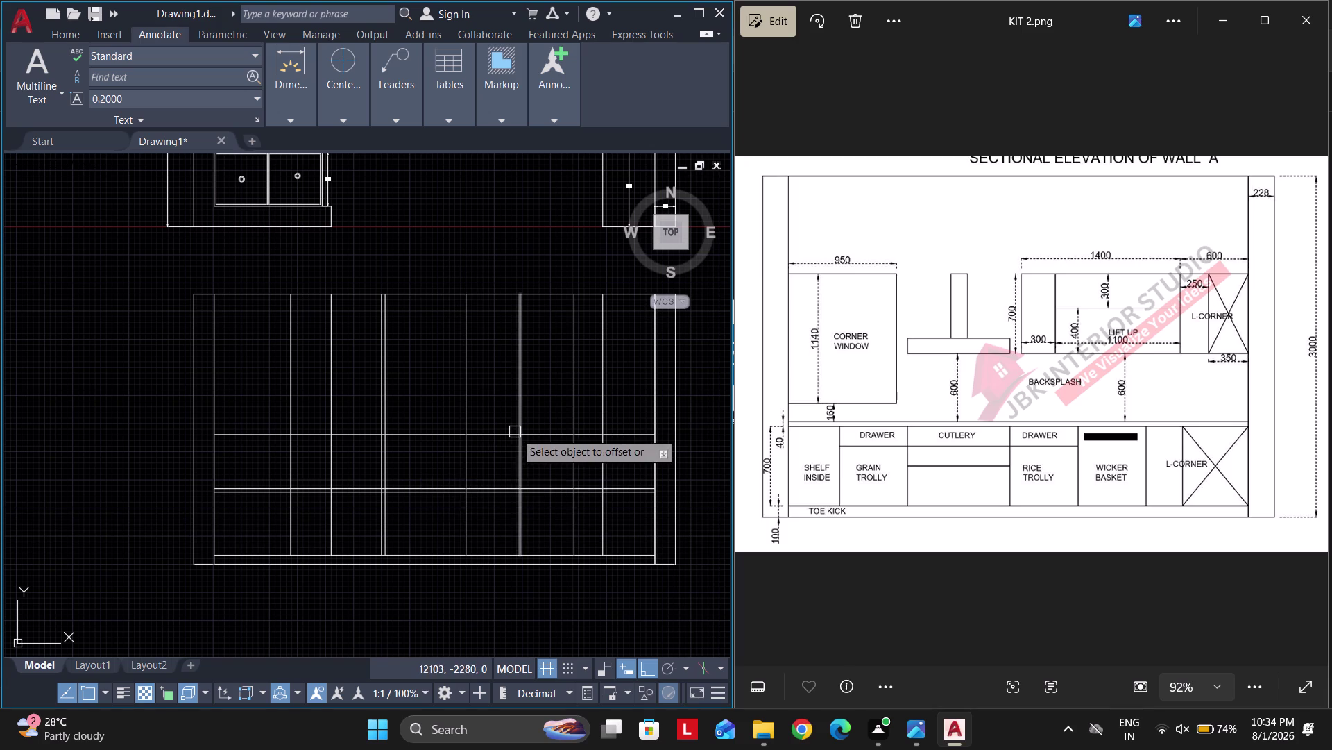
click(515, 431)
click(494, 384)
key(ctrl+z)
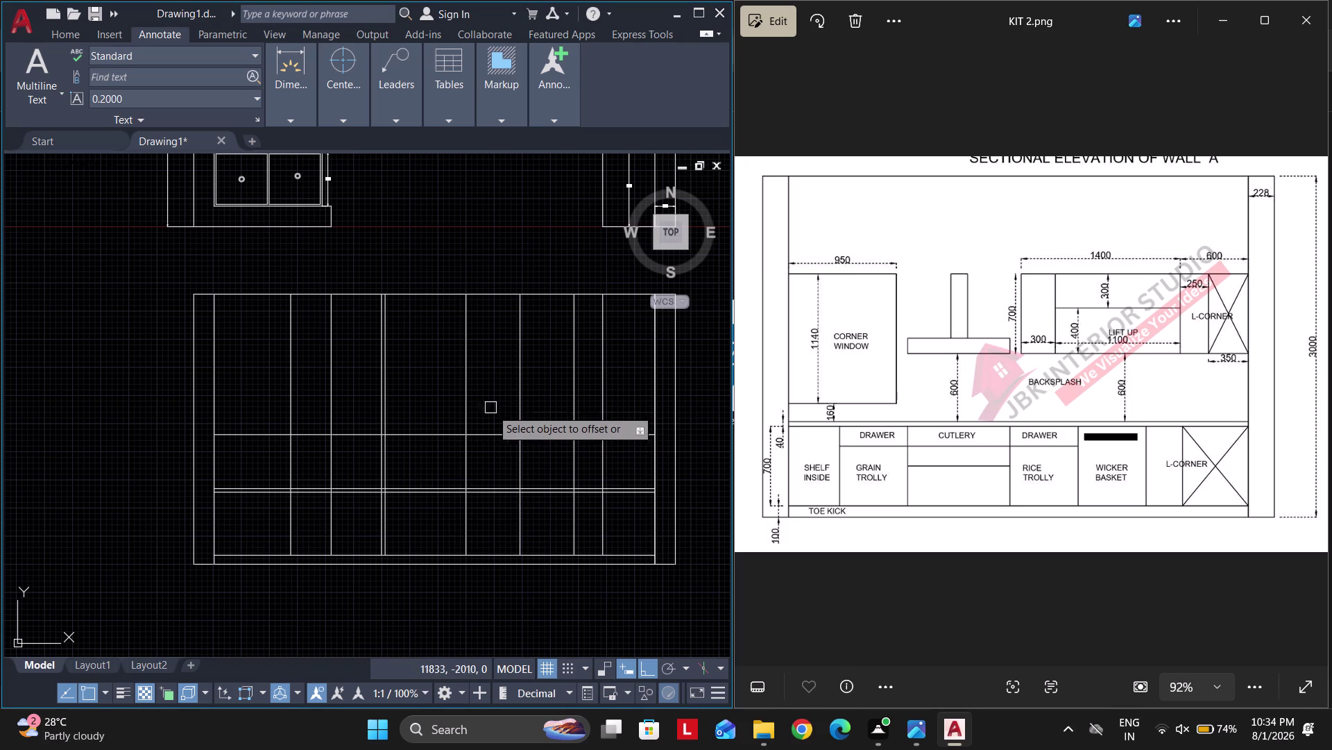
click(495, 434)
click(491, 389)
key(Escape)
middle_drag(483, 415, 529, 421)
key(Escape)
key(Escape)
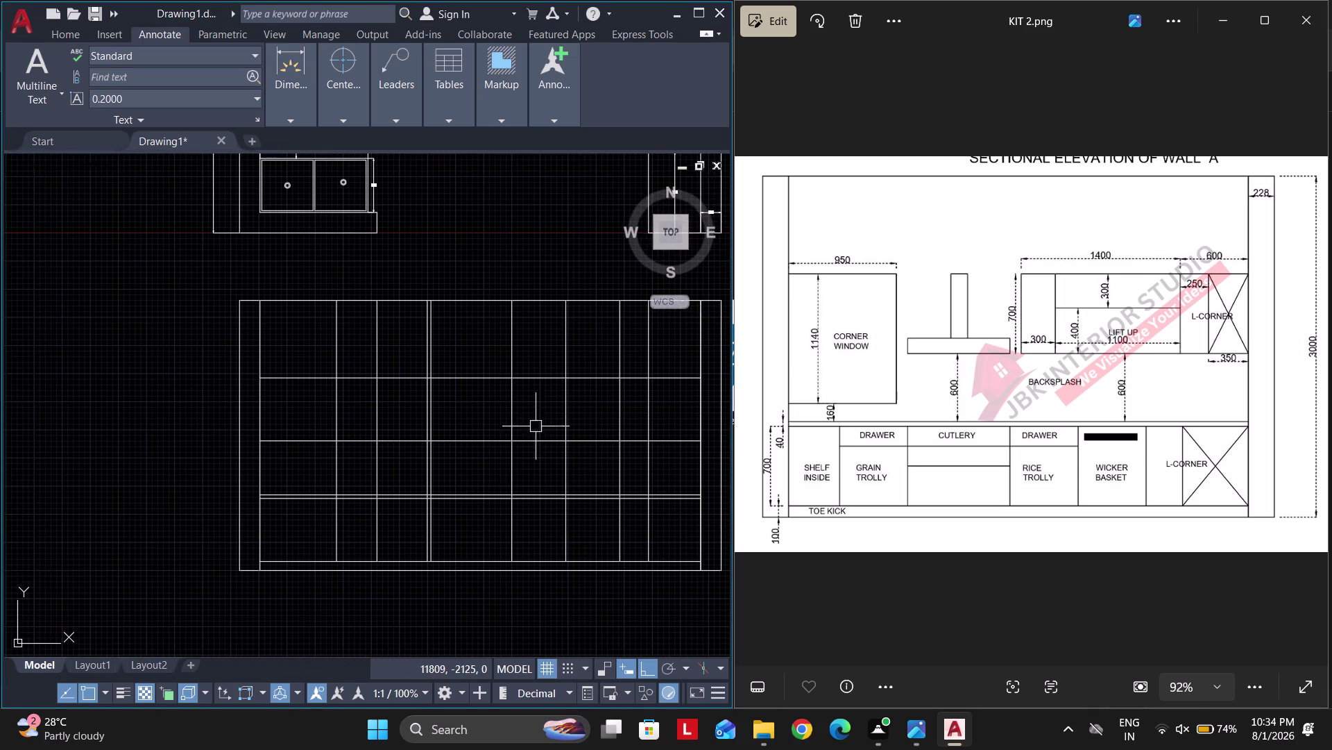
key(Escape)
middle_drag(526, 437, 580, 438)
key(Escape)
middle_drag(427, 462, 508, 462)
key(Escape)
key(Escape)
key(Escape)
Trim the grid lines in the elevation's left area using fence selections.
text(TR)
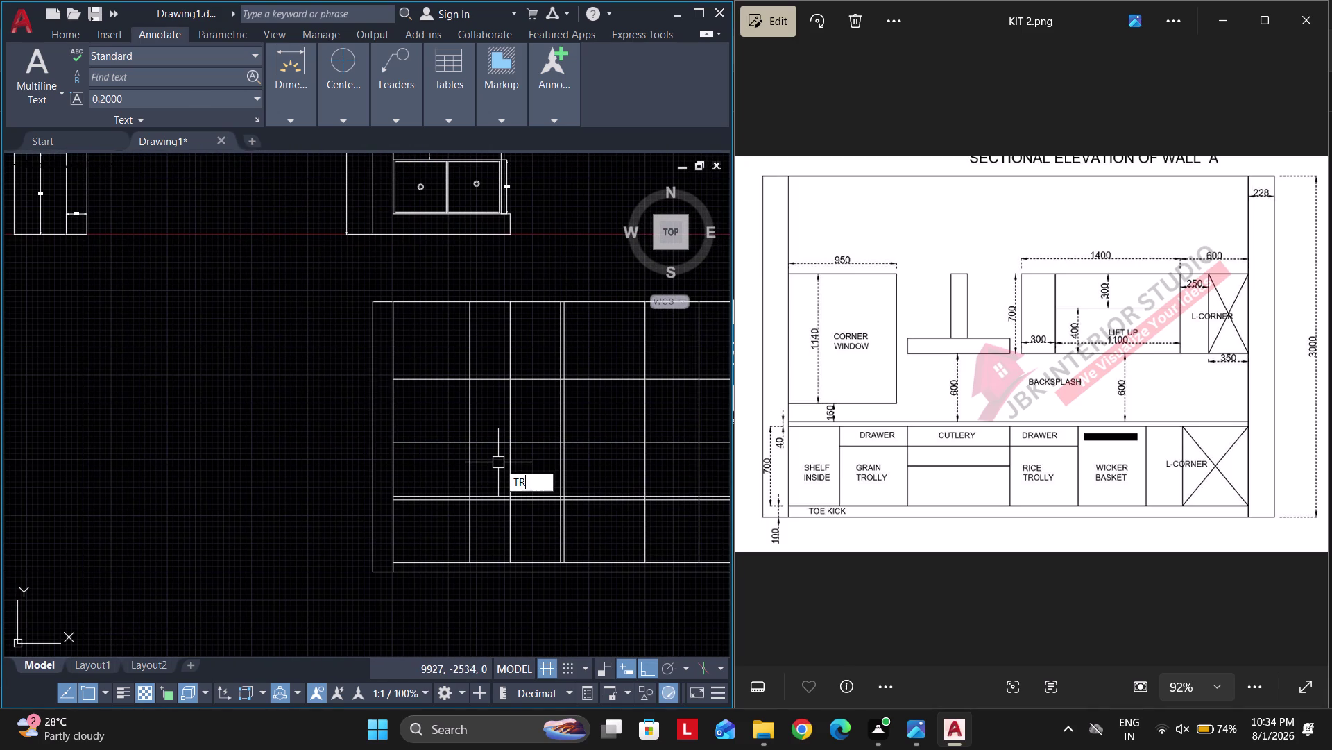
key(space)
middle_drag(520, 466, 451, 481)
scroll(down, 3)
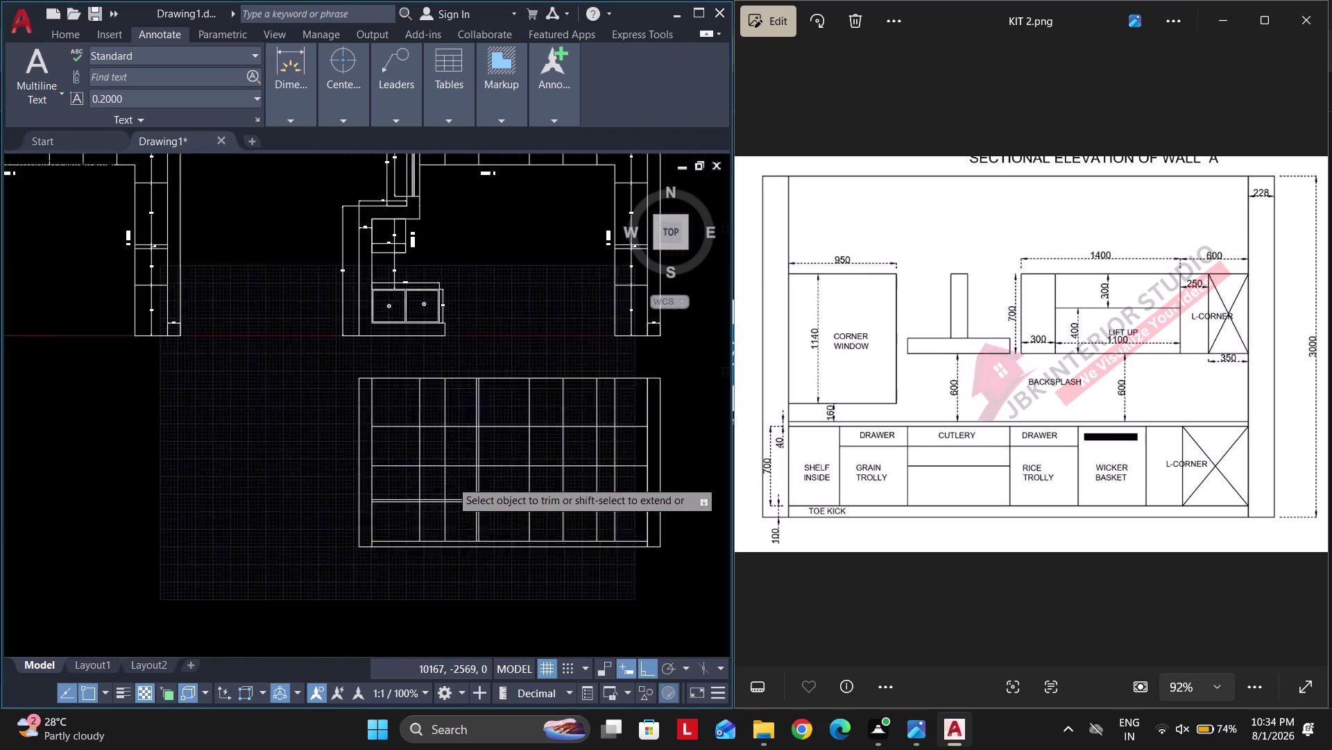
middle_drag(568, 511, 460, 522)
middle_drag(459, 522, 486, 509)
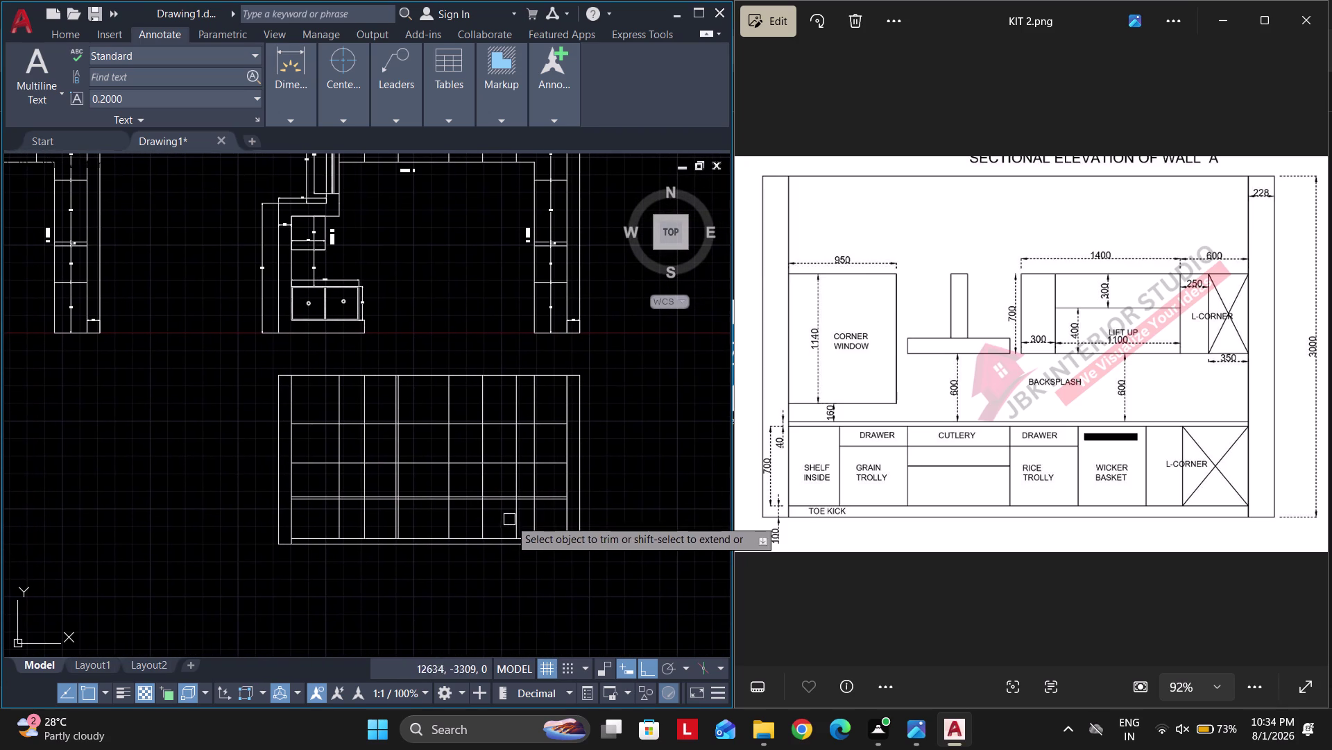
middle_drag(558, 480, 605, 497)
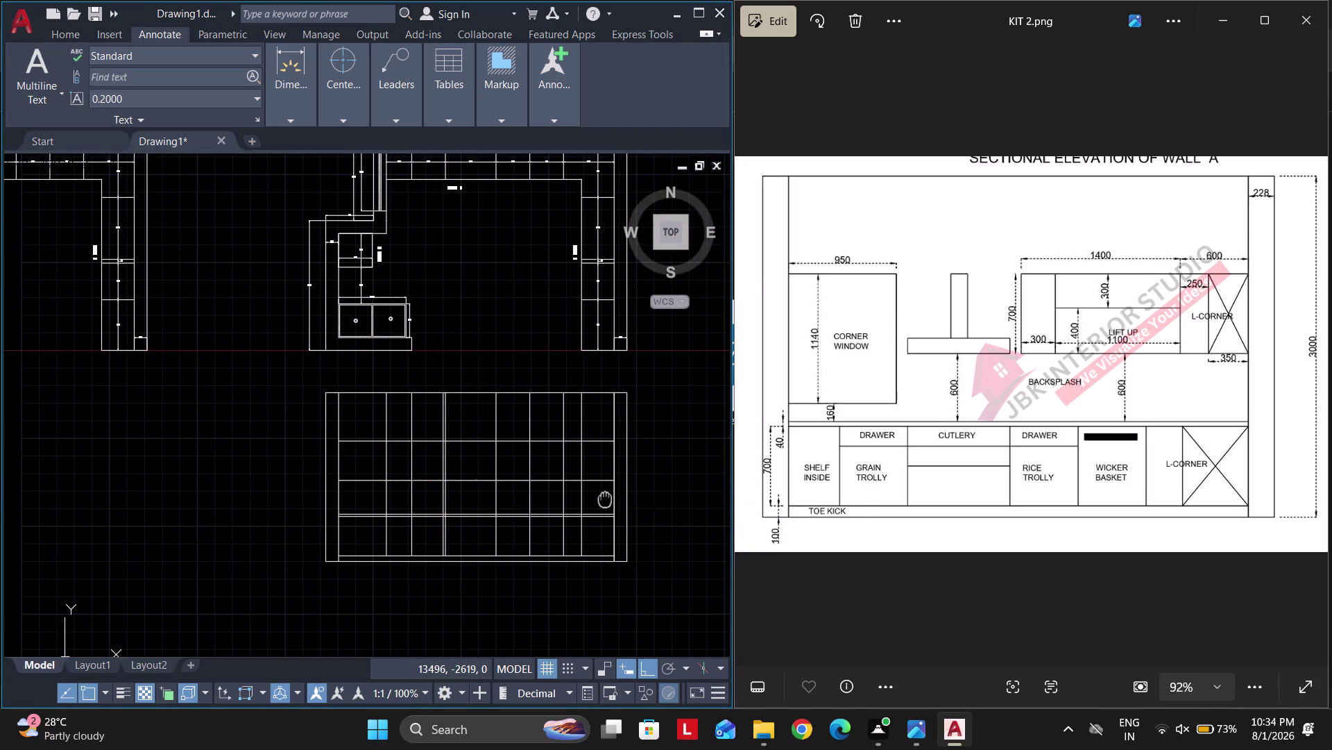
middle_drag(605, 497, 605, 499)
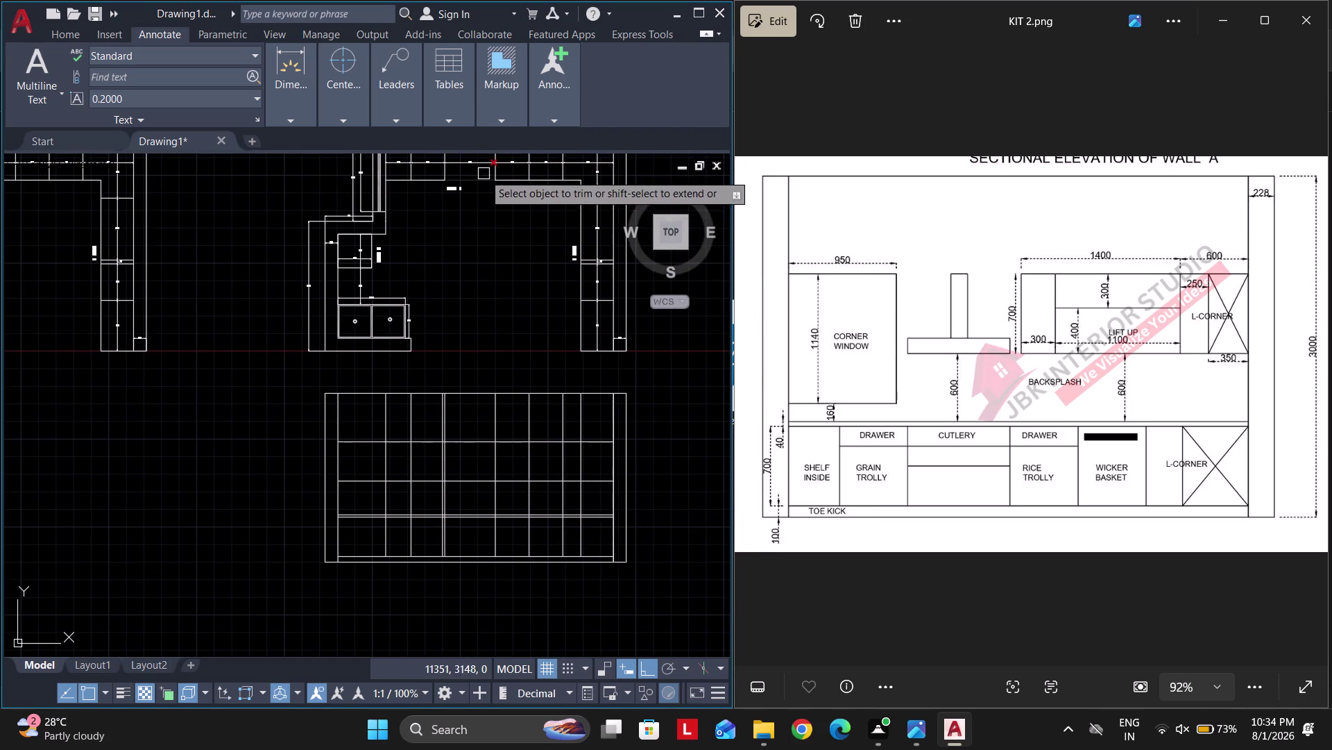
drag(476, 411, 393, 491)
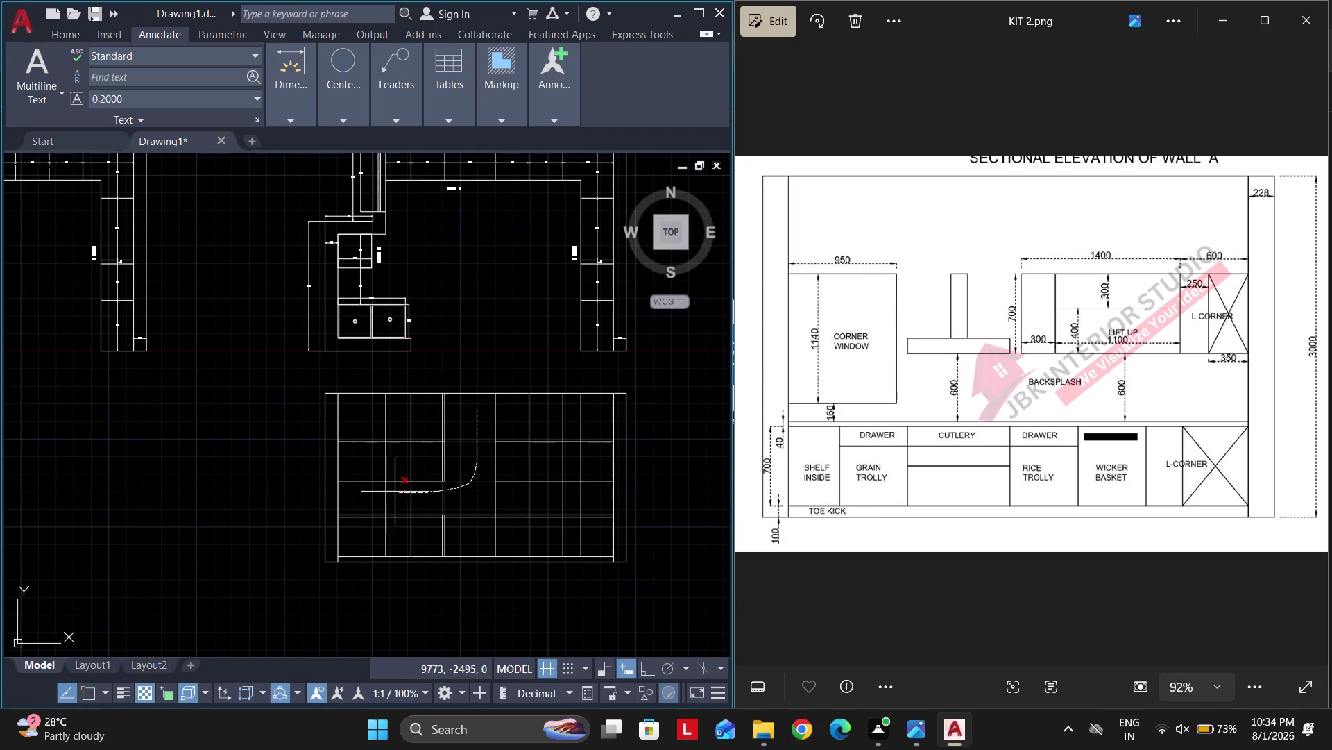
drag(393, 490, 450, 462)
drag(419, 427, 418, 449)
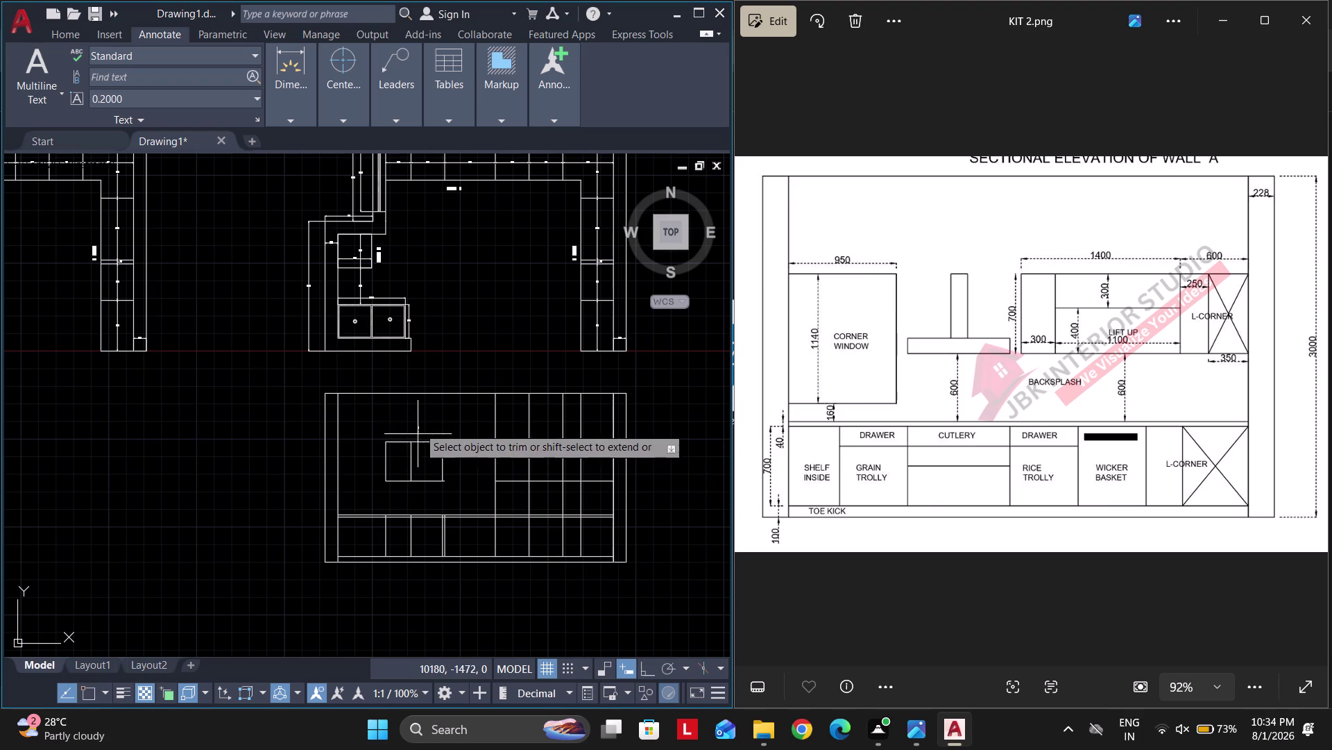
drag(419, 450, 436, 444)
drag(403, 430, 404, 444)
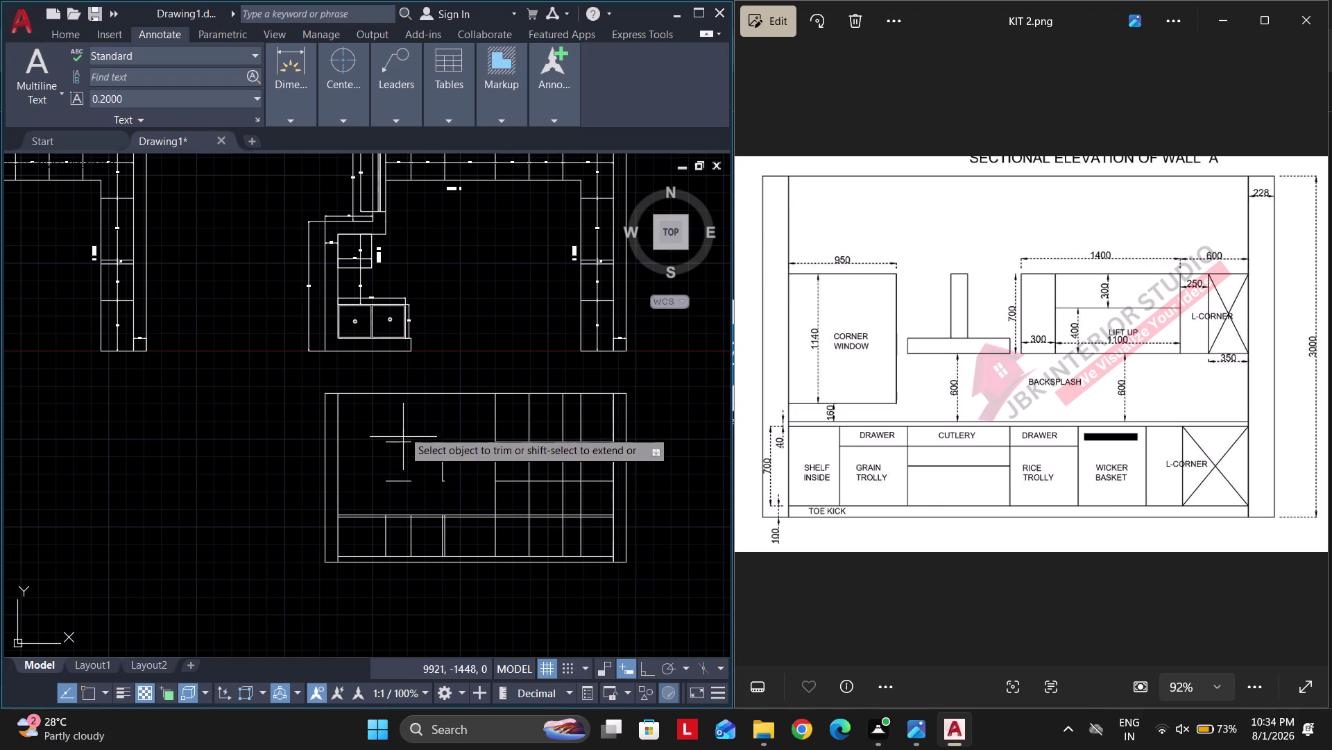
drag(403, 444, 399, 498)
key(space)
Erase the leftover short line and recenter the elevation's left area.
click(418, 429)
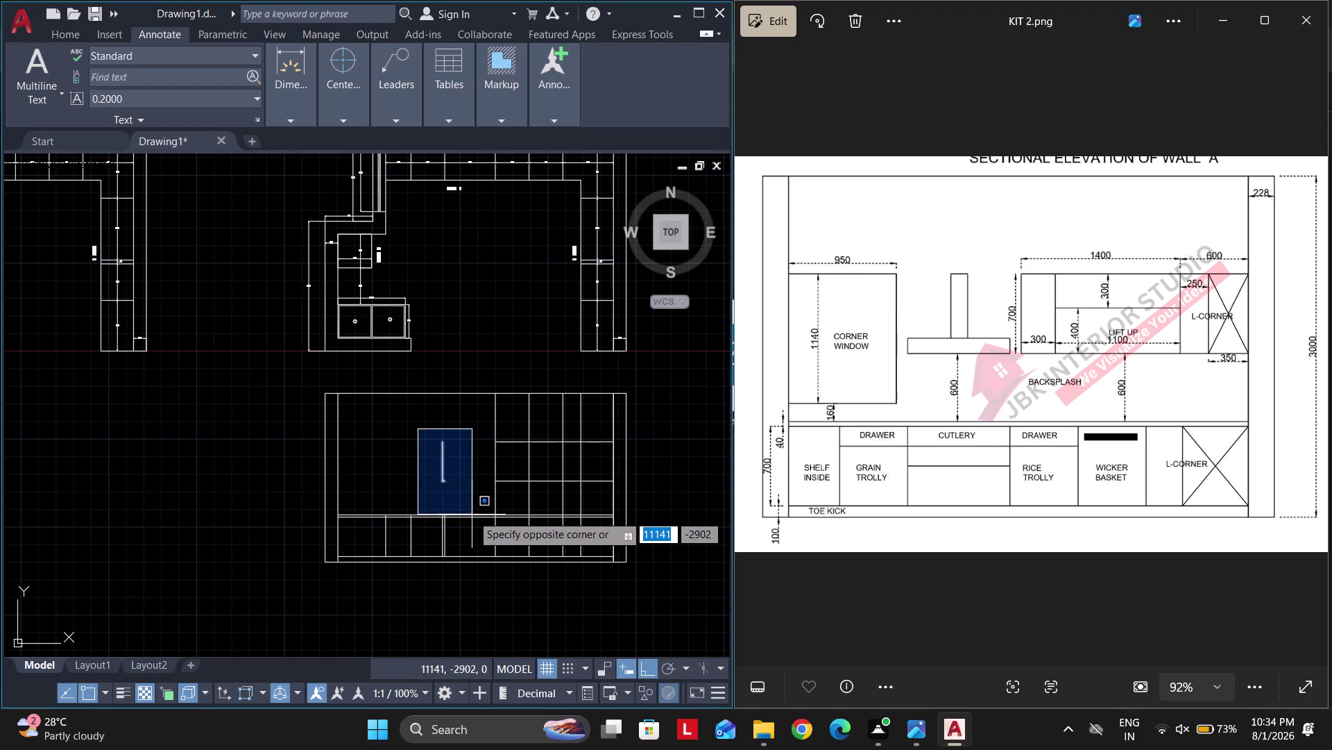
click(467, 502)
key(Delete)
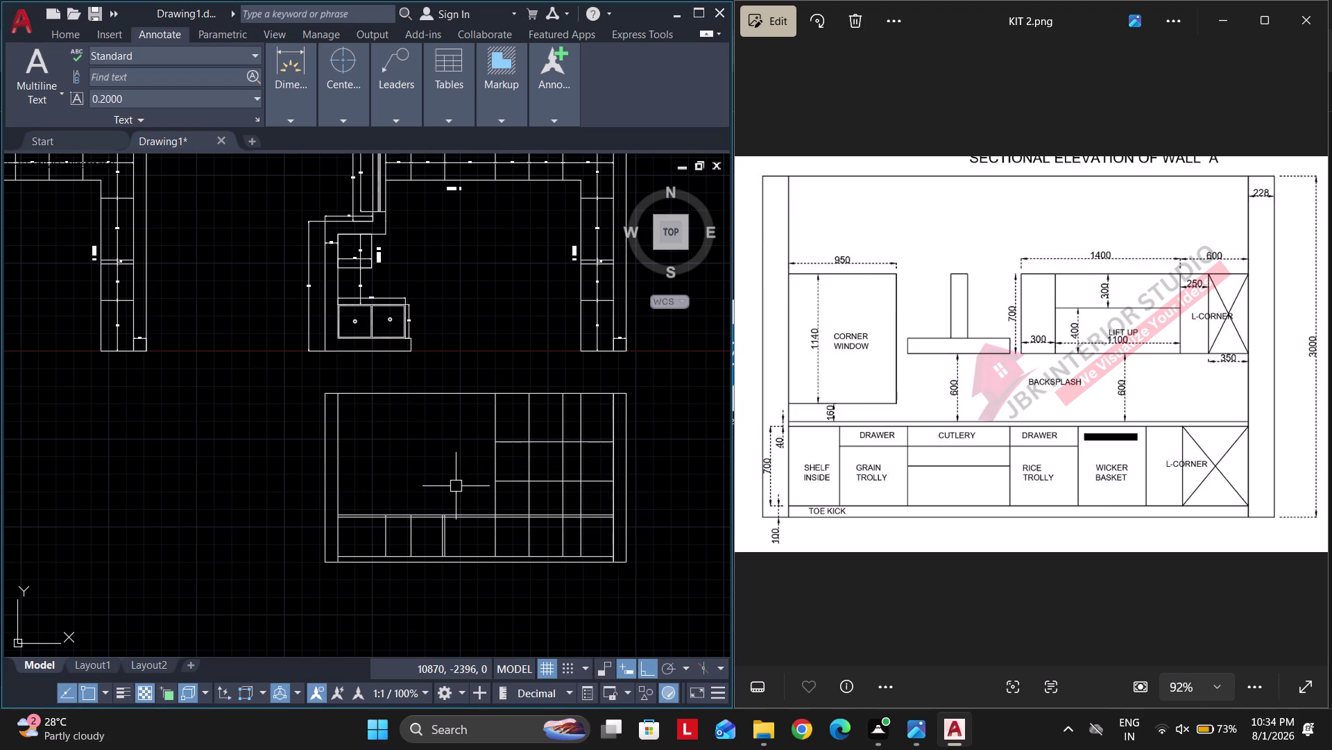
middle_drag(405, 499, 461, 499)
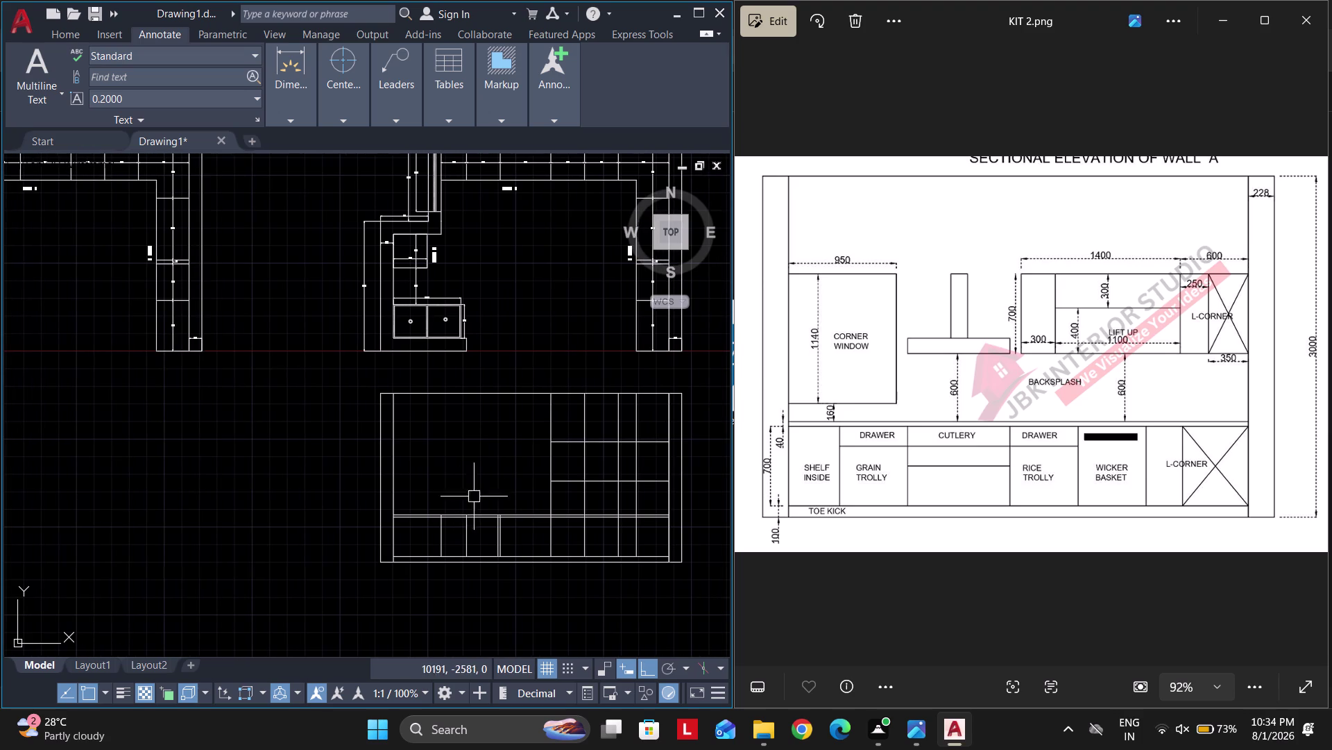
scroll(up, 3)
middle_drag(442, 483, 515, 465)
Offset the countertop line 160 upward to mark the window sill.
scroll(up, 3)
text(O)
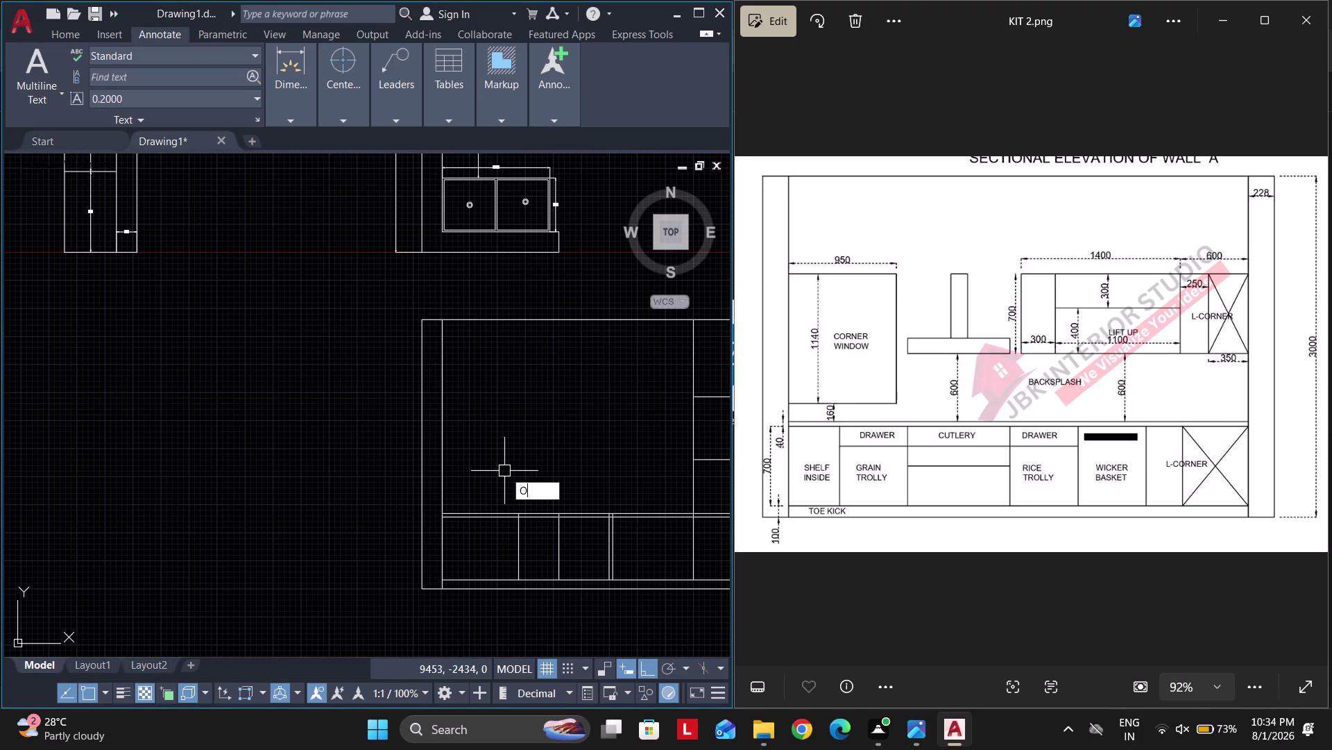
key(space)
text(160)
key(Return)
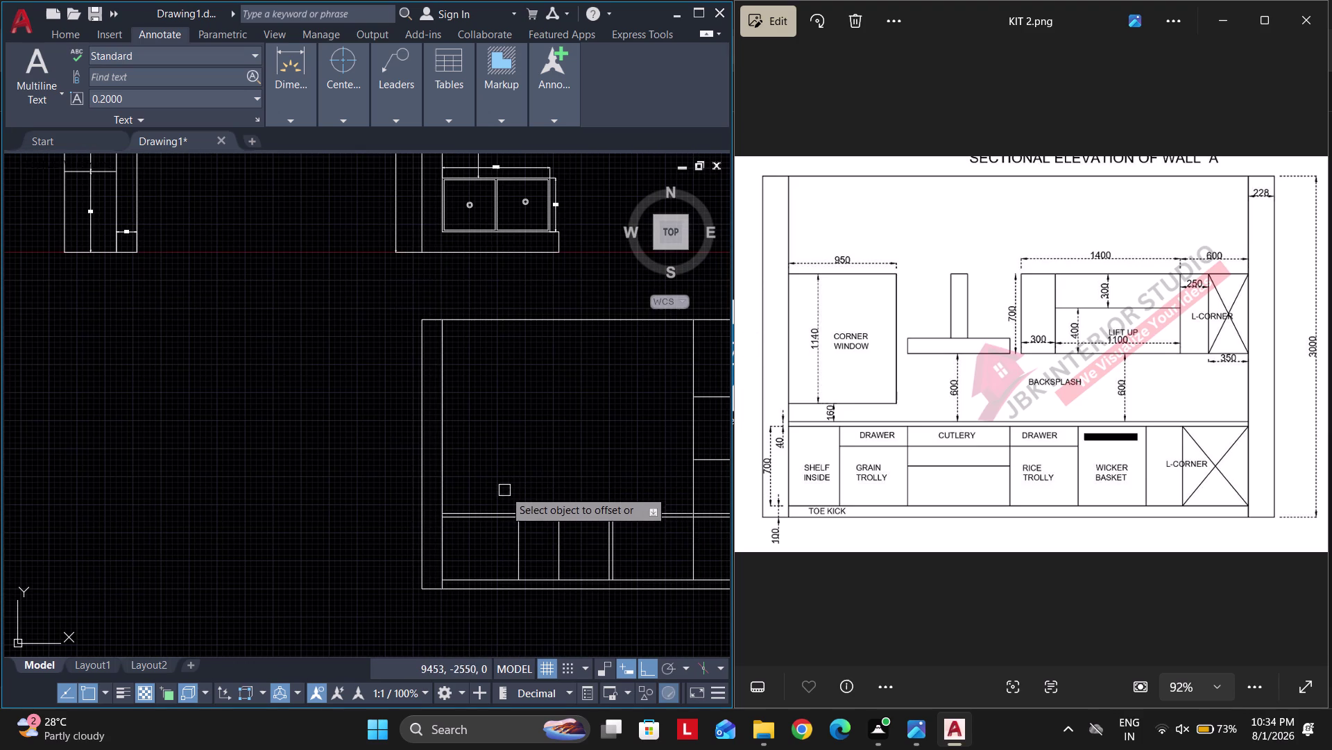
click(500, 512)
click(497, 460)
key(space)
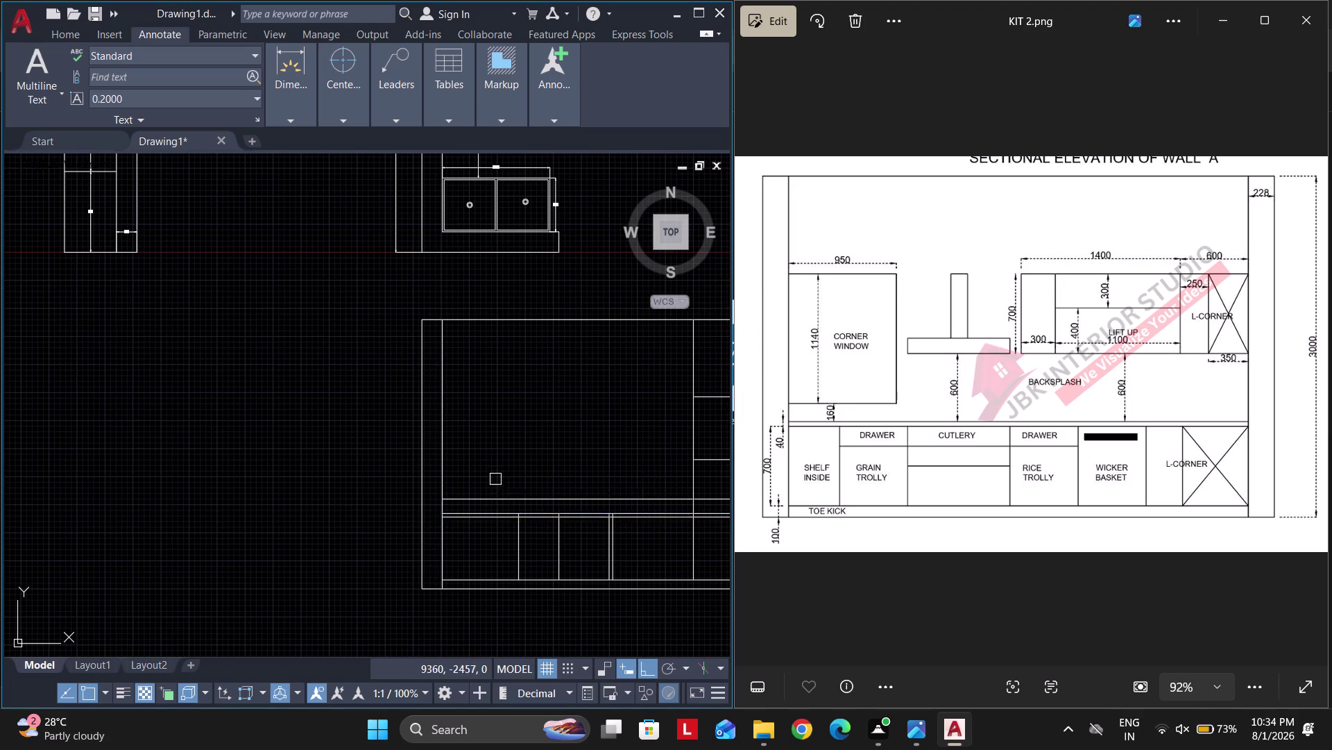
Offset the left wall 950 right and the sill line 1140 up for the window edges.
scroll(up, 3)
key(space)
text(950)
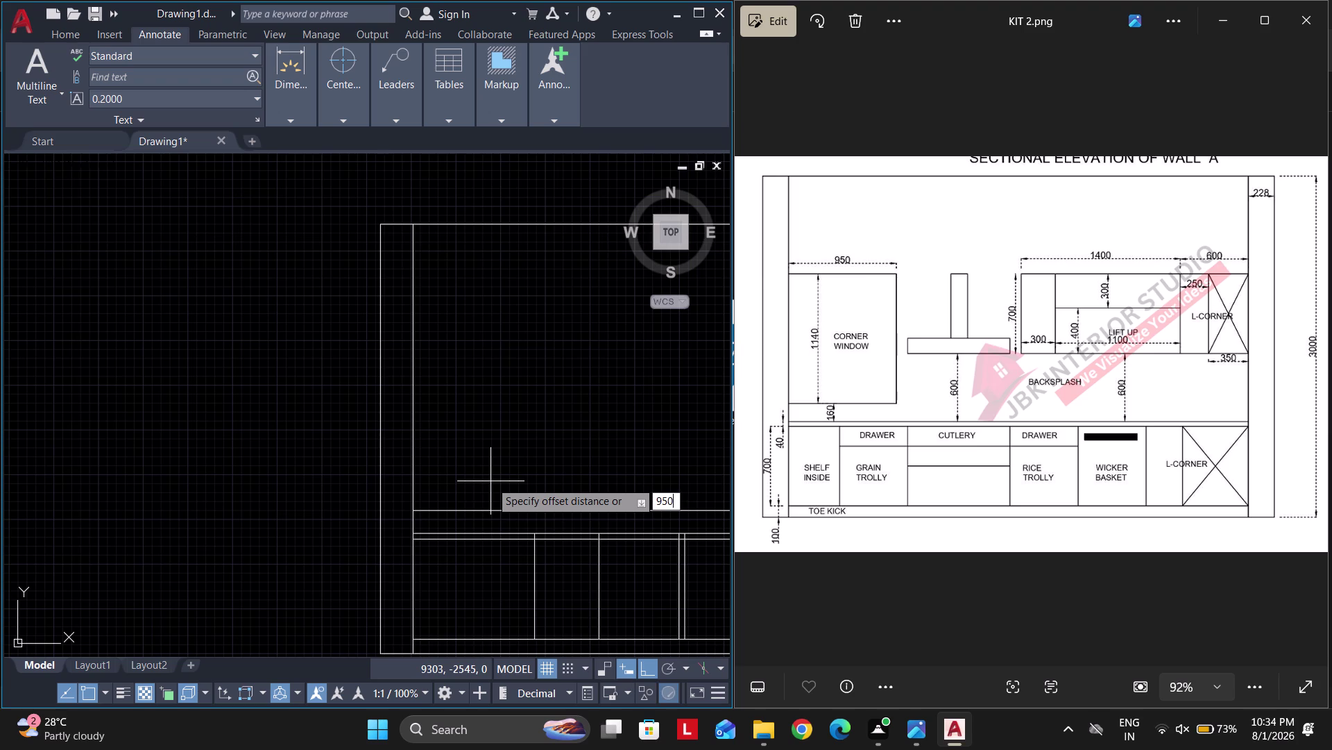
key(Return)
click(417, 438)
click(492, 451)
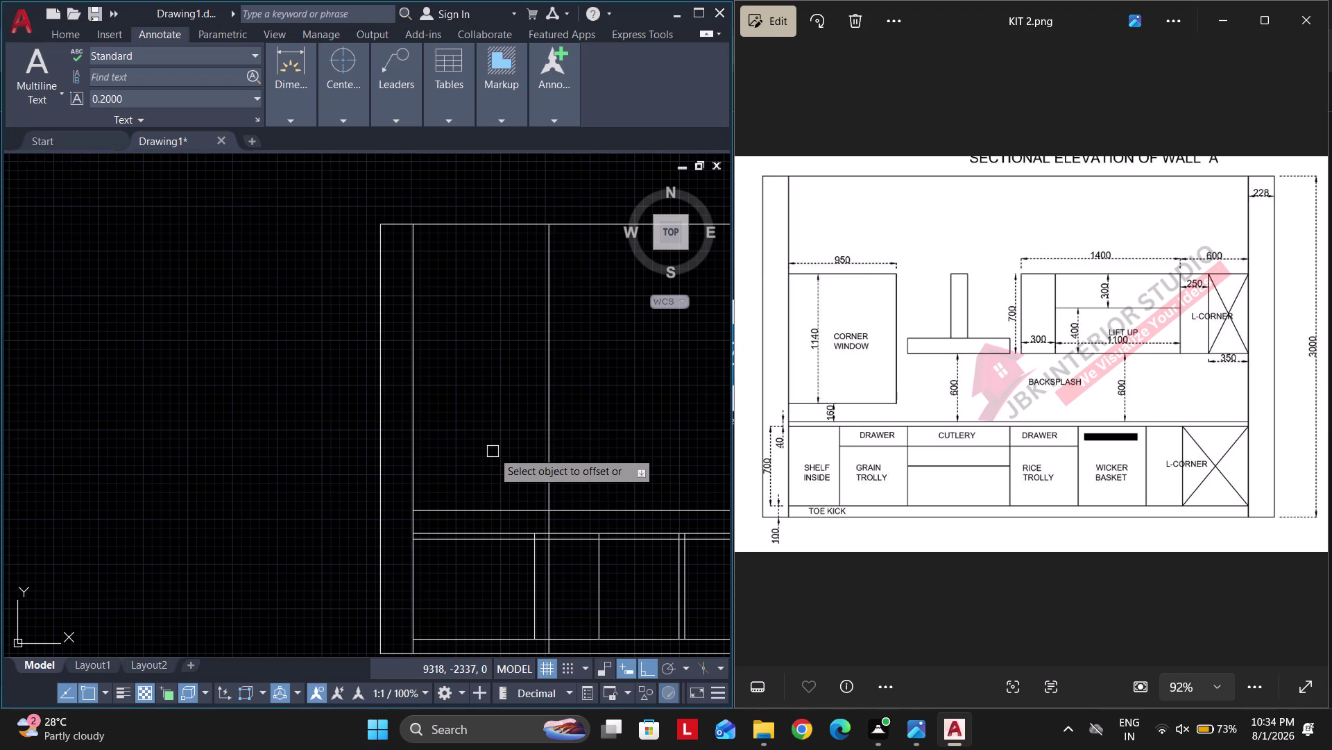
key(space)
key(space)
text(1140)
key(Return)
click(519, 507)
click(501, 428)
key(space)
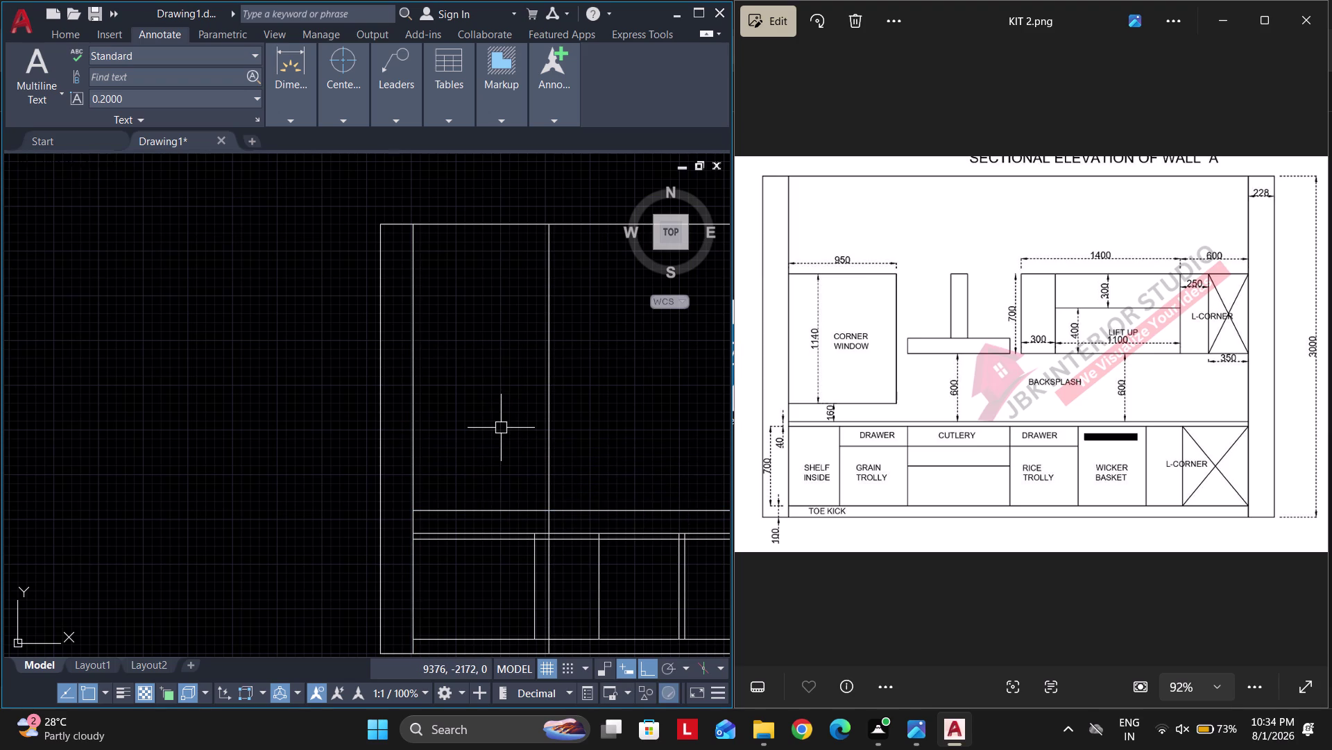
Repeat the offset twice more from the countertop line to add higher horizontal lines.
key(space)
key(space)
click(508, 512)
click(485, 400)
key(space)
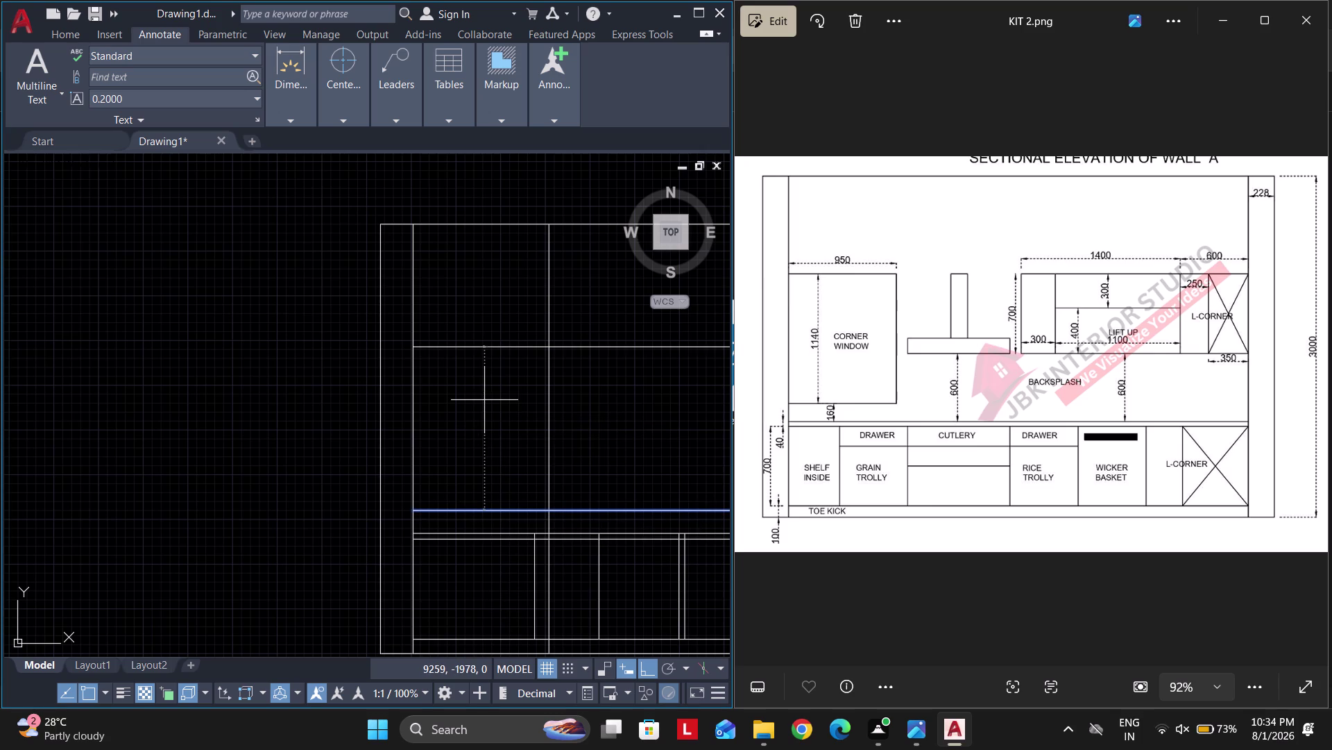
key(space)
key(space)
click(504, 512)
click(514, 342)
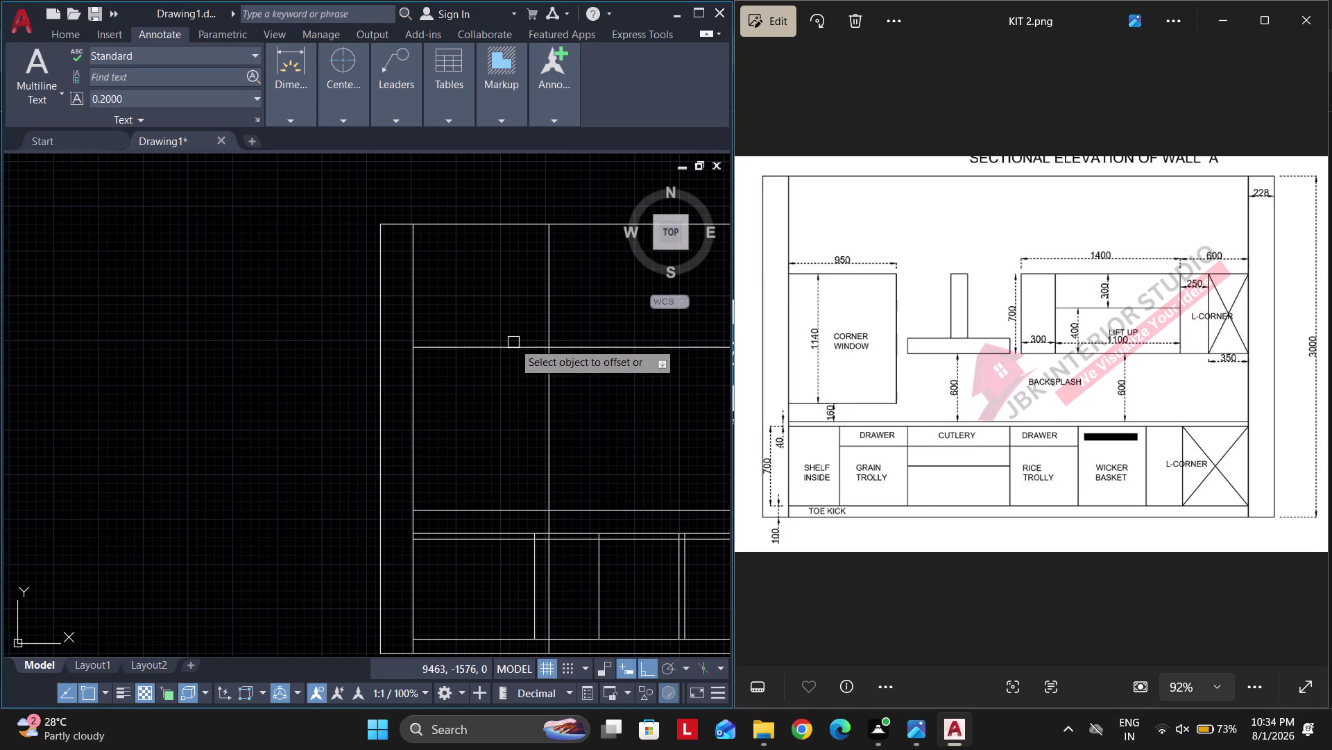
key(space)
Trim the overhanging lines so the 950 by 1140 window rectangle is closed.
text(T)
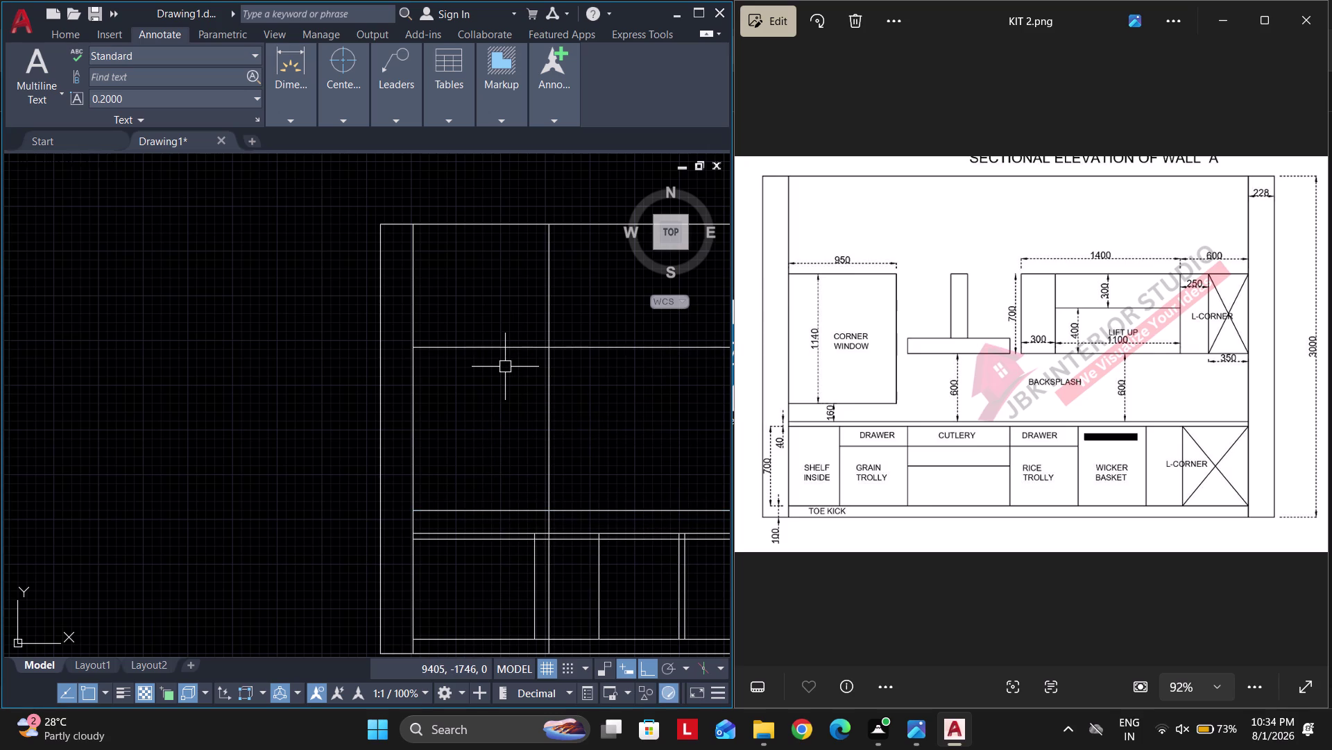
text(R)
key(space)
click(547, 318)
click(566, 345)
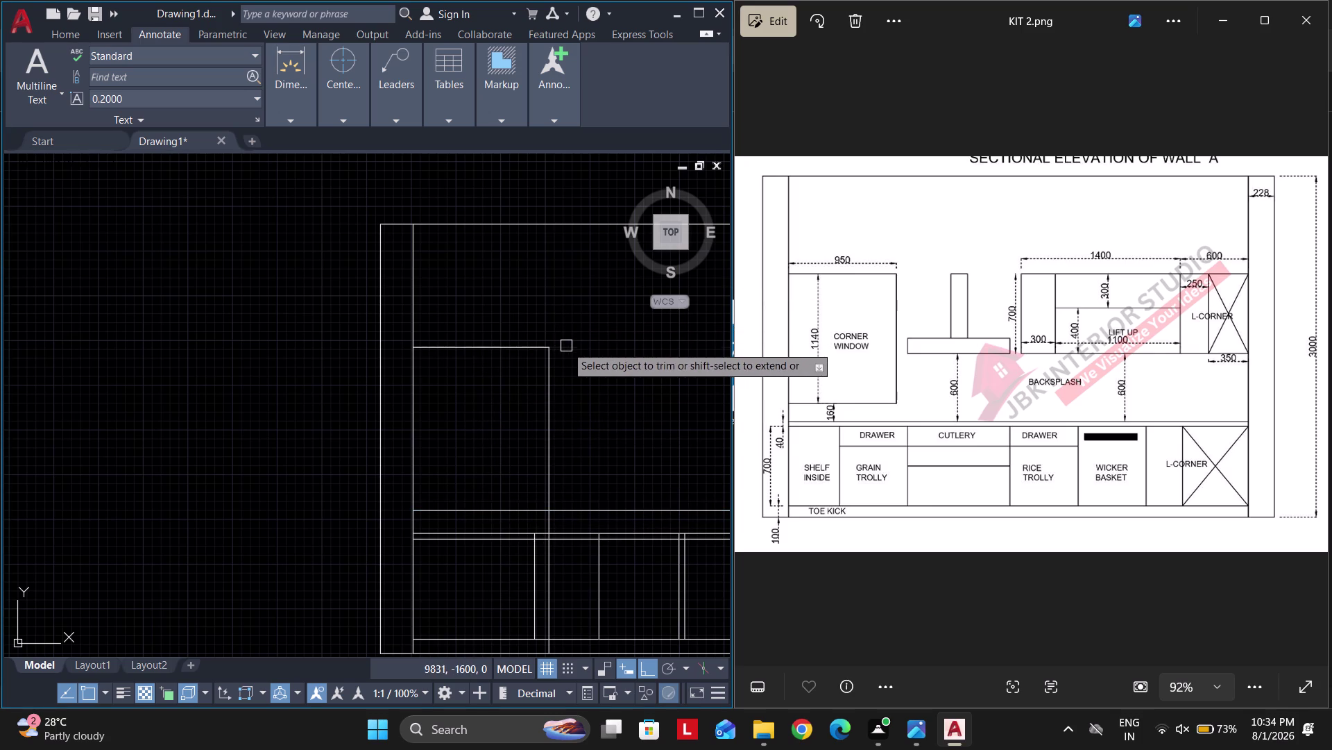
scroll(up, 3)
drag(551, 495, 613, 430)
key(Escape)
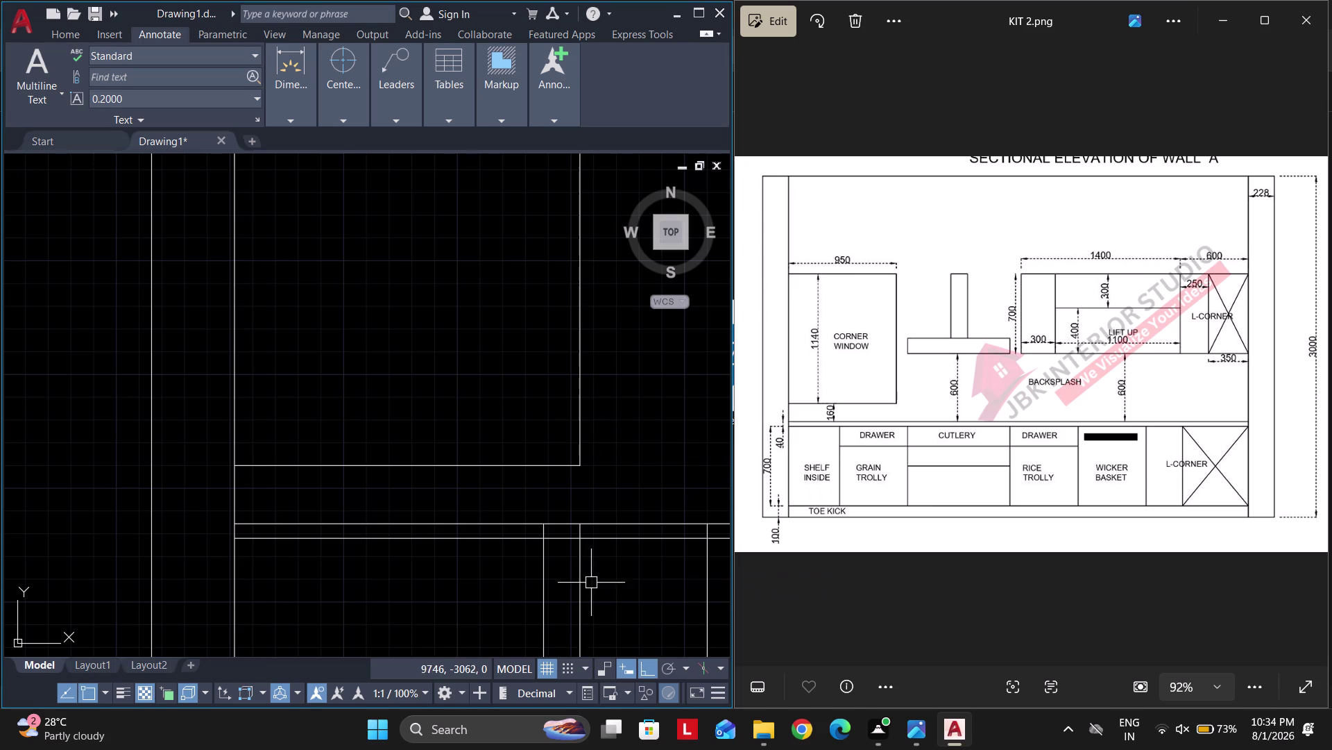
Delete a stray object below the Wall A elevation.
drag(590, 584, 584, 583)
click(567, 566)
key(Delete)
scroll(down, 3)
scroll(up, 3)
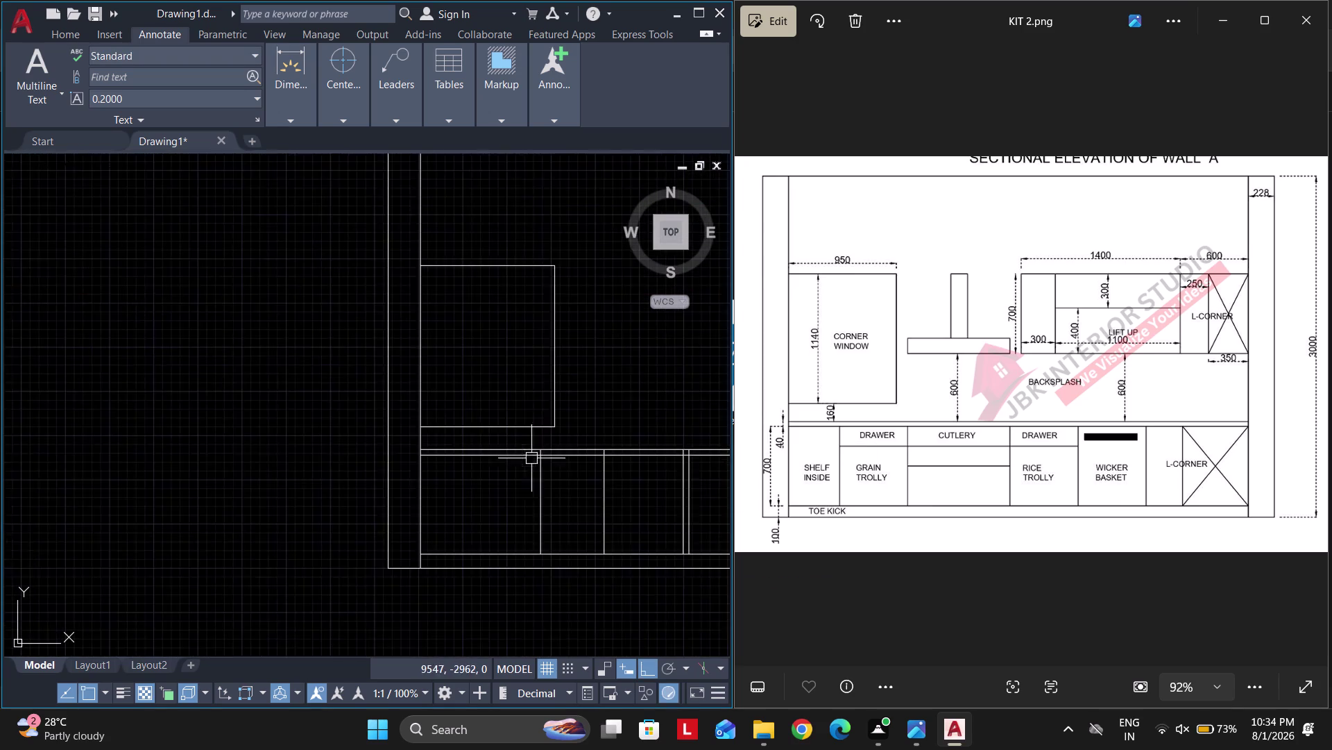
scroll(up, 3)
Trim the short overhanging segments between the counter edges.
text(TR)
key(space)
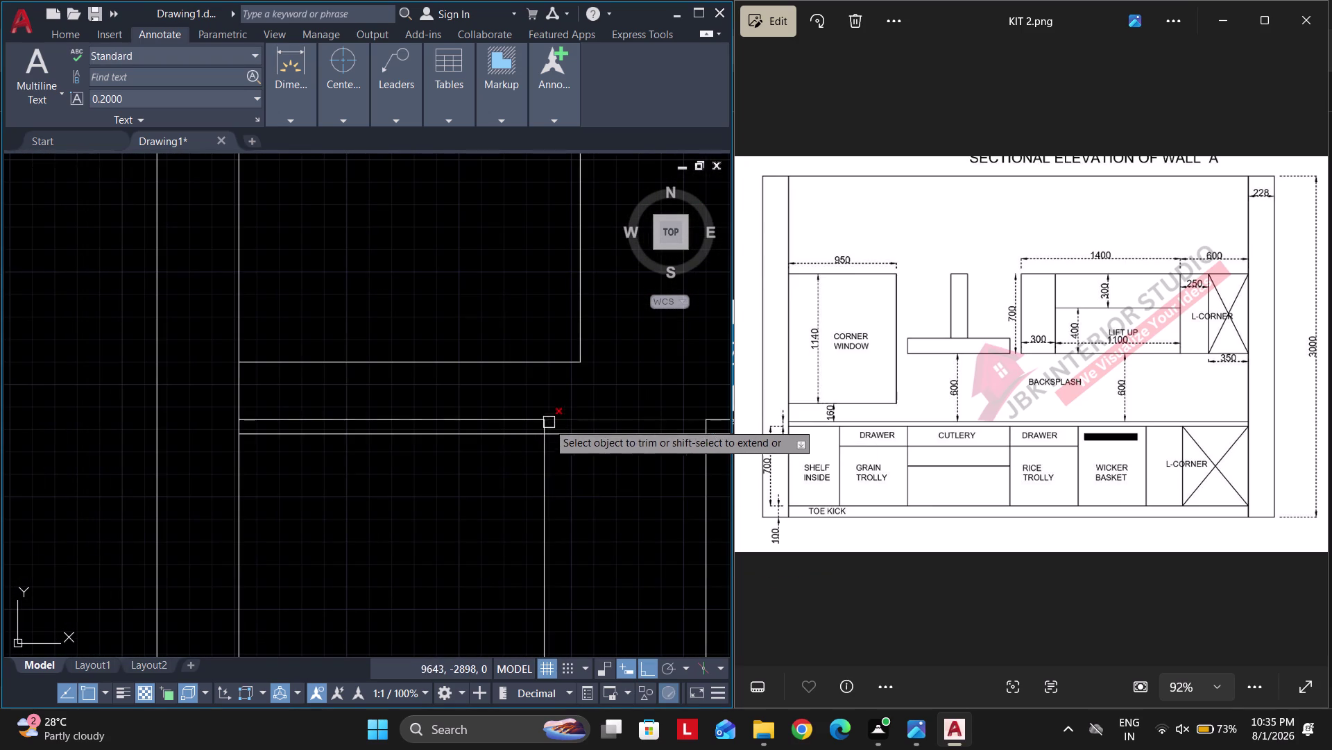
scroll(up, 3)
click(545, 425)
scroll(down, 3)
middle_drag(551, 434, 363, 426)
scroll(up, 3)
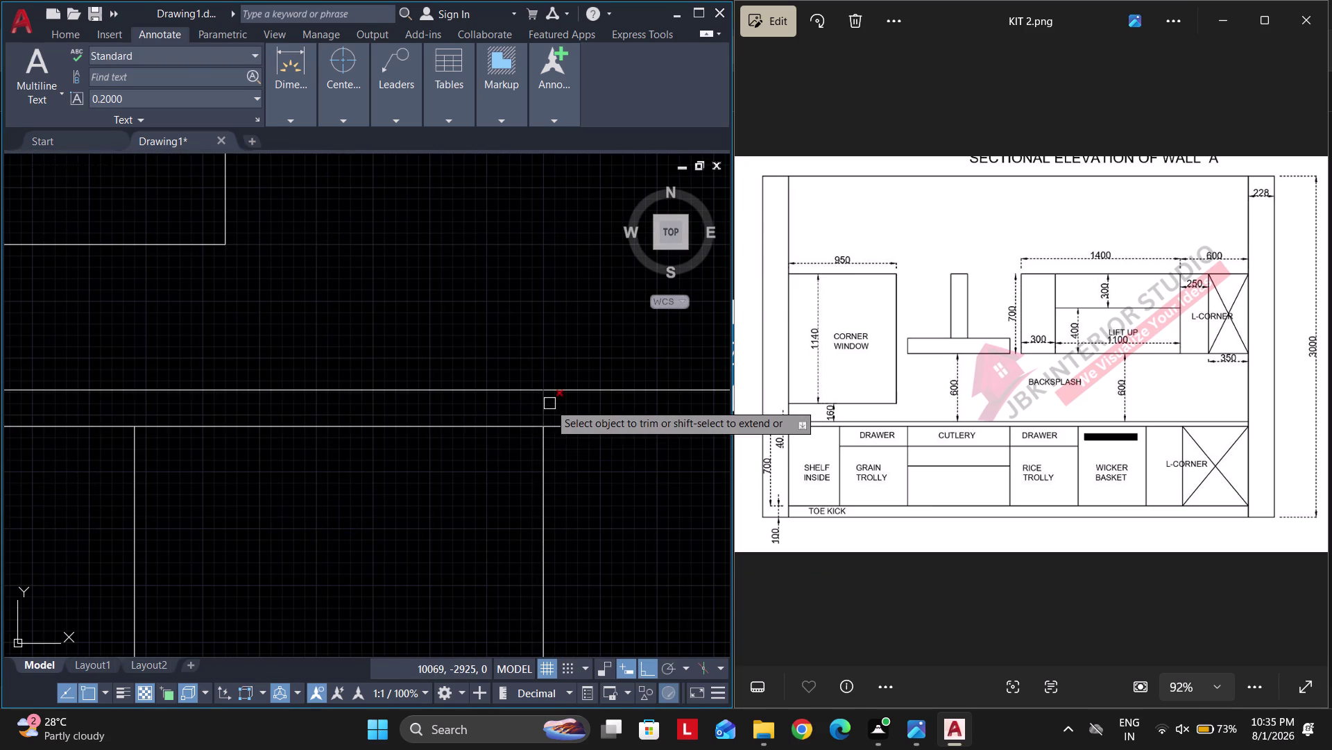
click(550, 403)
scroll(down, 3)
scroll(up, 3)
drag(584, 390, 472, 405)
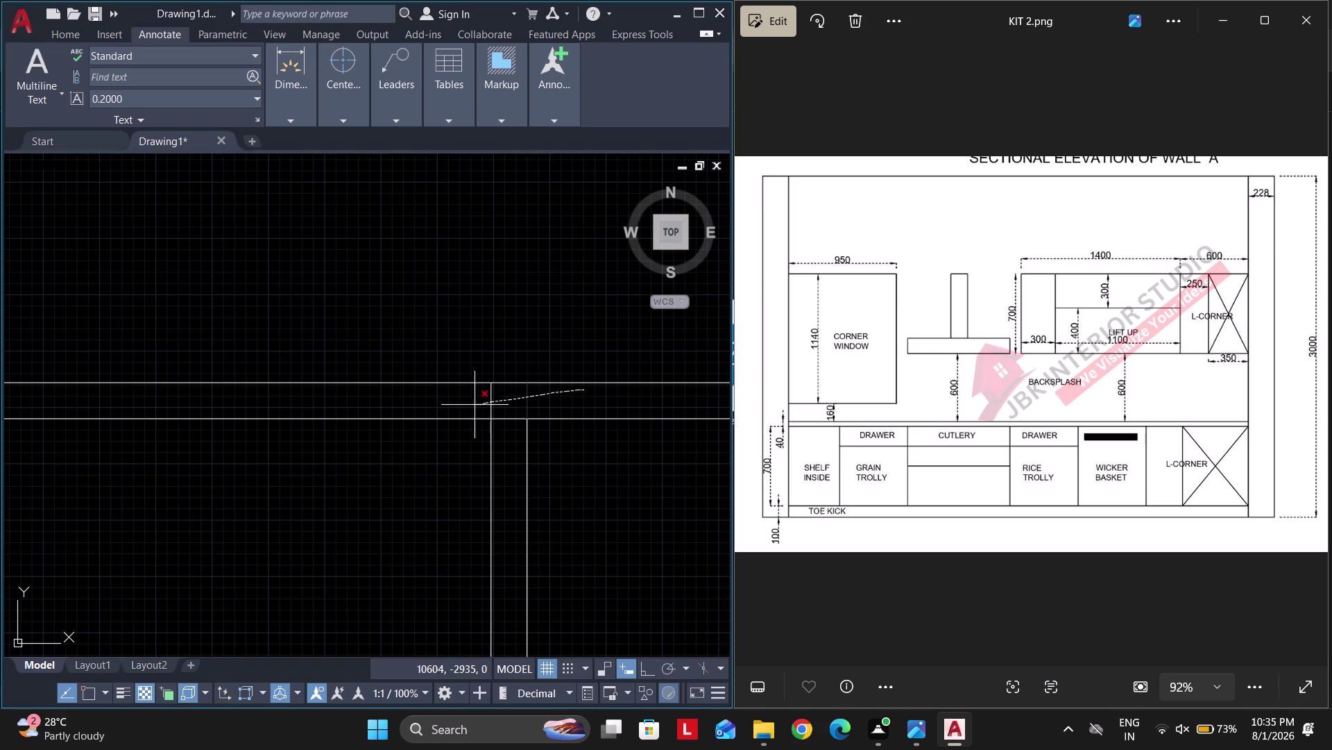
drag(471, 405, 458, 404)
Trim the remaining excess line segments along the elevation above the counter.
scroll(down, 3)
scroll(up, 3)
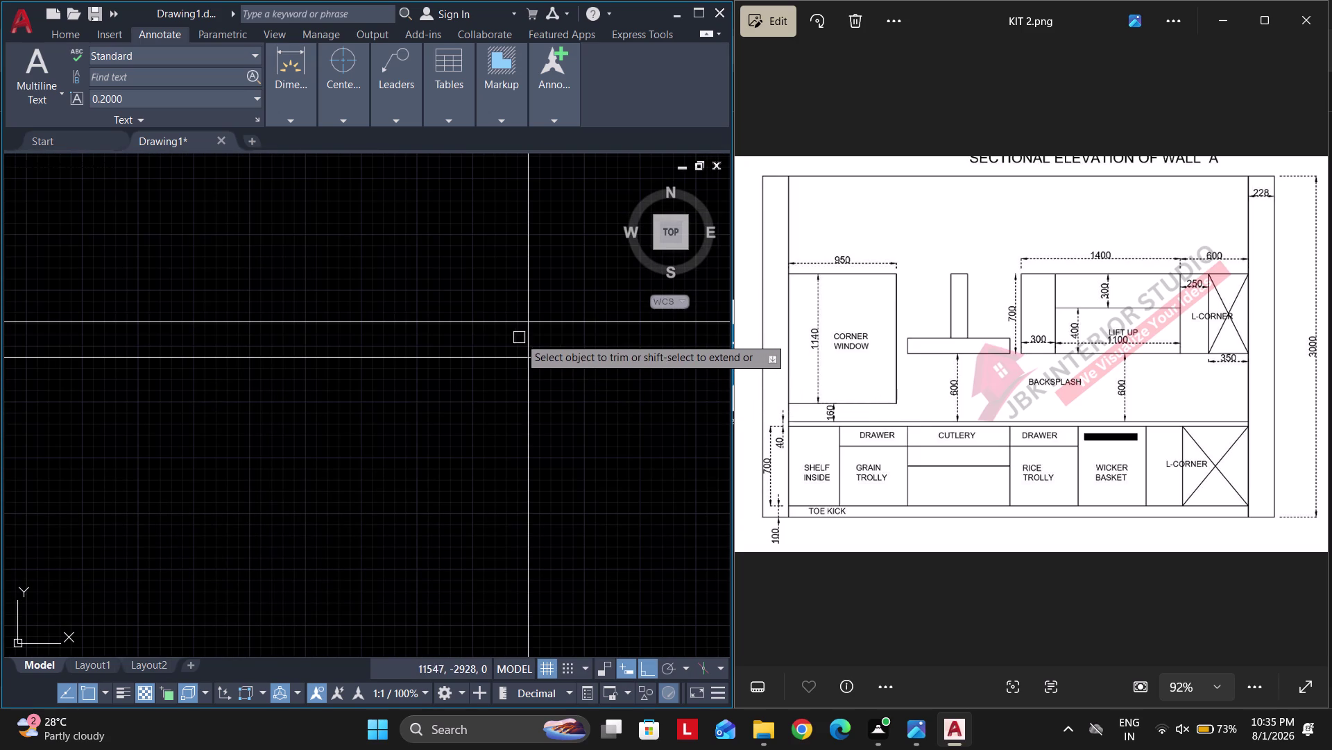
click(522, 336)
scroll(down, 3)
middle_drag(524, 402, 341, 427)
scroll(up, 3)
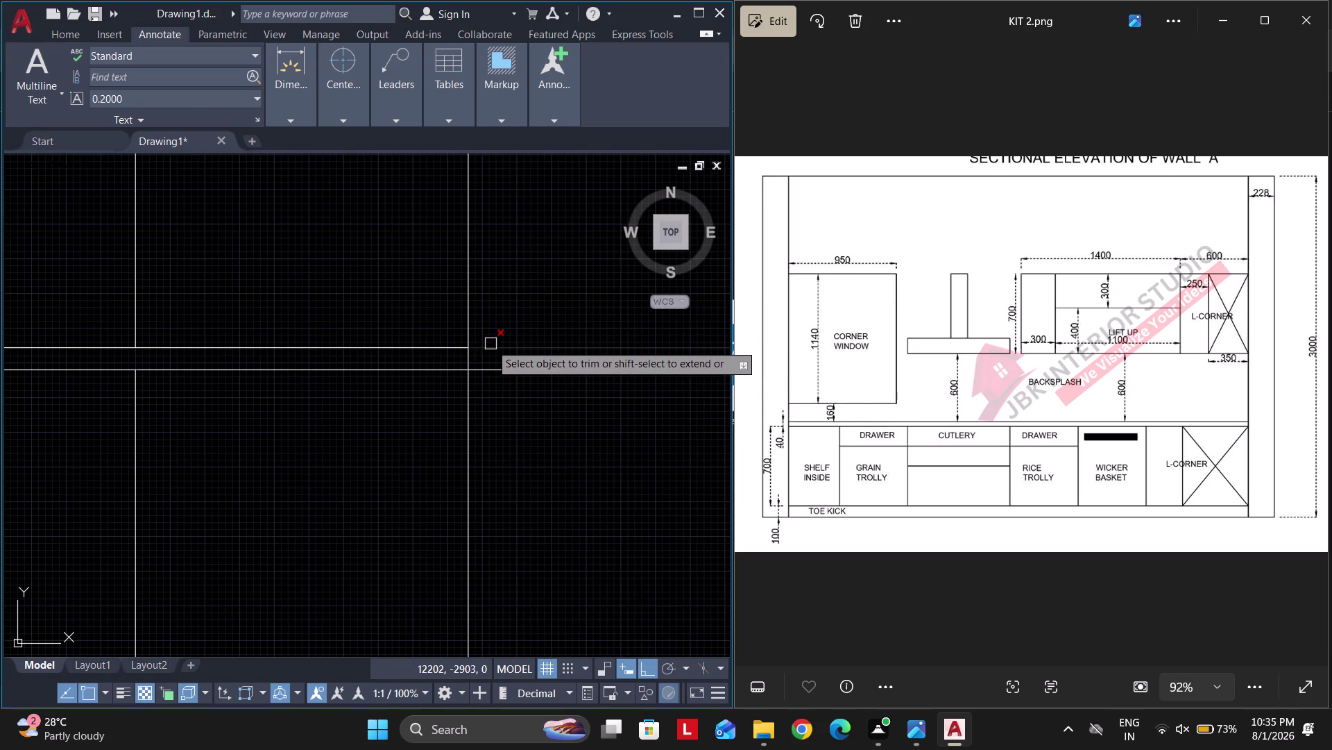
click(470, 357)
middle_drag(569, 380, 334, 430)
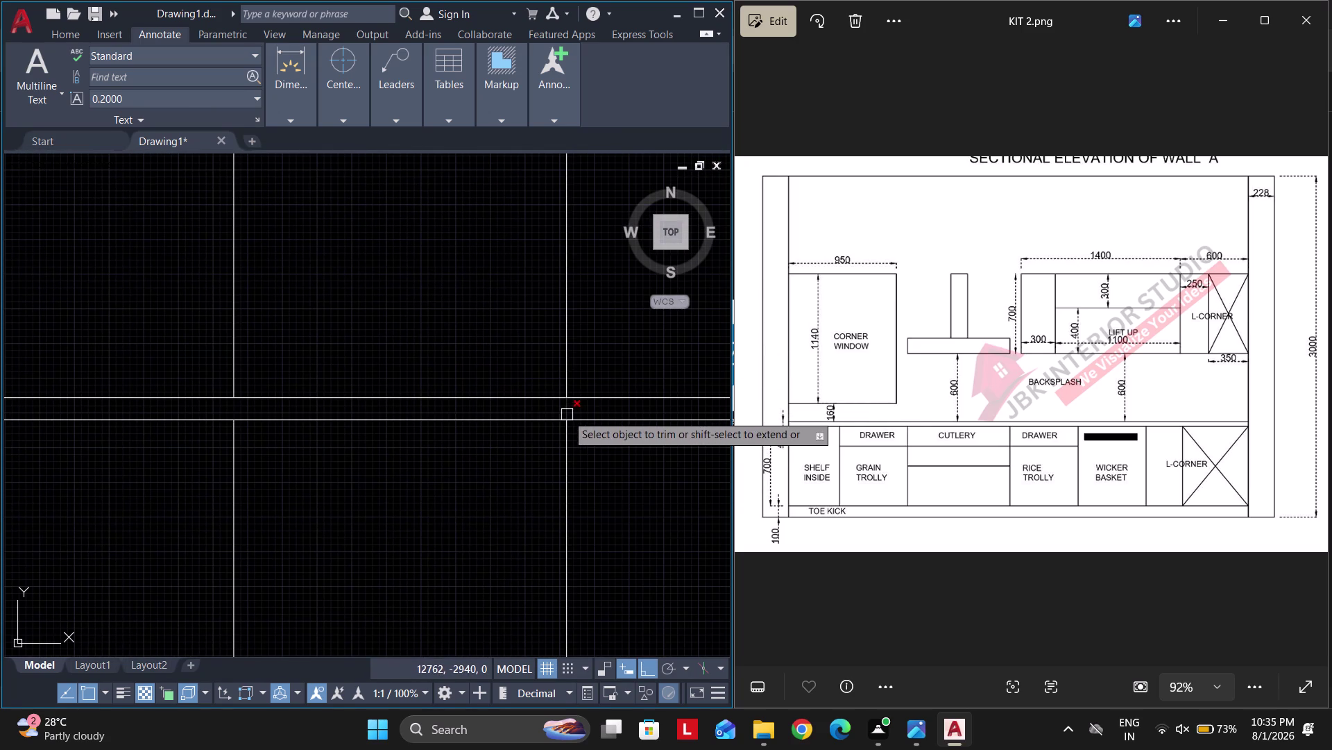
click(567, 414)
scroll(down, 3)
scroll(up, 3)
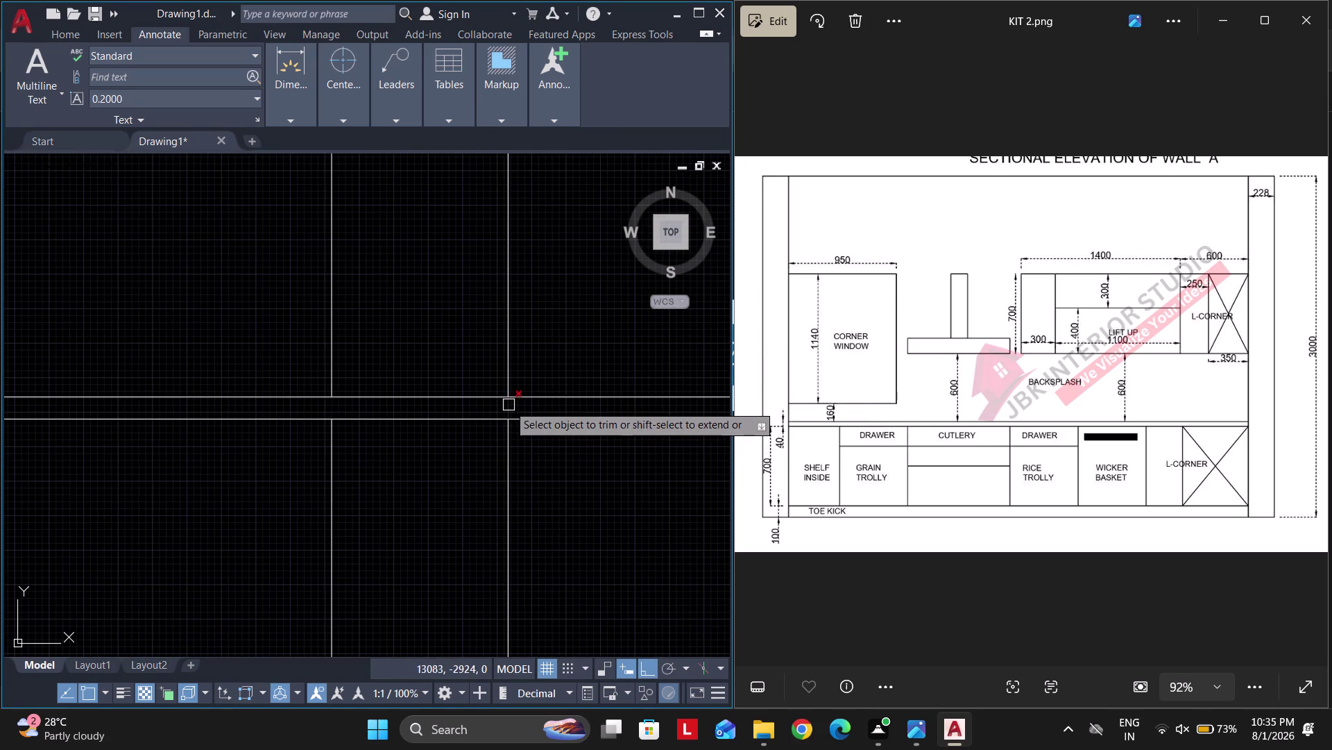
click(508, 405)
scroll(down, 3)
scroll(down, 3)
key(space)
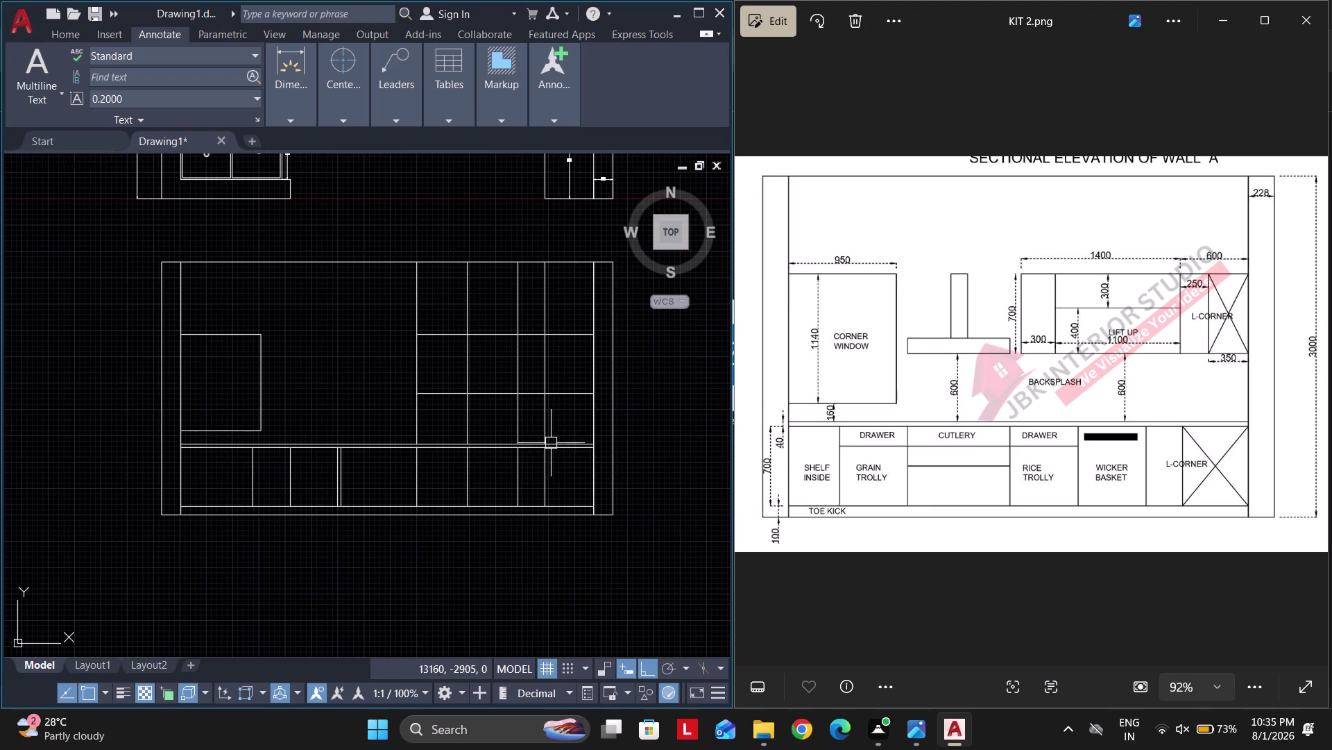
Sweep-trim the lines crossing the upper right cabinet area to outline the cabinet block.
middle_drag(551, 443, 596, 463)
scroll(down, 3)
key(space)
scroll(up, 3)
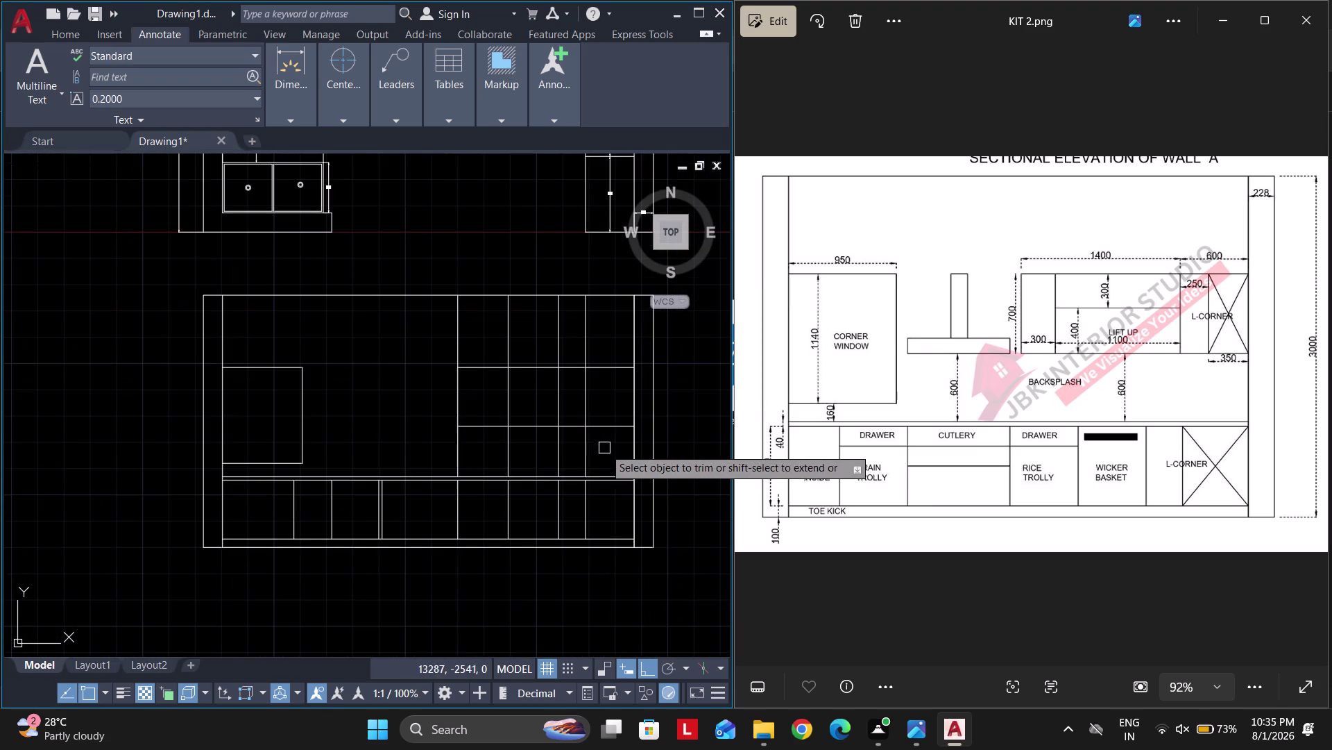
drag(612, 449, 410, 460)
drag(614, 333, 450, 340)
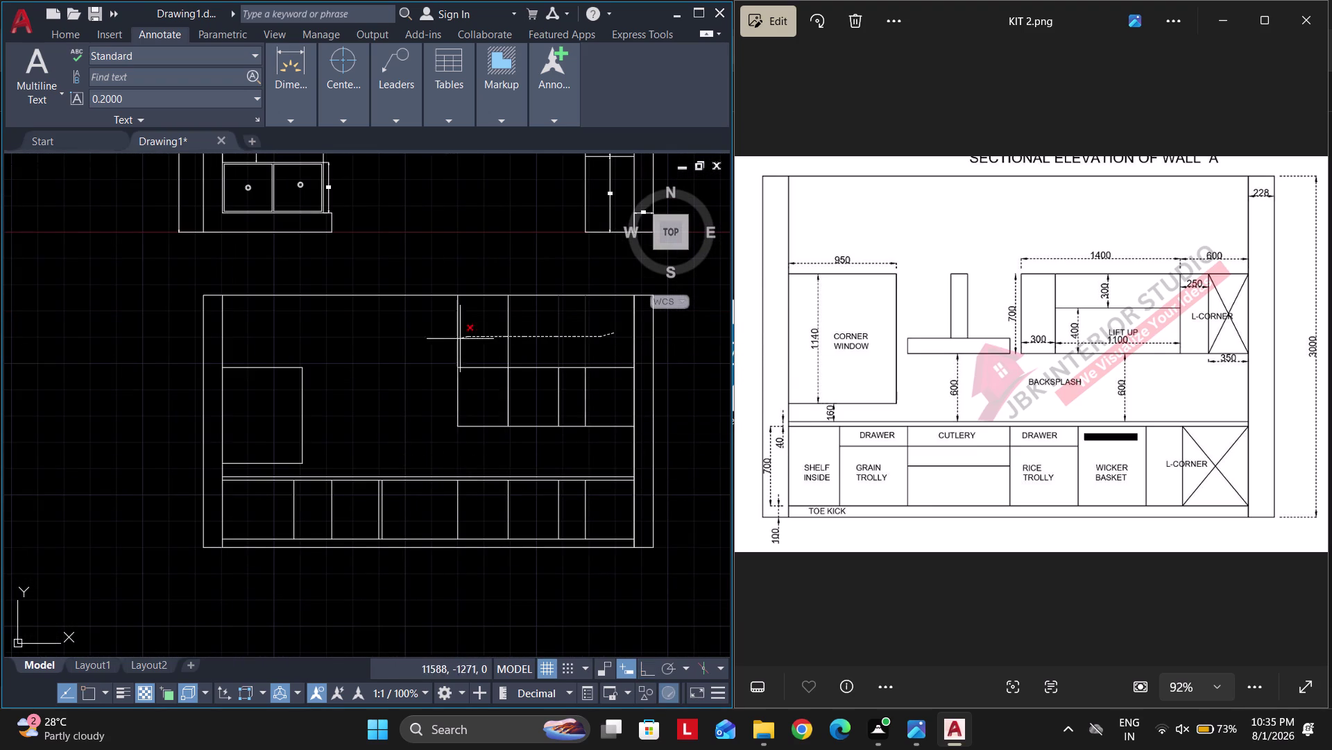
drag(449, 340, 431, 342)
key(space)
scroll(down, 3)
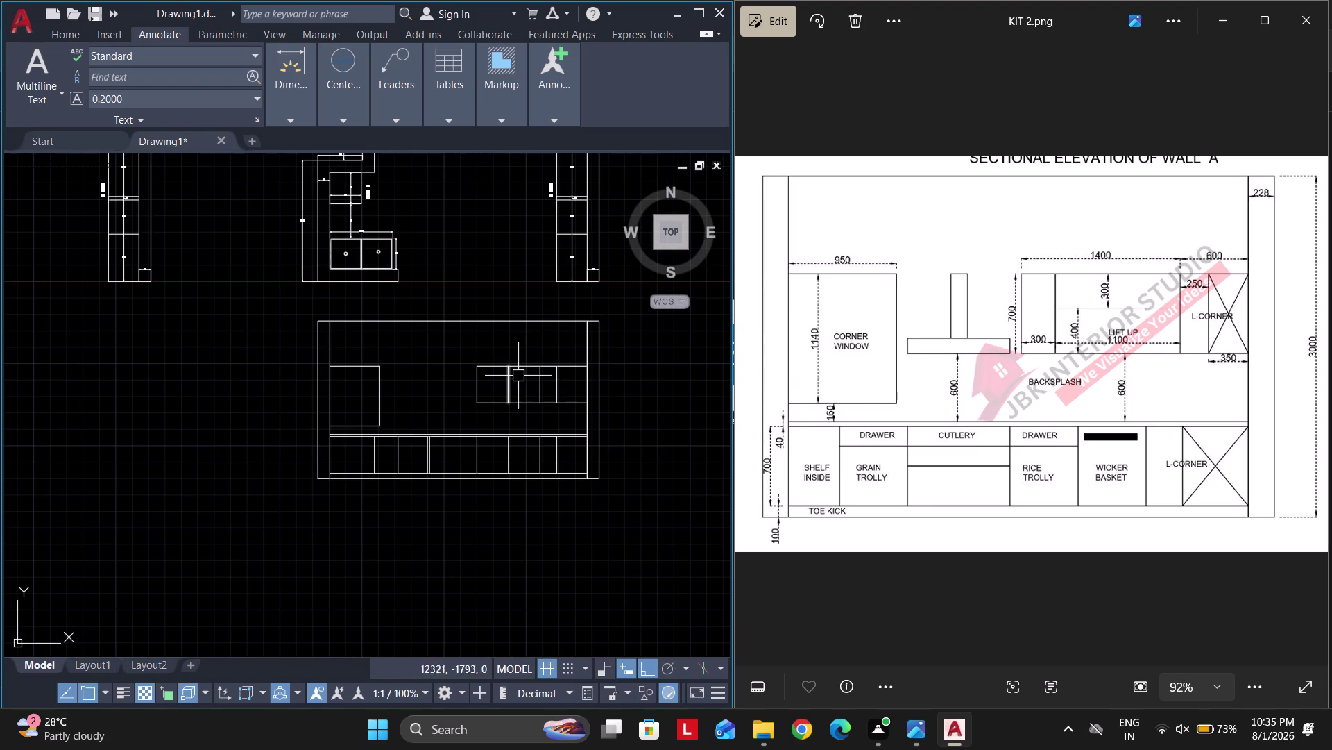
middle_drag(518, 418, 487, 583)
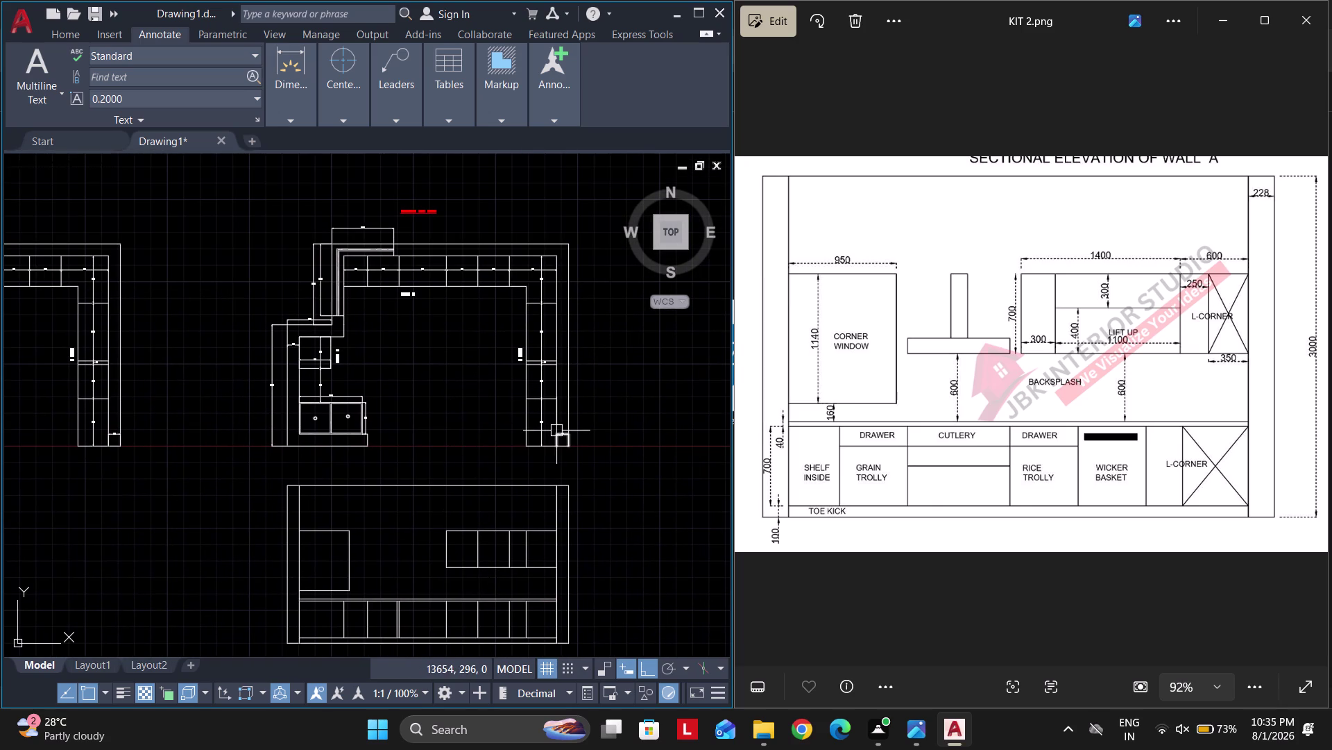
Pan to the upper right cabinets and delete a selected object.
middle_drag(473, 584, 495, 572)
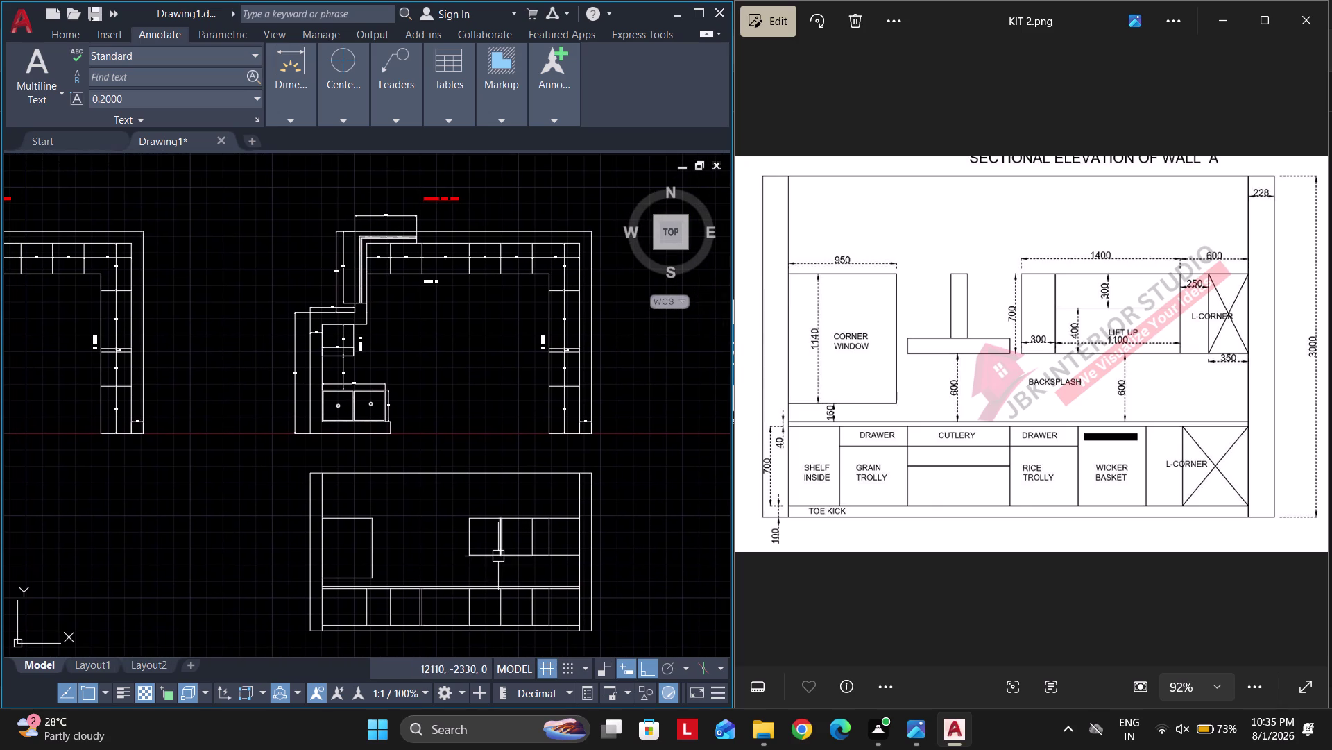
scroll(up, 3)
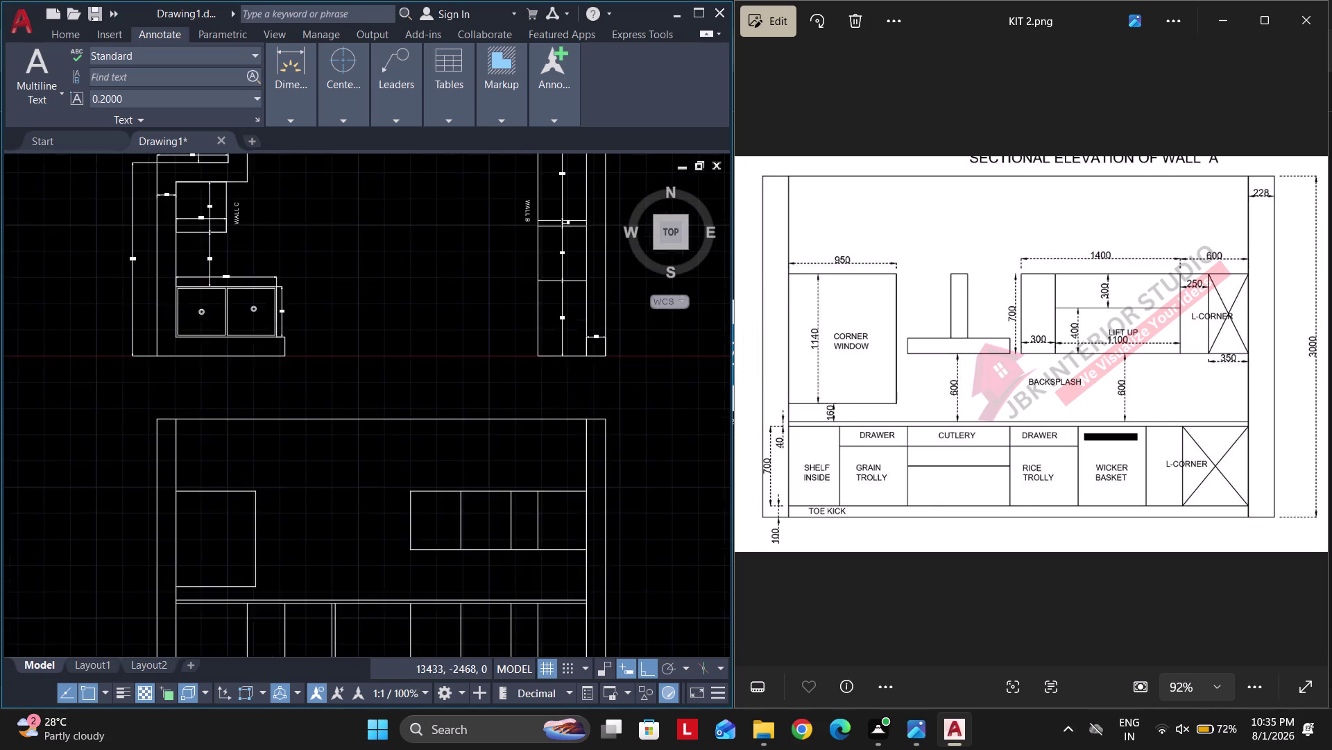
middle_drag(563, 561, 536, 505)
middle_drag(530, 440, 593, 440)
drag(593, 439, 541, 430)
click(334, 419)
key(Delete)
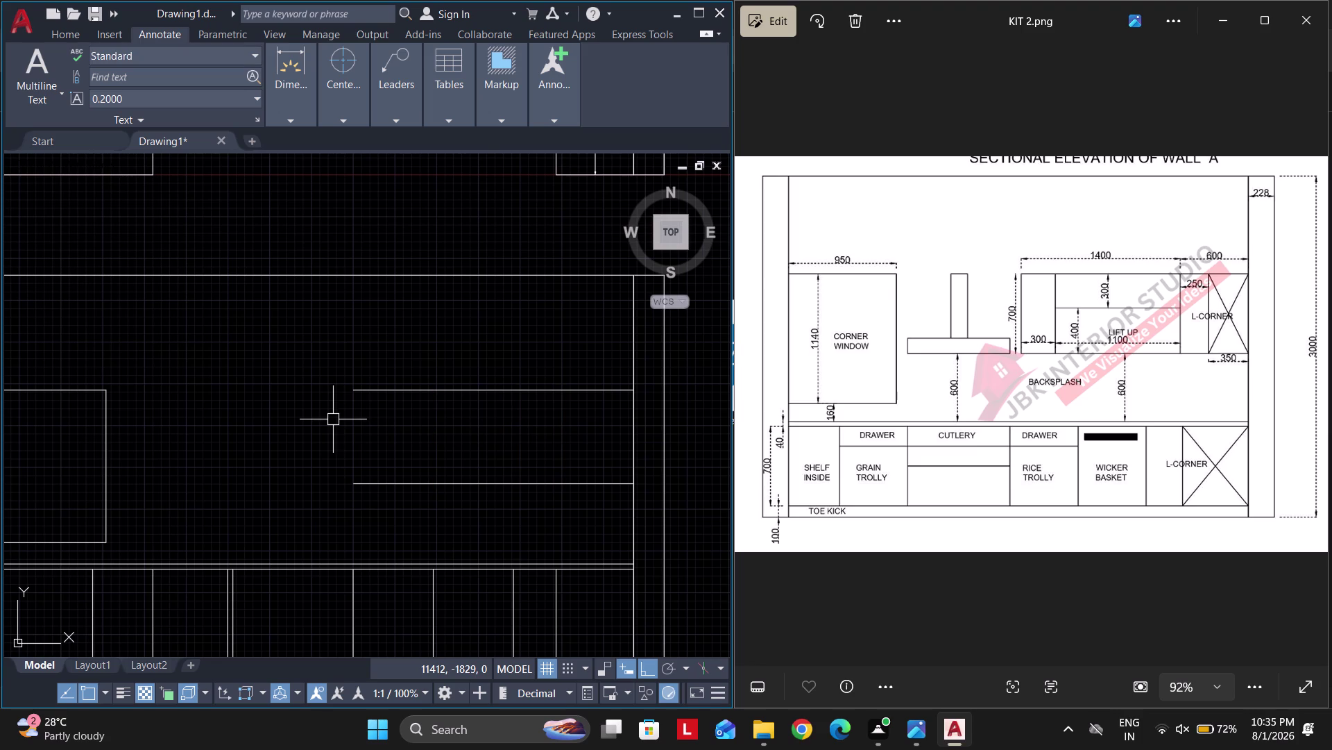
Offset a vertical cabinet line 350 to the left.
text(O 350)
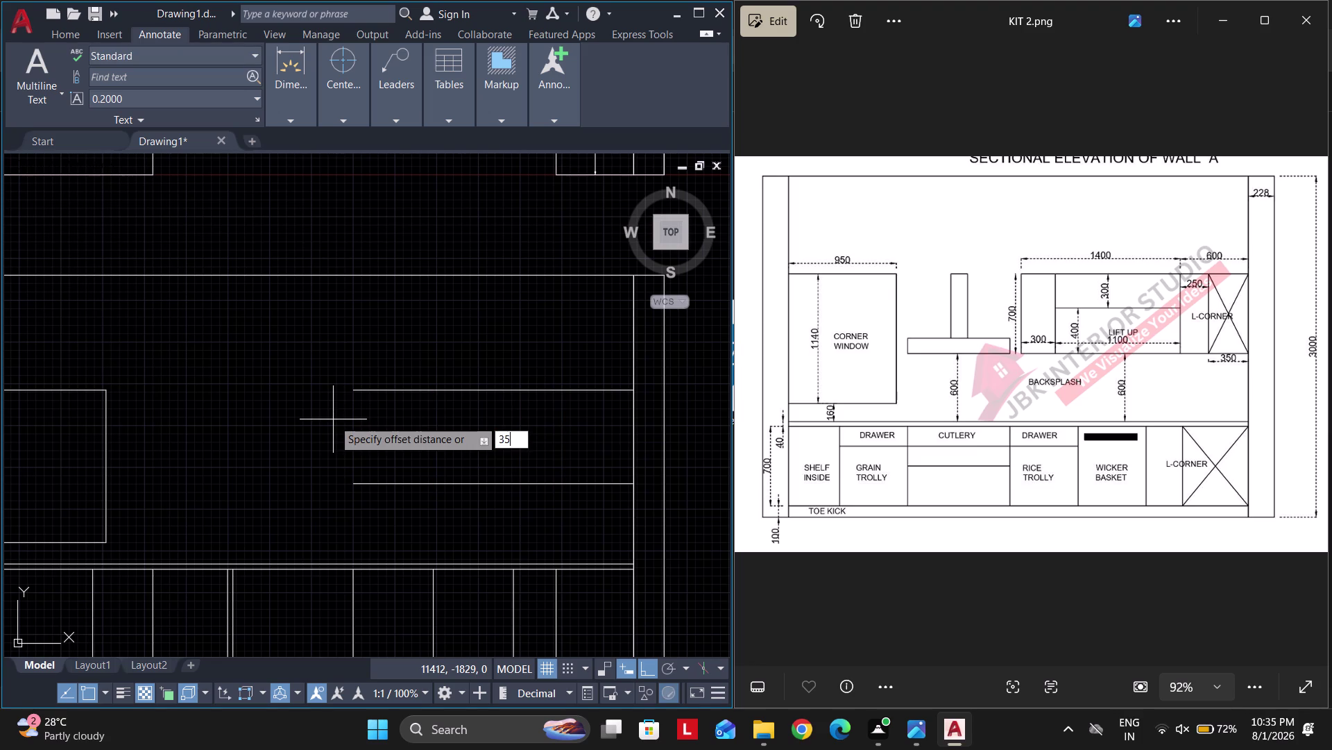
key(Return)
click(635, 450)
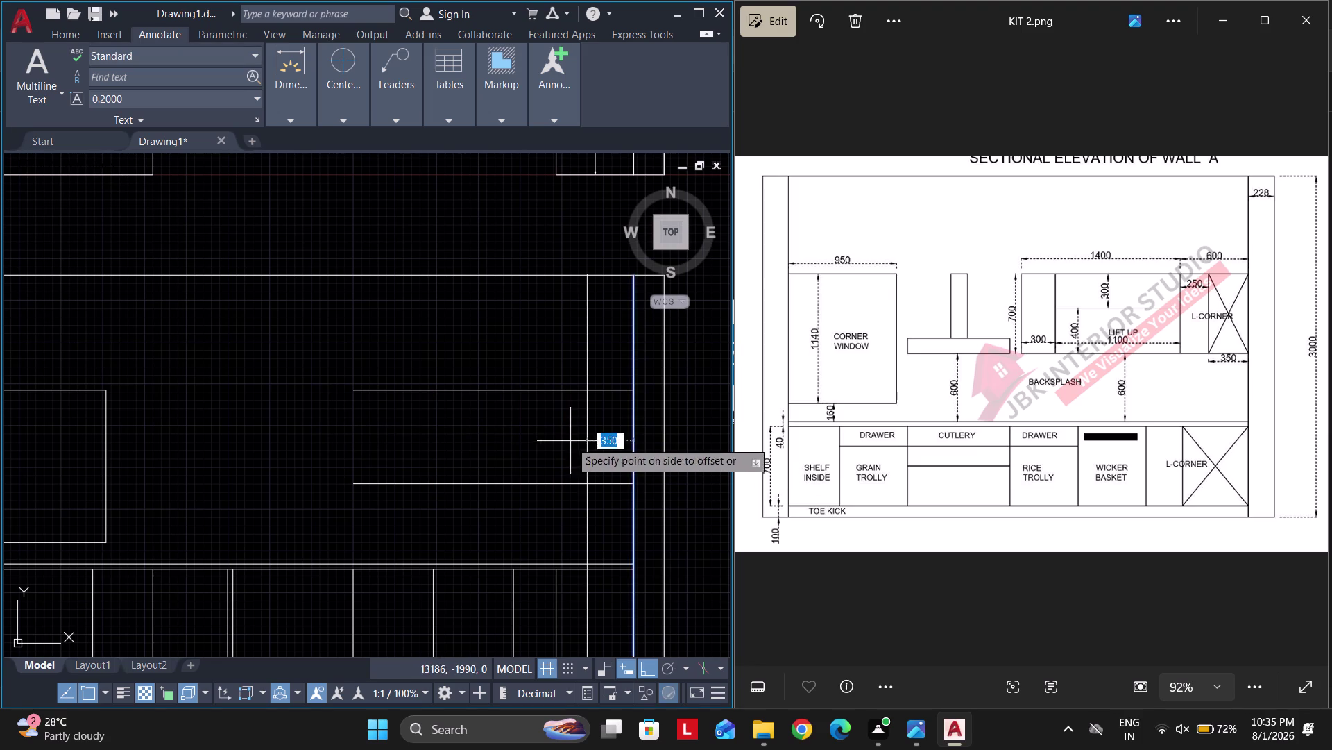
click(569, 441)
key(space)
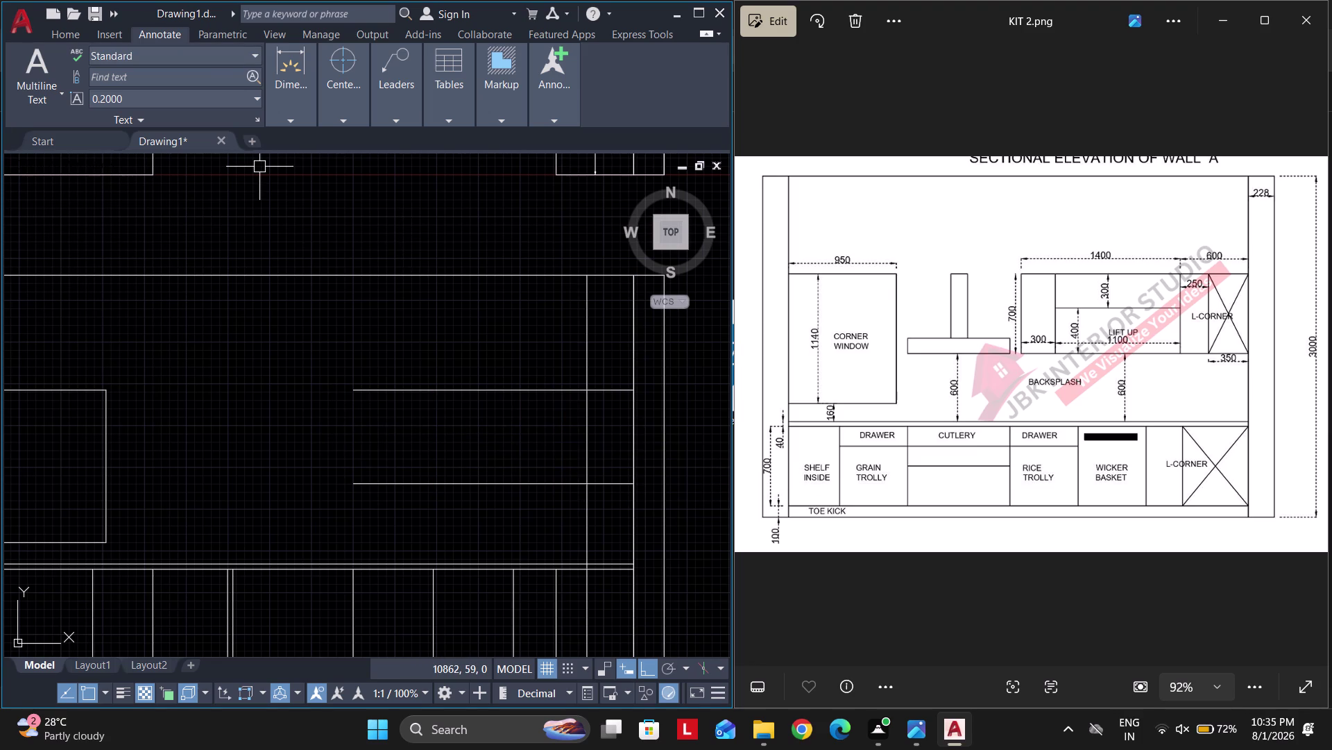
Trim the 350 line to the cabinet edges and delete two stray vertical lines.
click(55, 31)
click(262, 59)
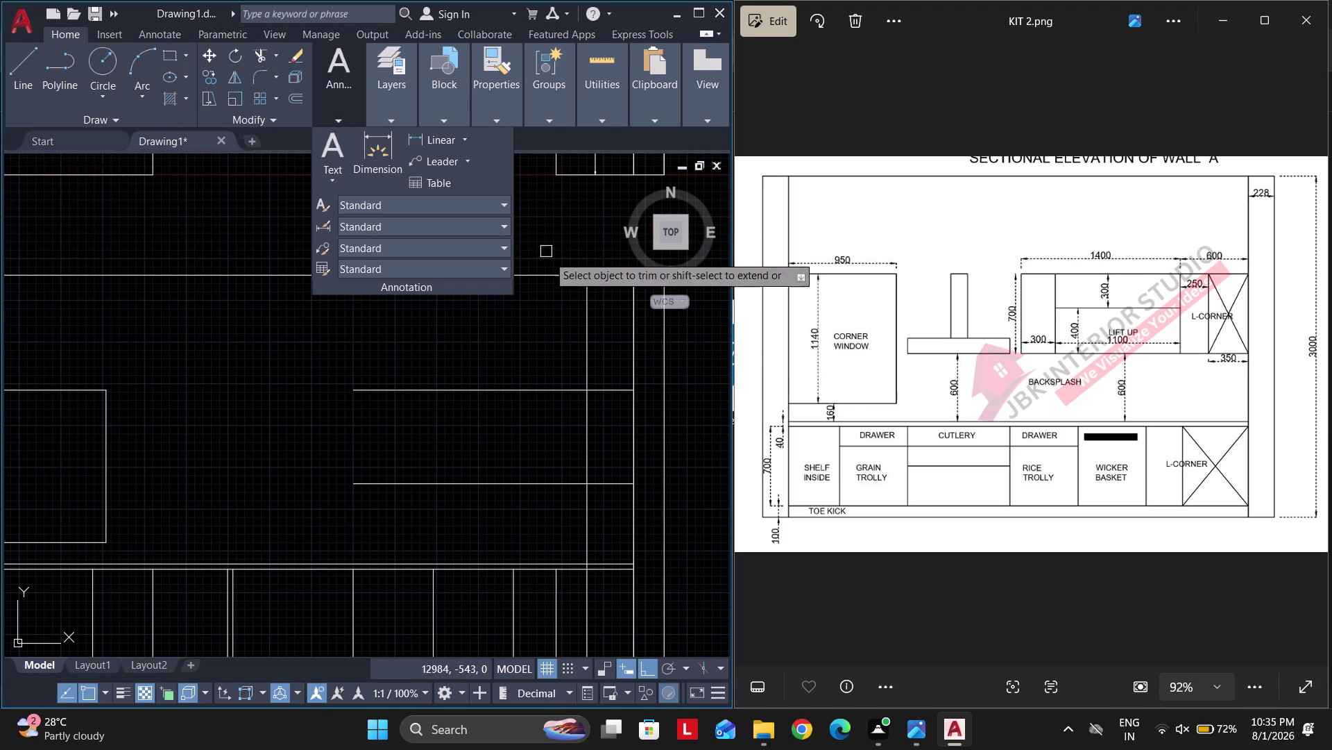
click(581, 349)
click(599, 356)
click(592, 527)
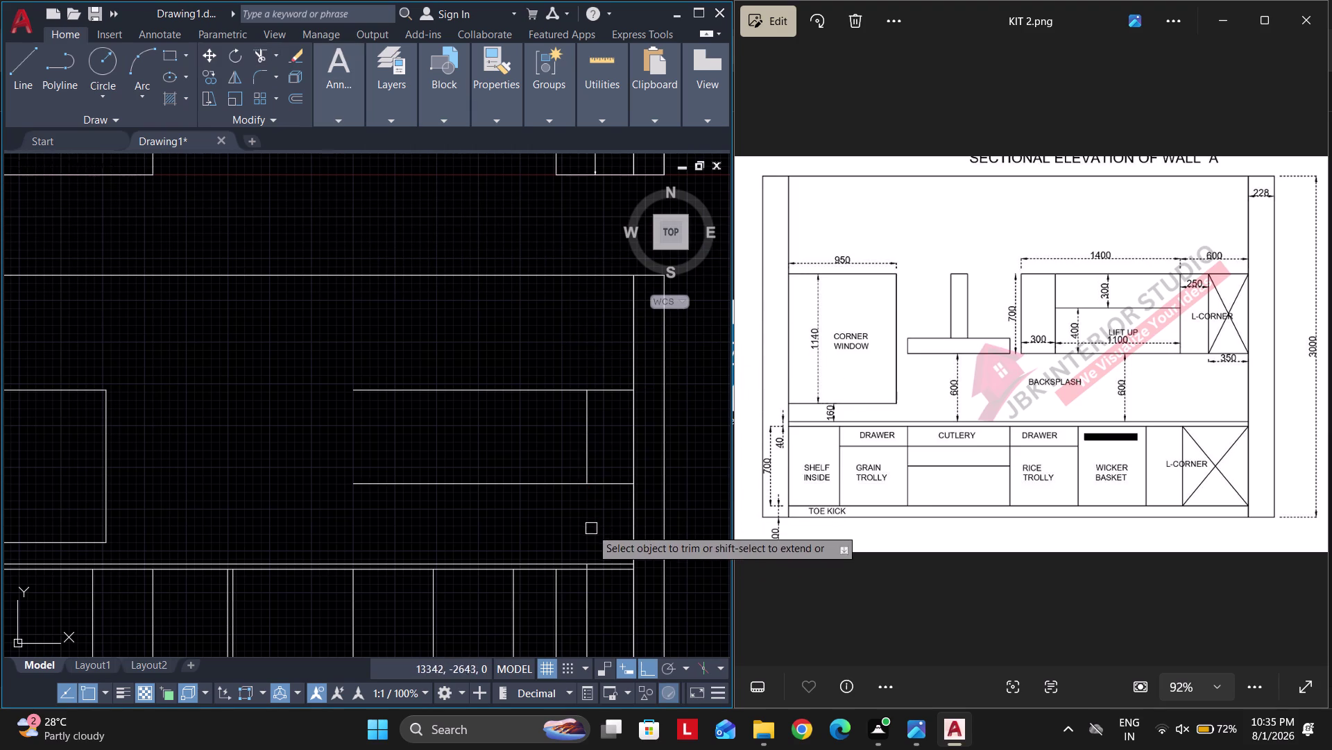
key(space)
click(602, 612)
click(583, 605)
key(Delete)
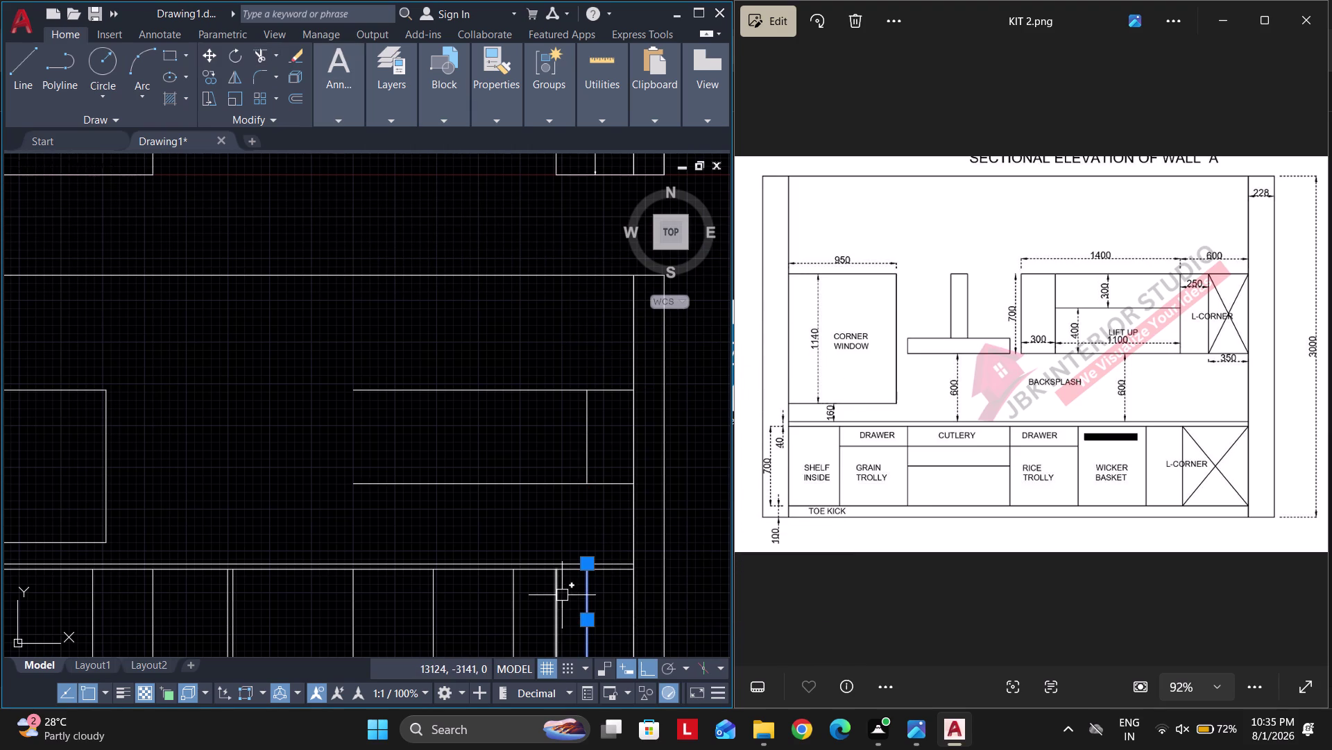
Offset a cabinet line 250 to create a parallel division.
key(o)
key(space)
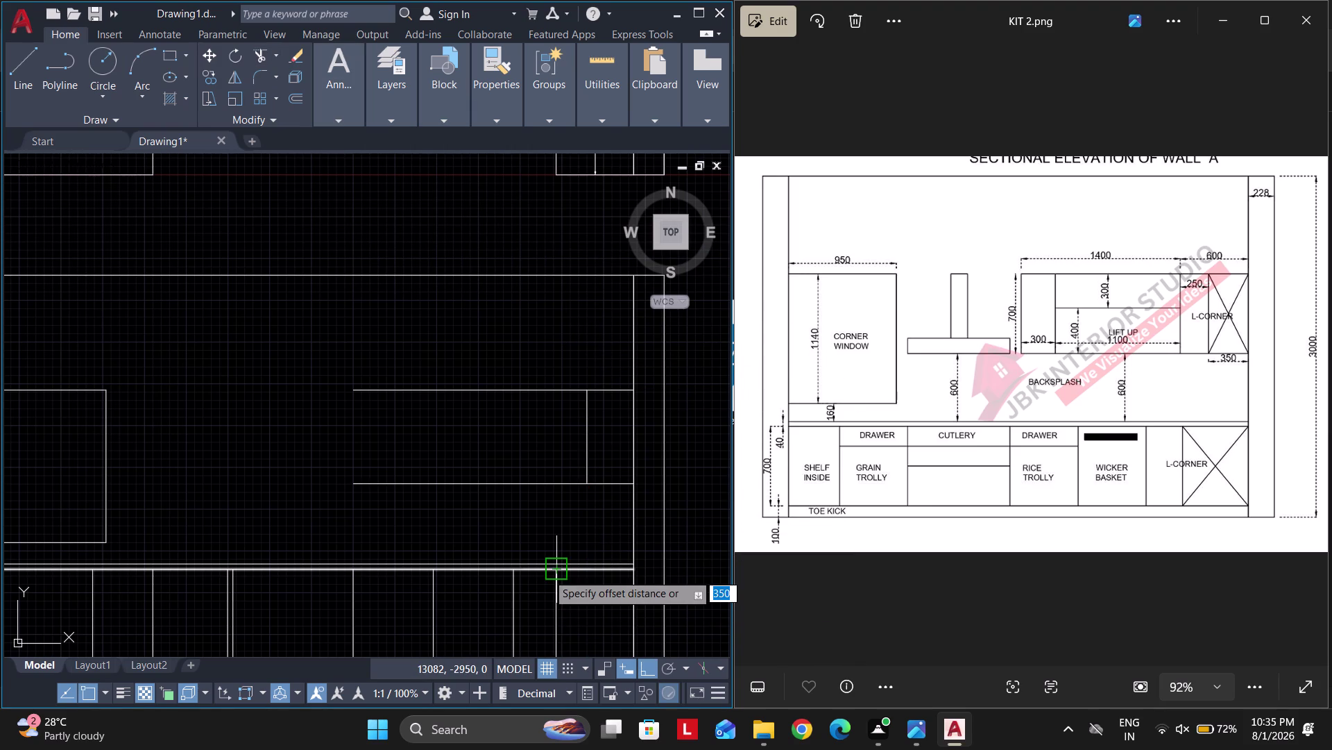
text(250)
key(Return)
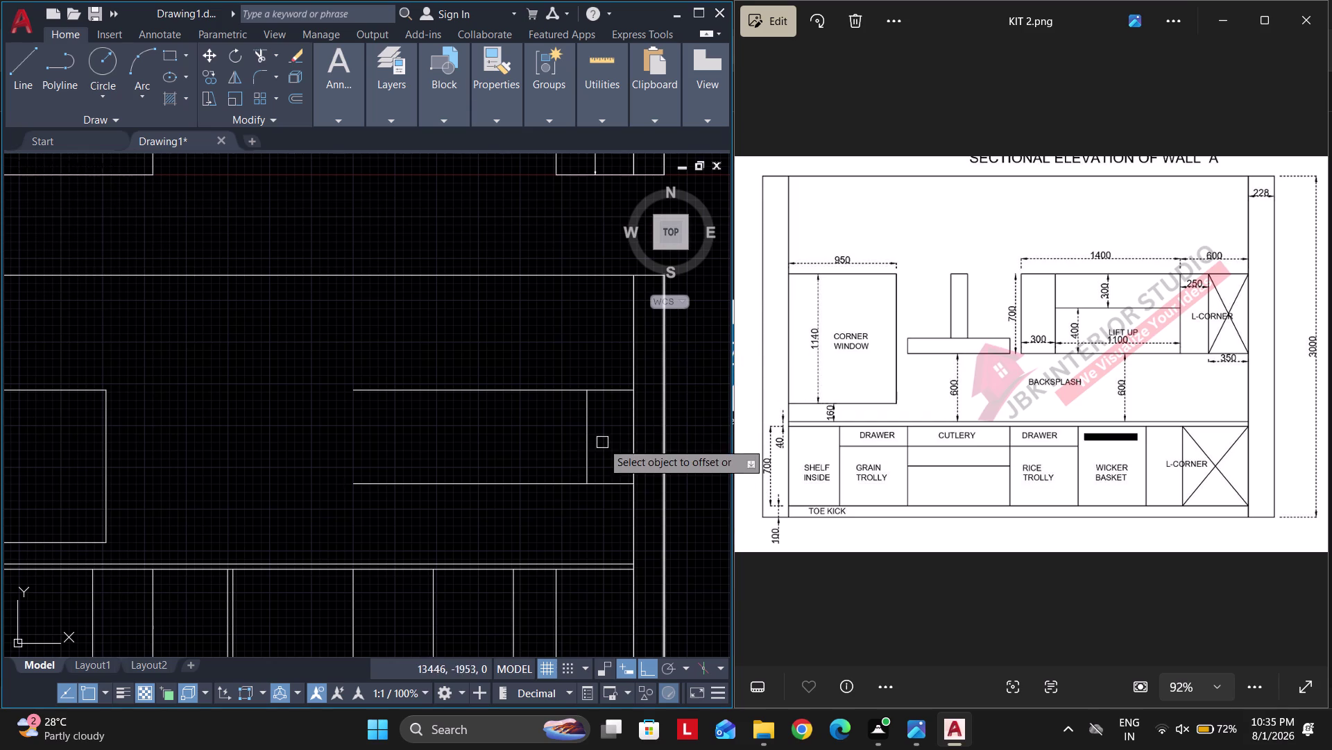
click(587, 450)
click(508, 453)
middle_drag(507, 454, 571, 453)
key(space)
Offset a vertical line 1100 to the left inside the upper cabinet.
key(space)
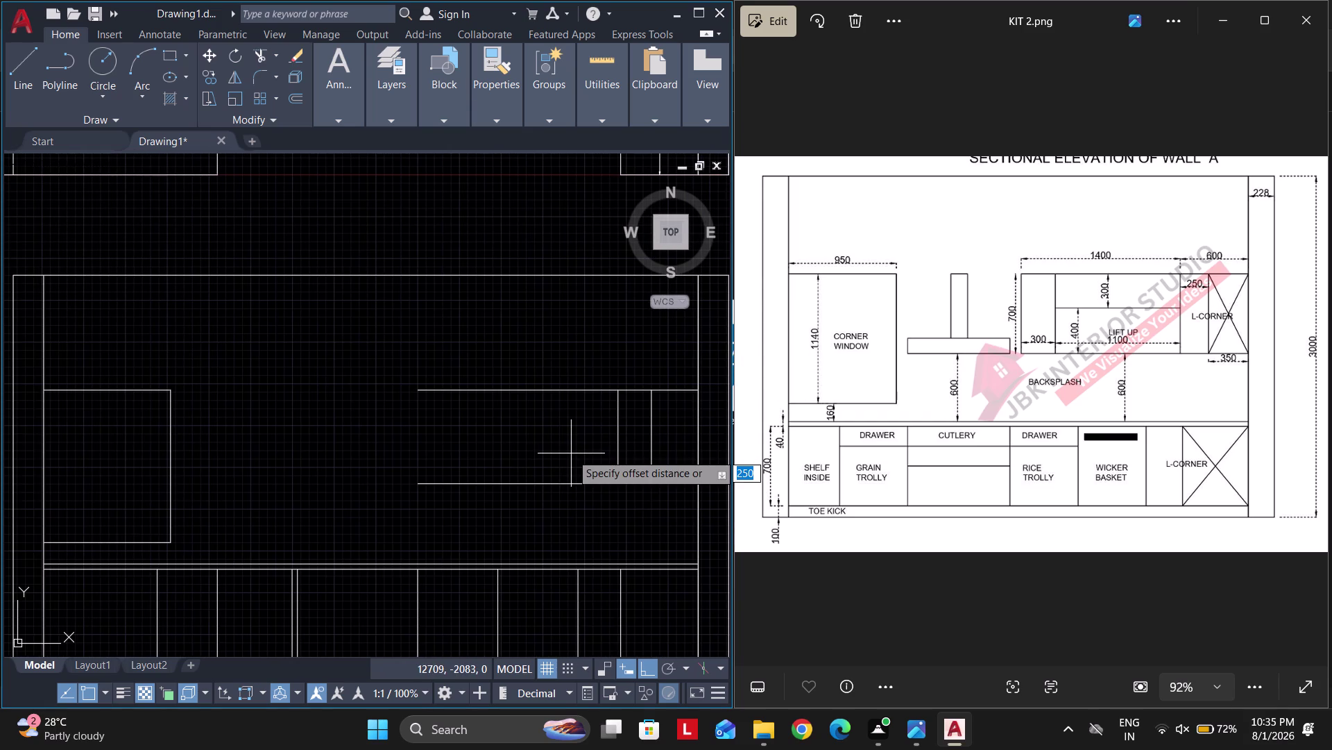
text(110)
text(0)
key(Return)
click(620, 433)
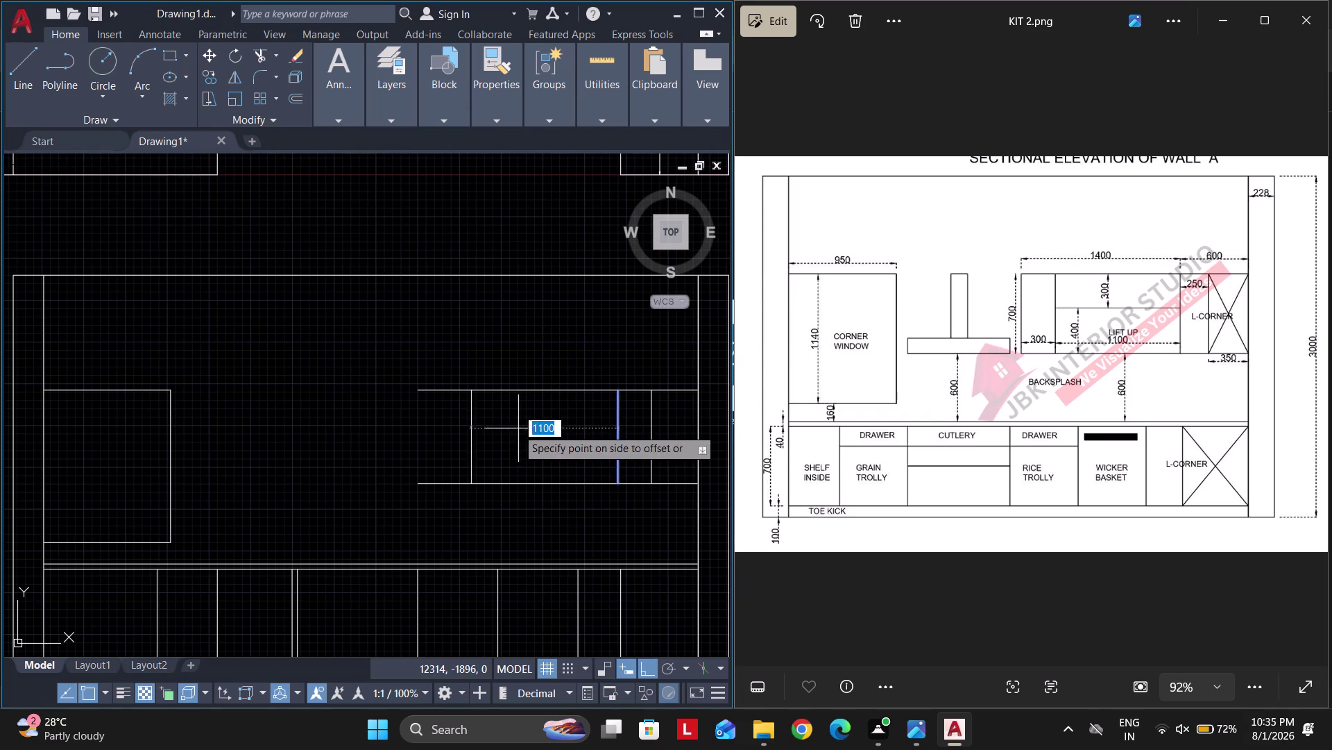
click(517, 428)
key(space)
Offset another cabinet line by 300.
key(space)
text(300)
key(Return)
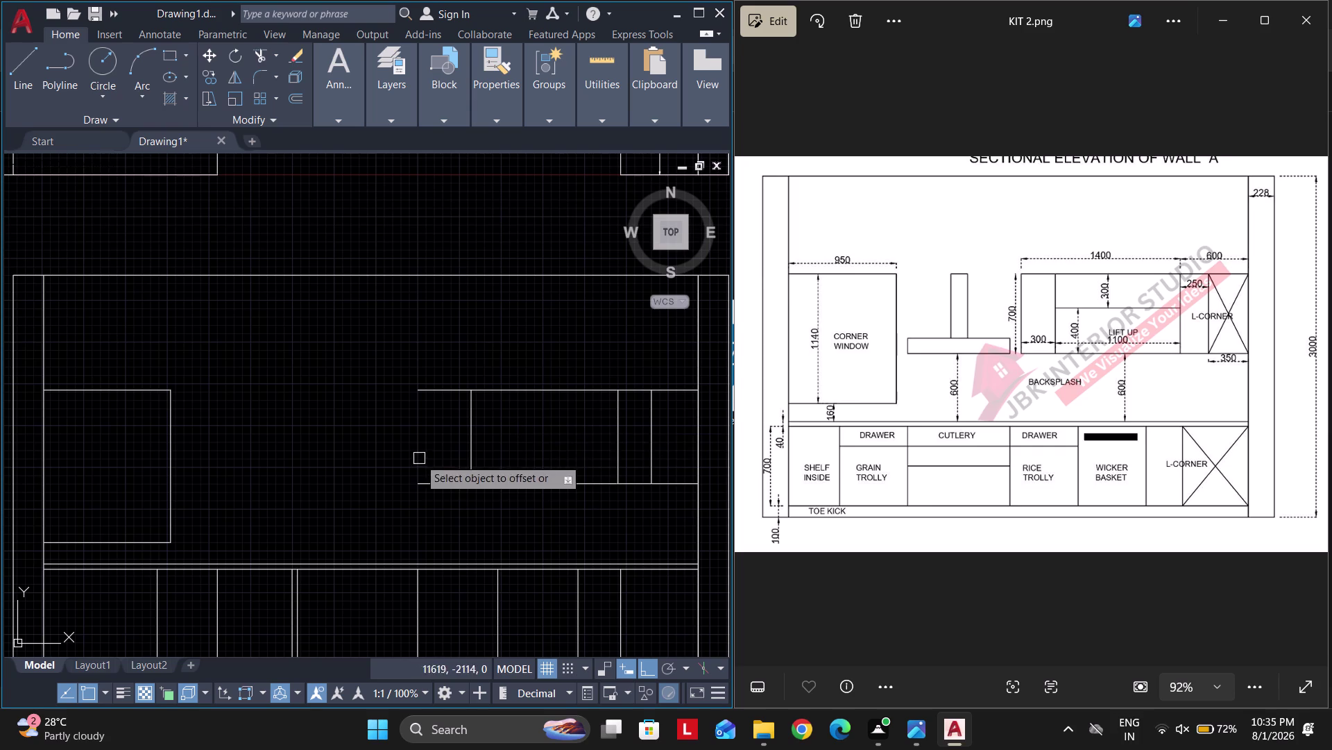
click(472, 454)
click(420, 458)
key(space)
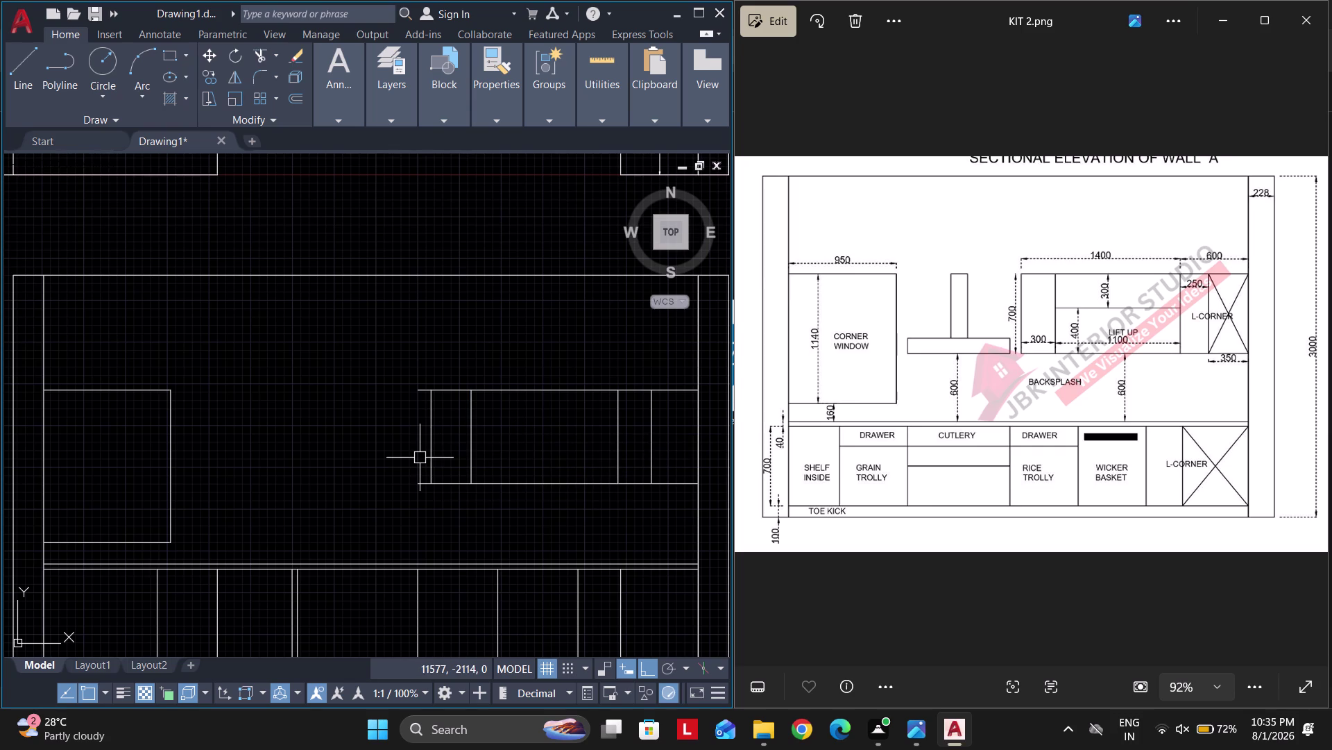
Trim the excess parts of the newly offset vertical lines.
middle_drag(412, 460, 502, 450)
text(TR)
key(space)
drag(515, 367, 514, 374)
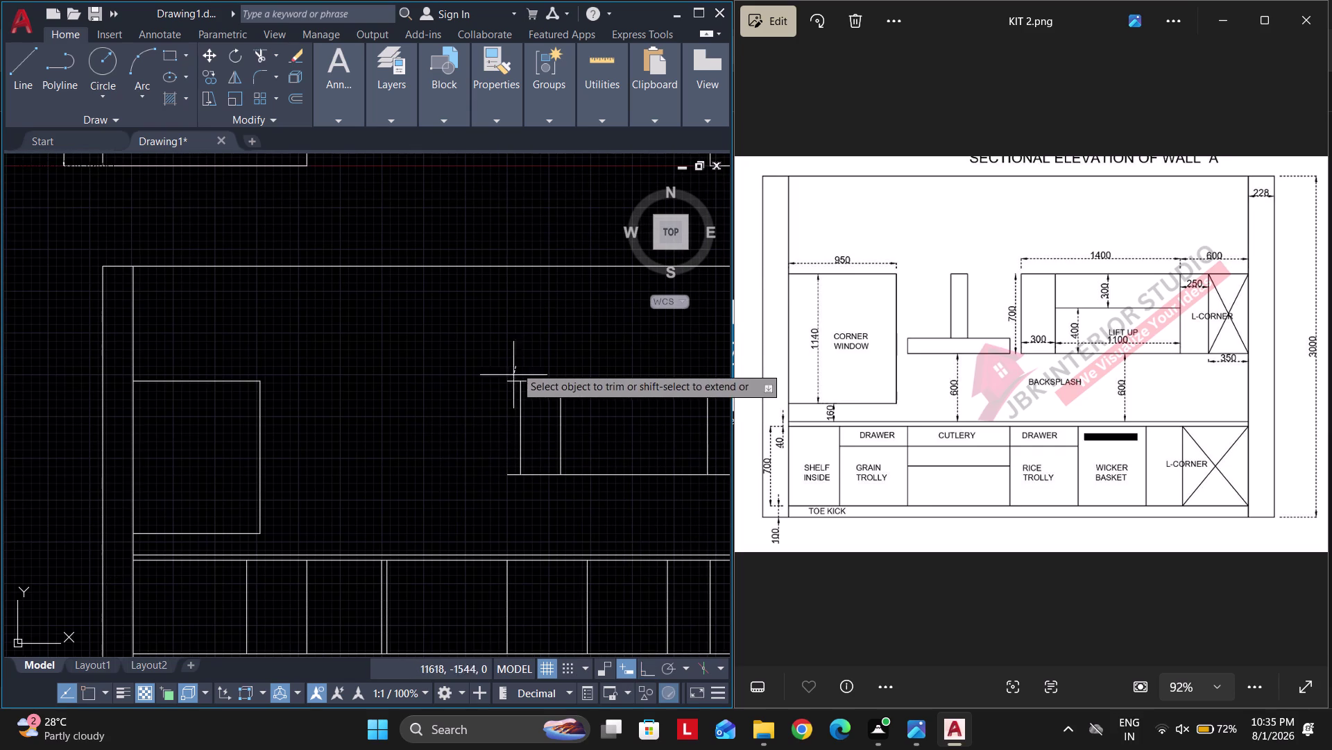
drag(514, 374, 507, 455)
scroll(down, 3)
middle_drag(531, 468, 433, 470)
key(space)
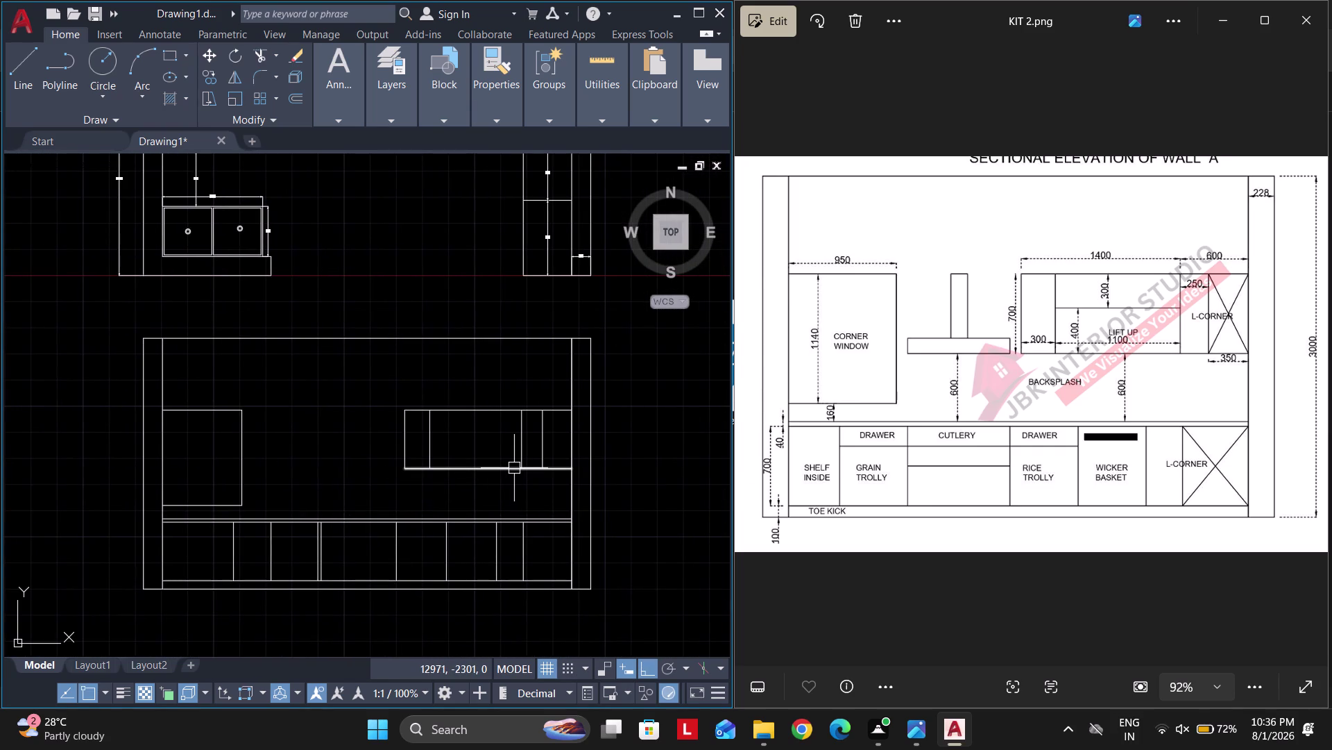
Offset the horizontal cabinet line 400 upward into the upper cabinet.
text(O)
key(space)
text(40)
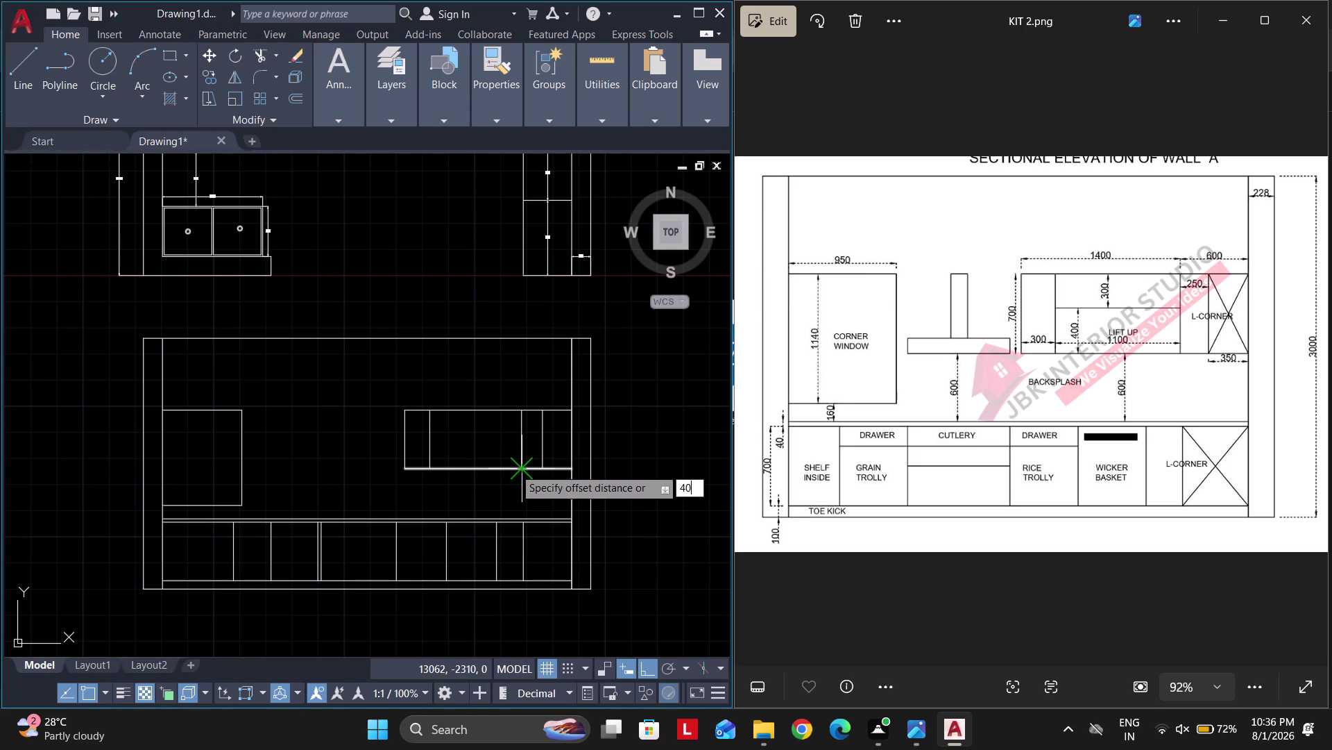
text(0)
key(Return)
click(482, 470)
click(464, 384)
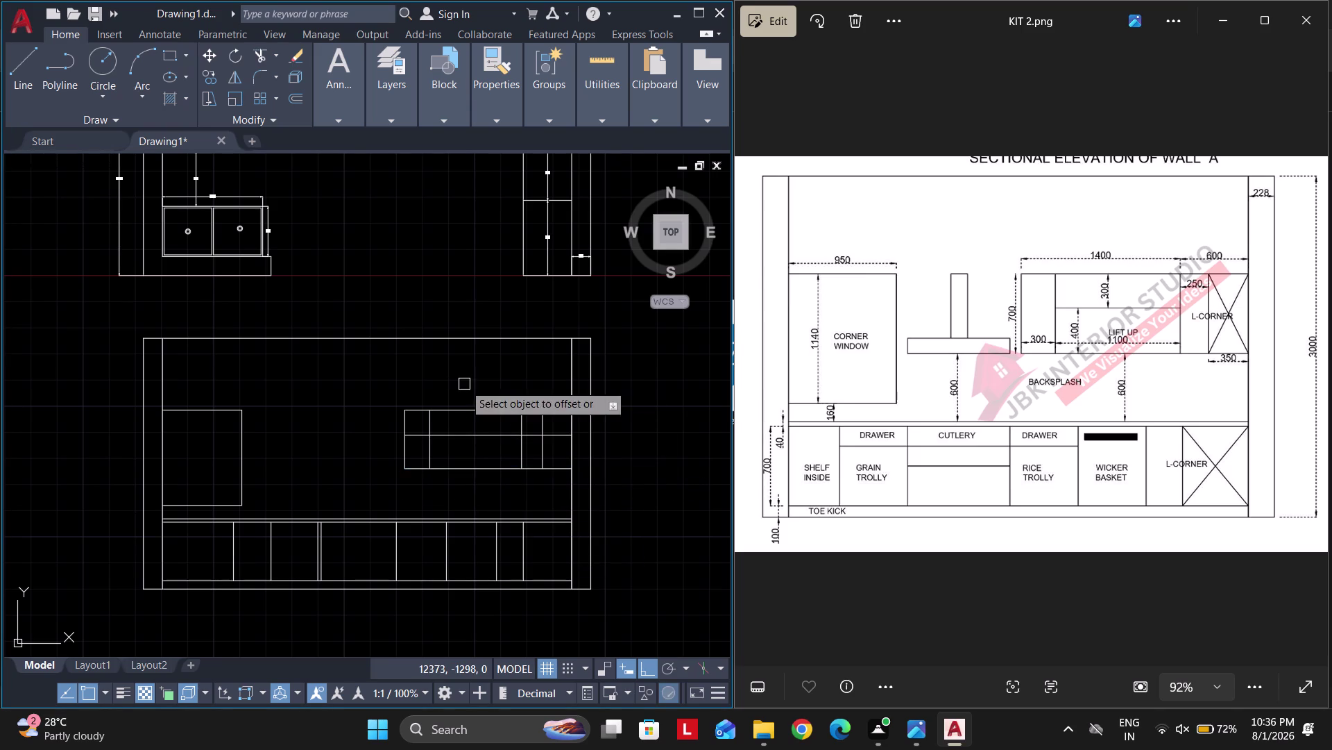
key(space)
Trim three excess segments in the upper cabinet.
middle_drag(464, 409, 541, 407)
key(t)
key(r)
key(space)
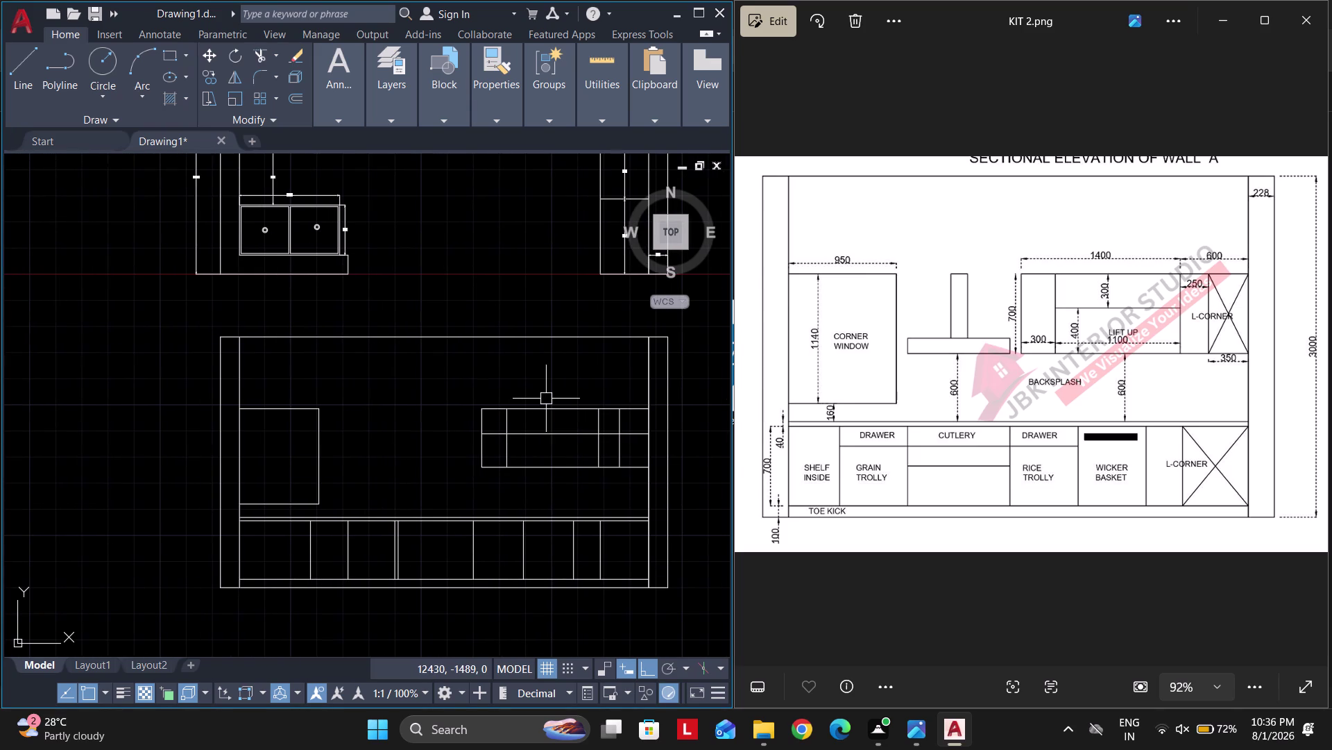
click(493, 434)
click(611, 437)
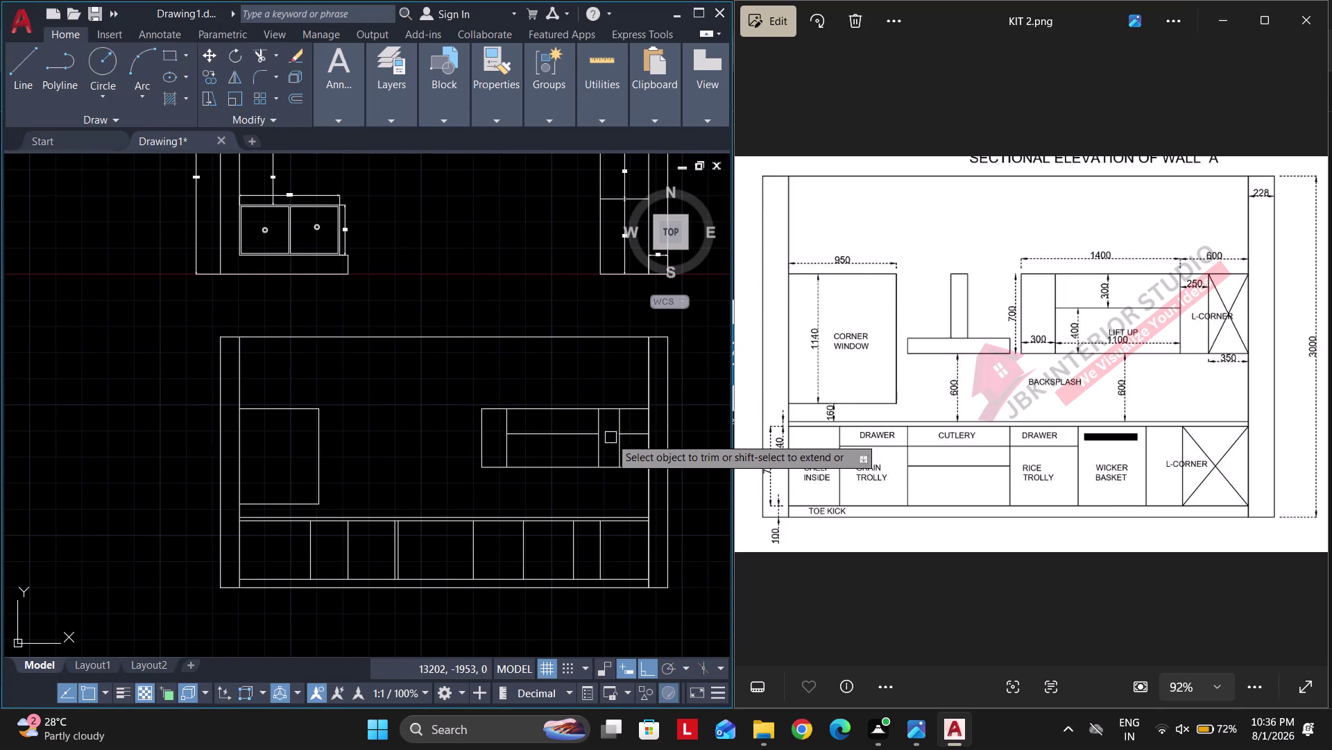
click(629, 430)
key(space)
Offset the counter line 150 downward to form drawer lines in the base cabinets.
middle_drag(637, 444, 575, 437)
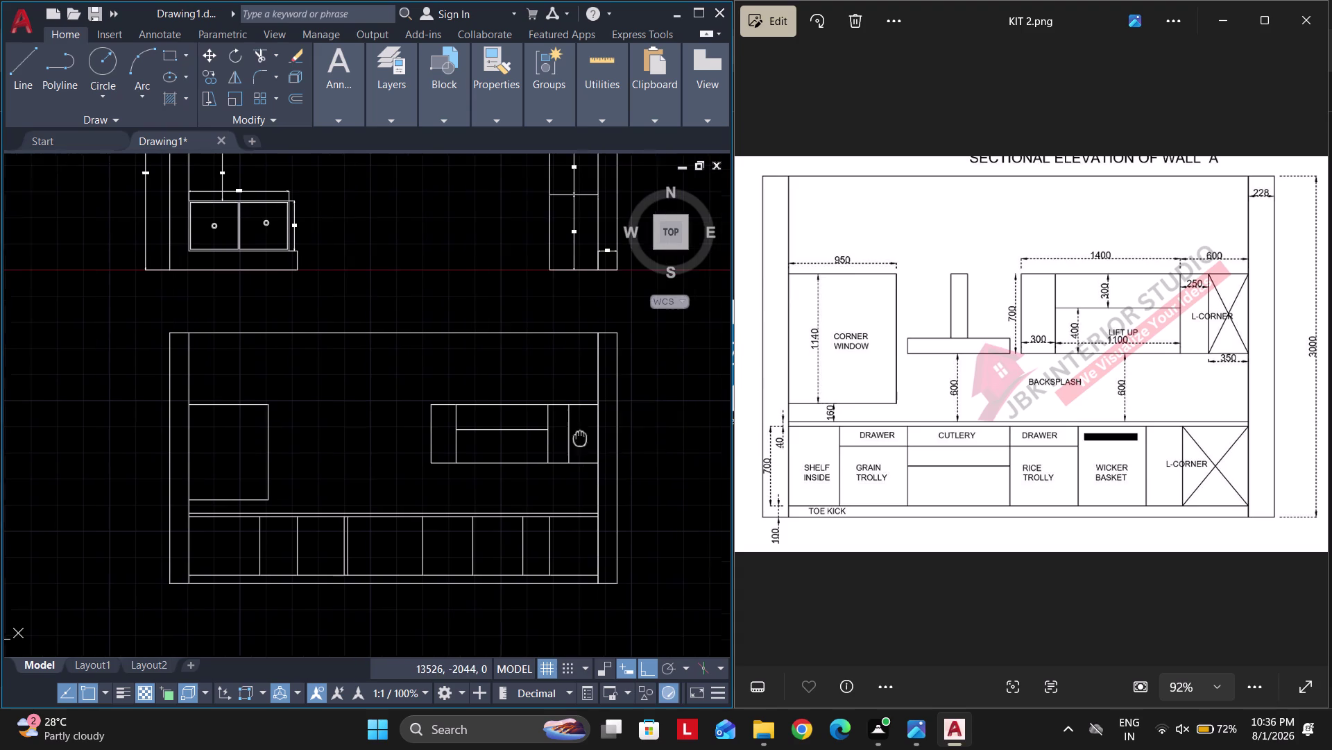
middle_drag(620, 547, 669, 455)
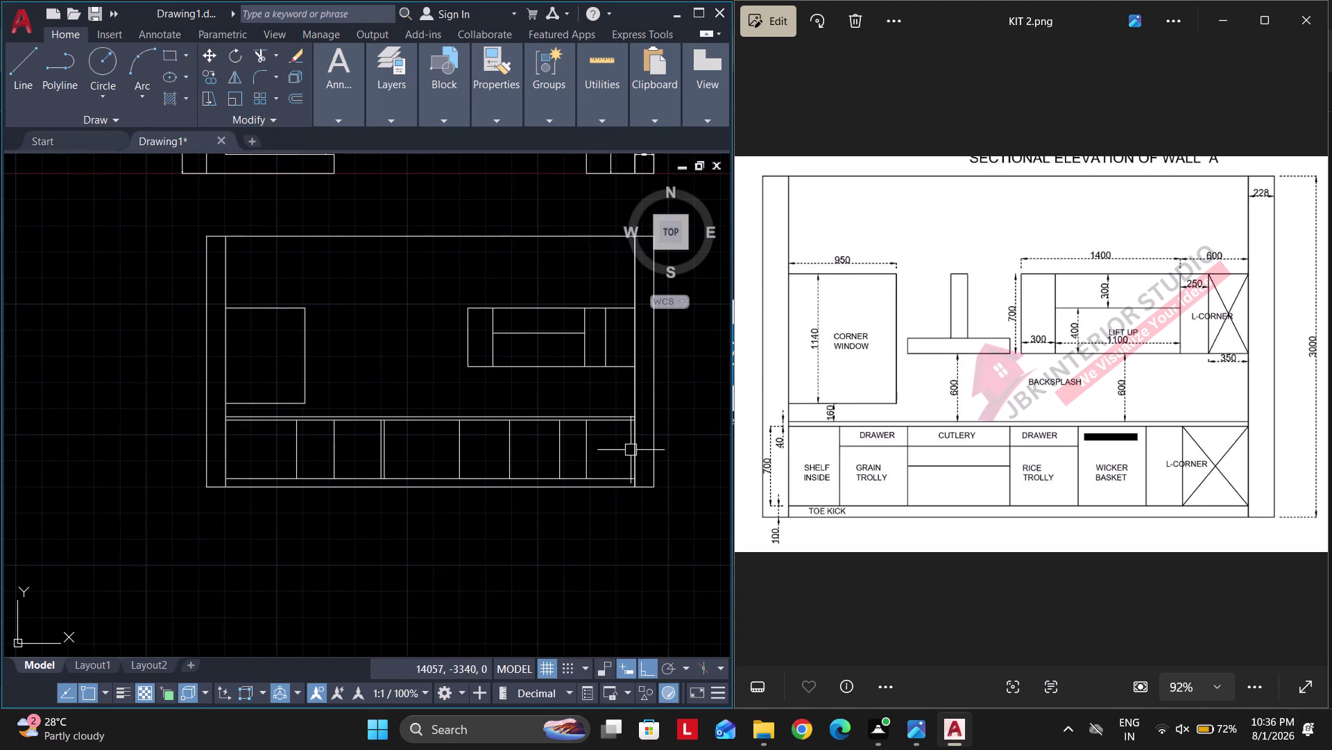
middle_drag(437, 496, 507, 500)
middle_drag(454, 436, 490, 435)
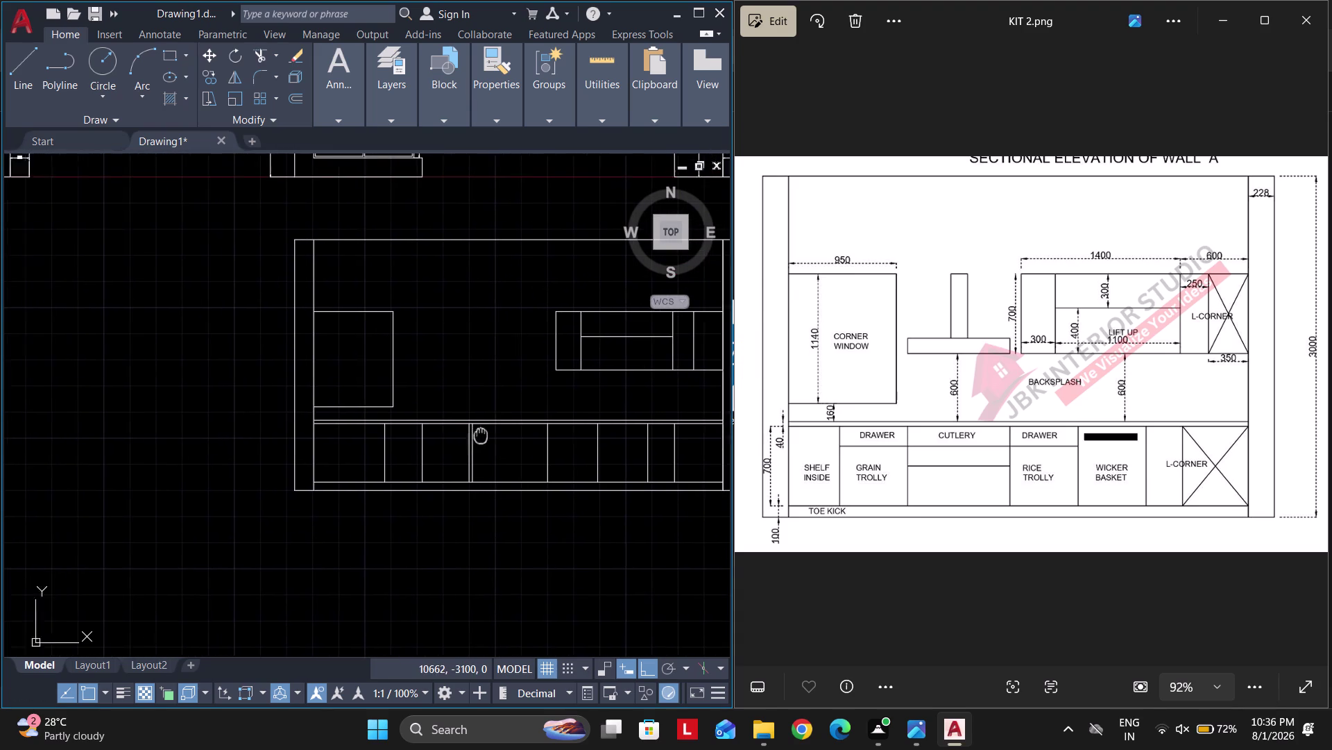
middle_drag(490, 435, 524, 433)
text(O 150)
key(Return)
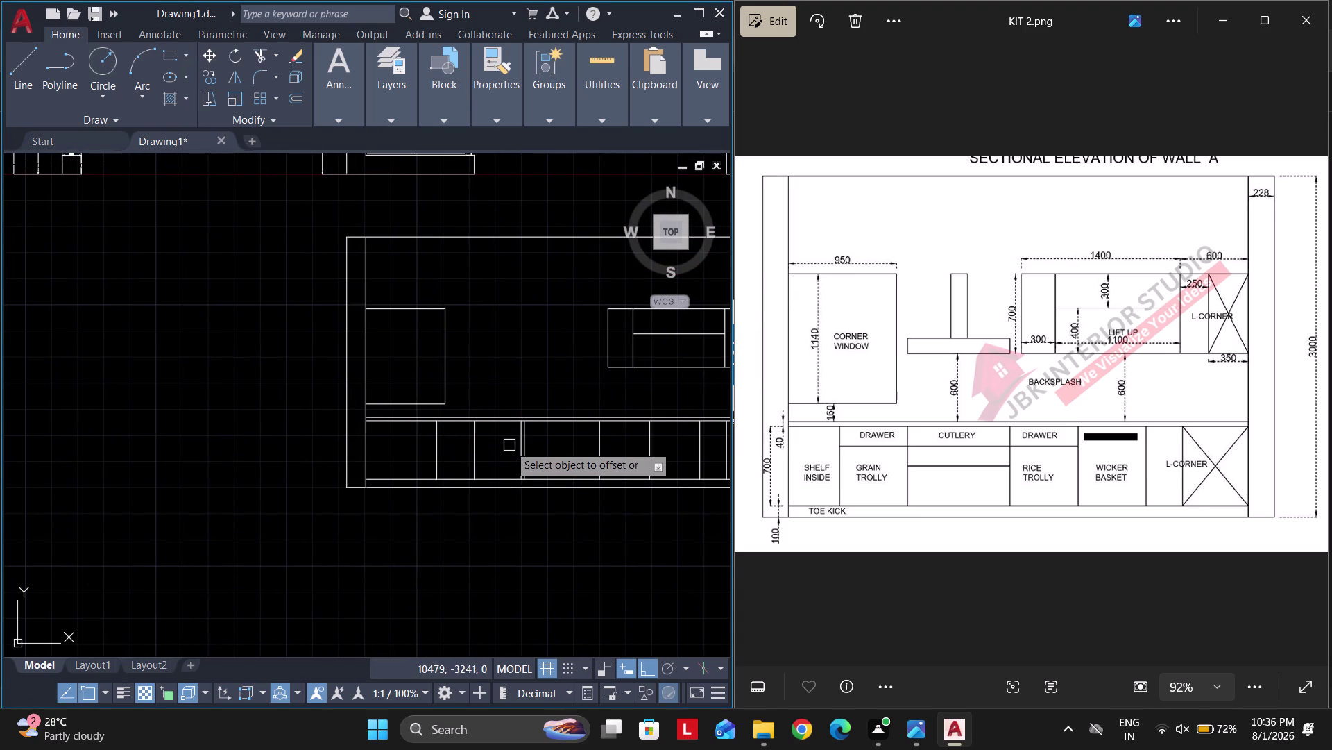
scroll(up, 3)
click(504, 411)
click(506, 465)
click(569, 427)
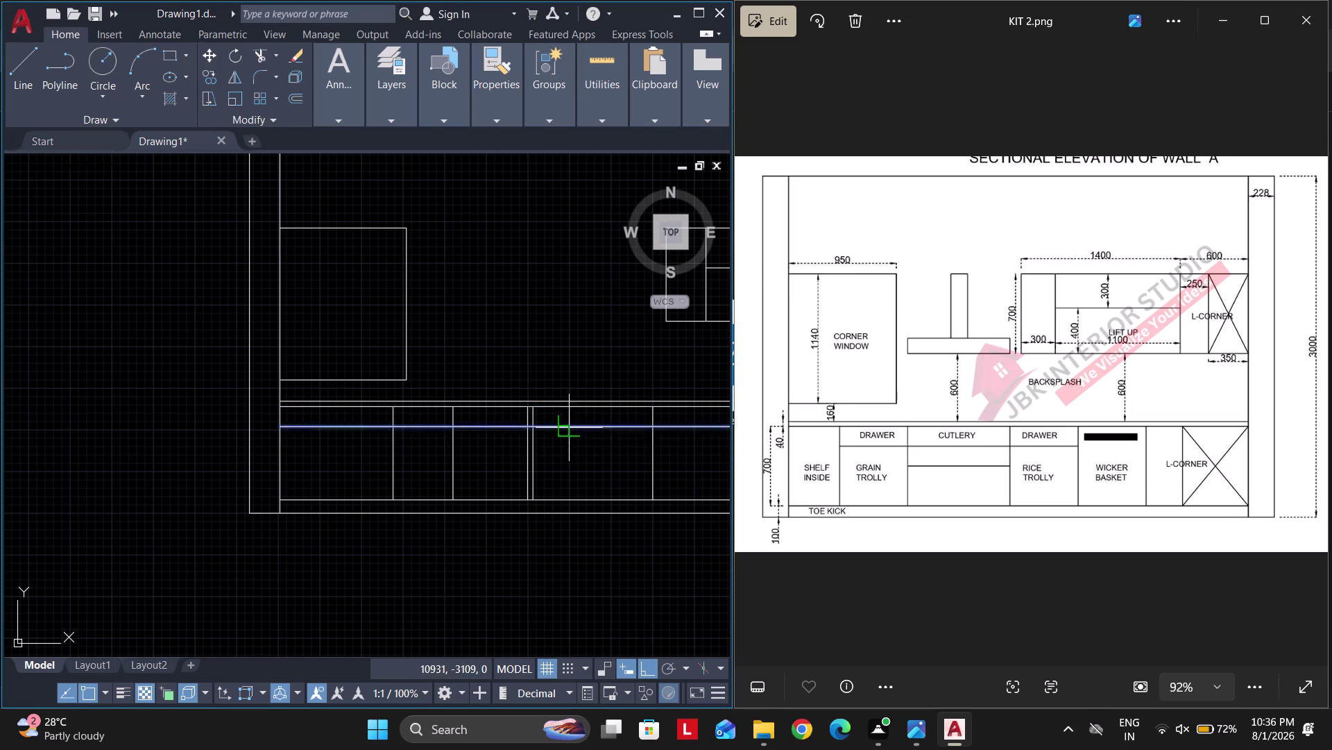
click(569, 486)
key(space)
Trim the overshooting drawer line segments inside the left cabinets.
middle_drag(583, 493, 507, 502)
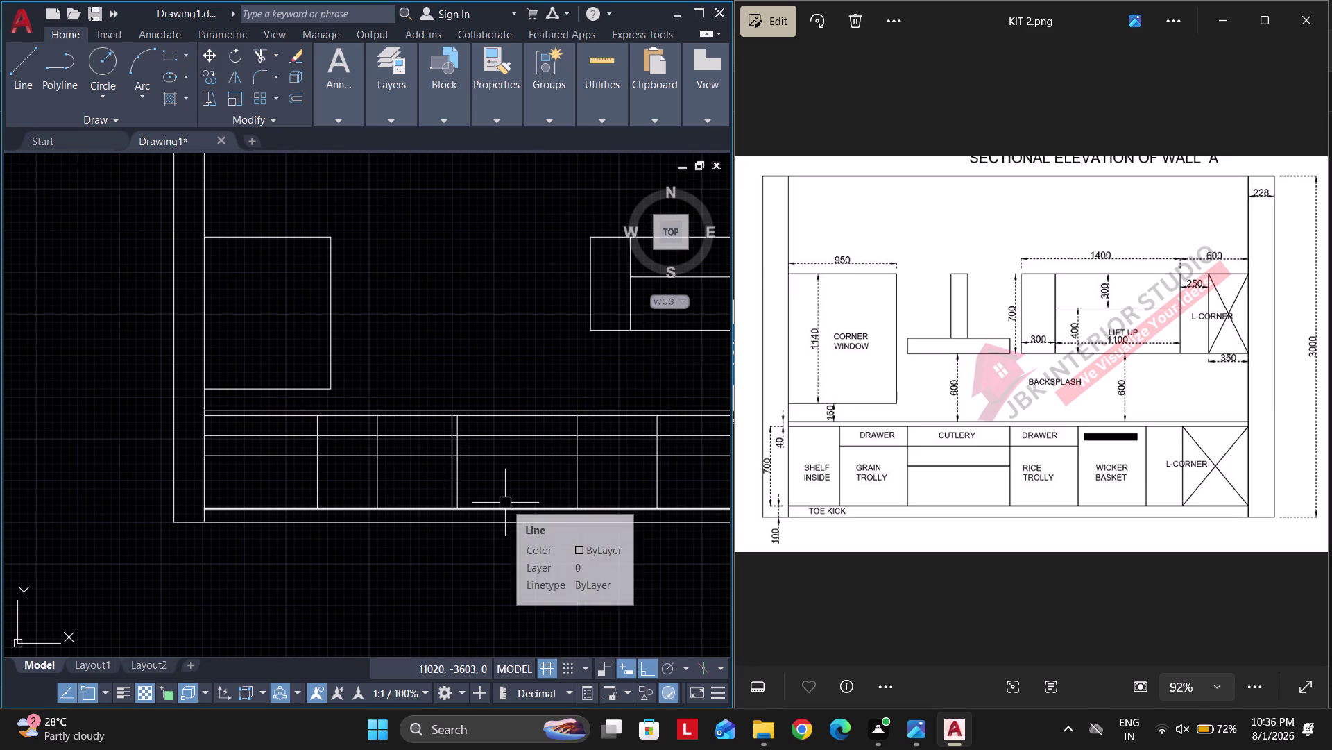
text(TR)
key(space)
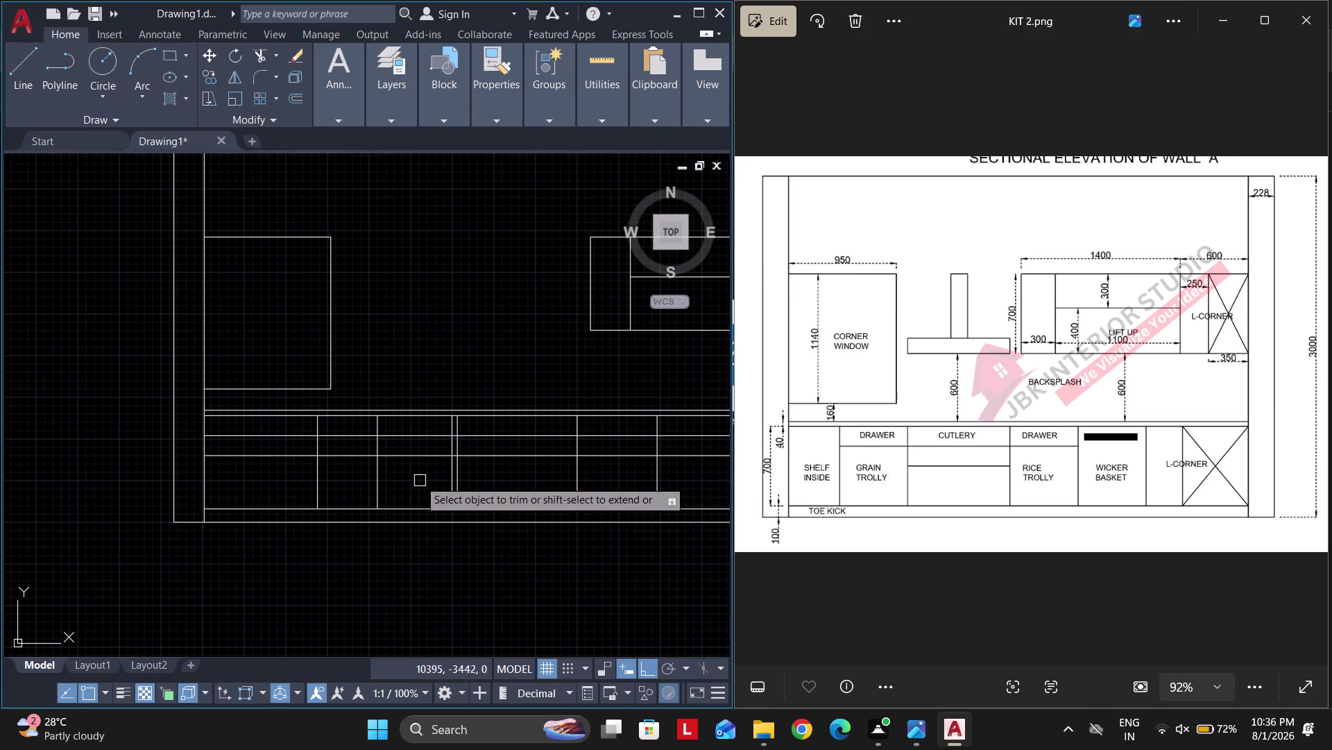
middle_drag(426, 459, 532, 457)
middle_drag(402, 431, 438, 431)
drag(413, 422, 417, 463)
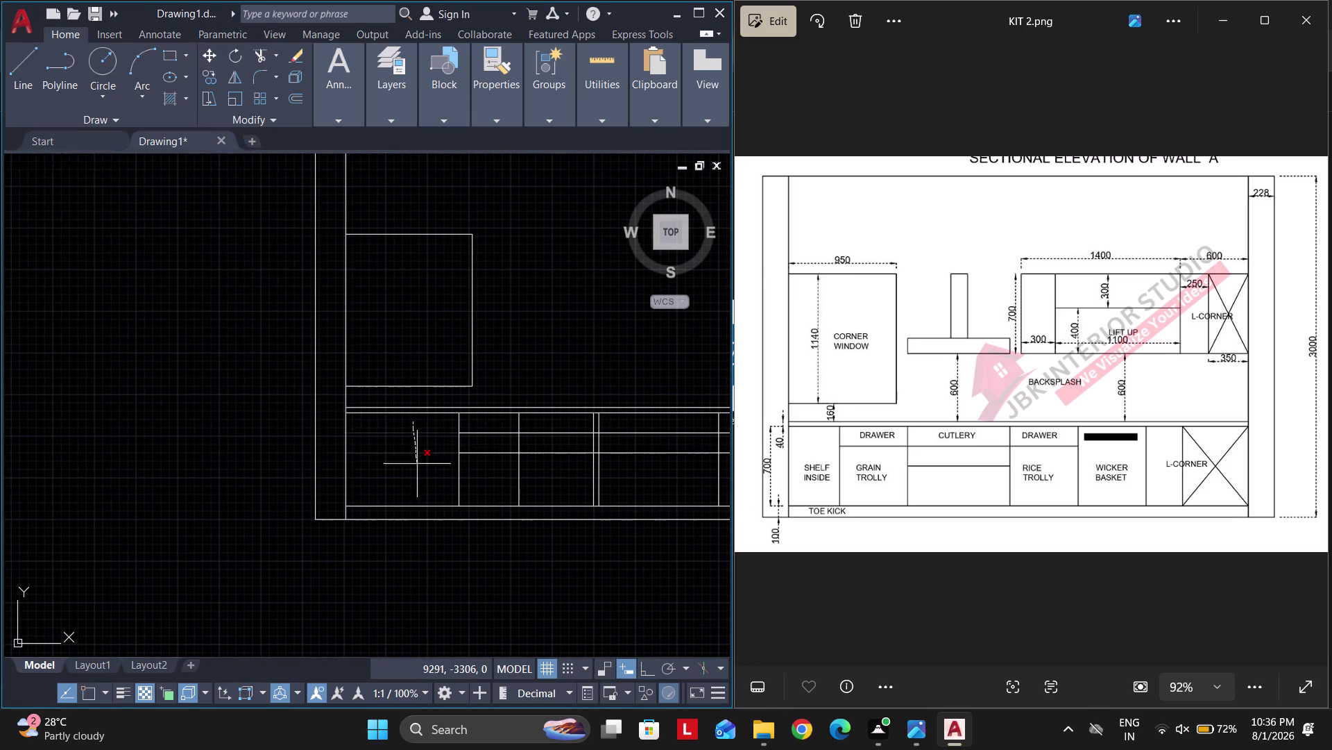
drag(417, 464, 418, 469)
middle_drag(482, 492, 425, 509)
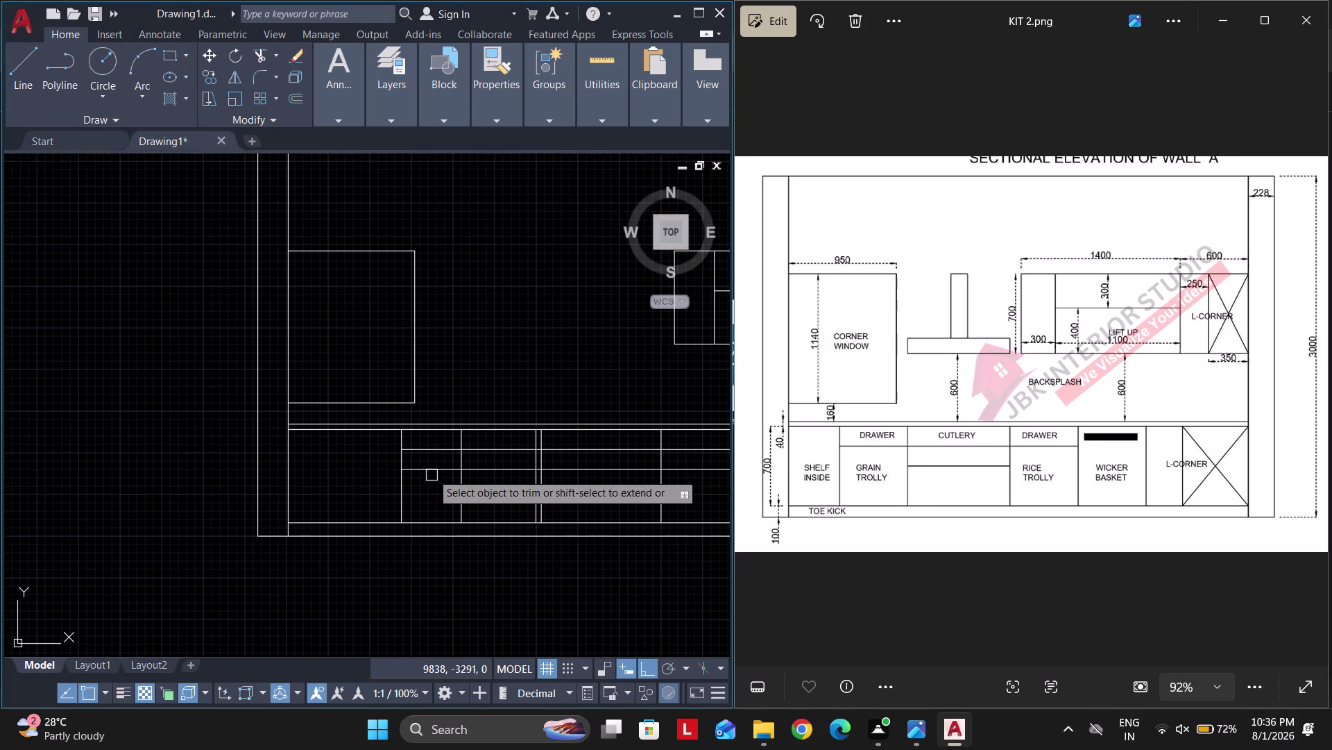
click(432, 469)
middle_drag(543, 503, 456, 515)
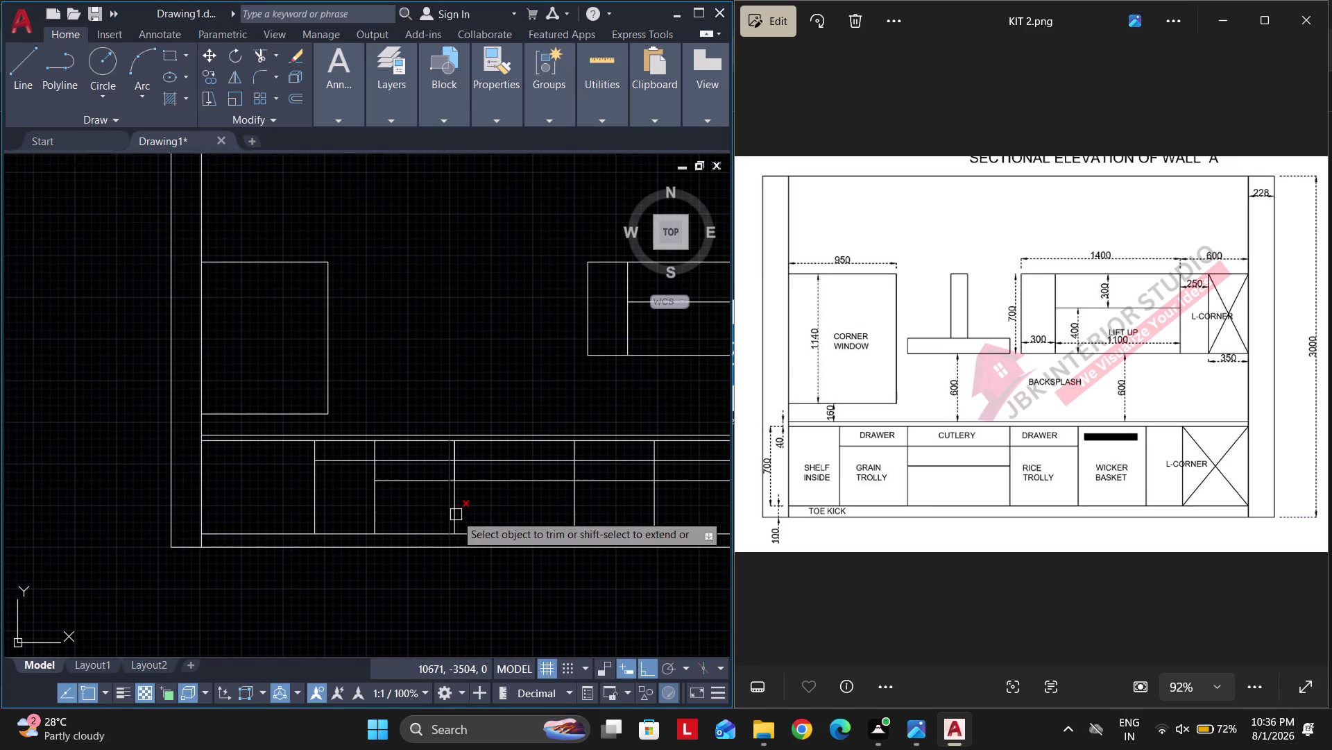
middle_drag(447, 494, 568, 472)
scroll(down, 3)
middle_drag(591, 486, 527, 513)
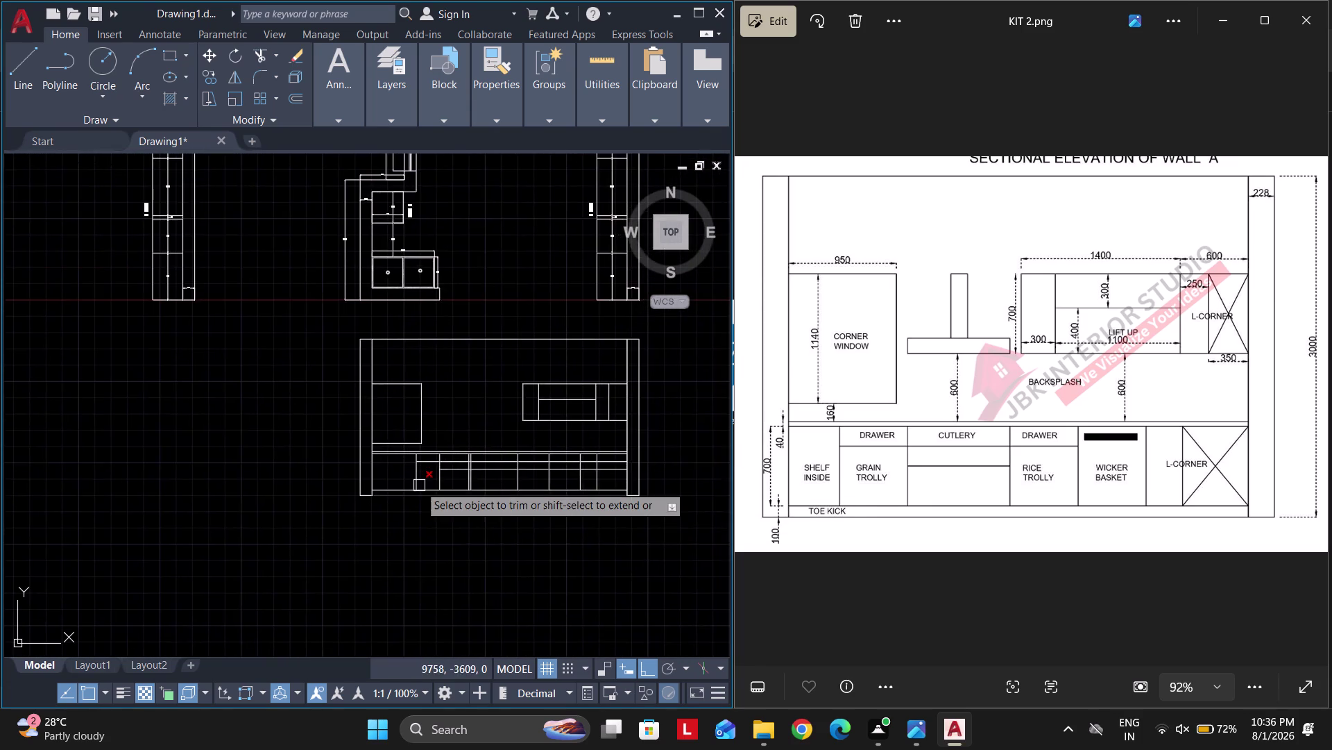
Place vertical construction lines (XL V) through points on the kitchen plan.
scroll(up, 3)
scroll(down, 3)
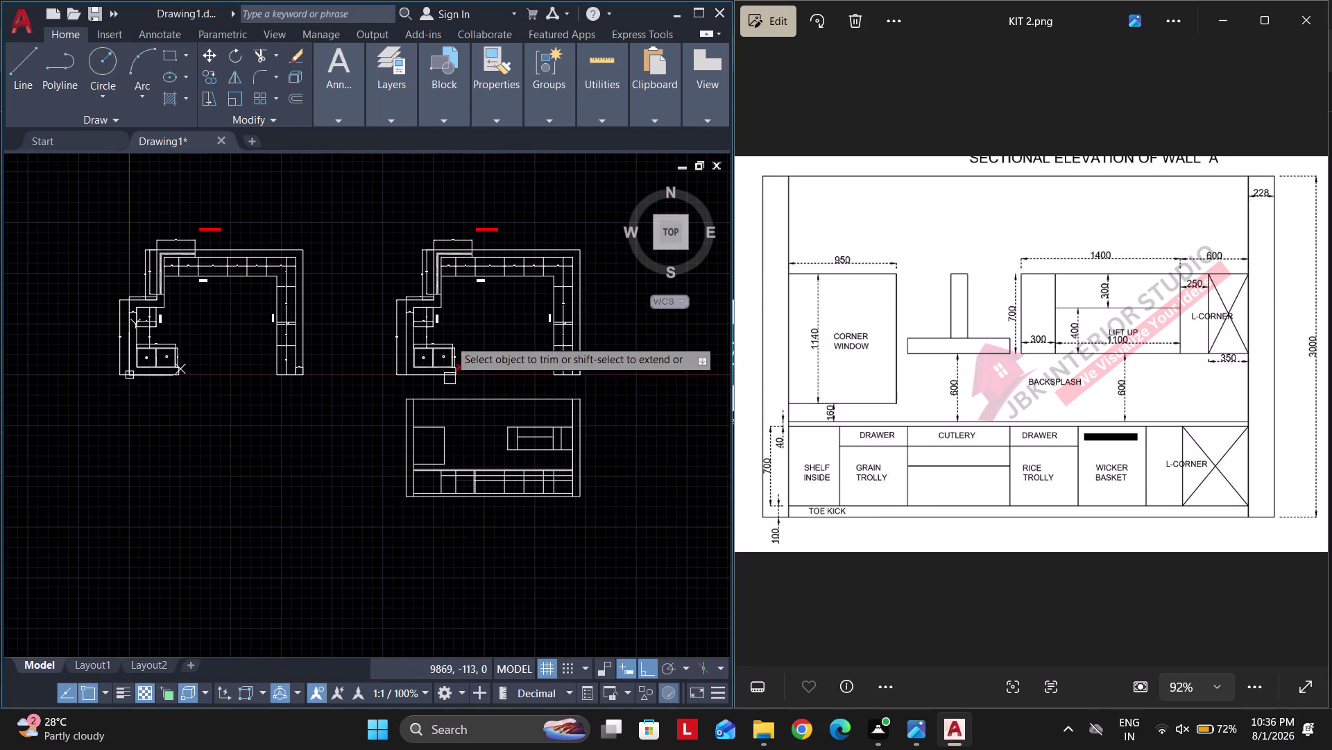
scroll(up, 3)
middle_drag(476, 505, 473, 461)
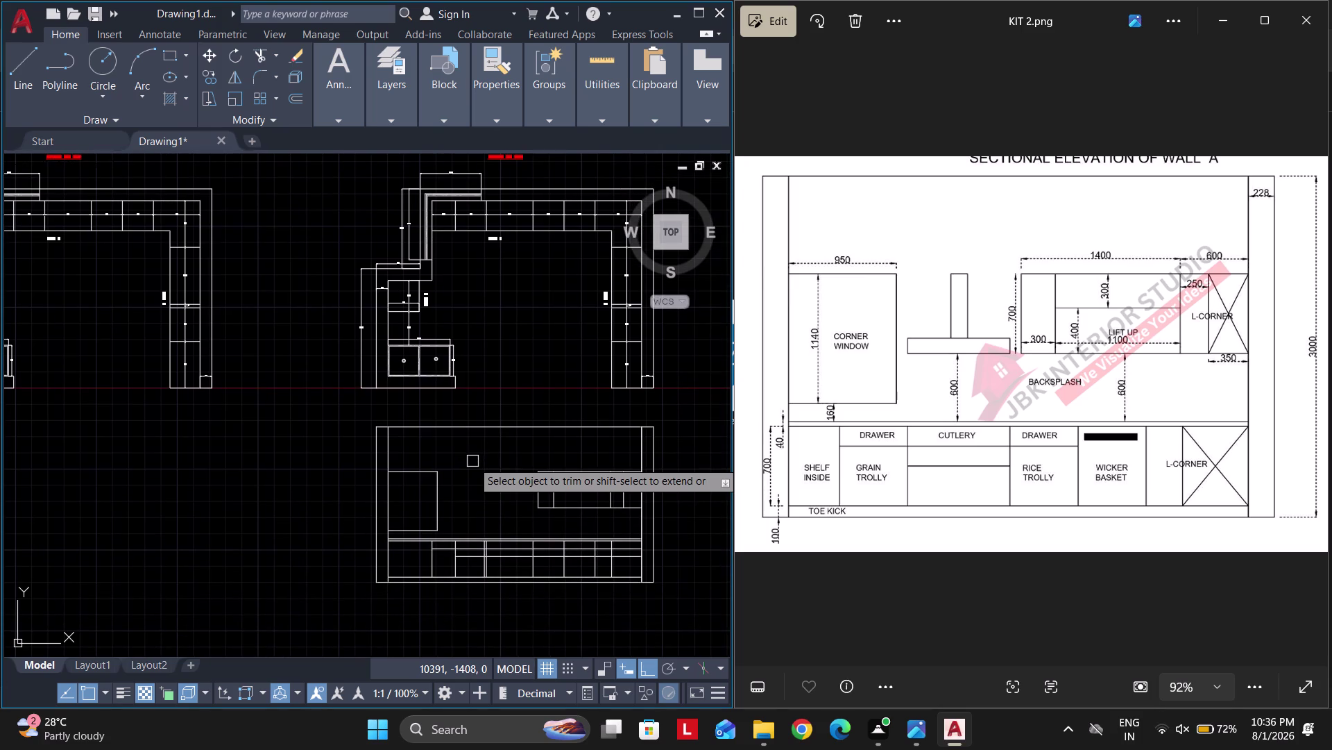
key(Escape)
key(Escape)
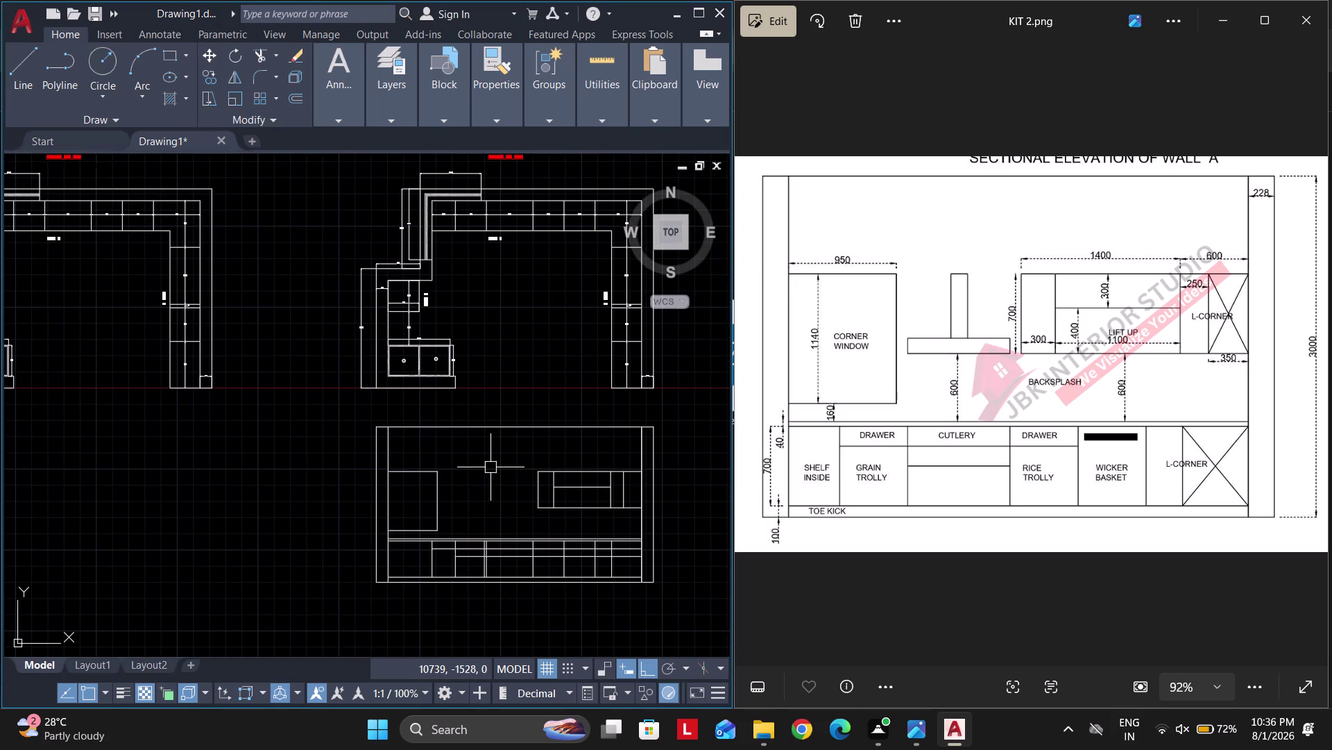
text(XL V)
key(space)
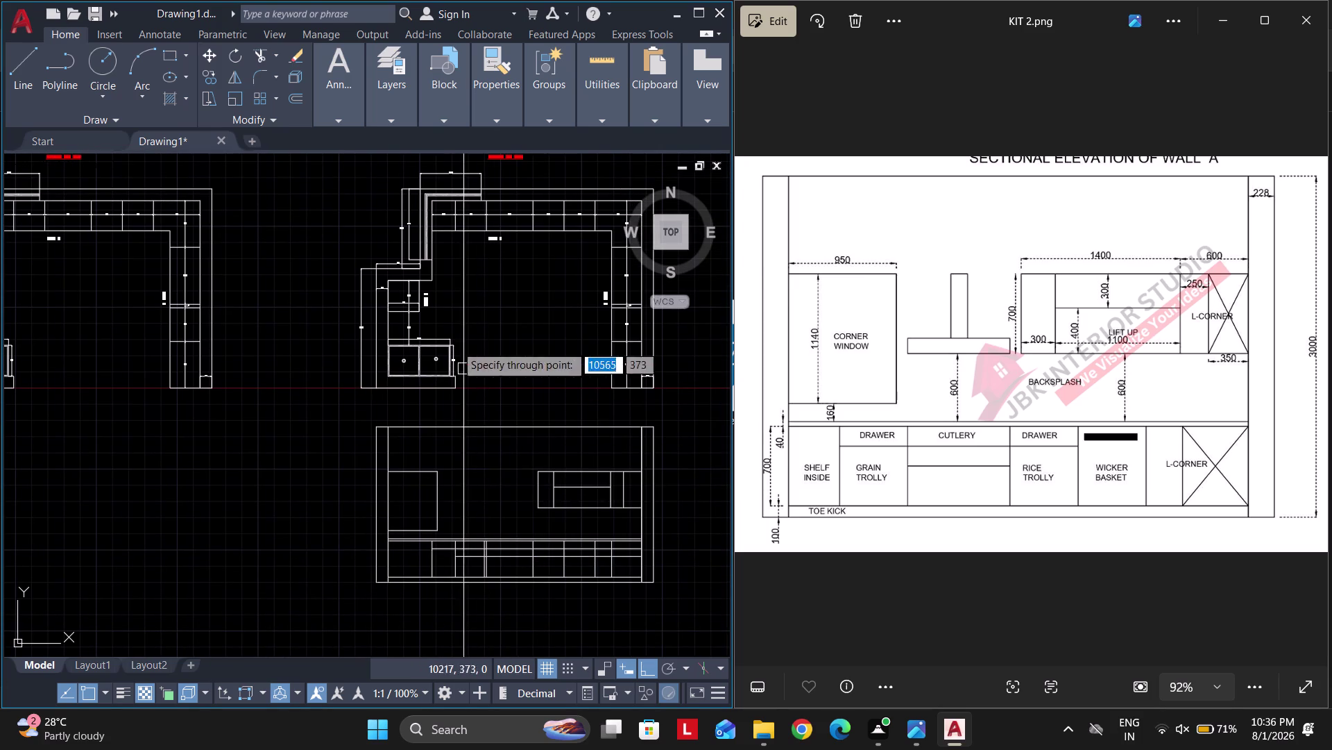
scroll(up, 3)
click(455, 309)
click(420, 281)
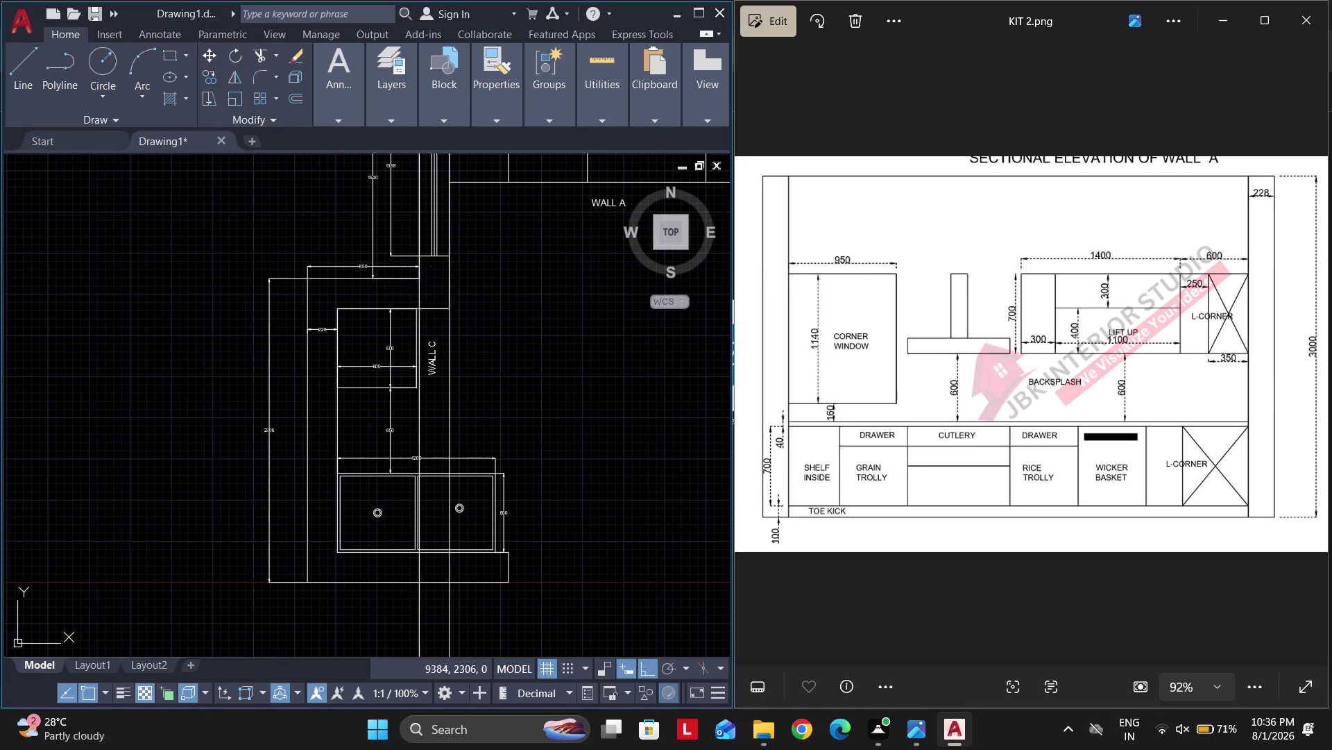
key(Escape)
Trim the guide lines above and inside the Wall A elevation.
scroll(down, 3)
middle_drag(487, 451, 479, 308)
middle_drag(466, 505, 465, 394)
key(Escape)
key(Escape)
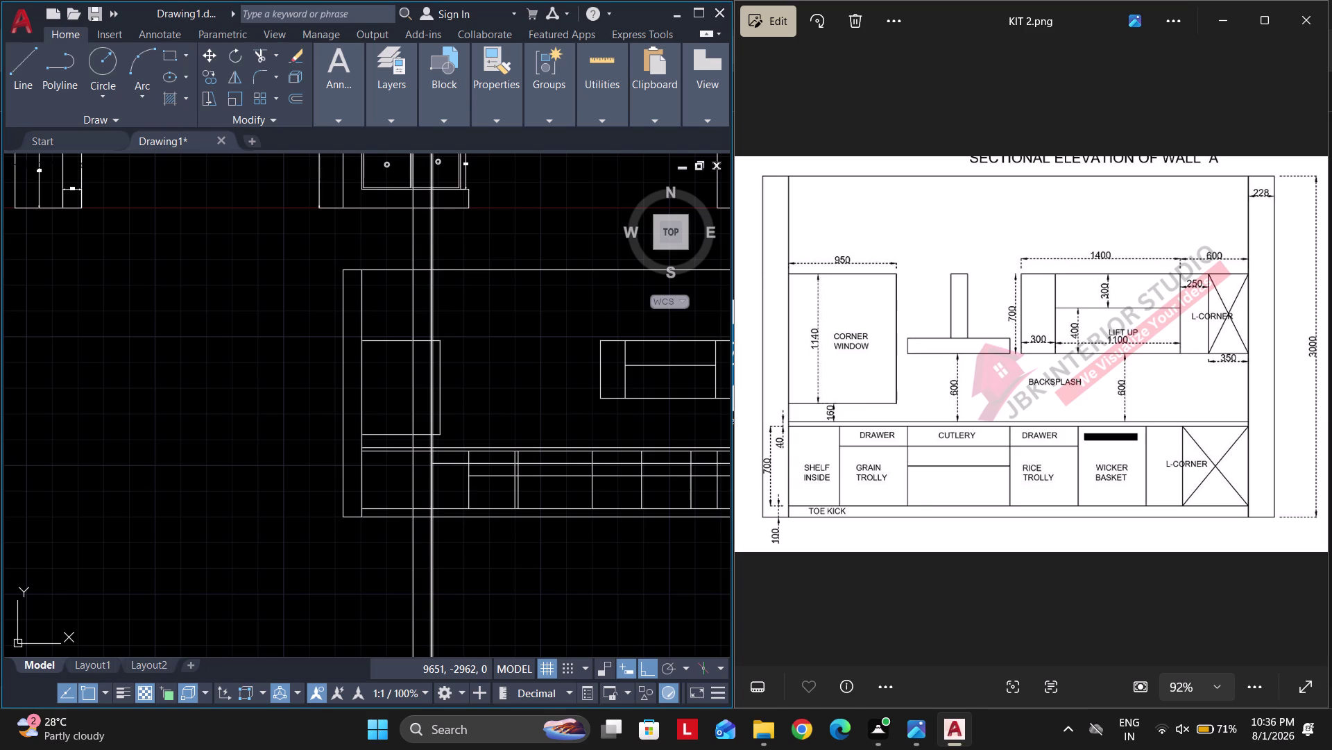
text(TR)
key(space)
drag(497, 588, 363, 588)
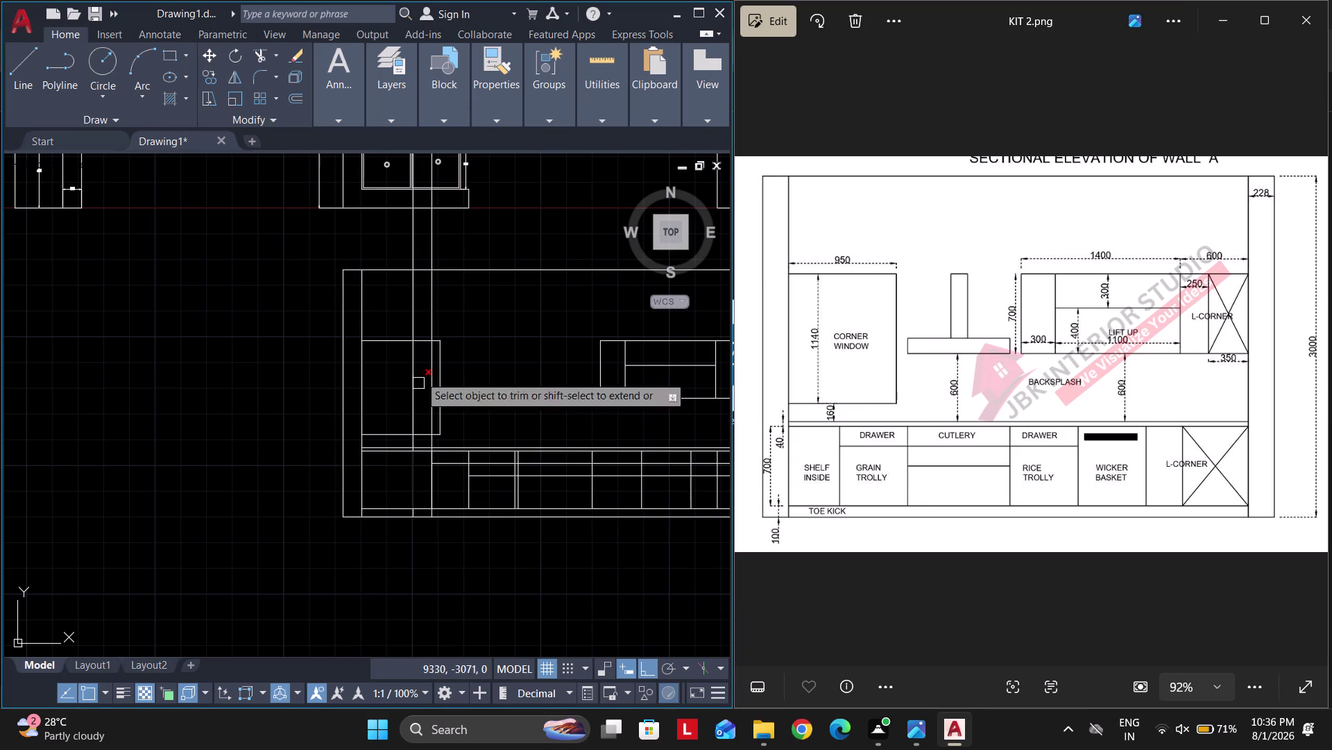
drag(453, 229, 388, 234)
key(Escape)
Trim the guide line across the cabinets and select the leftover vertical guides.
scroll(up, 3)
key(space)
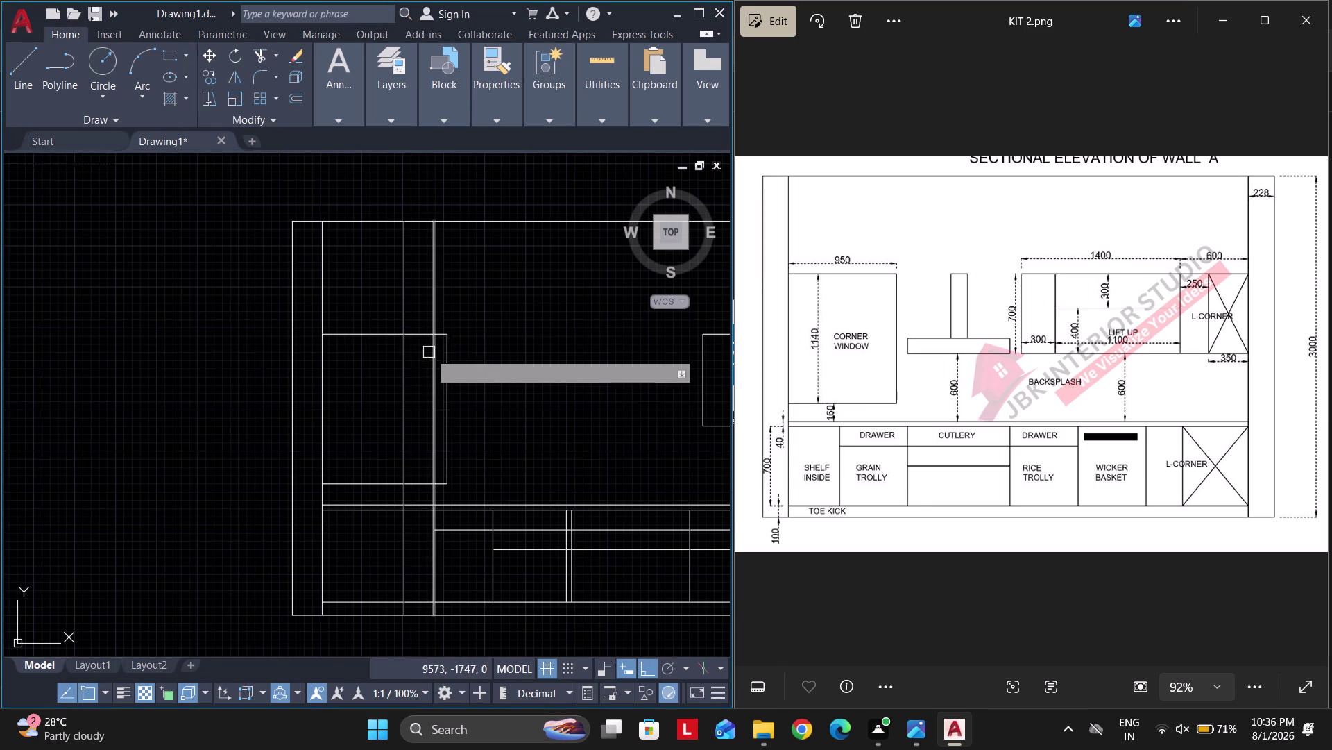
drag(381, 183, 369, 637)
middle_drag(373, 617, 485, 570)
key(Escape)
drag(451, 600, 434, 548)
click(361, 167)
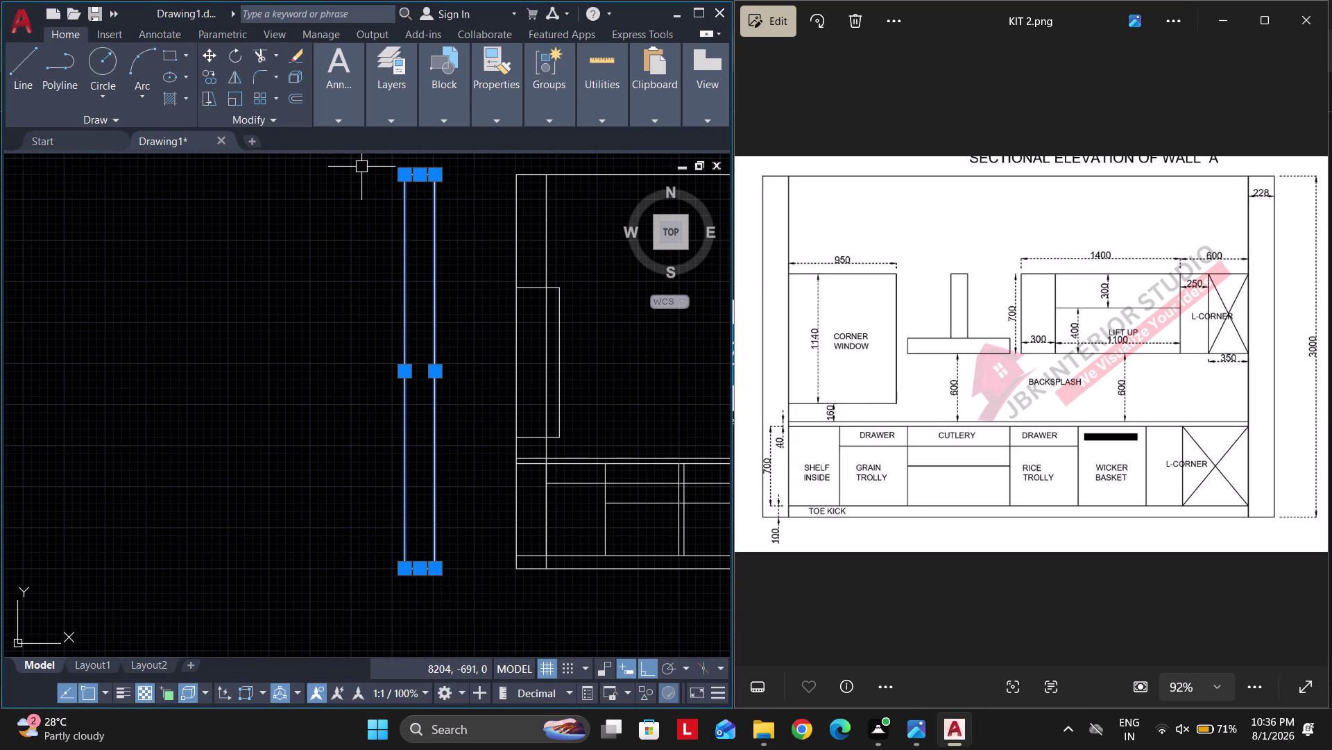
Delete the selected leftover lines from the Wall A elevation.
key(Delete)
scroll(down, 3)
middle_drag(542, 355, 479, 365)
Trim the overshooting guide lines above the elevation and below the counter.
text(T)
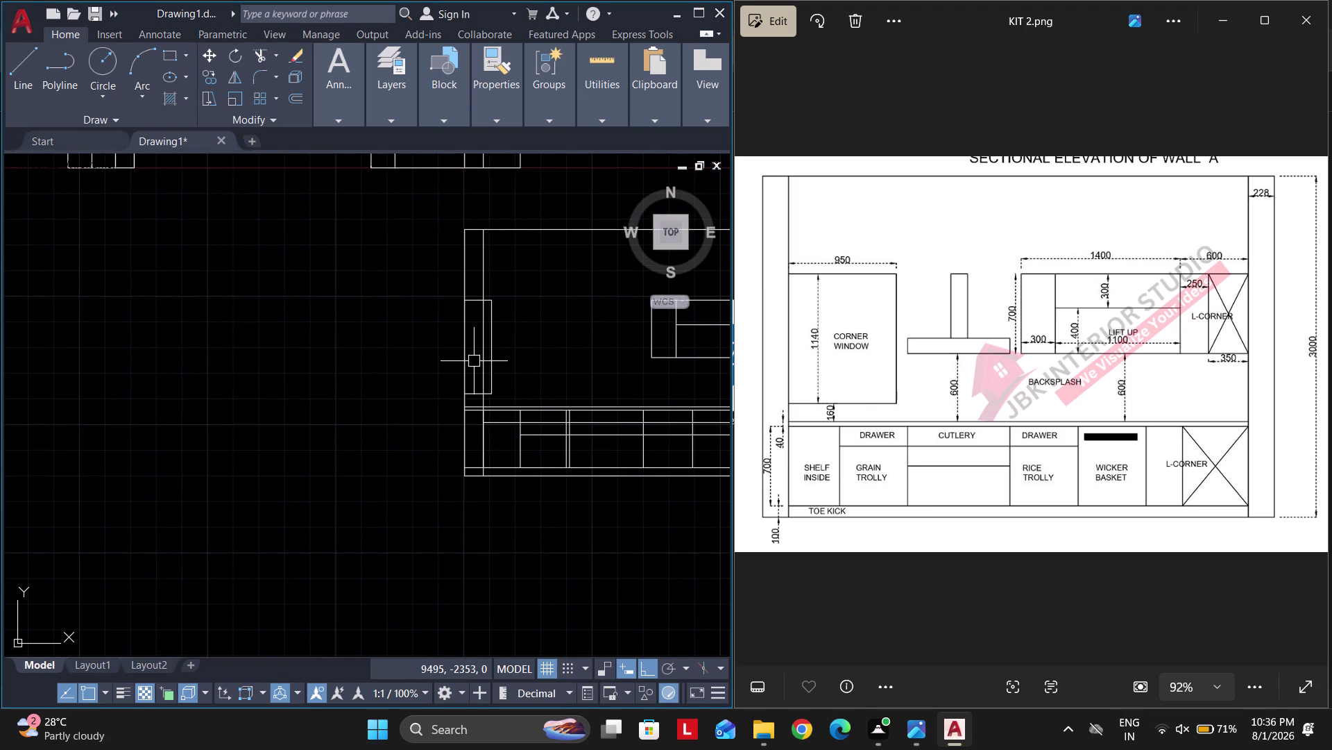
text(R)
key(space)
scroll(up, 3)
click(483, 306)
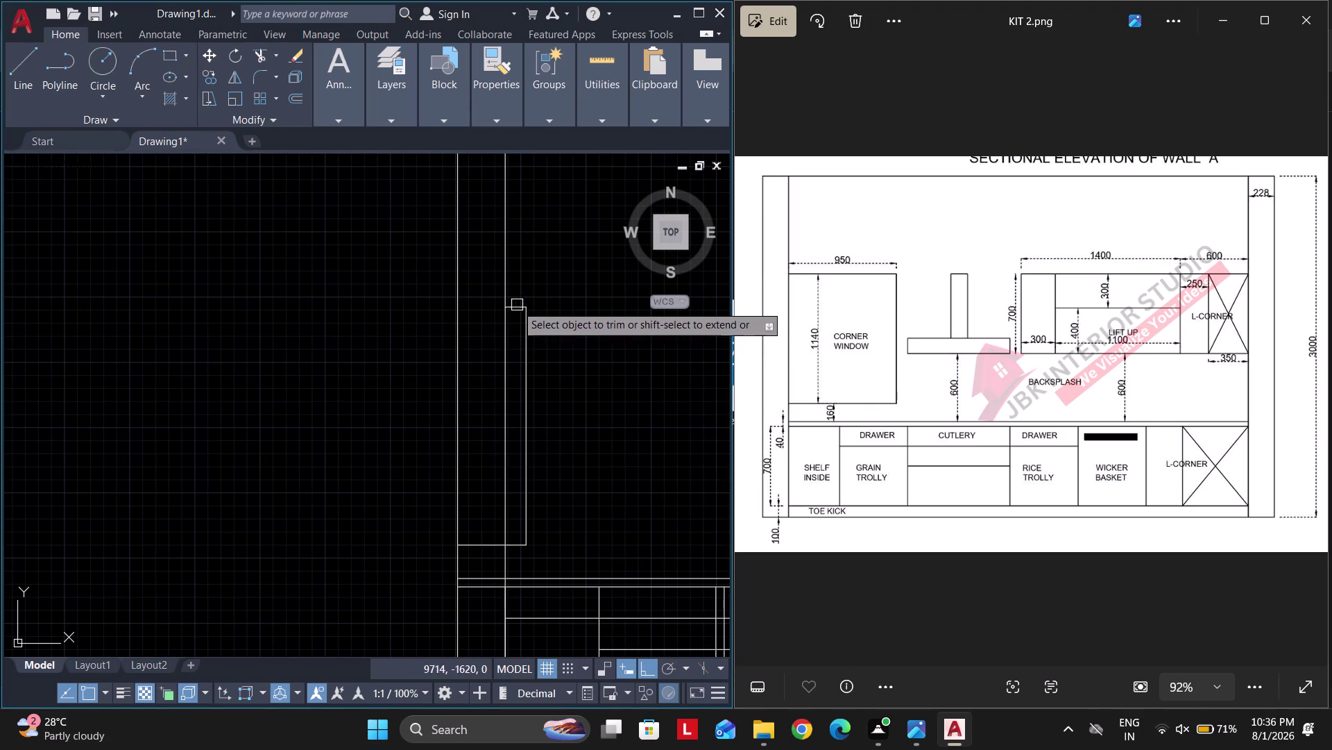
click(514, 303)
click(534, 324)
click(524, 344)
middle_drag(517, 457, 512, 335)
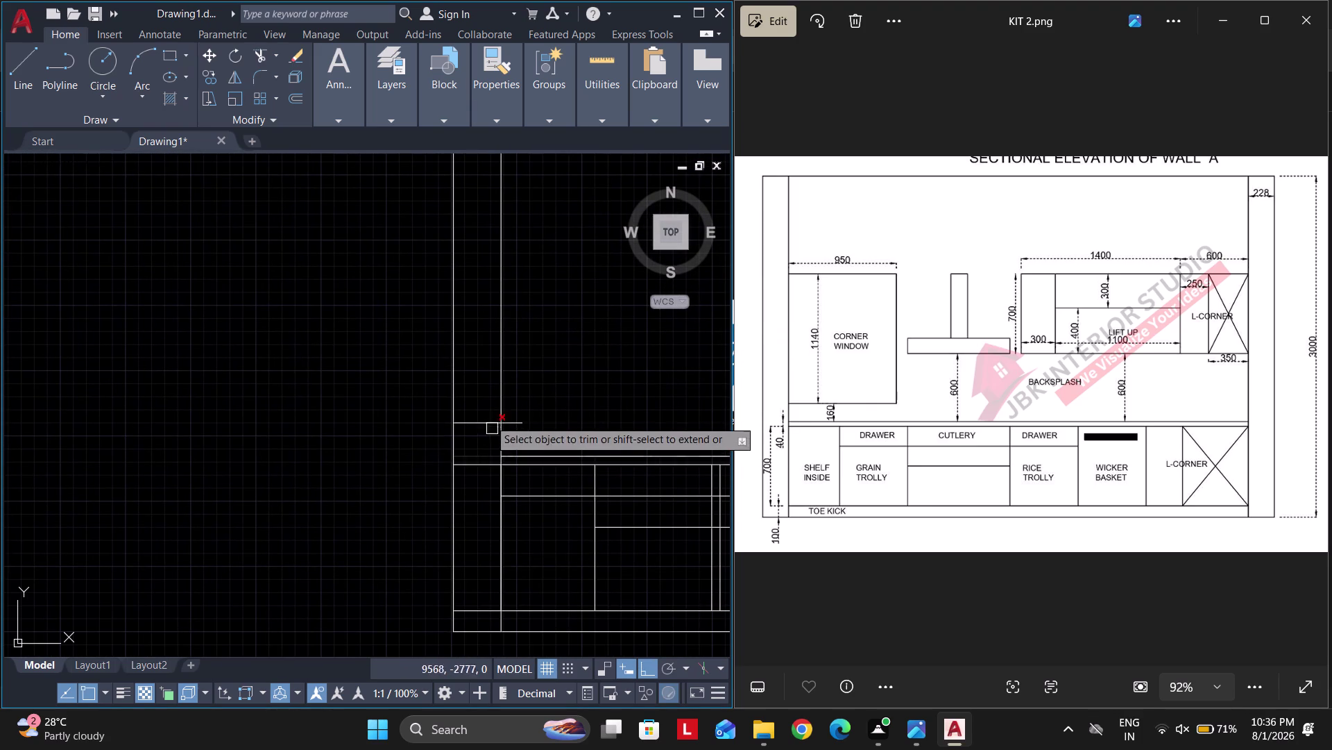
drag(482, 401, 484, 625)
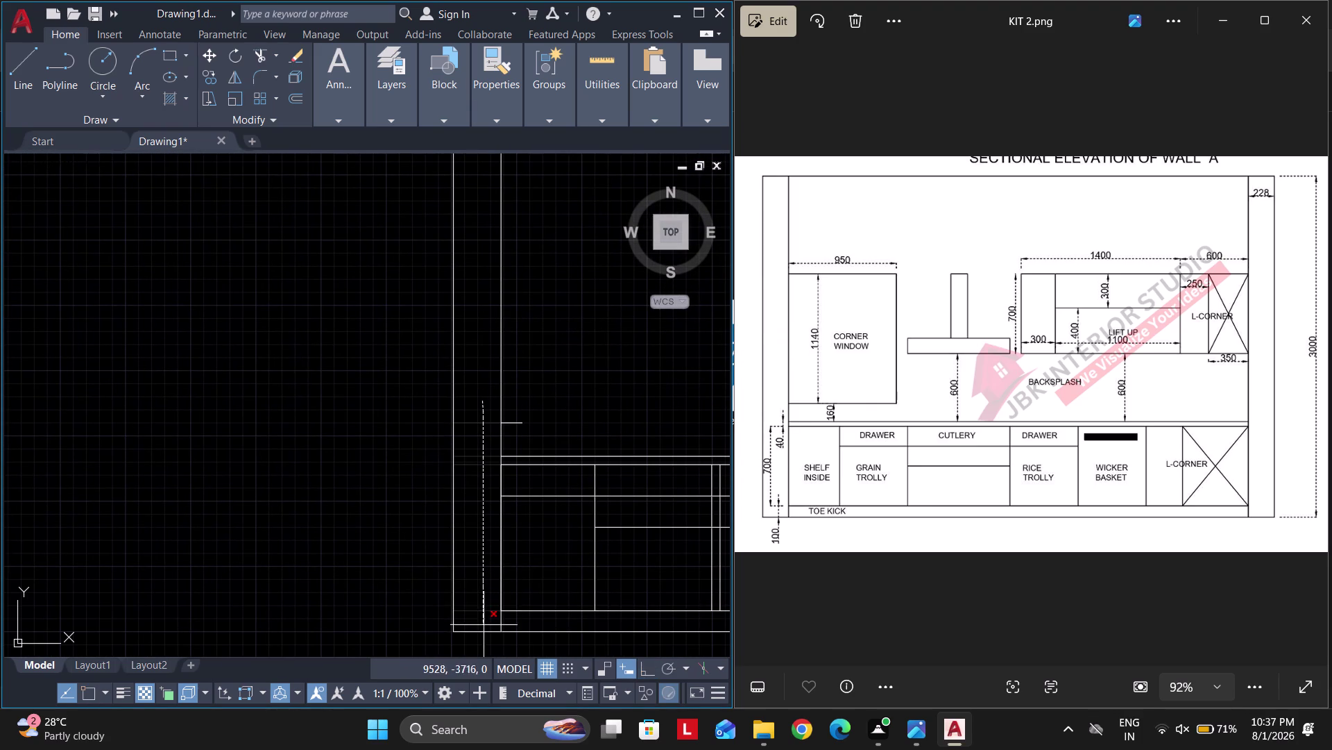
drag(484, 625, 488, 624)
click(520, 424)
scroll(down, 3)
key(space)
Trim excess drawer and bottom line segments along the base cabinet row.
middle_drag(579, 439, 474, 451)
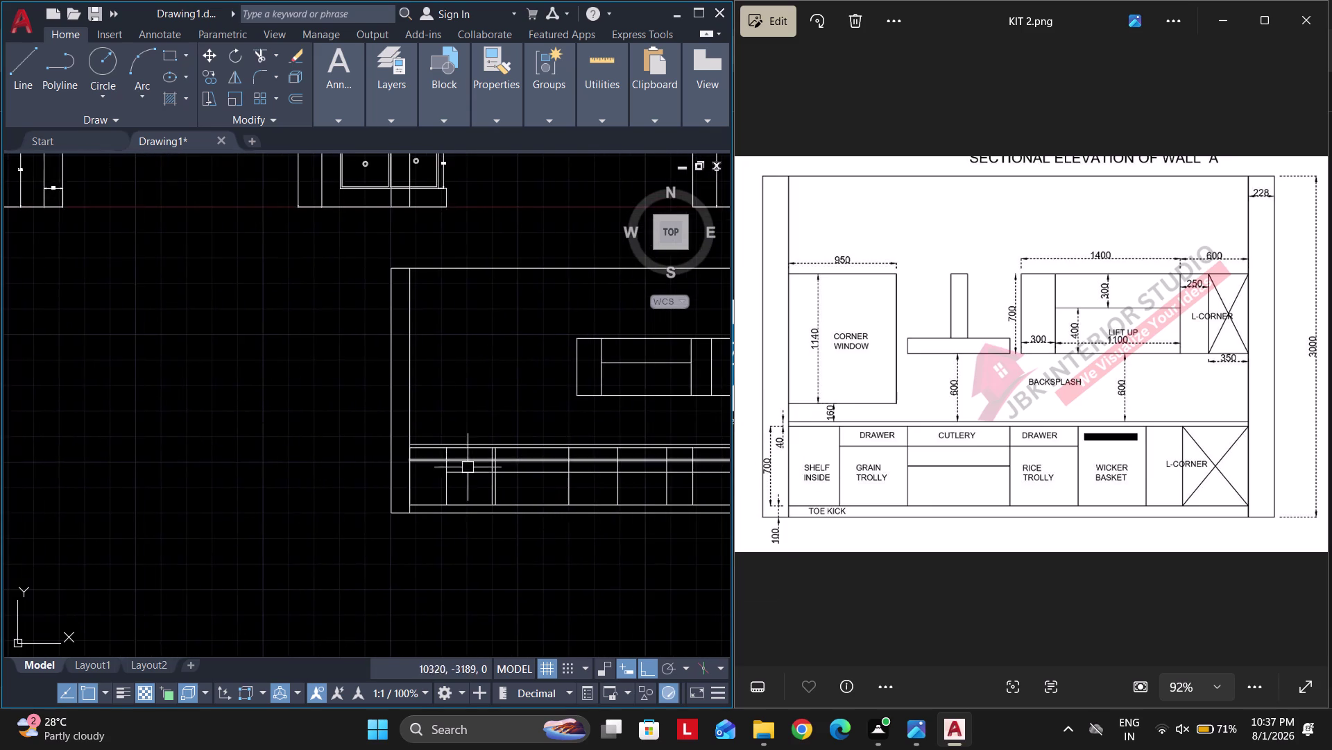
scroll(up, 3)
middle_drag(492, 508, 515, 499)
key(space)
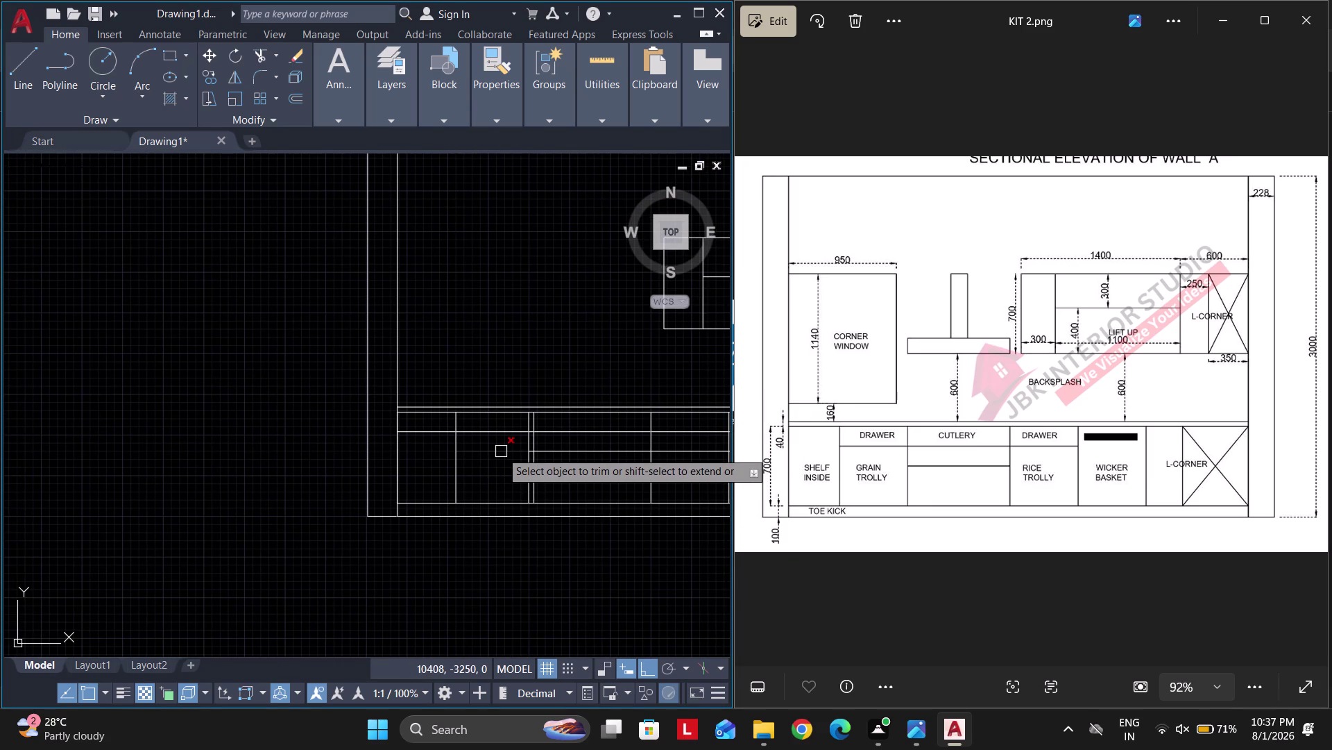
click(440, 430)
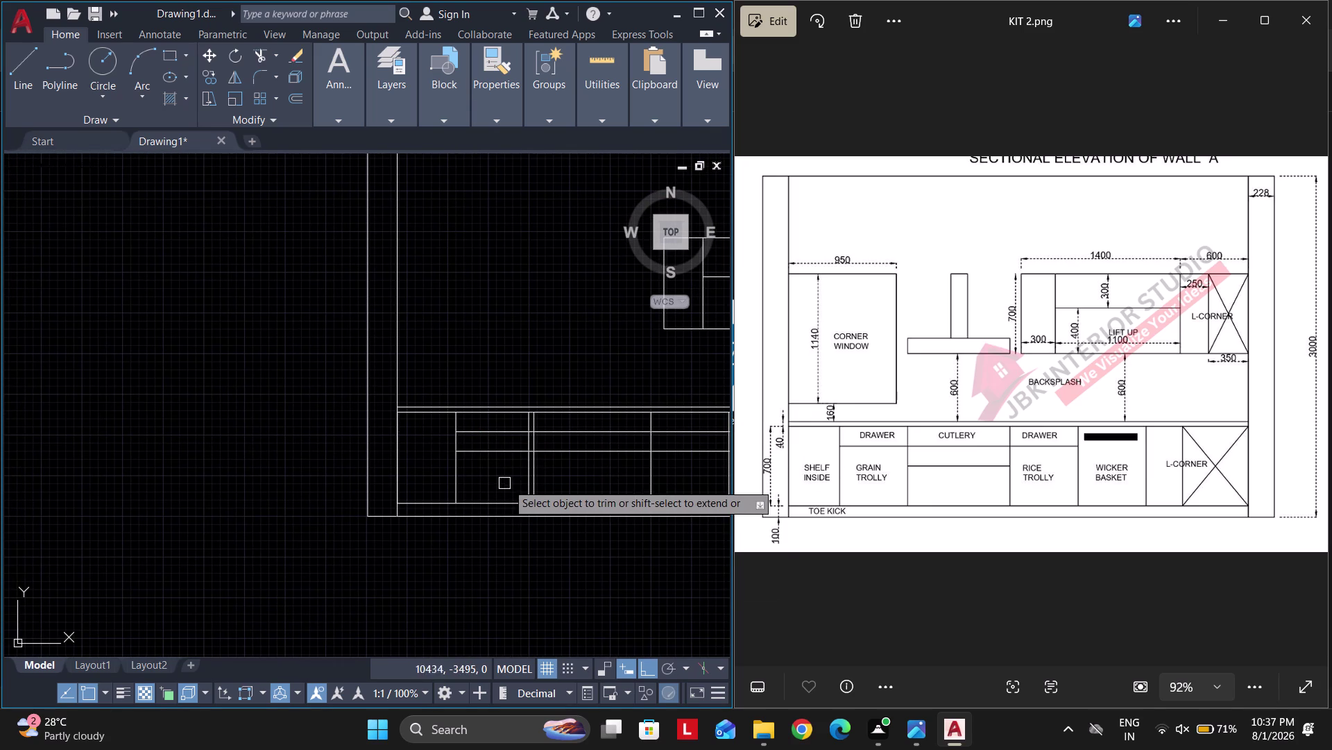
click(505, 451)
middle_drag(606, 492, 550, 500)
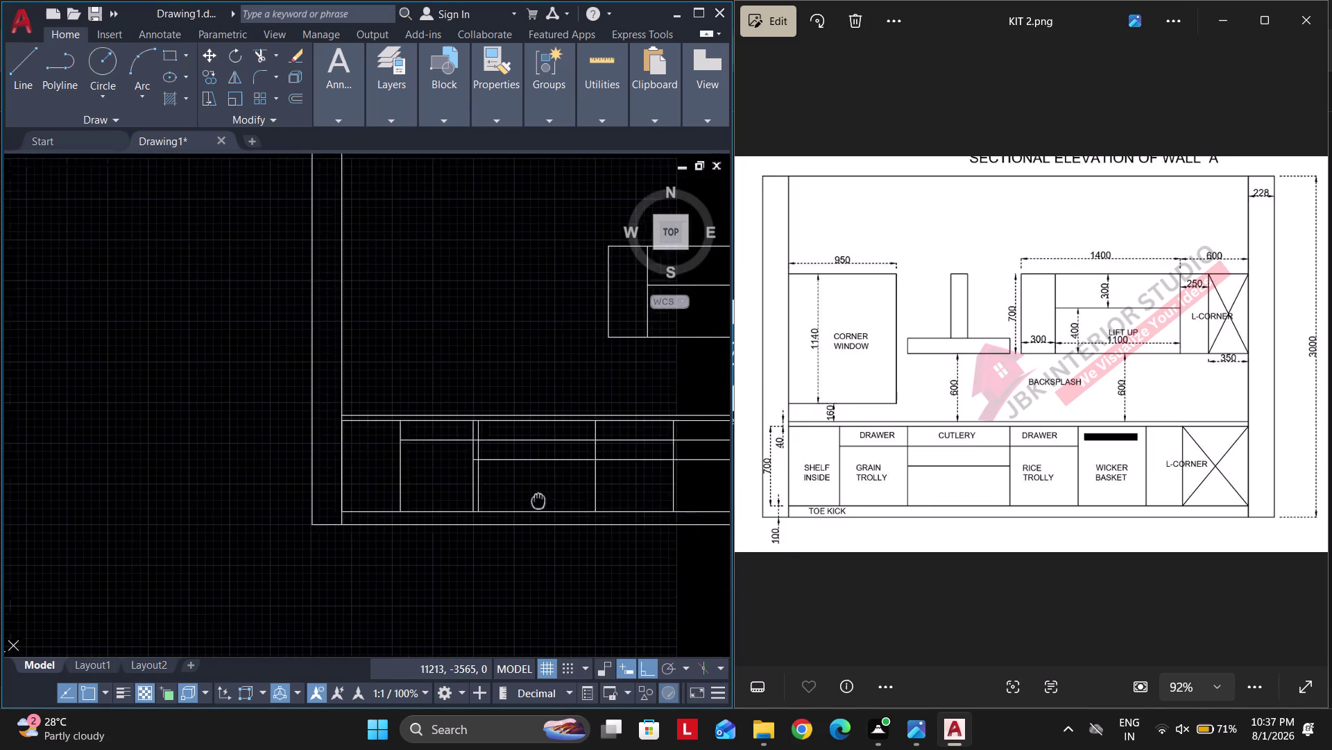
middle_drag(550, 501, 514, 497)
scroll(up, 3)
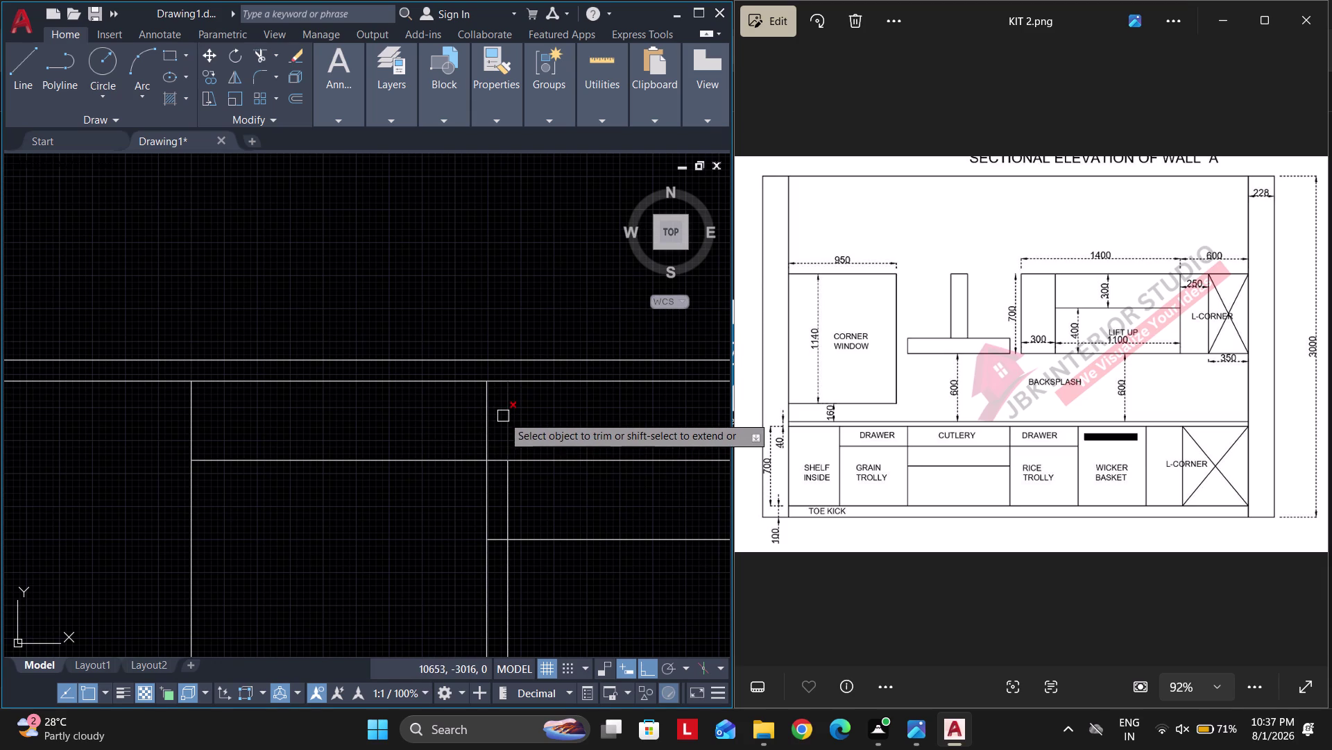
click(510, 423)
click(508, 480)
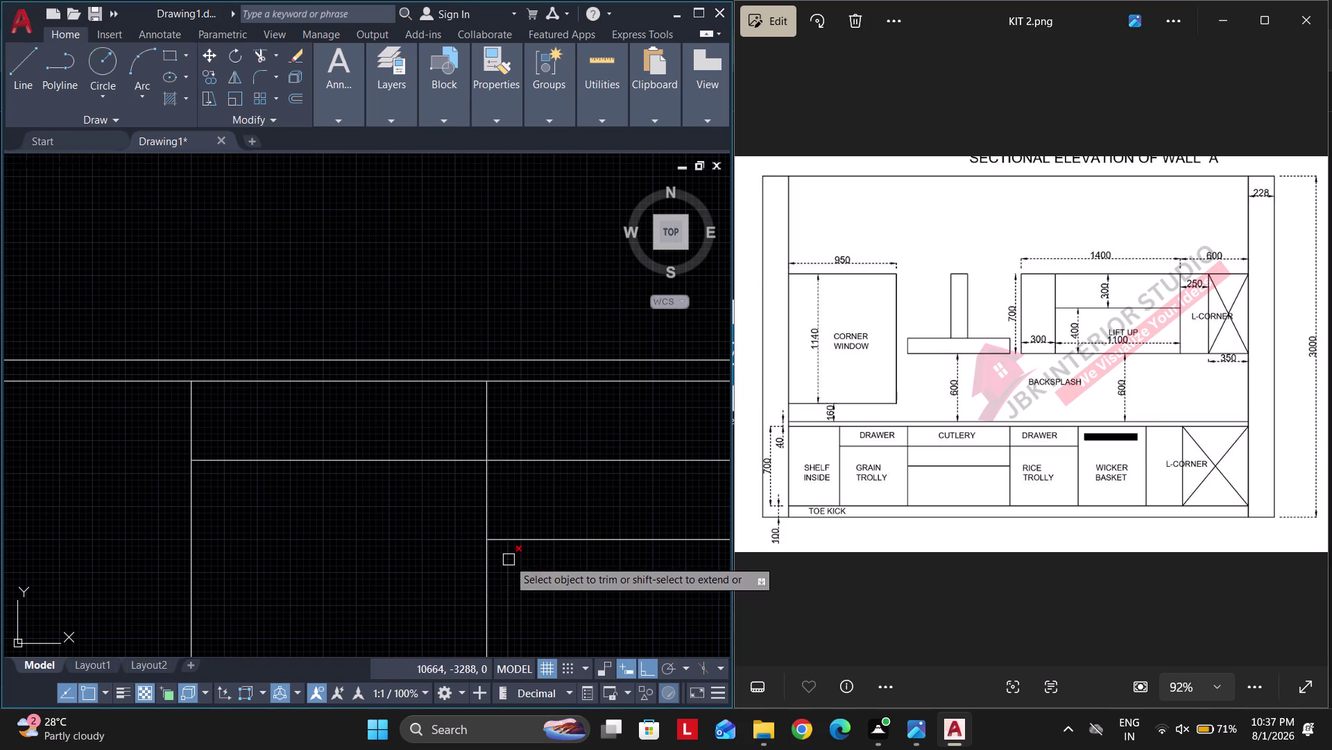
click(508, 559)
scroll(down, 3)
middle_drag(565, 516, 471, 490)
middle_drag(567, 476, 477, 484)
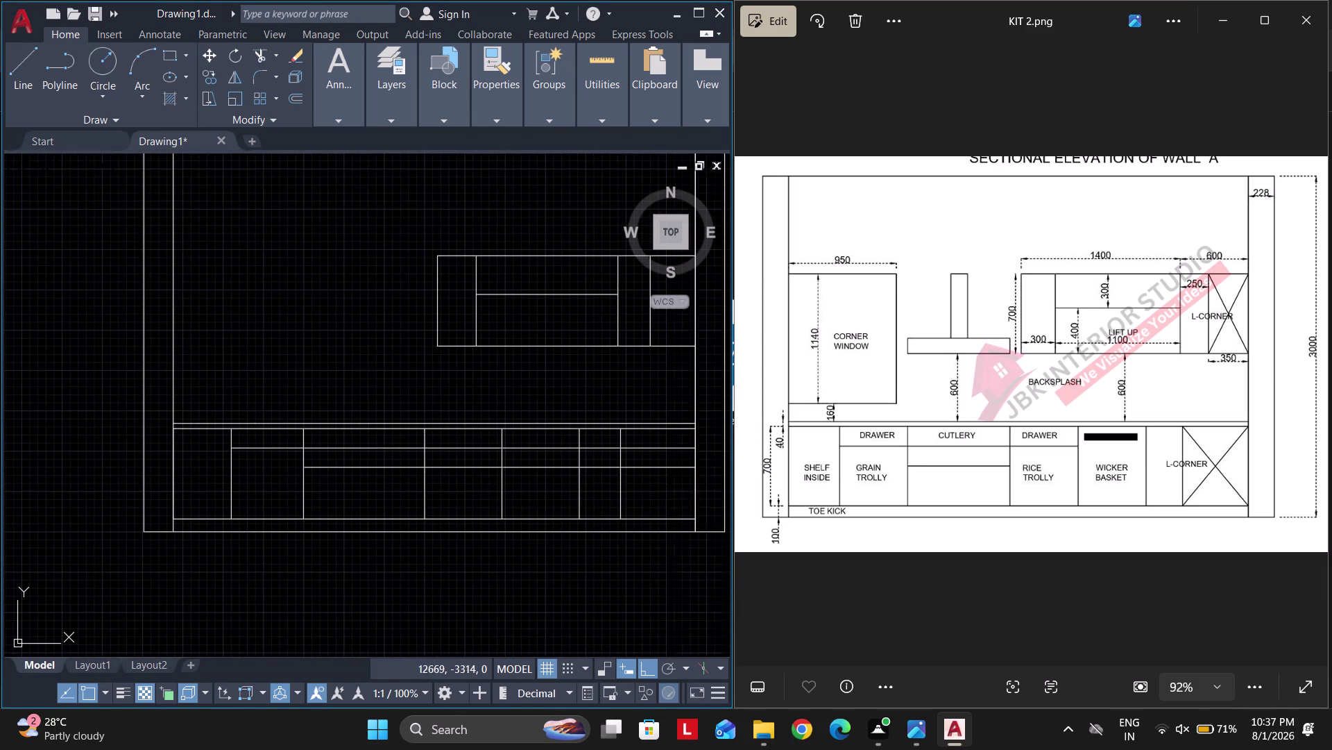
Trim the leftover drawer line pieces in the right-hand base cabinets.
click(482, 470)
click(542, 471)
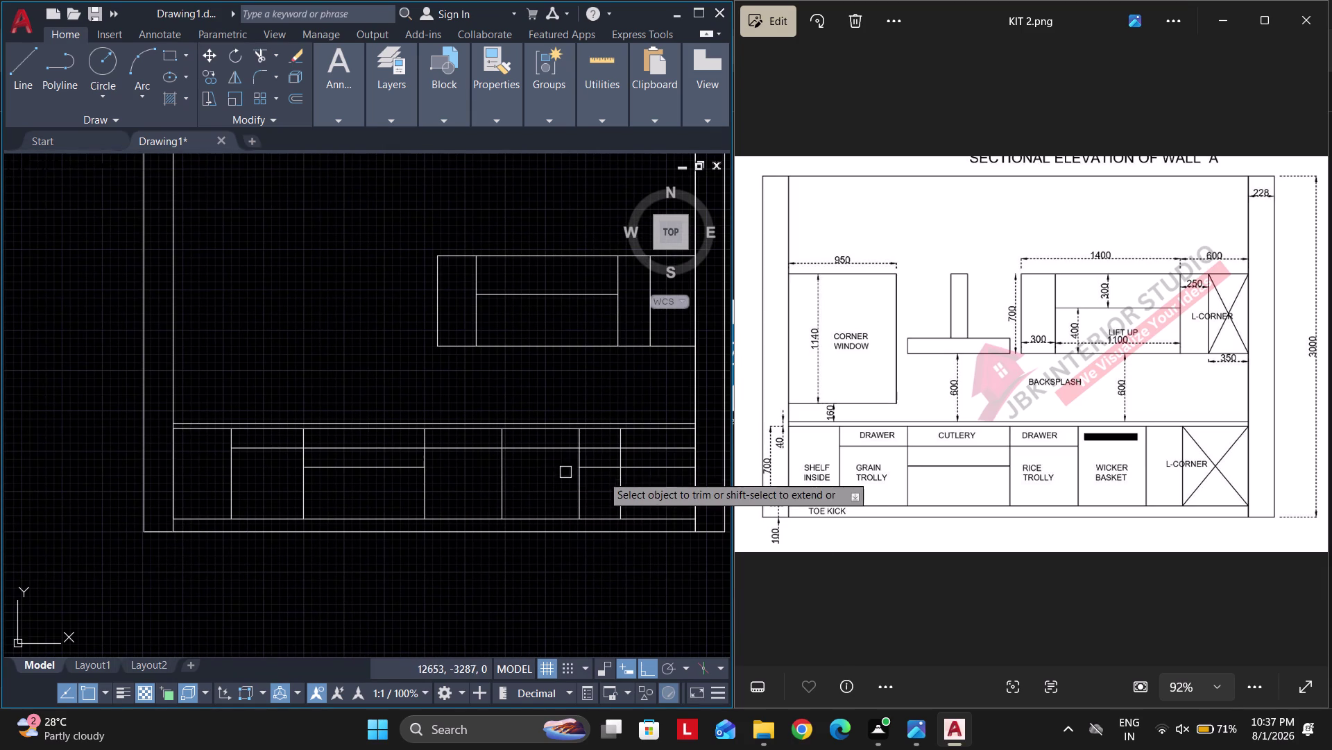
click(606, 471)
click(634, 469)
click(645, 452)
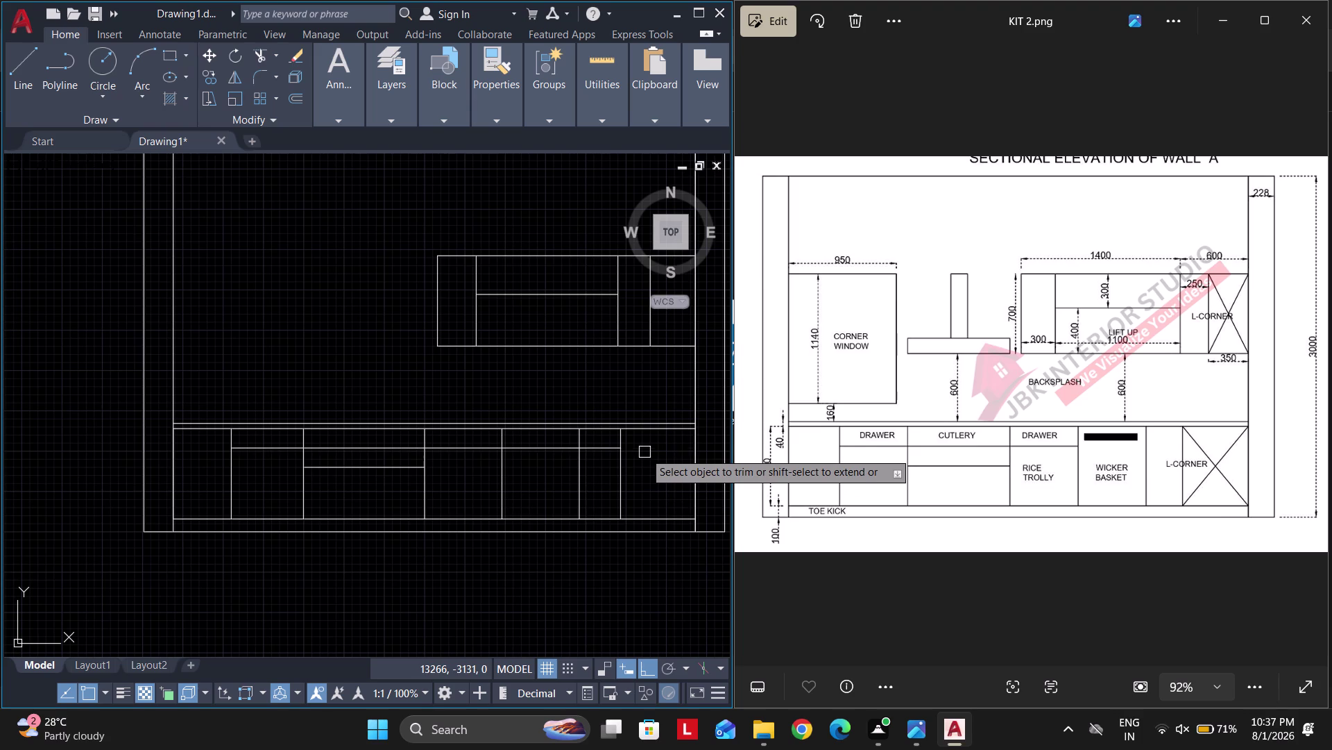
click(597, 449)
click(537, 448)
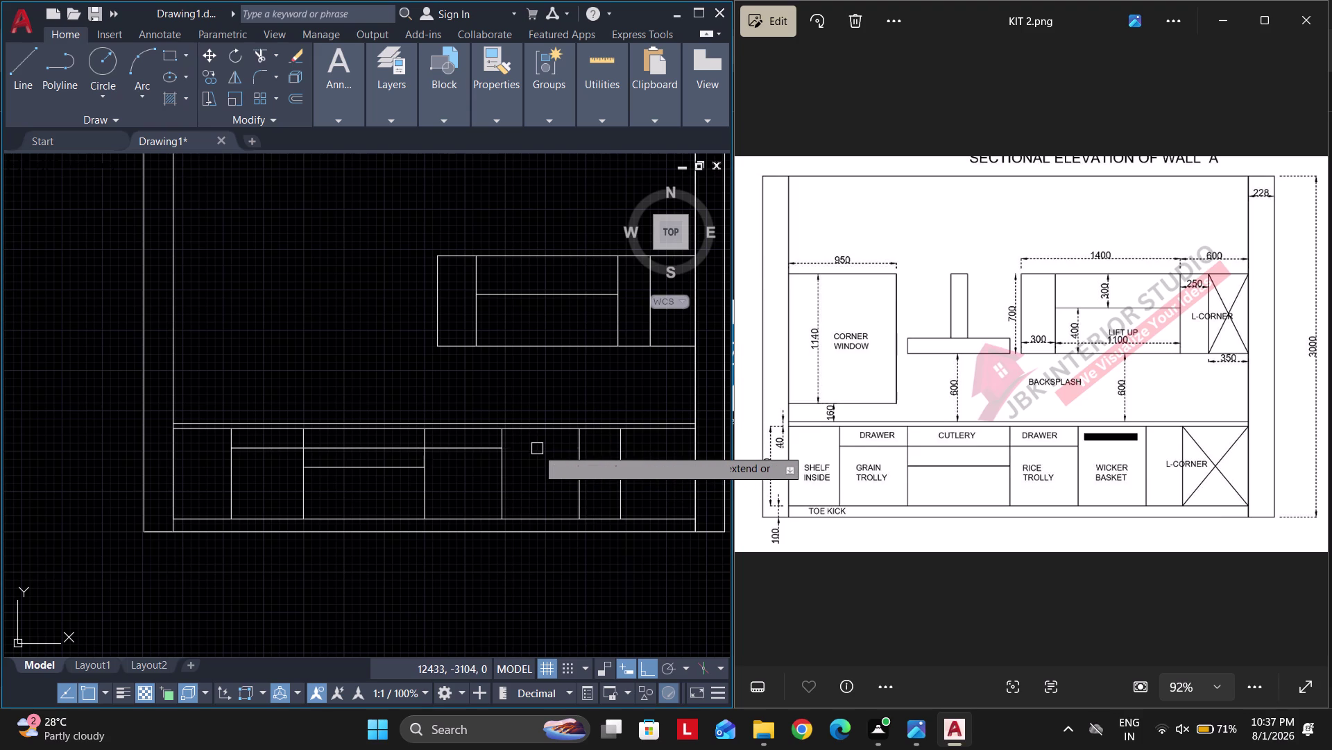
scroll(down, 3)
key(space)
middle_drag(437, 418, 464, 418)
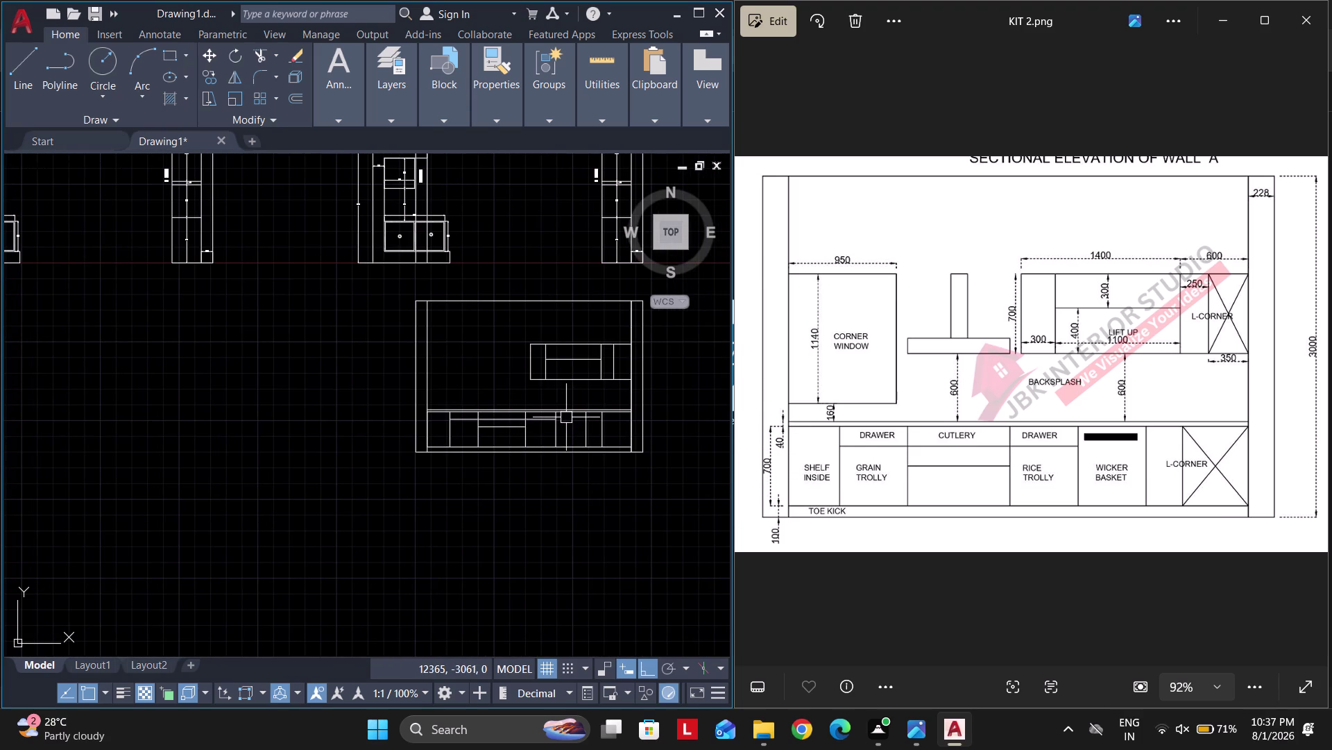
Place a vertical construction line through a Wall A plan point, then delete it.
text(XL V)
key(space)
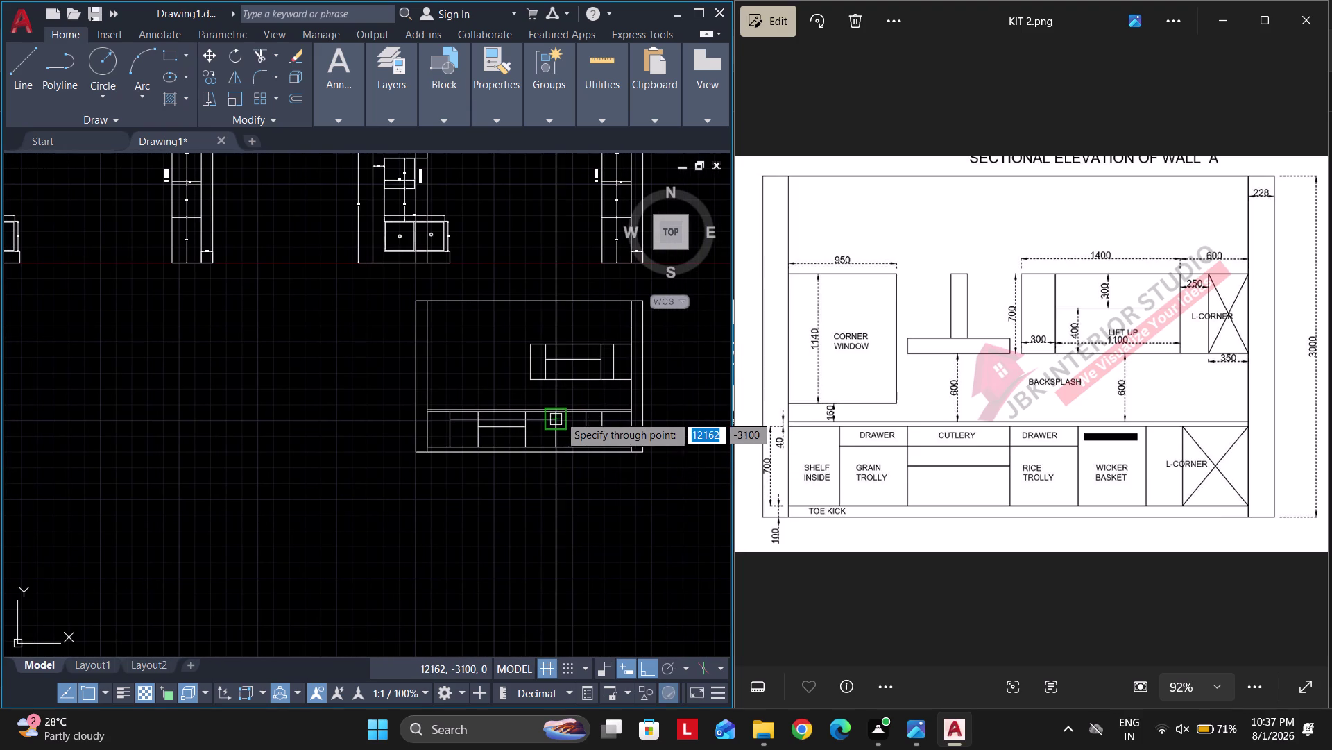
middle_drag(559, 414, 548, 576)
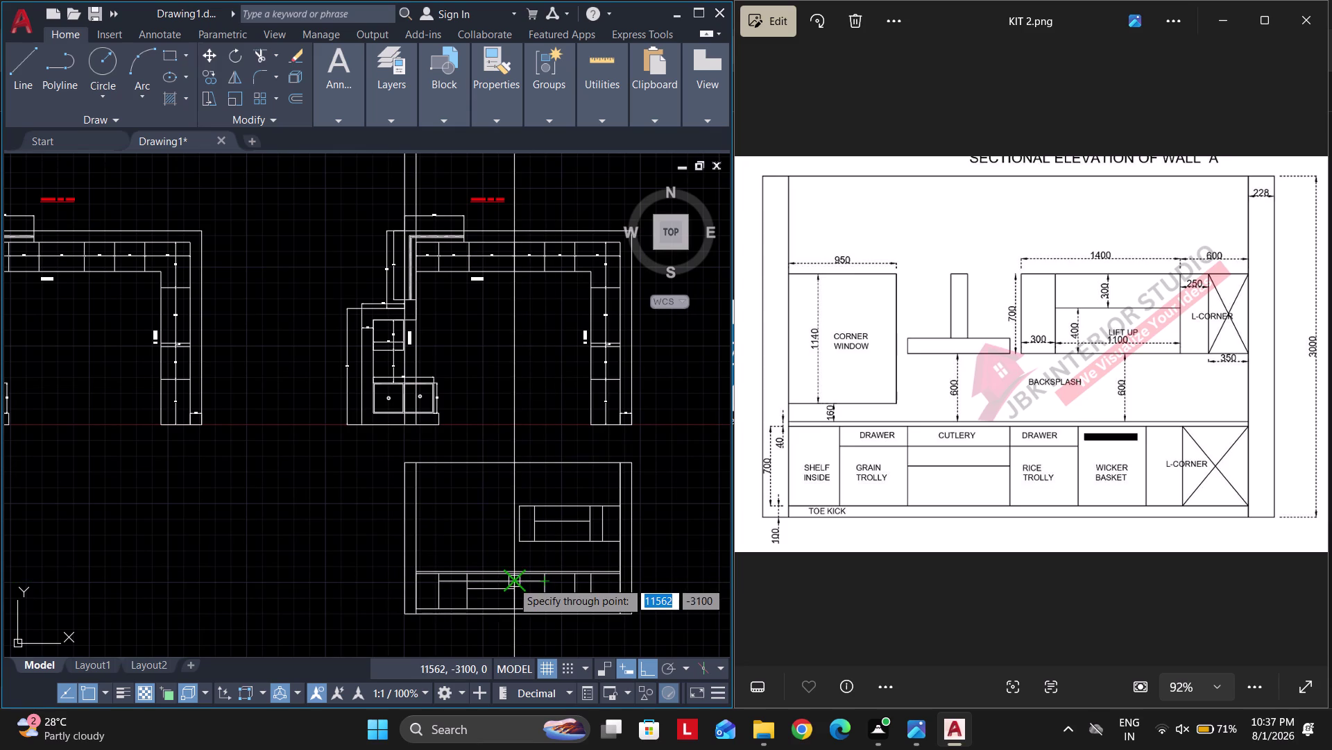
click(464, 576)
key(Escape)
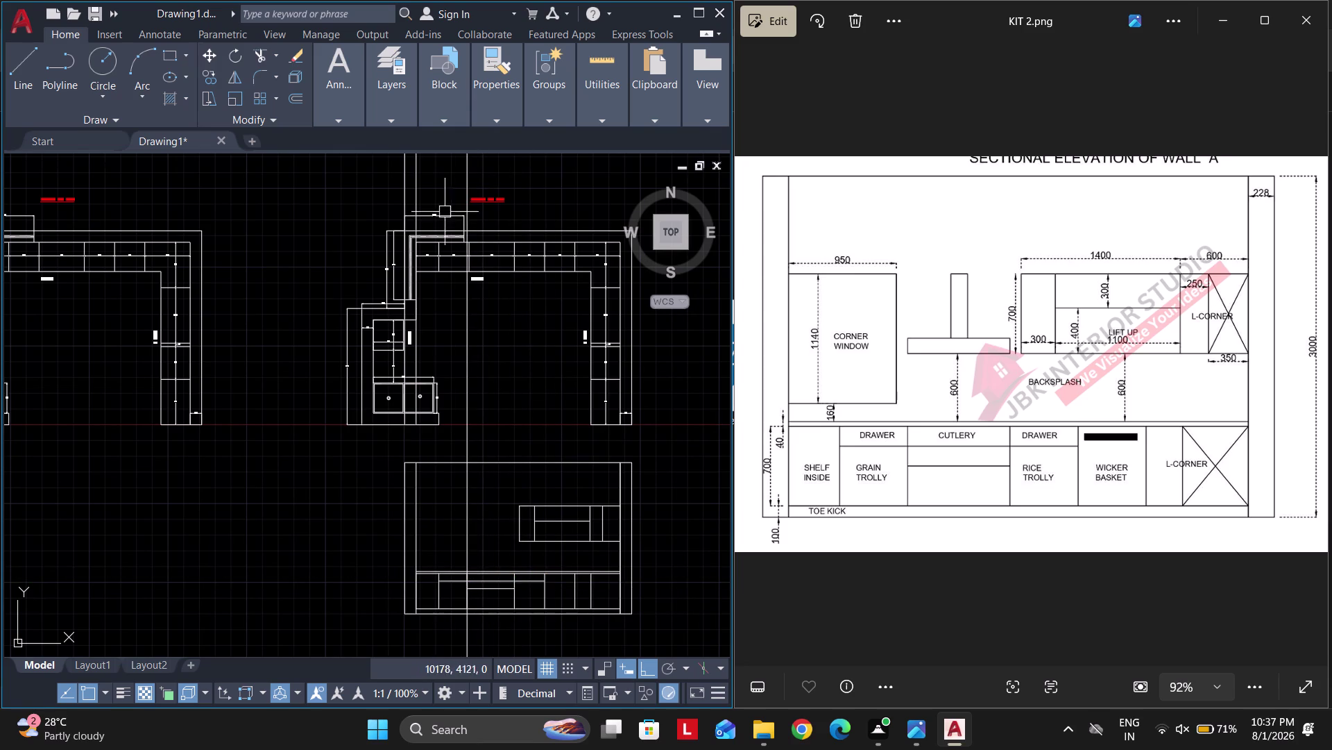
scroll(up, 3)
scroll(up, 3)
click(487, 259)
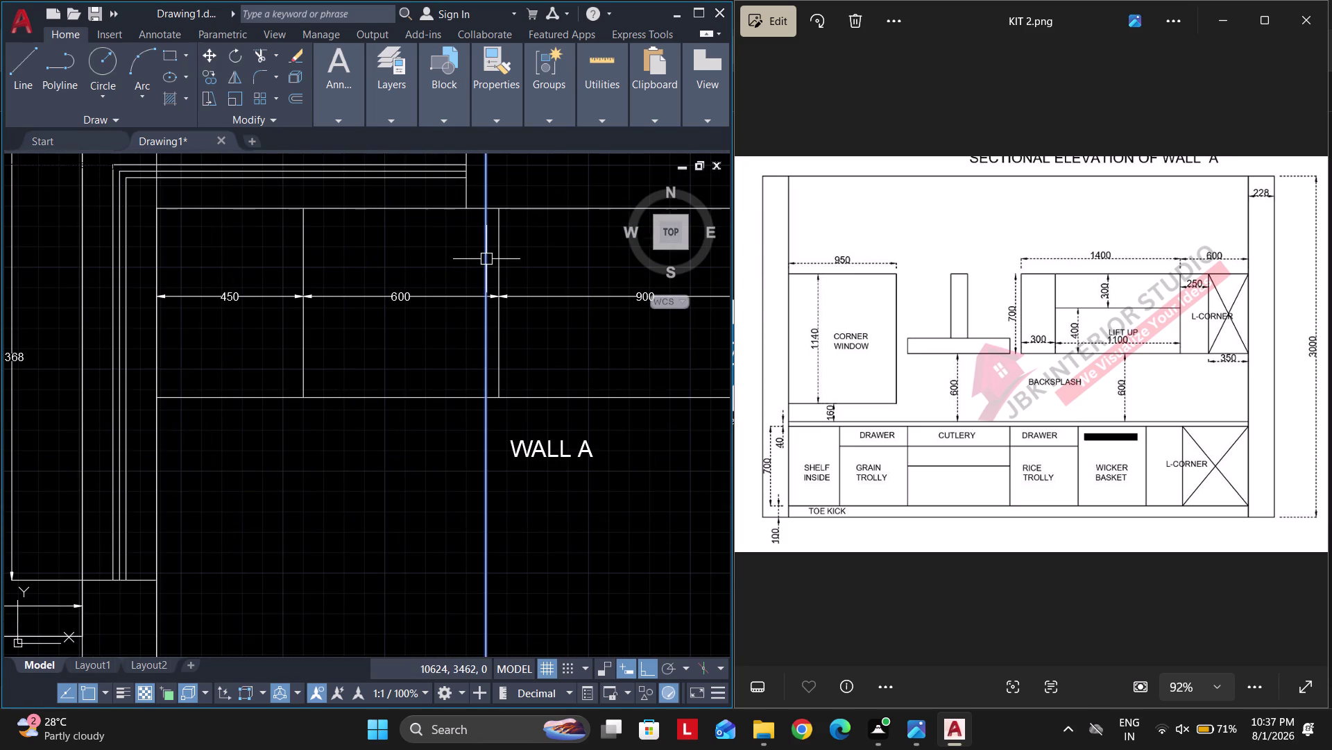
key(Delete)
Draw a diagonal line across the right-end L-corner base cabinet.
scroll(down, 3)
middle_drag(528, 443, 520, 283)
middle_drag(539, 432, 487, 274)
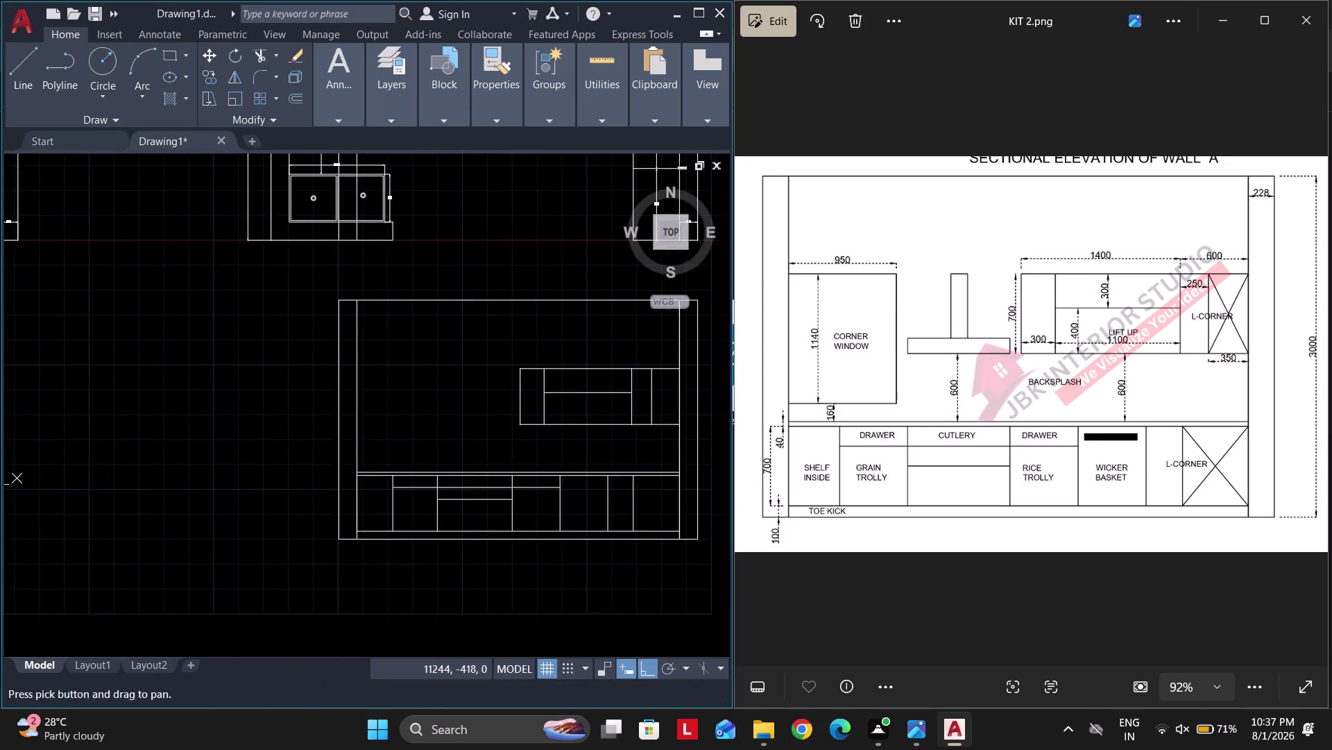
scroll(down, 3)
scroll(up, 3)
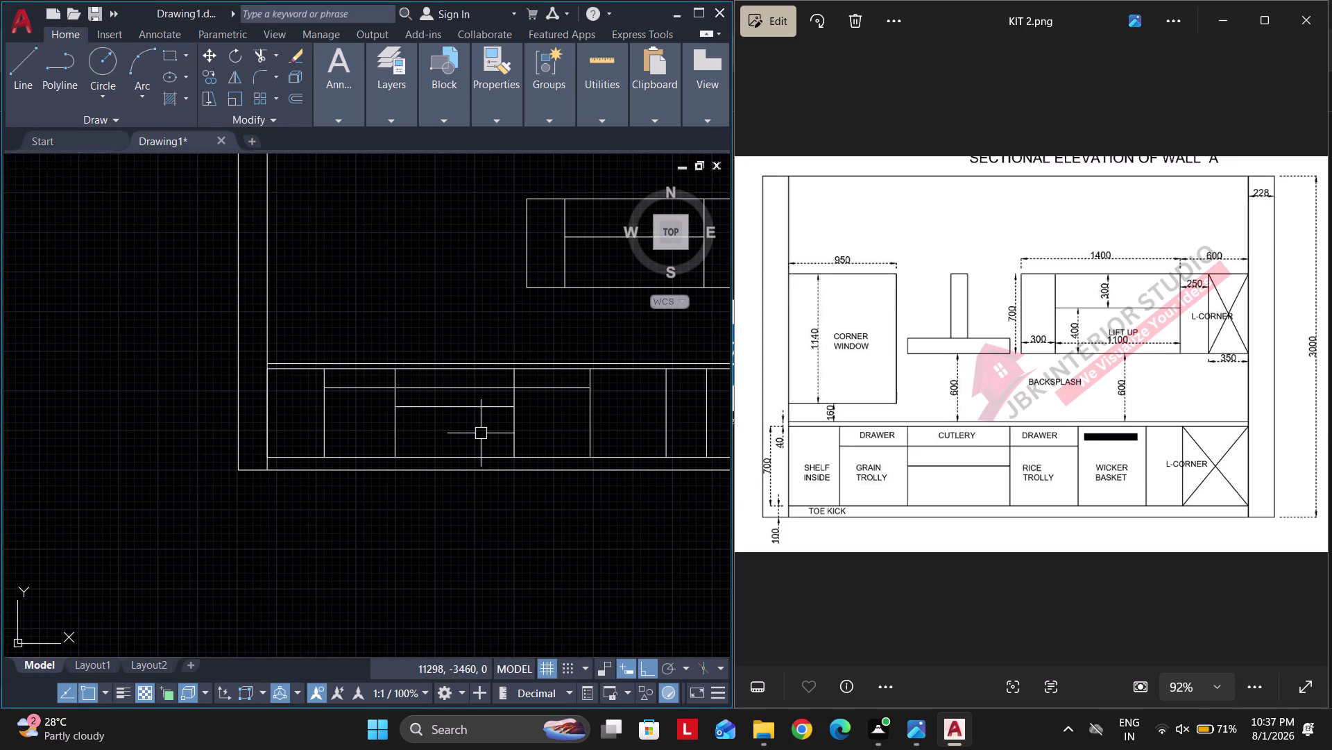
middle_drag(583, 422, 442, 459)
middle_drag(537, 455, 490, 465)
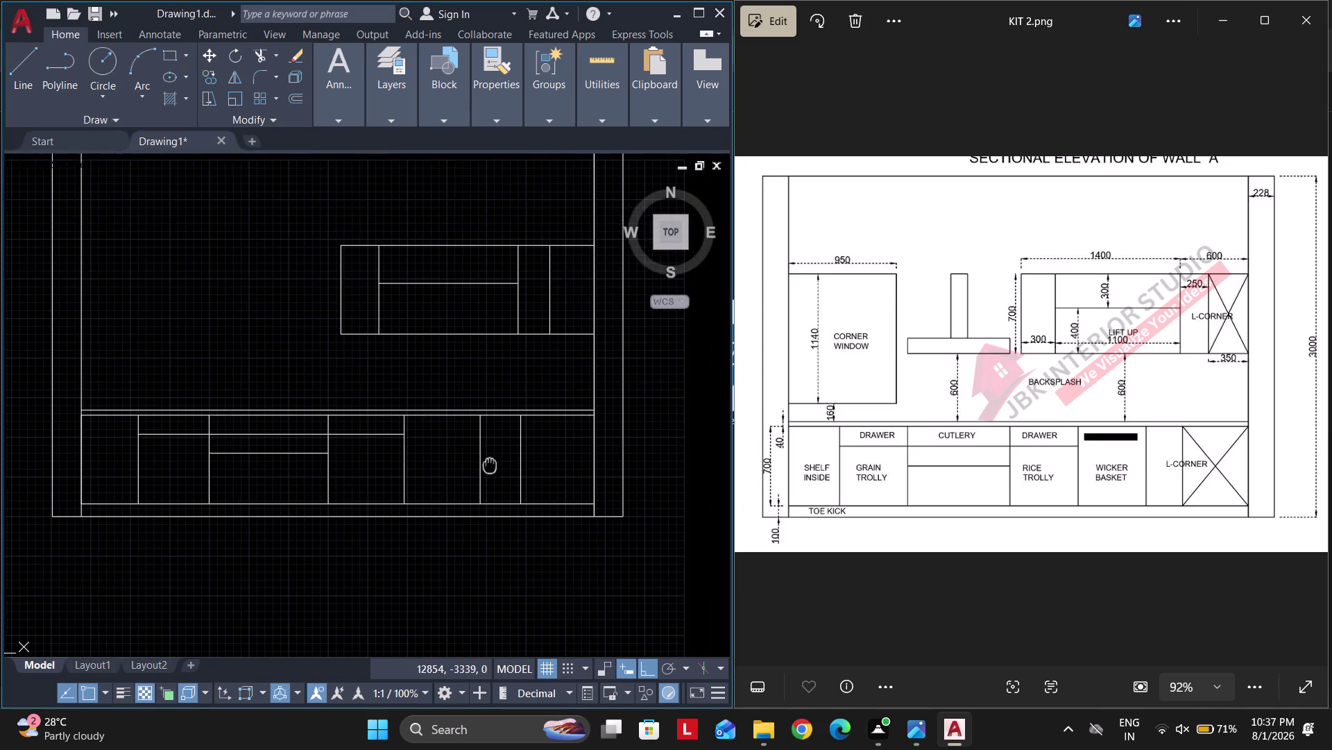
middle_drag(490, 465, 489, 465)
key(l)
key(space)
scroll(up, 3)
click(518, 370)
middle_drag(631, 479, 562, 436)
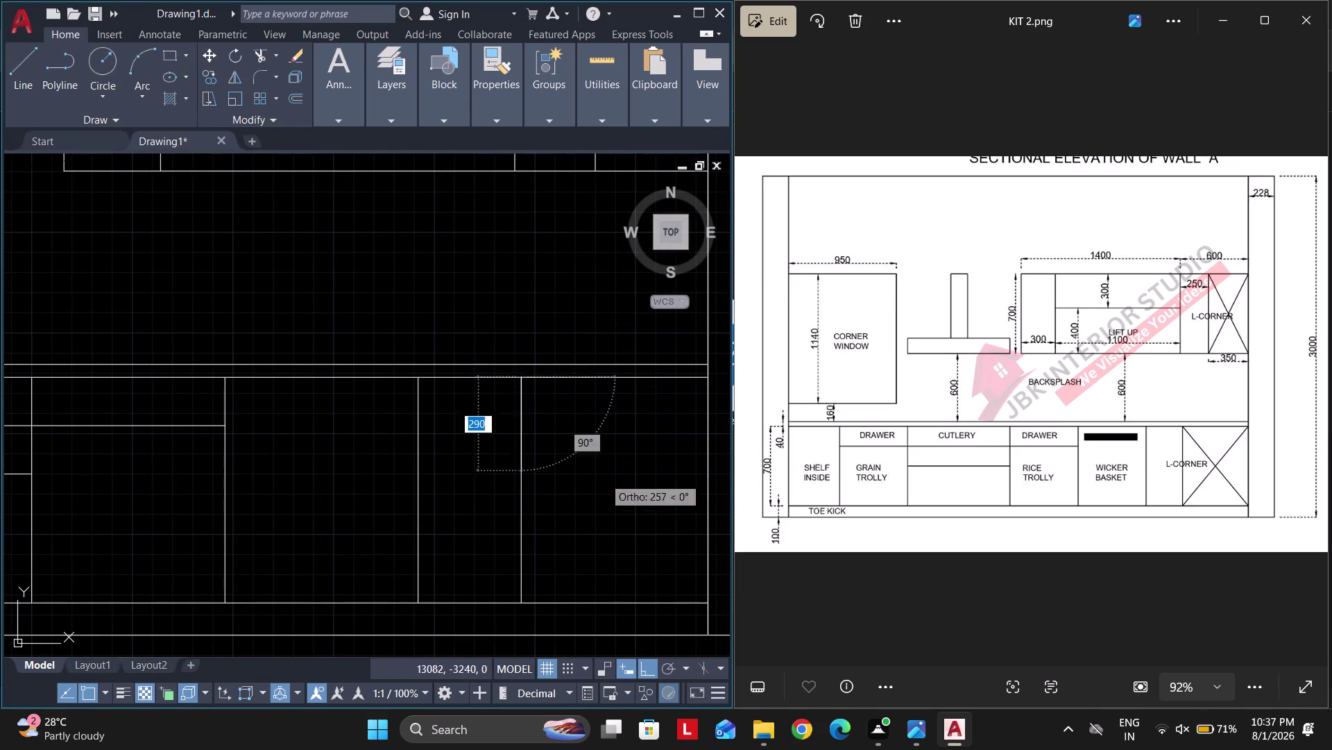
middle_drag(562, 436, 553, 409)
click(714, 608)
middle_drag(621, 554, 532, 477)
key(space)
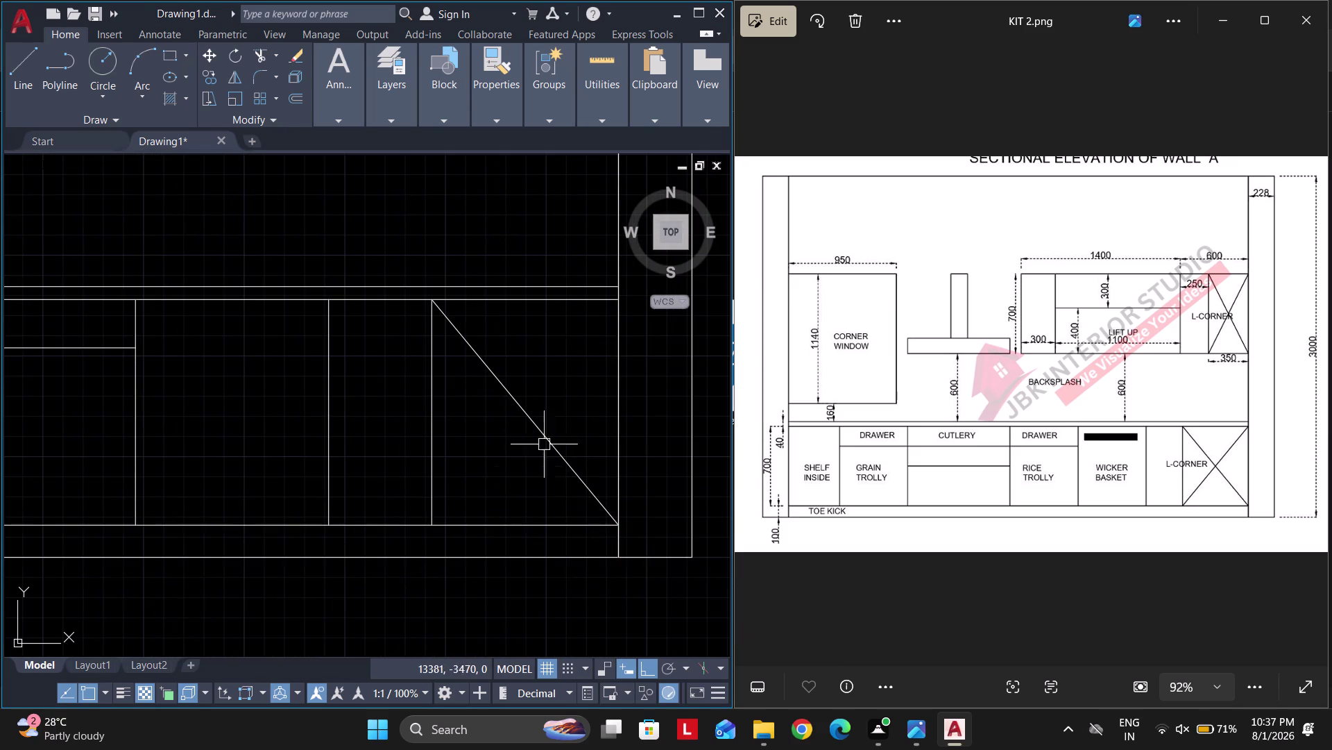
key(space)
Draw the second diagonal to complete the cross on the corner cabinet.
click(619, 300)
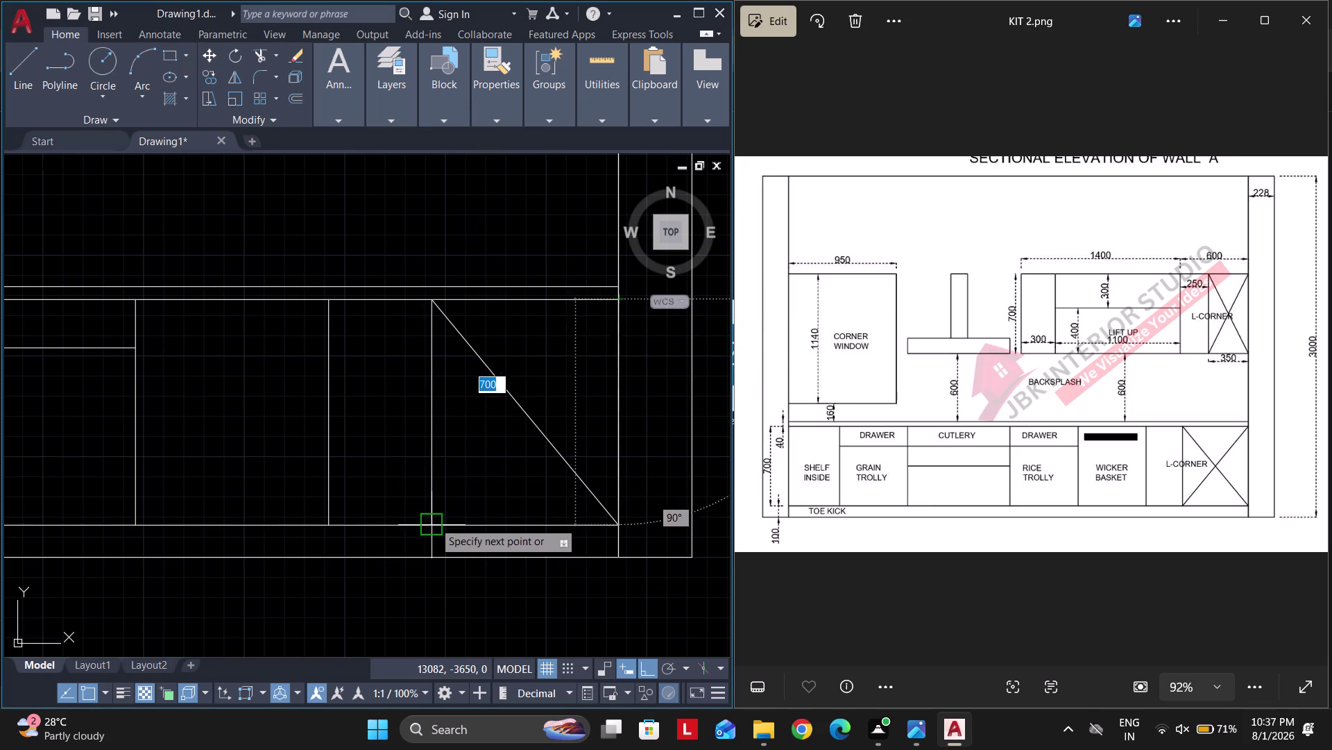
click(434, 522)
key(space)
scroll(down, 3)
middle_drag(436, 469, 437, 468)
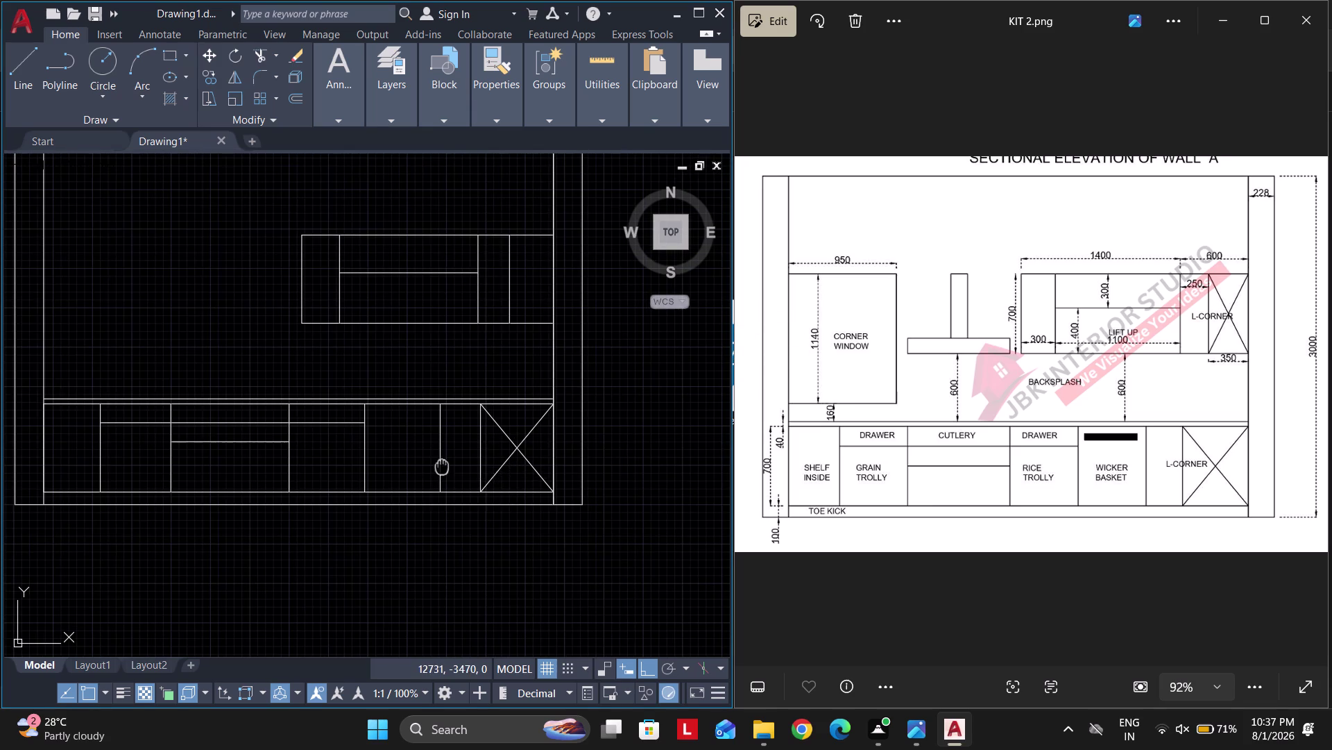
middle_drag(438, 469, 621, 454)
middle_drag(429, 501, 530, 501)
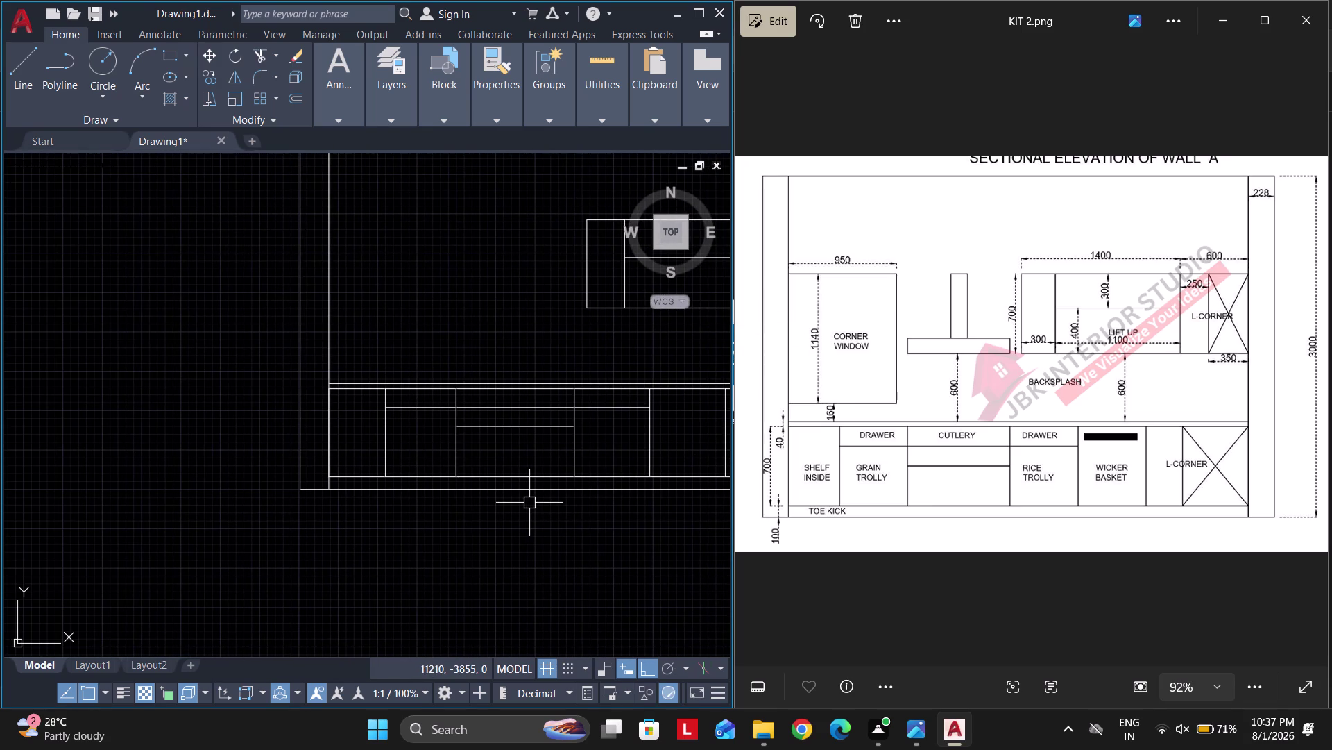
scroll(down, 3)
scroll(up, 3)
Offset the counter top line 160 upward for the window sill.
text(O)
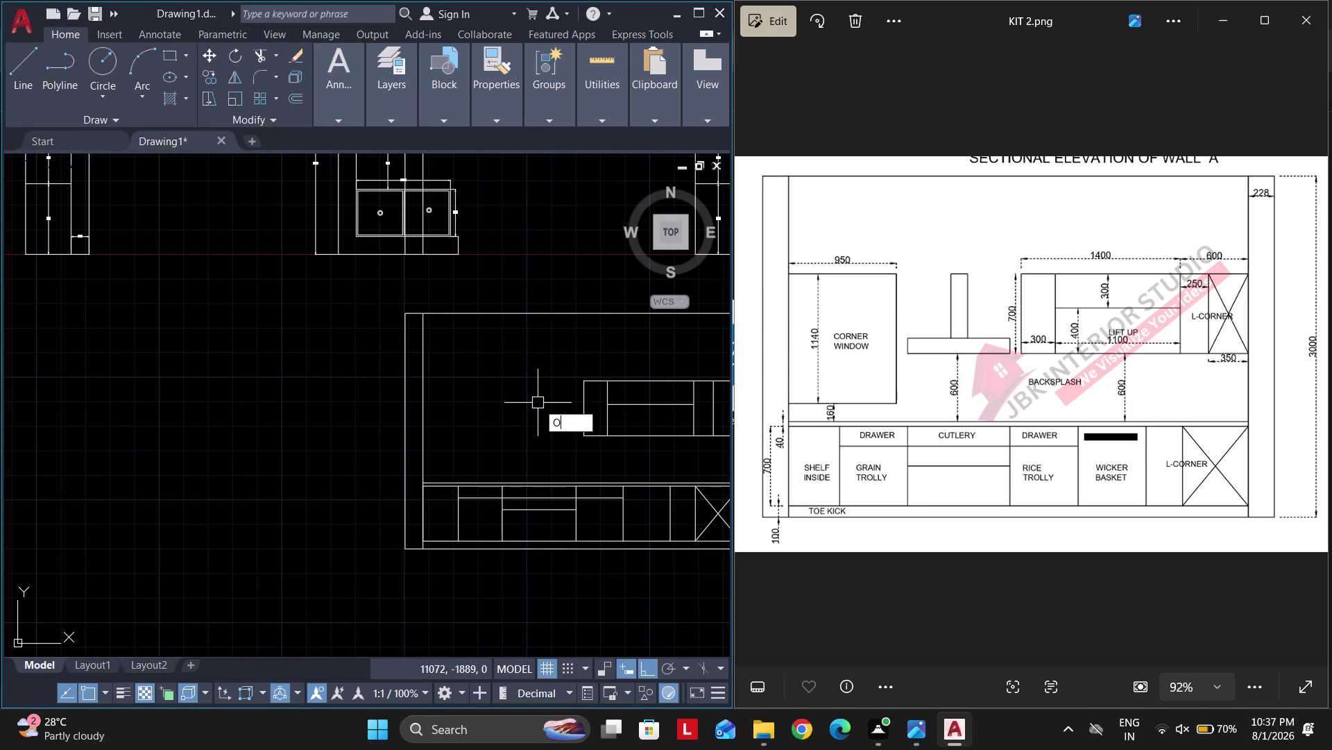
key(space)
text(160)
key(Return)
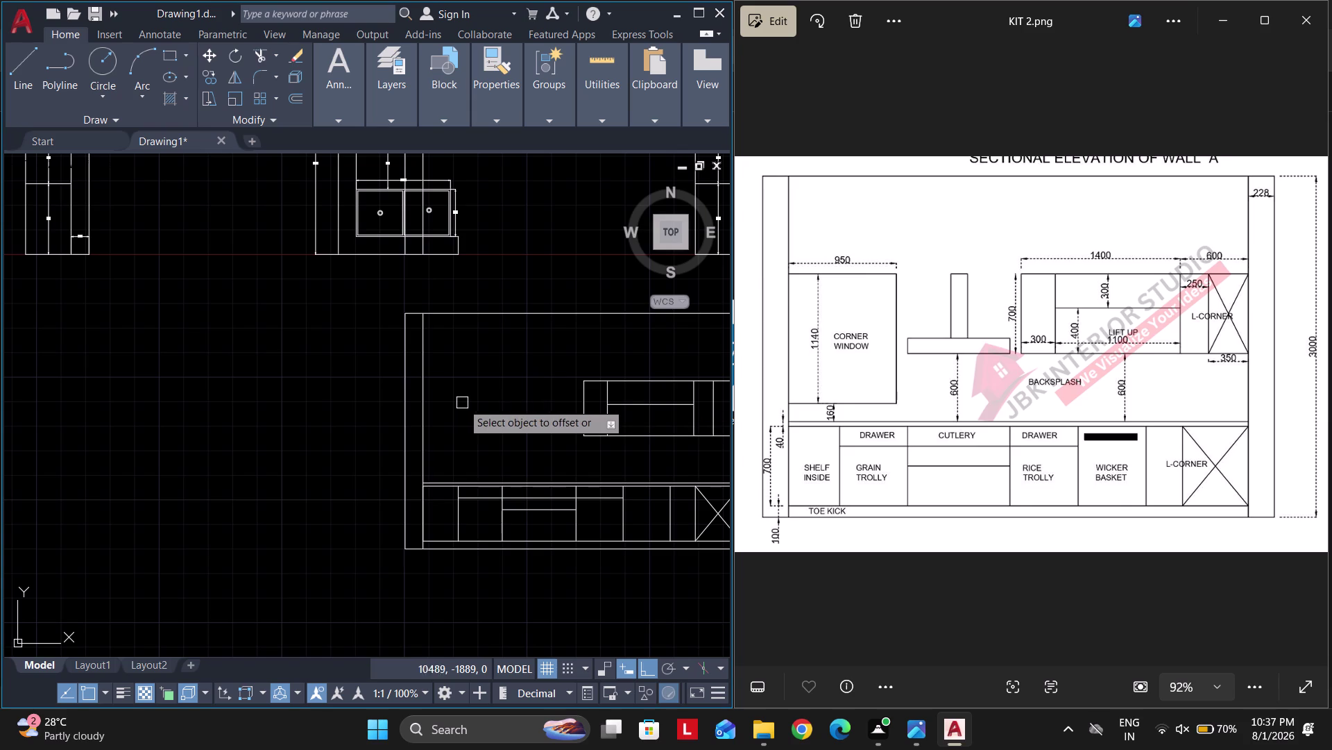
scroll(up, 3)
click(476, 473)
click(465, 421)
key(space)
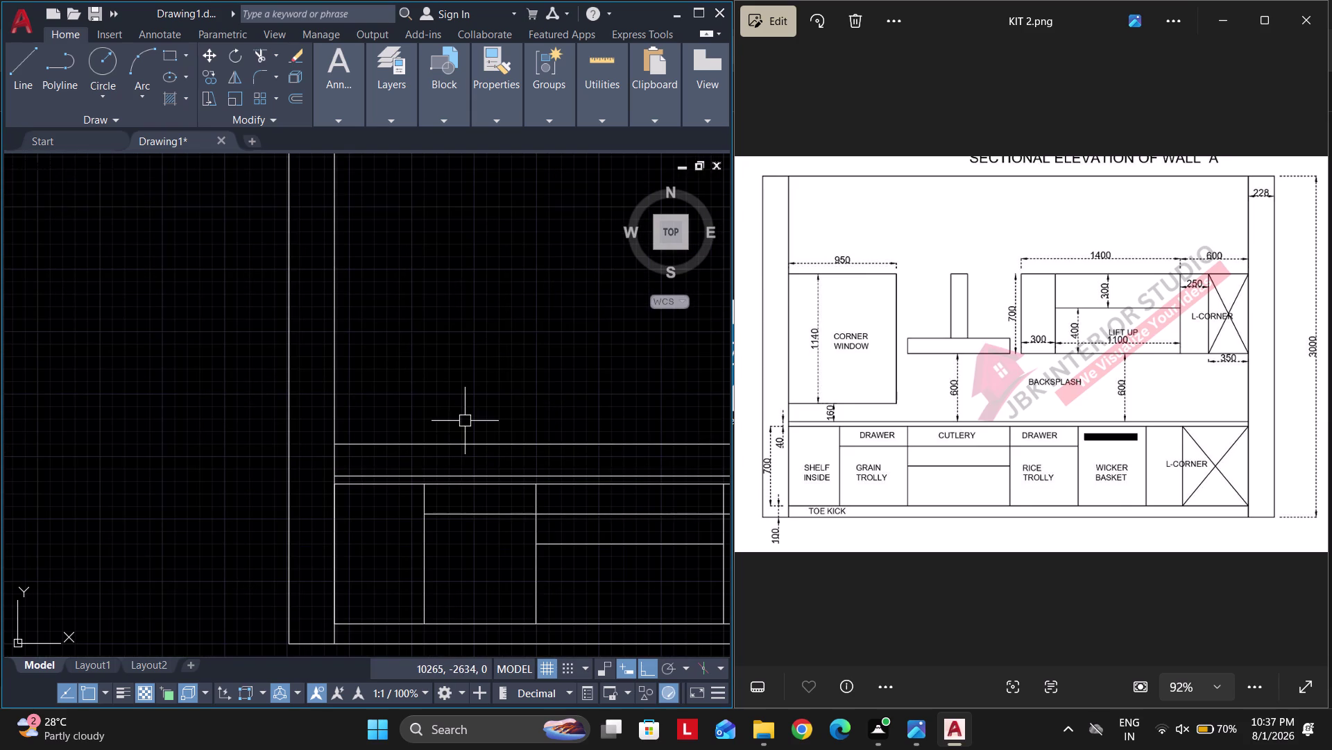
Offset the wall's left line 950 to the right for the window side.
key(space)
text(950)
key(Return)
scroll(down, 3)
middle_drag(581, 366, 426, 477)
click(367, 421)
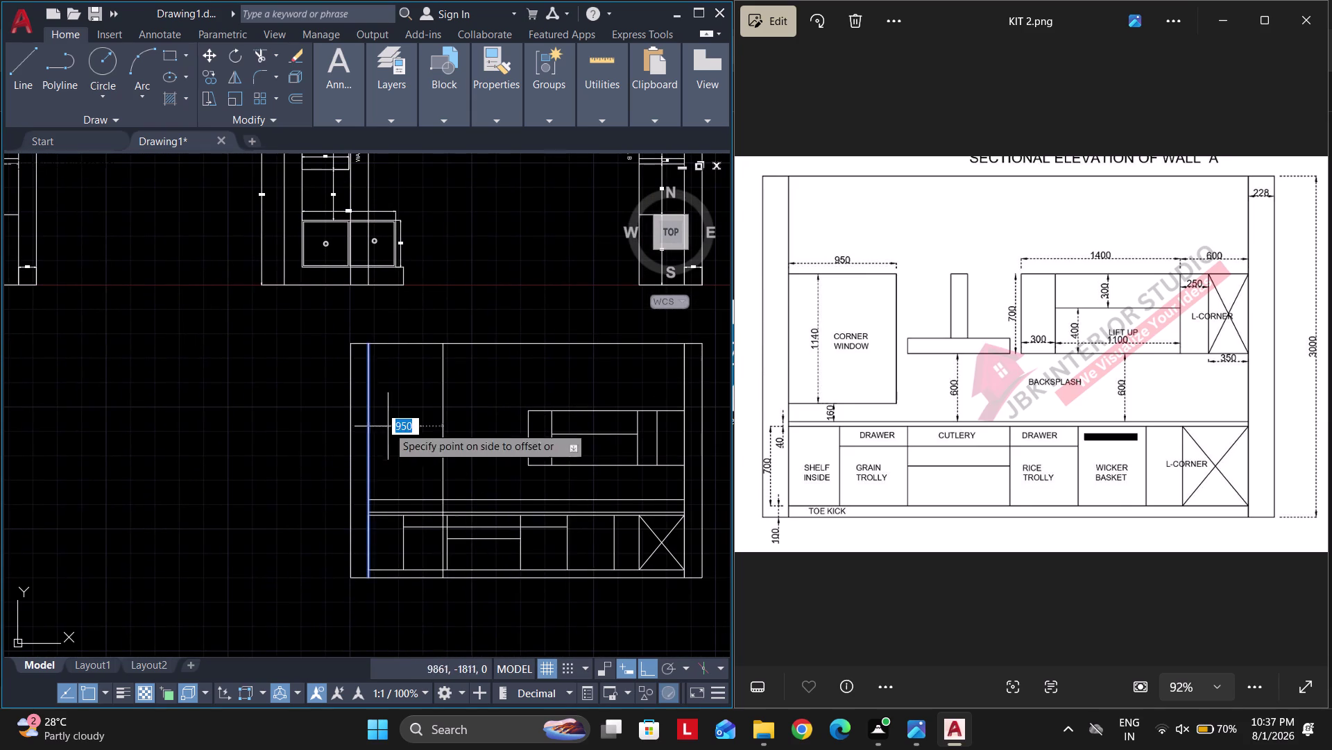
click(426, 431)
key(space)
Offset the sill line 1140 upward to form the window top.
key(space)
text(1140)
key(Return)
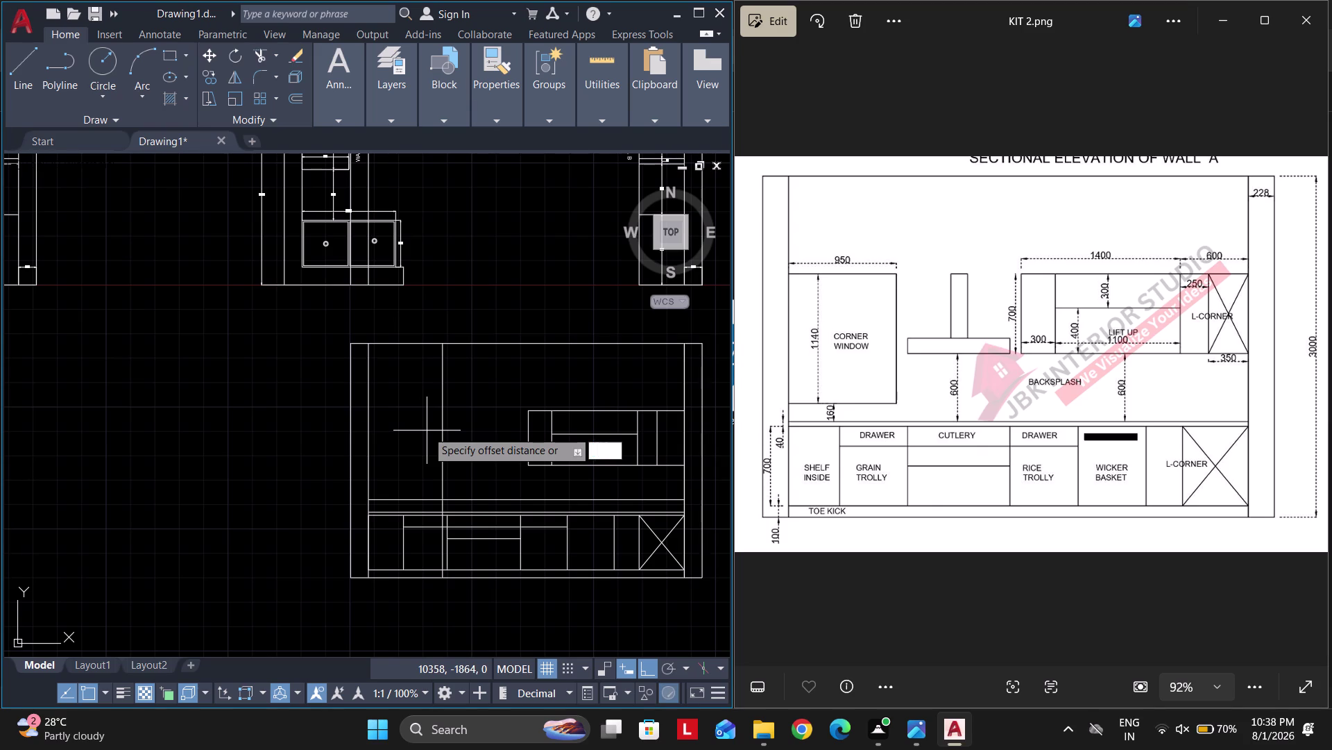
click(417, 497)
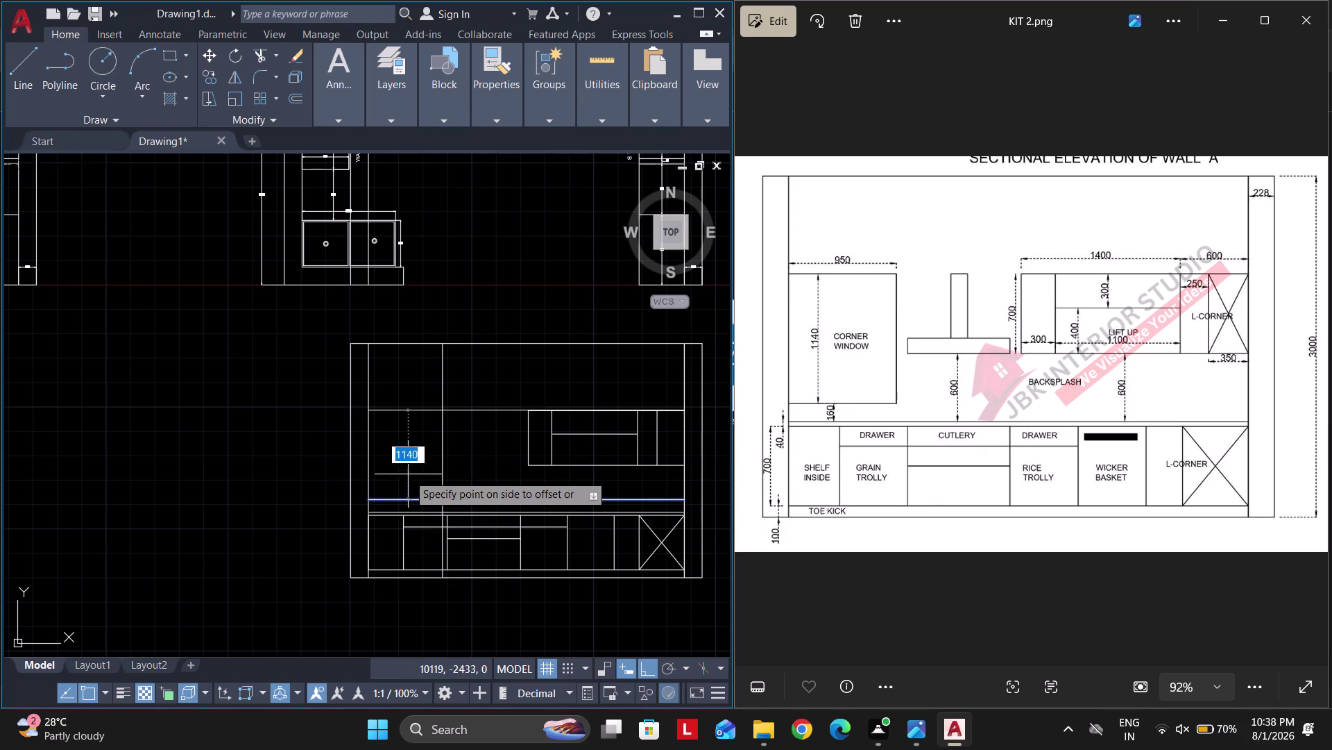
click(408, 474)
key(space)
Trim the overhanging lines around the window and delete the leftover vertical line.
text(TR)
key(space)
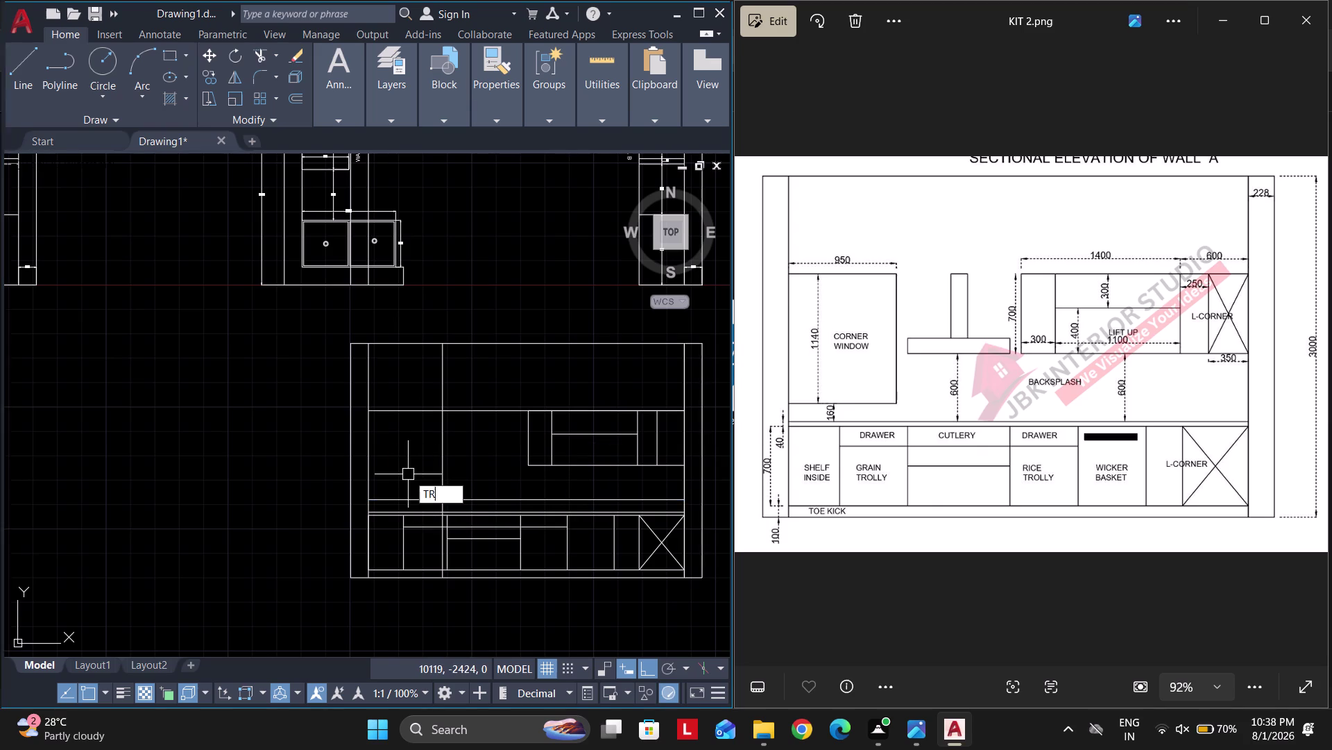
click(438, 389)
click(465, 409)
scroll(up, 3)
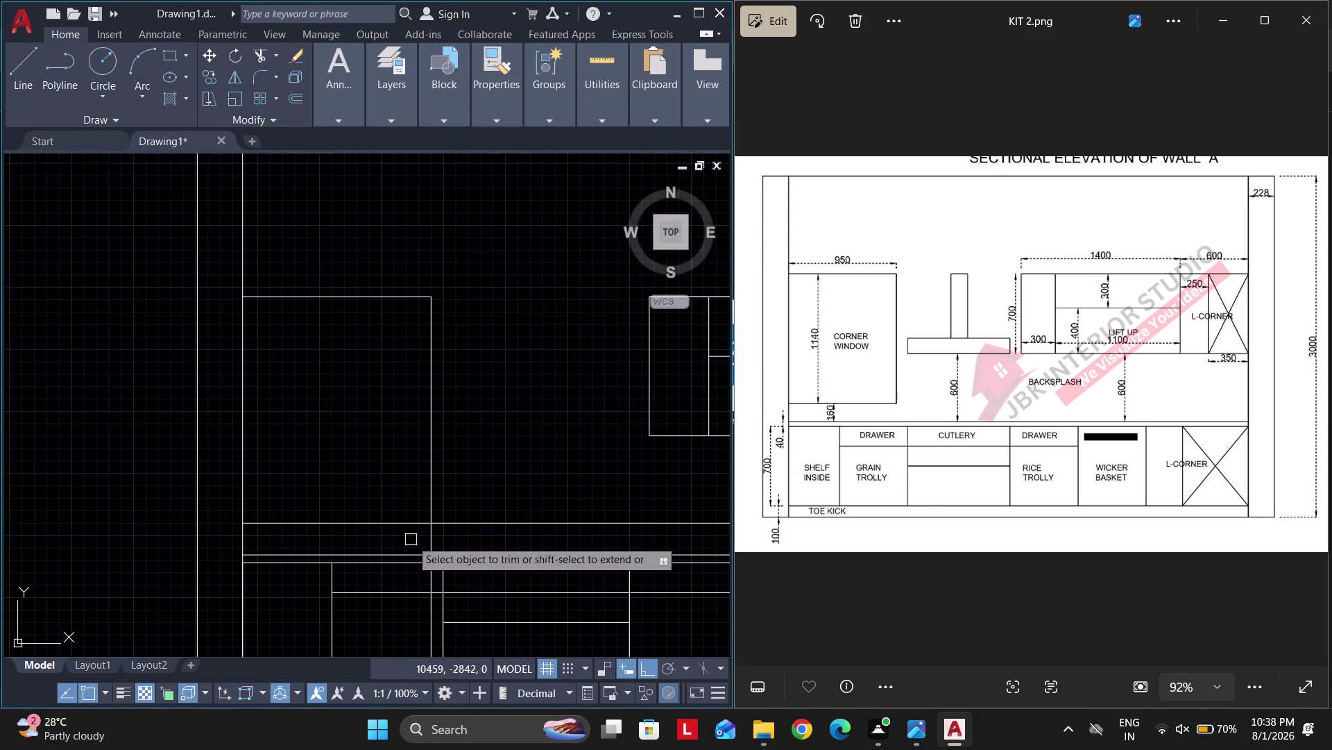
drag(415, 538, 462, 499)
key(space)
click(433, 576)
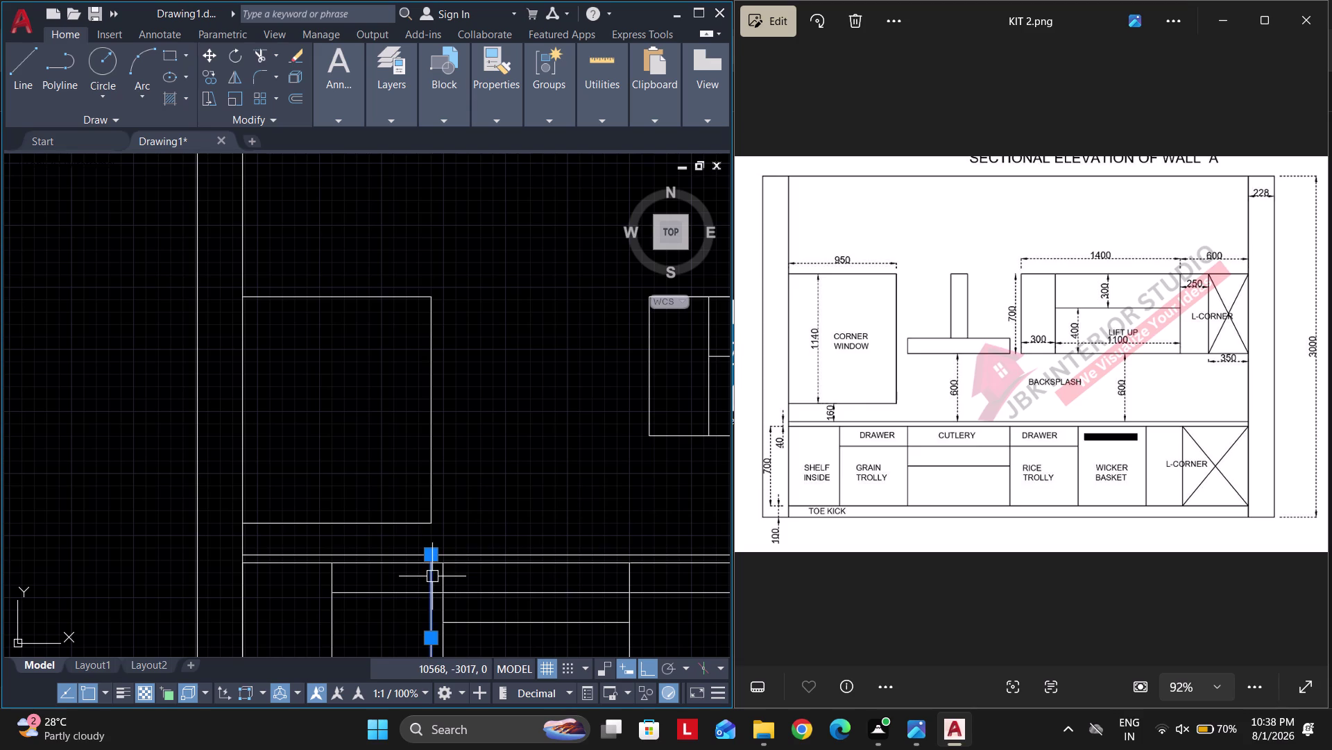
key(Delete)
scroll(down, 3)
scroll(up, 3)
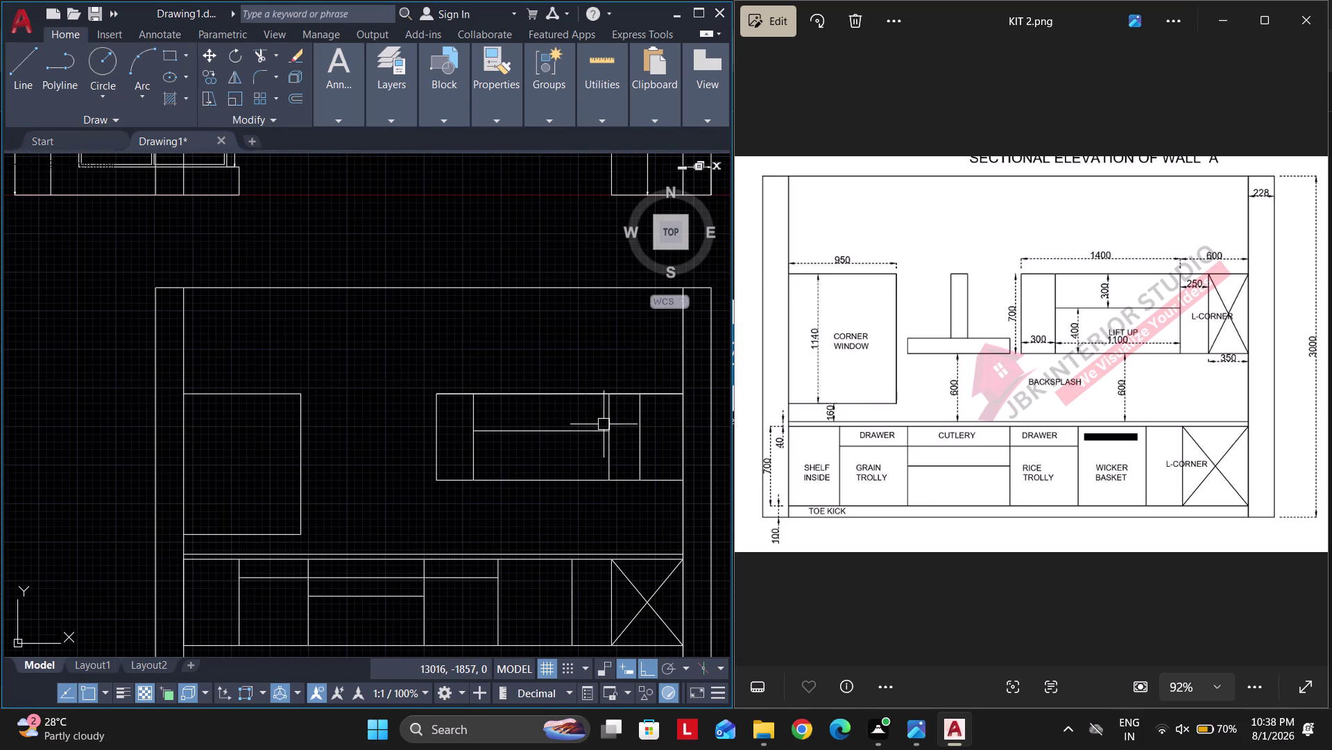
Replace the wall cabinet's top lines with a single new top line.
click(401, 353)
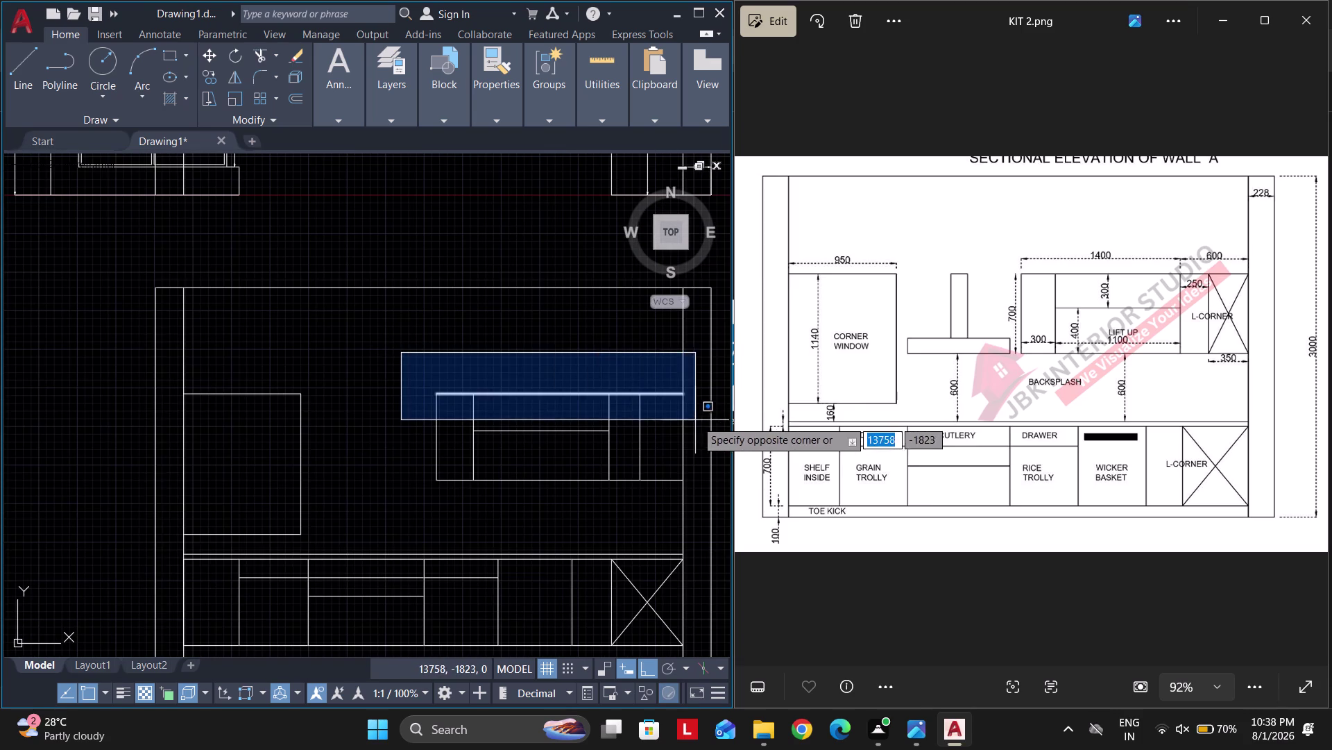
click(697, 420)
key(Delete)
key(l)
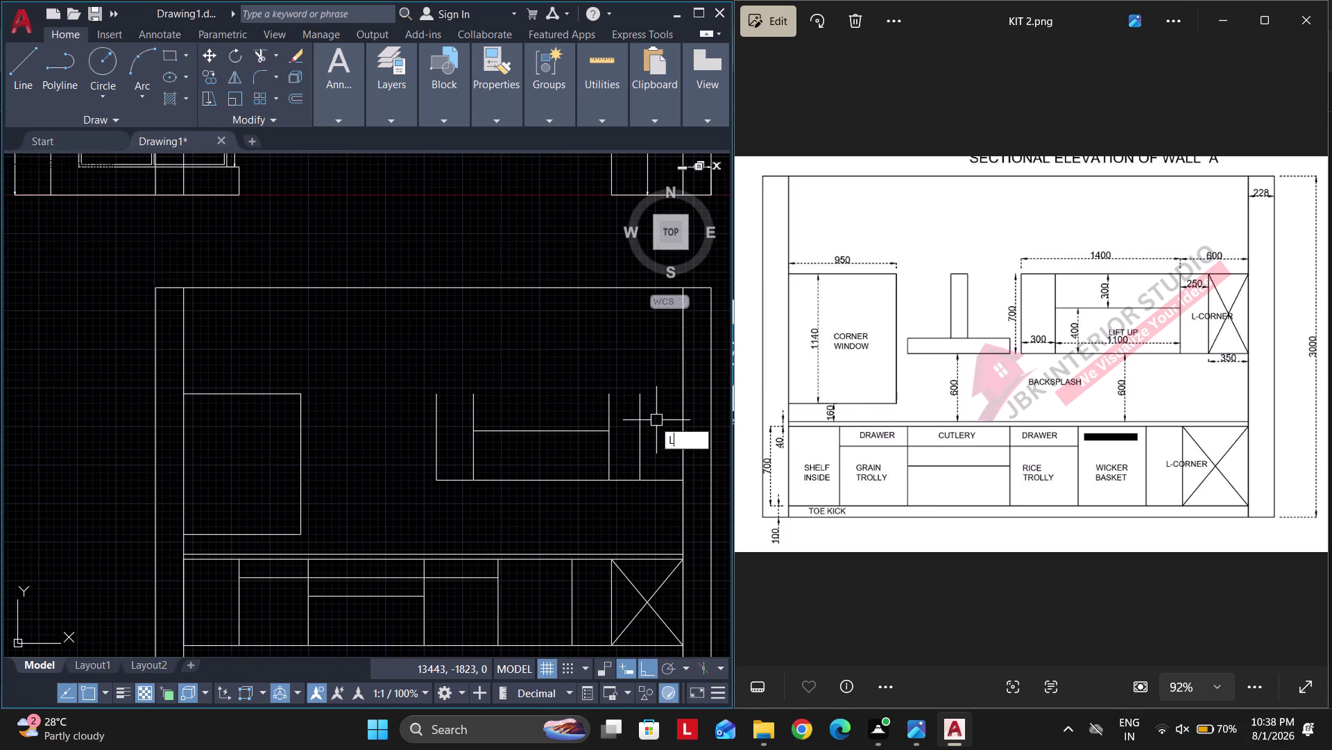
key(space)
click(433, 392)
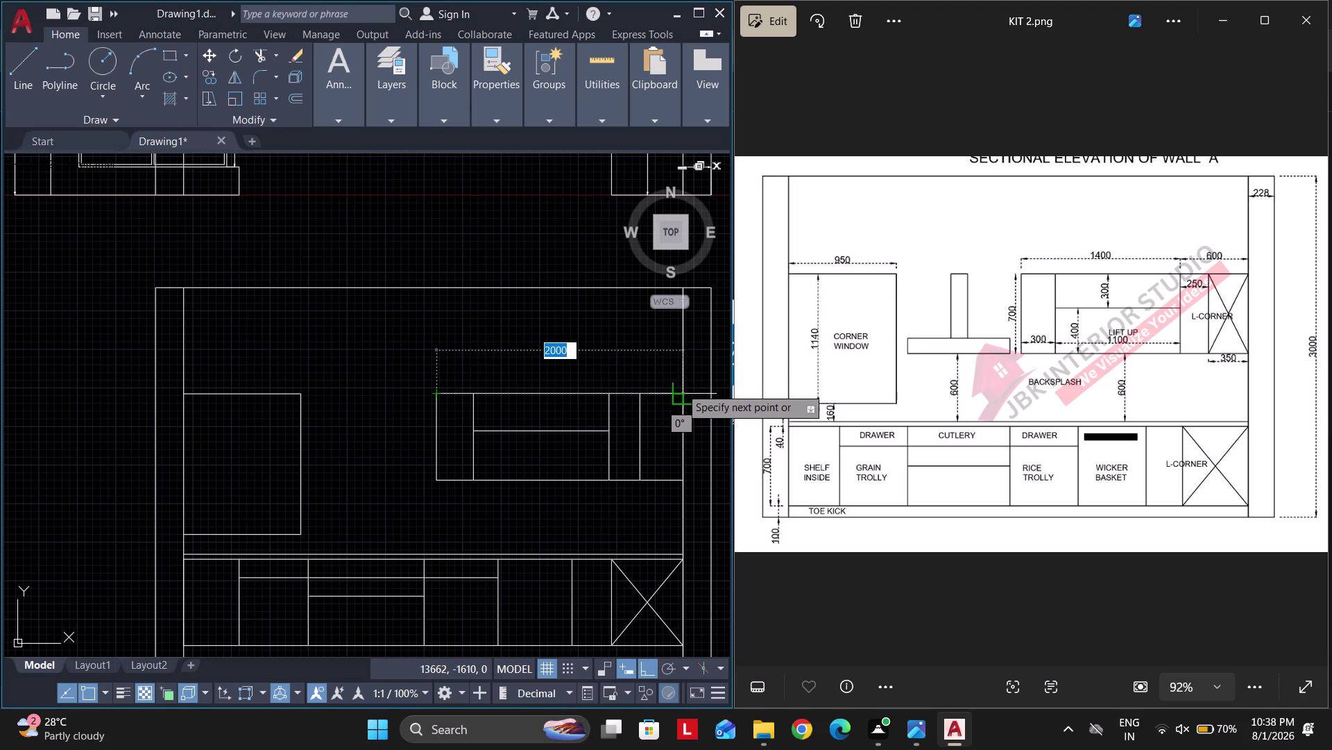
click(681, 392)
key(Escape)
key(Escape)
key(Escape)
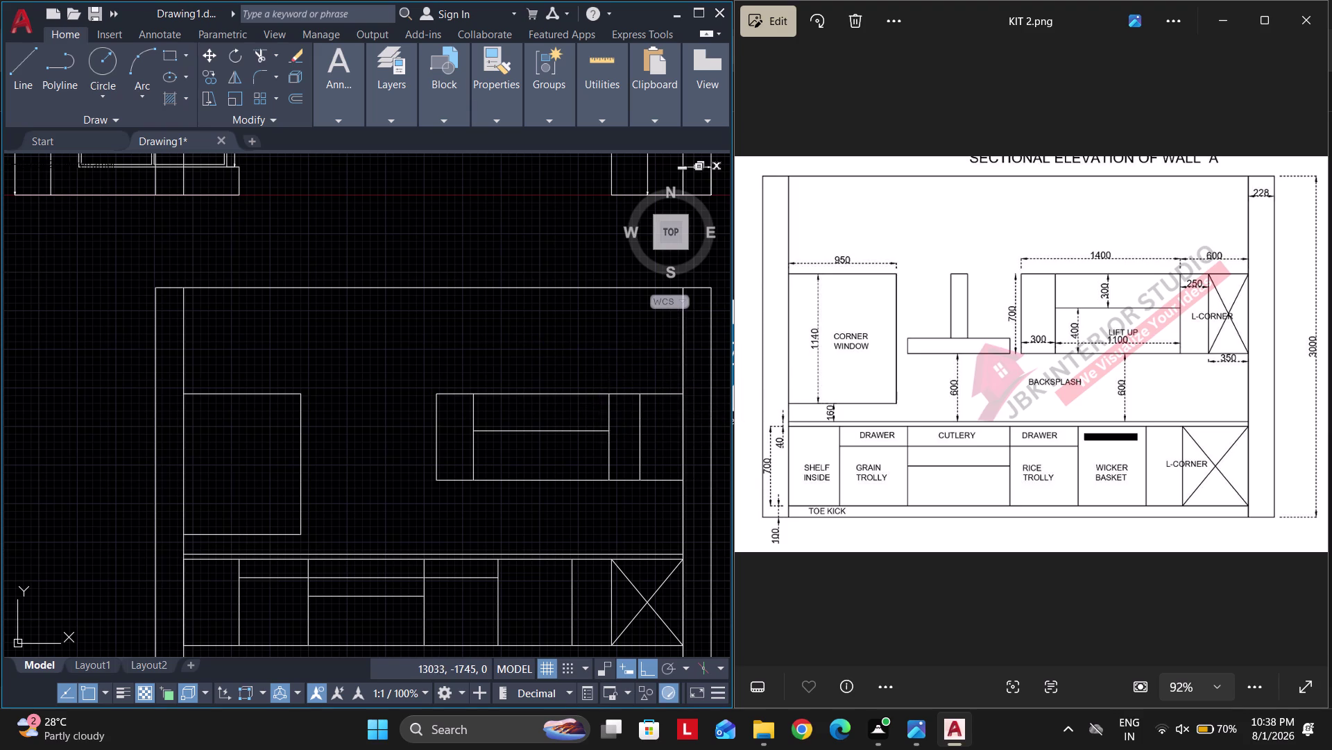
scroll(down, 3)
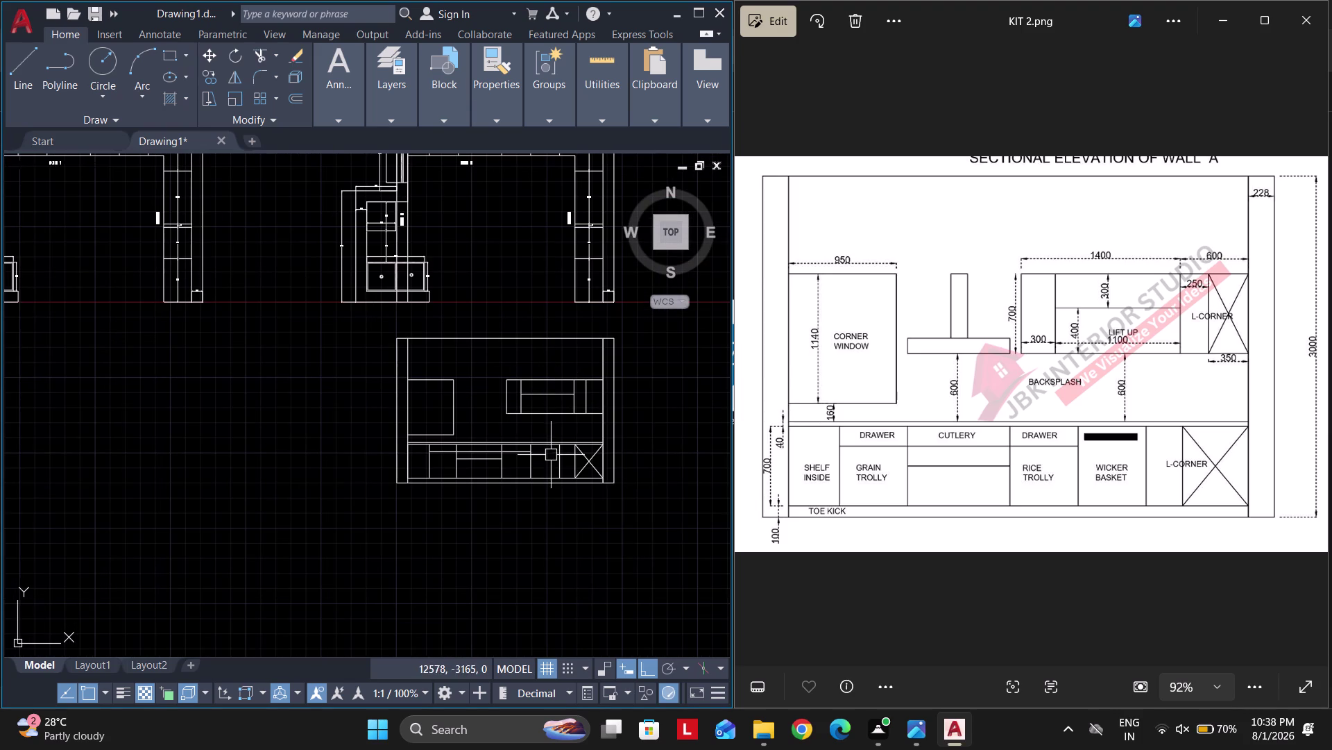
scroll(up, 3)
scroll(up, 3)
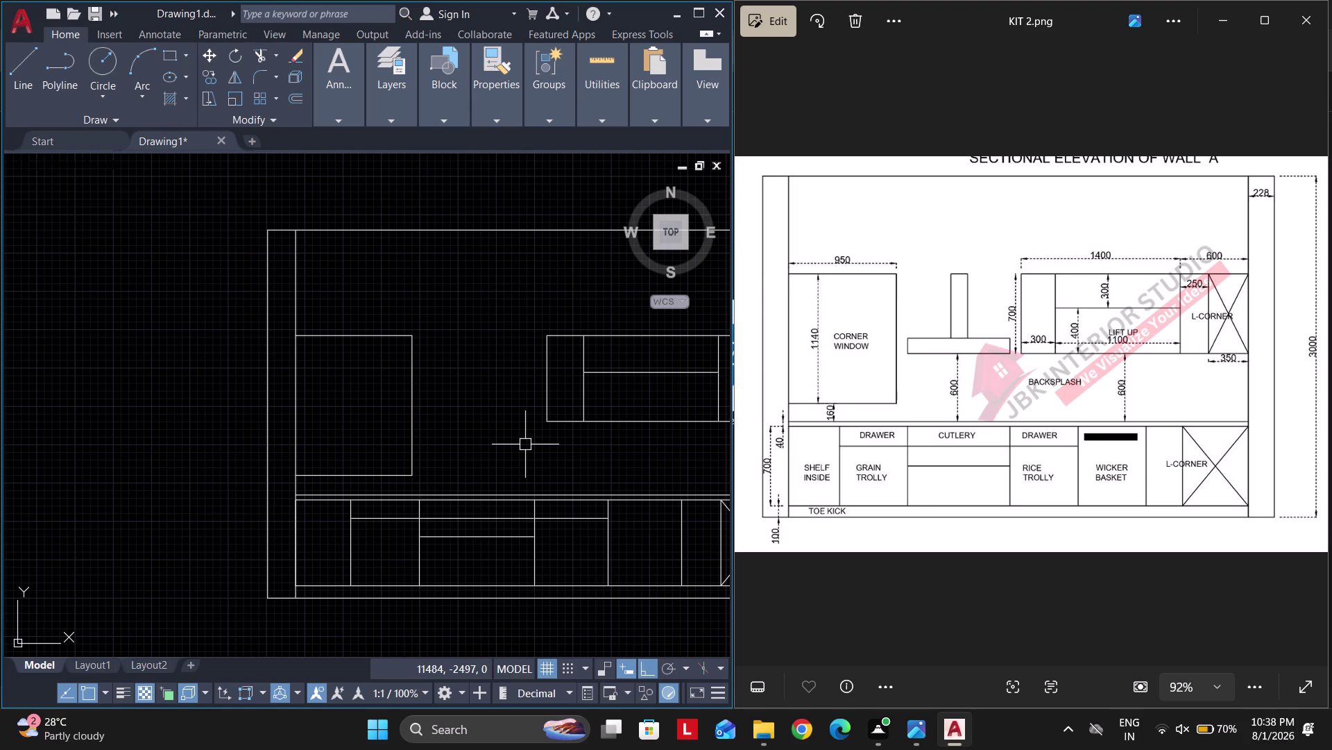
Offset the worktop top line 600 upward.
text(O)
key(space)
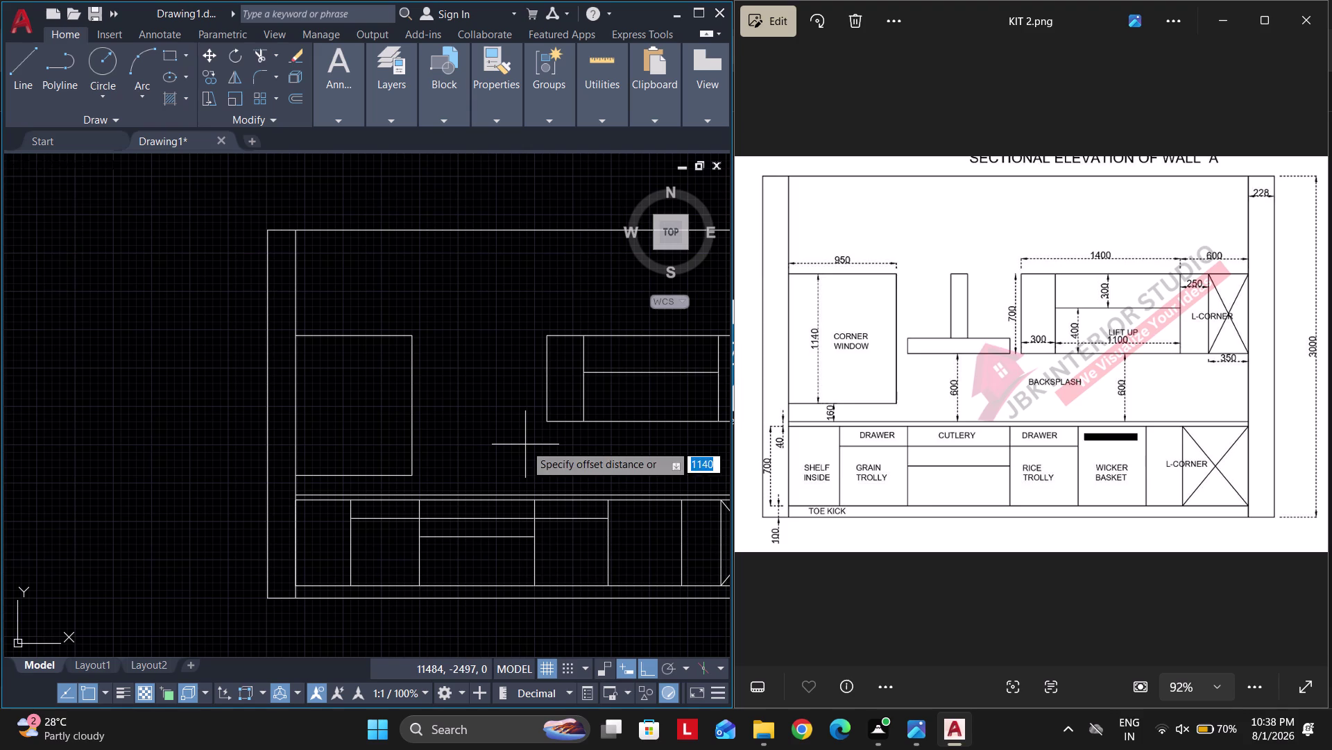
text(90)
key(BackSpace)
key(BackSpace)
text(6)
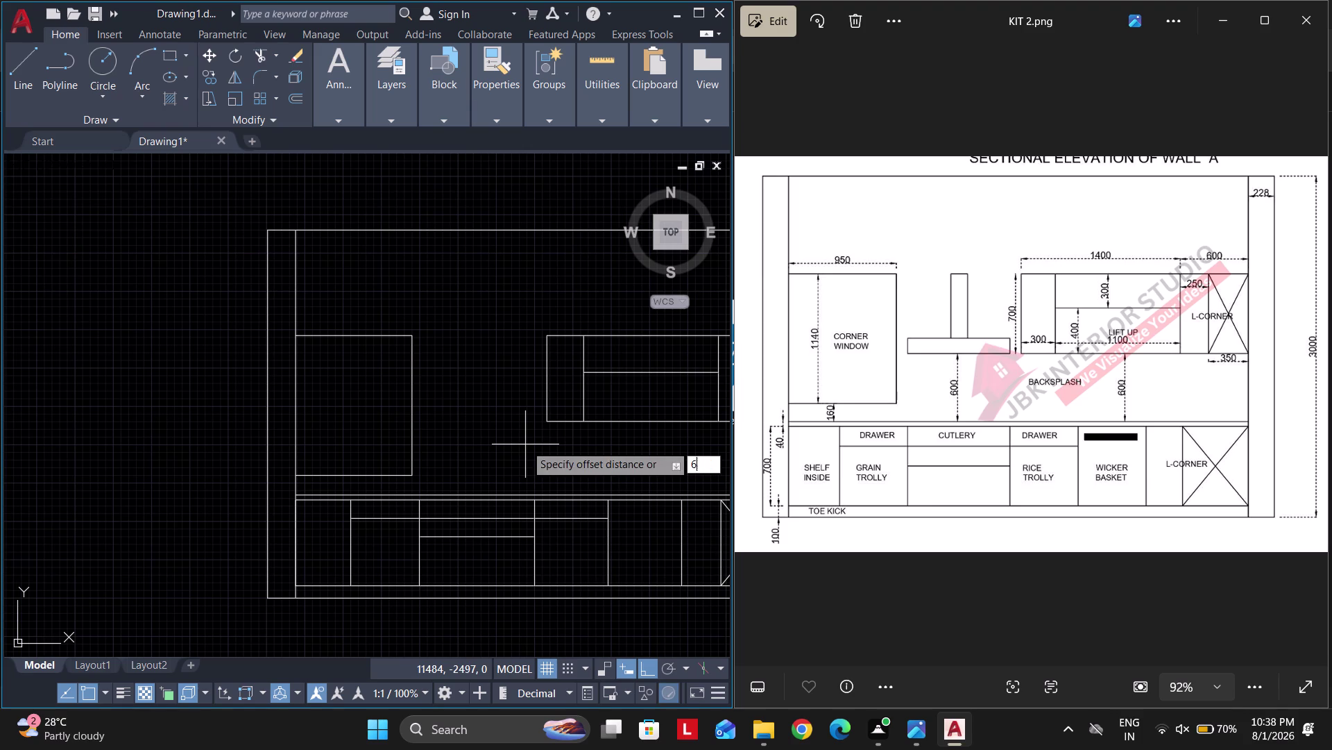
text(00)
key(Return)
click(500, 492)
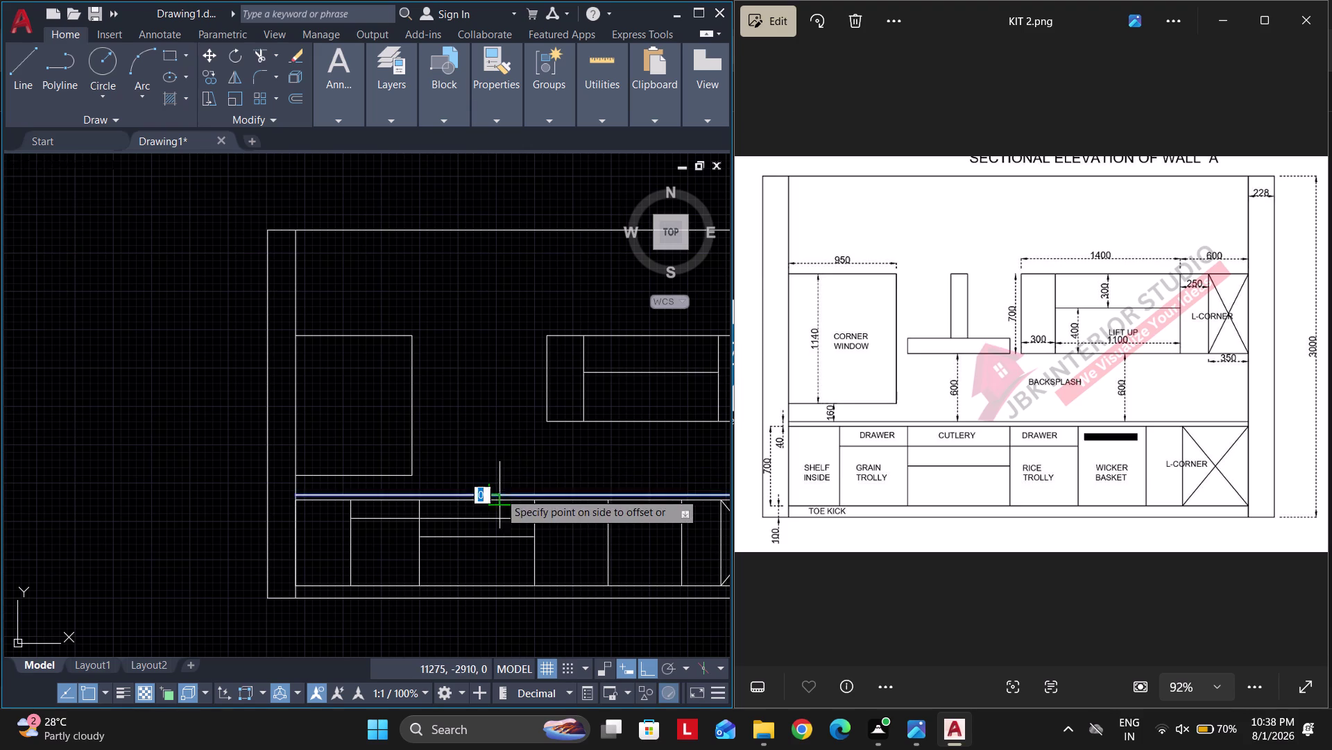
click(492, 458)
key(space)
Offset three cabinet-area lines by 150 each.
key(space)
text(150)
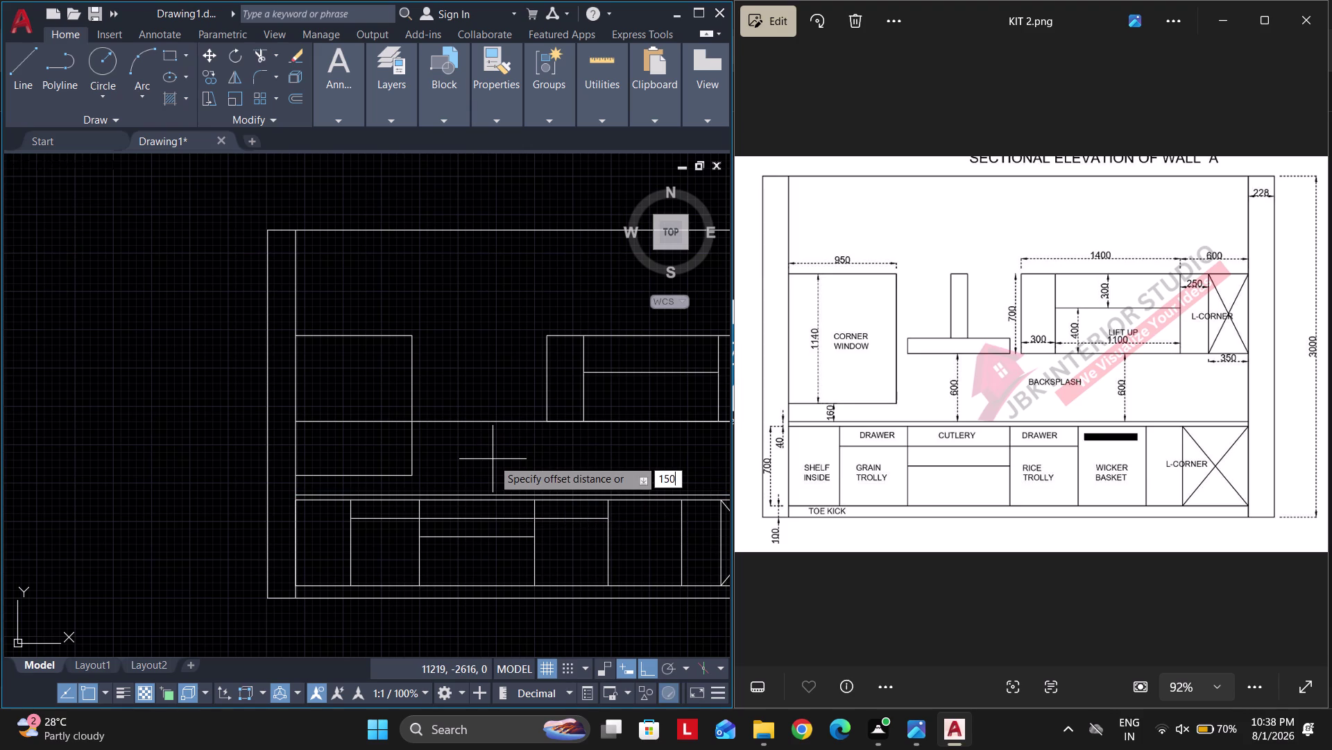
key(Return)
click(416, 387)
click(437, 386)
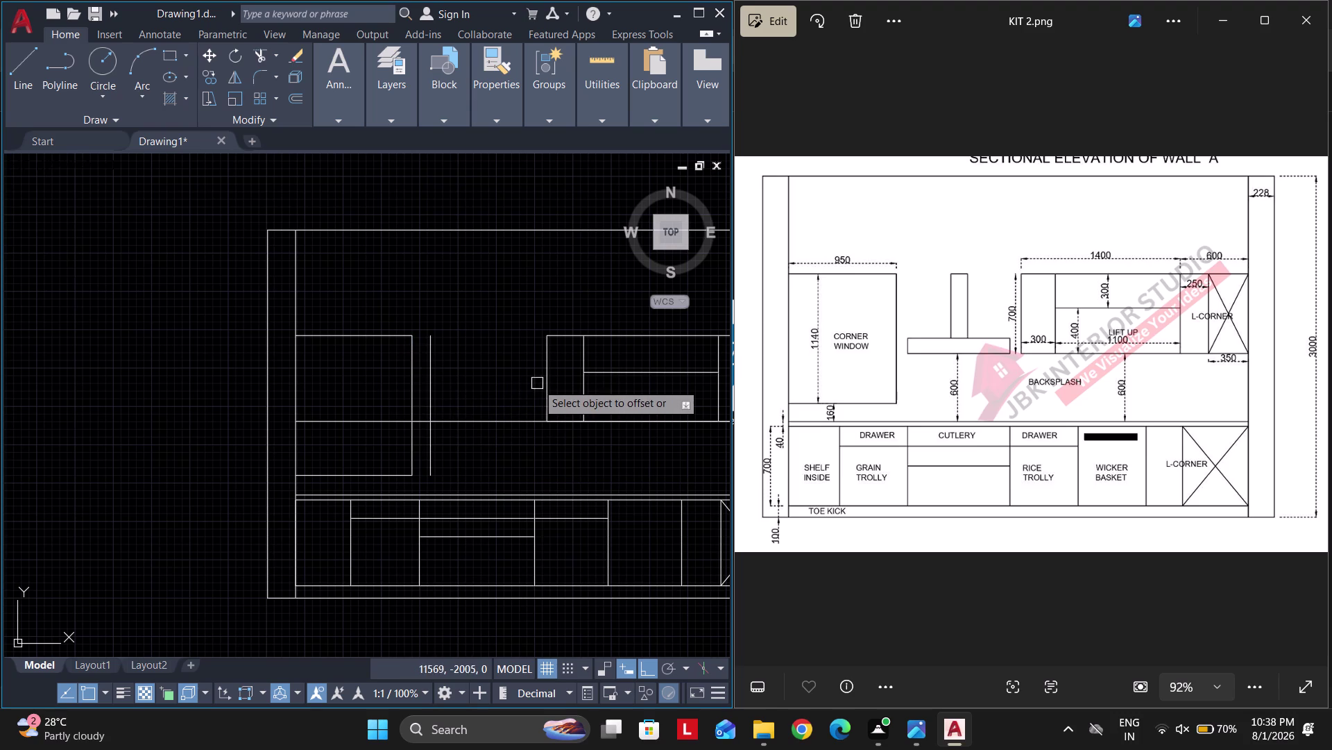
click(544, 384)
click(539, 385)
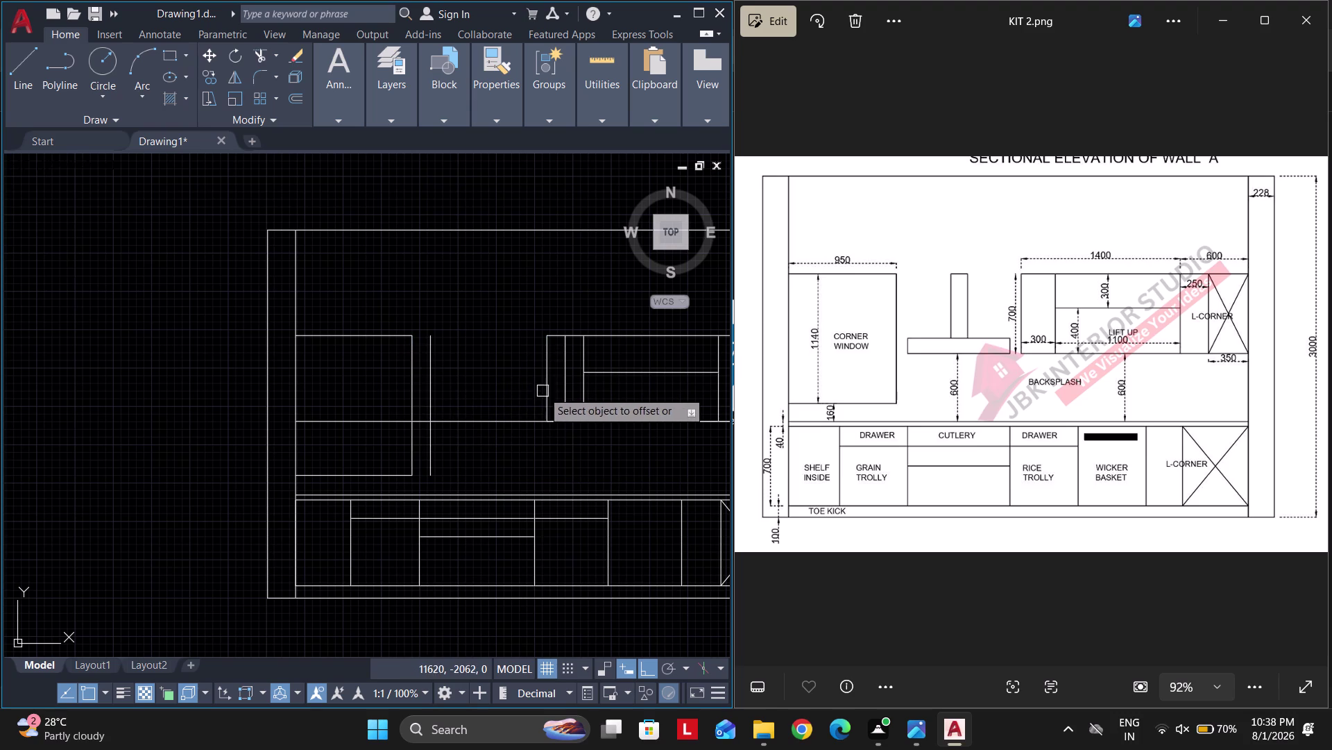
click(544, 390)
click(522, 394)
key(space)
Offset the horizontal hood line 150 upward.
key(space)
text(15)
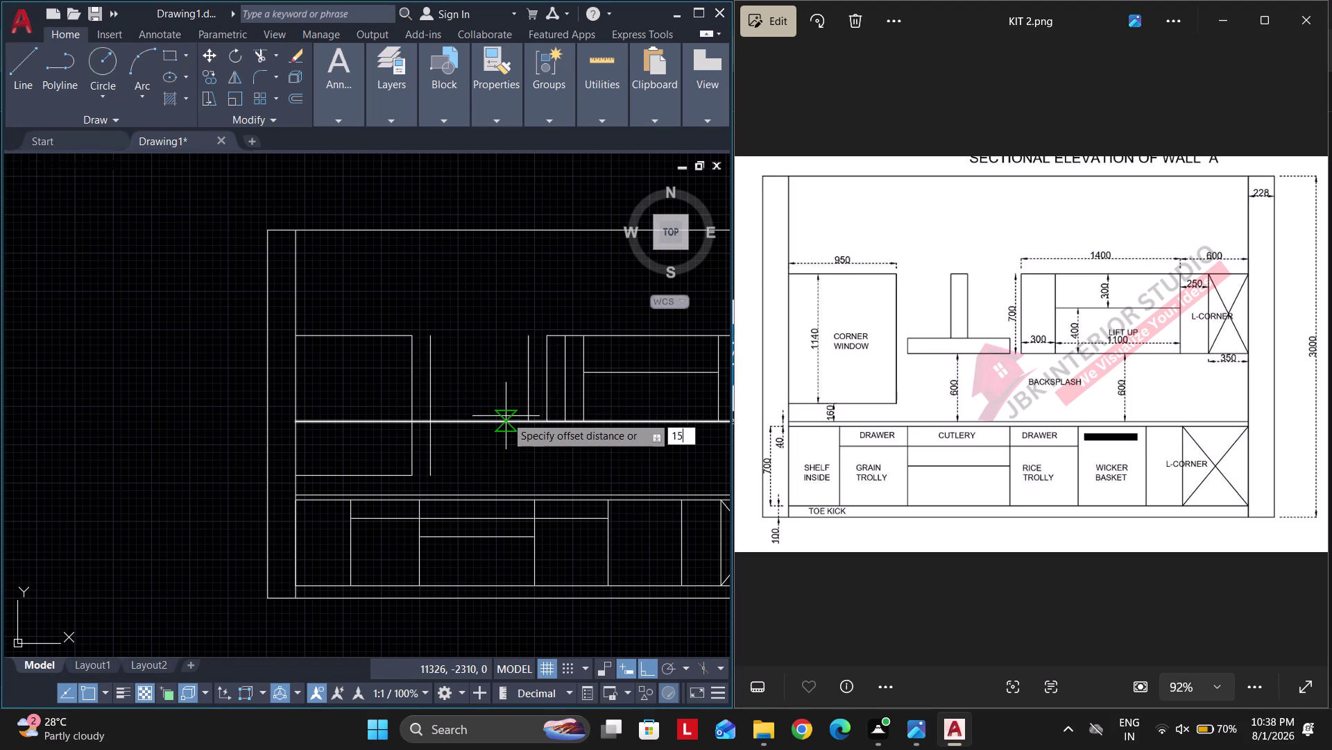
text(0)
key(Return)
click(507, 421)
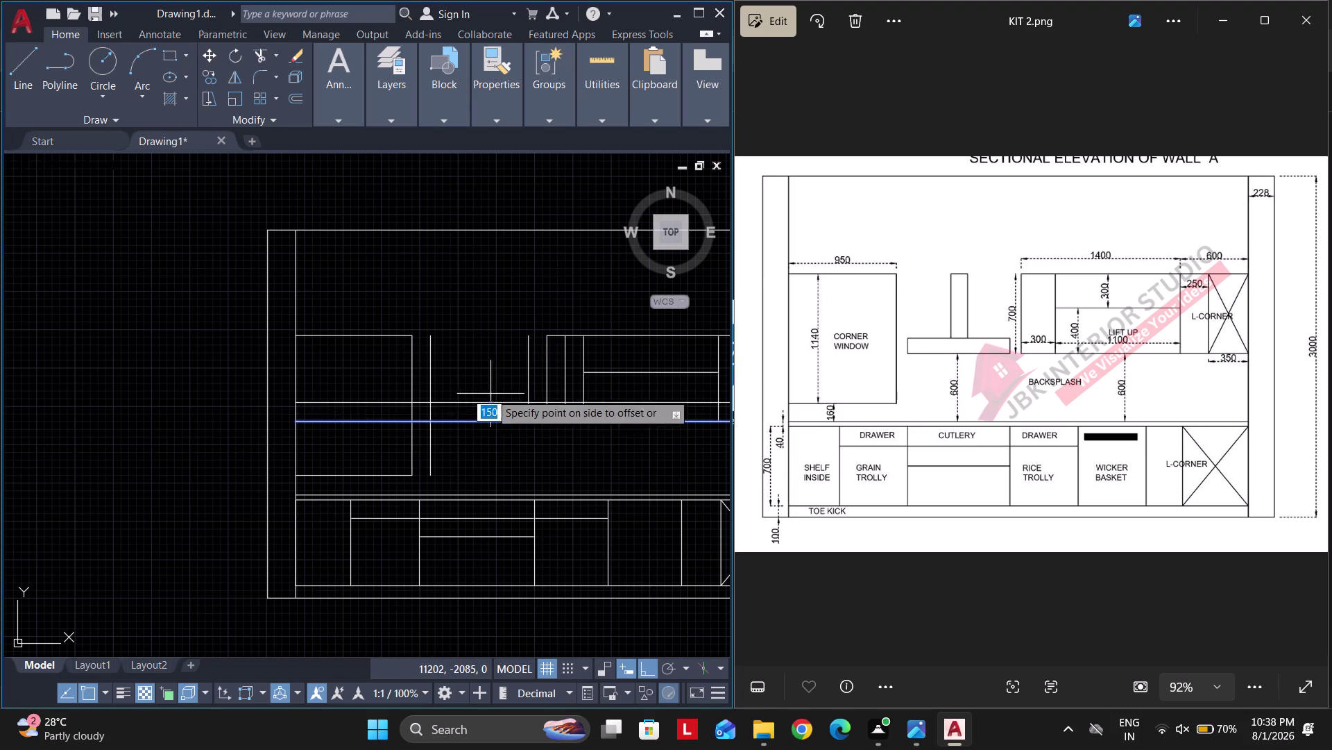
click(488, 388)
key(space)
Fence-trim the excess segments with TR into the hood's base plate.
text(TR)
key(space)
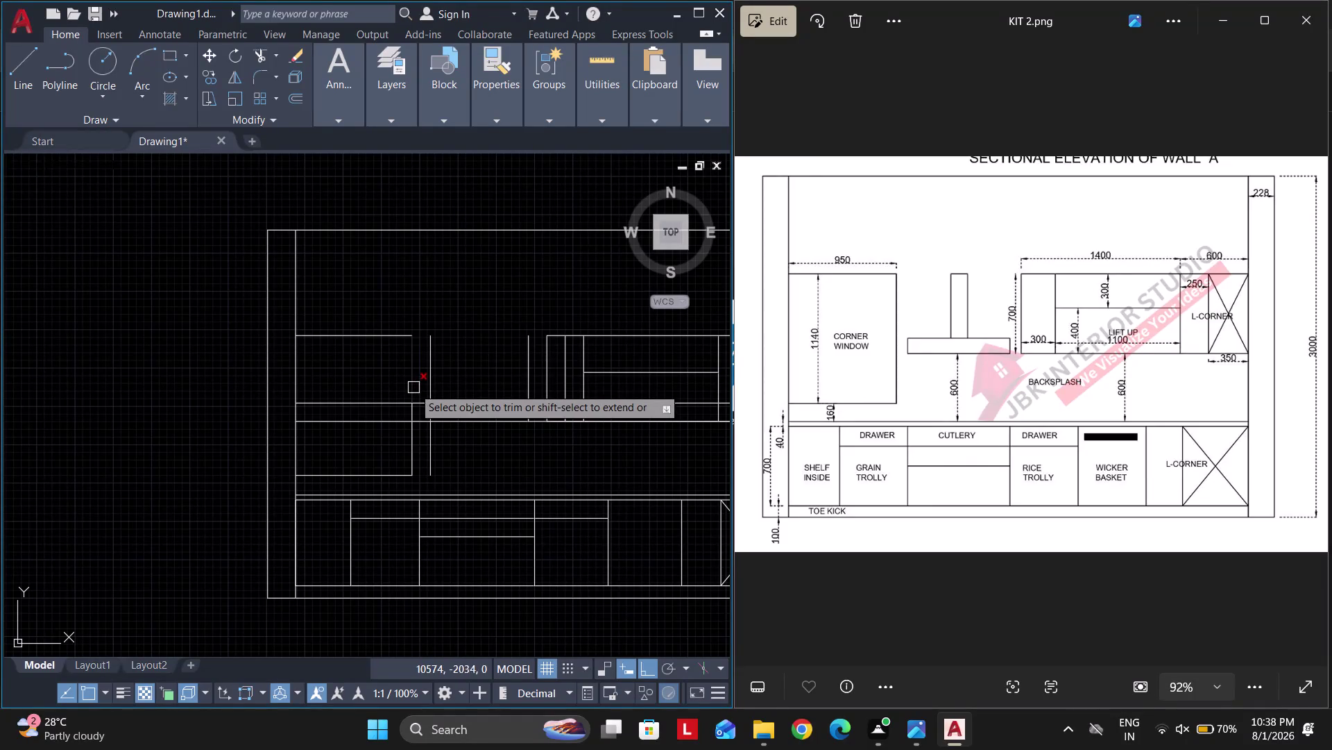
drag(422, 380, 549, 446)
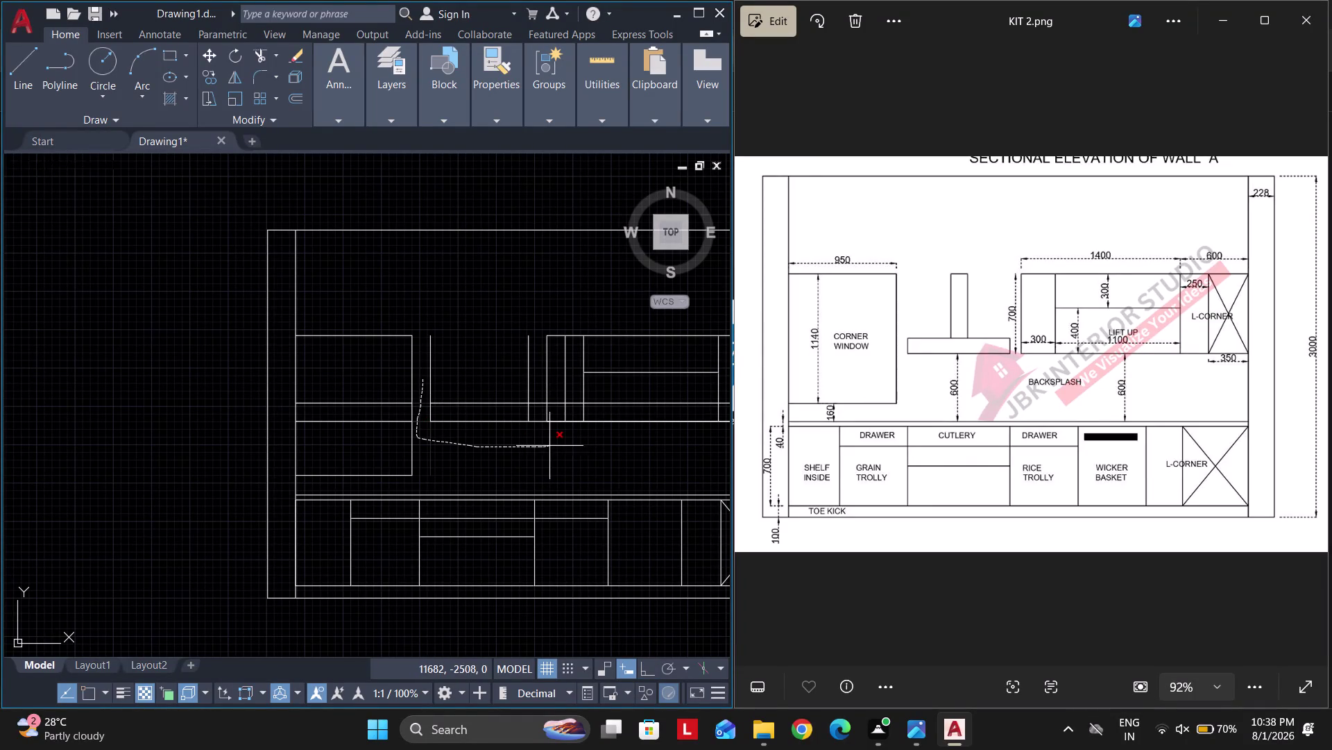
drag(550, 445, 537, 382)
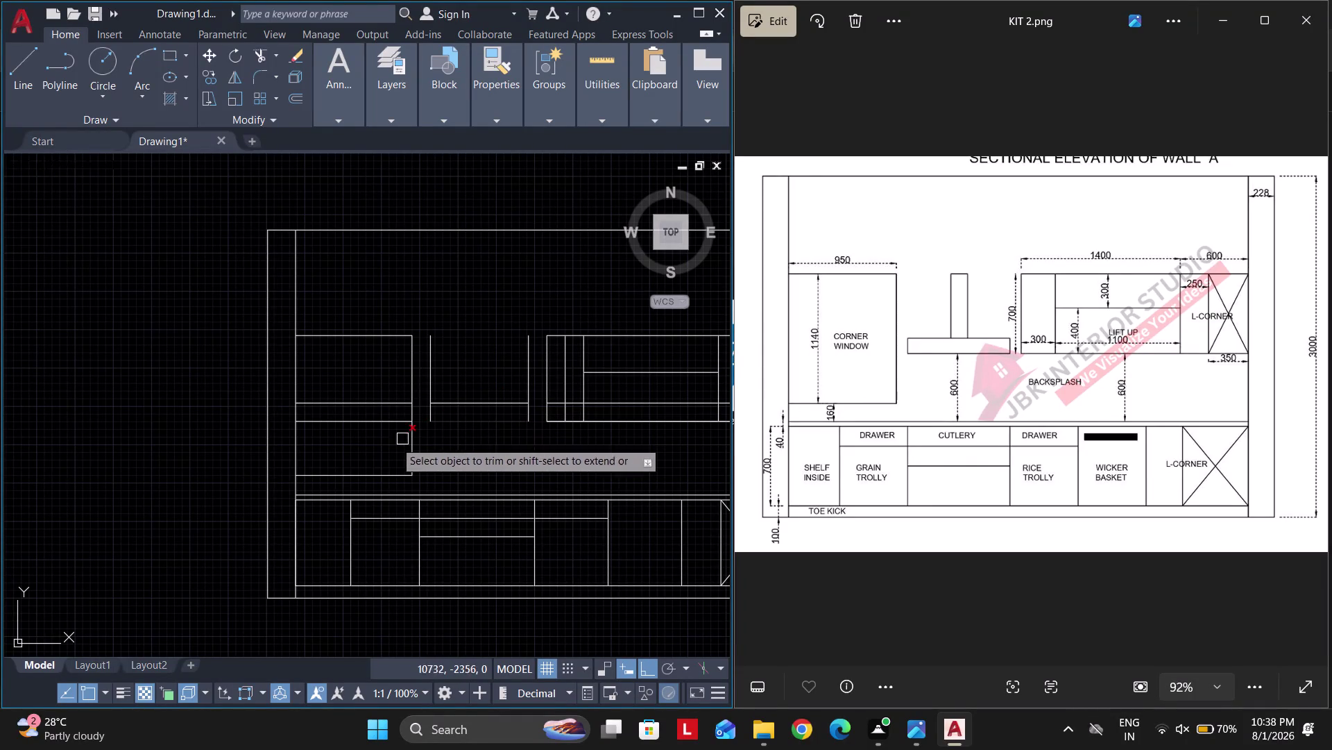
key(Escape)
click(373, 431)
click(358, 361)
key(Delete)
scroll(down, 3)
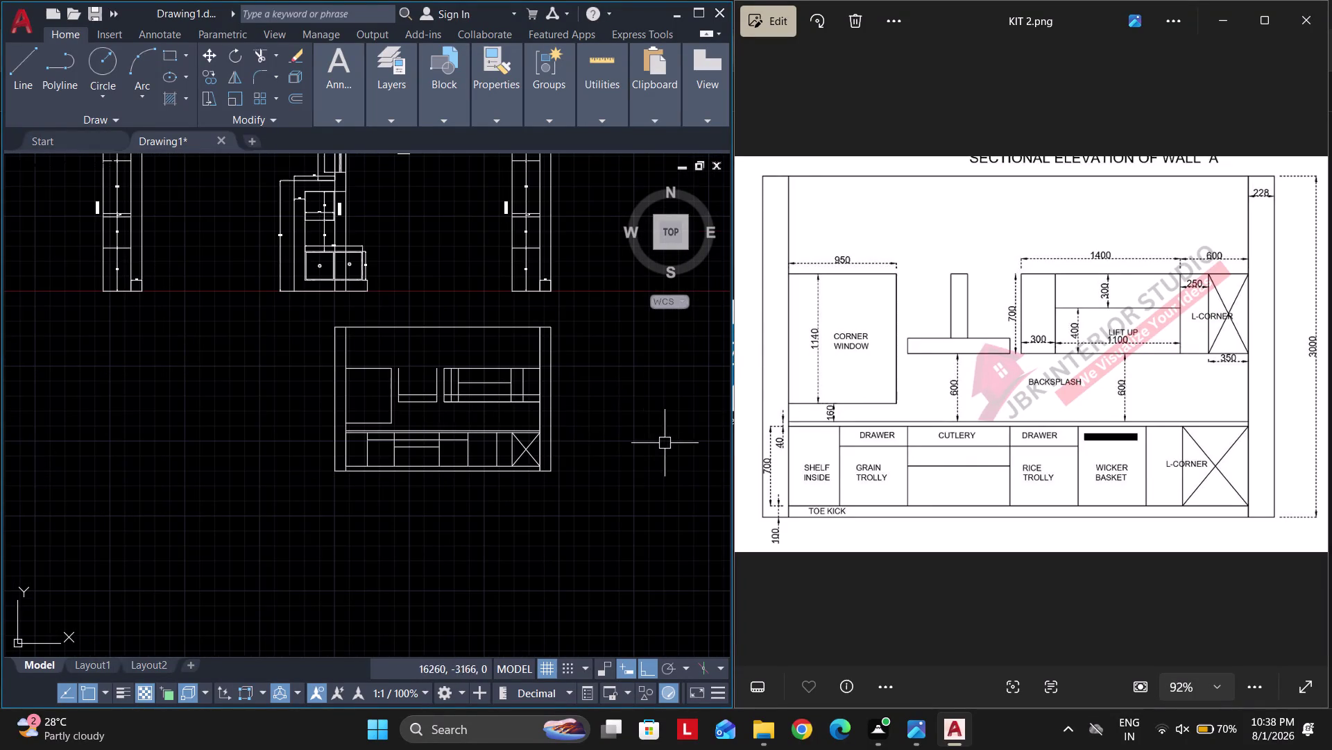
Delete two stray lines around the hood area.
scroll(up, 3)
click(490, 394)
key(Delete)
middle_drag(404, 412, 515, 413)
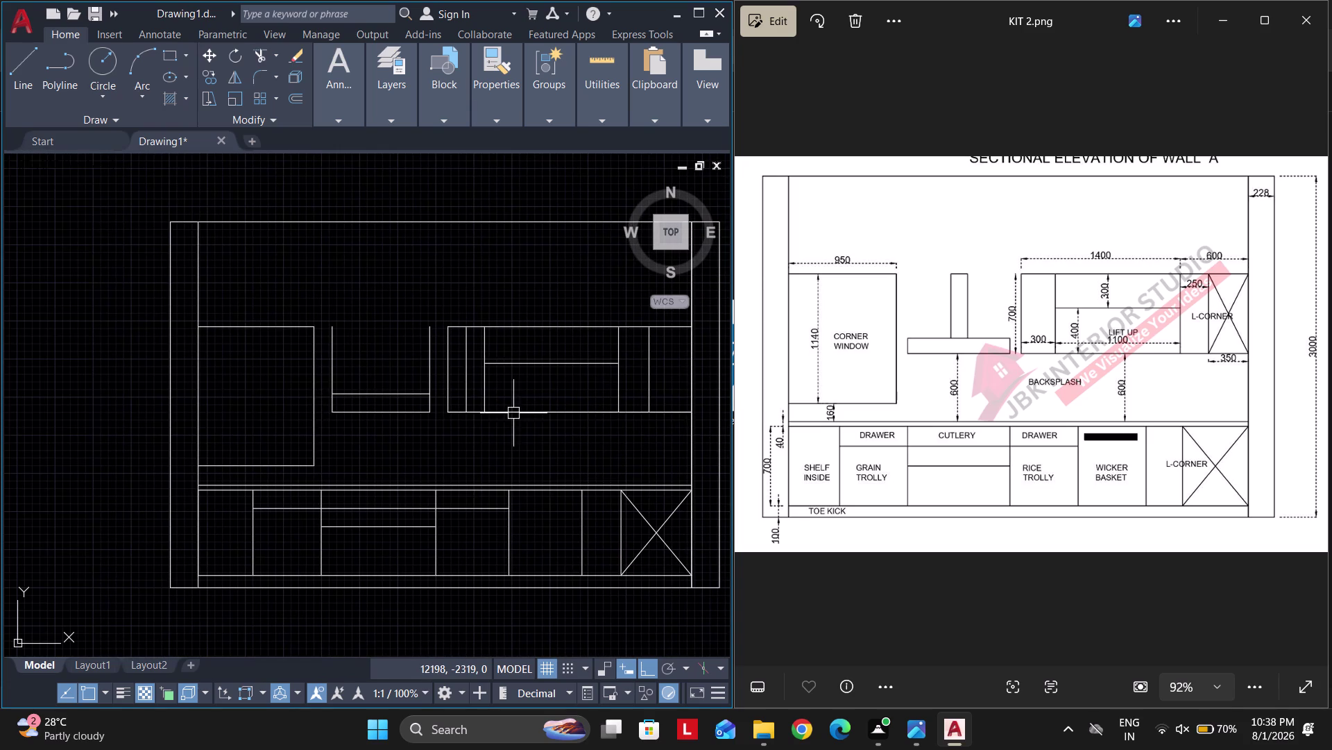
click(514, 413)
key(Delete)
middle_drag(511, 455, 628, 466)
middle_drag(477, 436, 497, 447)
Draw a vertical centre guide line rising from the hood's base plate.
key(l)
key(space)
click(514, 414)
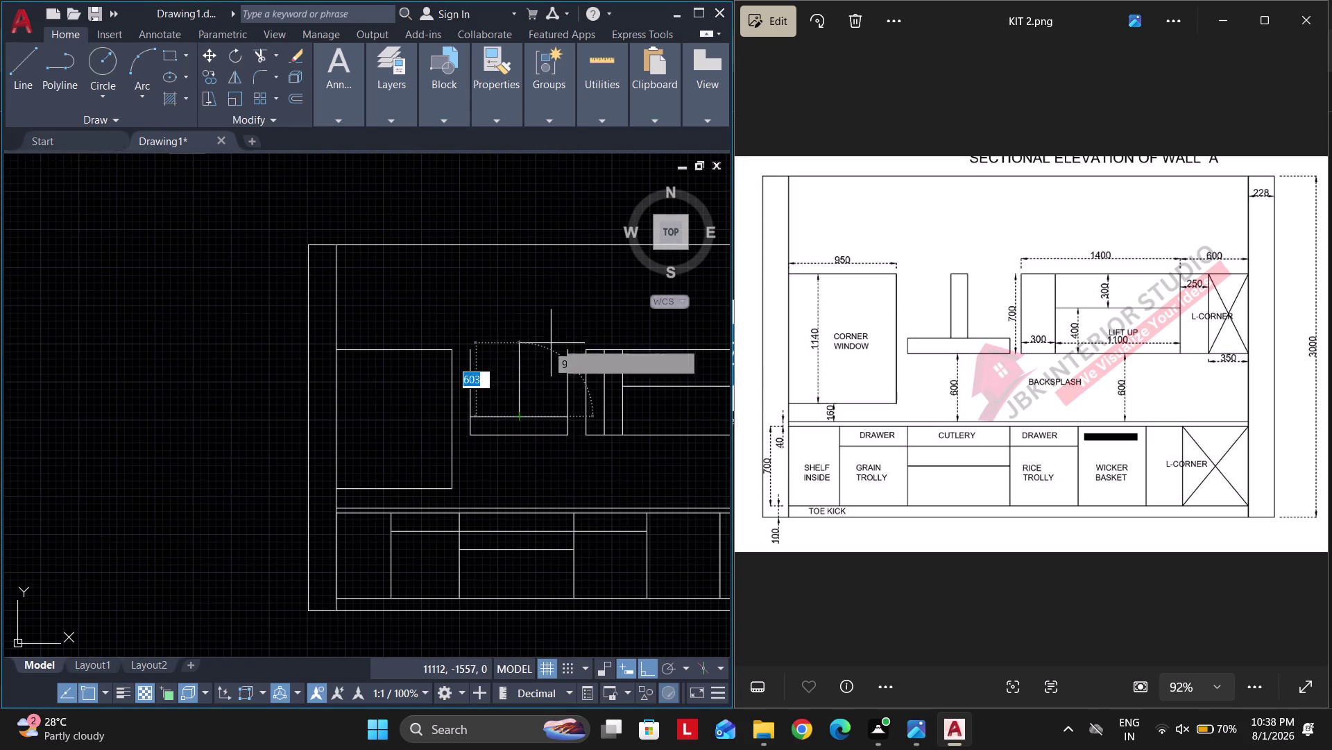
click(527, 352)
key(space)
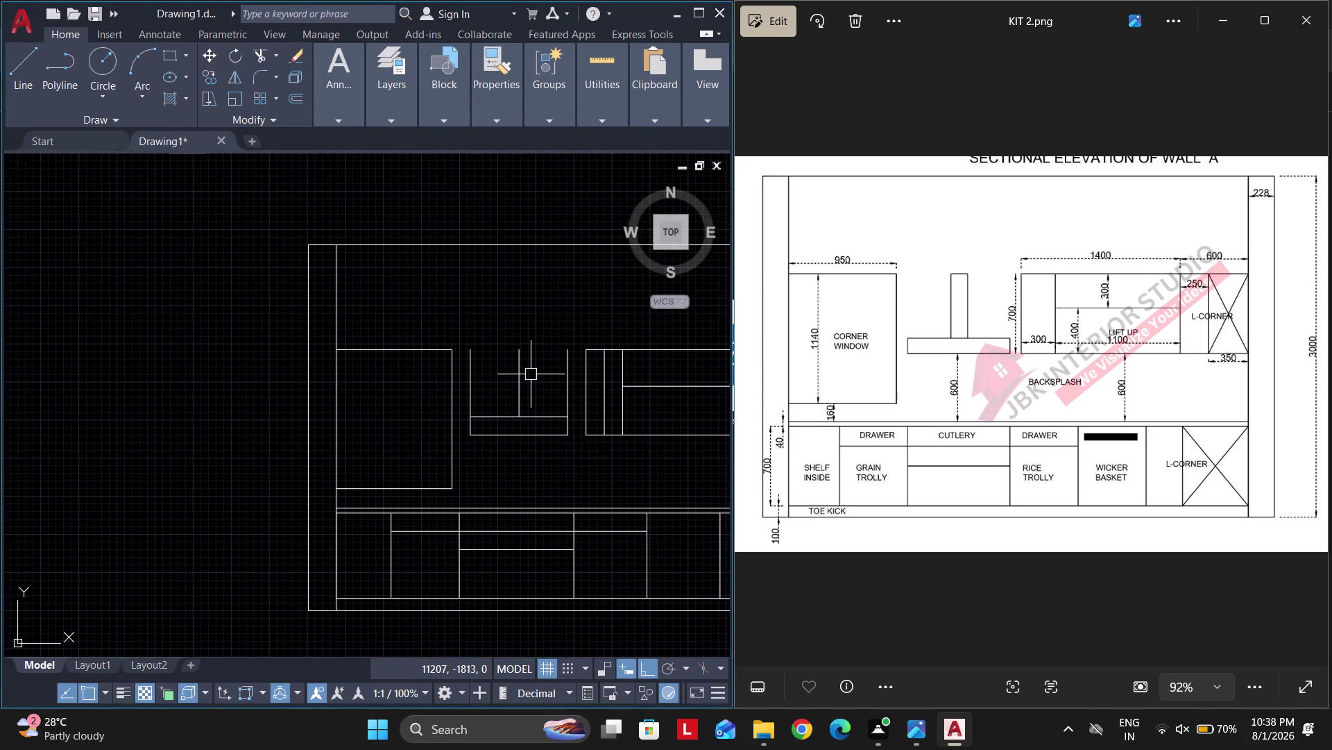
text(0 75)
key(Return)
scroll(up, 3)
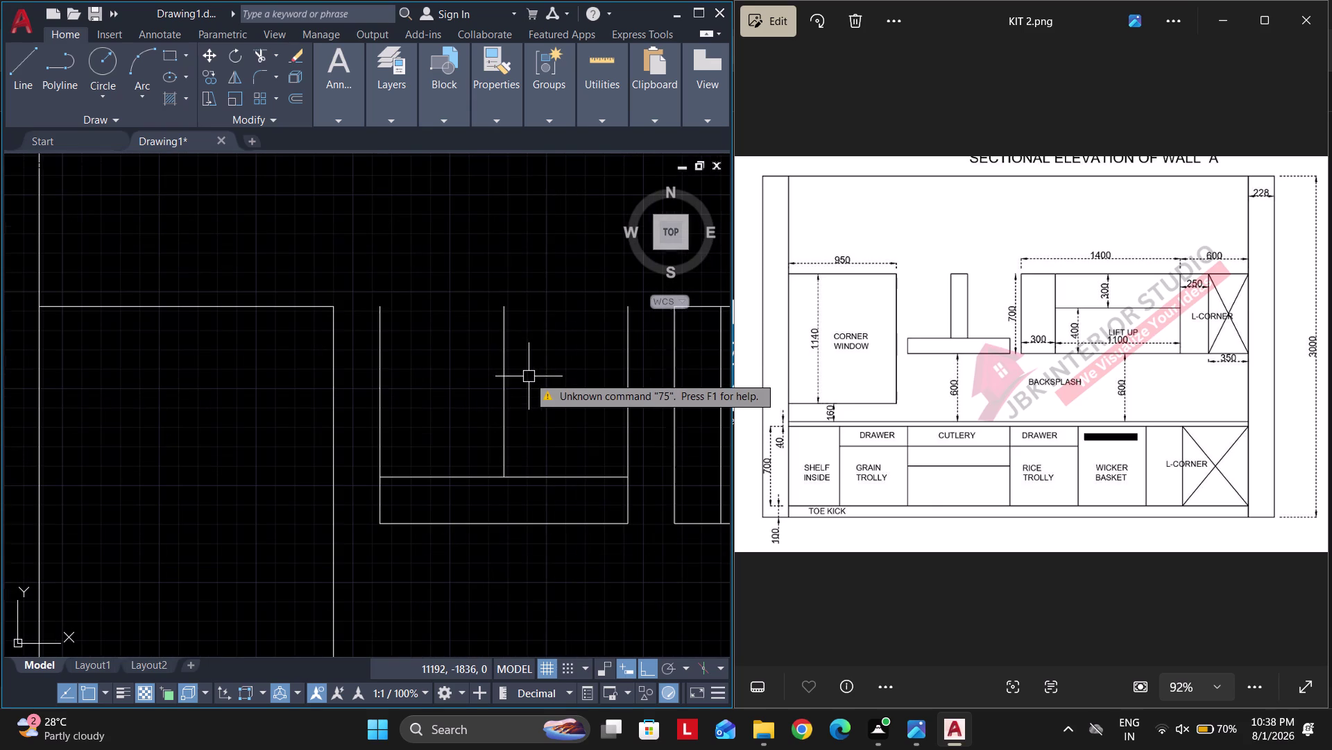
key(Escape)
Offset the centre guide line 75 to each side for the flue.
text(O 7)
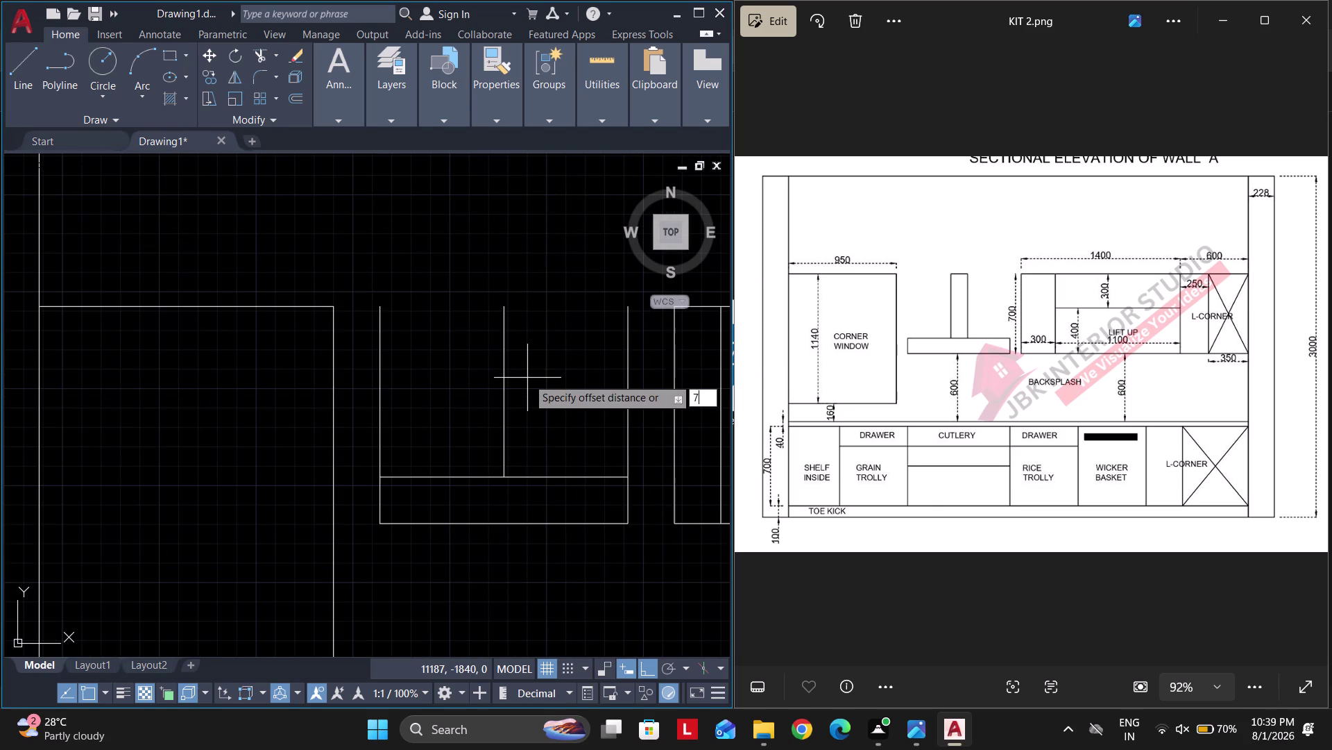
text(5)
key(Return)
click(508, 385)
click(476, 391)
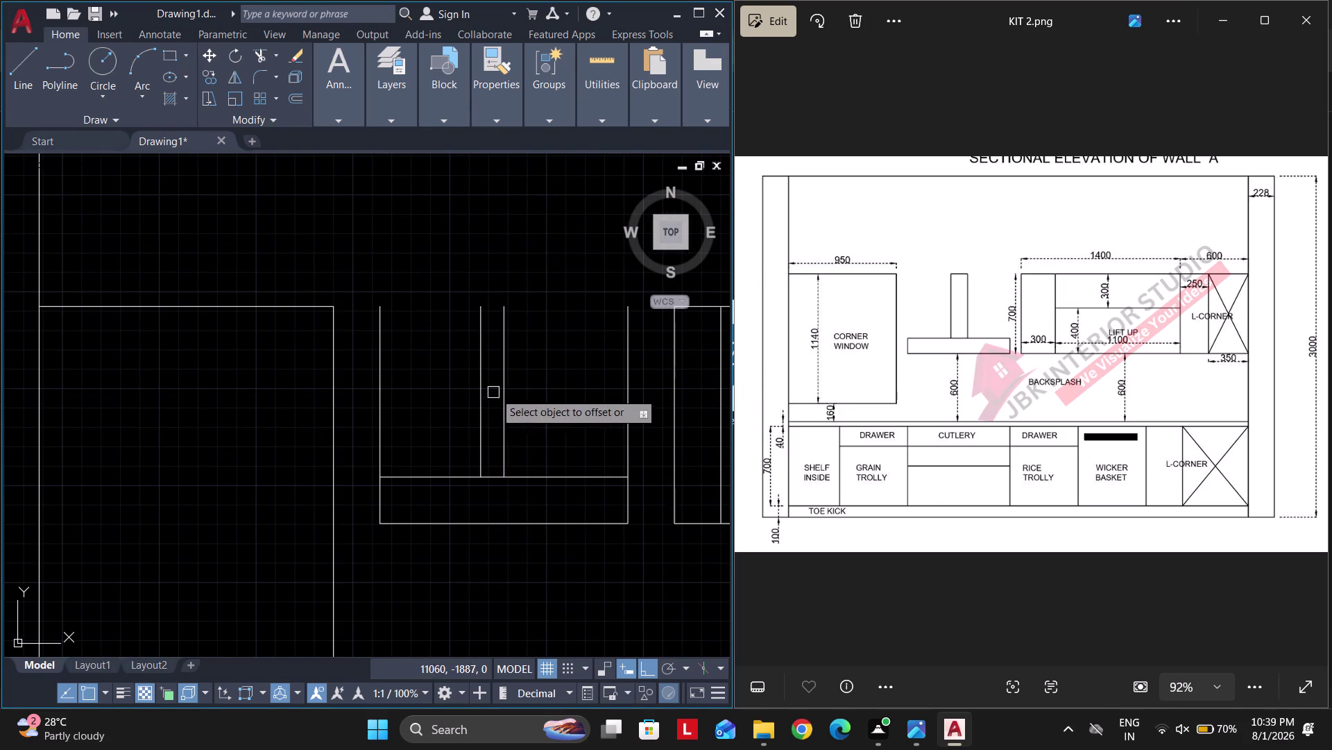
click(502, 393)
click(551, 397)
key(Escape)
Cap the flue with a top line and delete the centre guide line.
key(l)
key(space)
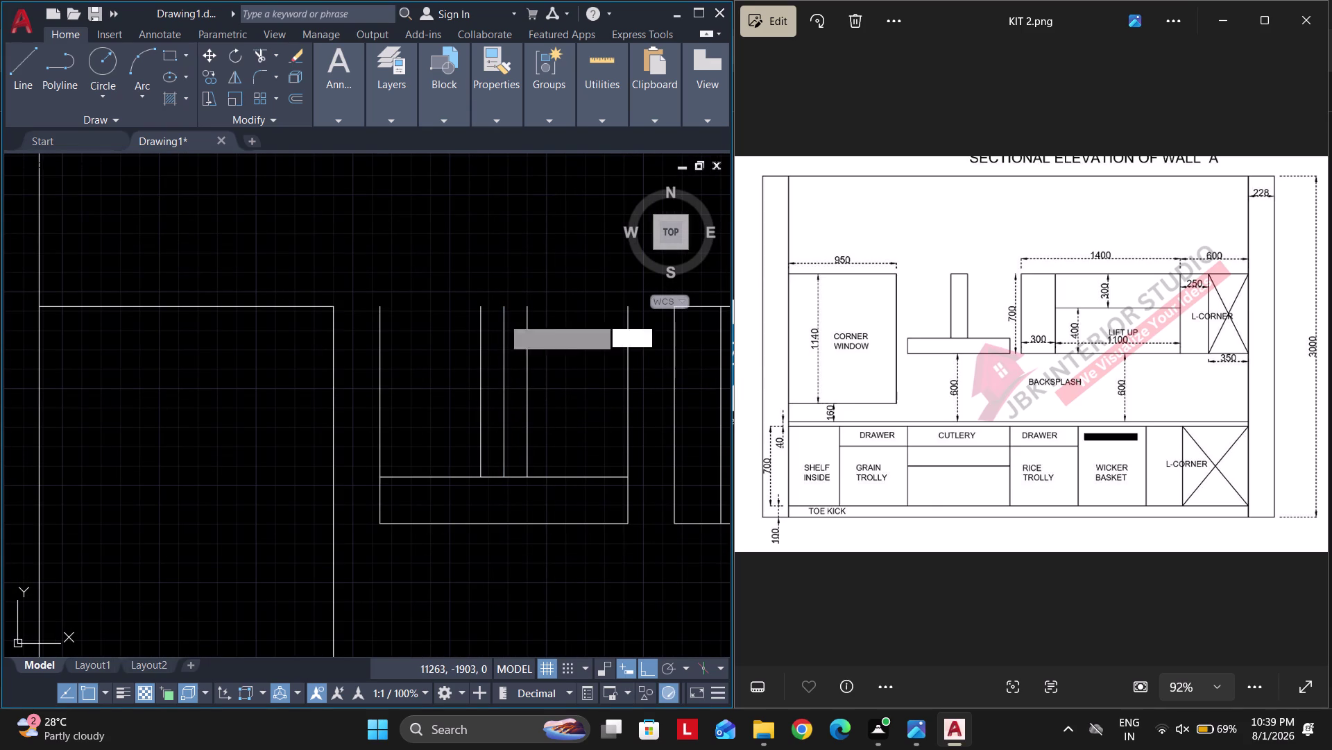
click(479, 306)
click(521, 306)
key(Escape)
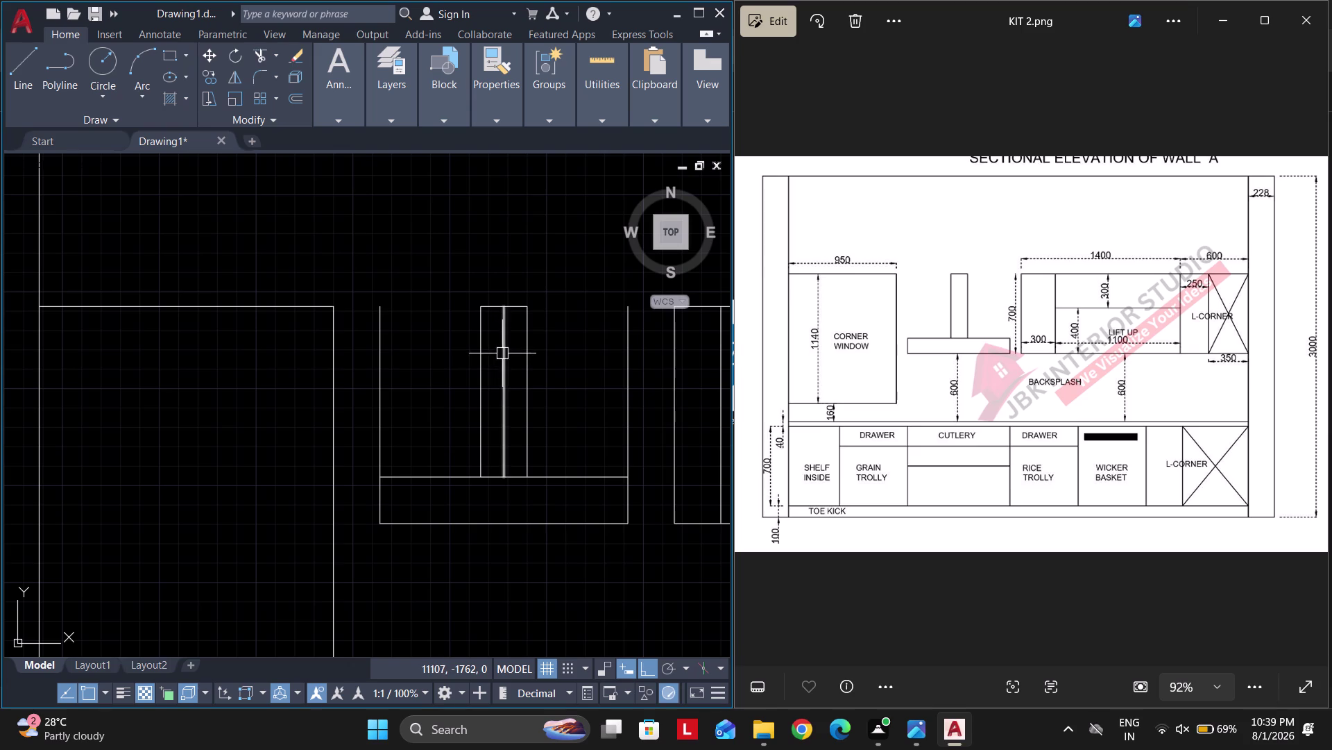
click(503, 353)
key(Delete)
Trim the flue lines crossing the base plate and leftover line ends.
key(t)
key(r)
key(space)
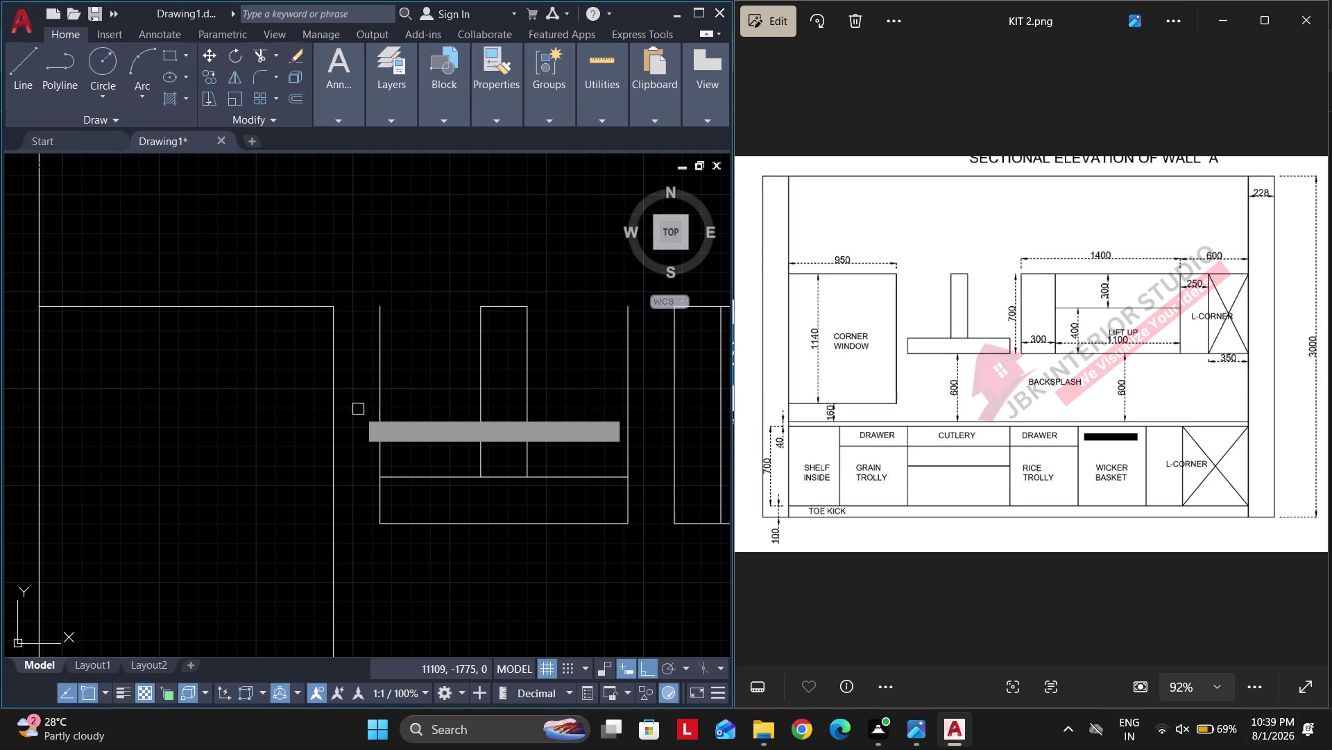
click(379, 414)
click(489, 478)
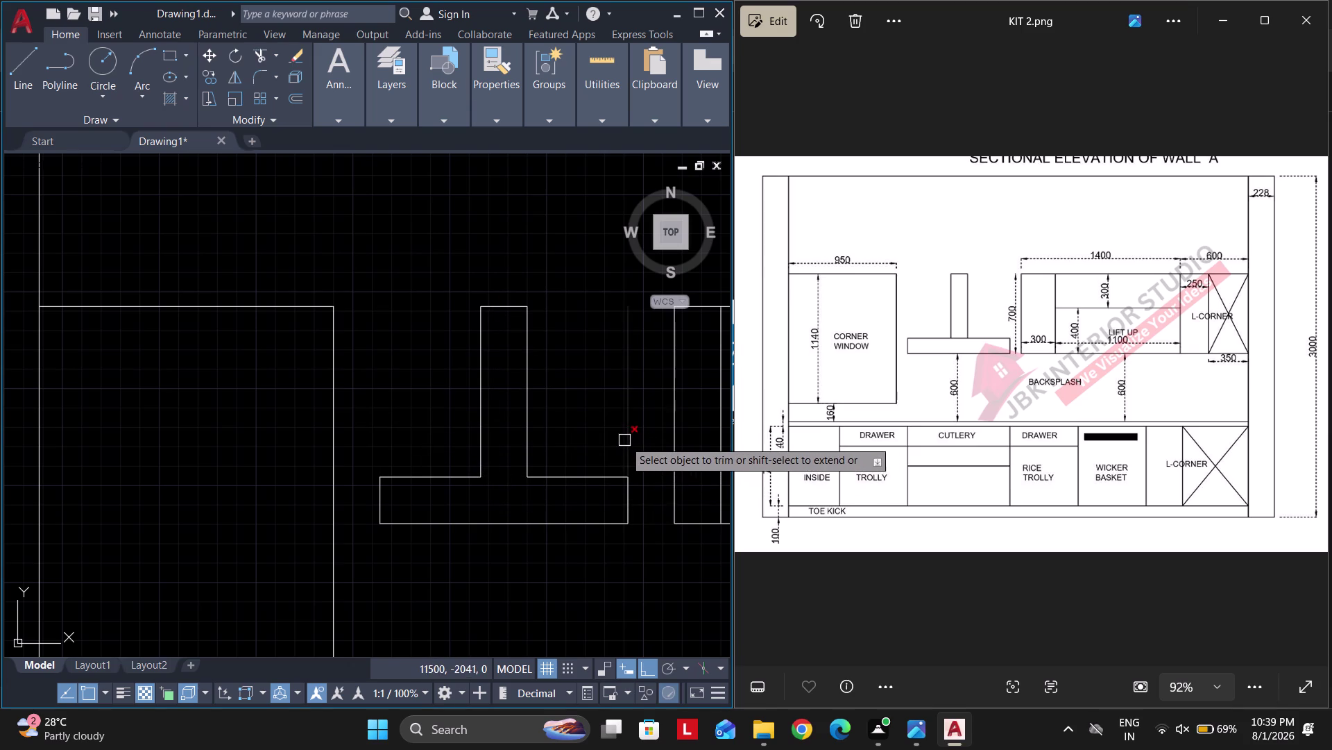
click(625, 440)
key(Escape)
key(l)
key(space)
click(482, 482)
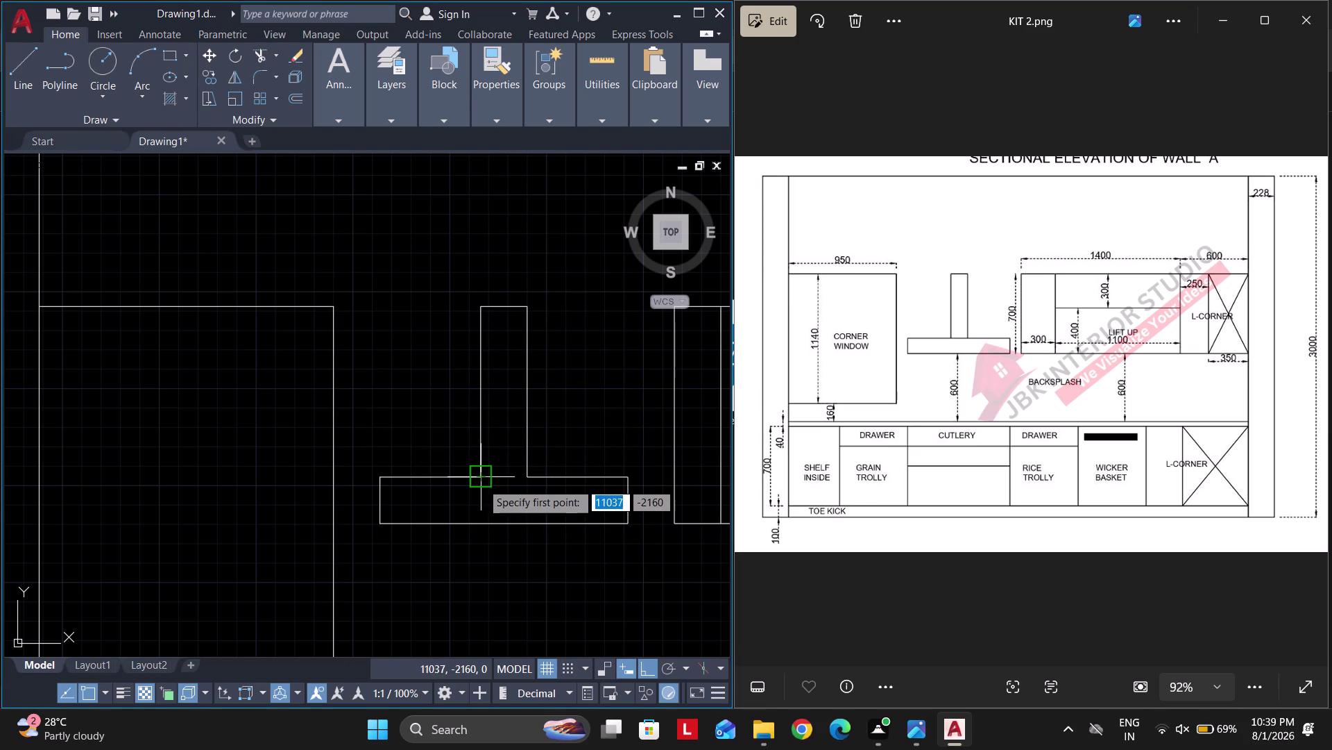
click(530, 477)
key(Escape)
Zoom out to the whole elevation and delete the upper cabinets' left edge line.
scroll(down, 3)
middle_drag(606, 420, 580, 424)
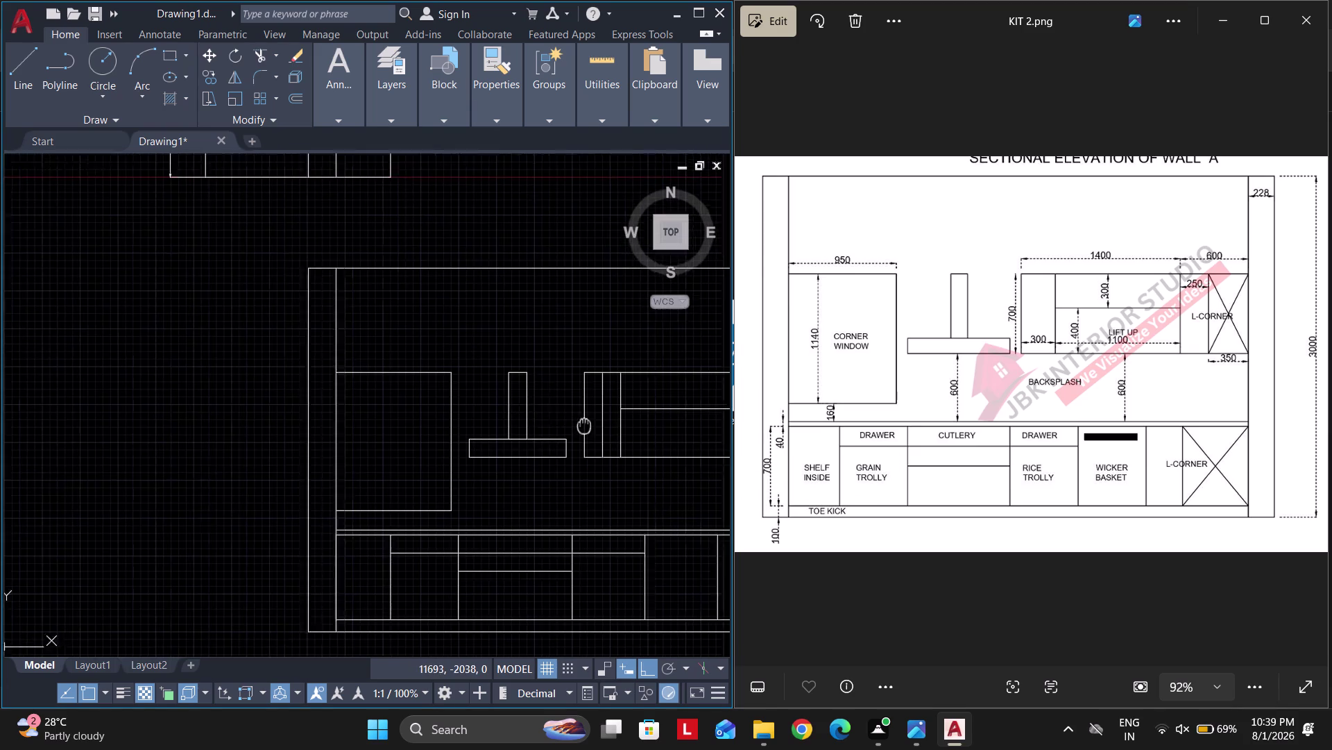
middle_drag(579, 424, 548, 429)
scroll(down, 3)
click(560, 418)
key(Delete)
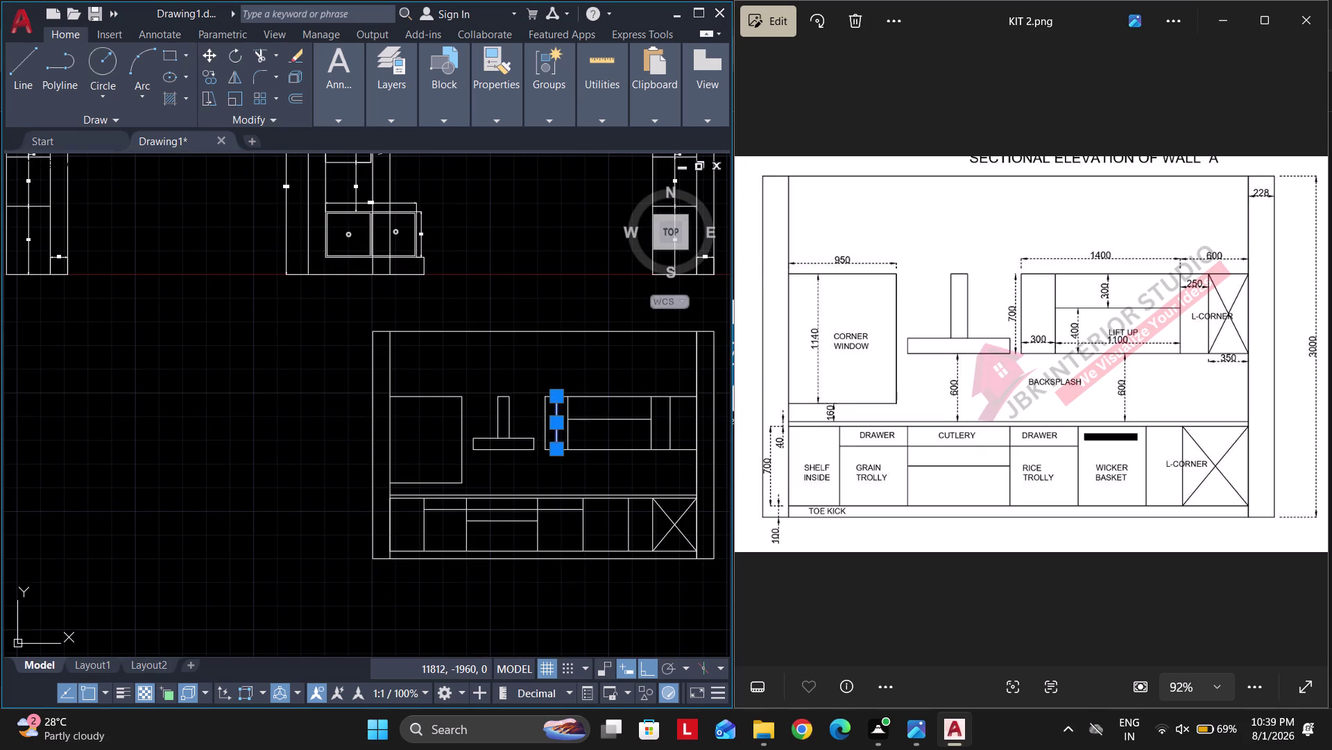
Pan up to the floor plans and select the red plan title for copying with CO.
scroll(down, 3)
middle_drag(592, 451, 541, 450)
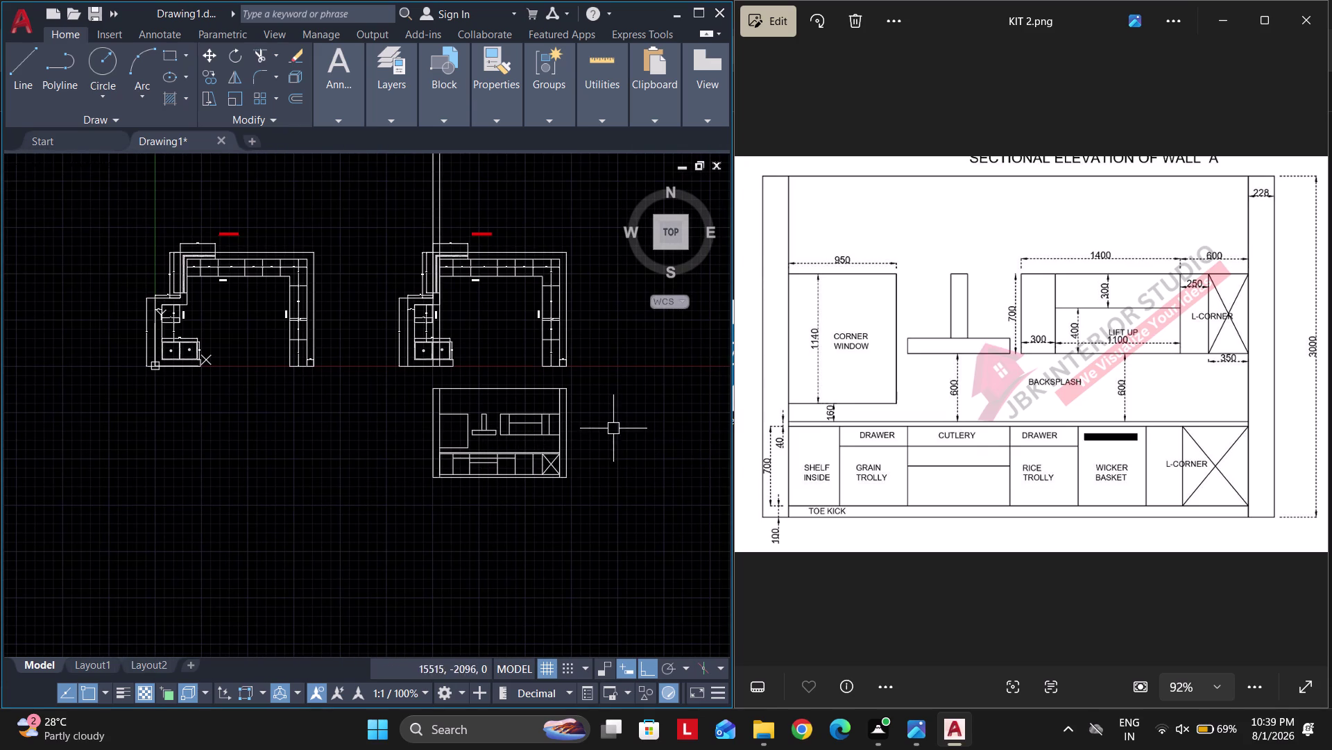
scroll(up, 3)
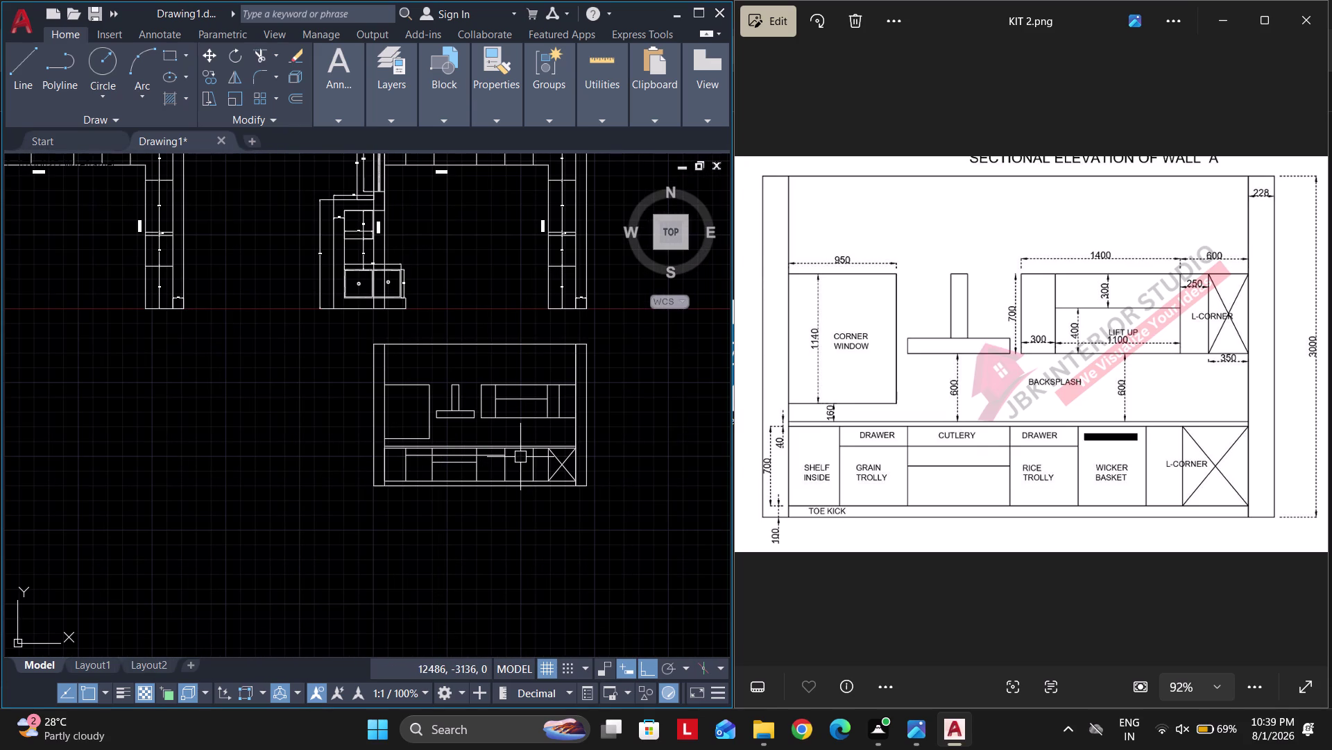
middle_drag(524, 457, 558, 652)
drag(566, 238, 538, 229)
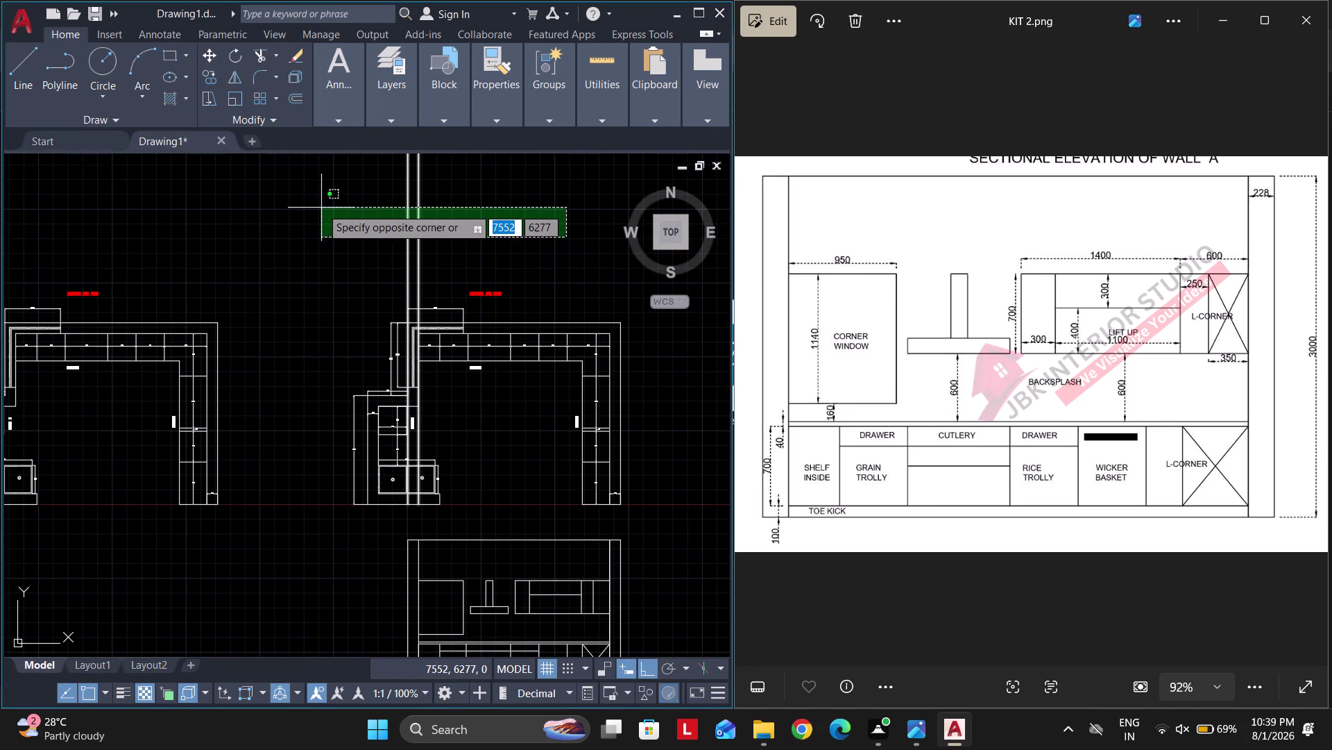
click(322, 208)
key(Delete)
click(492, 300)
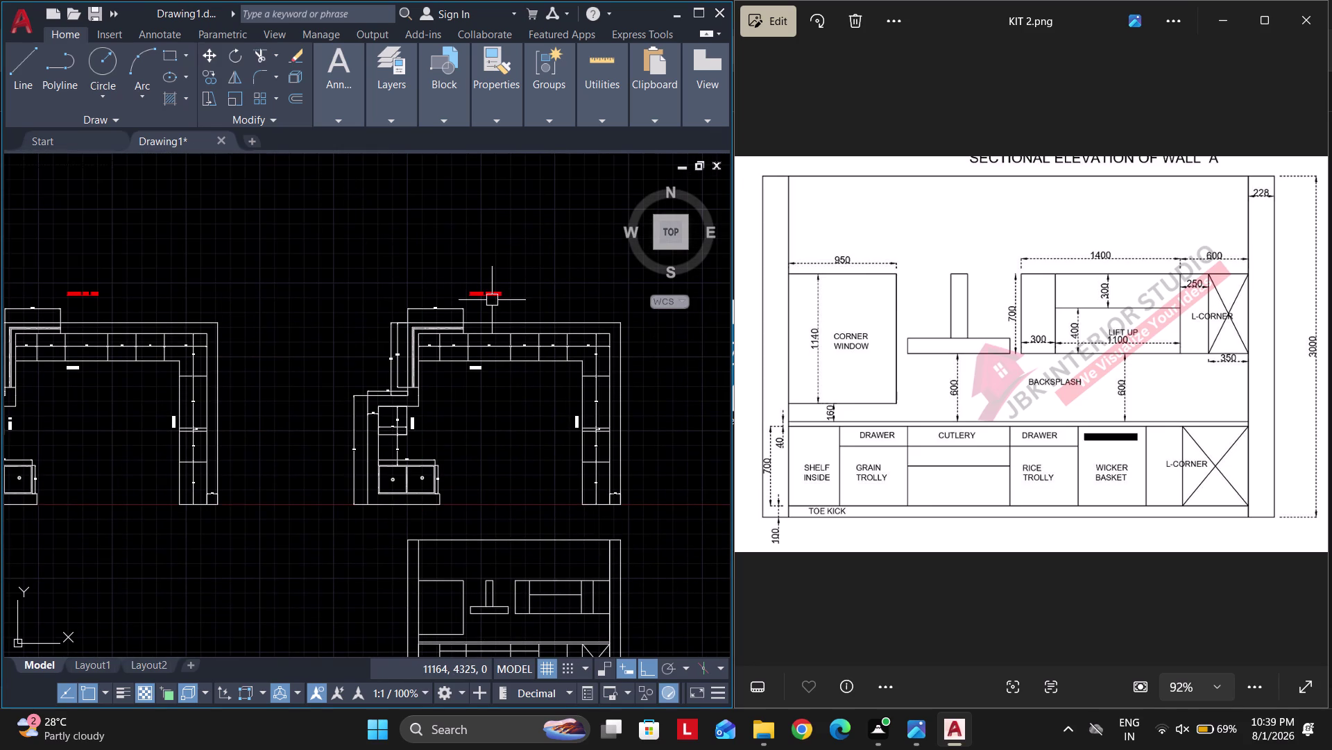
text(CO)
key(space)
Place the copied red title above the Wall A elevation.
click(490, 300)
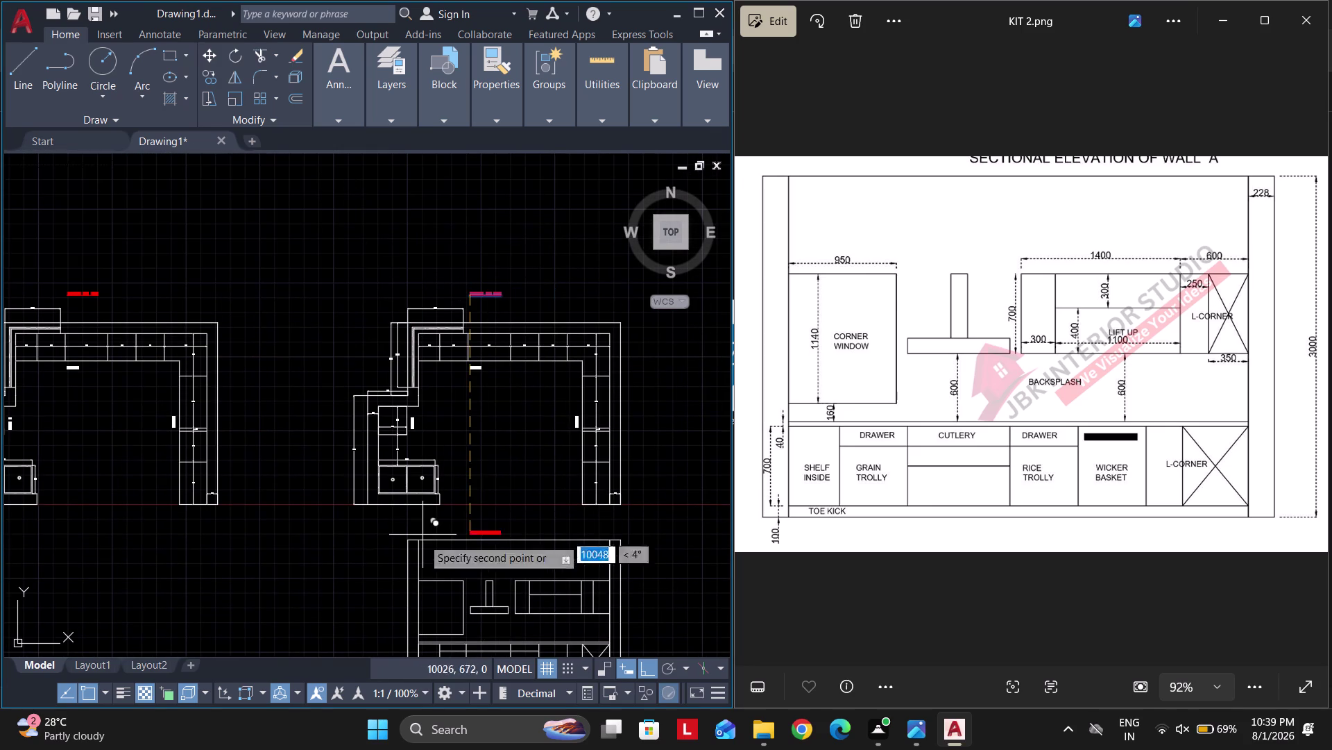
middle_drag(487, 528, 483, 358)
scroll(up, 3)
click(453, 381)
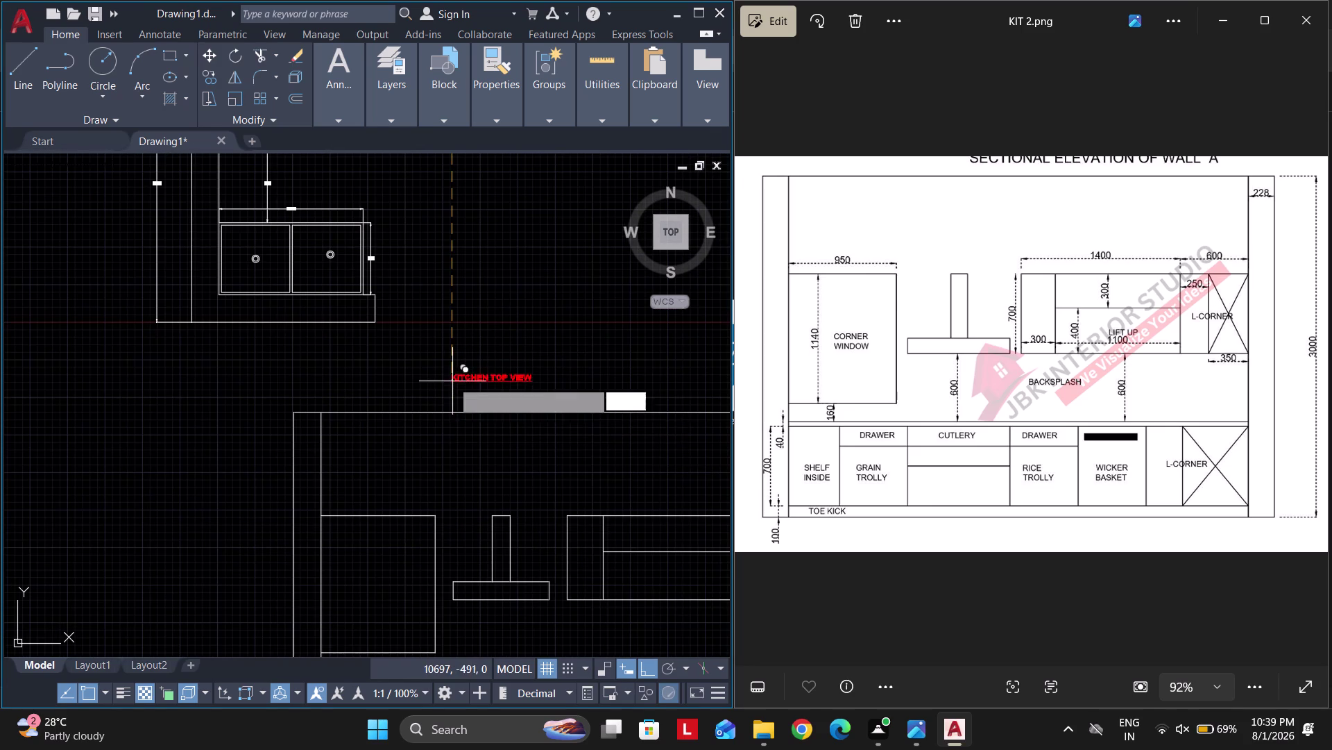
scroll(up, 3)
key(Escape)
Change the title text from KITCHEN TOP VIEW to KITCHEN FRONT VIEW.
double_click(481, 367)
scroll(up, 3)
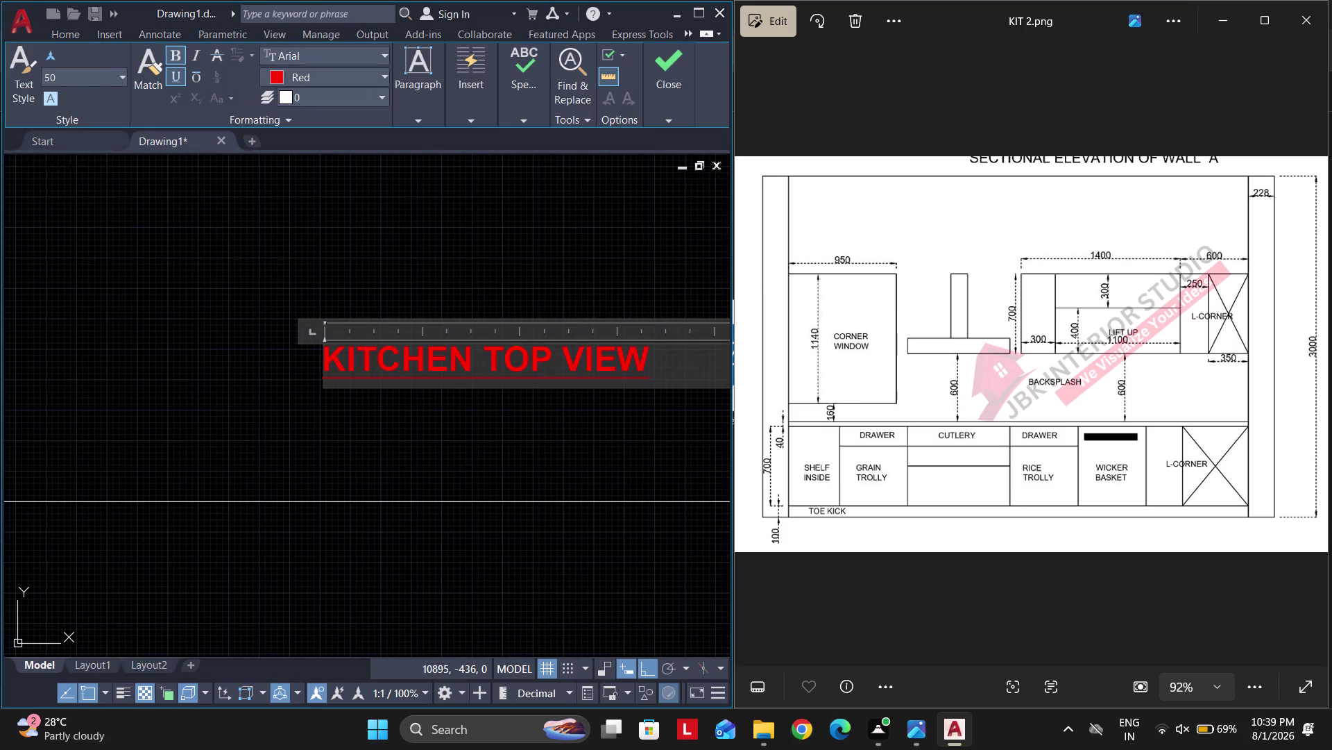
click(569, 367)
key(BackSpace)
key(BackSpace)
key(BackSpace)
key(BackSpace)
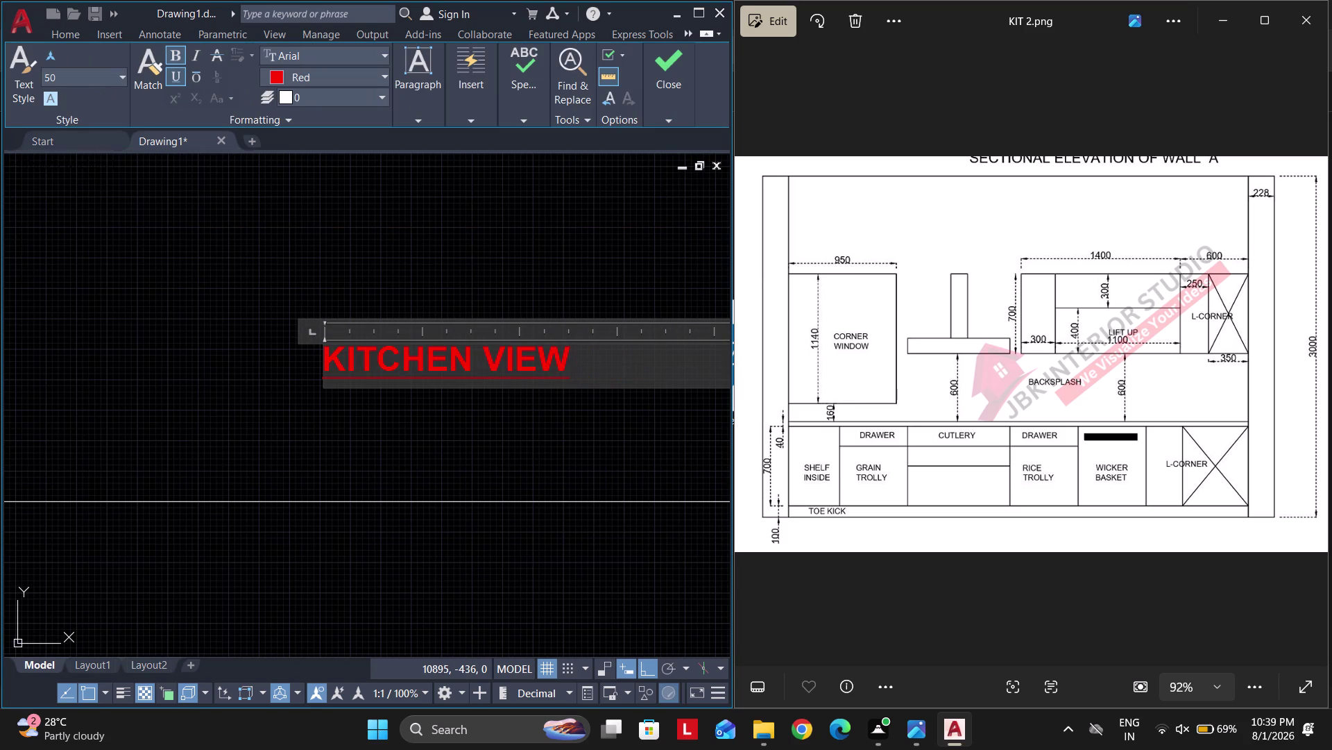
text(FRONT)
key(space)
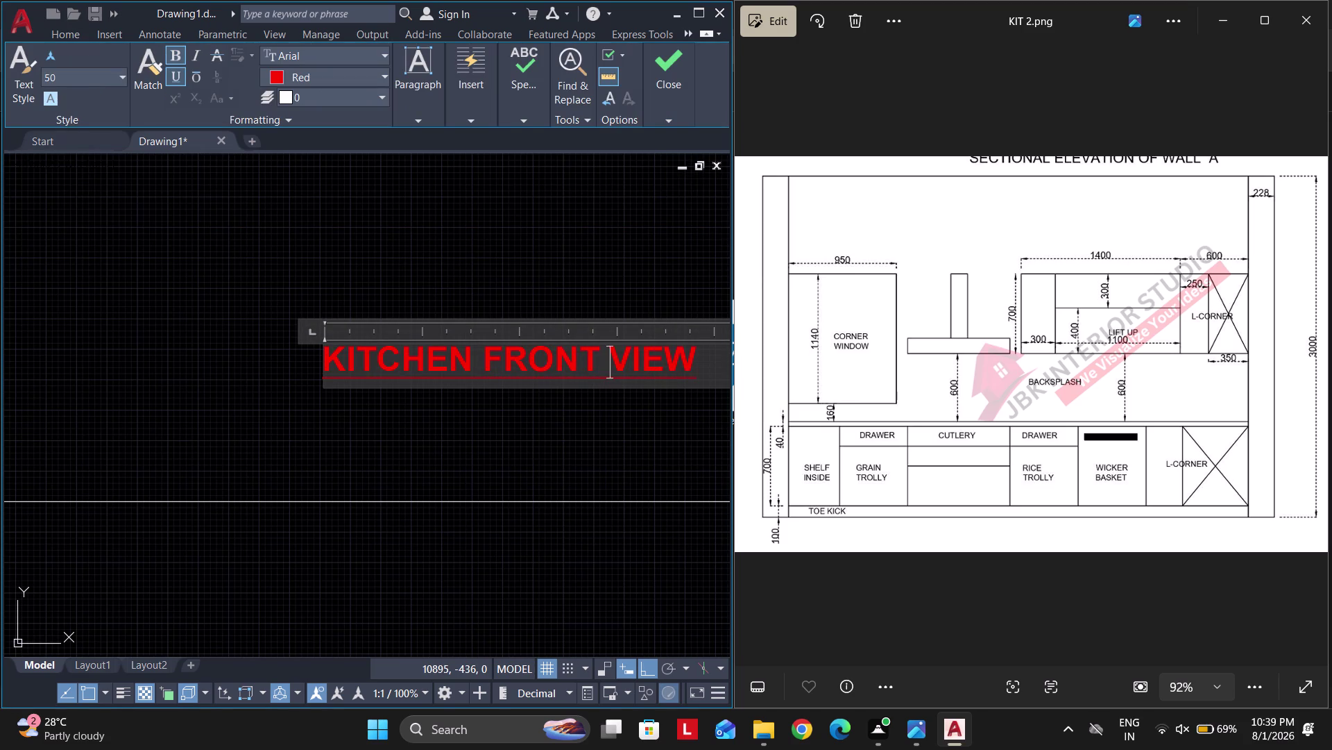
click(583, 225)
scroll(down, 3)
middle_drag(523, 447, 515, 444)
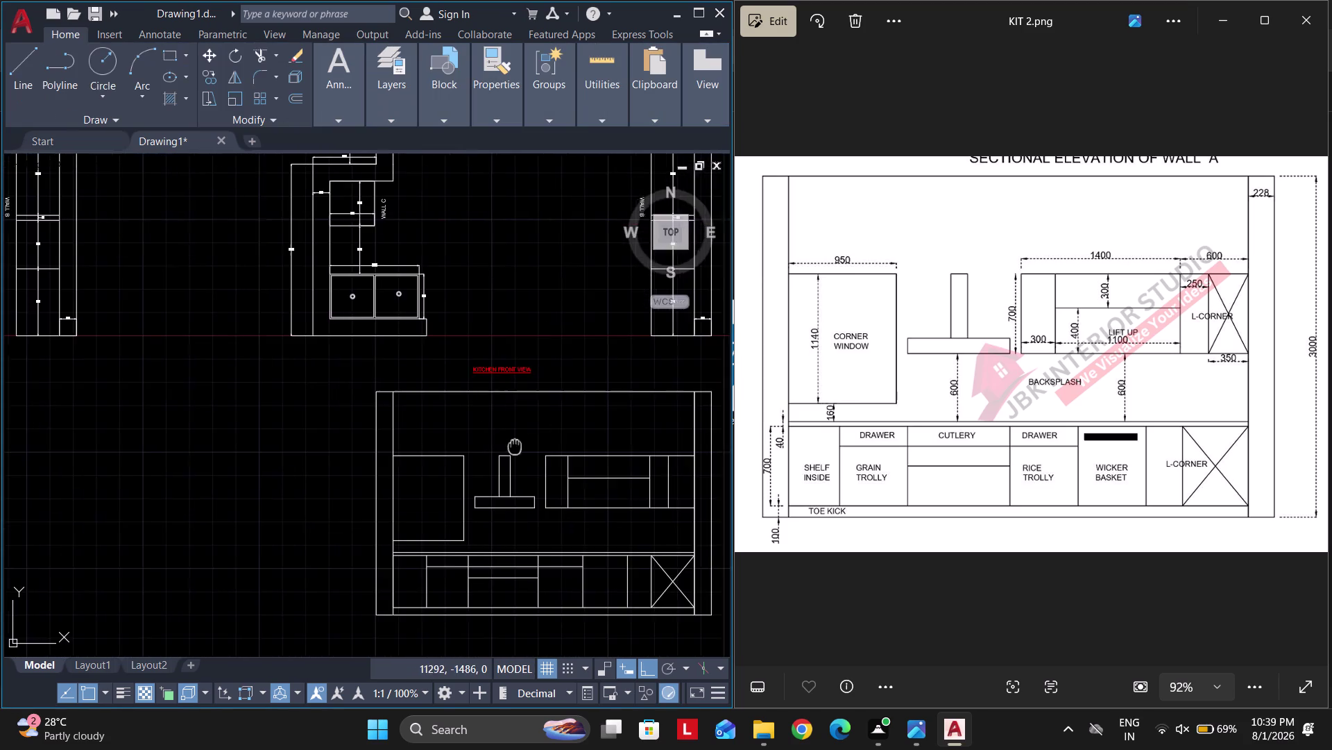
Dimension the first base cabinet's width as 450 with DLI, placed above the cabinet.
middle_drag(515, 445, 458, 334)
middle_drag(500, 459, 499, 419)
key(d)
text(LI)
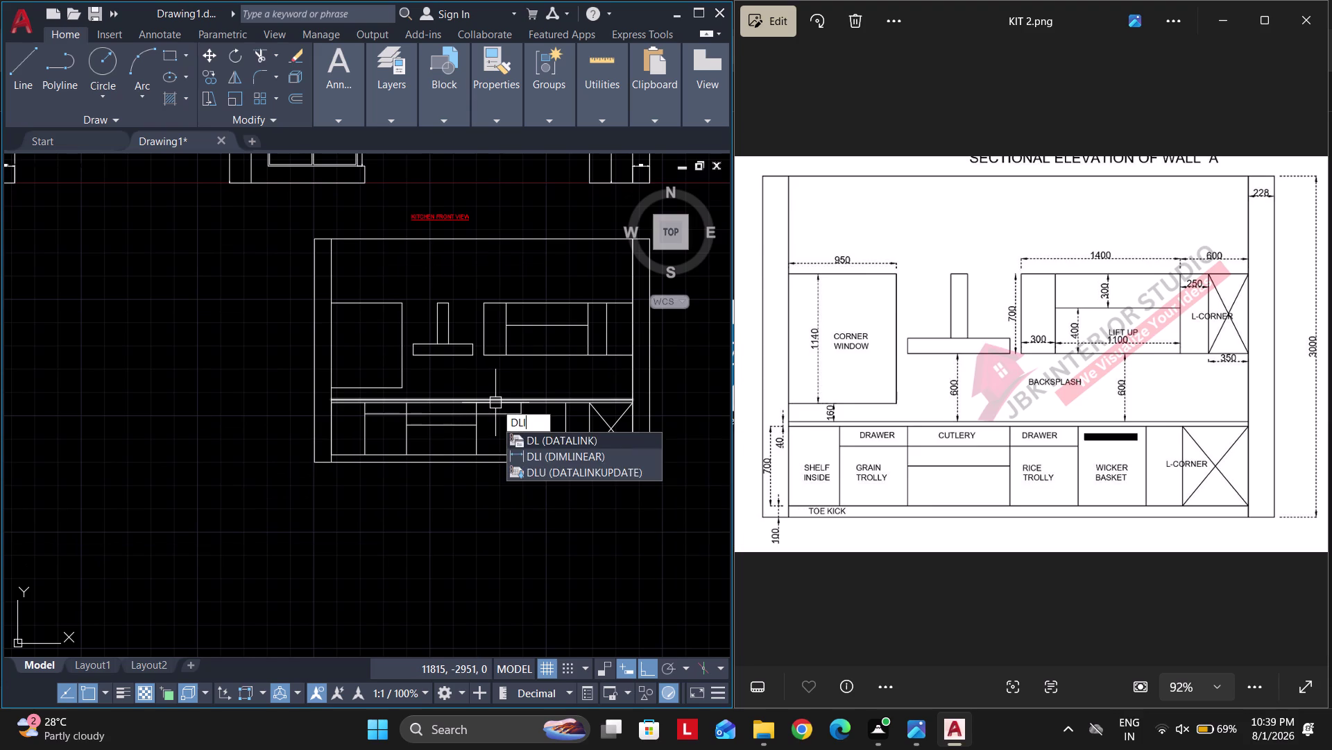
key(space)
scroll(up, 3)
scroll(up, 3)
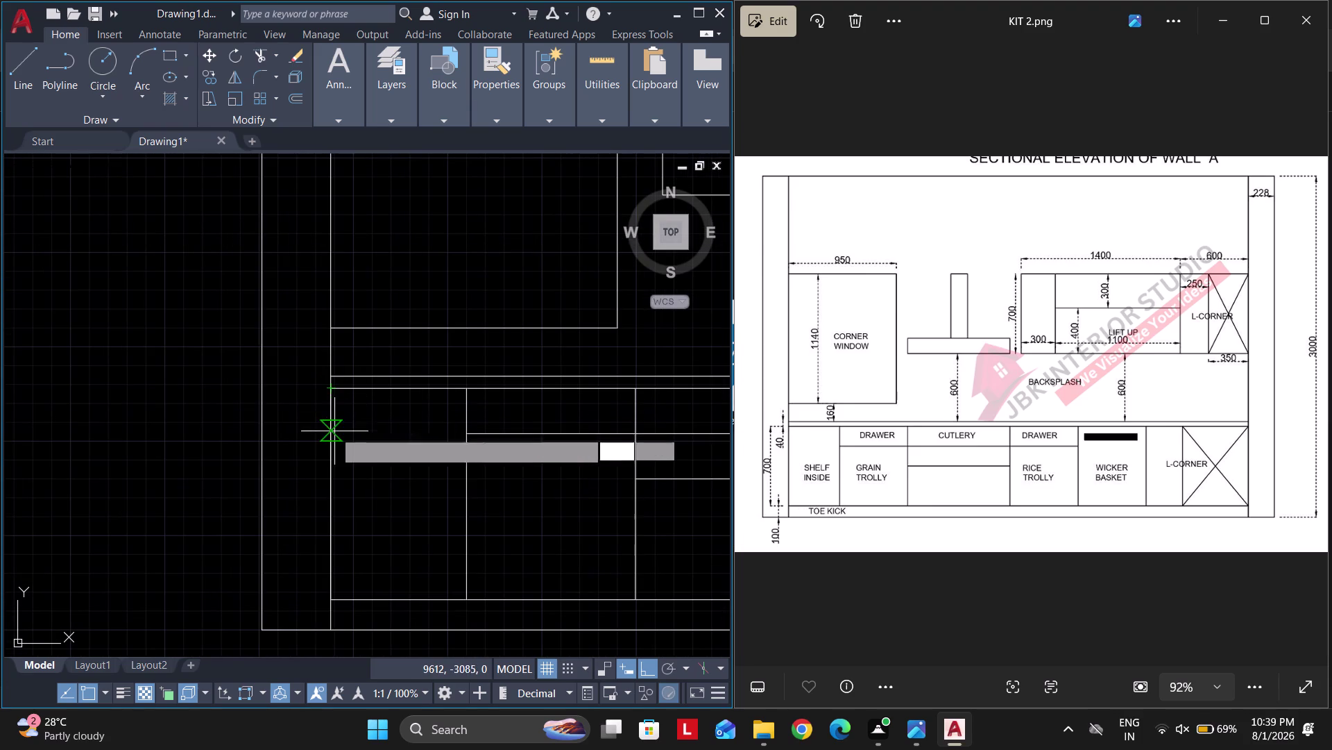
click(327, 417)
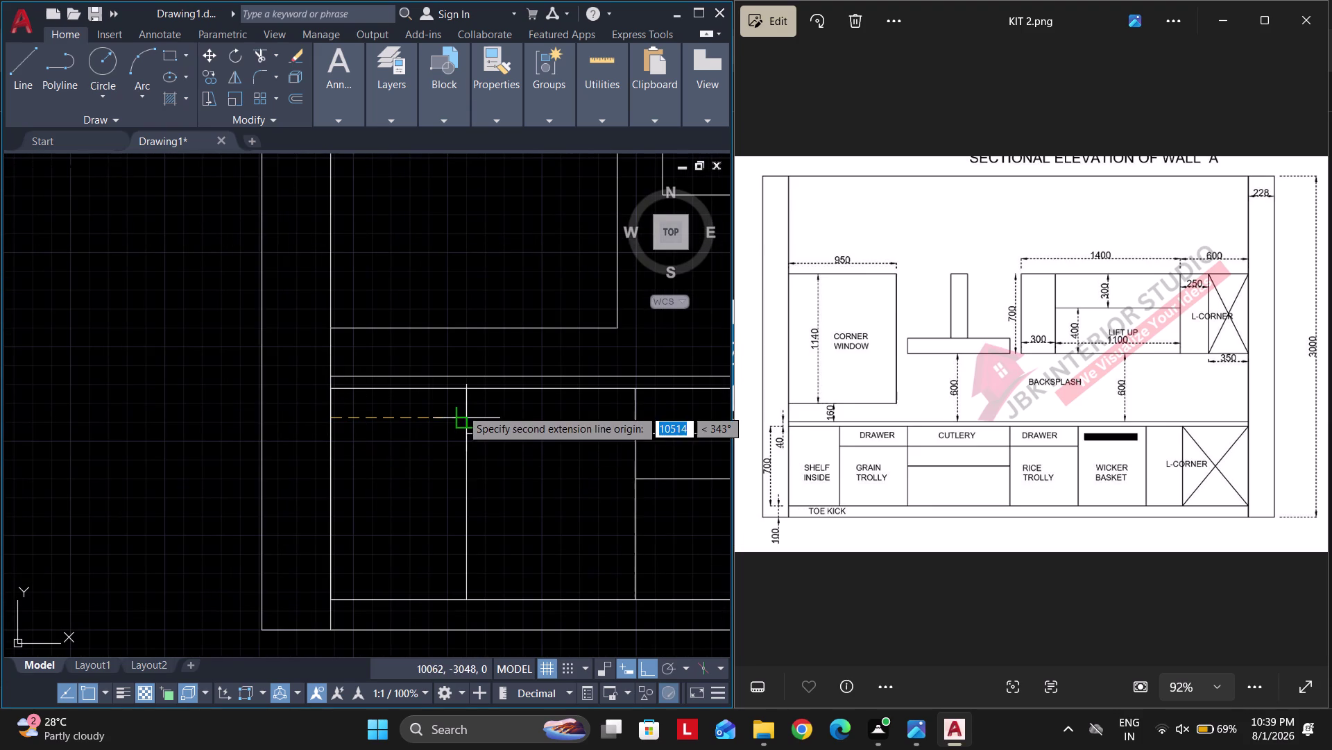
click(463, 414)
click(413, 408)
scroll(up, 3)
middle_drag(519, 430, 443, 449)
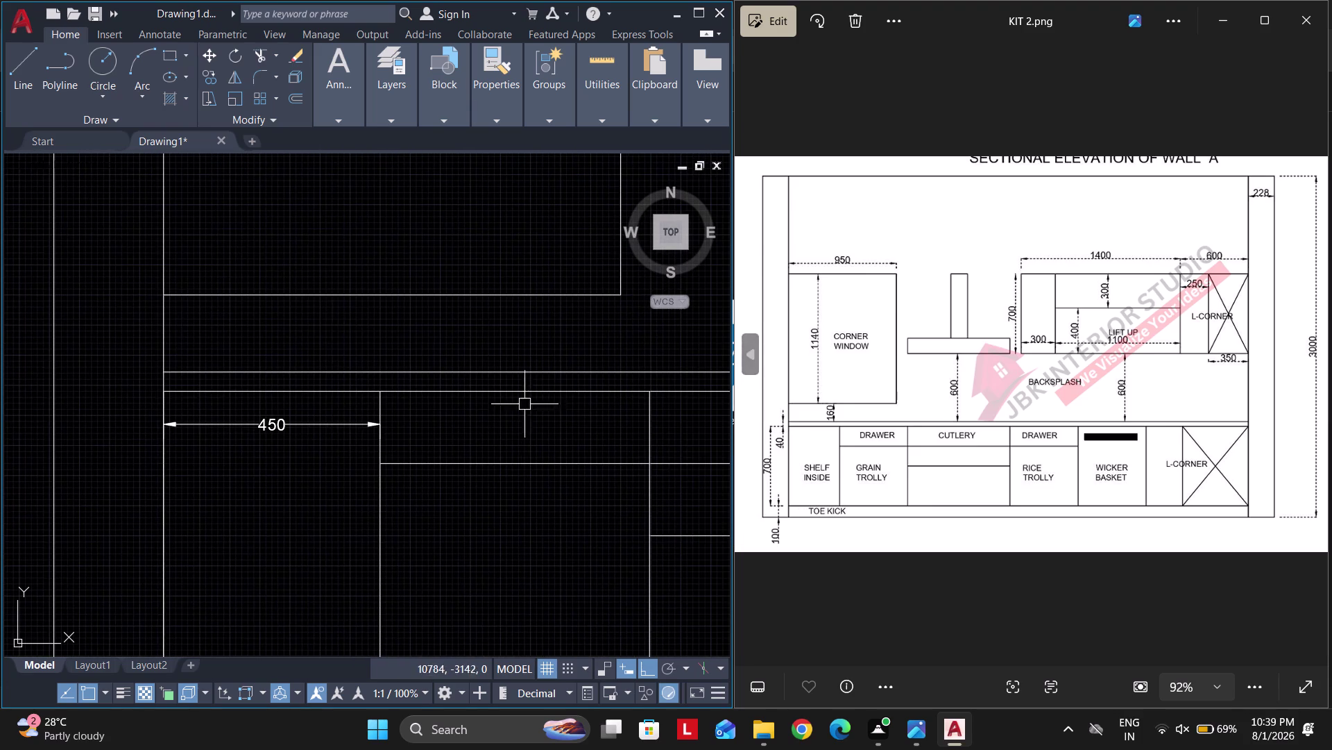
Continue from the 450 dimension to add the second cabinet's 560 width.
click(156, 31)
click(302, 117)
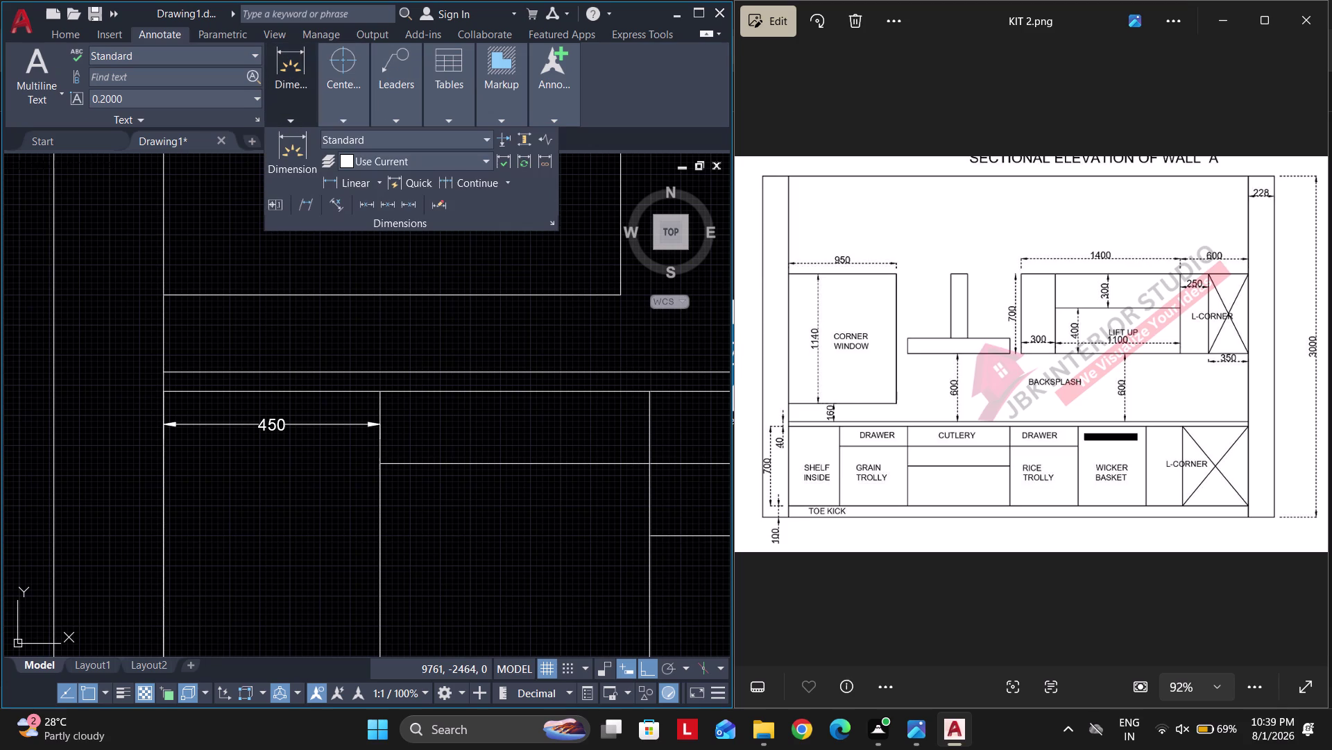
click(461, 185)
middle_drag(649, 455, 544, 469)
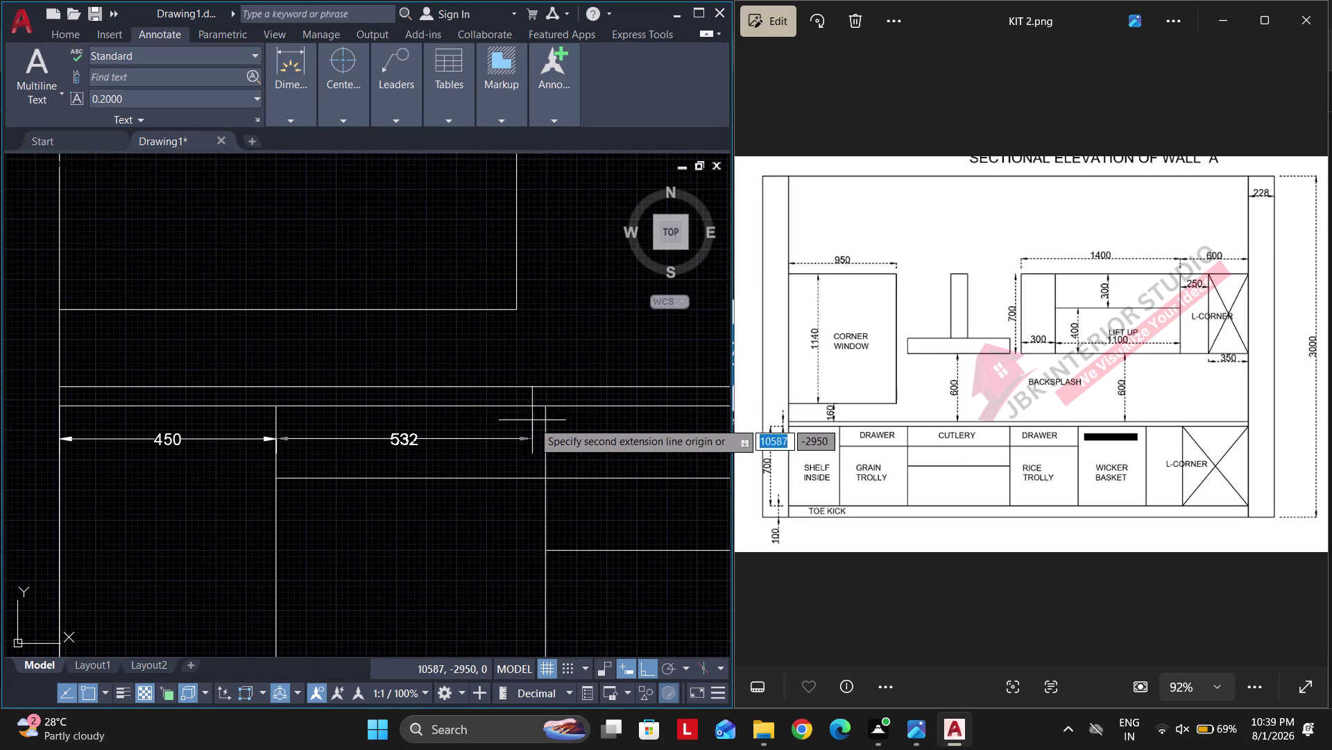
click(545, 433)
middle_drag(618, 444, 437, 452)
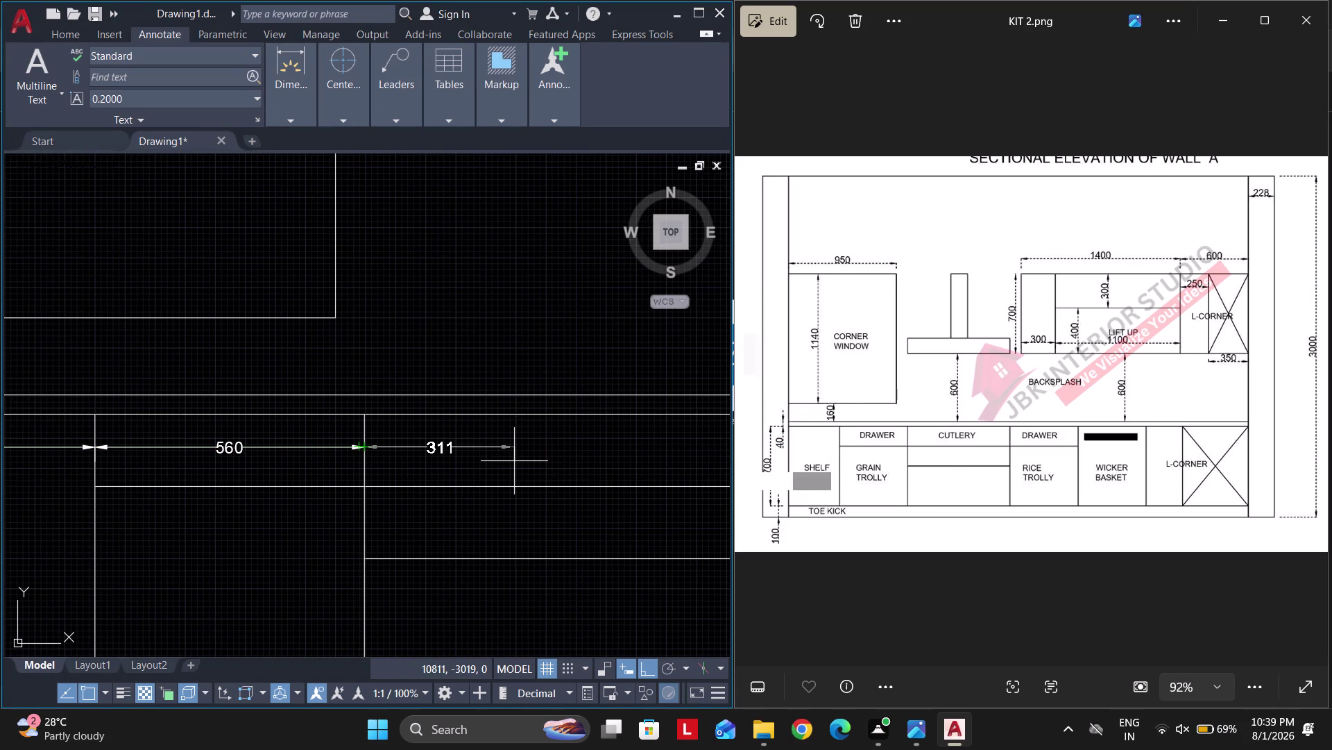
scroll(up, 3)
scroll(down, 3)
drag(867, 355, 867, 372)
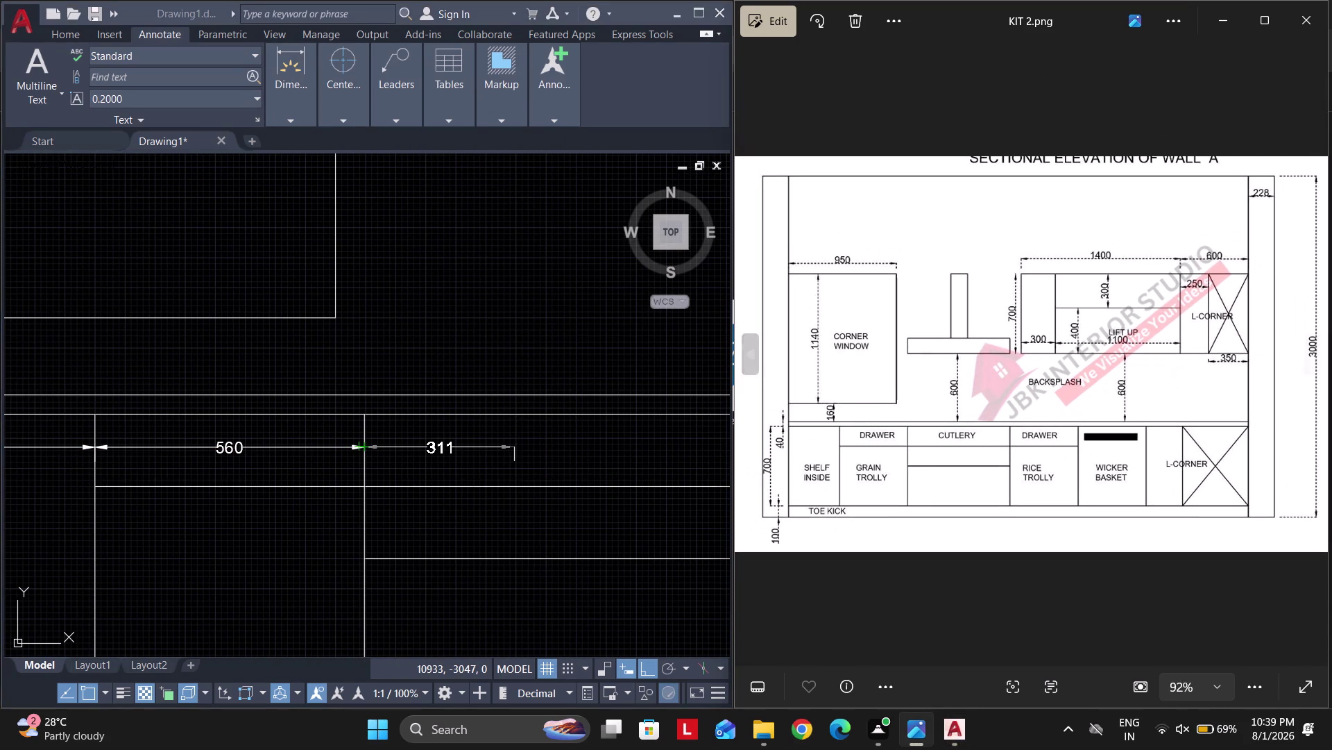
click(1331, 395)
click(1331, 353)
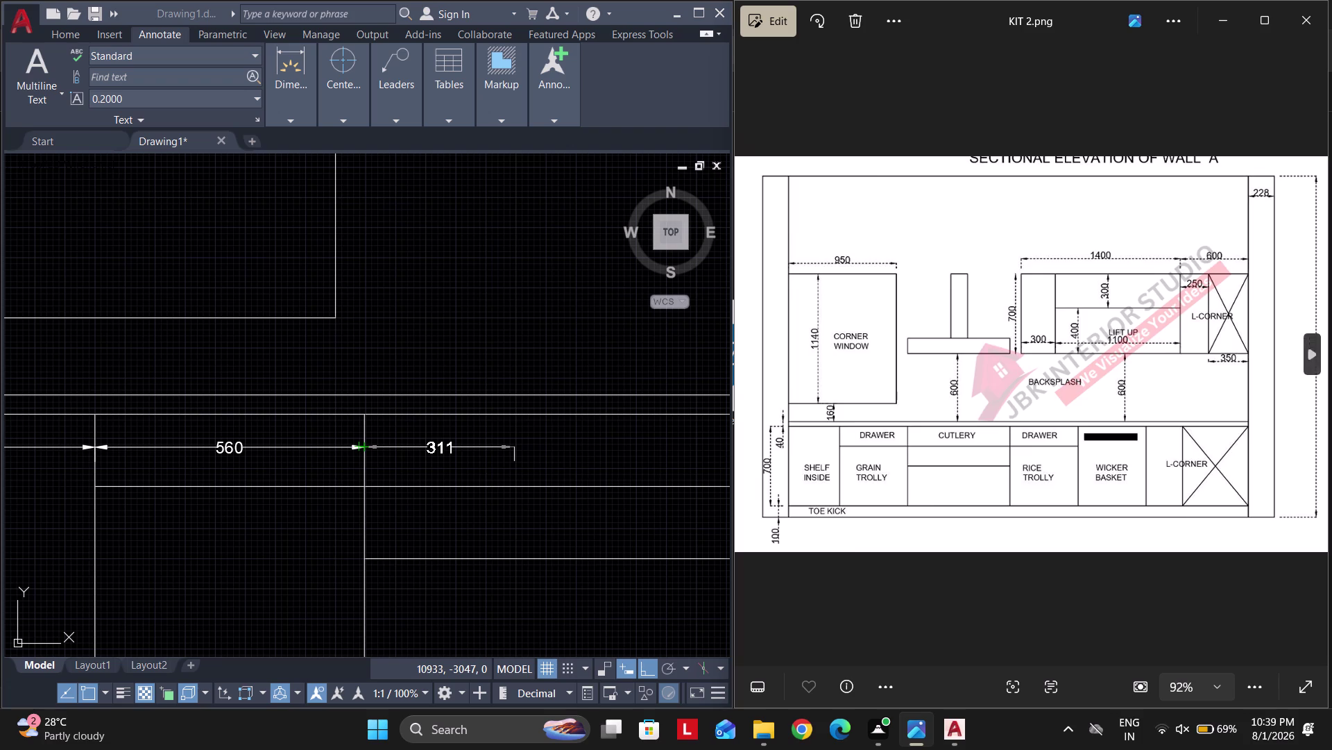
click(1321, 357)
scroll(up, 3)
scroll(down, 3)
middle_drag(404, 452, 707, 436)
middle_drag(477, 453, 601, 439)
middle_drag(591, 448, 445, 451)
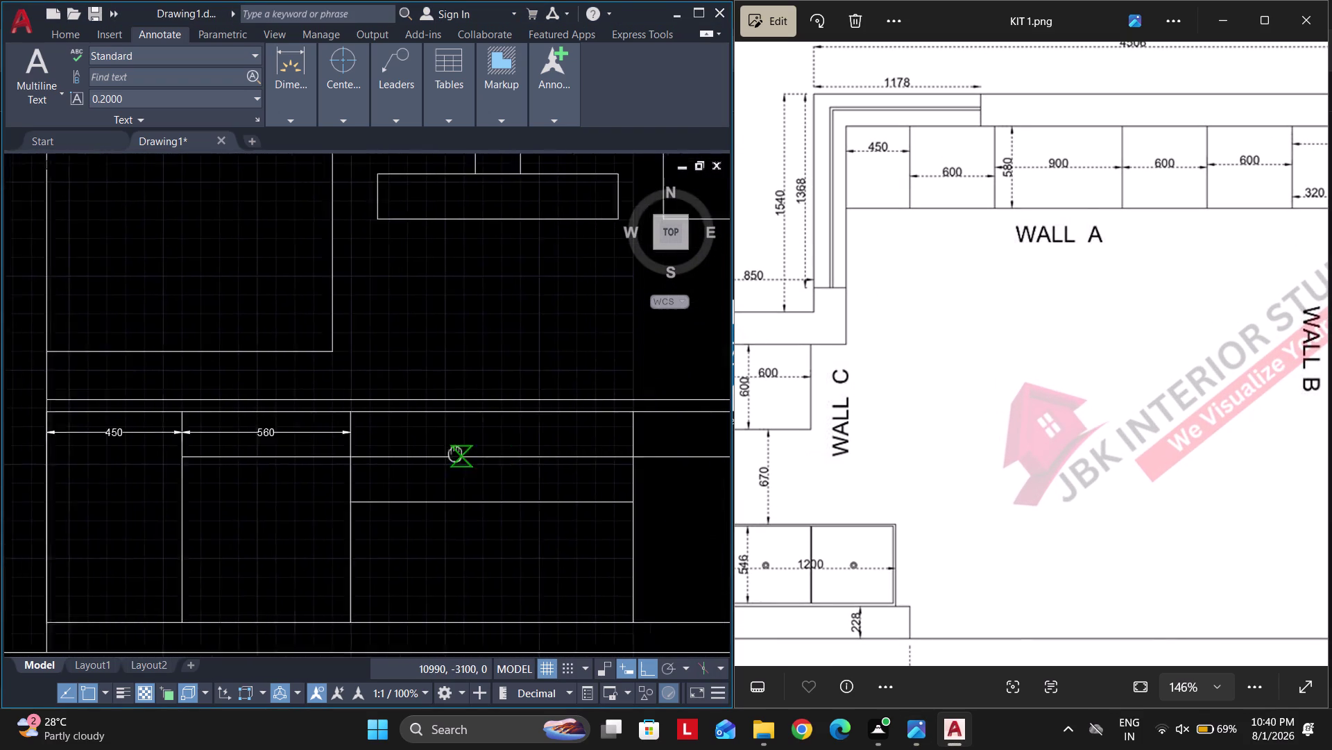
Discard the wrong 940 dimension and cancel dimensioning.
middle_drag(444, 451, 397, 443)
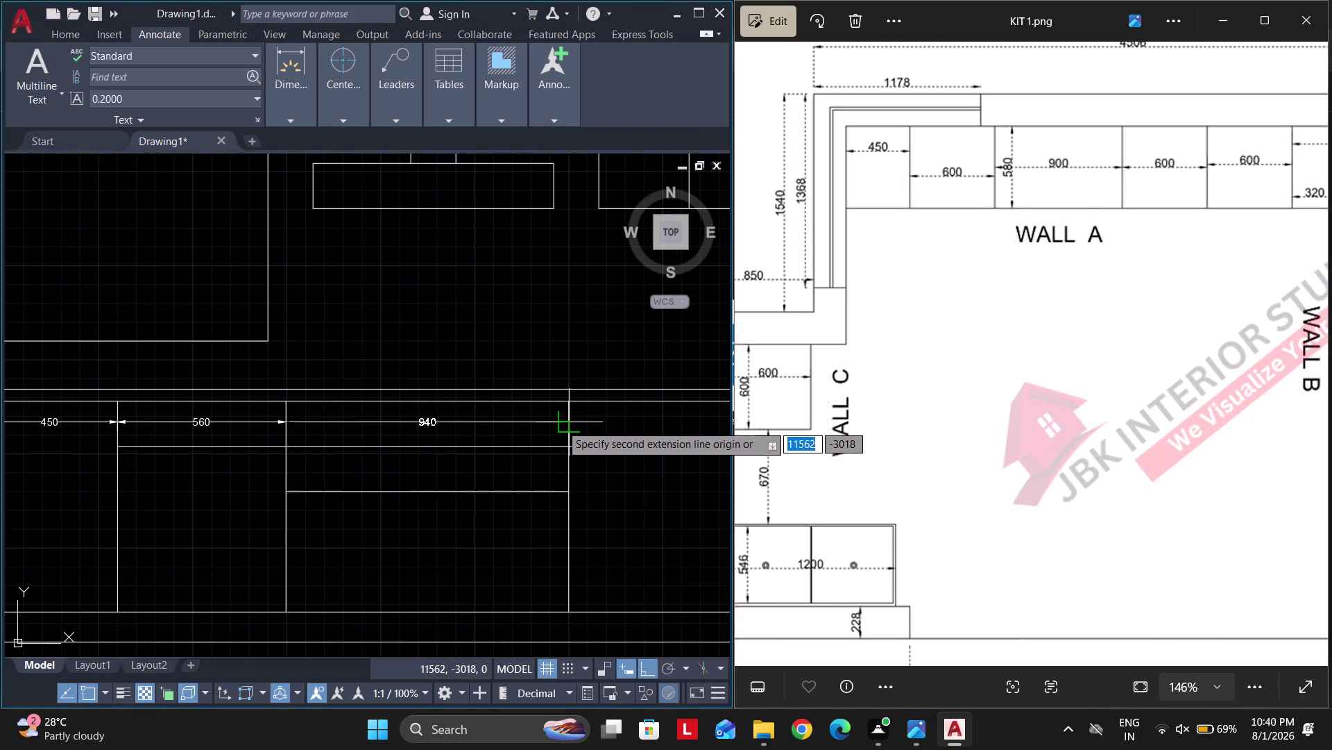
key(space)
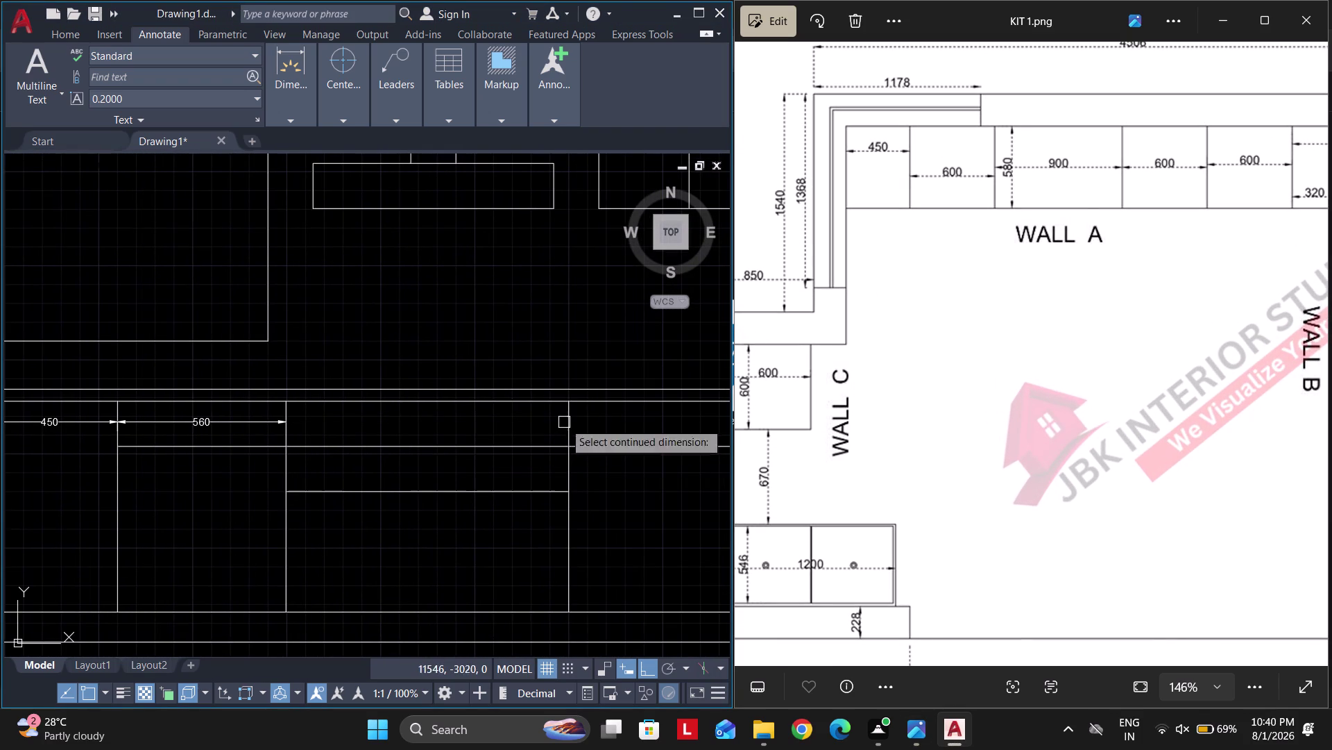
middle_drag(440, 433, 649, 419)
scroll(up, 3)
key(Escape)
Stretch the second cabinet's right edge by 40 to widen it to 600.
click(544, 421)
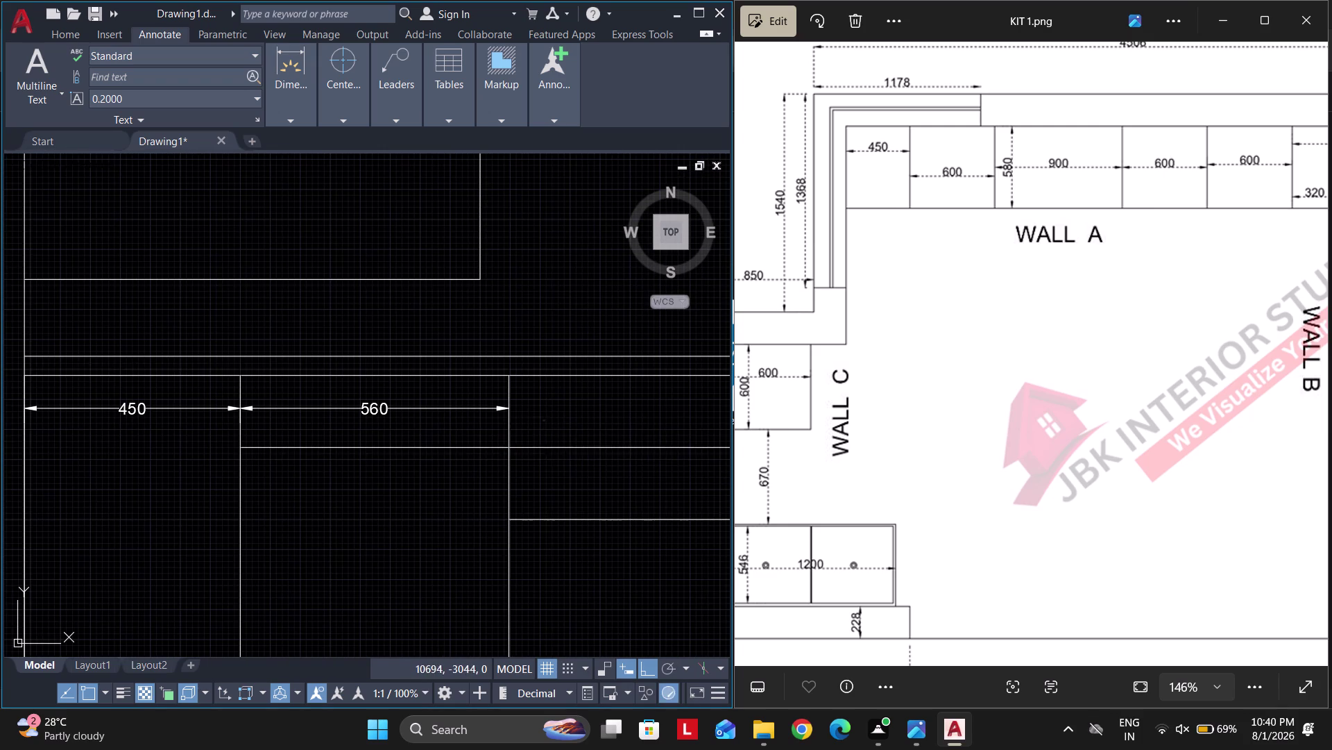
click(489, 431)
key(m)
key(space)
click(513, 437)
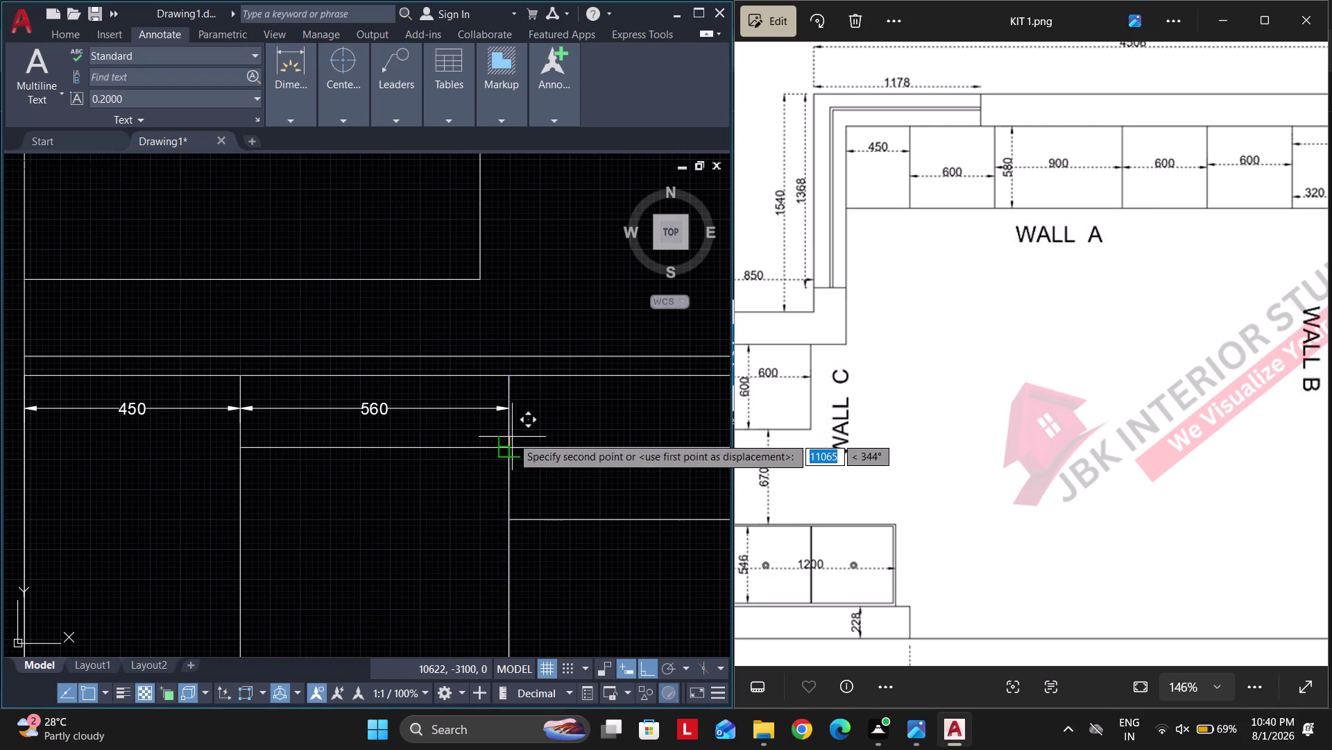
text(40)
key(Return)
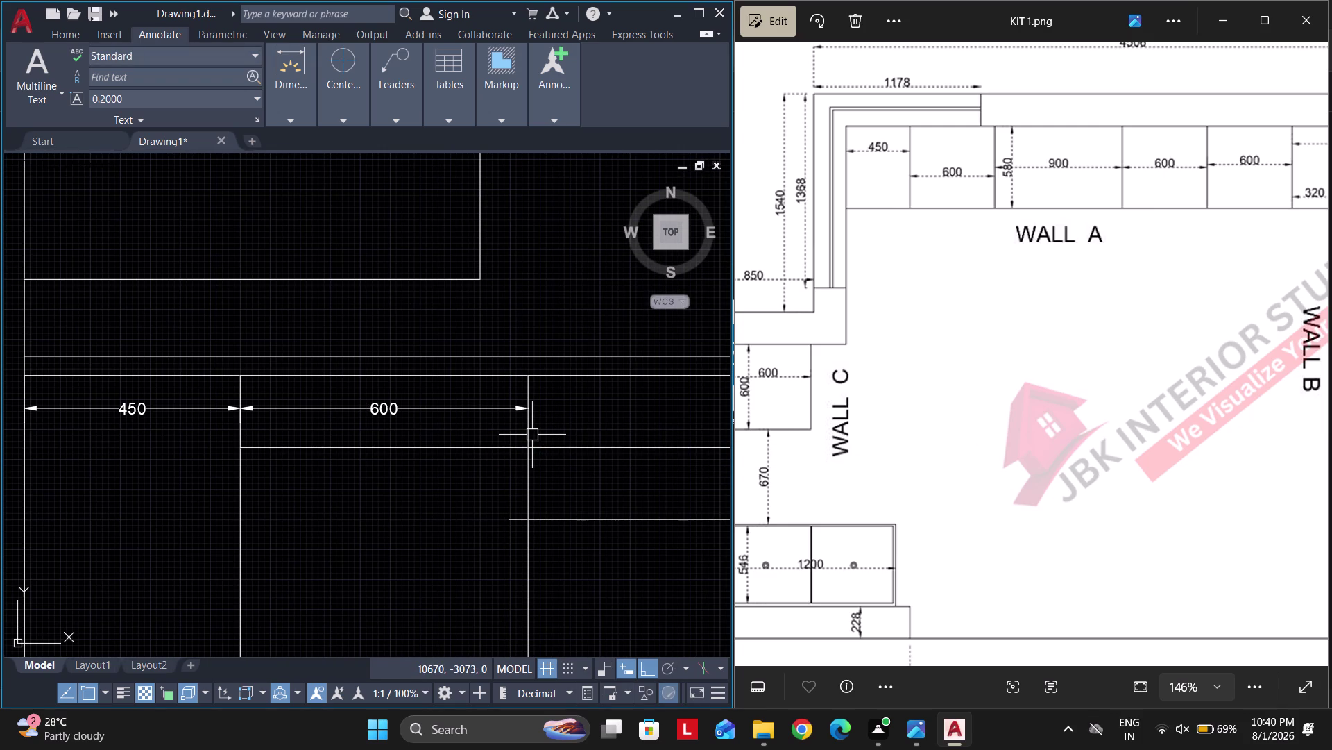
key(space)
scroll(down, 3)
key(Escape)
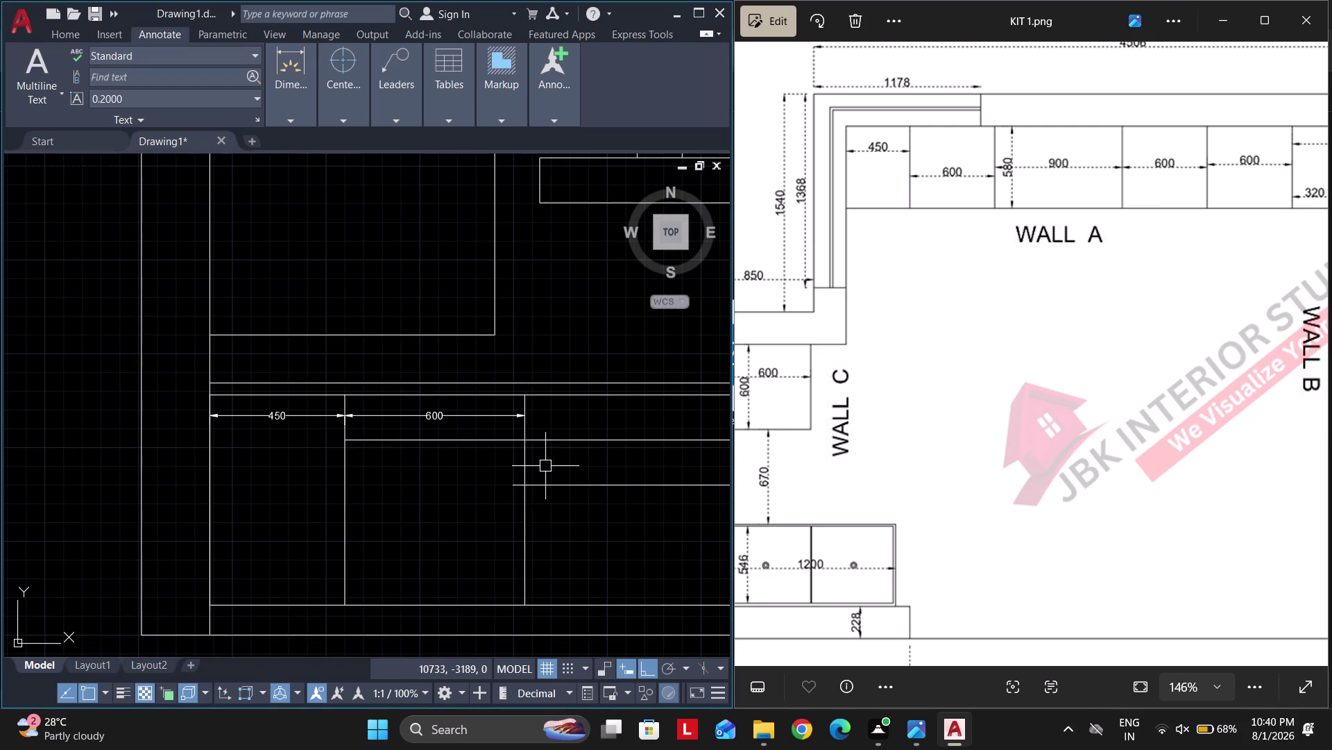
Trim the leftover line beside the 600 cabinet.
key(t)
key(r)
key(space)
scroll(up, 3)
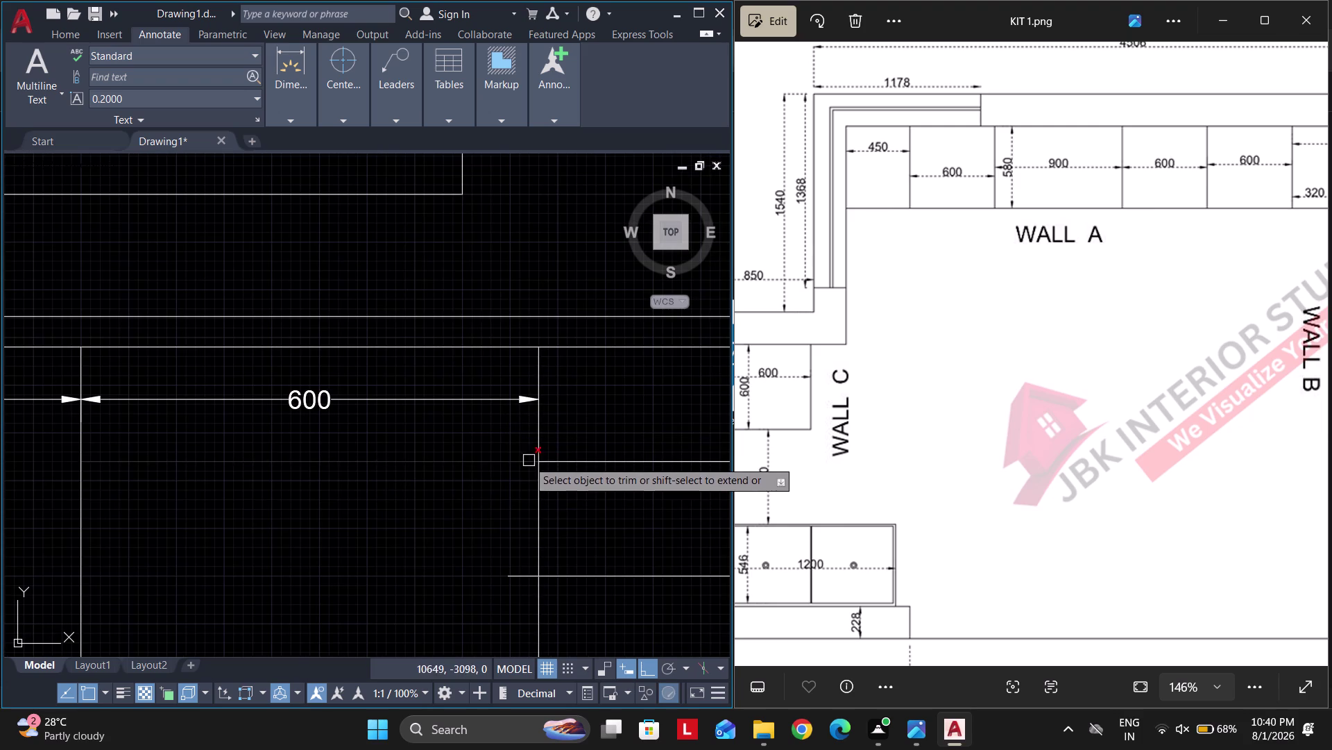
click(515, 577)
key(Escape)
scroll(down, 3)
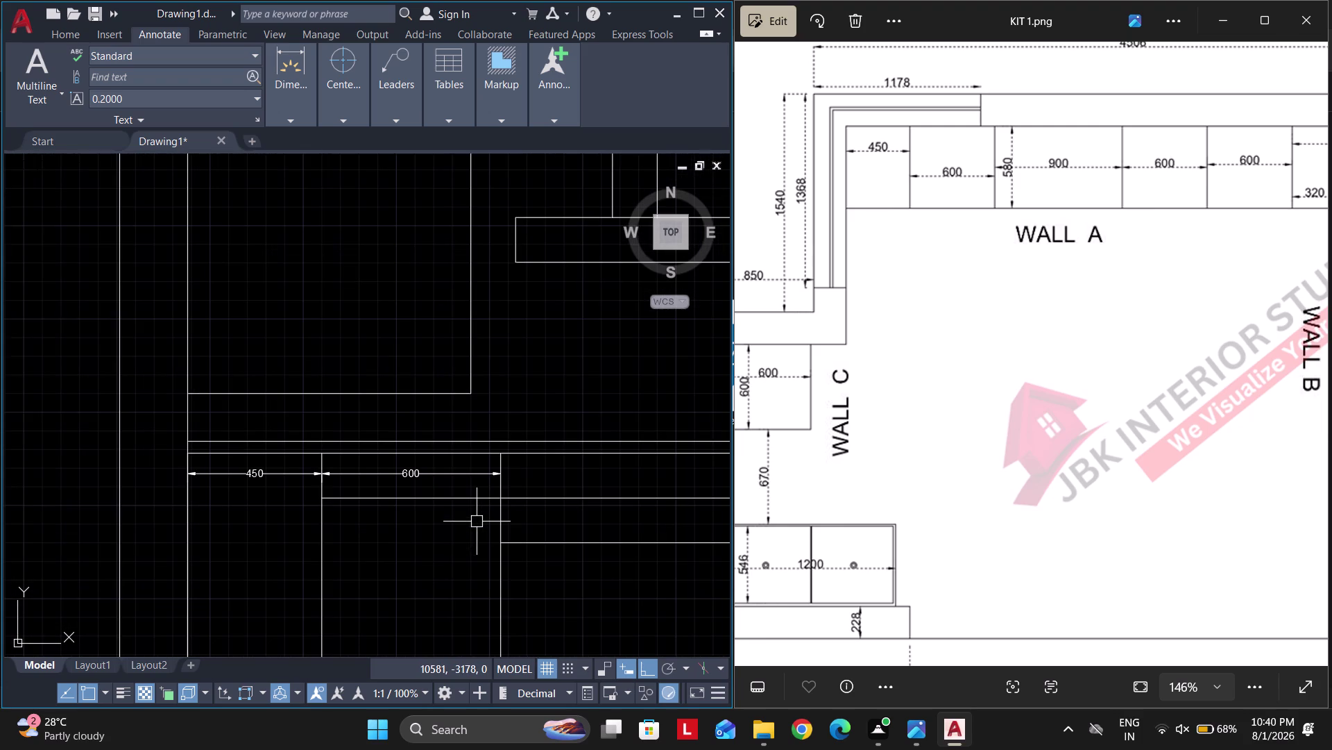
key(Escape)
click(469, 472)
key(c)
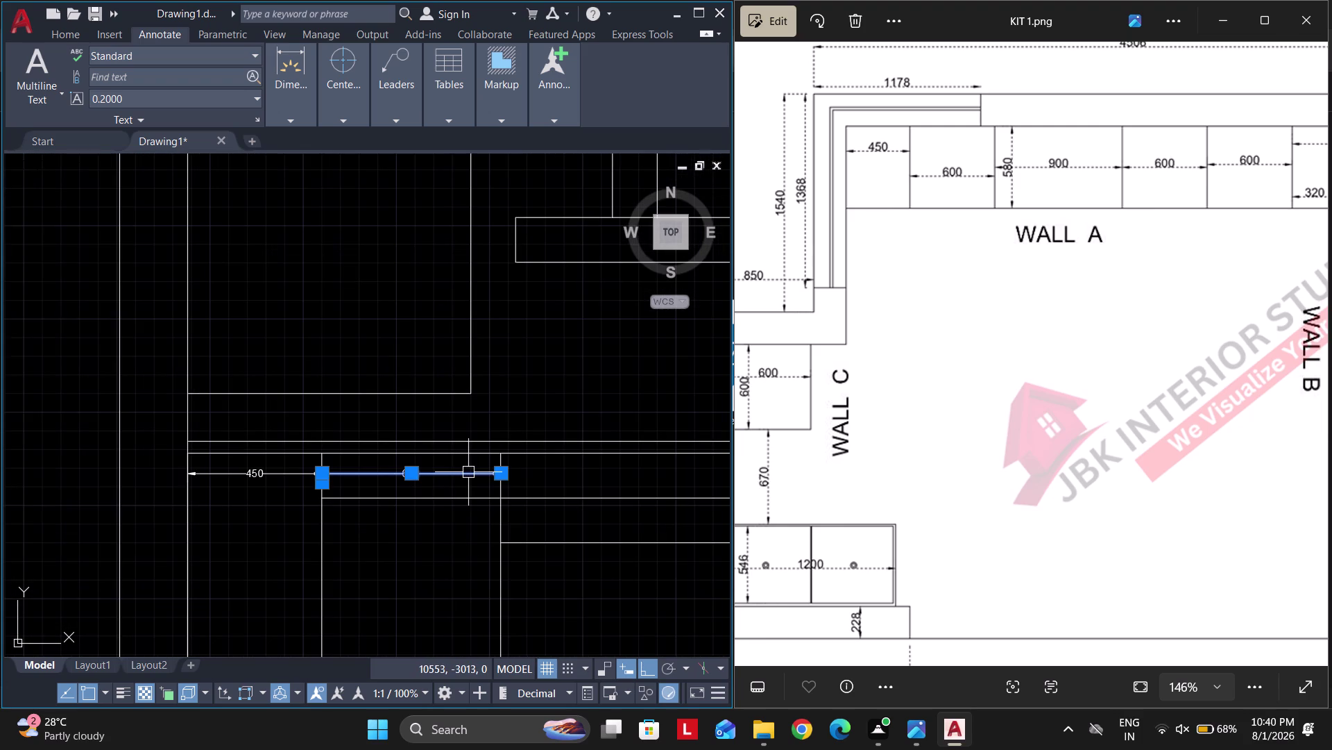
key(Escape)
Start a linear dimension from the 600 cabinet's right edge.
key(d)
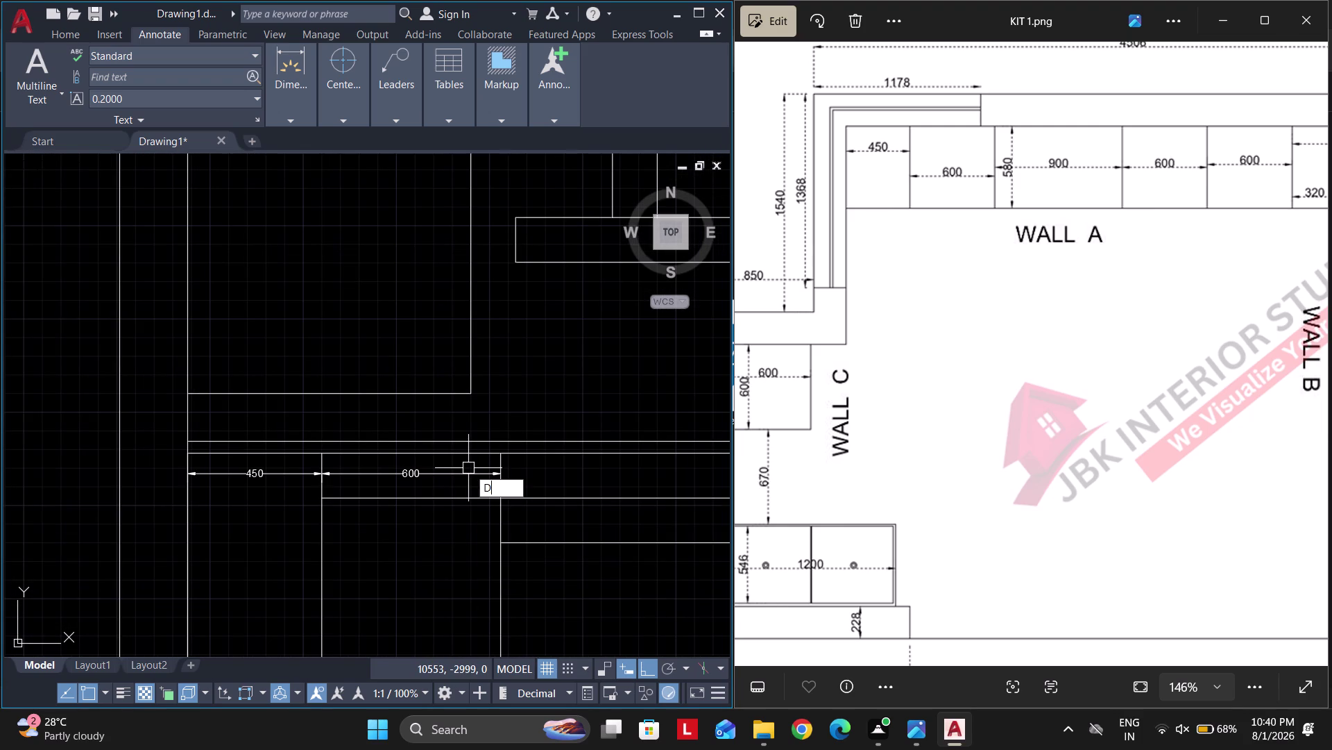
text(LI)
key(space)
scroll(up, 3)
click(528, 480)
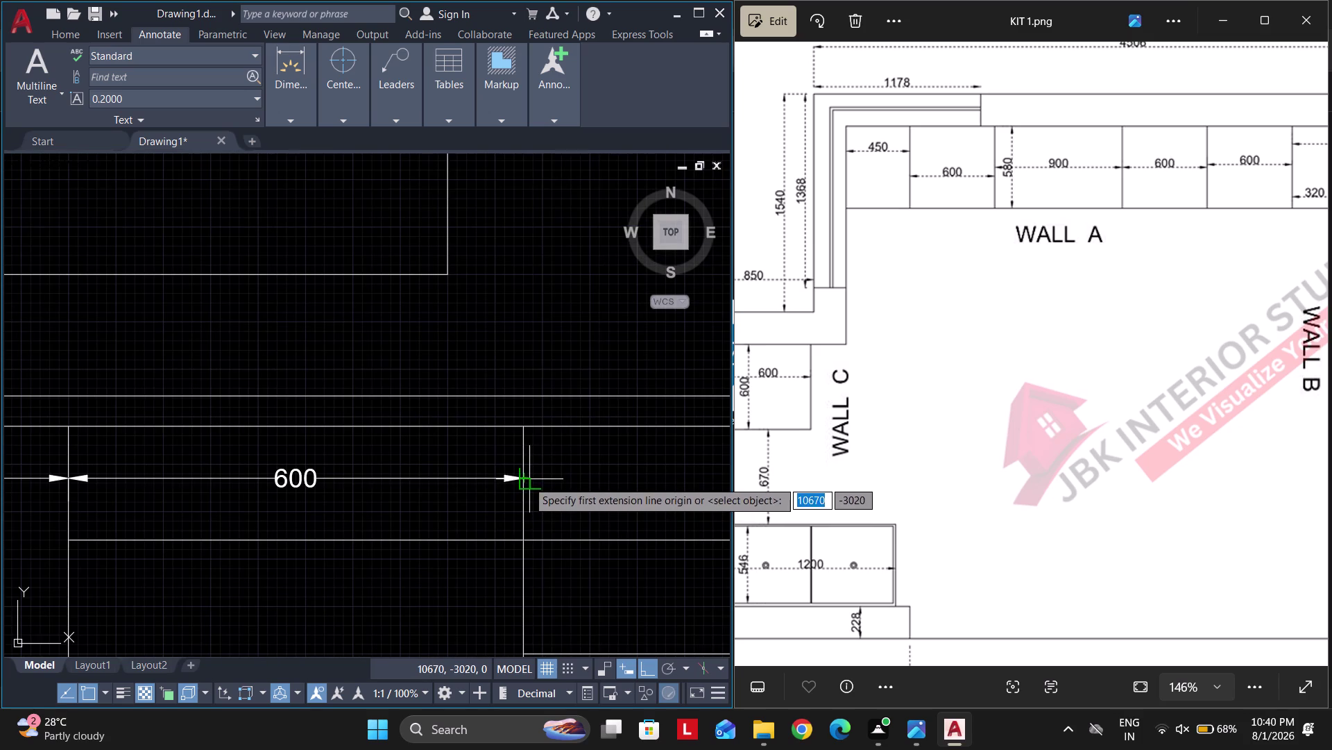
middle_drag(626, 481, 571, 494)
key(Escape)
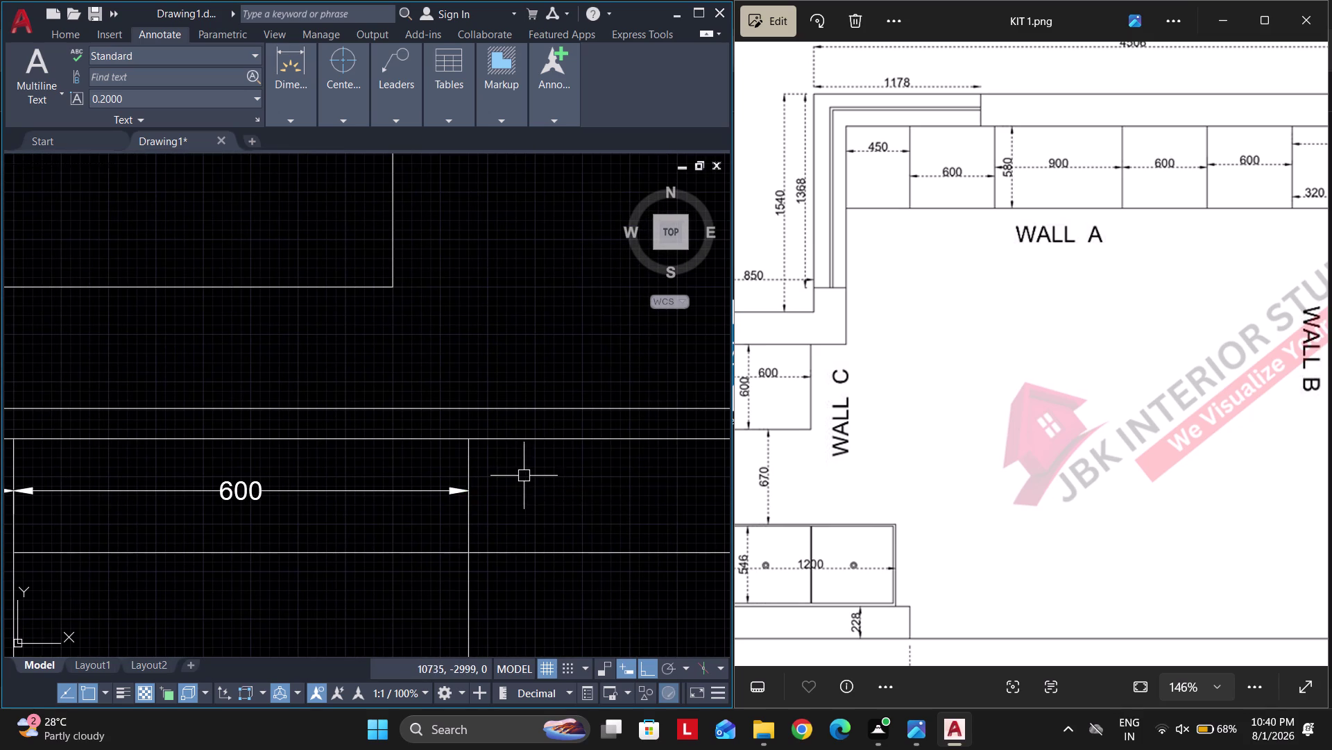
key(space)
click(470, 492)
scroll(down, 3)
Finish the 900 dimension at the third cabinet's right edge, in line with the others.
middle_drag(660, 477, 405, 465)
scroll(down, 3)
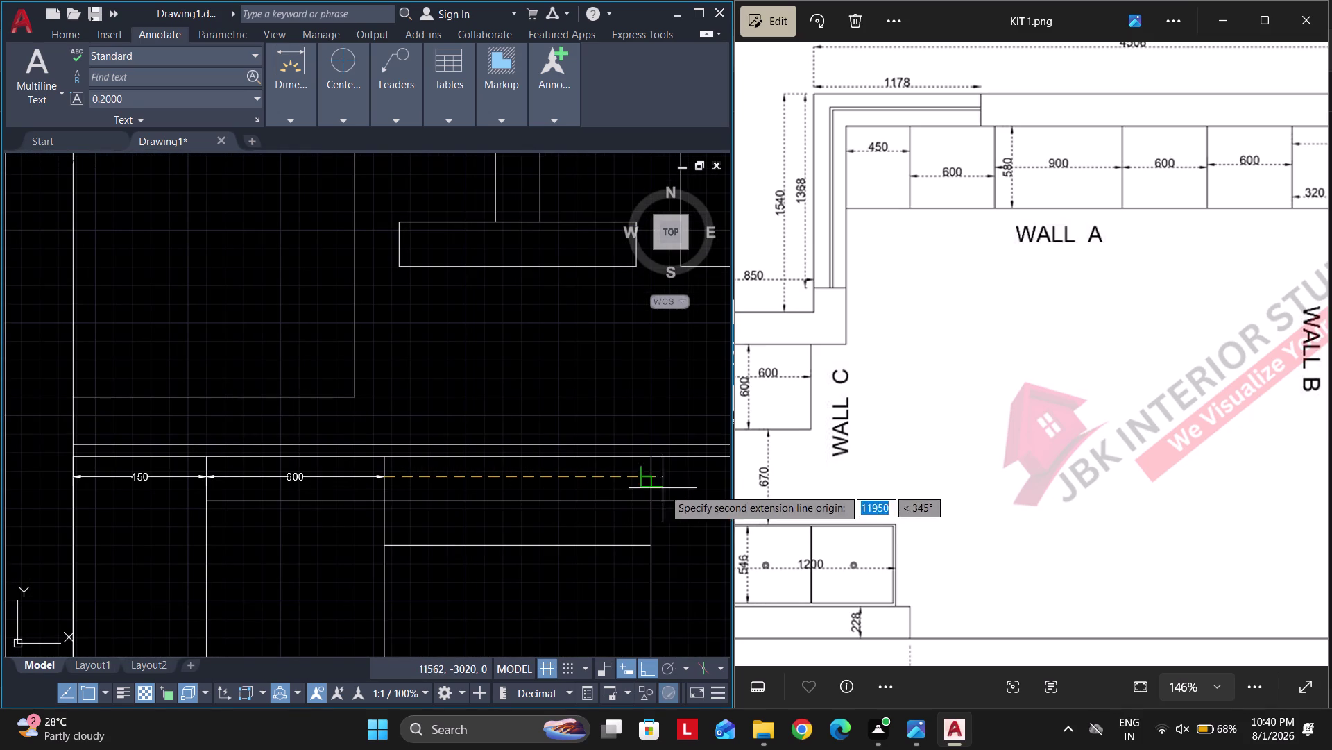
click(655, 479)
scroll(up, 3)
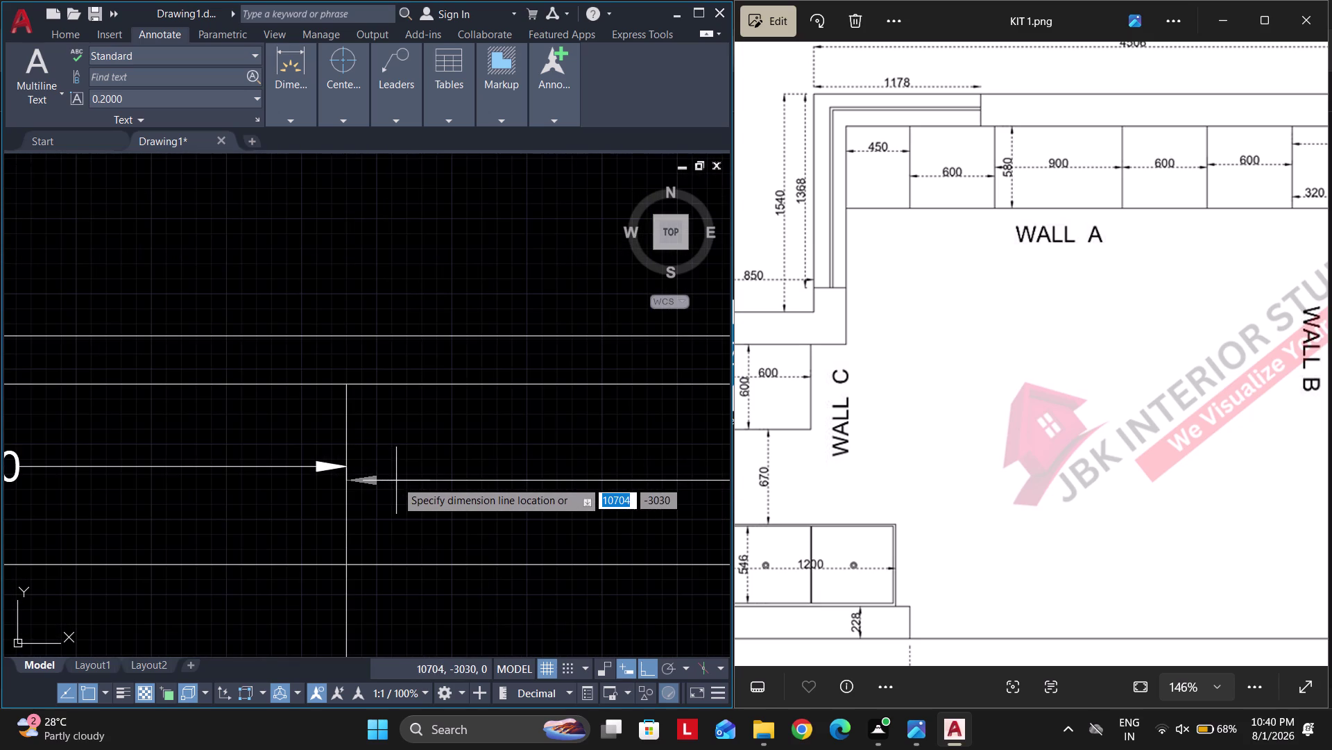
click(348, 462)
scroll(down, 3)
scroll(down, 3)
middle_drag(581, 495, 575, 496)
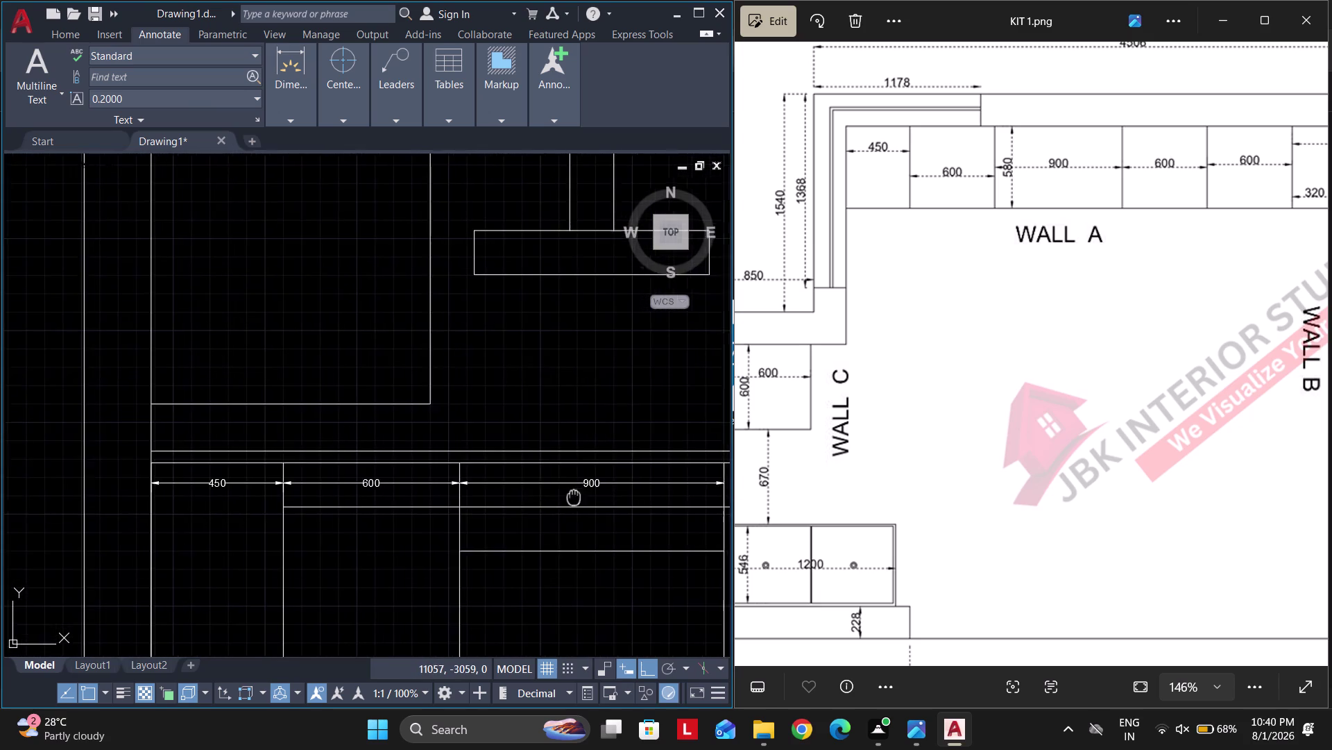
middle_drag(575, 496, 355, 489)
scroll(down, 3)
Continue dimensioning from the 900 dimension to the next cabinet's right edge.
click(282, 76)
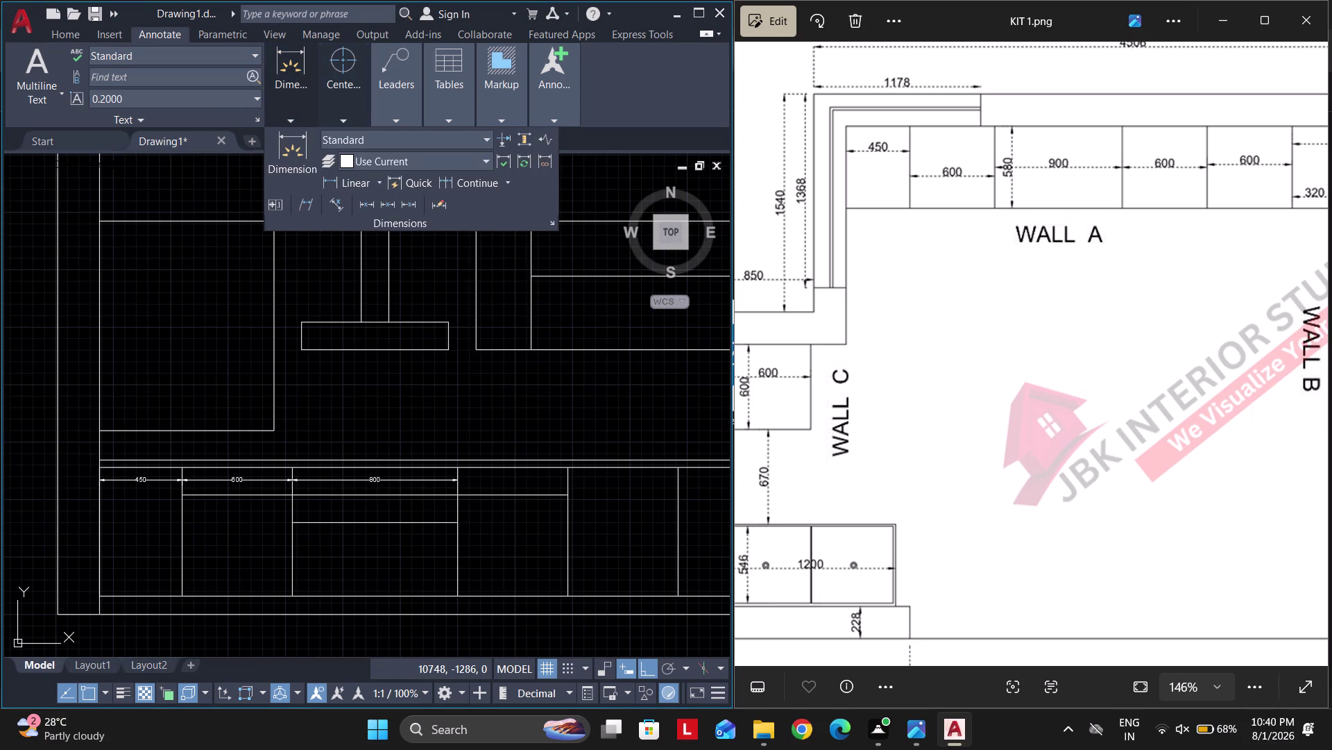
click(472, 183)
scroll(down, 3)
click(772, 420)
scroll(up, 3)
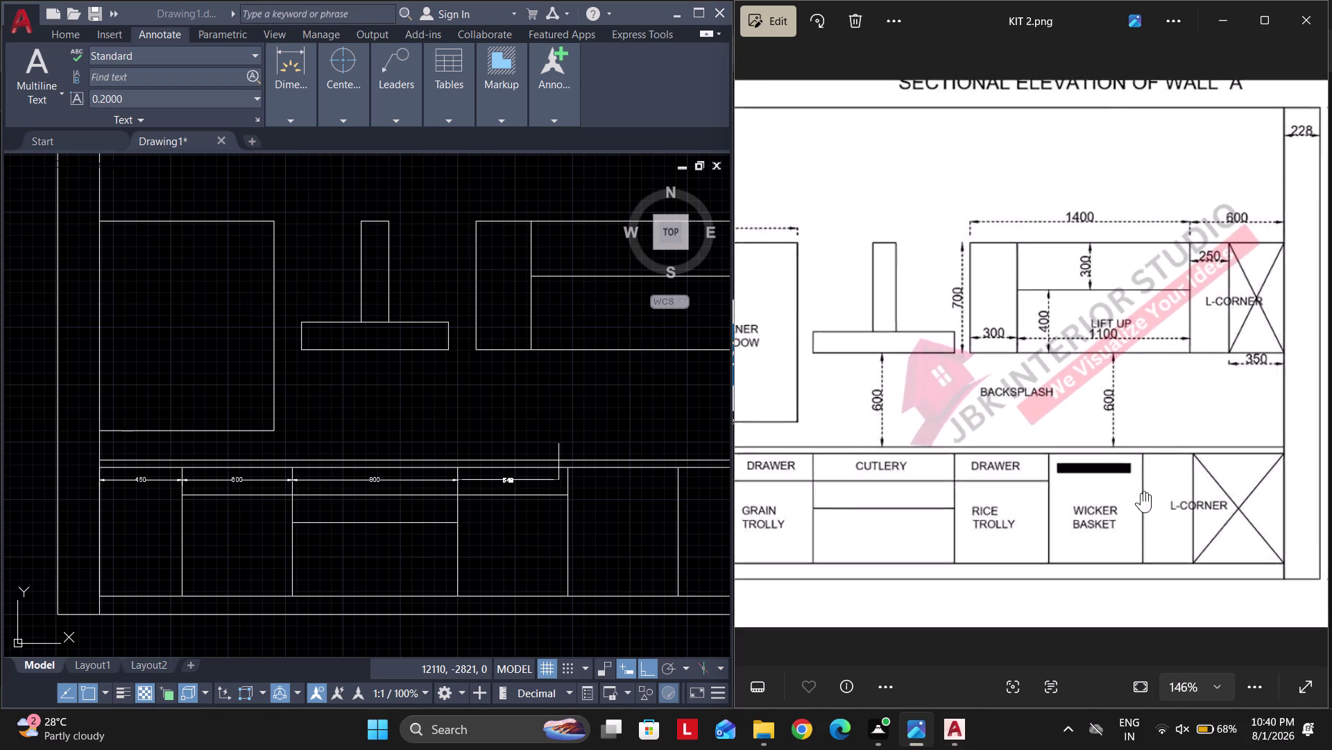
Add continued 600, 320 and 580 widths out to the counter's right end.
drag(861, 493, 980, 477)
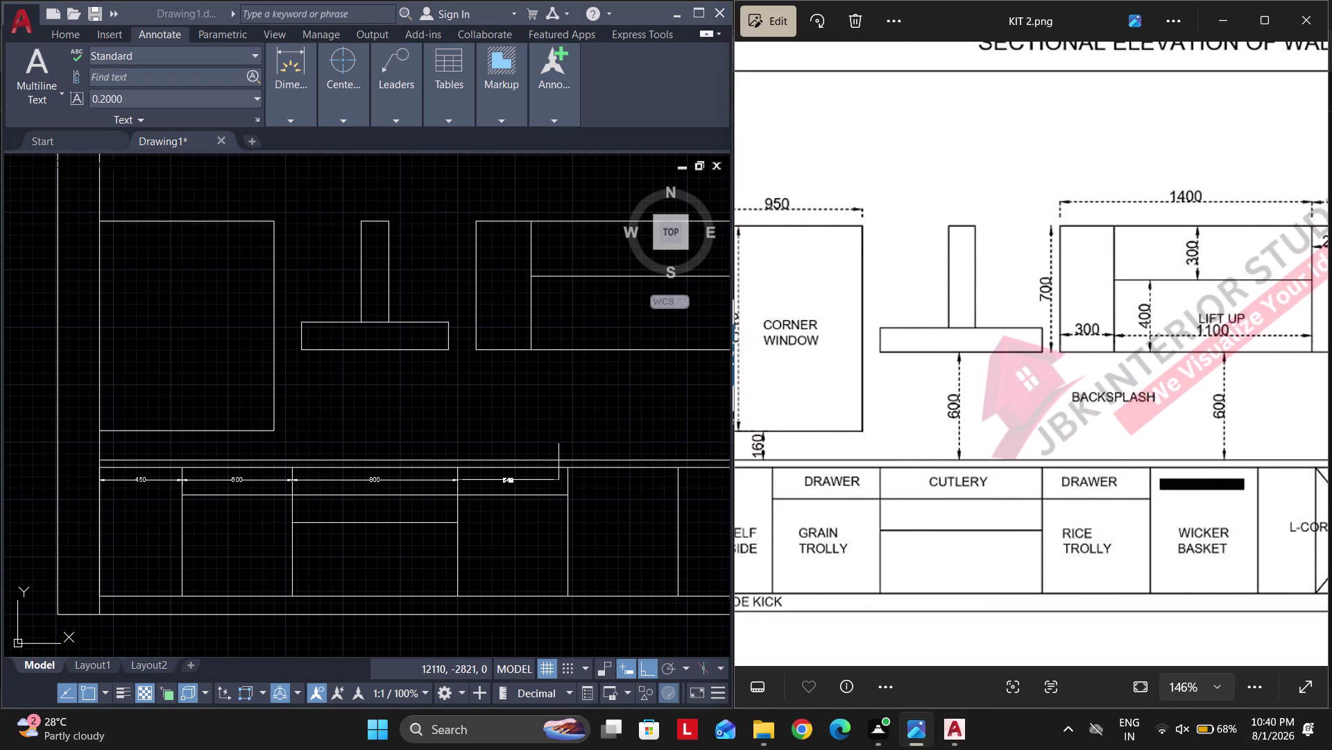
middle_drag(568, 495, 470, 498)
scroll(up, 3)
click(564, 468)
middle_drag(597, 487, 595, 488)
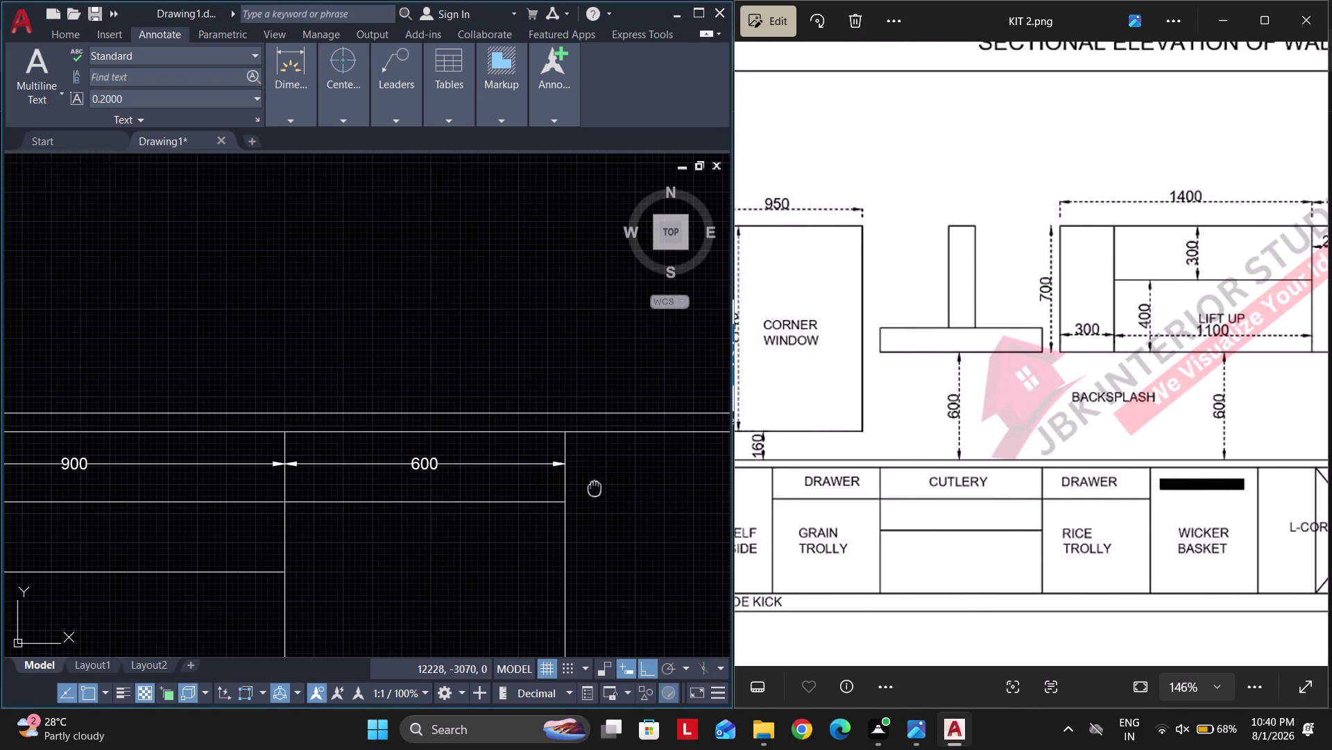
middle_drag(595, 488, 341, 462)
scroll(down, 3)
scroll(up, 3)
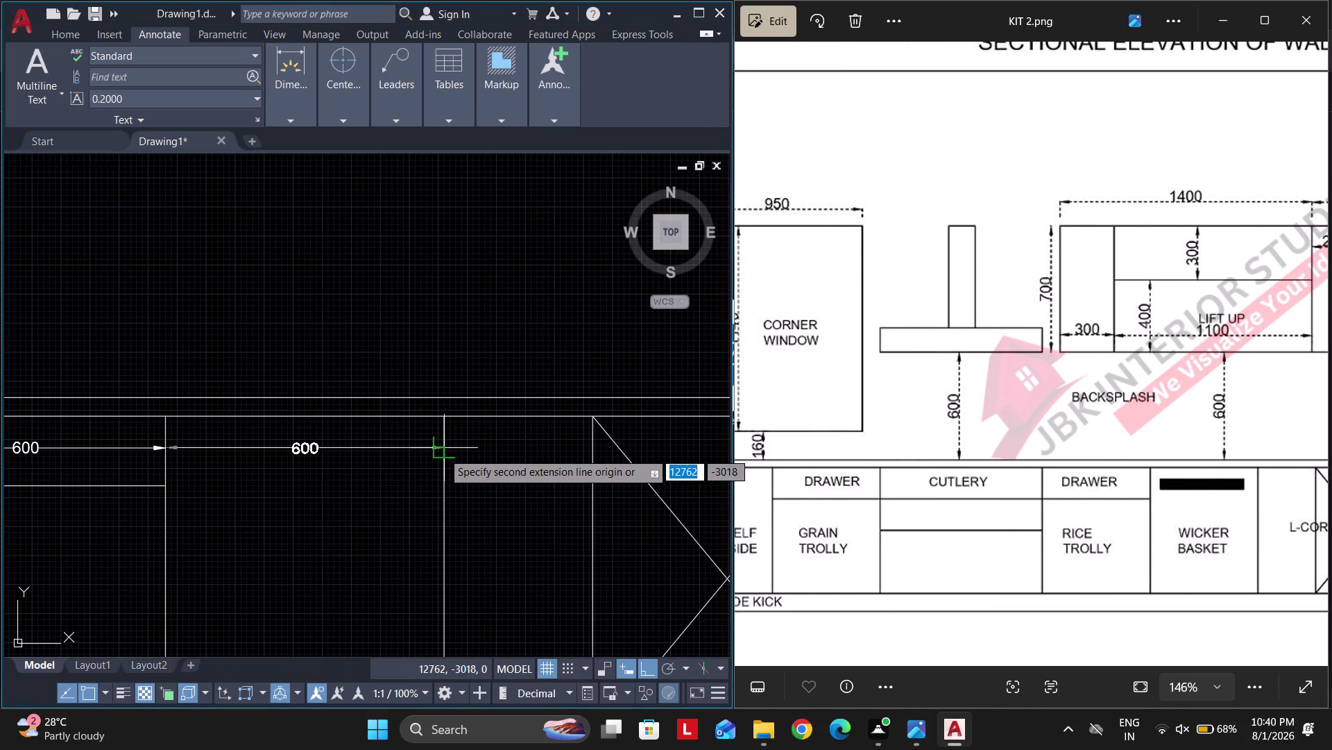
click(443, 452)
click(595, 456)
middle_drag(622, 464, 437, 471)
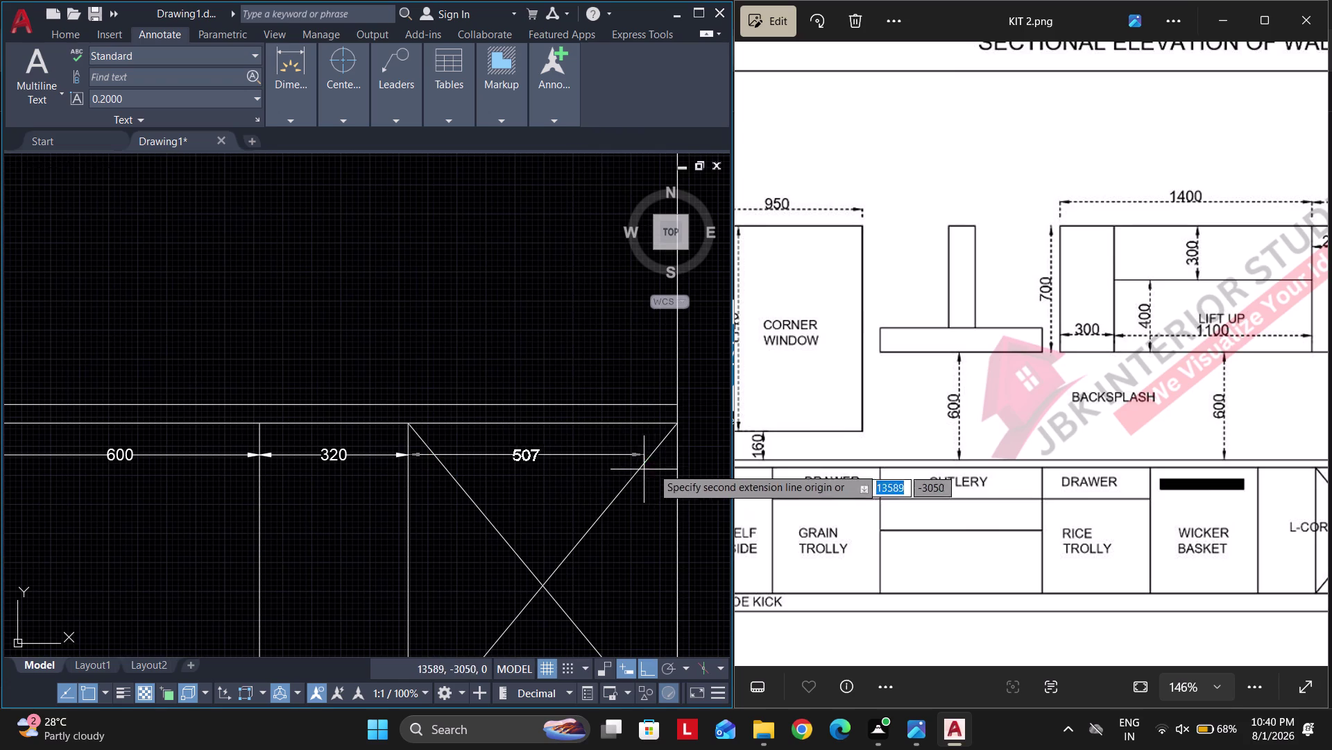
click(681, 460)
key(space)
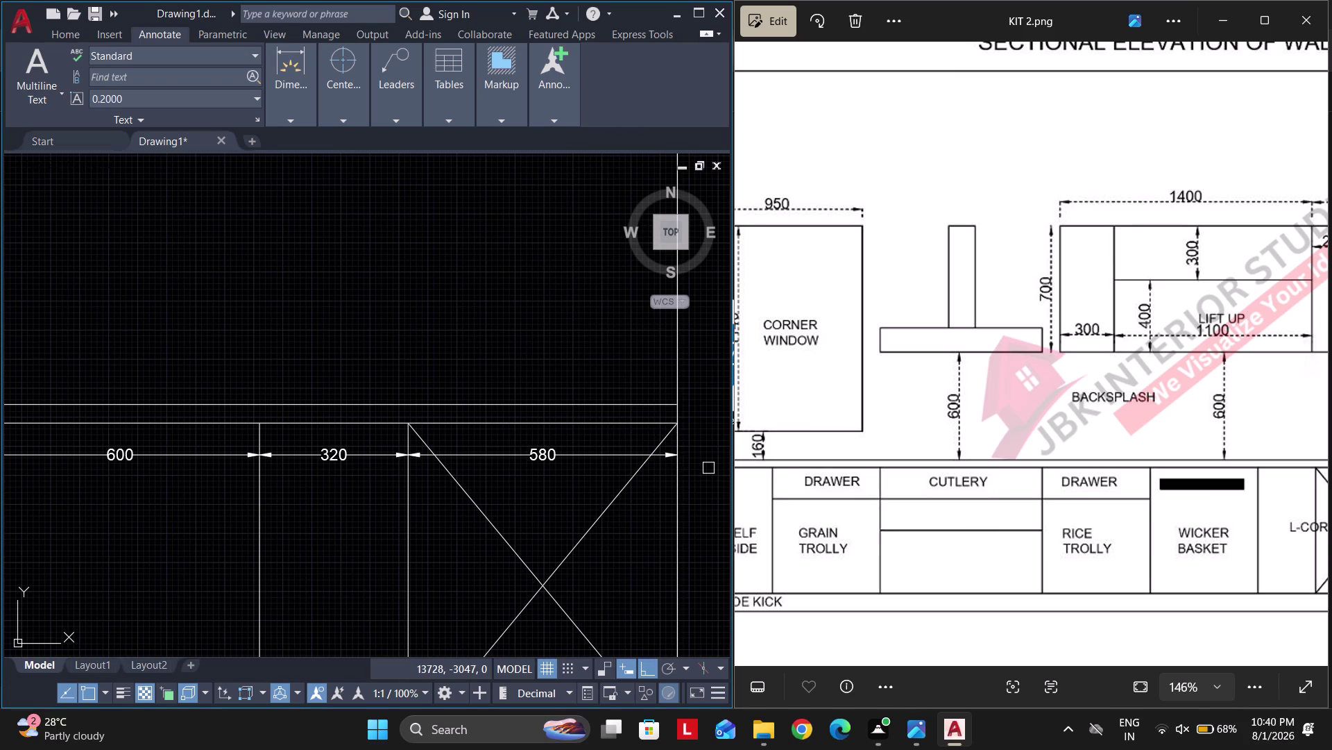
Start another continued dimension, pan to the cabinets' left end, then exit it.
scroll(down, 3)
key(space)
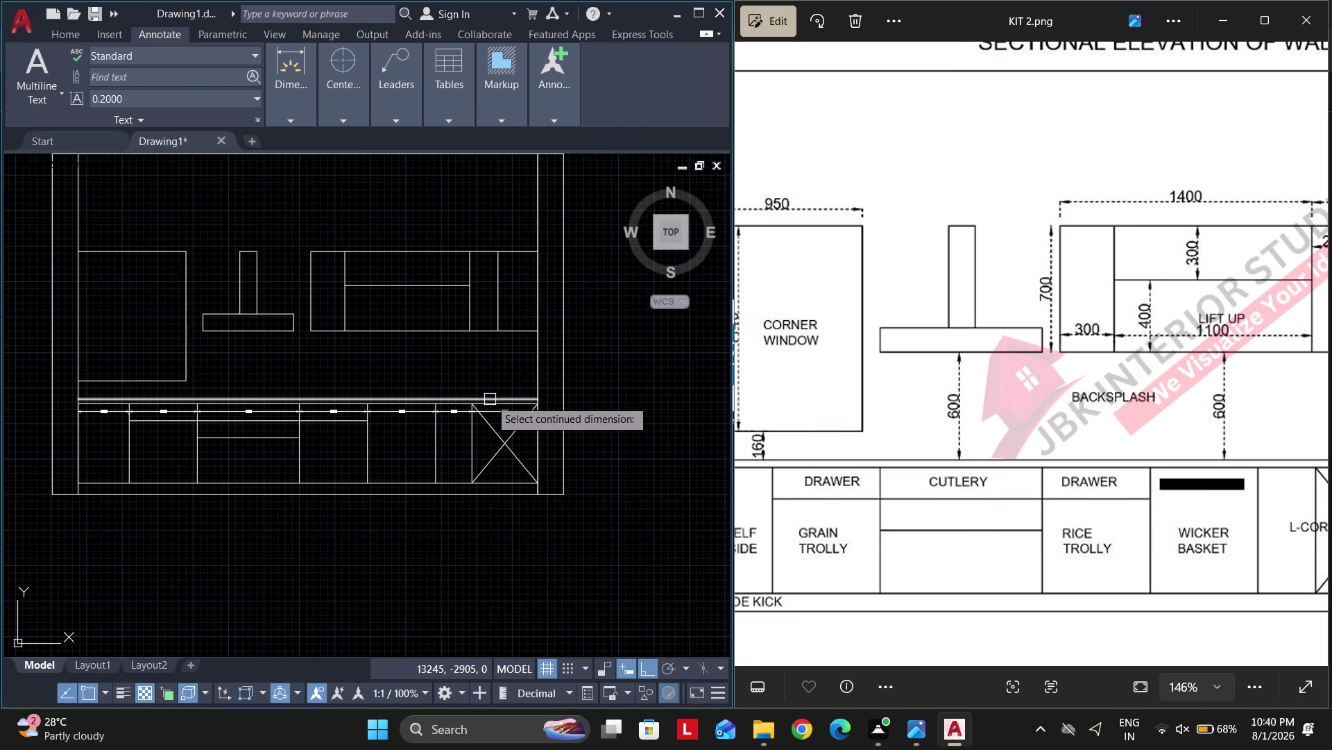
middle_drag(458, 408, 562, 390)
middle_drag(506, 405, 601, 392)
middle_drag(505, 392, 662, 380)
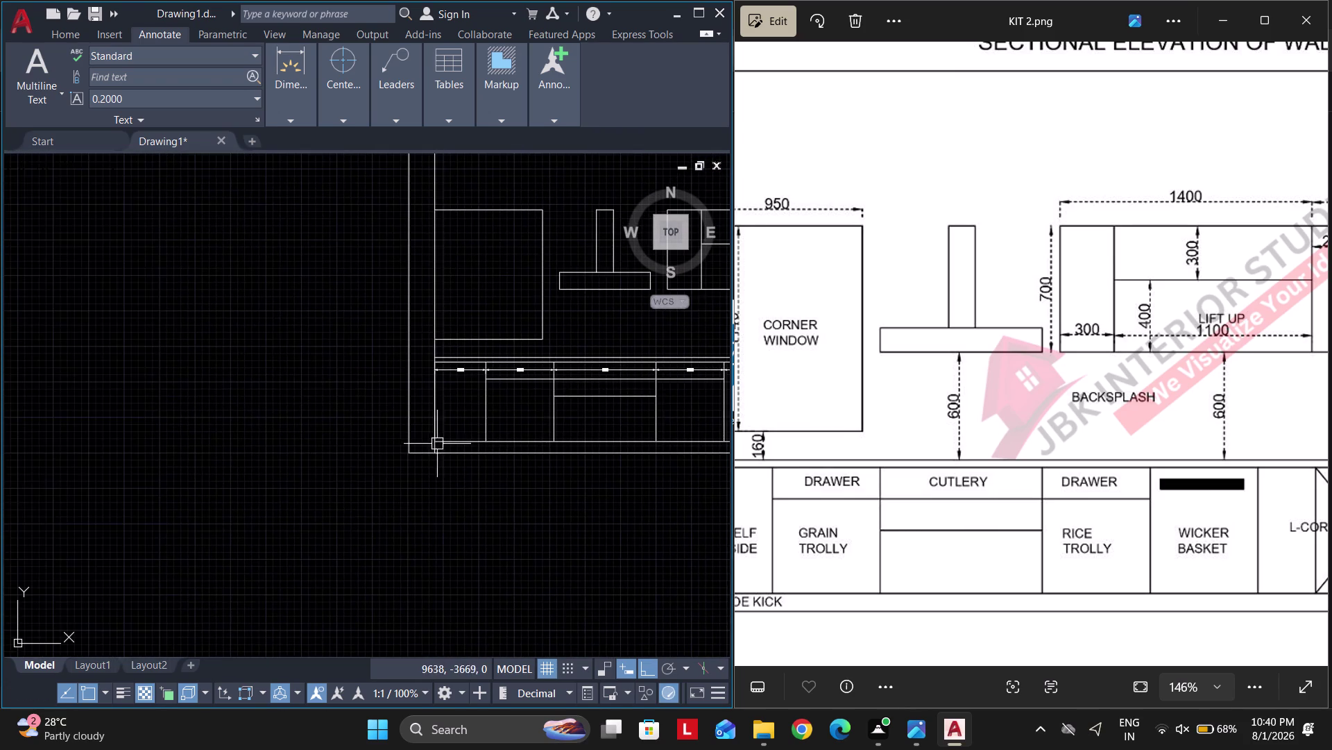
scroll(up, 3)
key(space)
Cancel the stray dimension and add the 100 toe kick dimension with DLI.
click(441, 435)
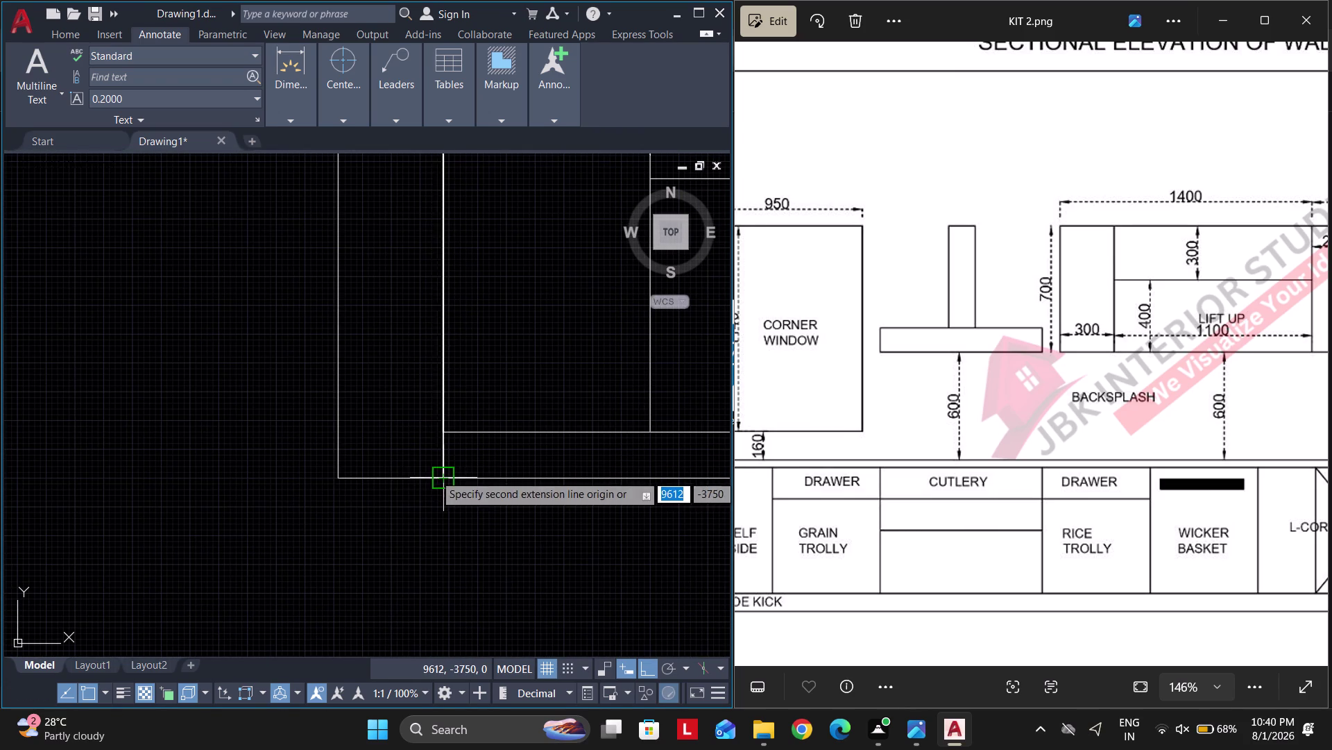
click(434, 474)
key(space)
key(space)
text(D)
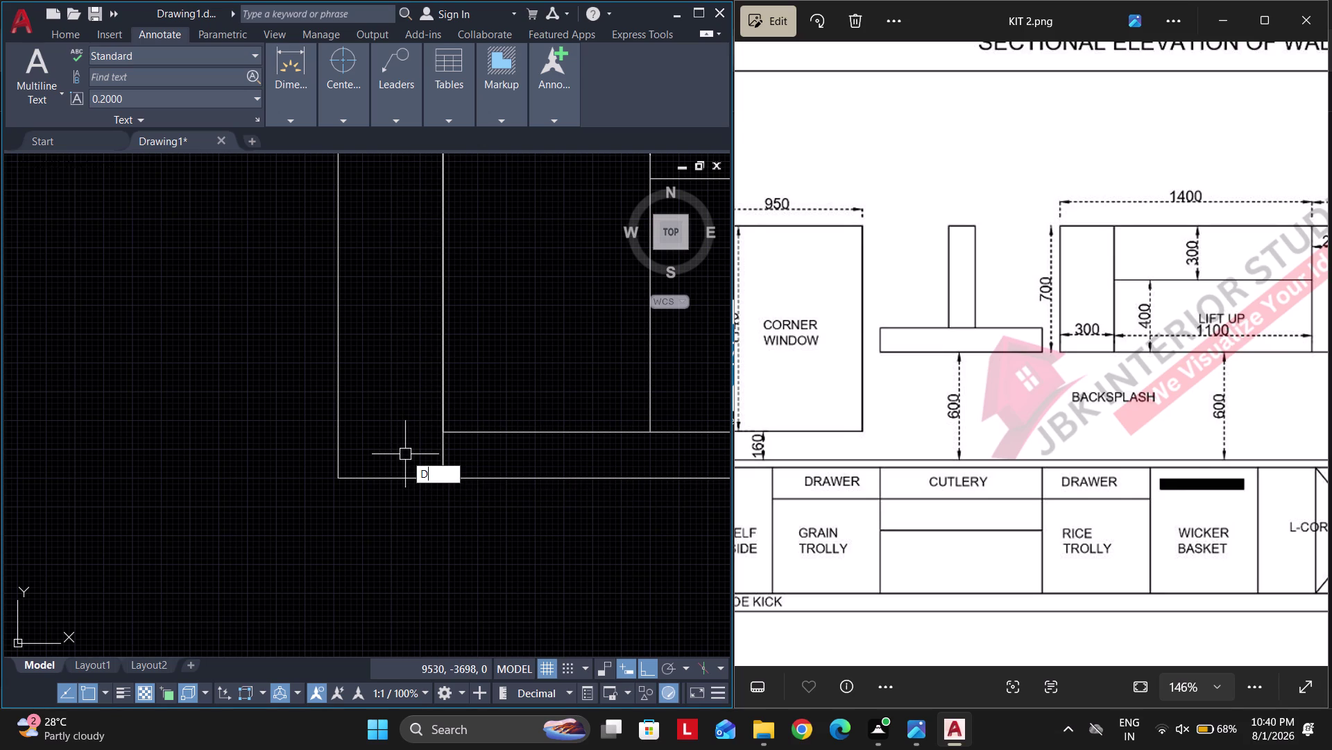
text(LI)
key(space)
click(556, 478)
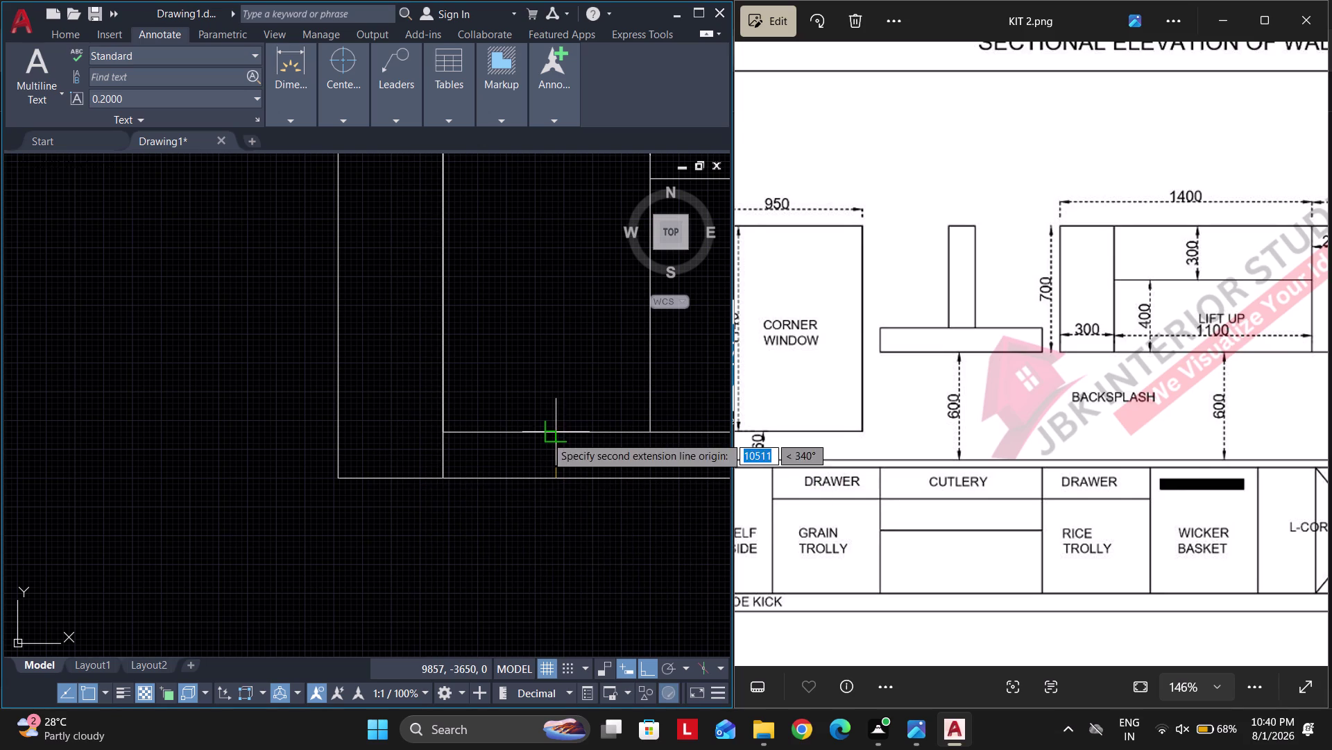
click(546, 436)
click(559, 446)
middle_drag(523, 464, 464, 601)
Dimension the 700 cabinet height by selecting the cabinet side.
key(space)
key(space)
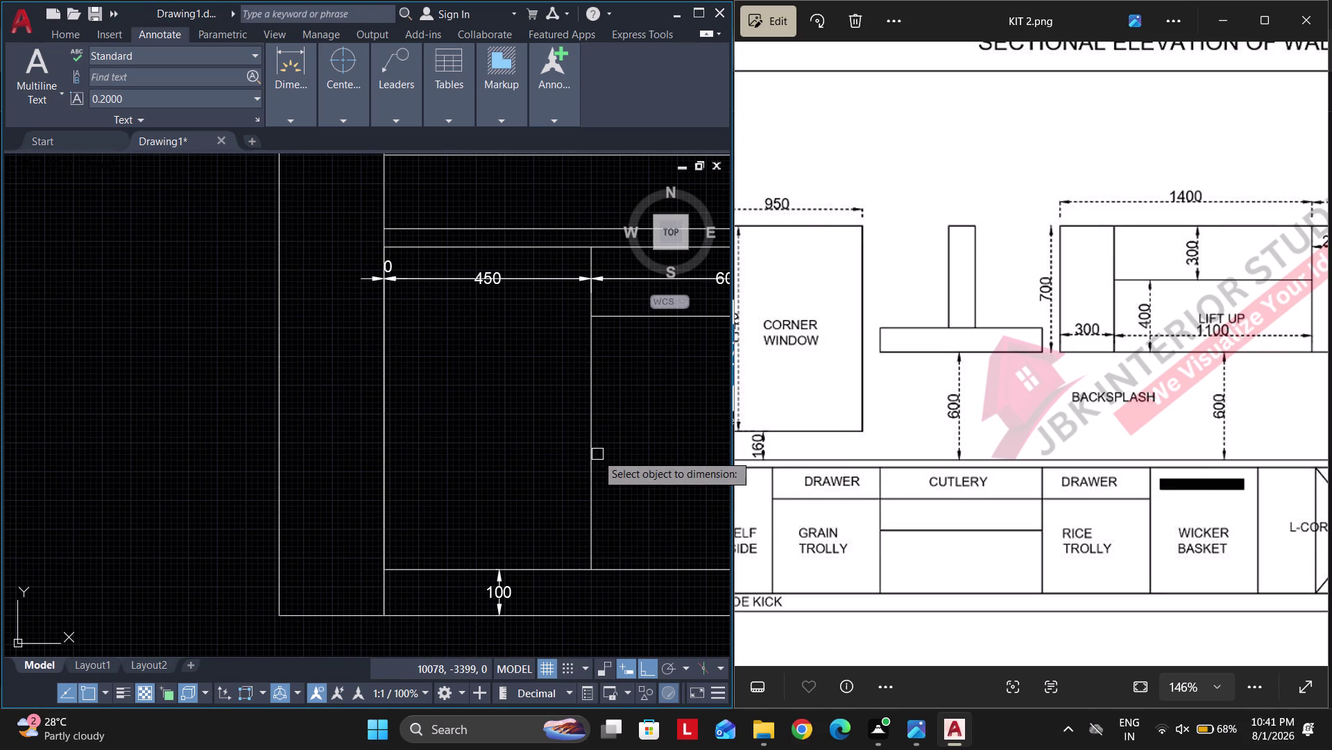
click(597, 454)
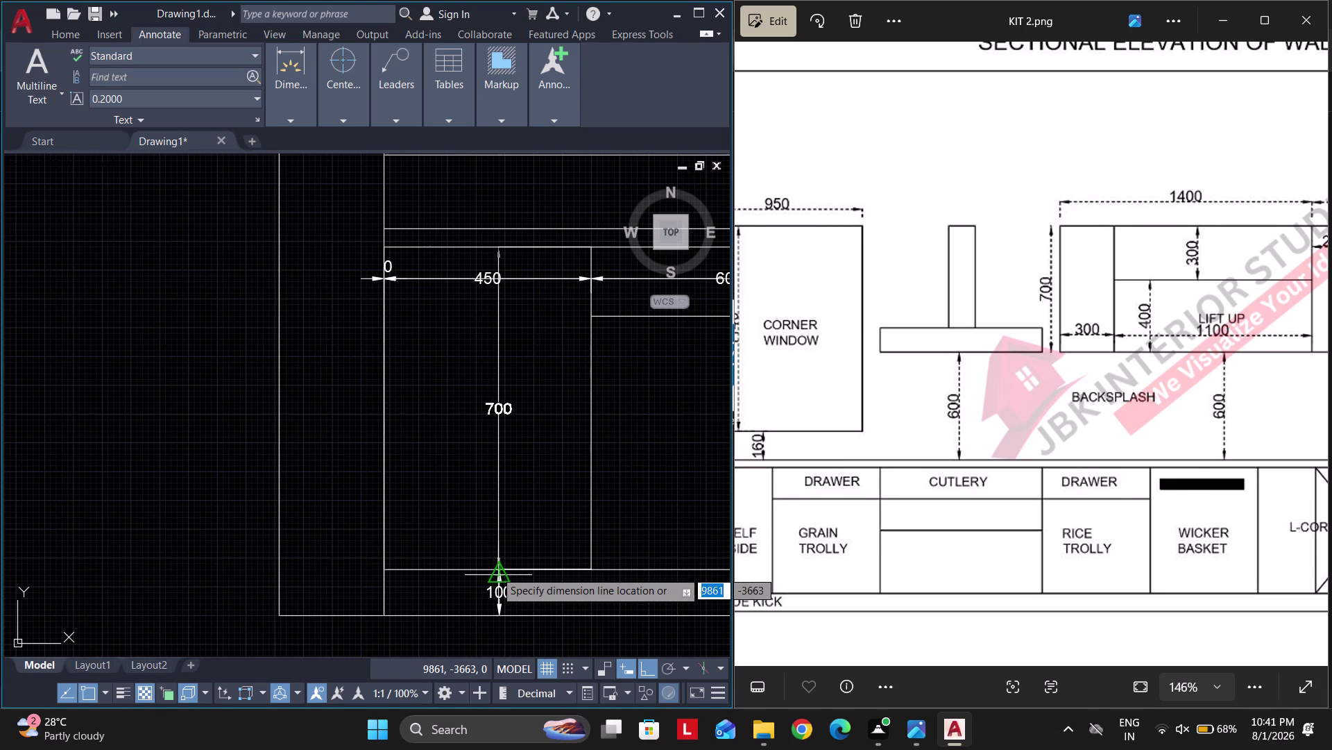
click(442, 564)
Dimension the 40 countertop thickness.
key(space)
middle_drag(456, 441, 477, 552)
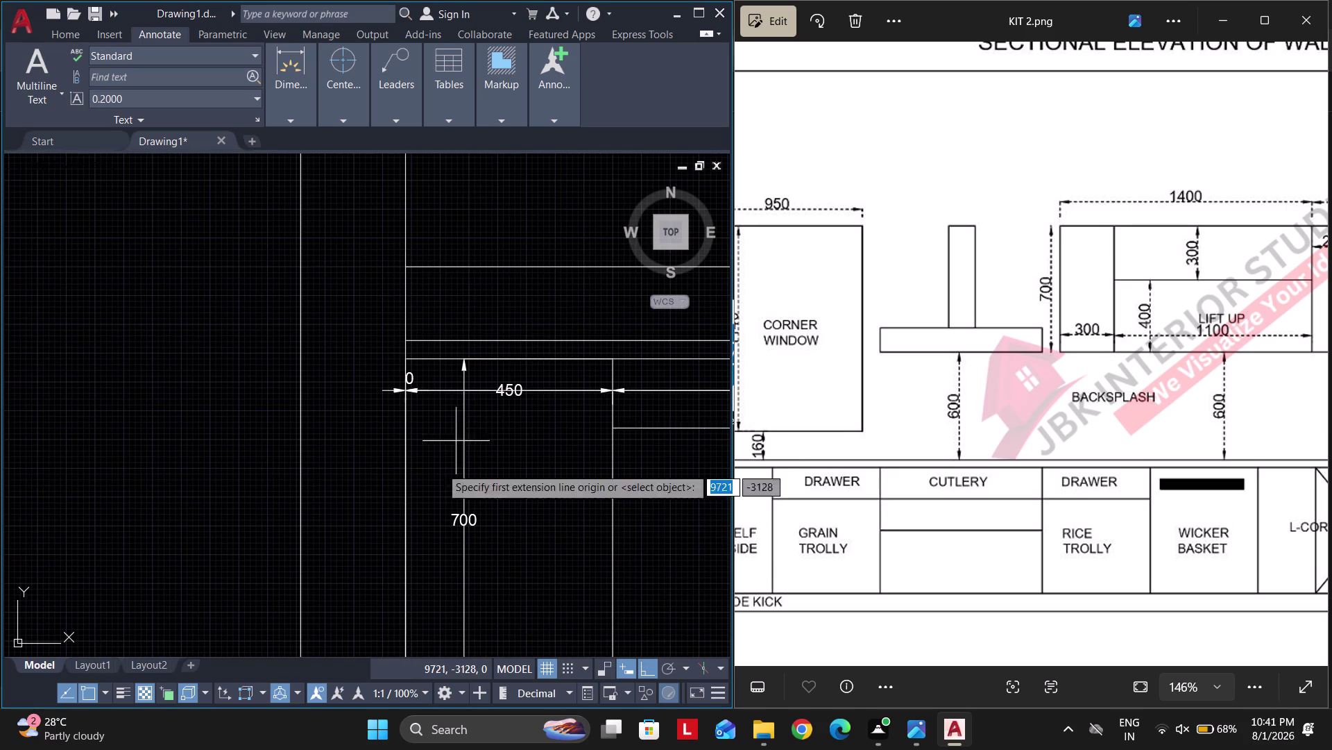
key(space)
scroll(up, 3)
key(space)
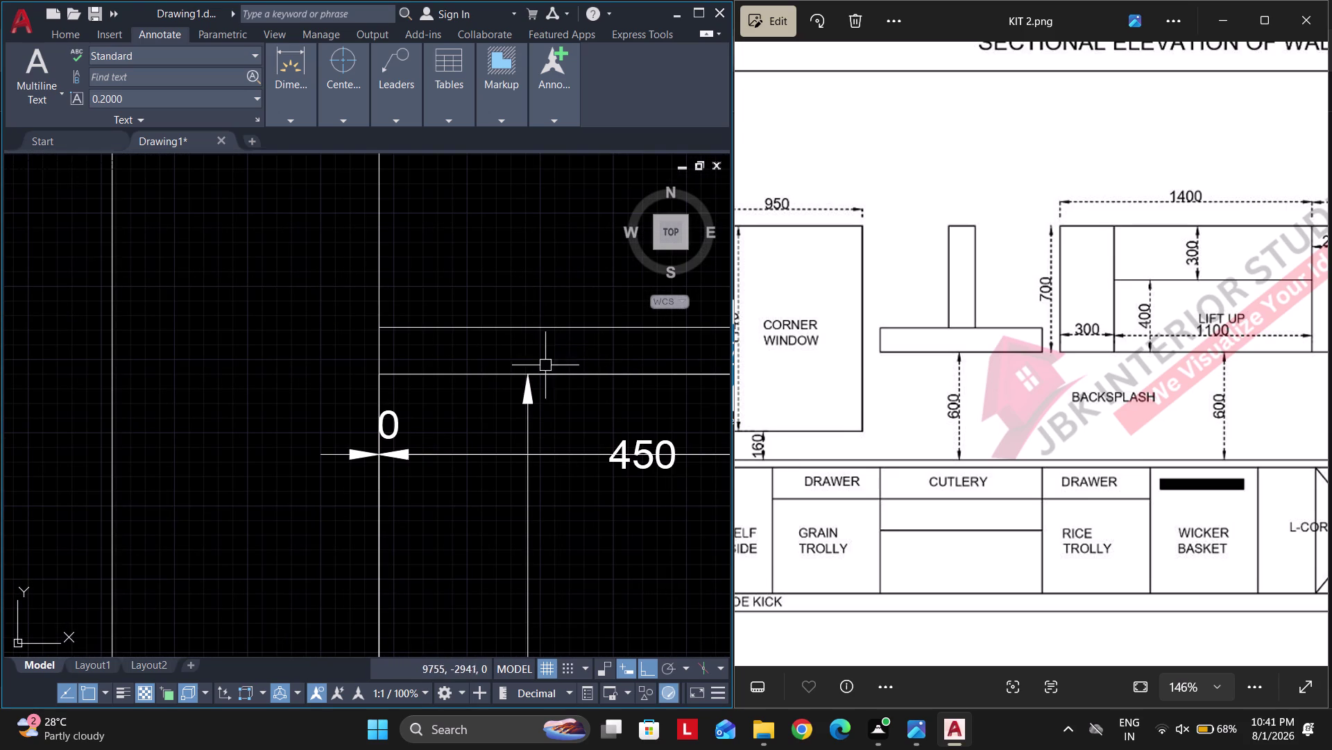
key(space)
click(531, 376)
click(524, 325)
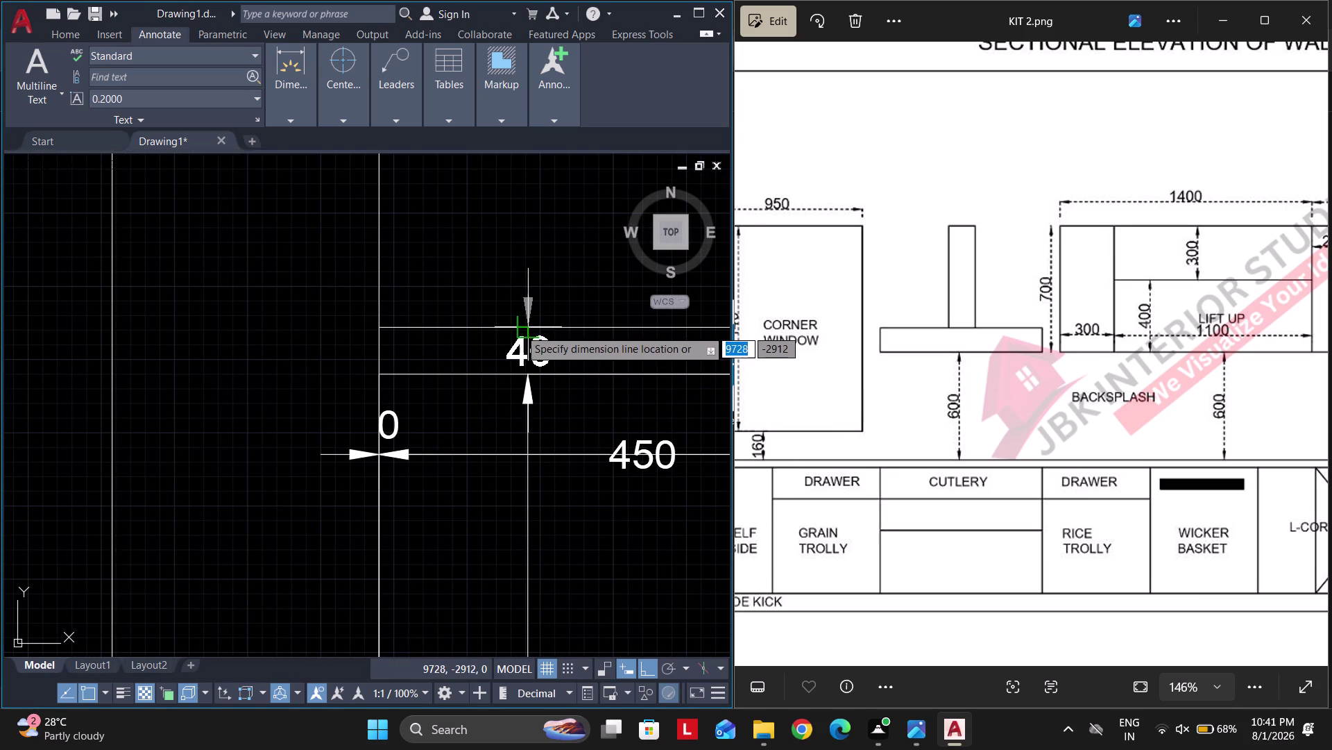
click(525, 374)
scroll(down, 3)
Move the 100 toe kick dimension text to a clearer spot using its grip.
middle_drag(523, 519, 525, 458)
scroll(up, 3)
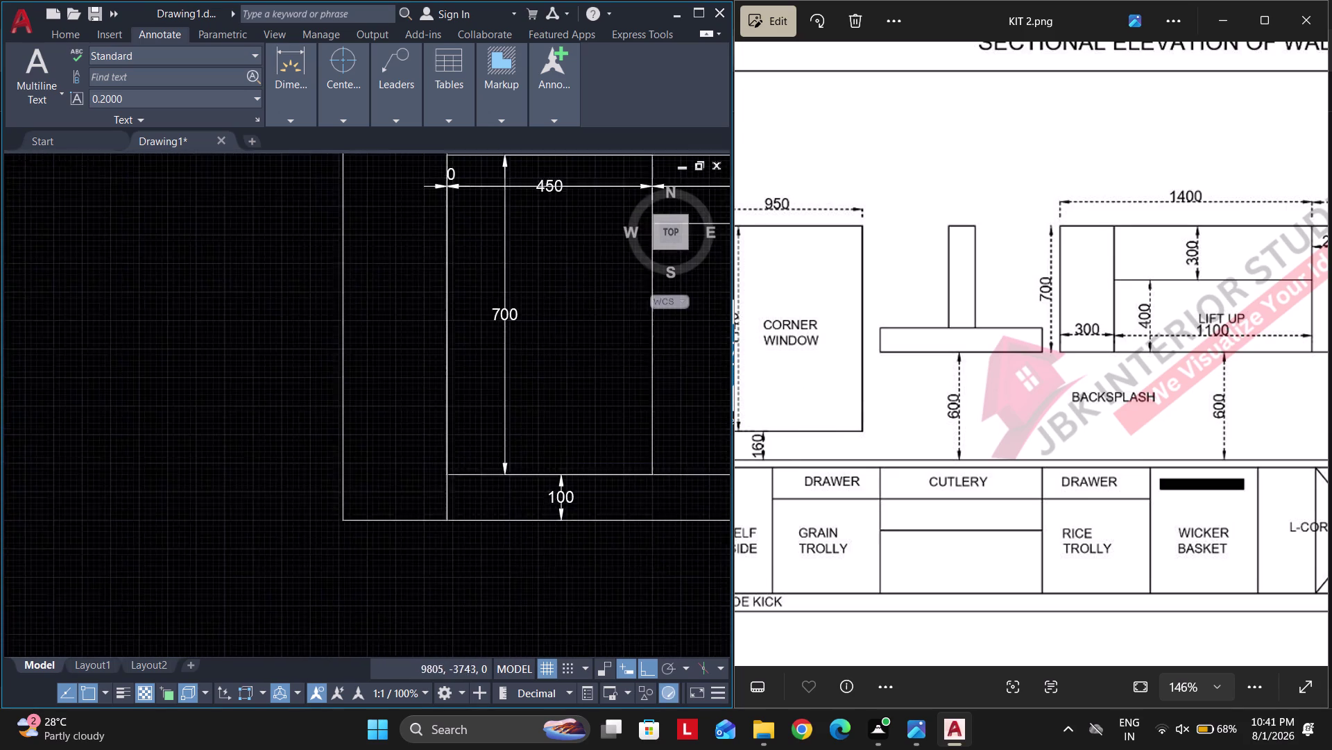
click(577, 482)
click(576, 489)
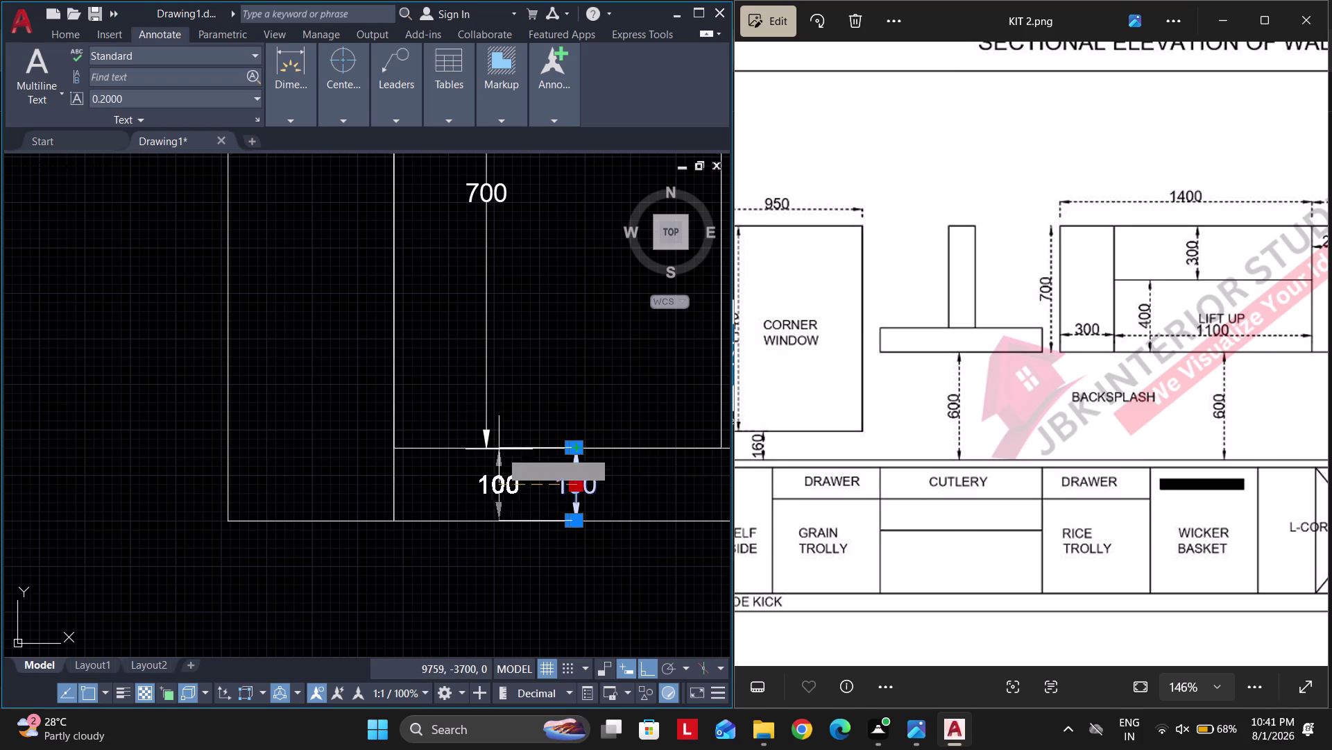
click(487, 476)
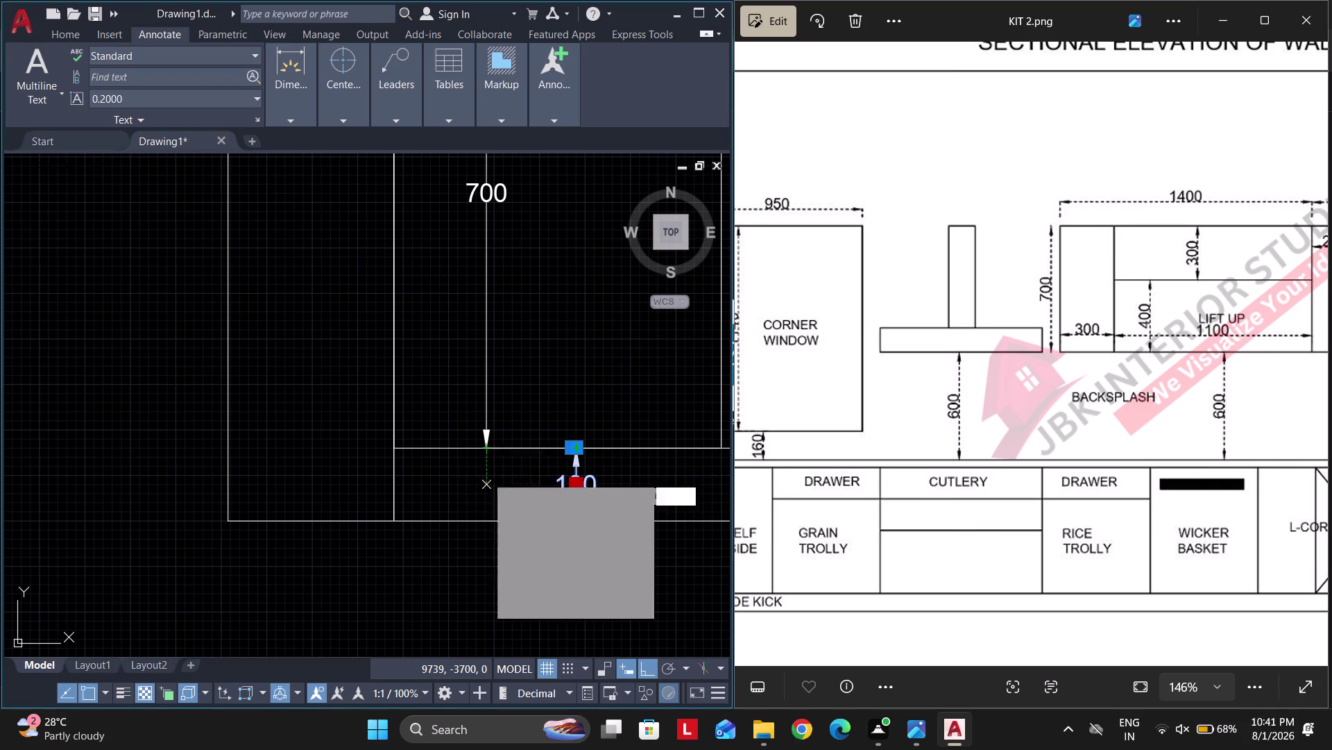
key(Escape)
scroll(down, 3)
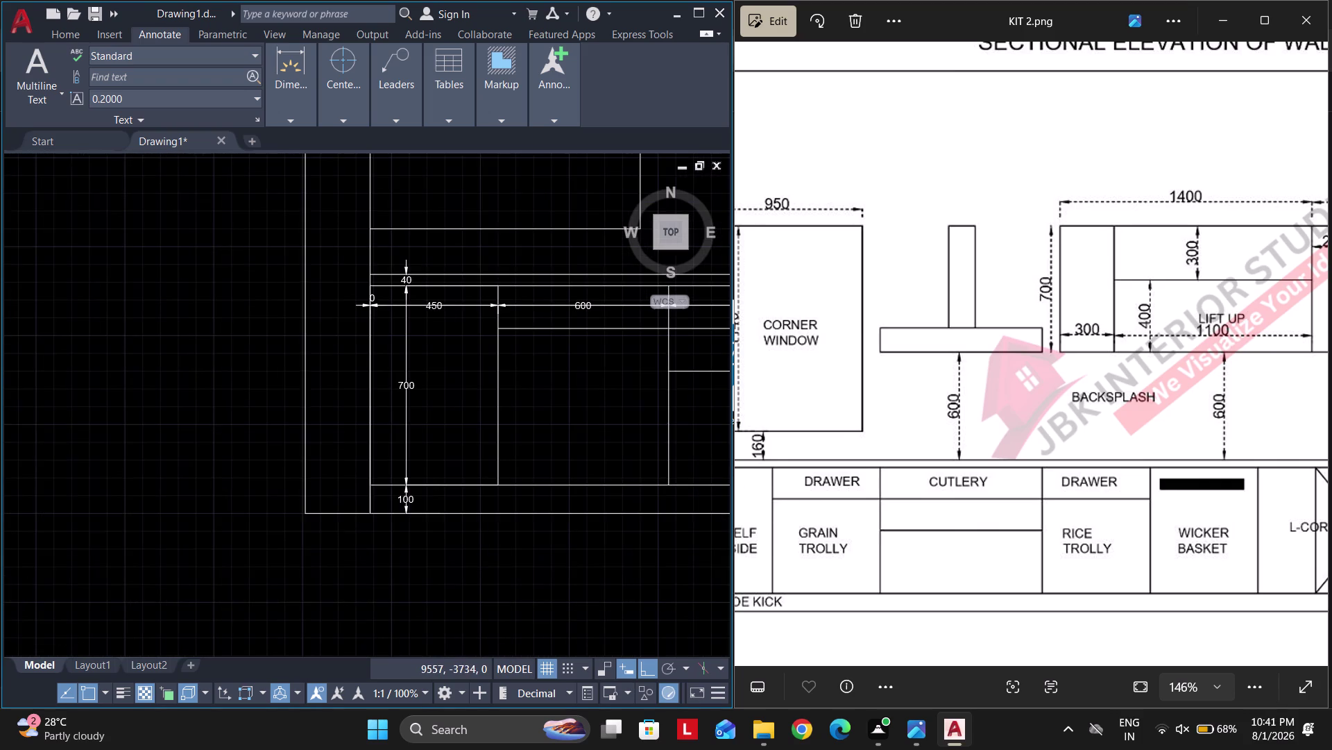
scroll(down, 3)
middle_drag(559, 347, 387, 447)
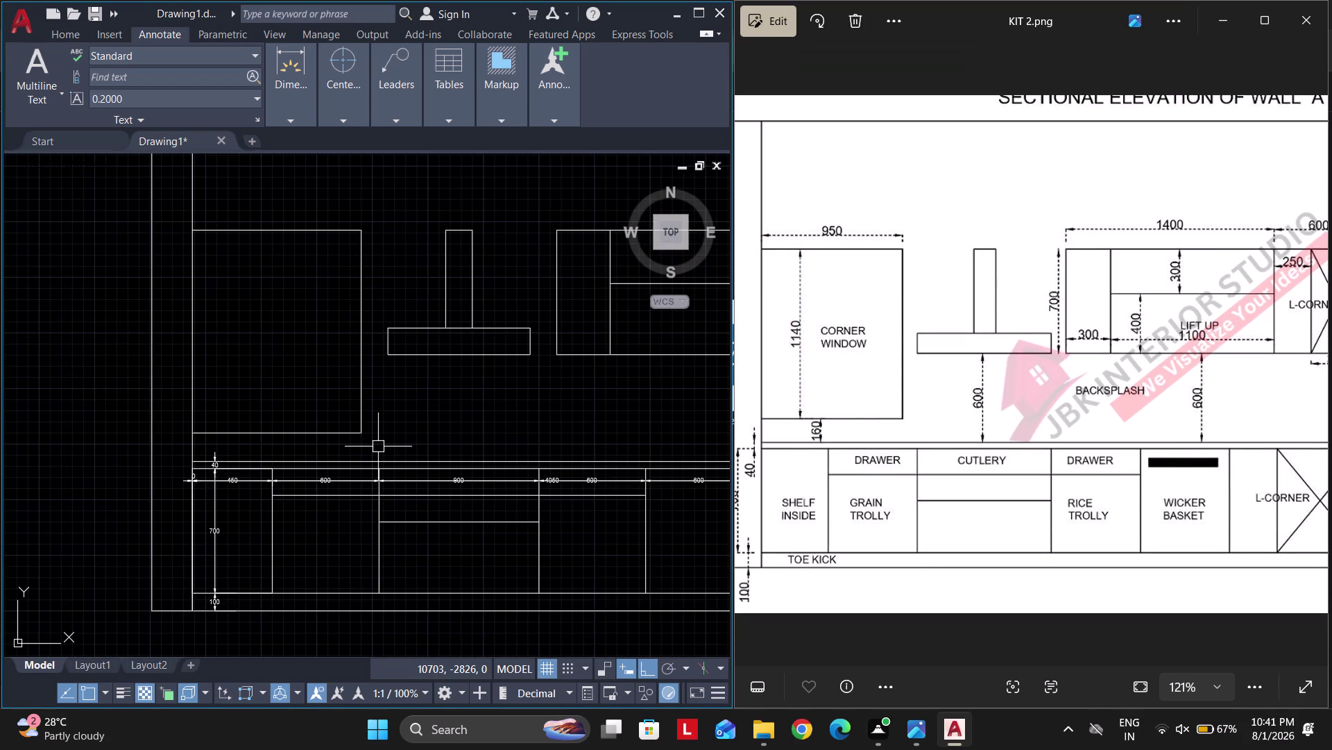
Add the 600 backsplash height dimension from the hood's bottom to the countertop.
text(DL)
key(i)
key(space)
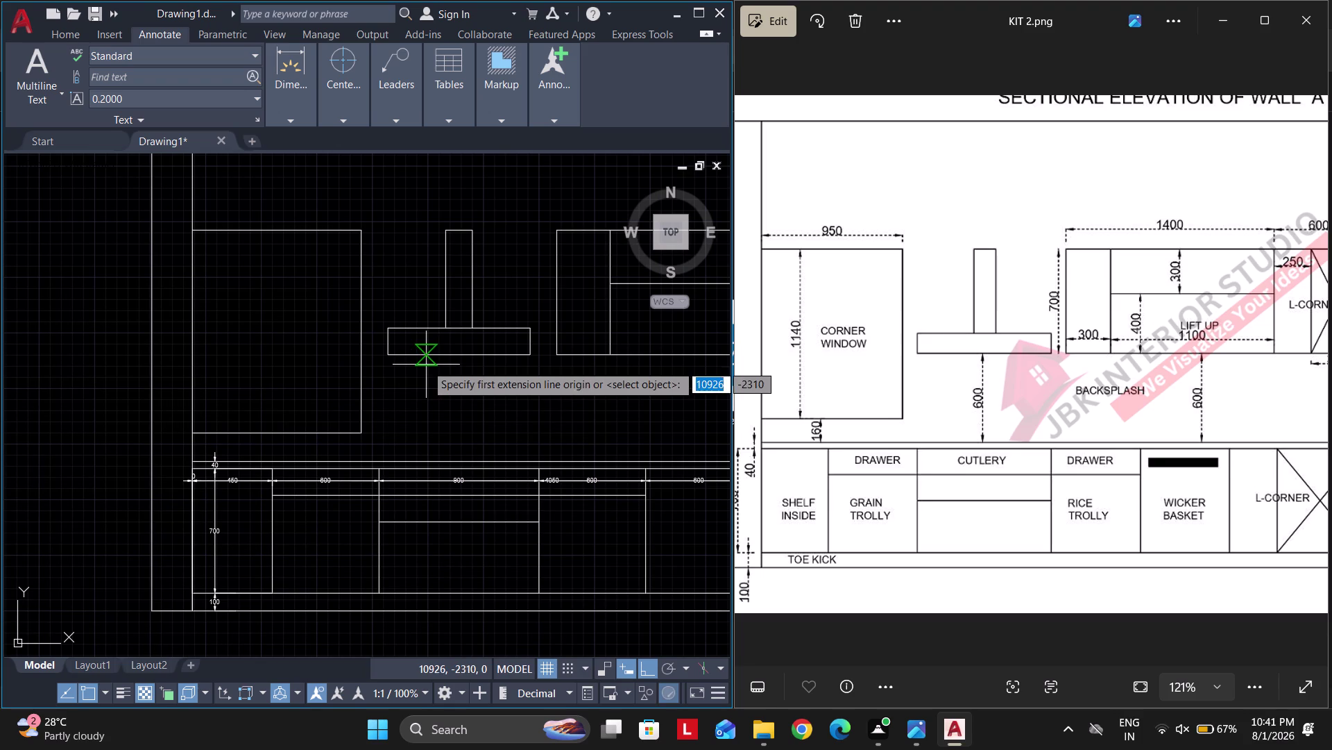
click(456, 353)
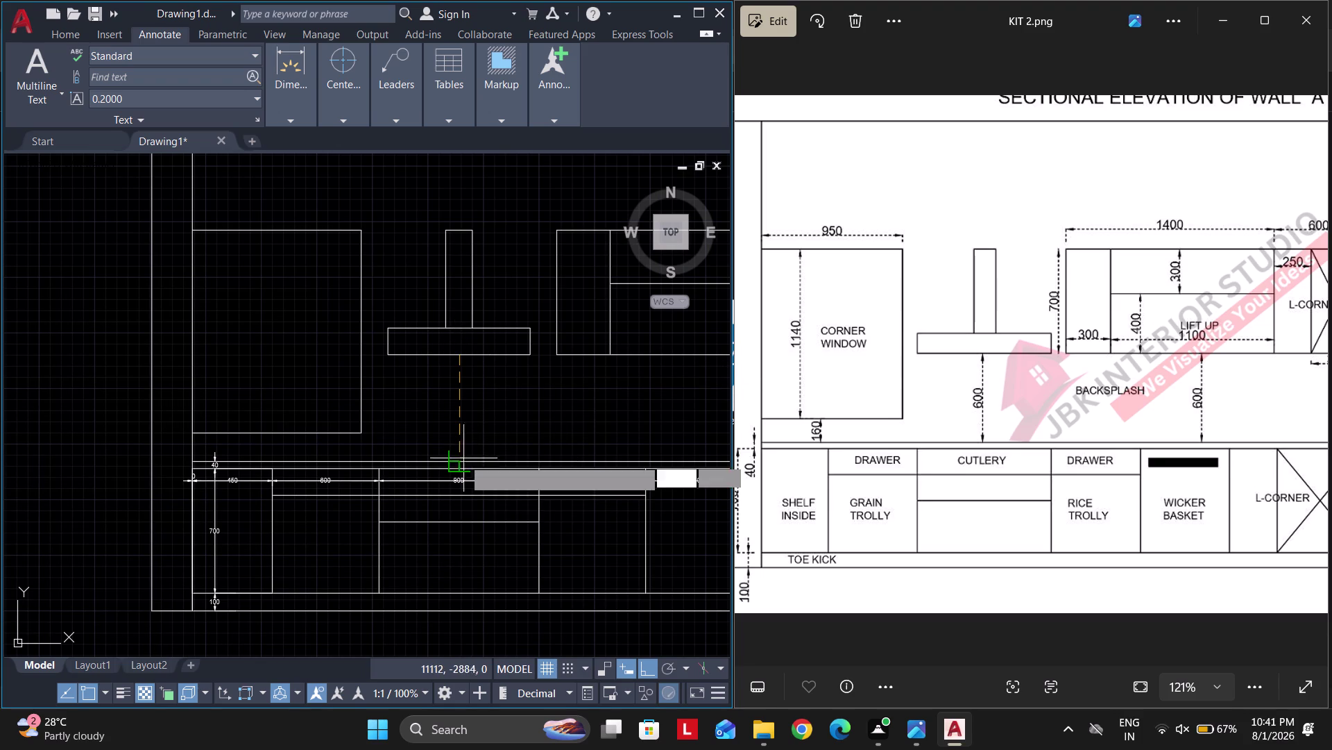
click(460, 463)
click(460, 453)
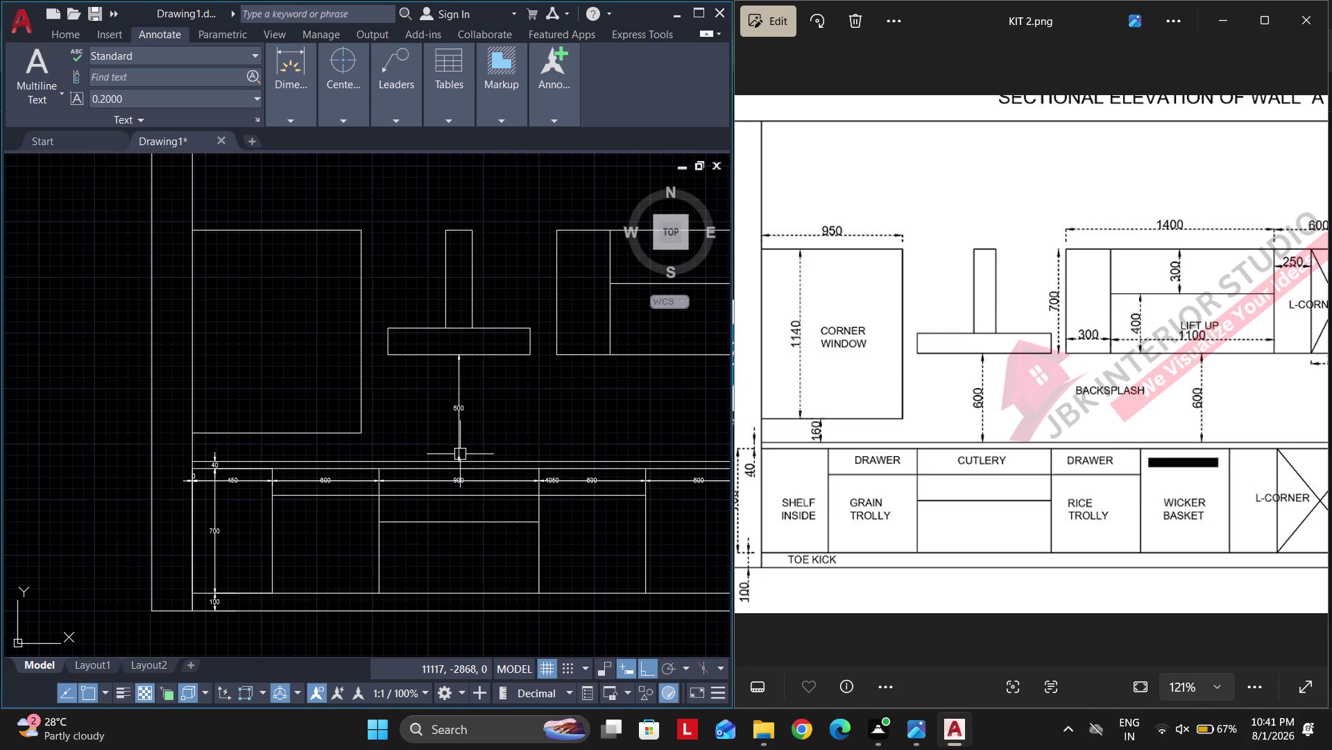
key(Escape)
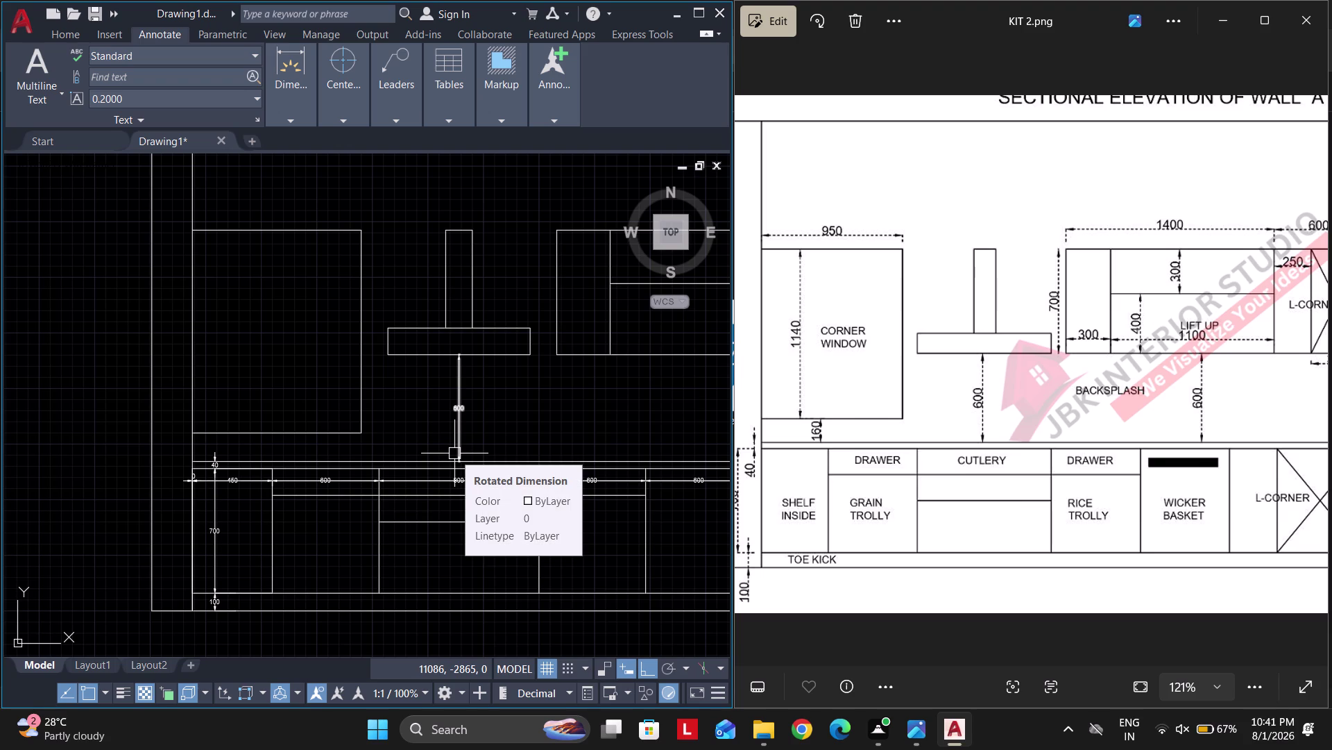
Dimension the corner window's side on the left of the elevation.
scroll(down, 3)
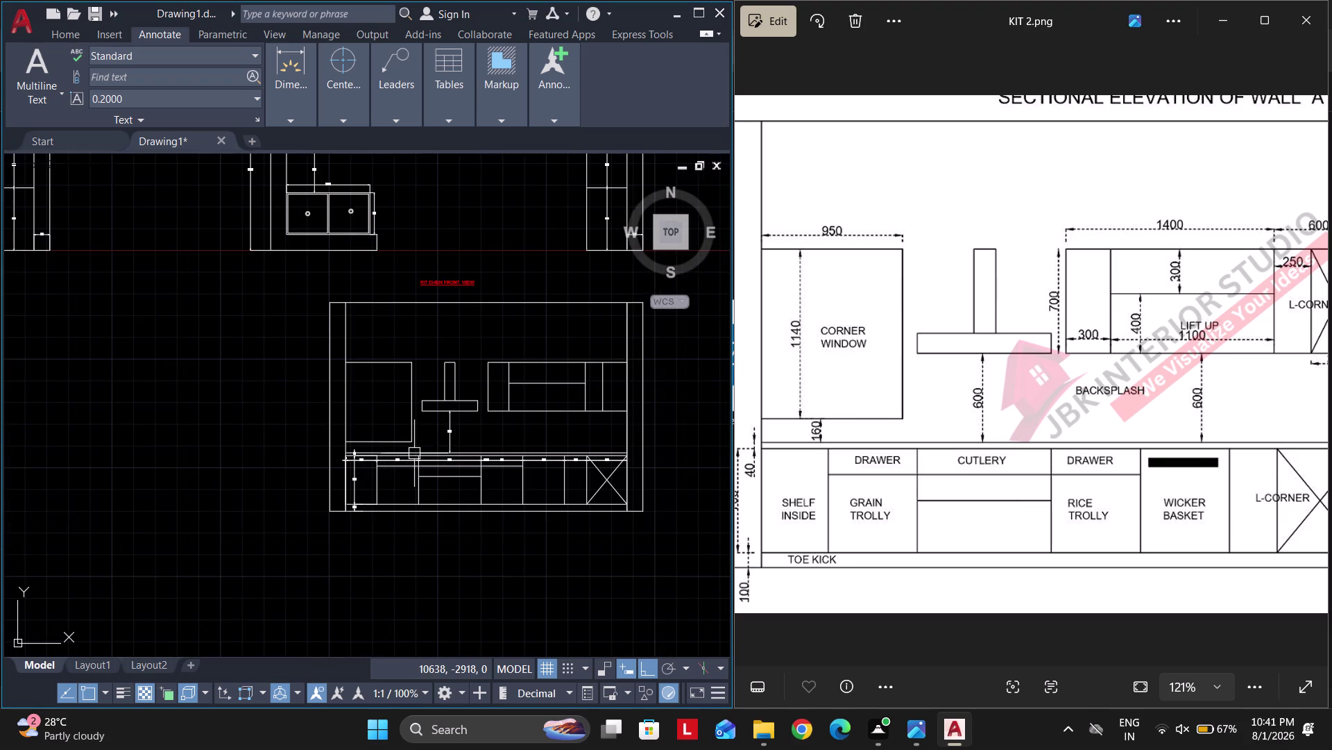
middle_drag(414, 453, 464, 447)
scroll(up, 3)
key(d)
key(l)
text(I)
key(space)
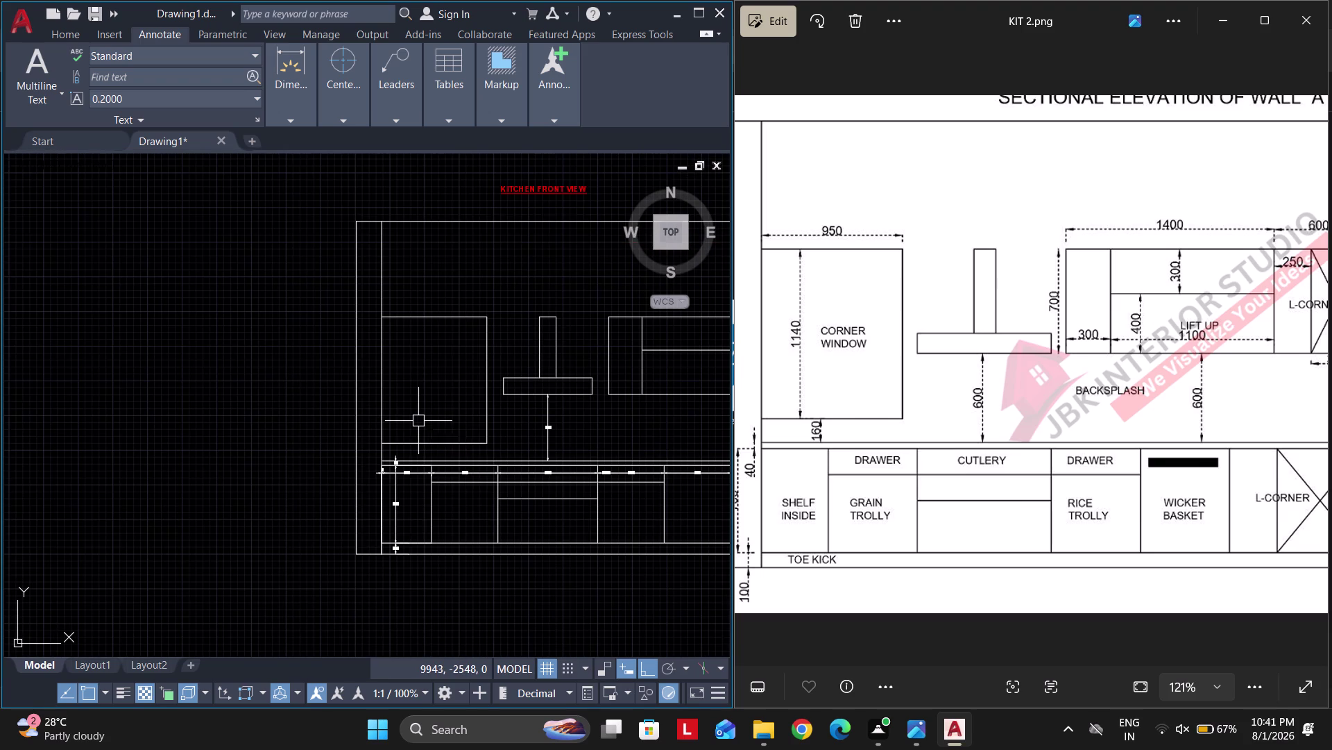
key(space)
click(484, 393)
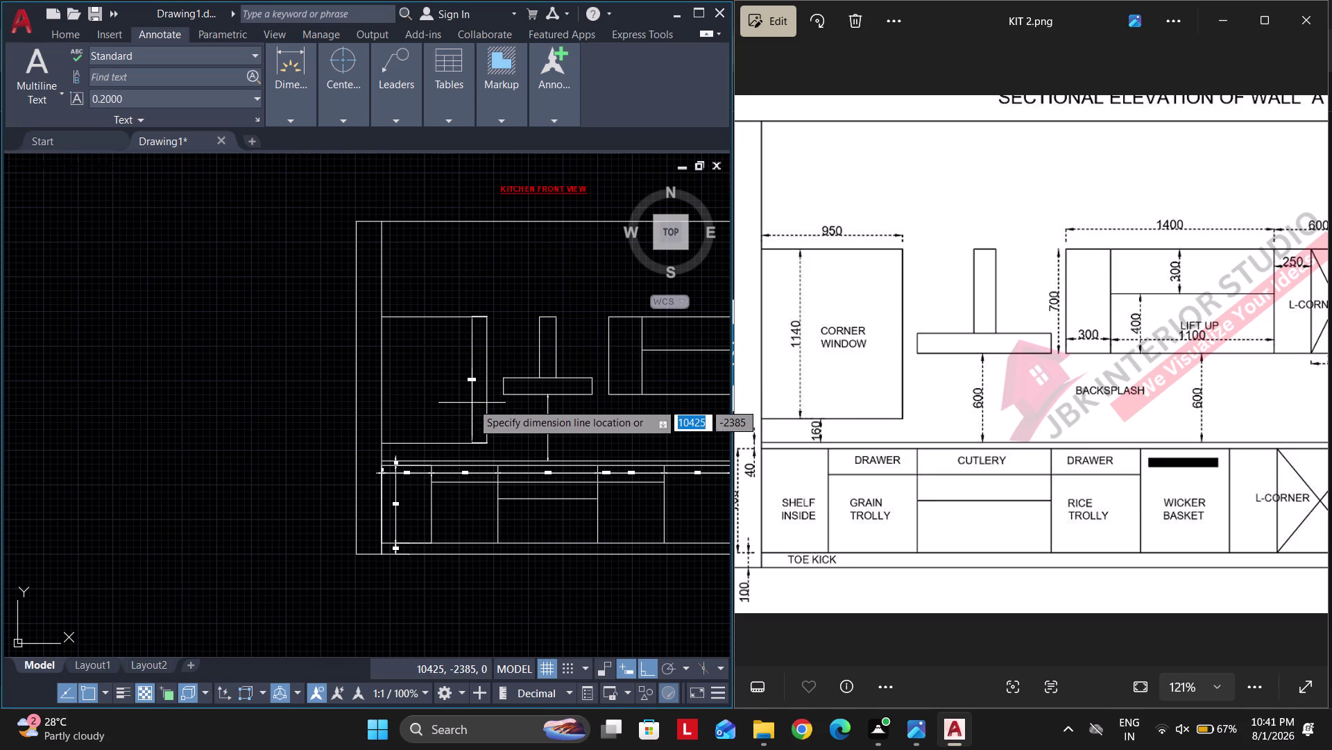
click(472, 402)
Add a vertical linear dimension below the corner window.
key(space)
key(space)
click(437, 446)
click(437, 422)
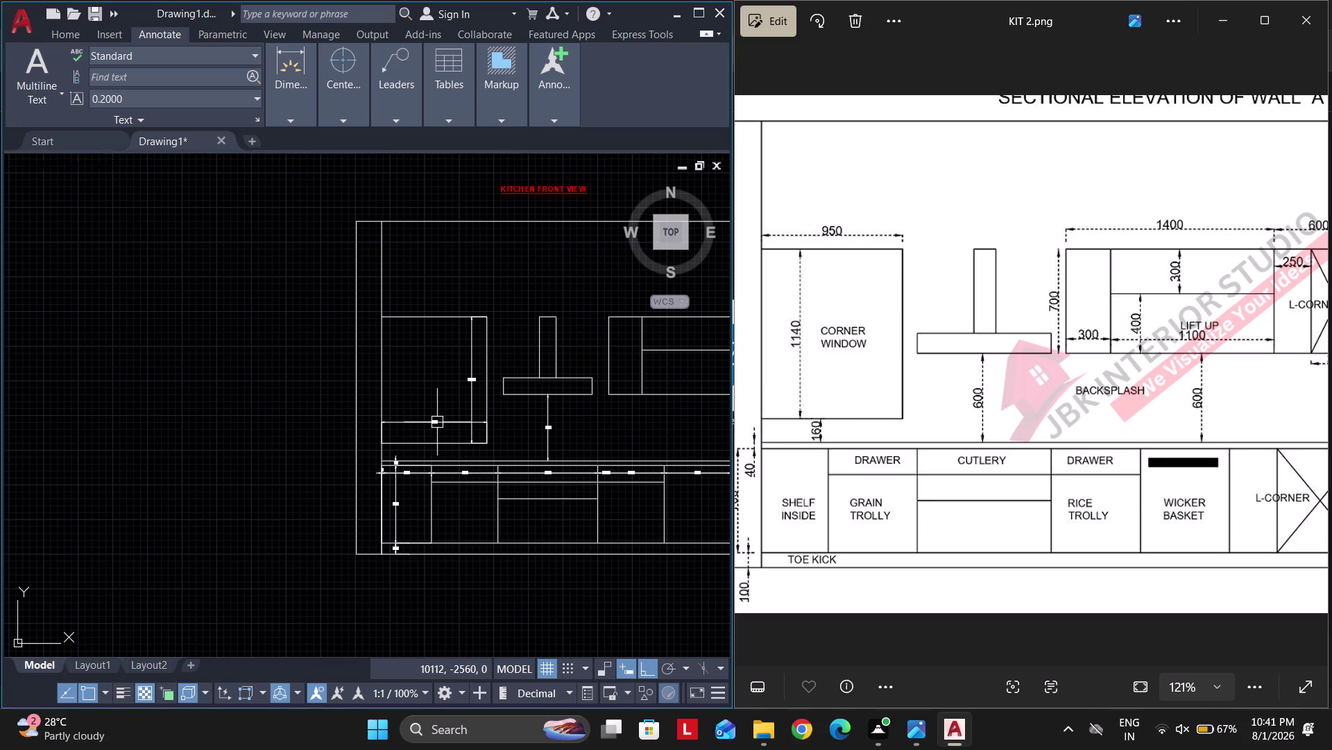
middle_drag(592, 427, 487, 452)
middle_drag(356, 474, 622, 409)
scroll(up, 3)
middle_drag(576, 412, 567, 416)
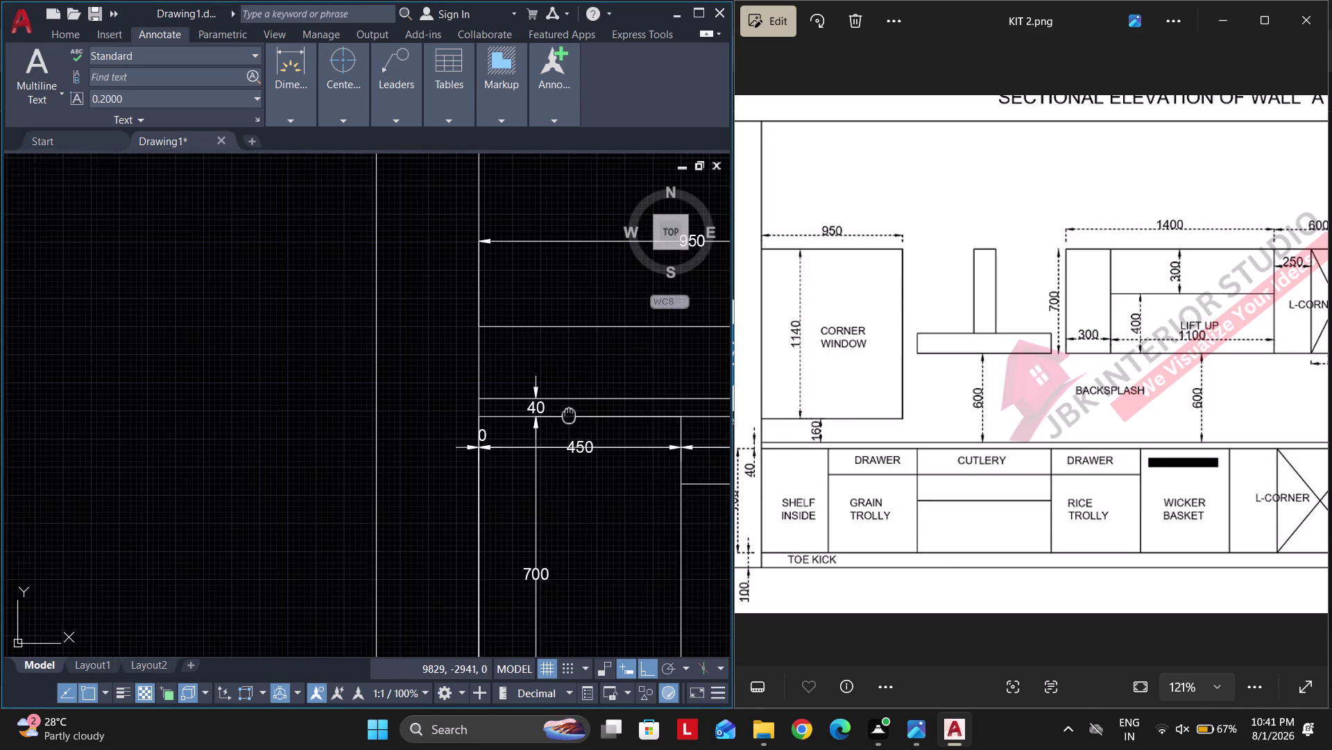
middle_drag(567, 416, 554, 481)
Add the 160 dimension between the countertop top edge and the window's bottom.
key(space)
scroll(up, 3)
click(489, 499)
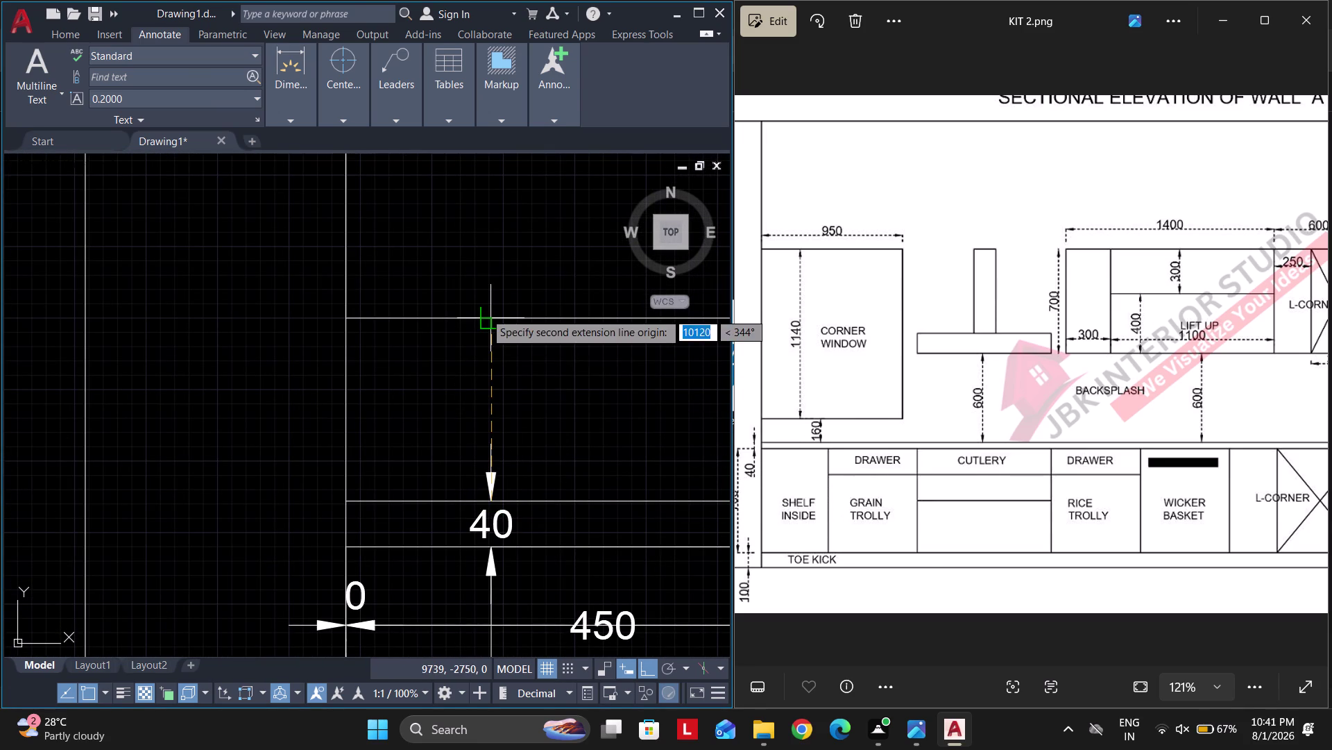
click(487, 315)
click(493, 499)
Place the 450 height dimension on the left side of the front elevation.
scroll(down, 3)
middle_drag(535, 469, 438, 466)
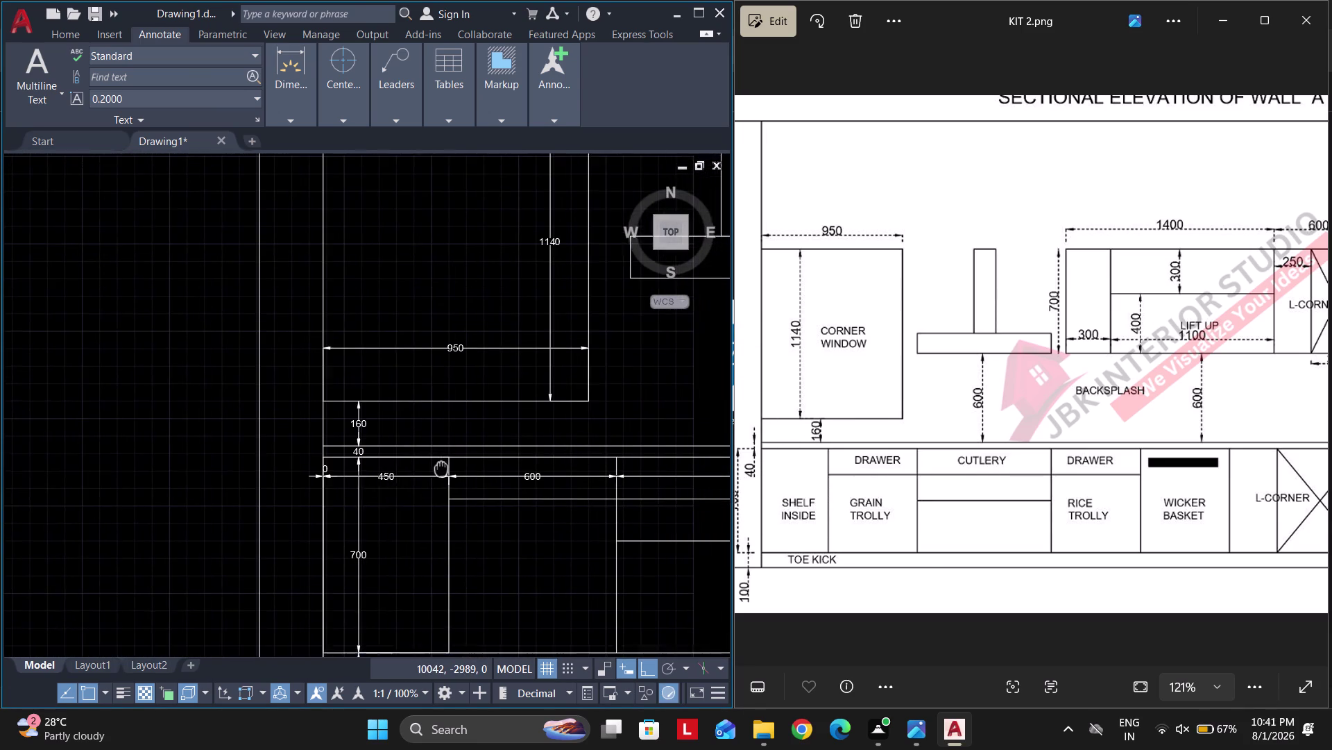
middle_drag(329, 485, 448, 484)
scroll(up, 3)
click(419, 451)
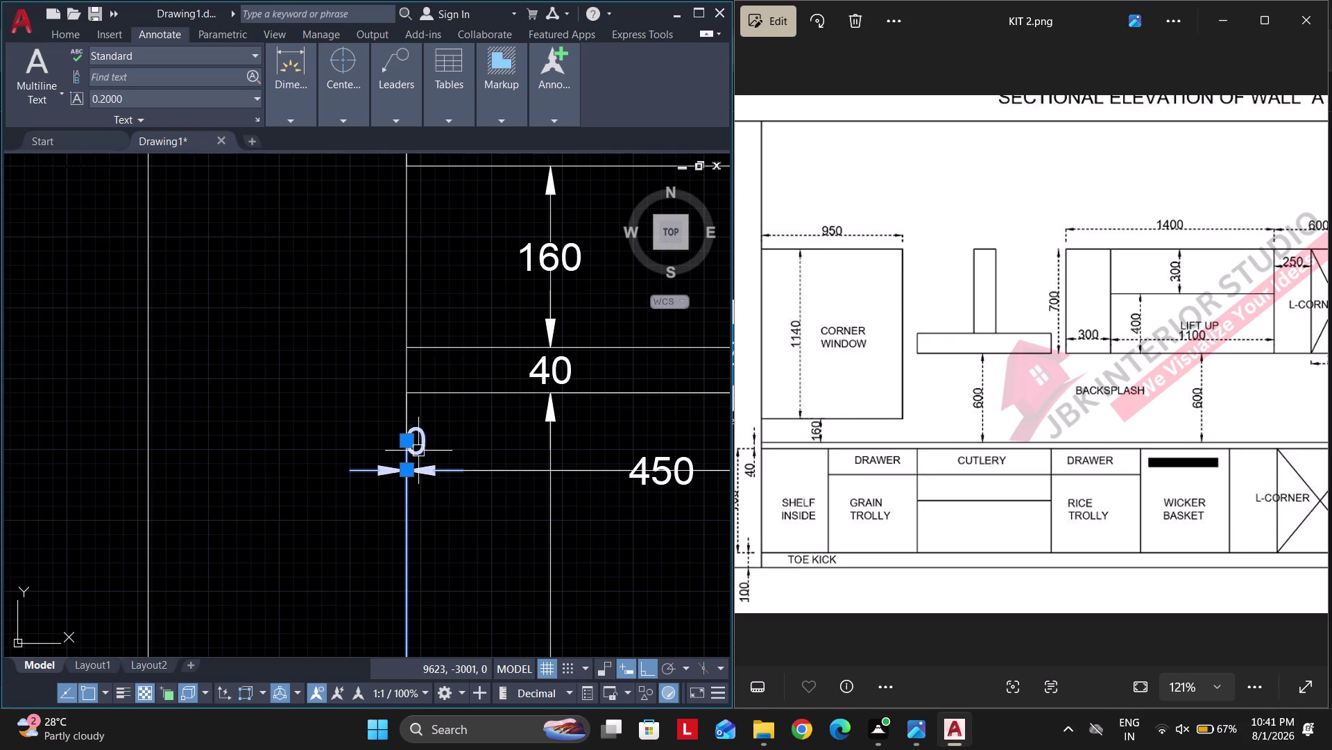
key(Delete)
scroll(down, 3)
middle_drag(570, 444, 506, 456)
middle_drag(655, 413, 628, 418)
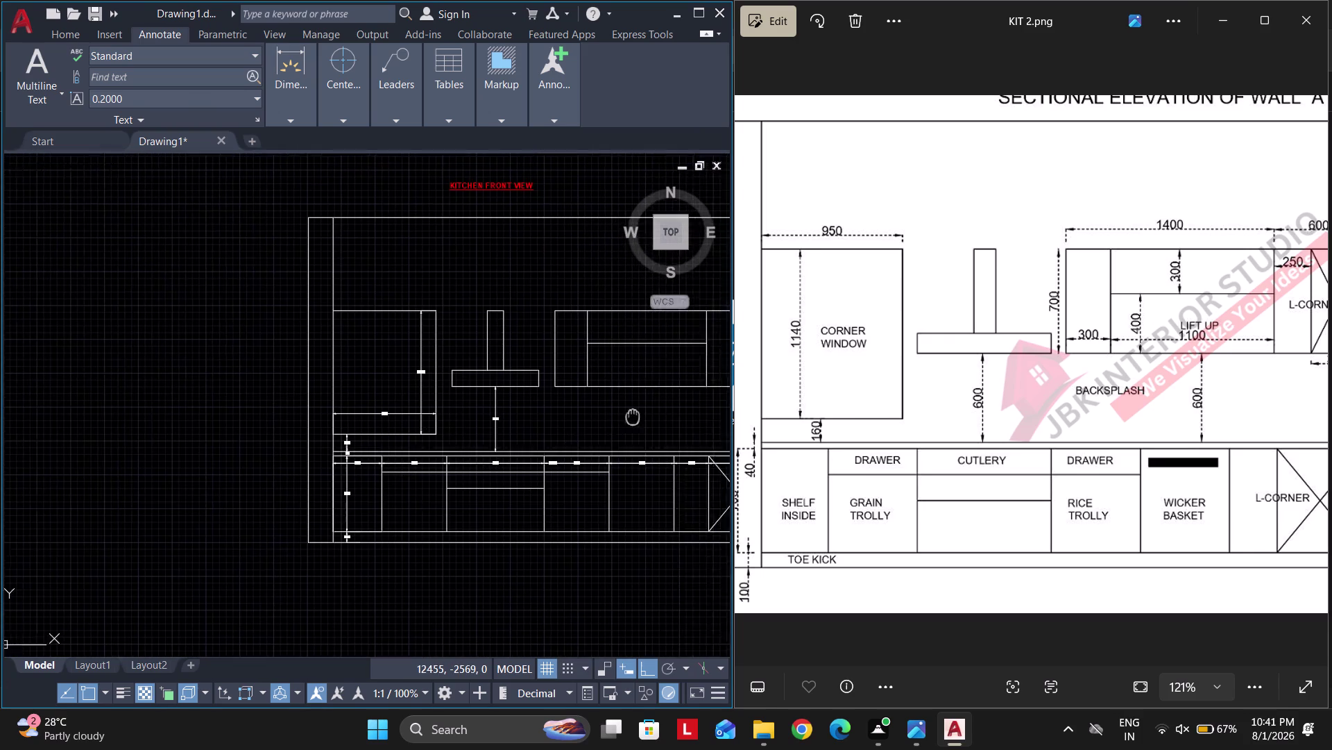
middle_drag(627, 418, 538, 438)
Dimension the wall cabinet's first 300 section from its left edge.
text(DLI)
key(space)
scroll(up, 3)
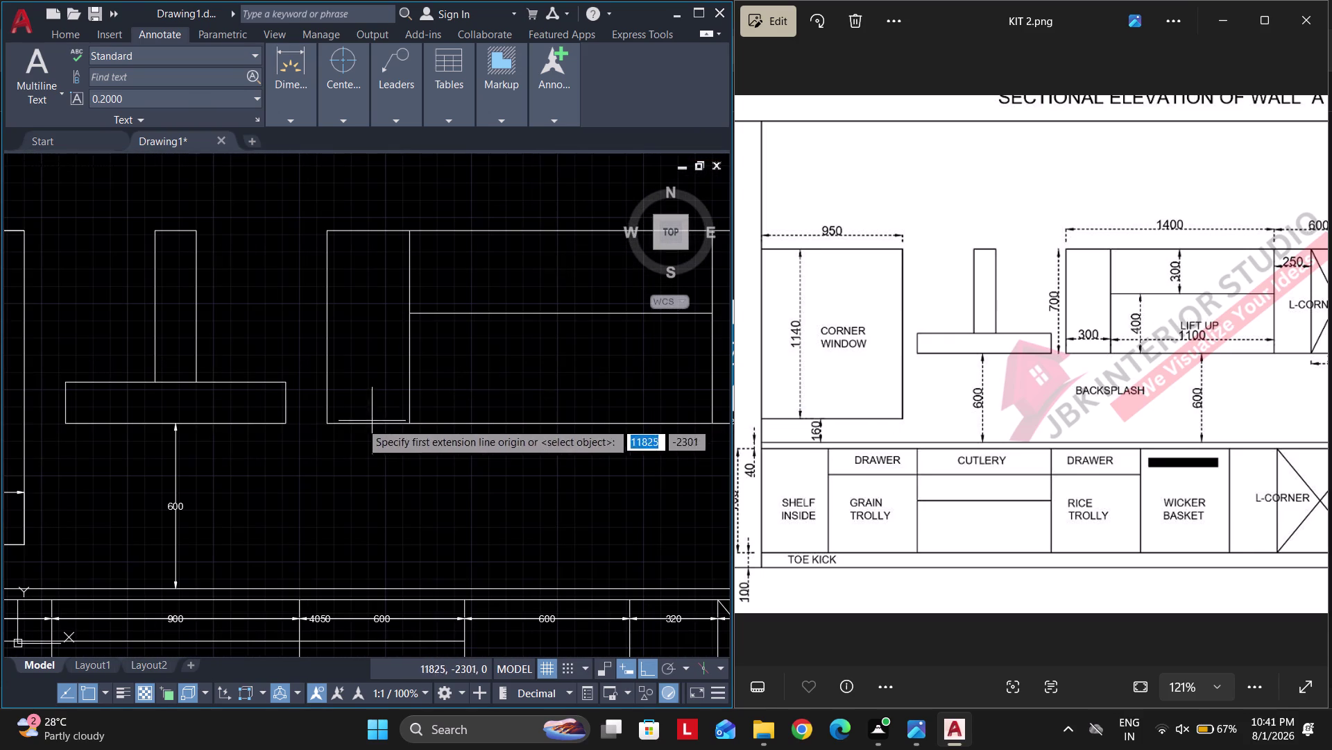
click(324, 424)
click(404, 419)
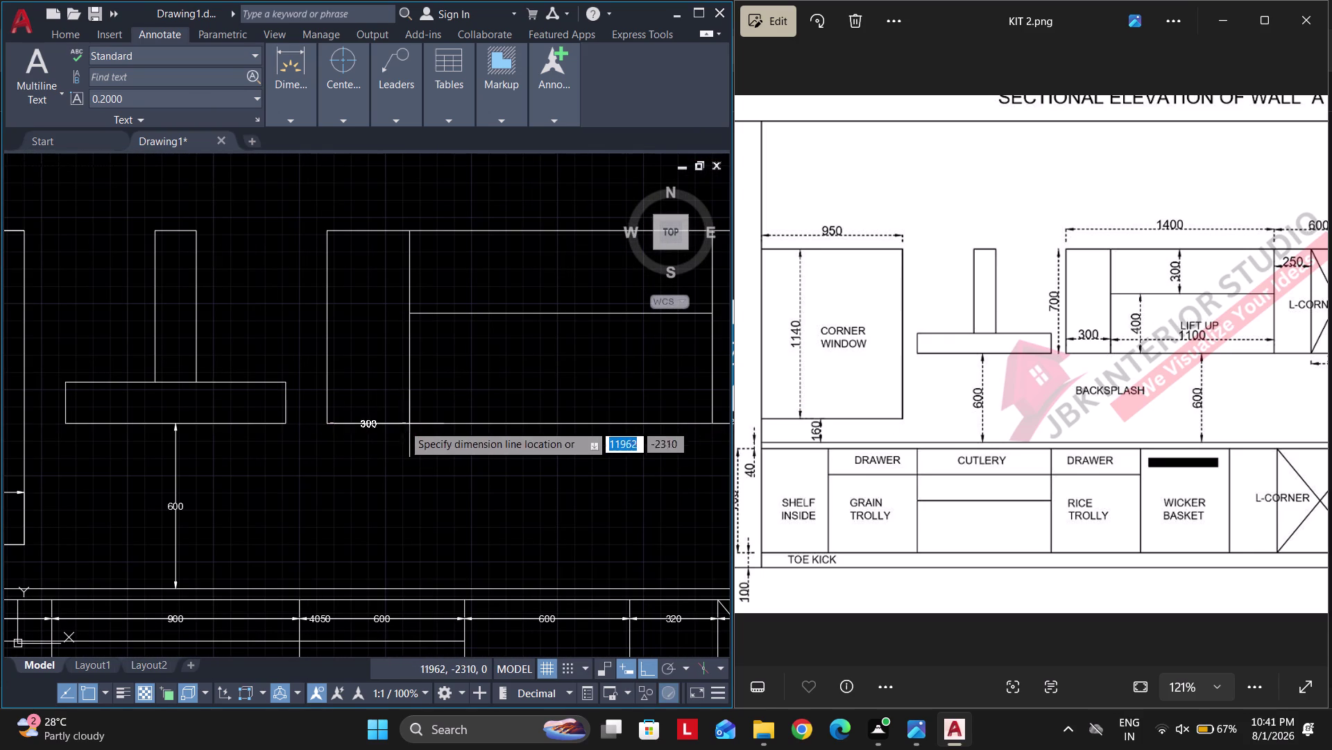
click(394, 459)
click(282, 117)
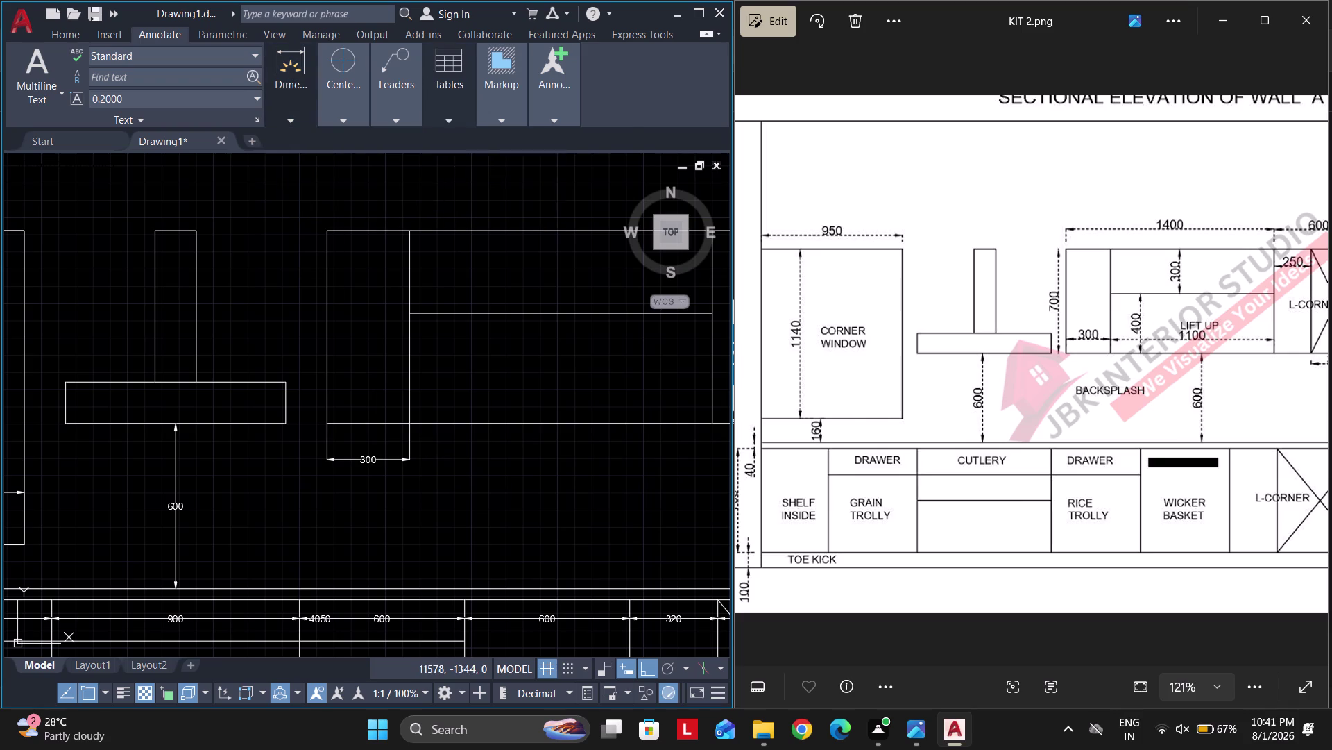
click(292, 118)
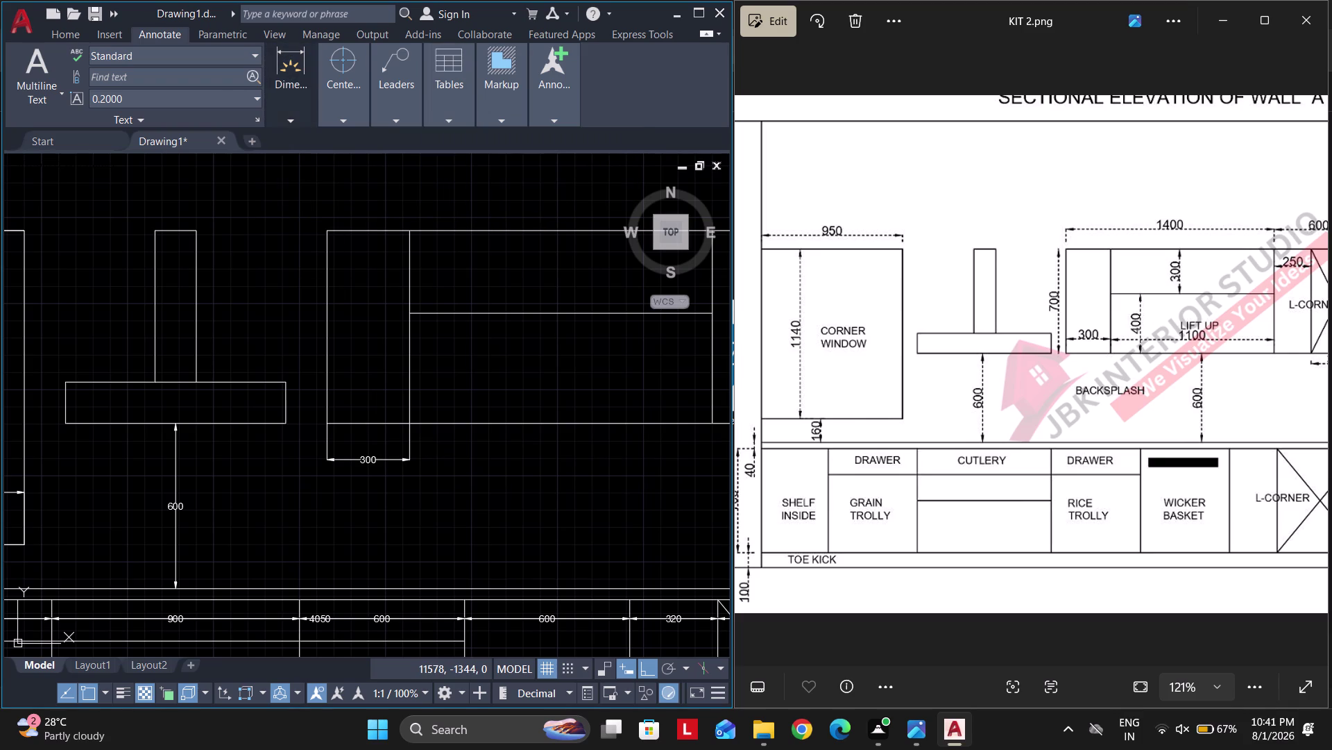
click(474, 185)
Continue the width chain with the 1100, 250 and 350 cabinet sections.
middle_drag(562, 433, 411, 475)
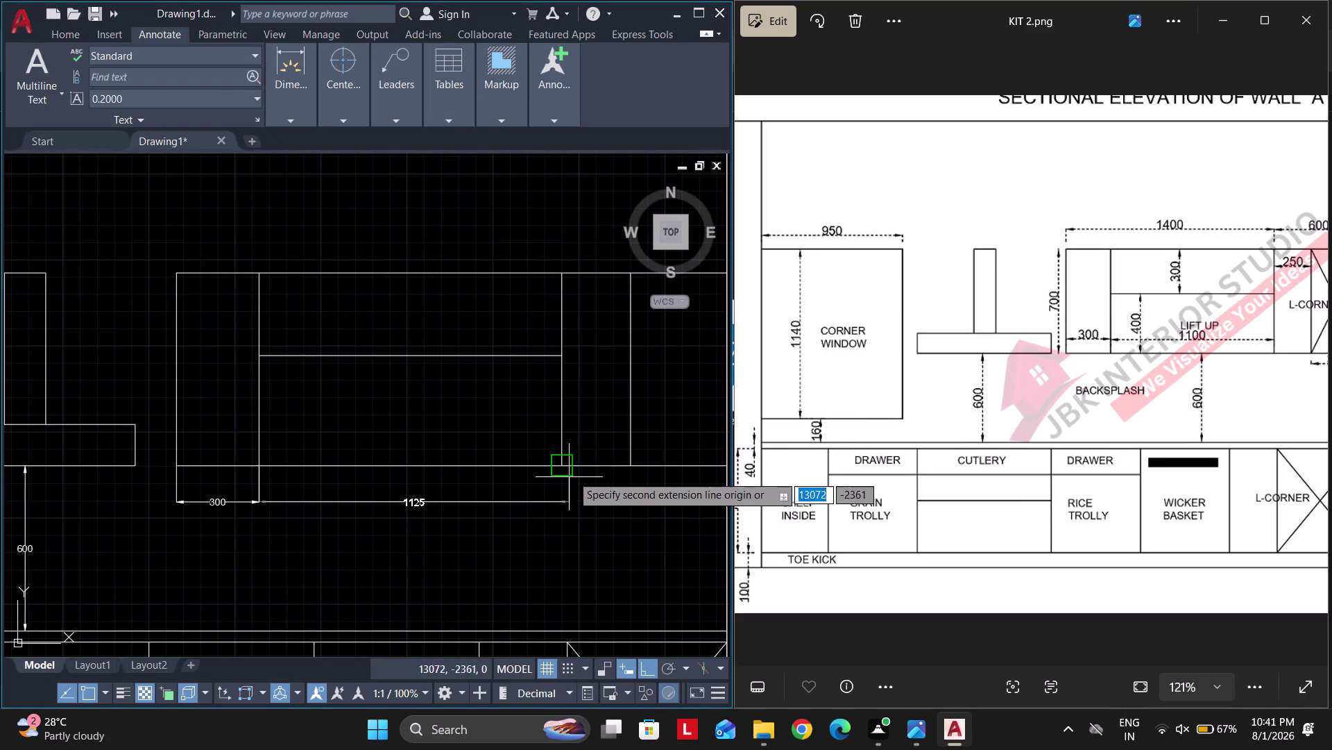
click(556, 471)
click(631, 460)
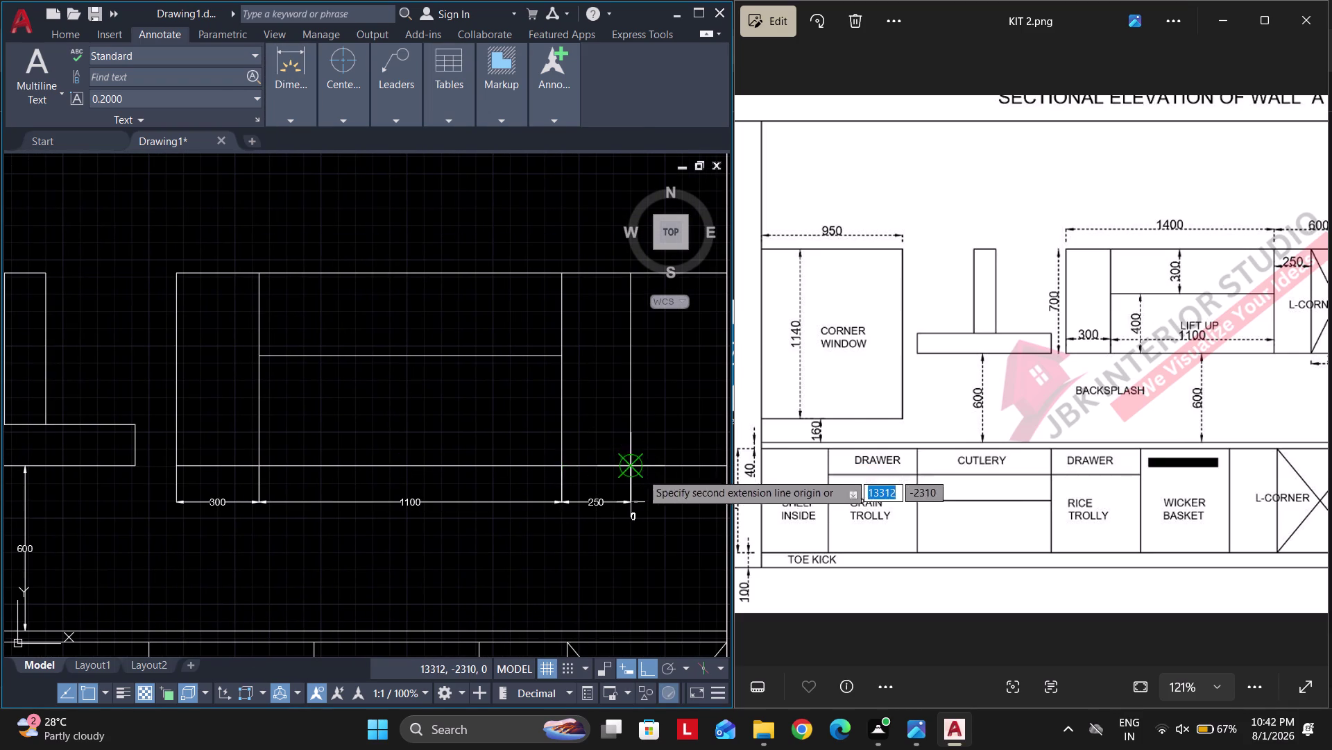
middle_drag(665, 483, 474, 500)
click(538, 485)
key(space)
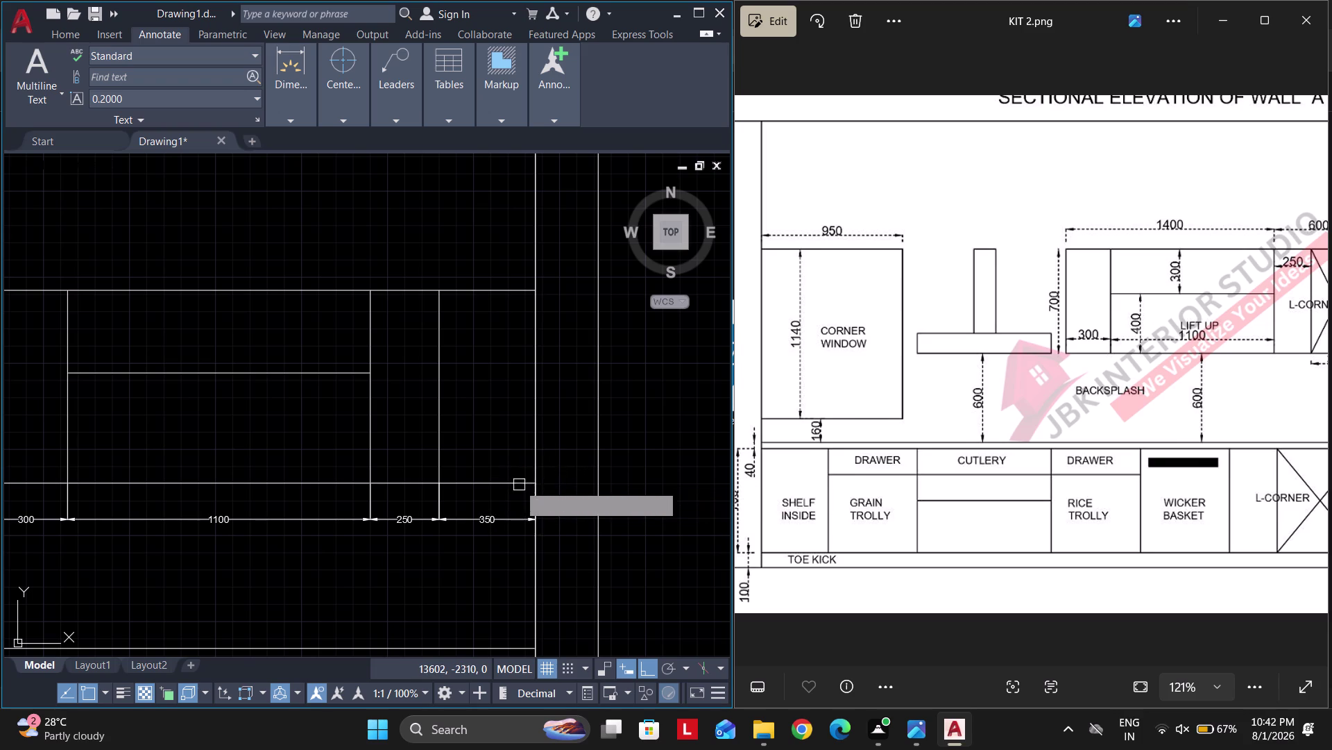
Cancel the leftover dimension command and start the LINE tool.
middle_drag(538, 480, 453, 508)
text(L)
key(space)
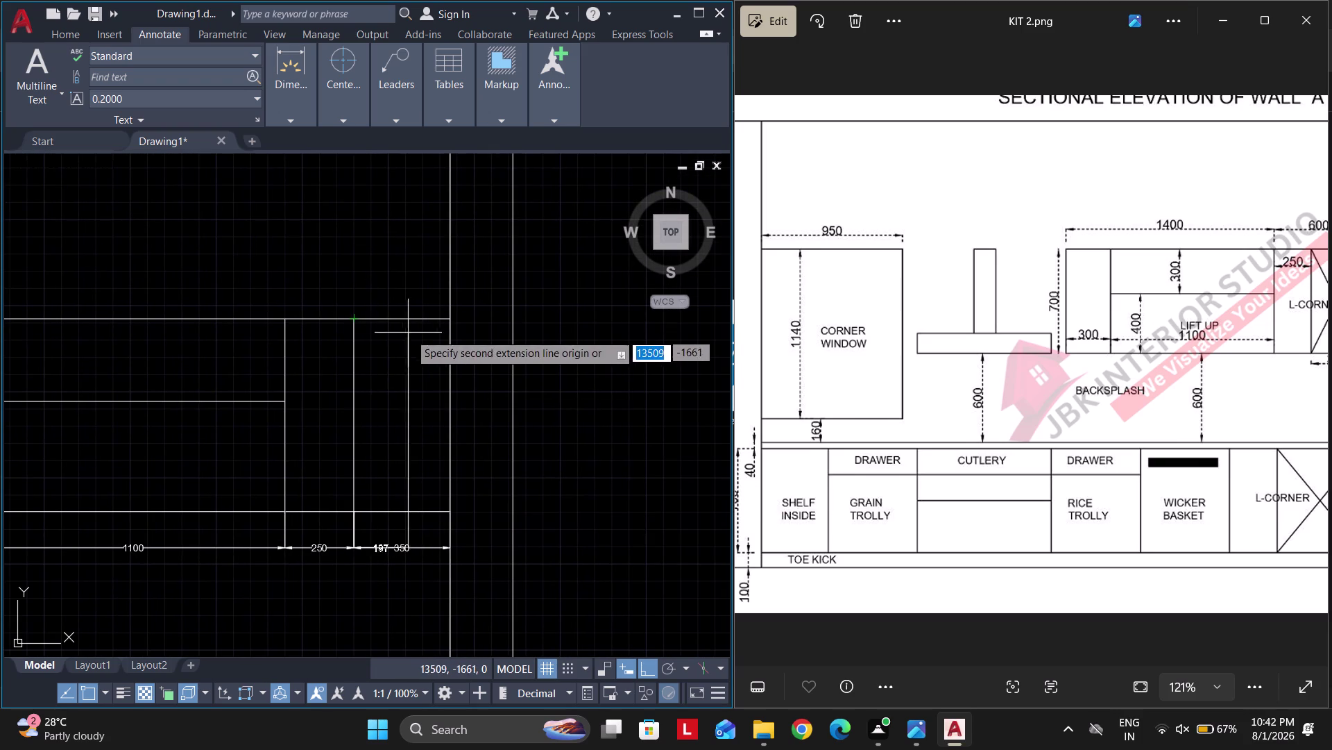
key(Escape)
key(Escape)
text(L)
key(space)
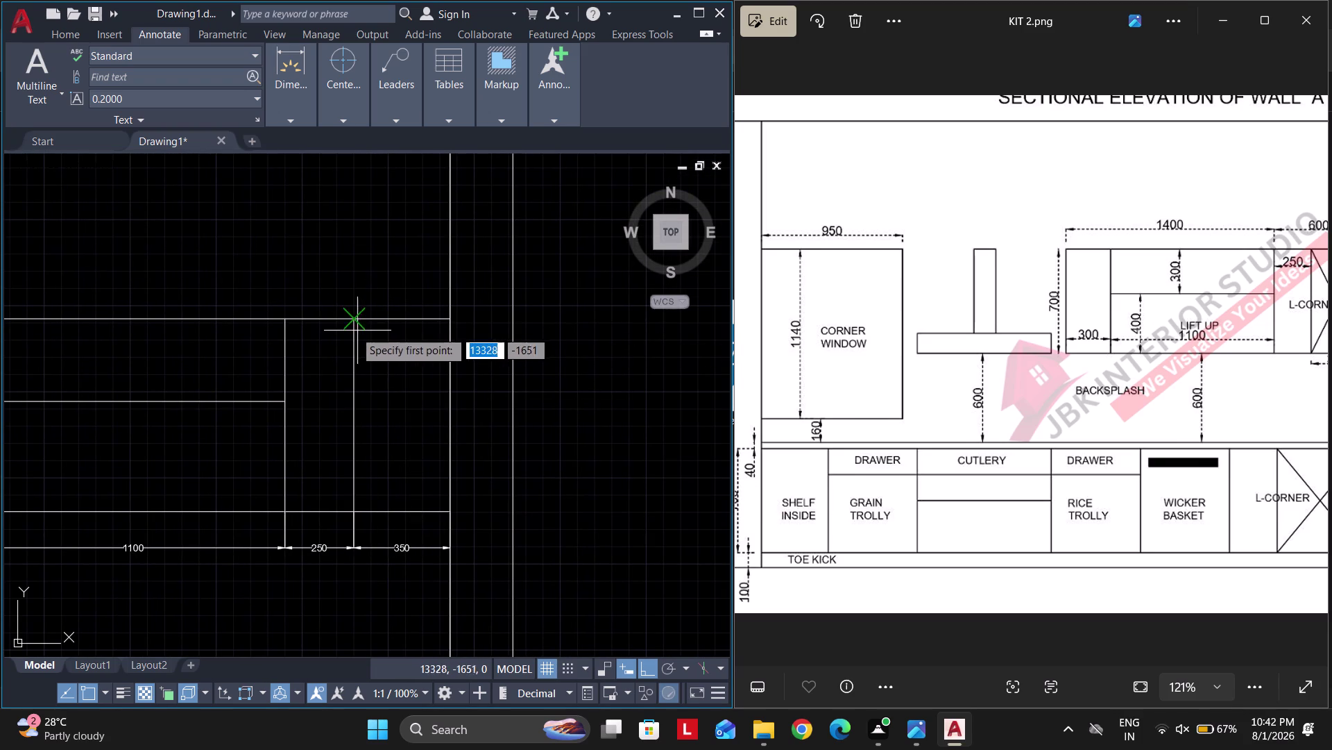
Draw two crossing diagonal lines across the L-corner wall cabinet.
click(346, 324)
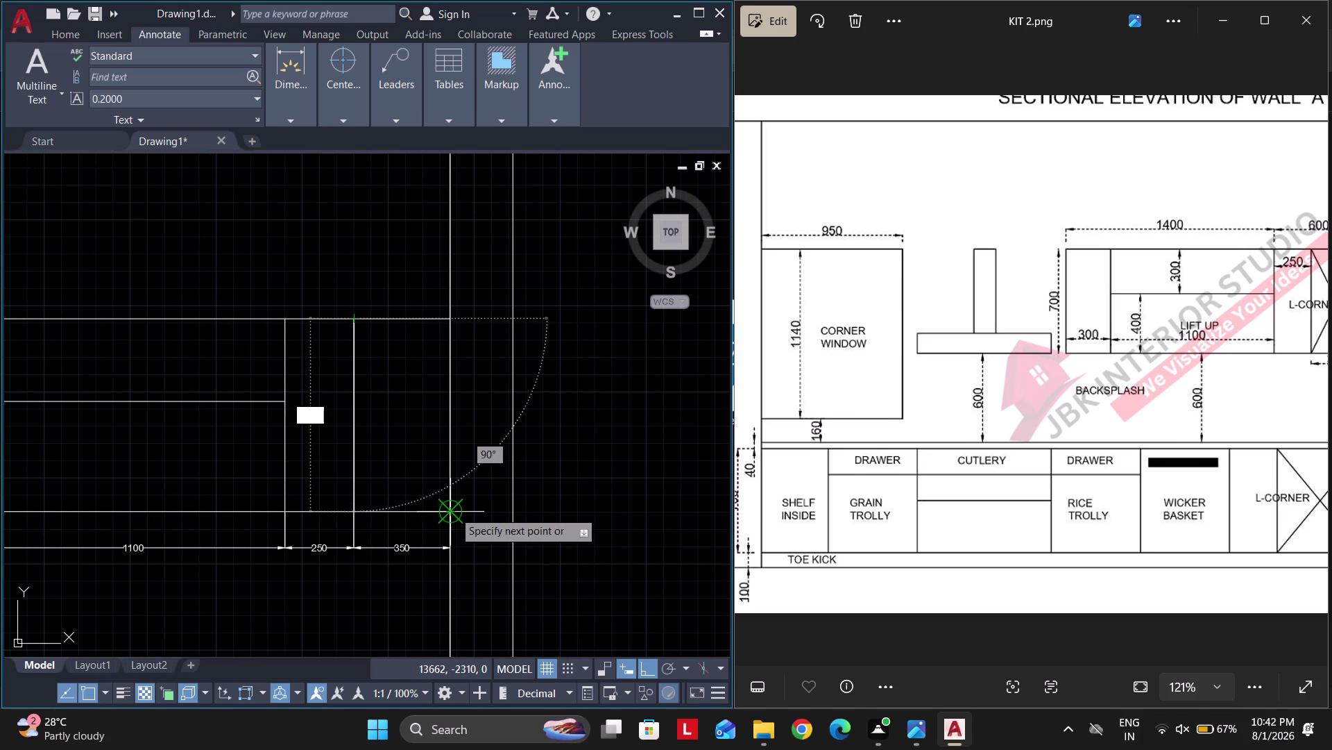
click(454, 510)
key(Return)
key(Return)
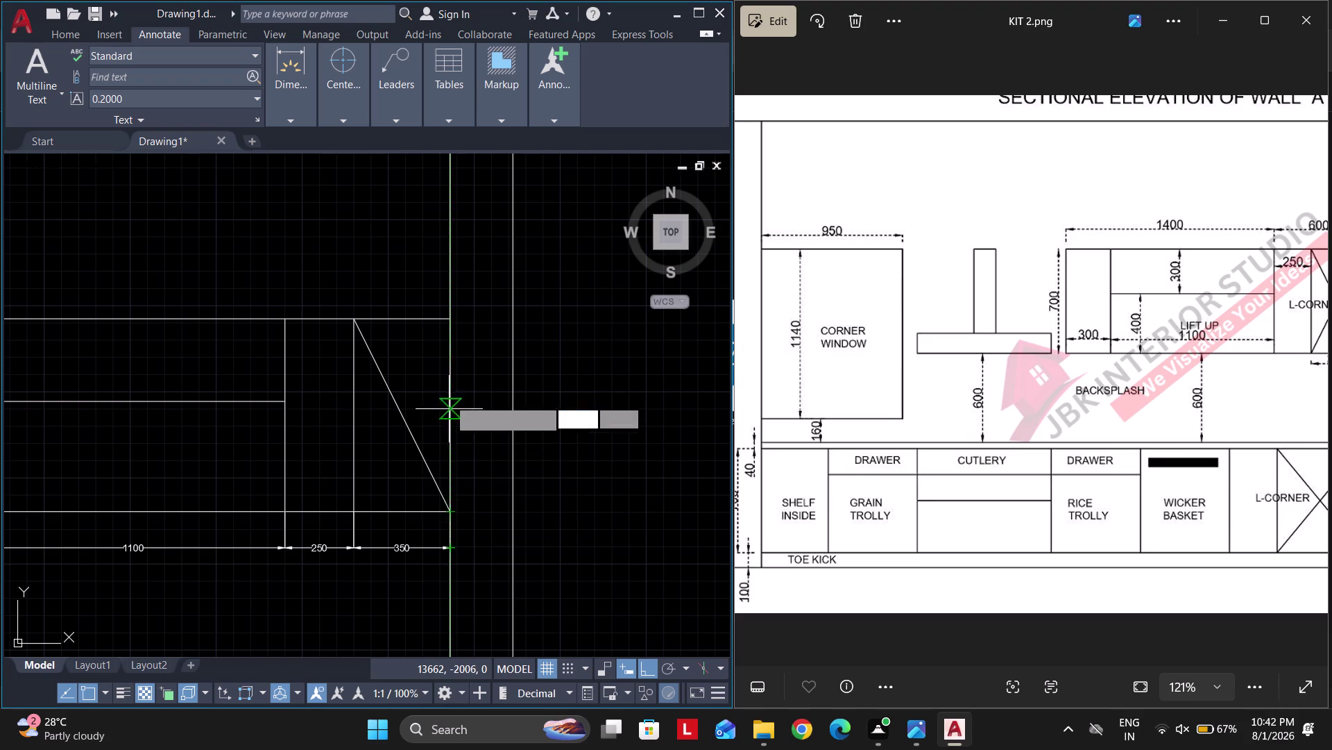
click(444, 322)
click(350, 506)
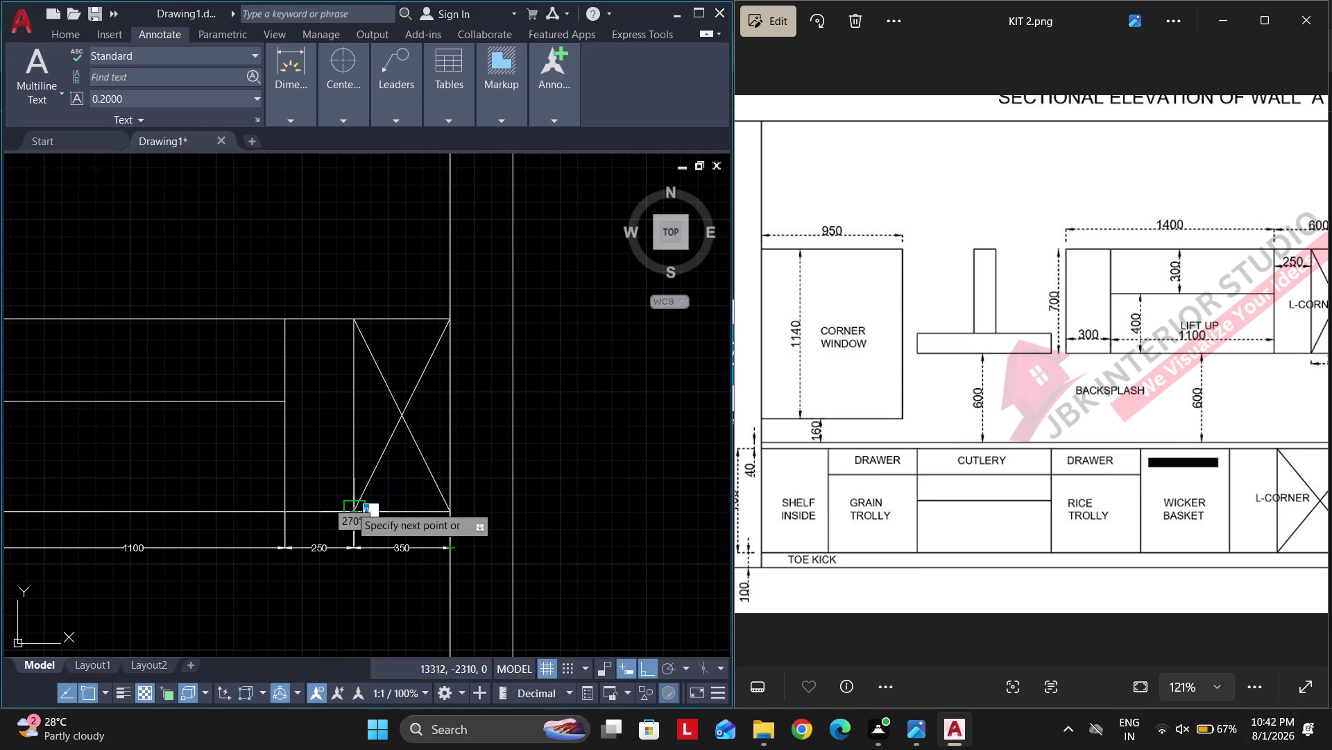
key(space)
Add the 600 vertical dimension between the wall cabinet underside and the countertop.
scroll(down, 3)
scroll(down, 3)
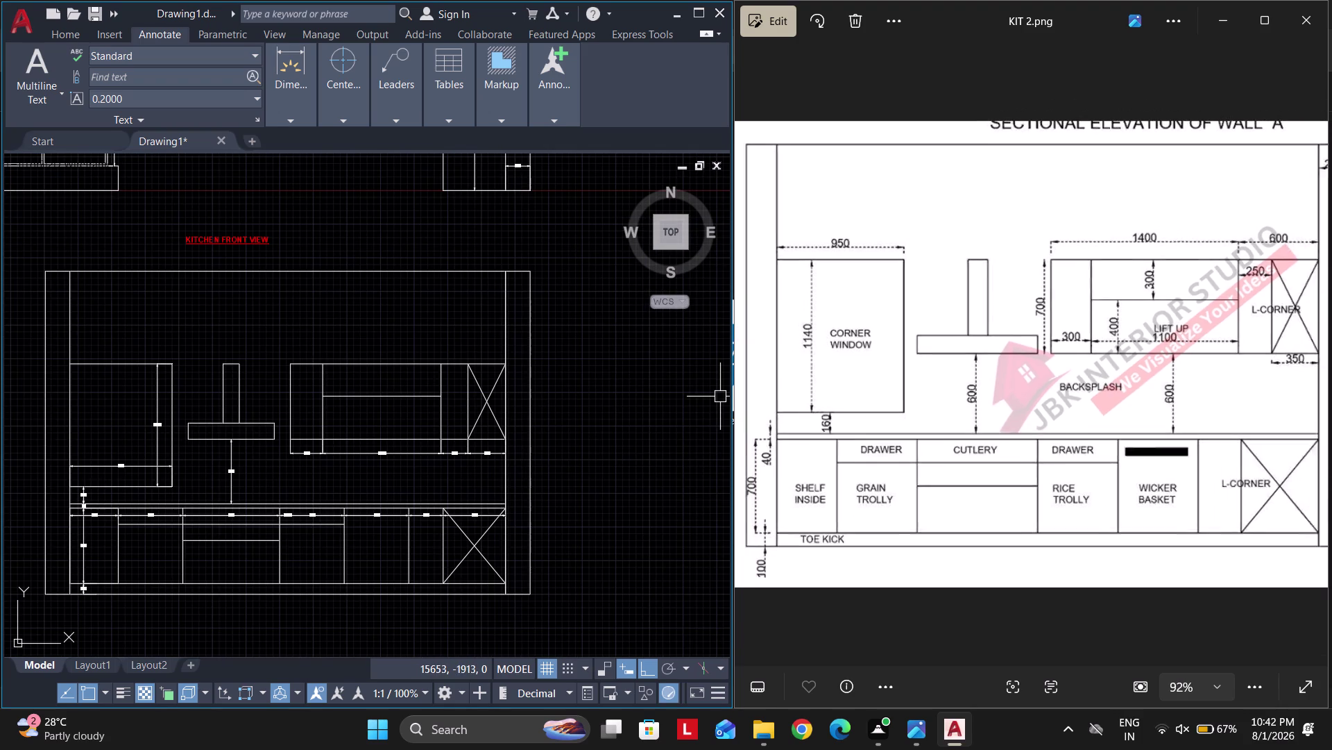
middle_drag(381, 506, 573, 474)
key(d)
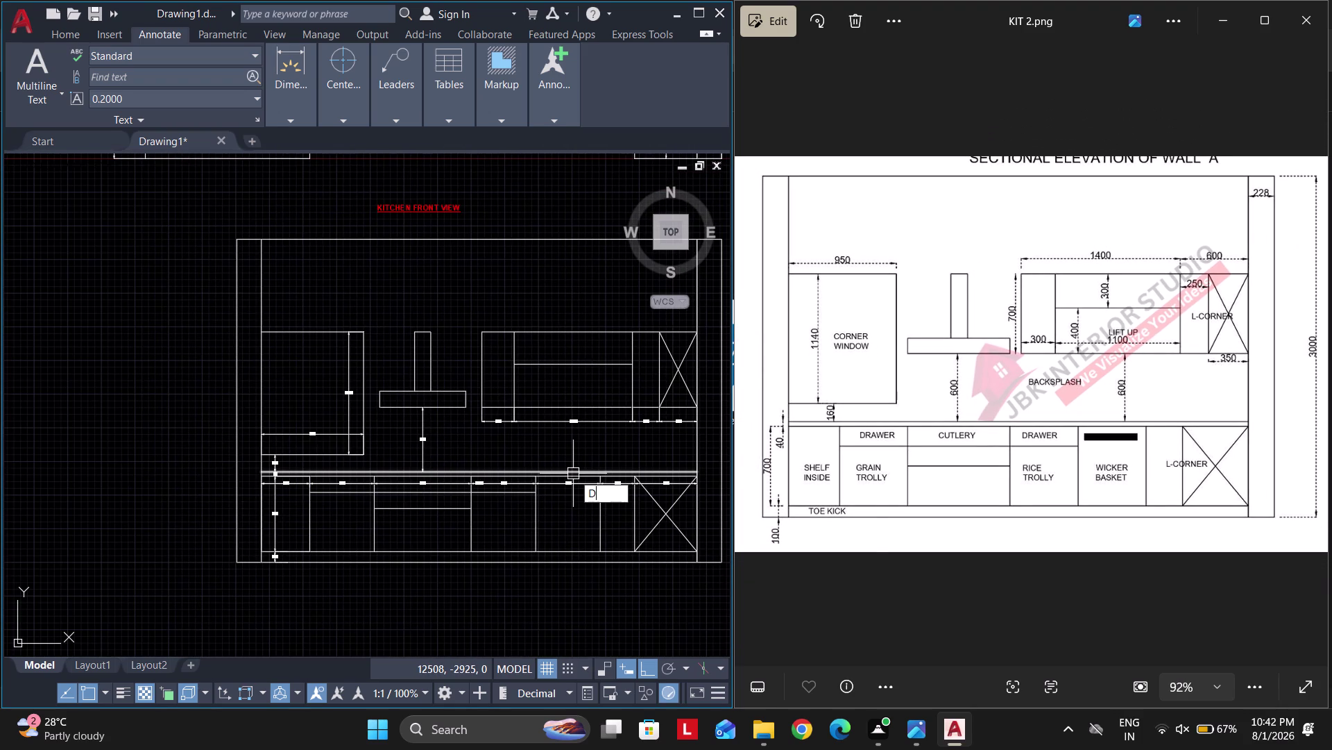
key(l)
key(i)
key(space)
scroll(up, 3)
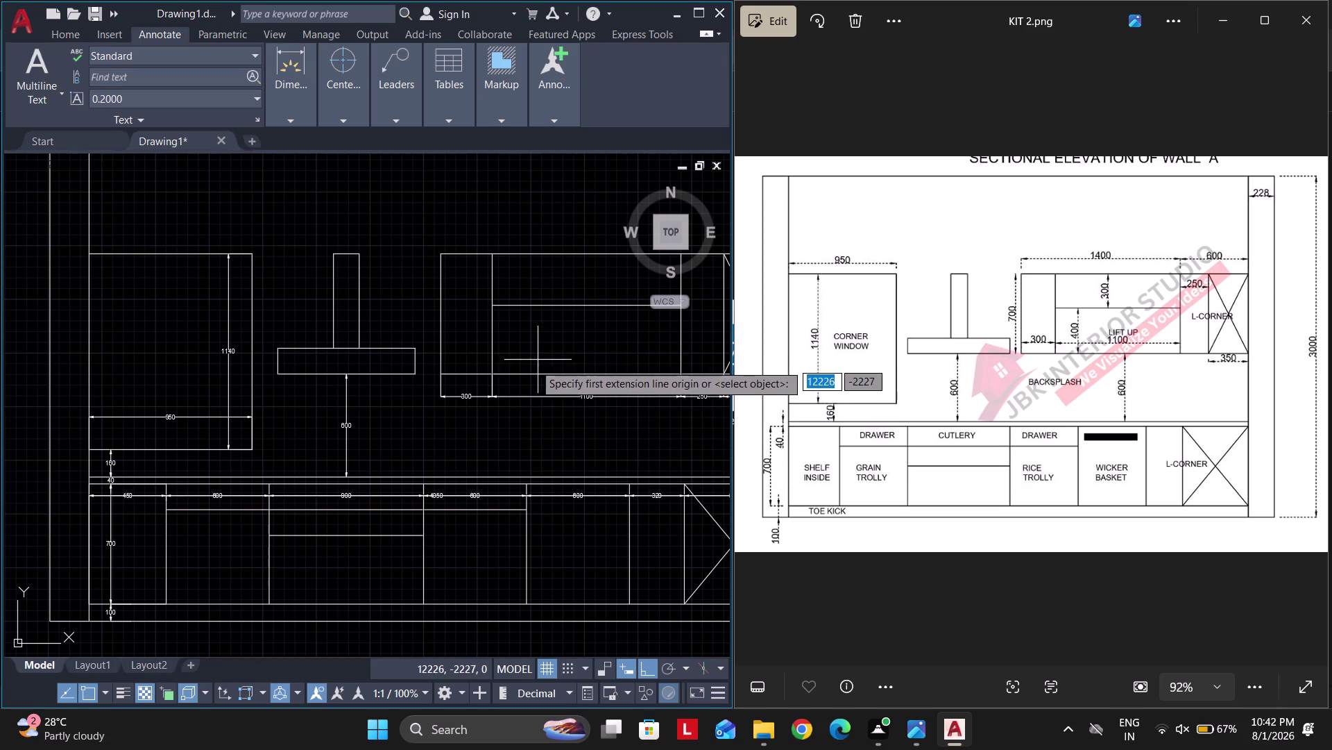
click(492, 378)
click(490, 476)
scroll(up, 3)
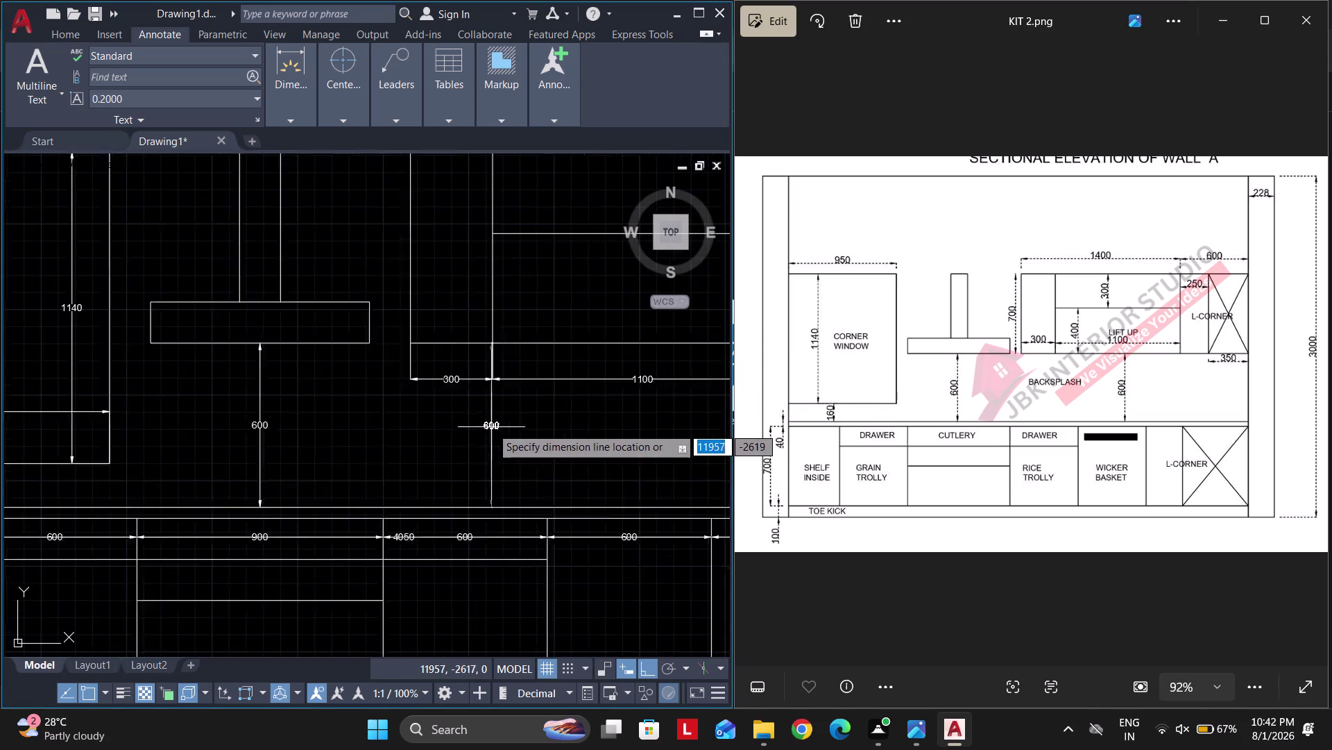
scroll(up, 3)
click(491, 235)
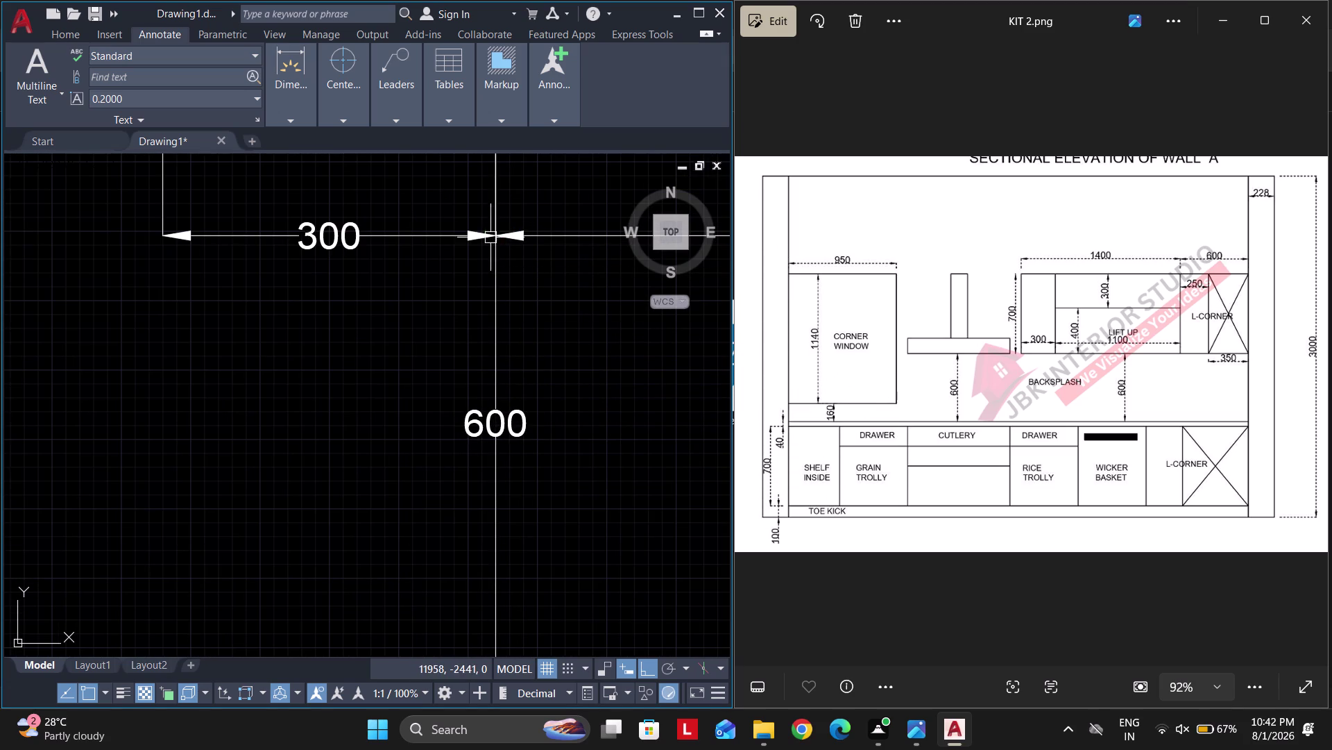
scroll(down, 3)
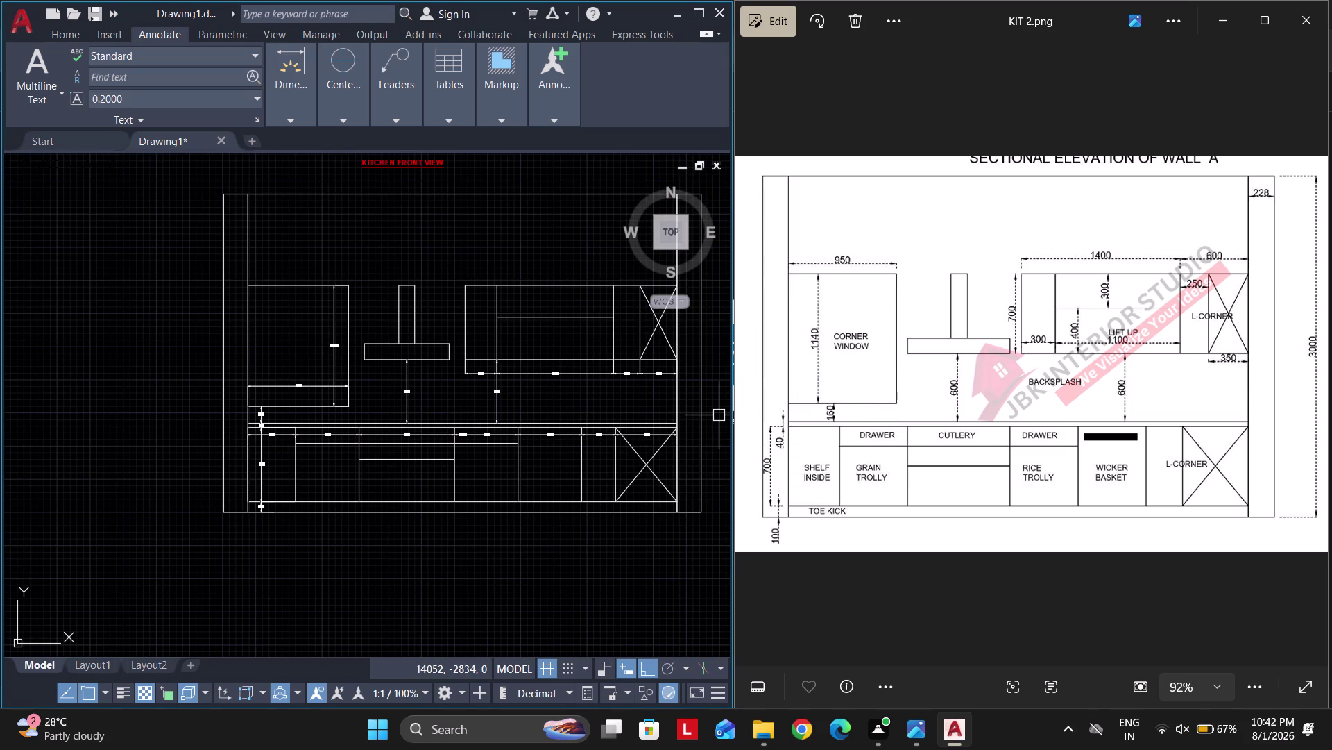
scroll(up, 3)
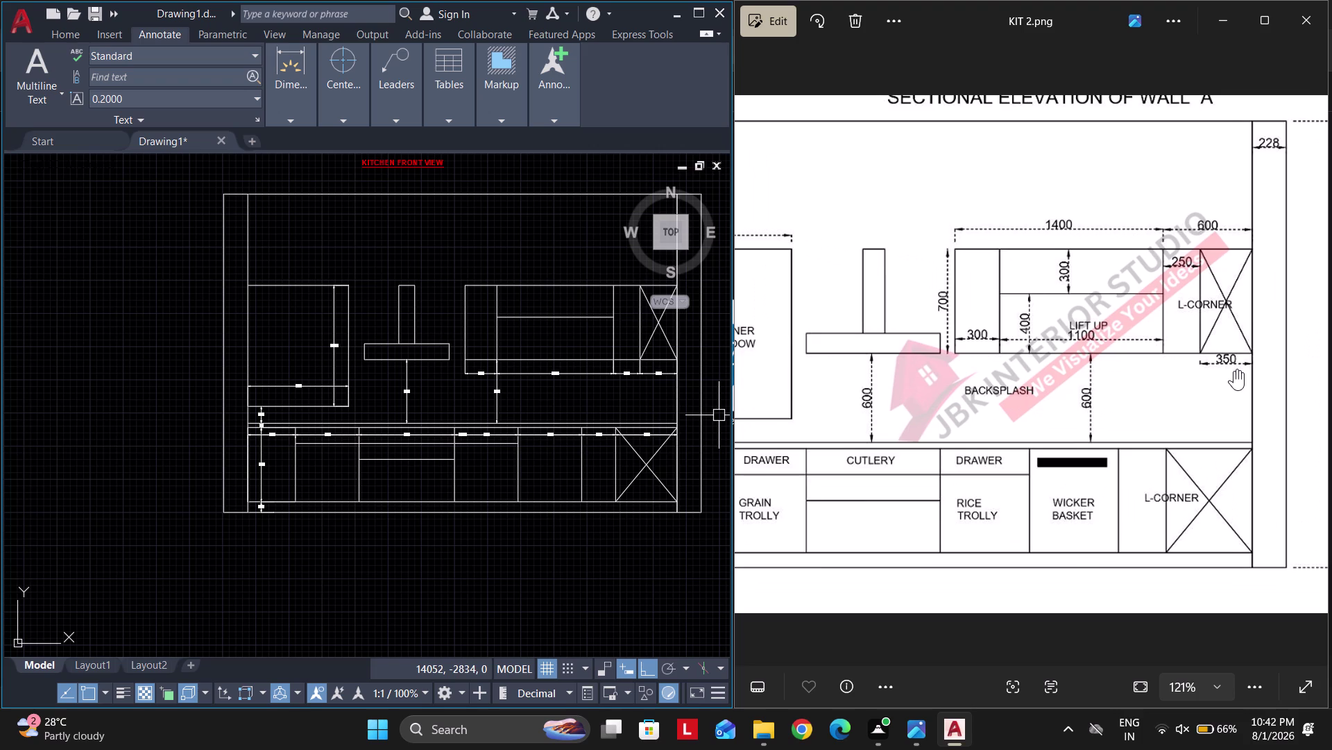
scroll(down, 3)
scroll(down, 3)
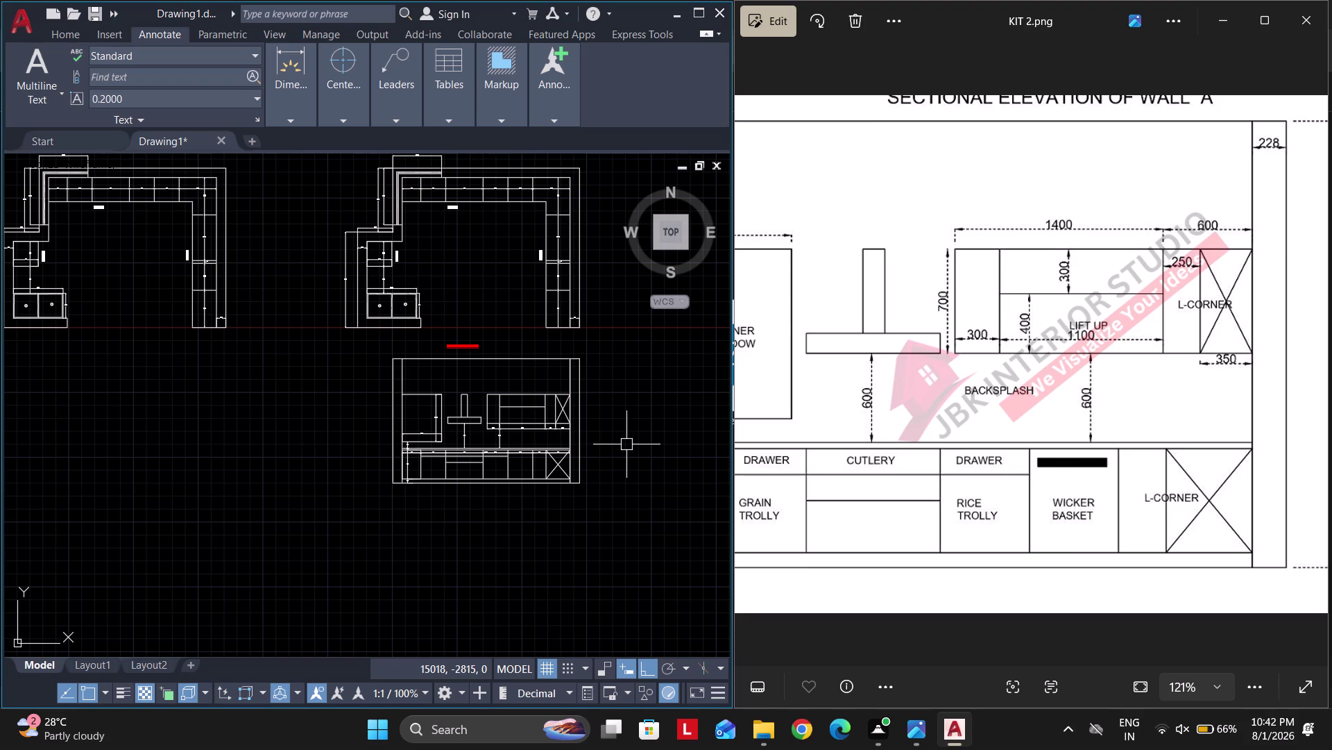
key(Escape)
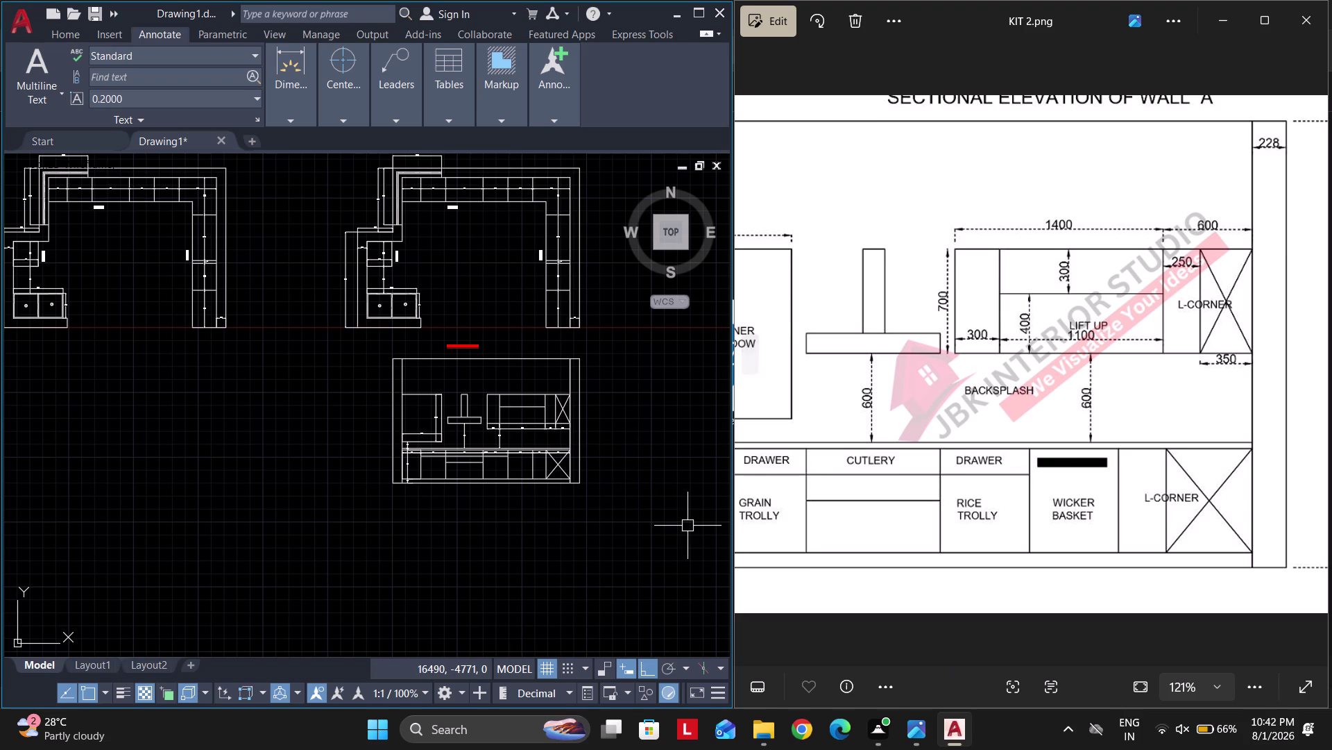